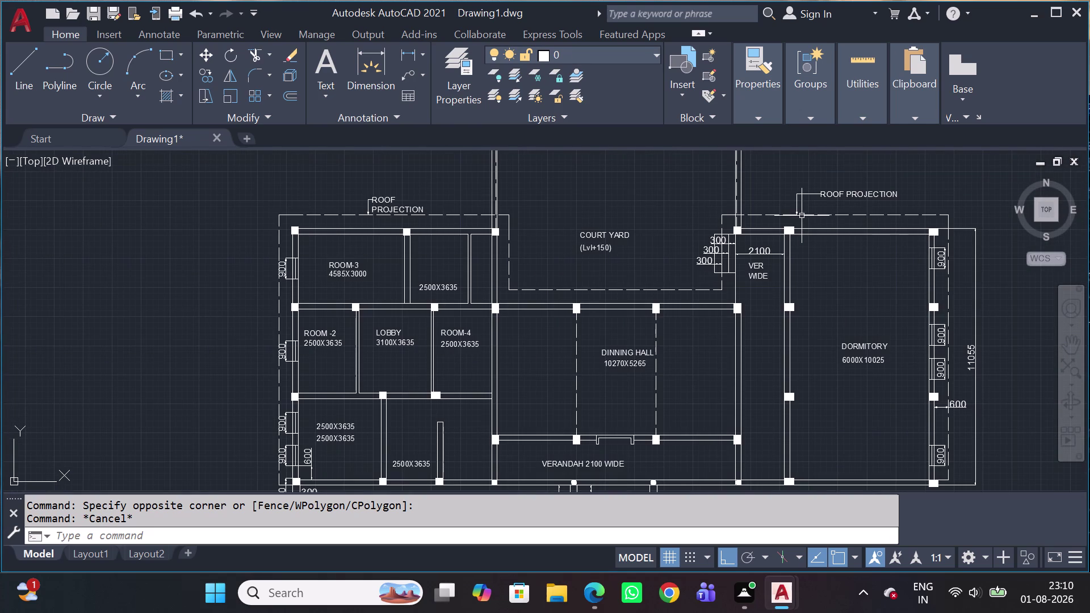
Add a 600 linear dimension from the roof projection line to the column corner above the dormitory.
key(d)
key(l)
key(i)
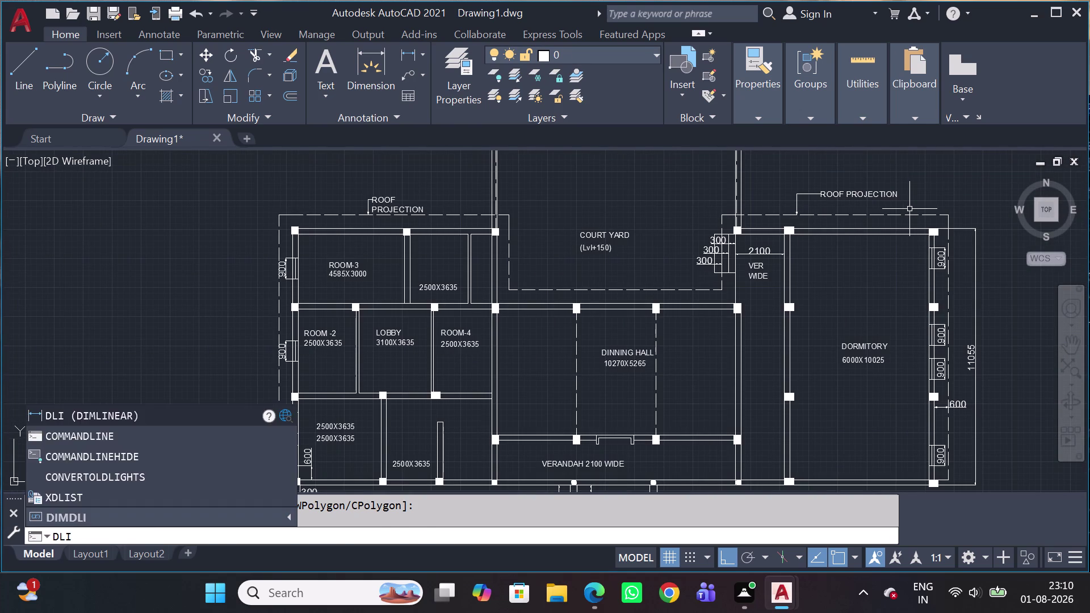
key(space)
scroll(up, 3)
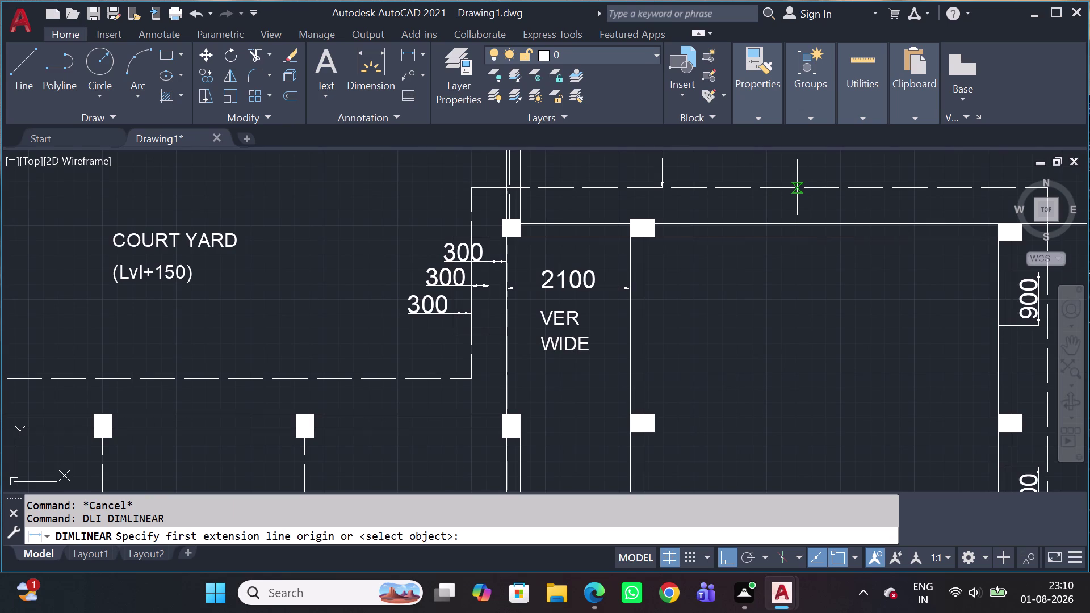
click(797, 187)
click(794, 226)
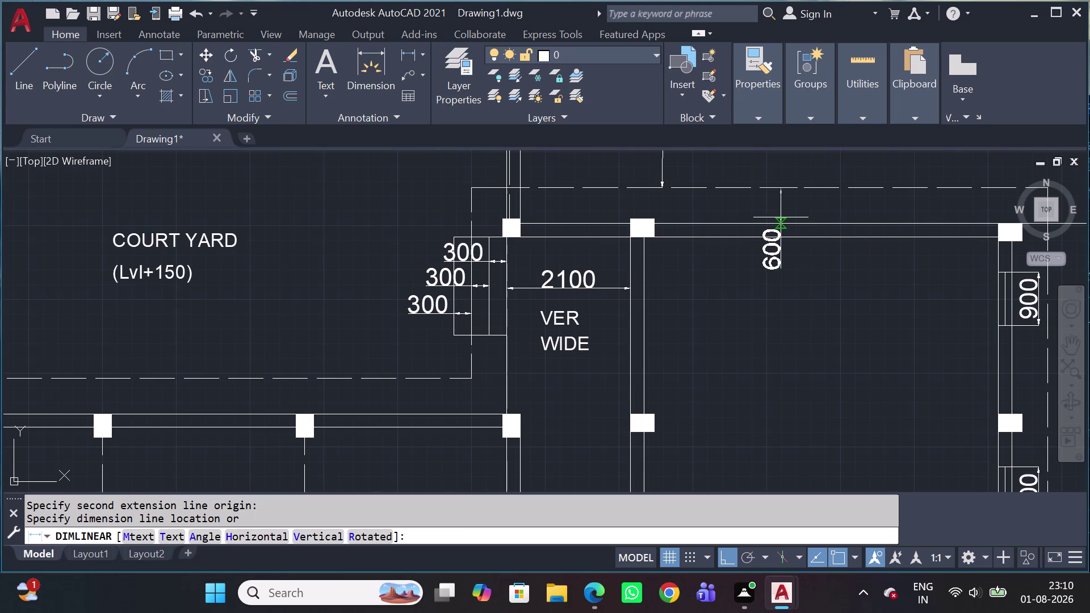
click(776, 217)
scroll(down, 3)
middle_drag(797, 371, 799, 371)
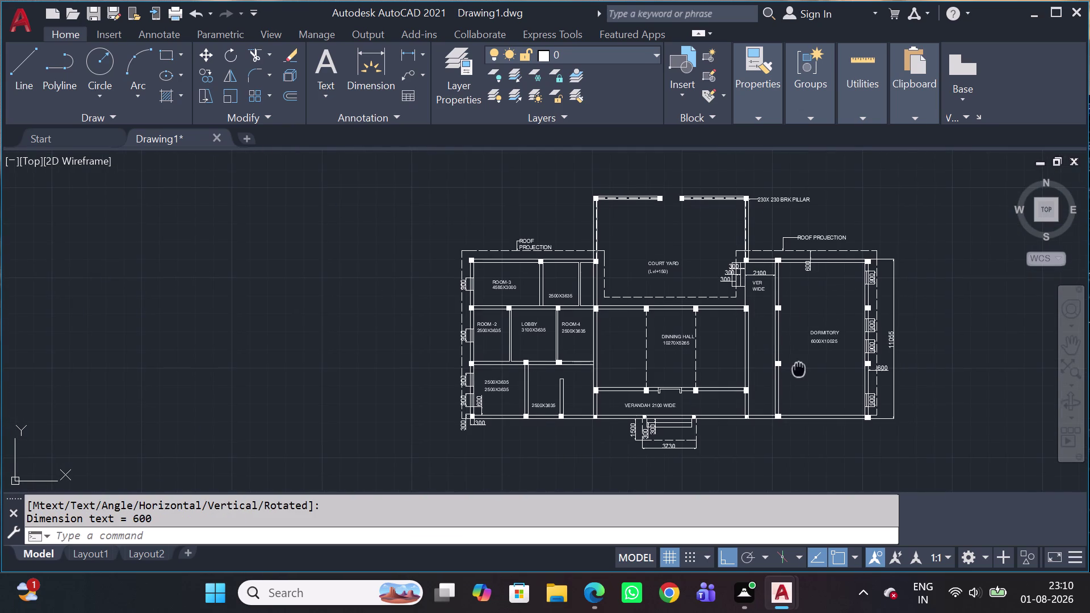
middle_drag(798, 370, 694, 212)
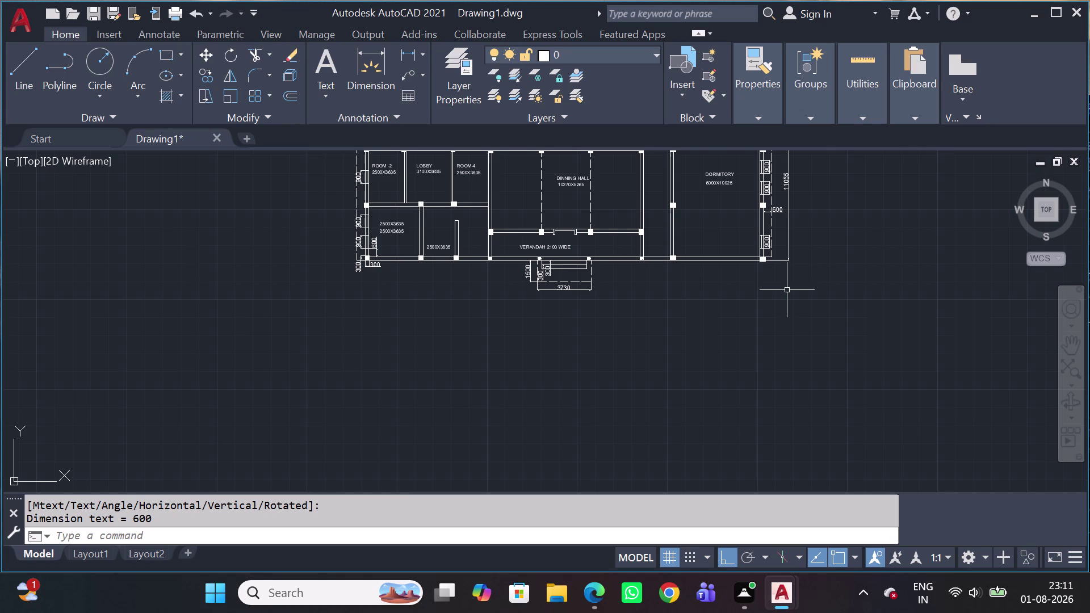
middle_drag(779, 251, 833, 333)
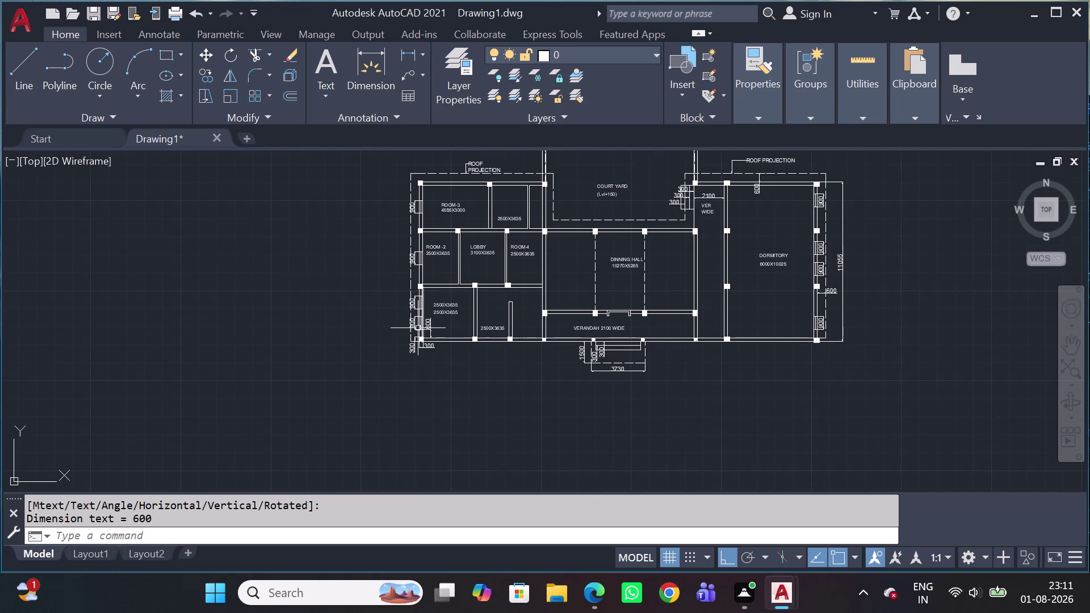
middle_drag(499, 255, 571, 285)
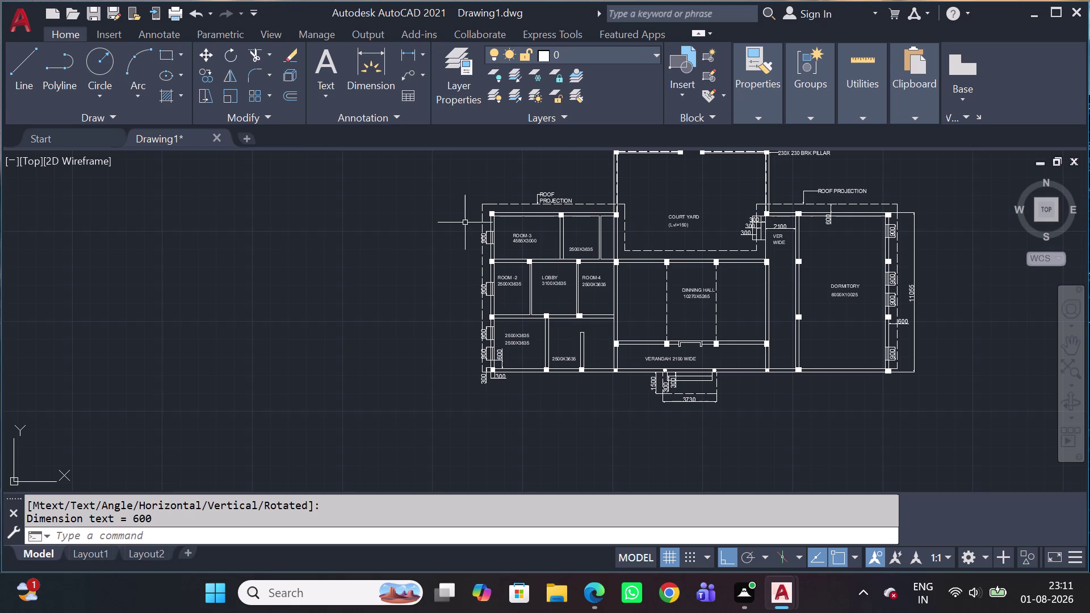
Start another linear dimension from the top-left column corner to the bottom-left column corner.
key(space)
scroll(up, 3)
scroll(up, 3)
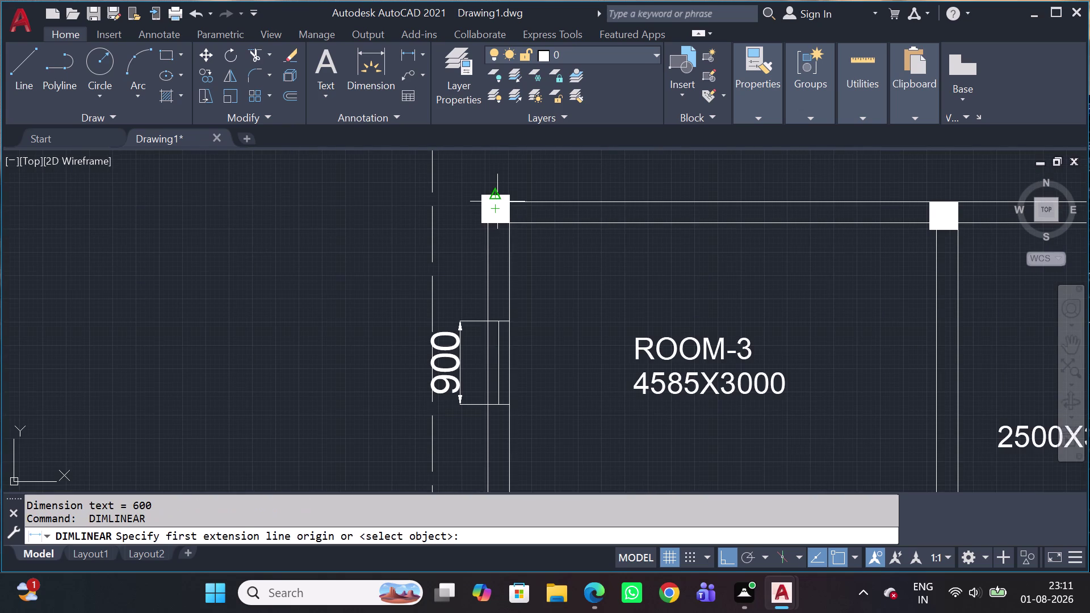
click(485, 201)
scroll(down, 3)
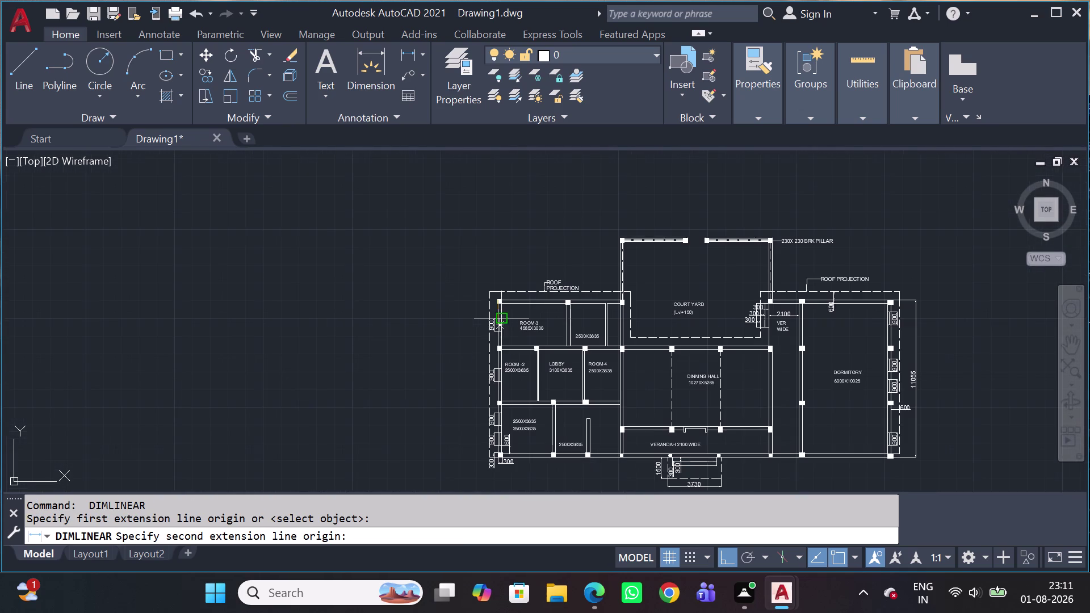
scroll(up, 3)
scroll(up, 3)
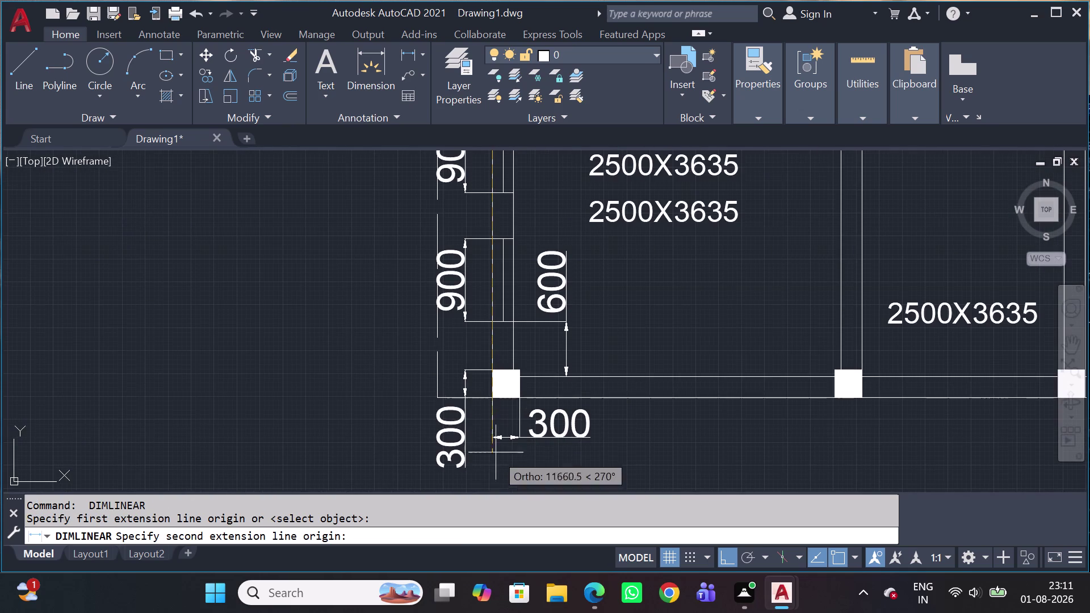
scroll(up, 3)
click(498, 395)
Place the 11055 dimension line to the left of the plan.
scroll(down, 3)
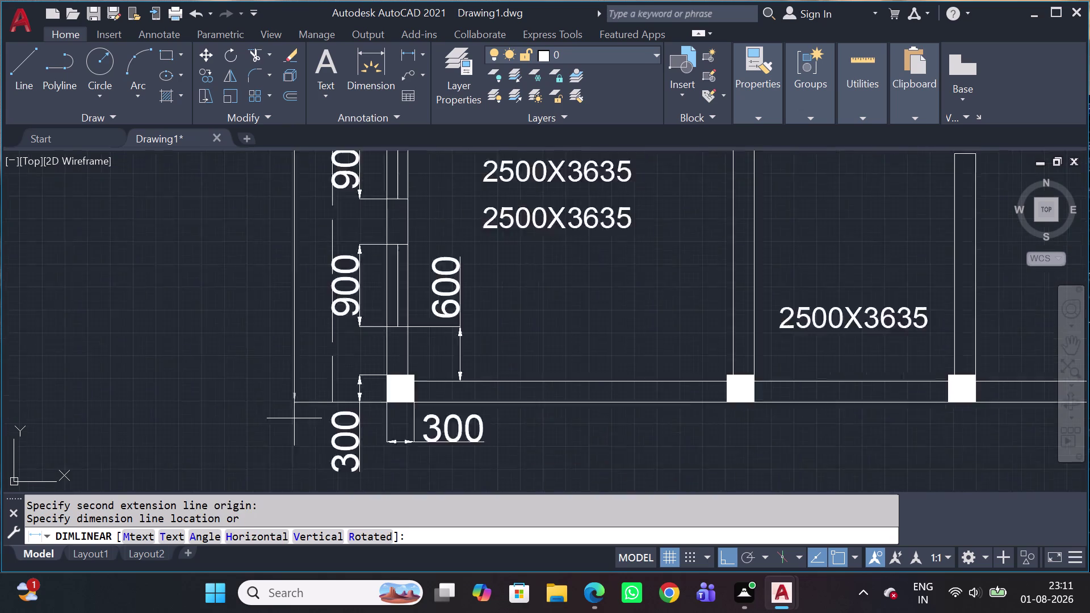
scroll(down, 3)
middle_drag(254, 428, 487, 468)
scroll(down, 3)
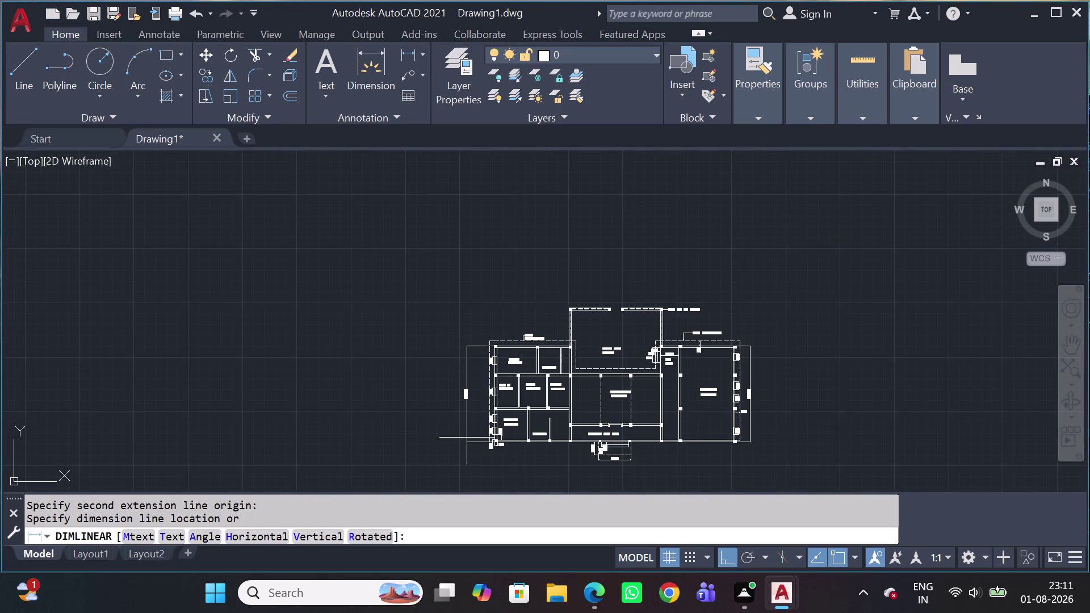
scroll(up, 3)
scroll(up, 3)
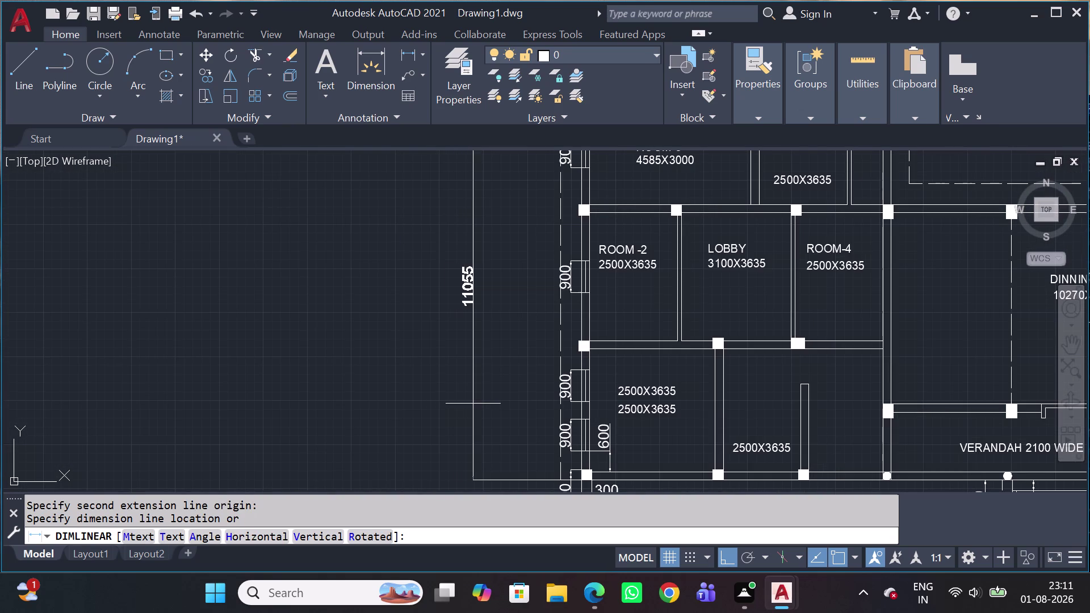
click(507, 420)
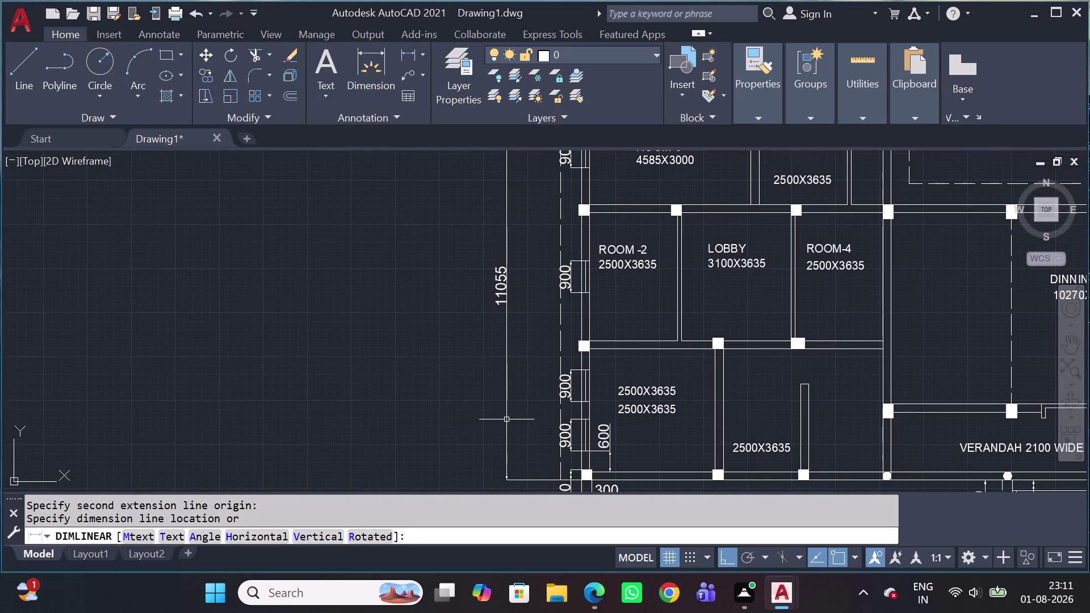
scroll(down, 3)
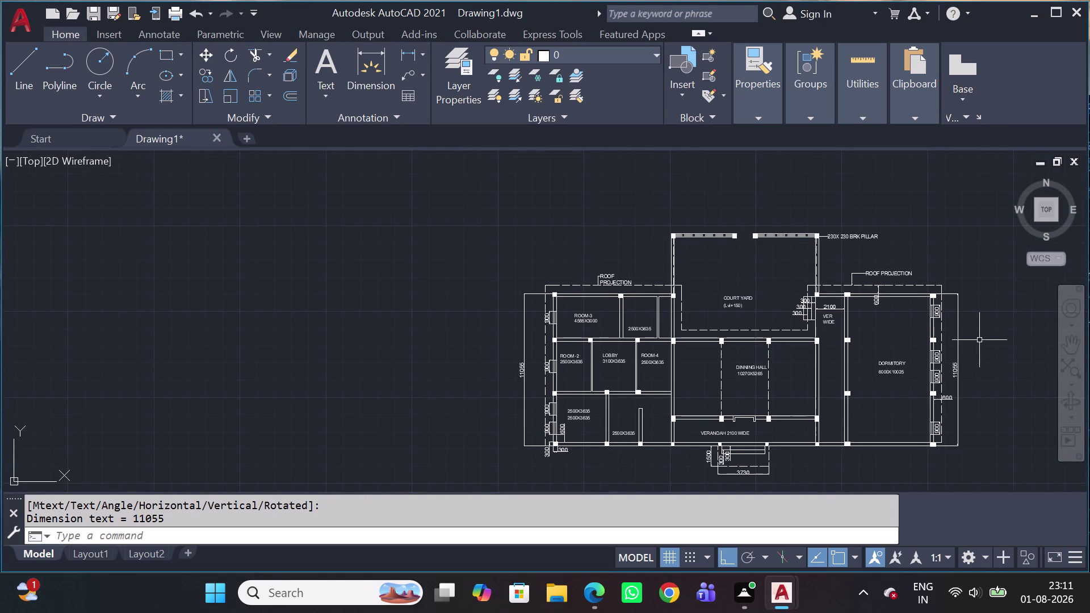
middle_drag(980, 343, 885, 361)
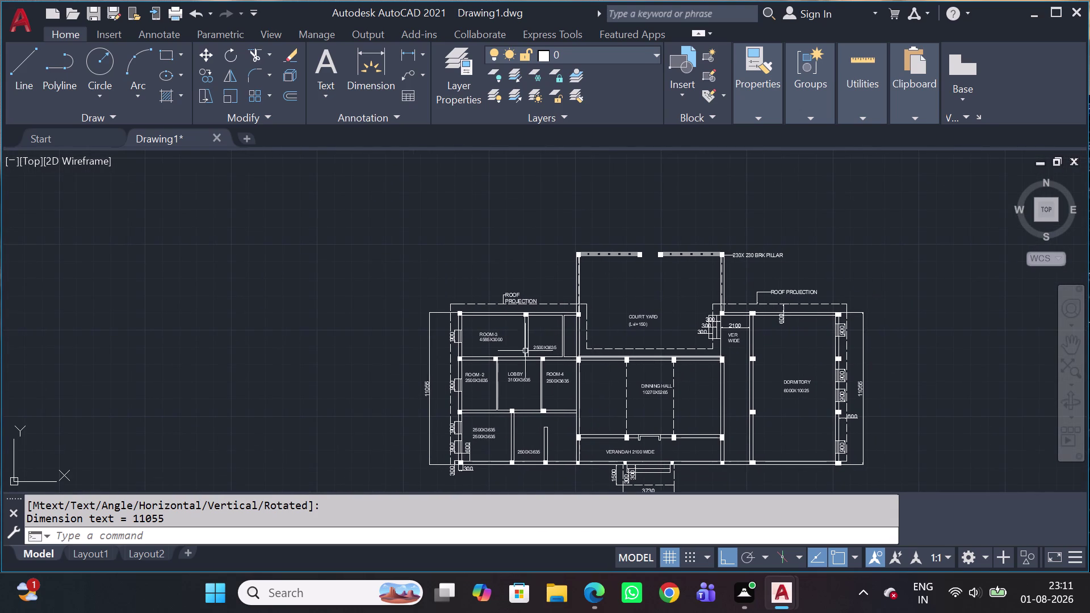
scroll(up, 3)
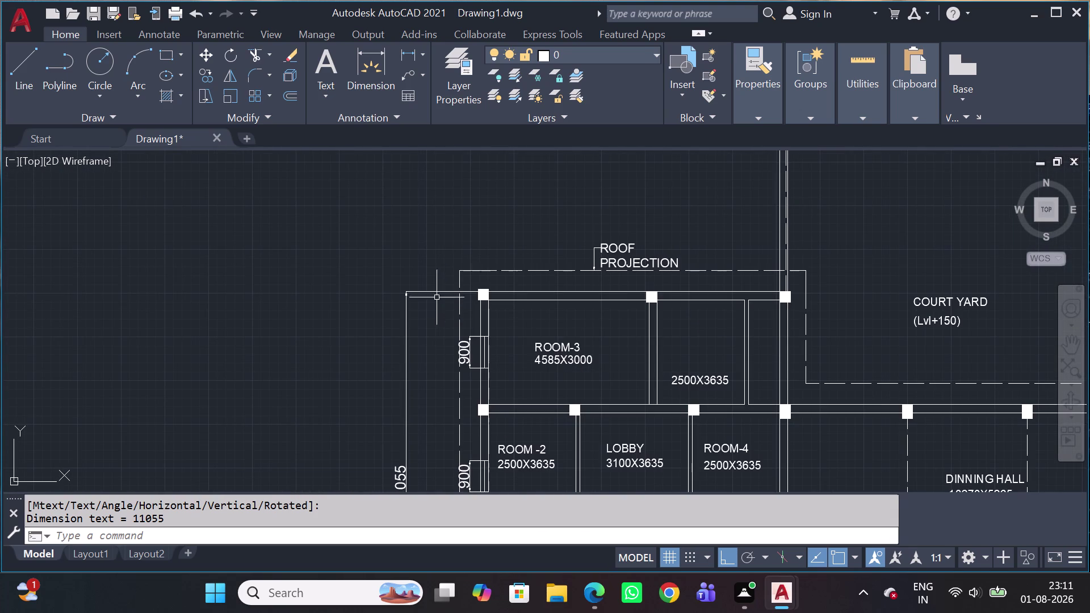
Stretch the 11055 dimension's top end up to the top brick pillar.
click(440, 284)
click(425, 304)
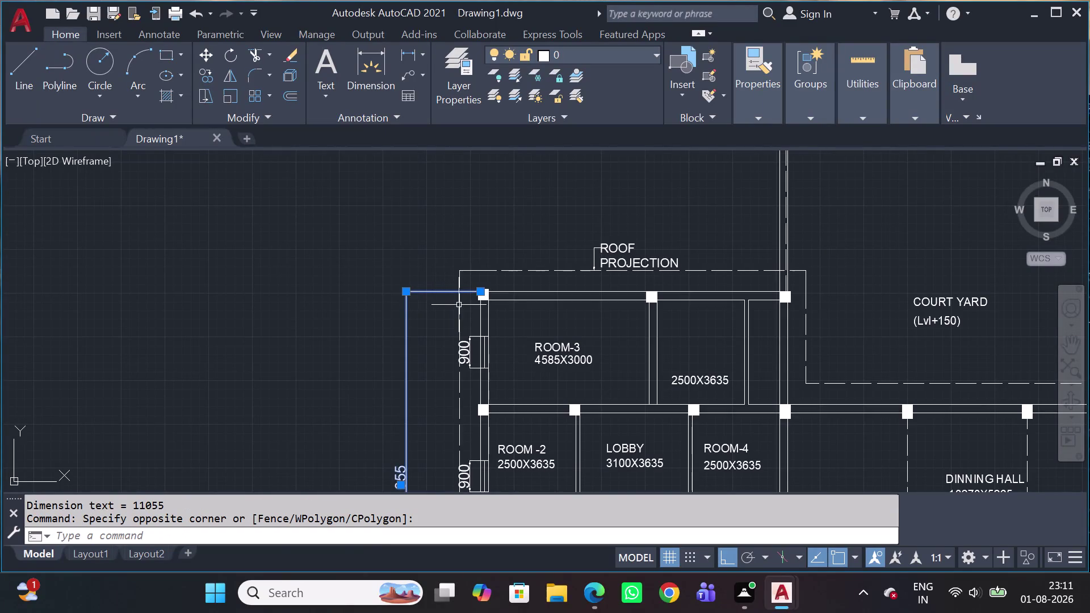
click(480, 291)
scroll(down, 3)
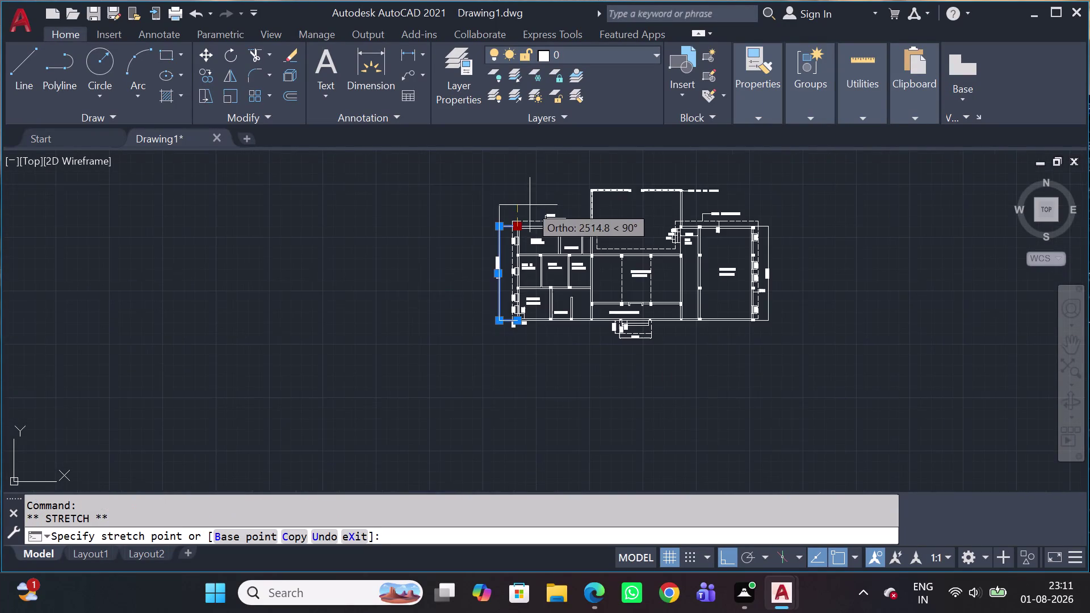
scroll(up, 3)
scroll(up, 3)
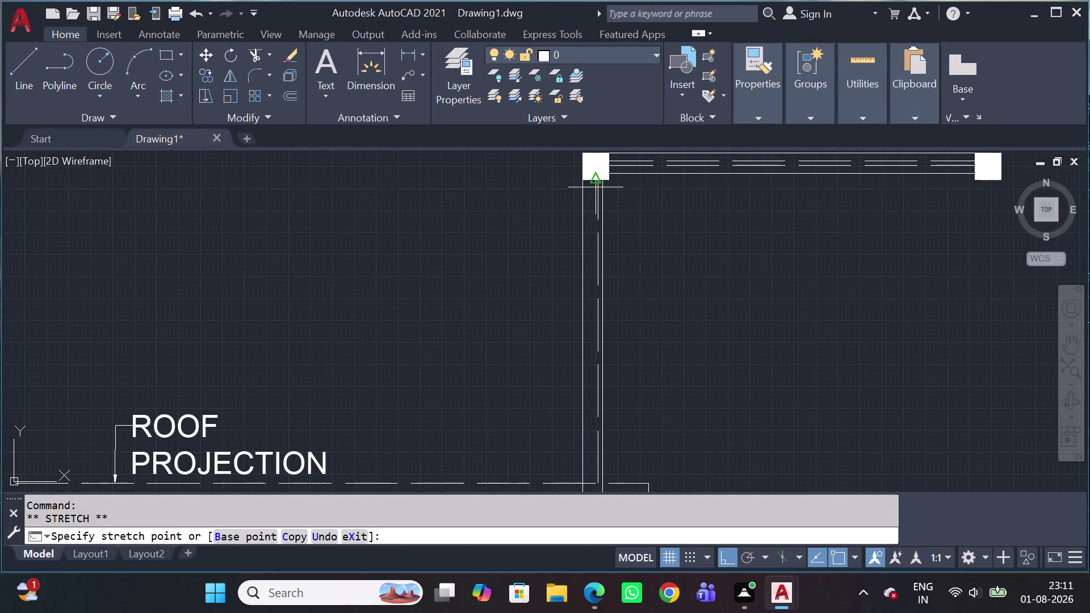
middle_drag(599, 190, 624, 241)
scroll(up, 3)
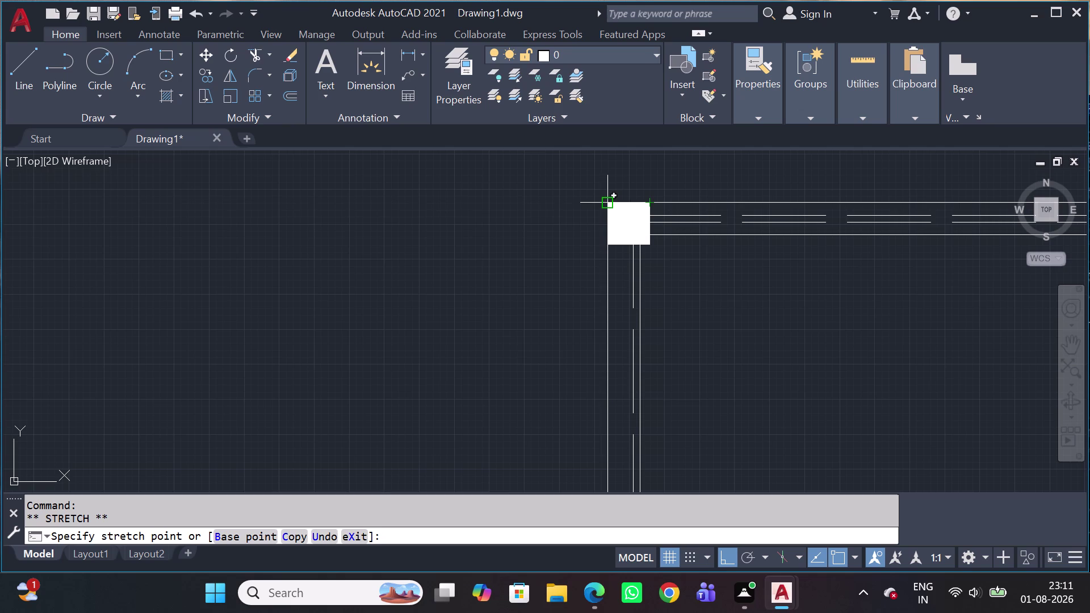
click(608, 205)
scroll(down, 3)
middle_drag(493, 319, 863, 188)
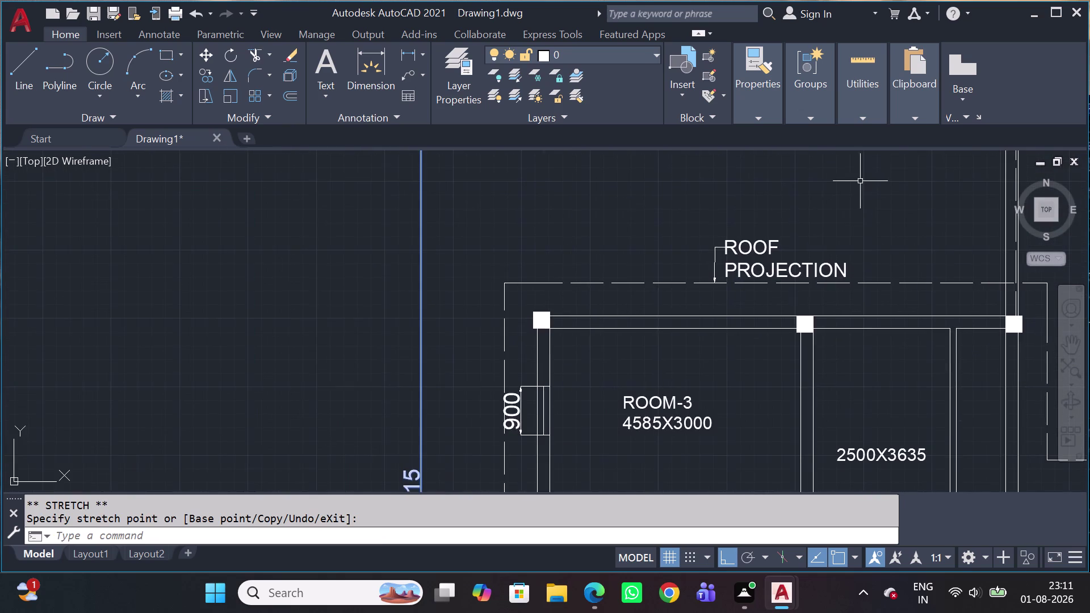
scroll(down, 3)
scroll(up, 3)
scroll(up, 3)
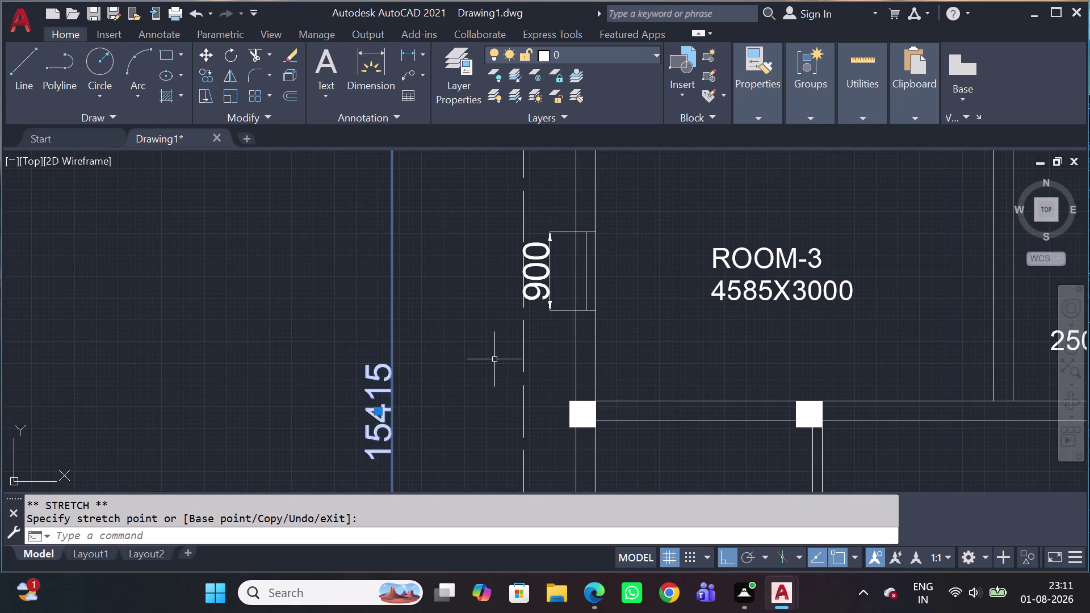
key(Escape)
Shorten the extended dimension's top extension line.
middle_drag(543, 328, 556, 372)
scroll(down, 3)
middle_drag(717, 191, 731, 307)
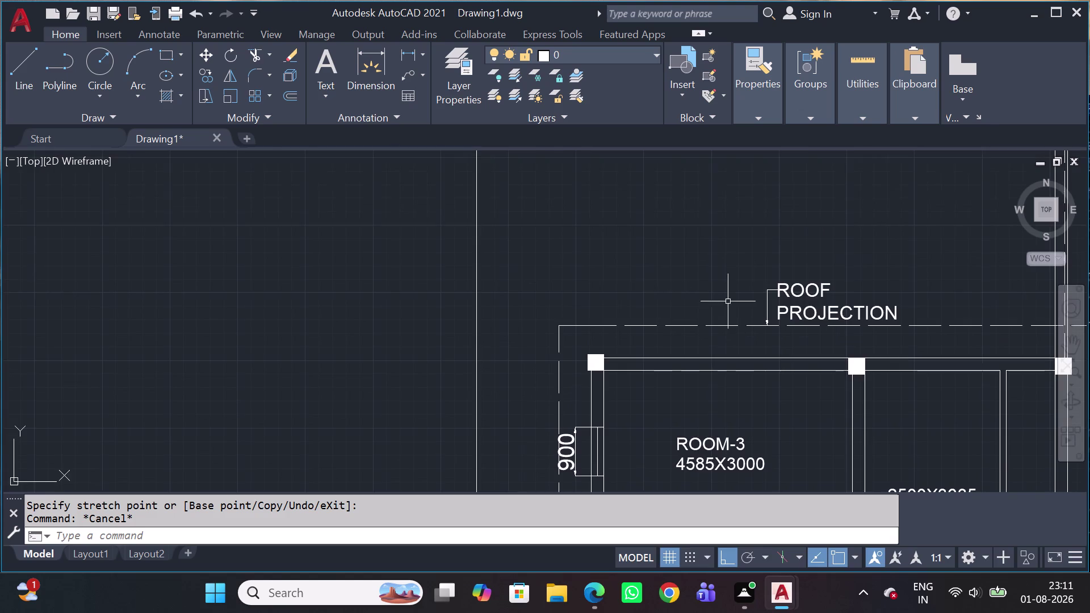
scroll(down, 3)
drag(781, 245, 758, 268)
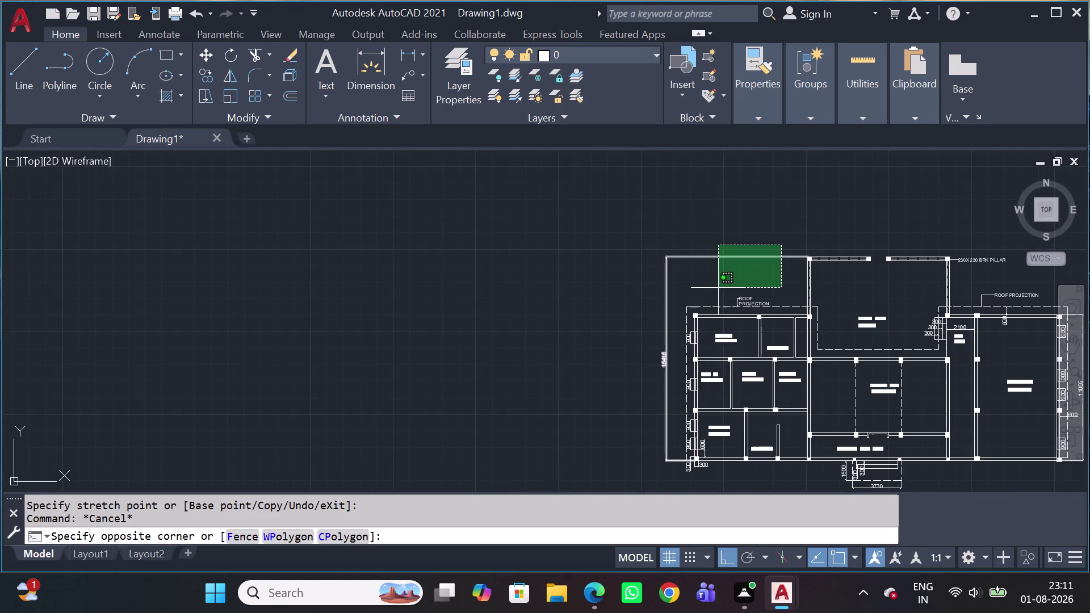
click(718, 288)
scroll(up, 3)
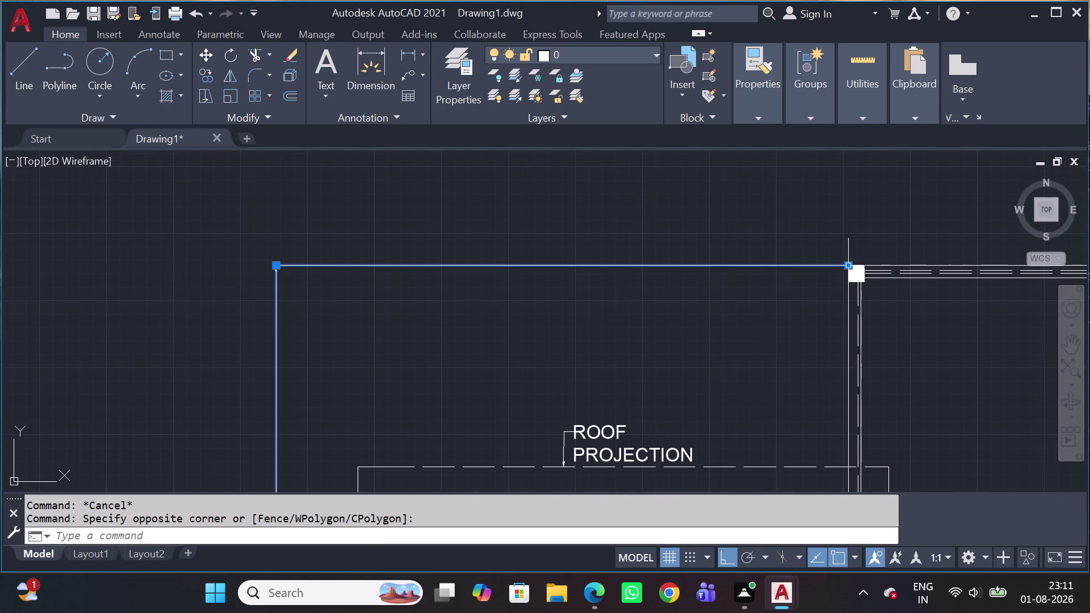
click(851, 265)
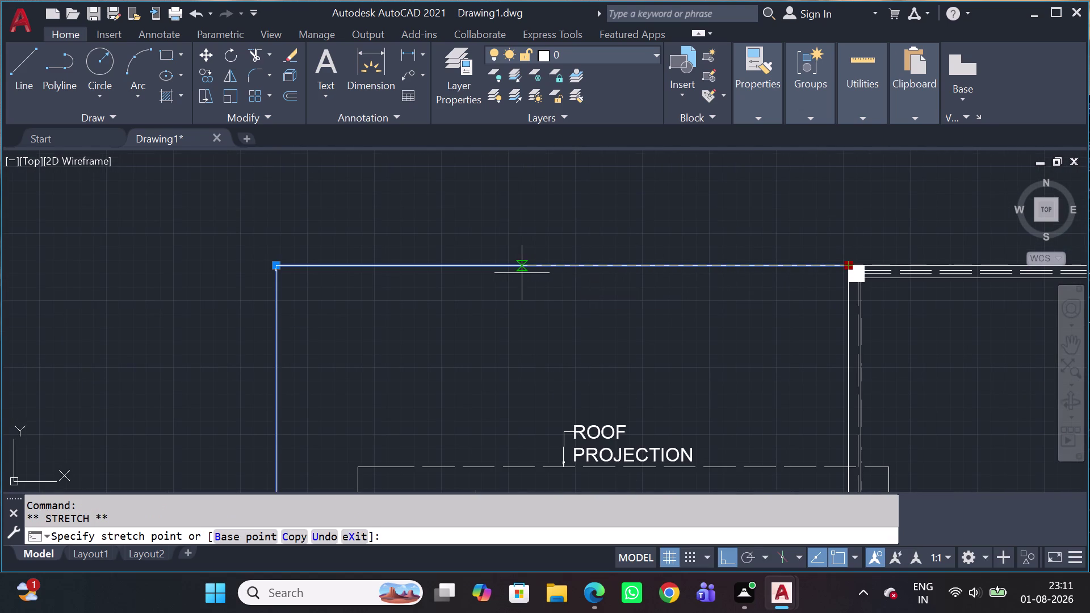
click(499, 268)
scroll(down, 3)
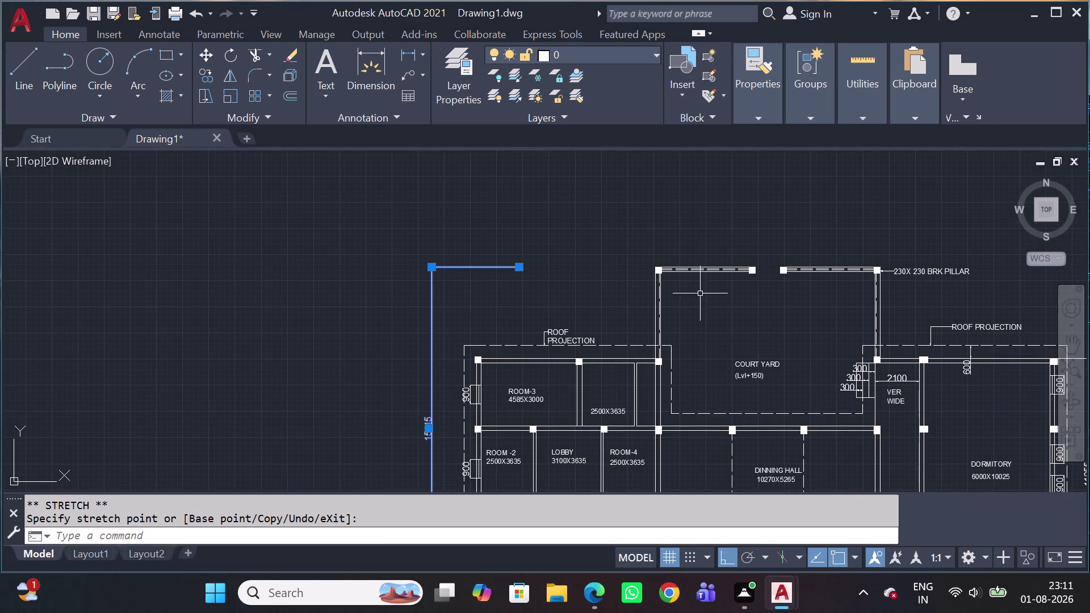
key(Escape)
Try stretching a line endpoint at the plan's top-left, then cancel and view the whole plan.
scroll(down, 3)
middle_drag(731, 351, 722, 337)
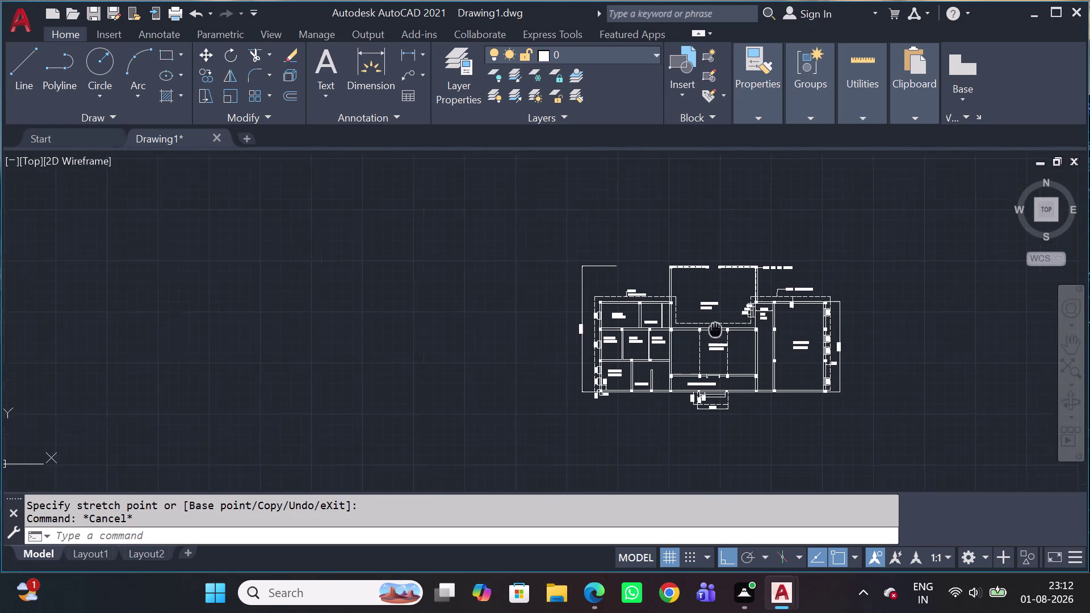
middle_drag(722, 337, 684, 300)
scroll(up, 3)
middle_drag(649, 244, 742, 304)
scroll(up, 3)
click(602, 253)
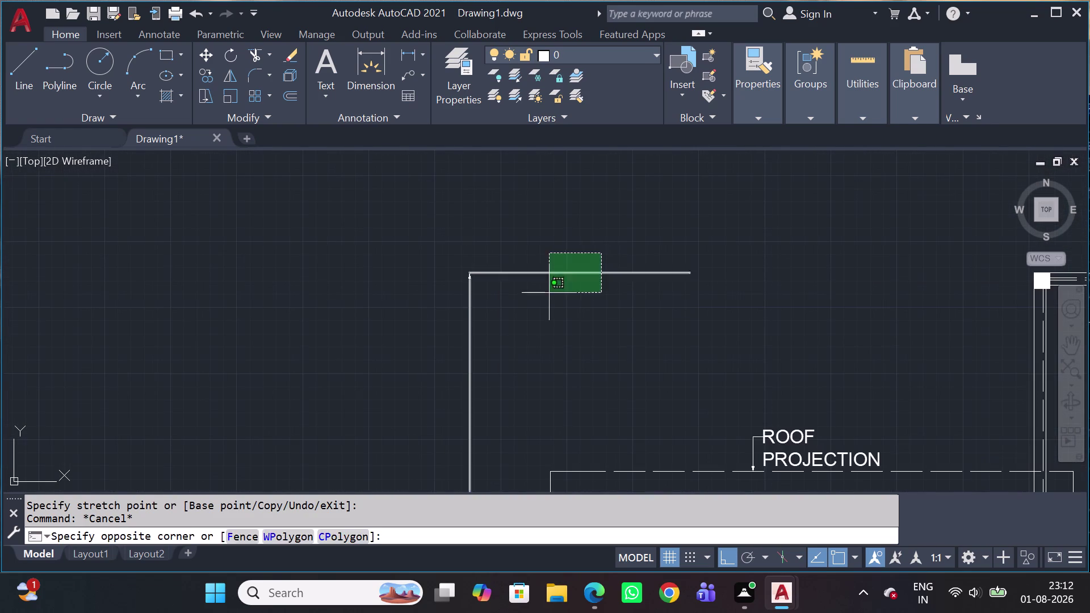
click(549, 293)
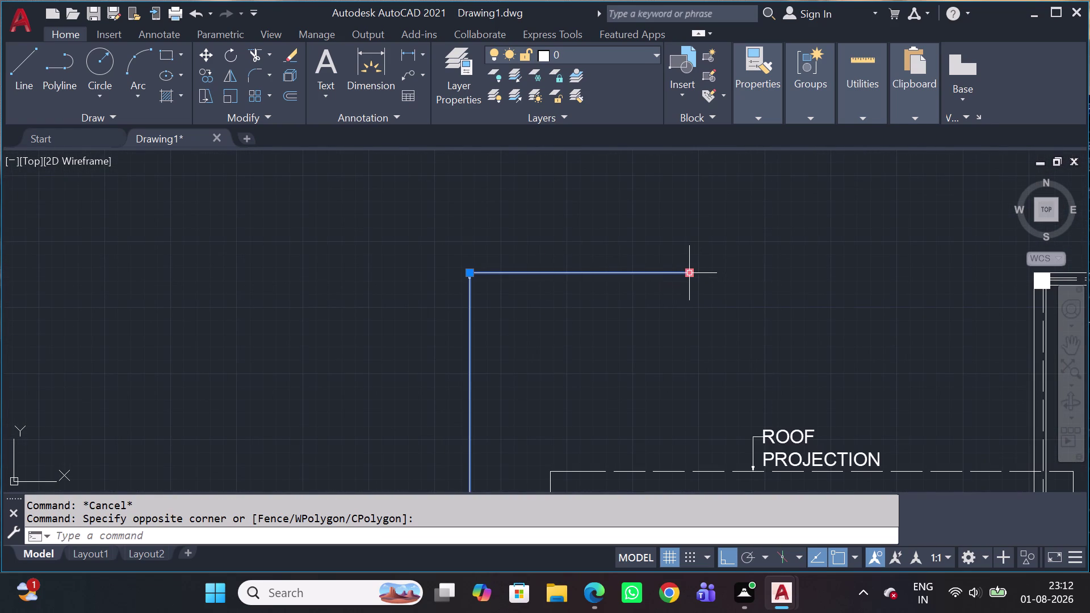
click(692, 274)
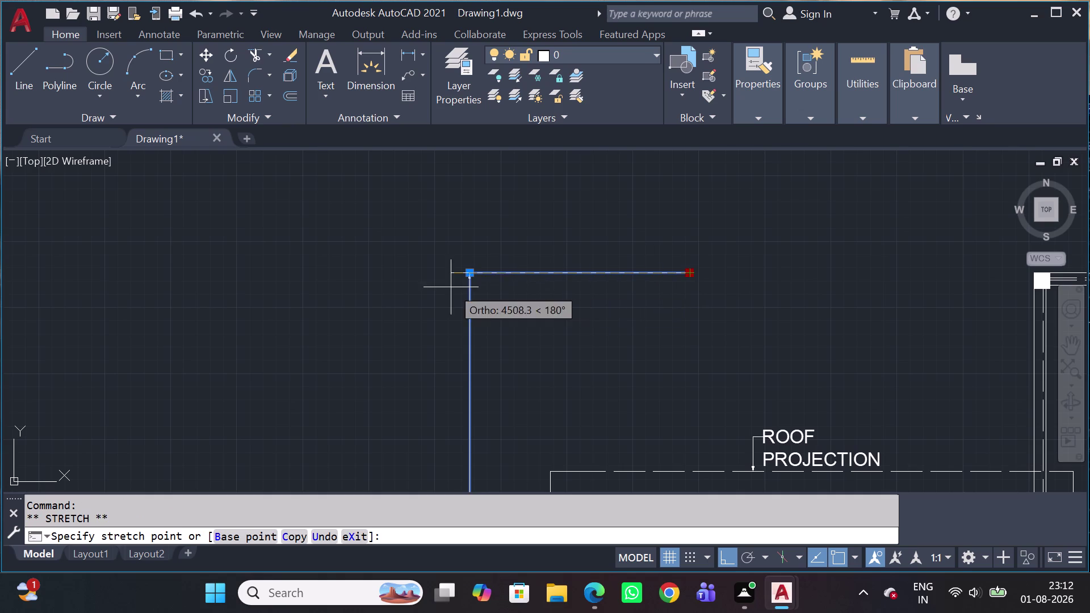
click(466, 275)
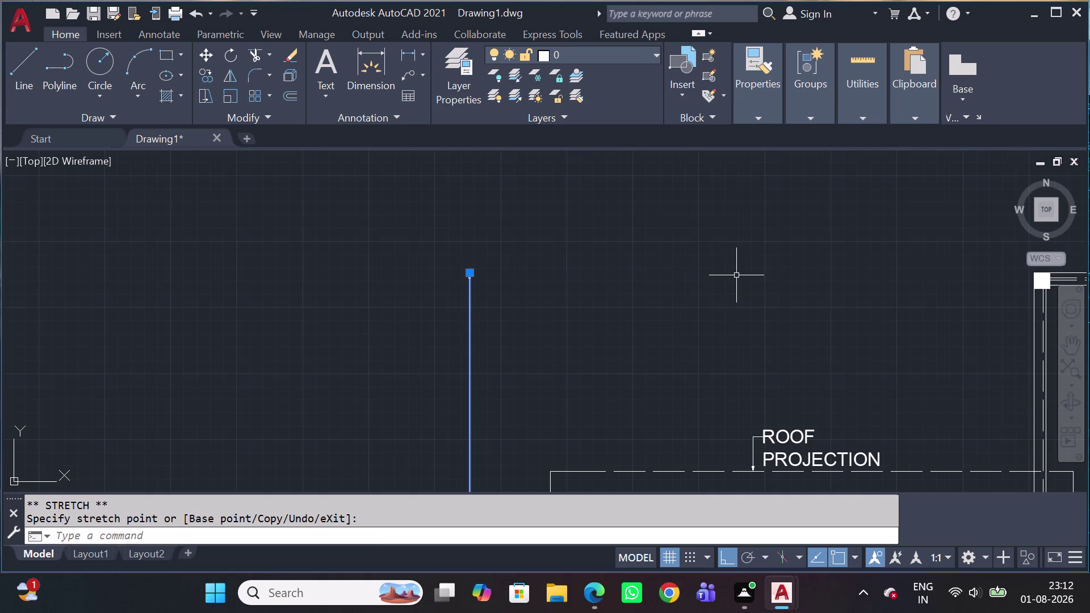
key(Escape)
scroll(down, 3)
middle_drag(645, 355, 642, 250)
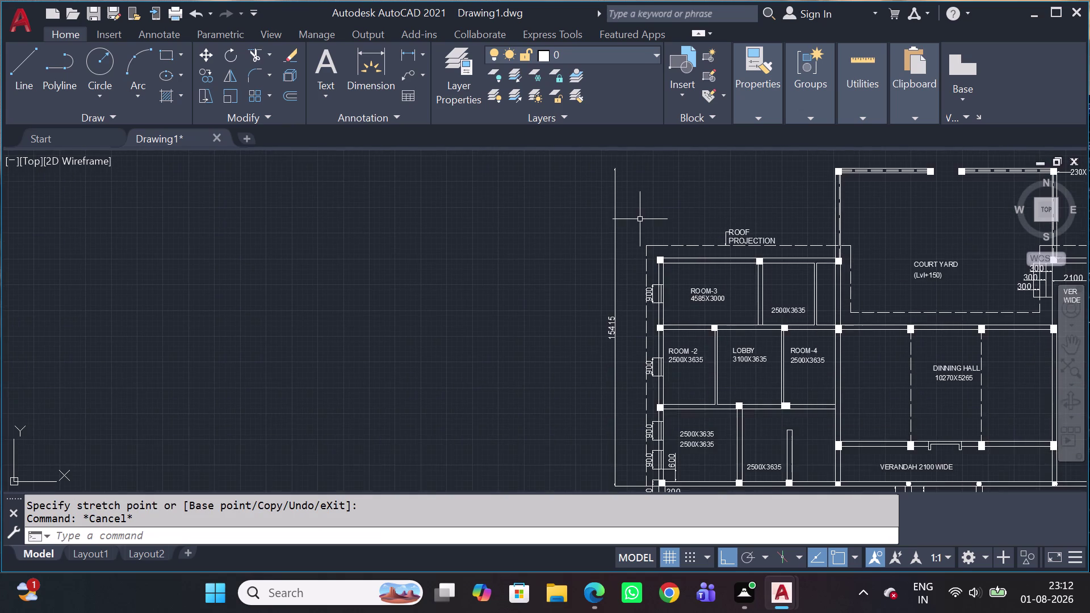
scroll(down, 3)
middle_drag(745, 289, 631, 286)
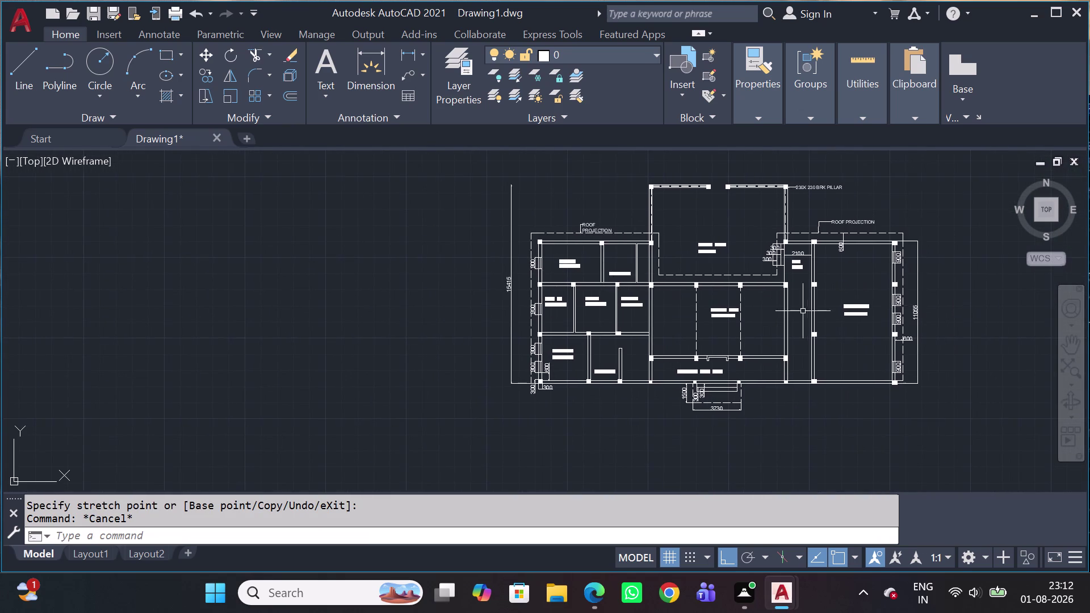
scroll(up, 3)
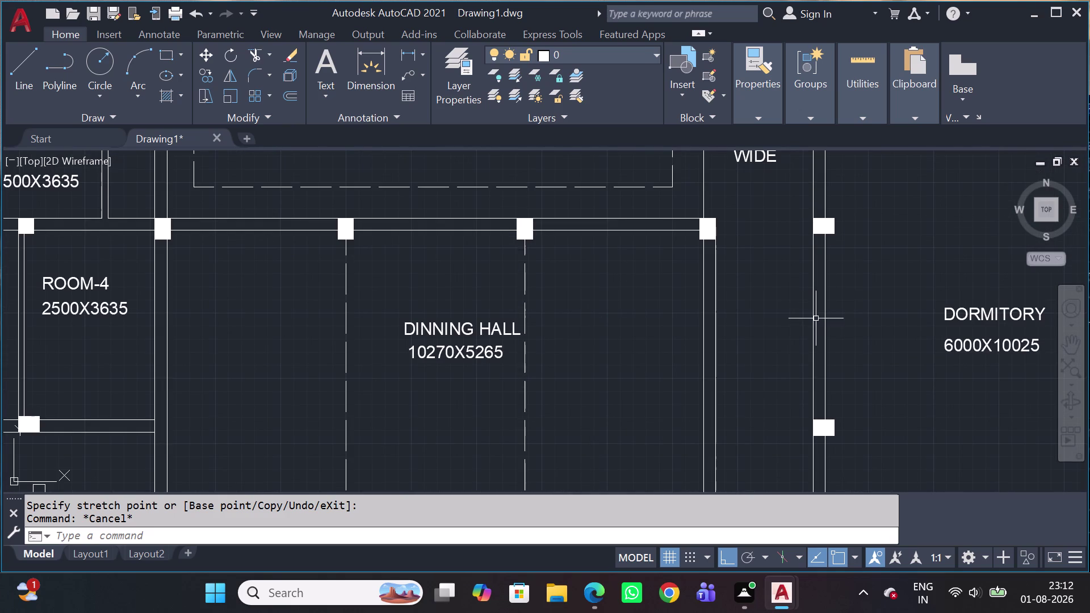
Add the 1870 dimension between the dining hall wall and the dormitory wall.
key(d)
key(l)
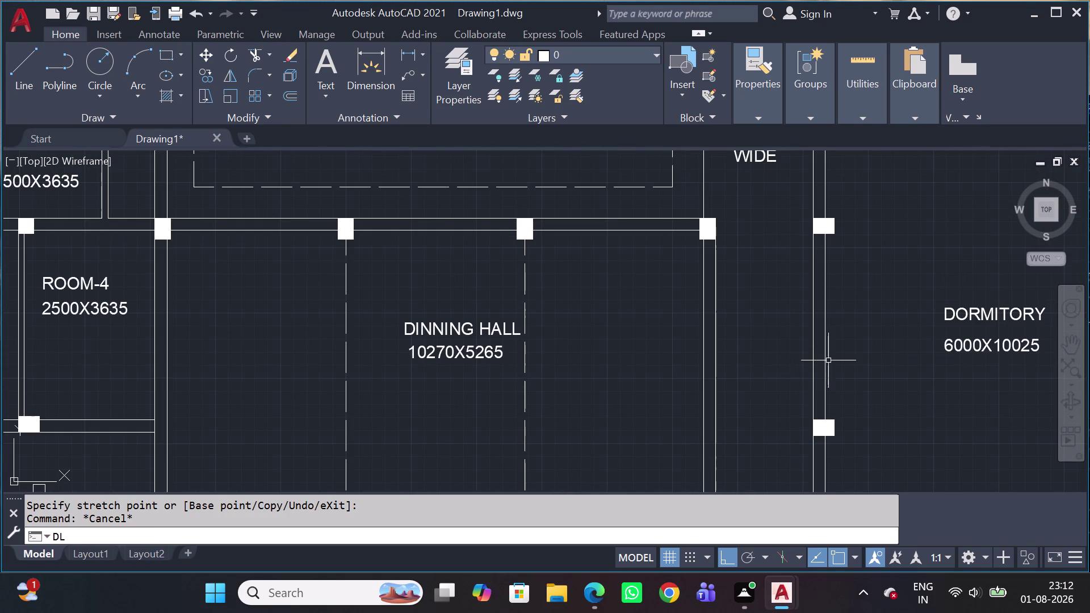
key(i)
key(space)
click(716, 346)
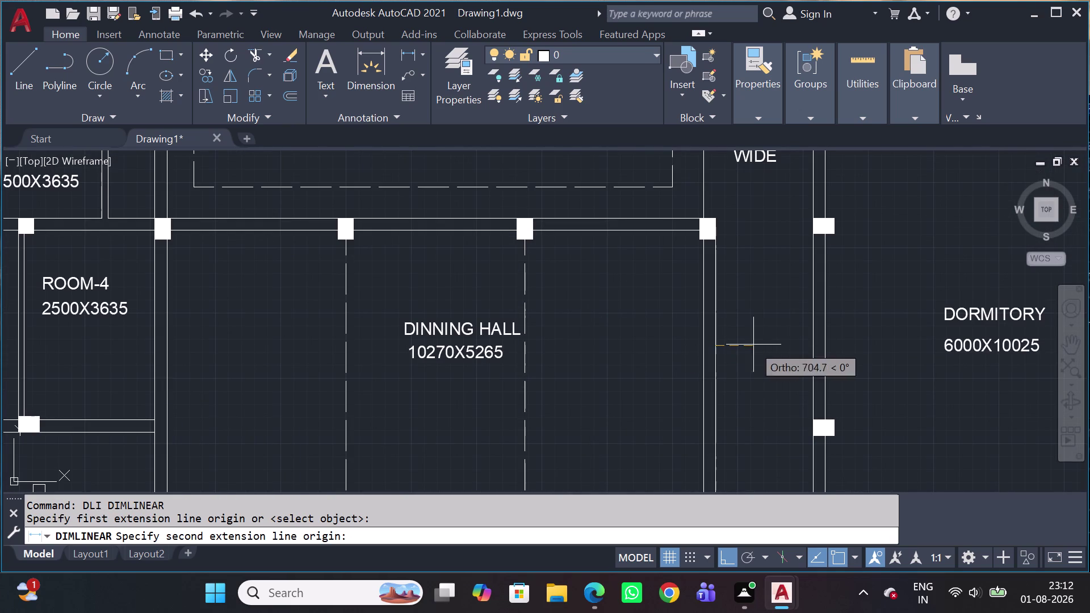
click(818, 339)
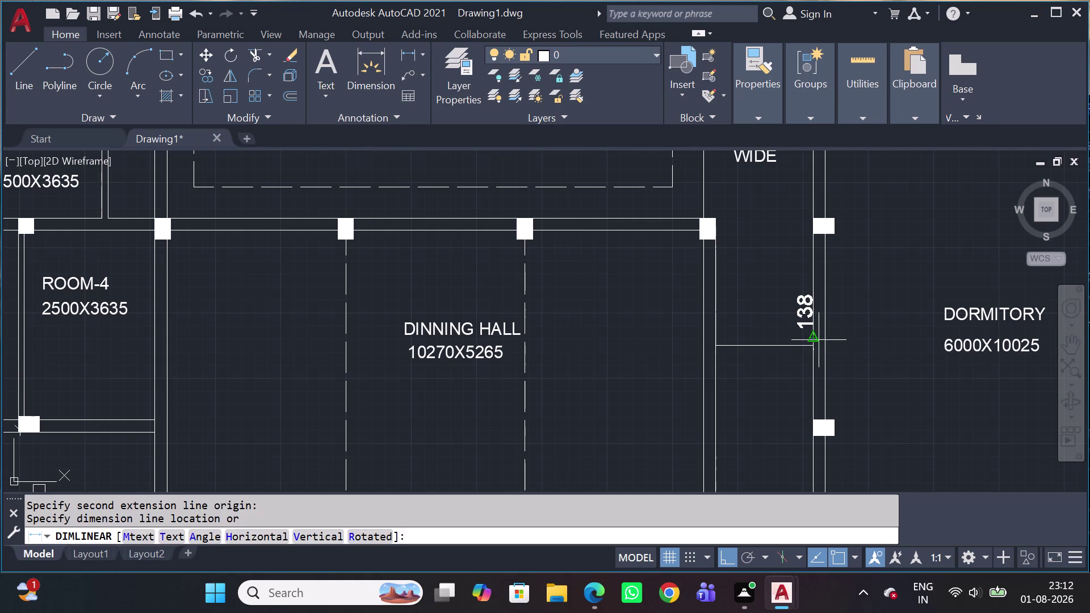
click(790, 345)
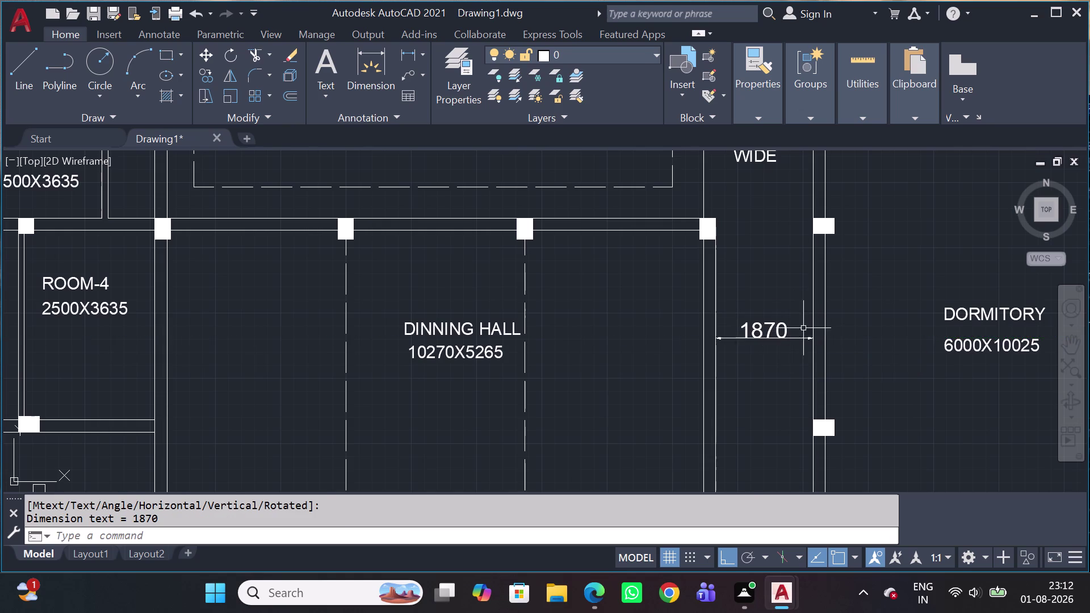
Bring the verandah into view and select the VERANDAH 2100 WIDE label.
scroll(down, 3)
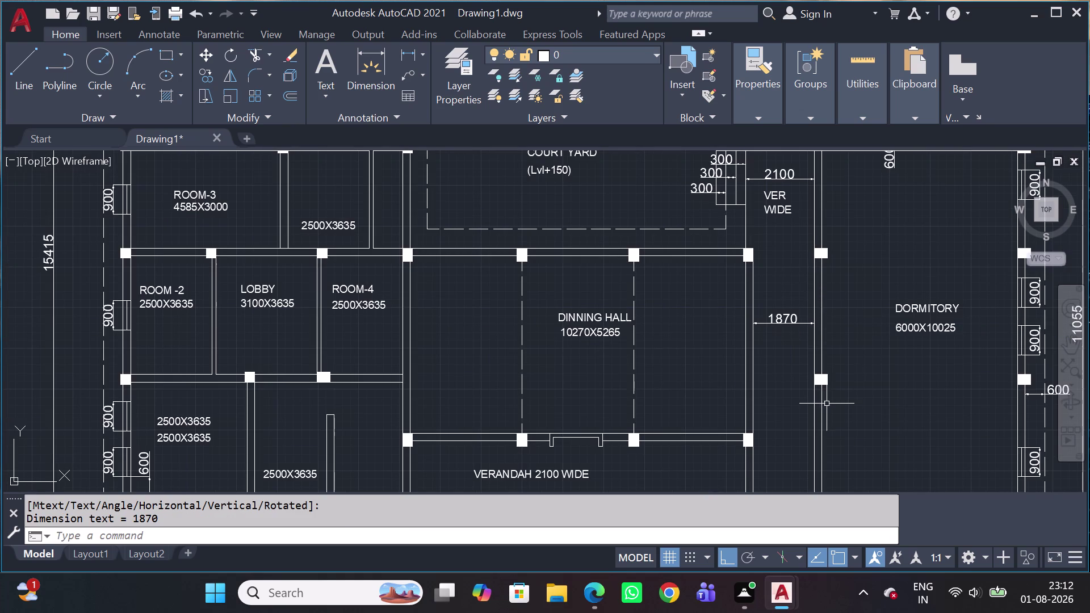
middle_drag(864, 380, 794, 266)
scroll(down, 3)
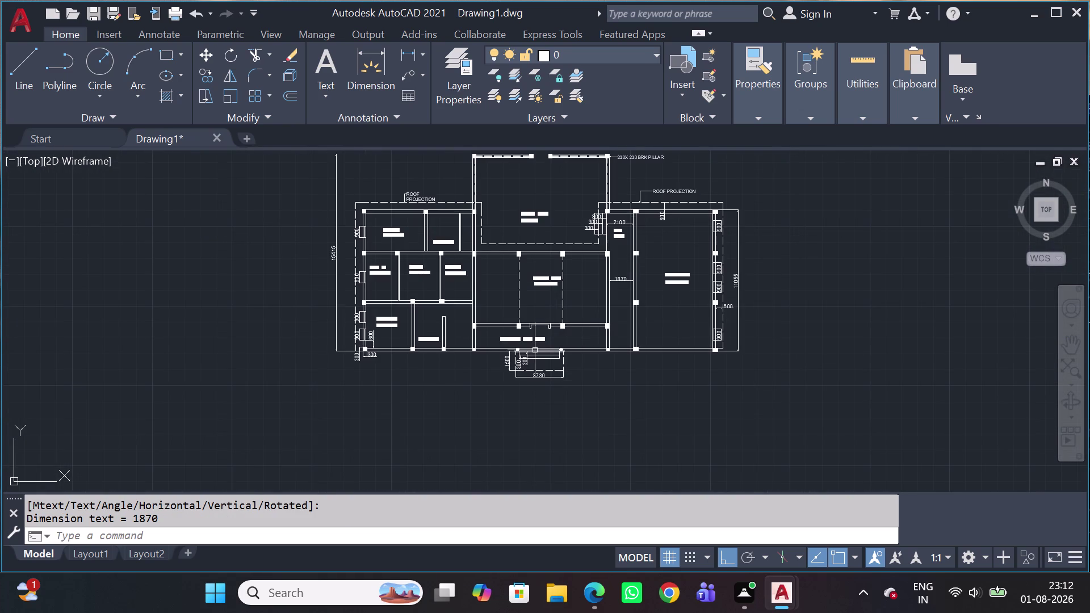
scroll(up, 3)
scroll(up, 3)
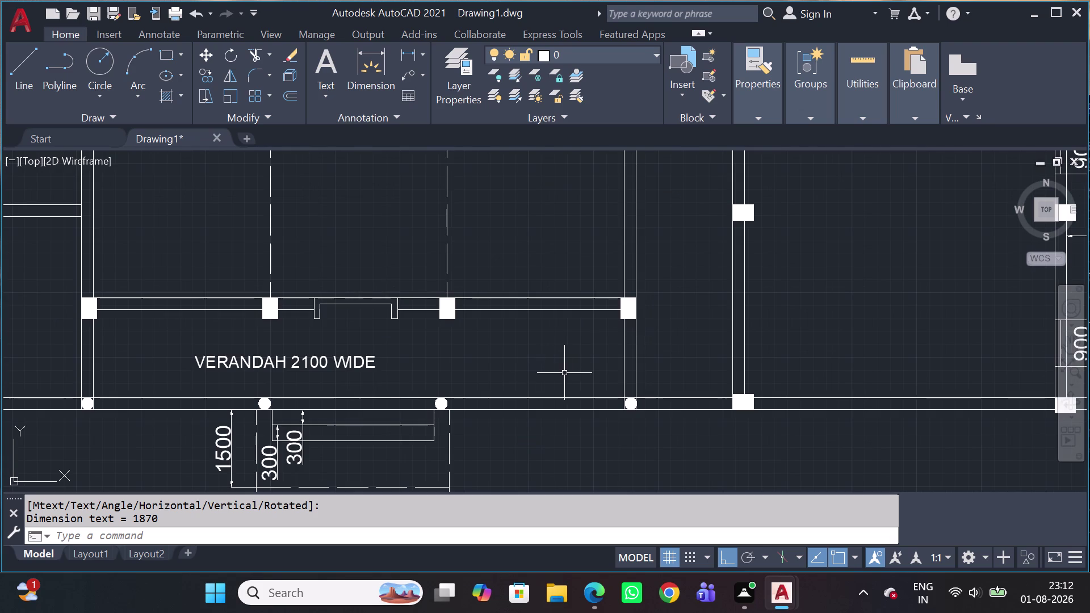
scroll(down, 3)
middle_drag(493, 370, 583, 341)
click(528, 332)
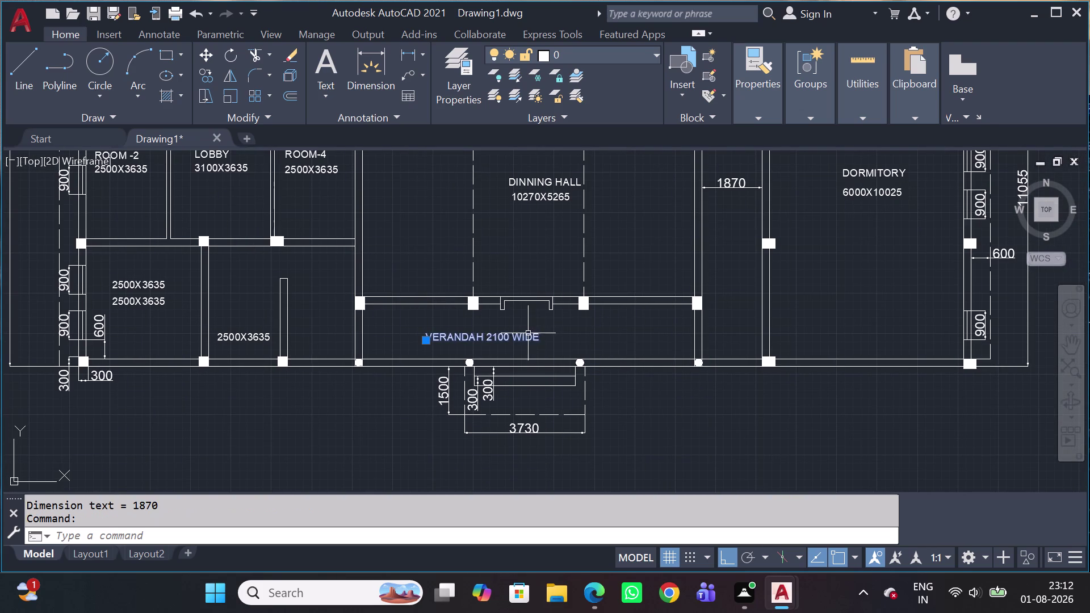
Move the VERANDAH 2100 WIDE label rightward to the centre of the verandah.
key(m)
key(space)
click(568, 343)
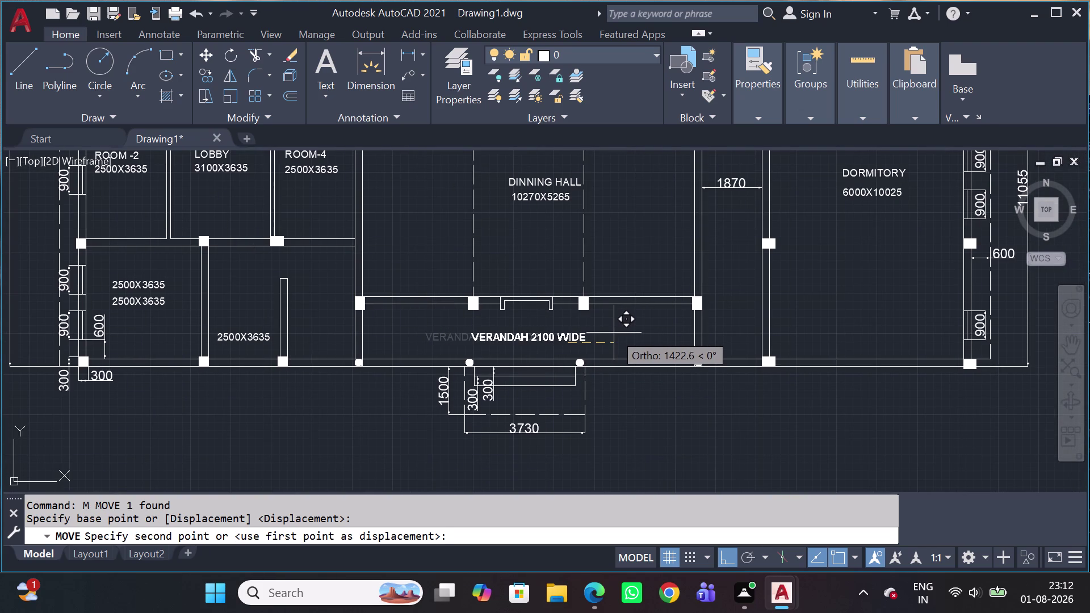
click(614, 333)
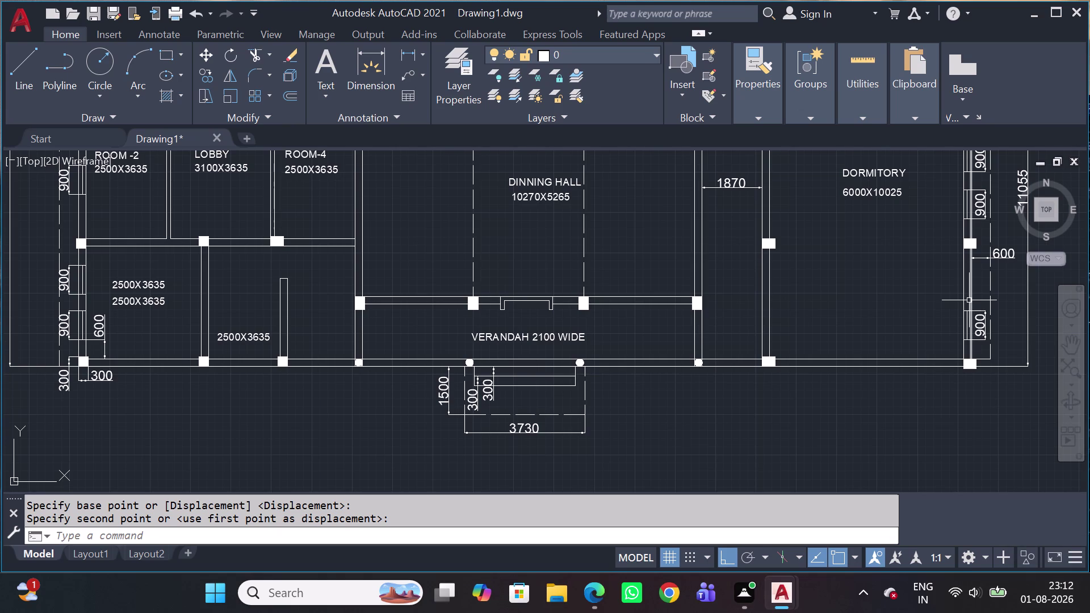
scroll(up, 3)
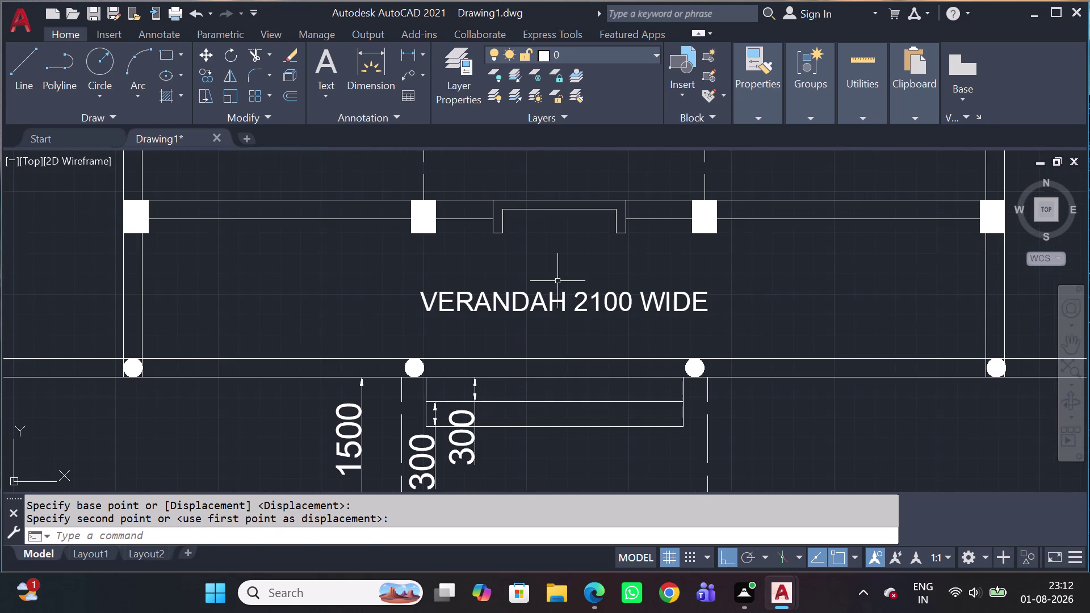
click(558, 284)
click(355, 329)
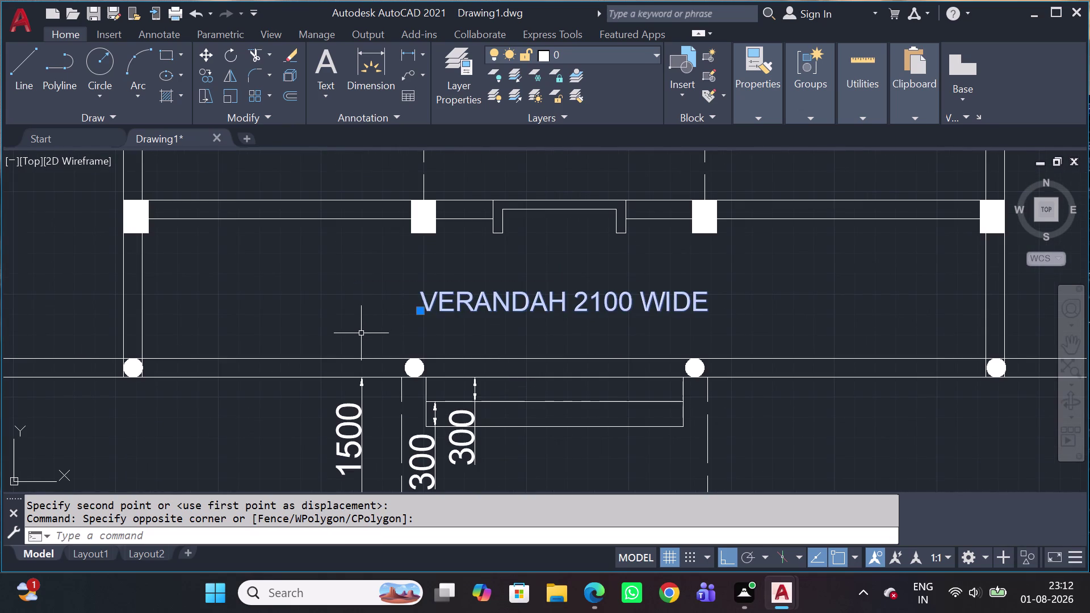
key(Escape)
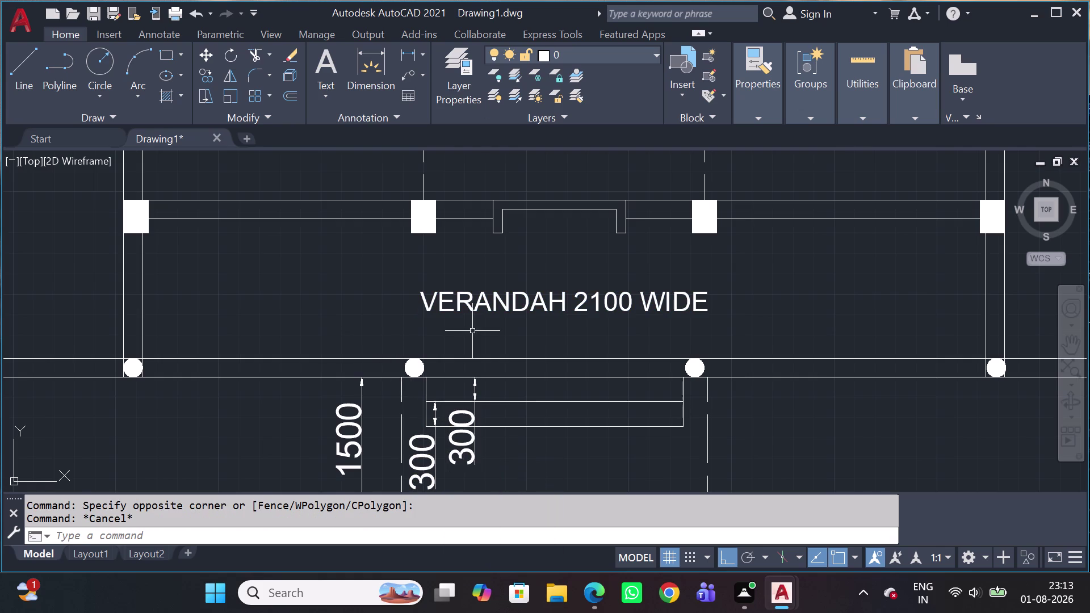
Add 115 wall-thickness dimensions on the recess's left and right sides.
key(d)
key(l)
key(i)
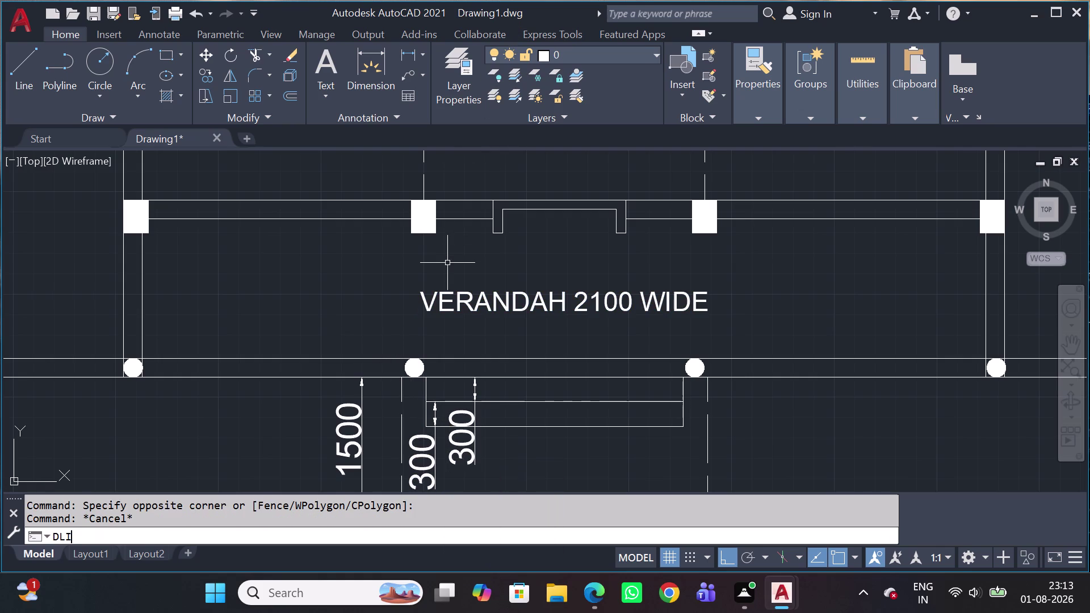
key(space)
scroll(up, 3)
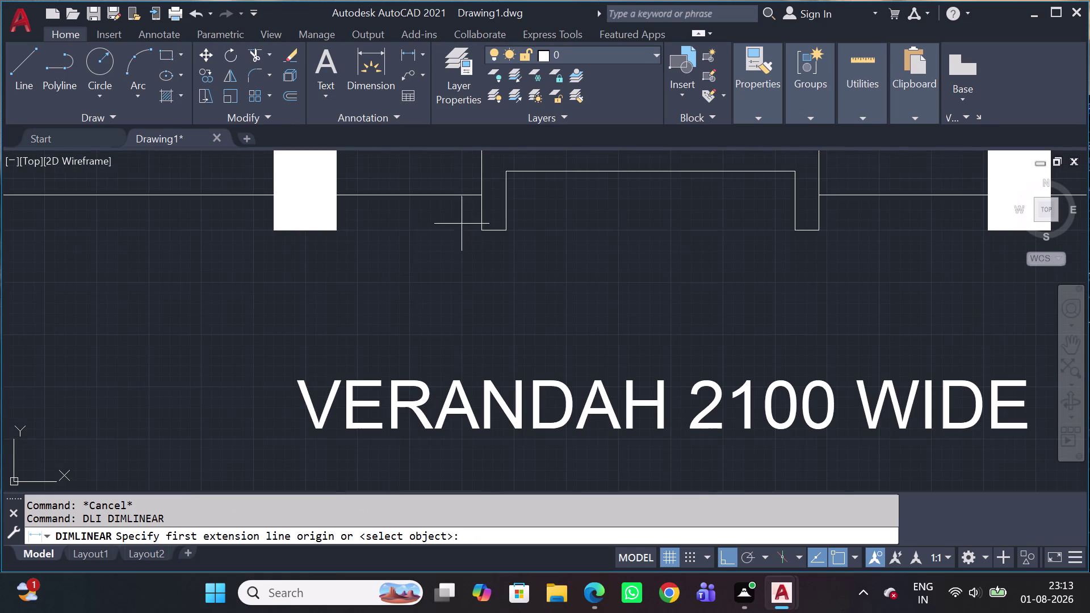
scroll(up, 3)
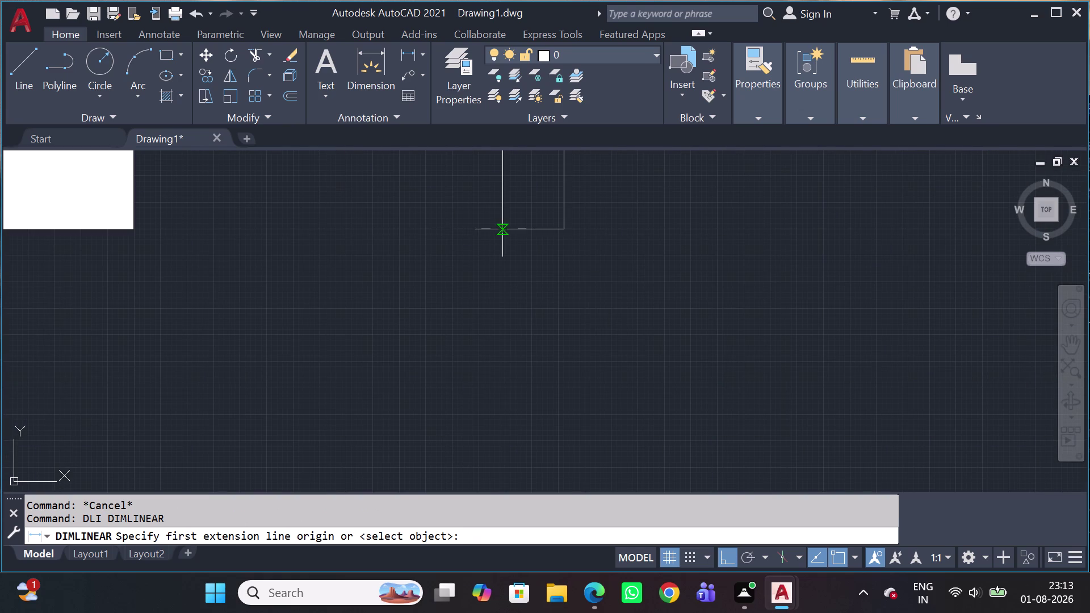
click(499, 231)
click(566, 228)
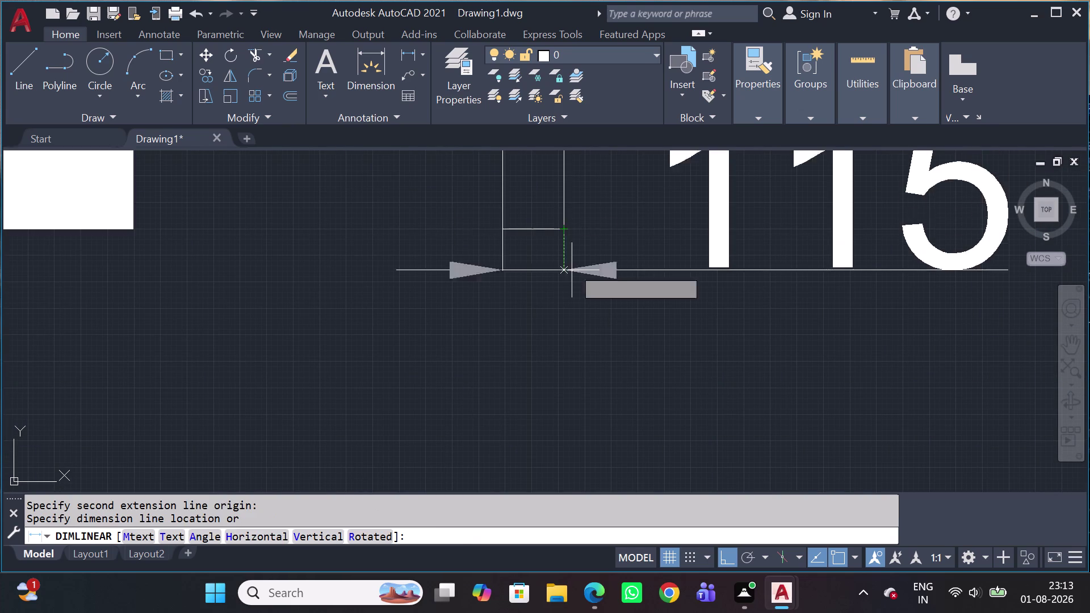
scroll(down, 3)
click(566, 313)
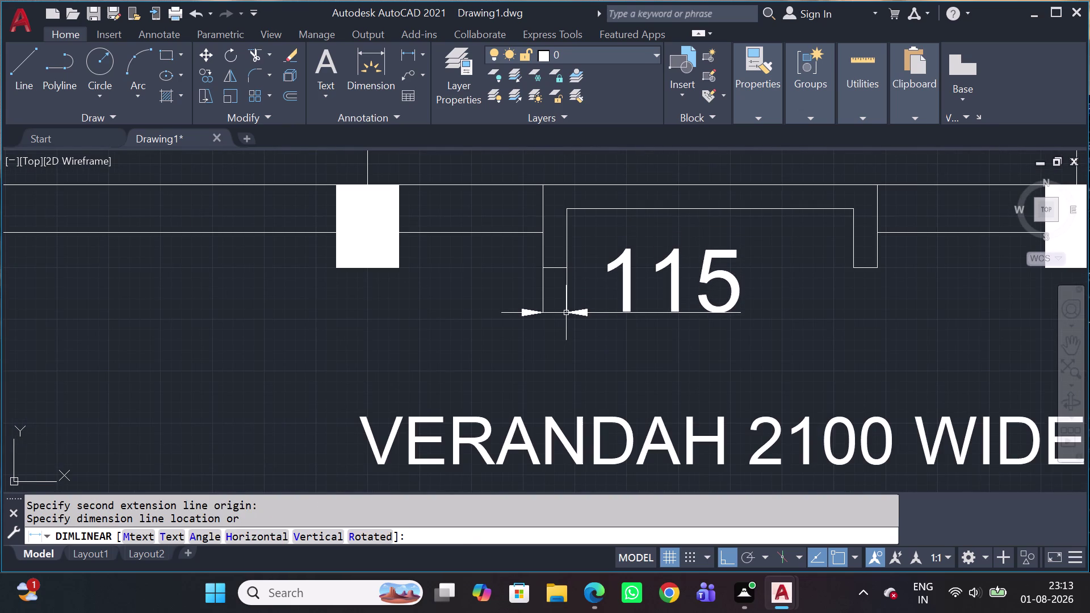
key(space)
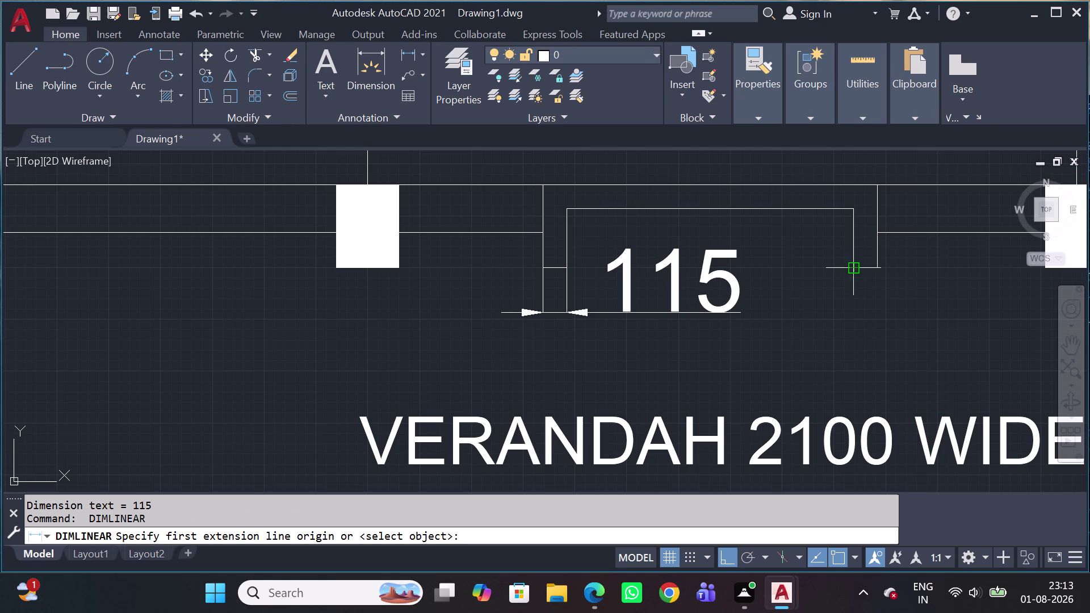
click(853, 269)
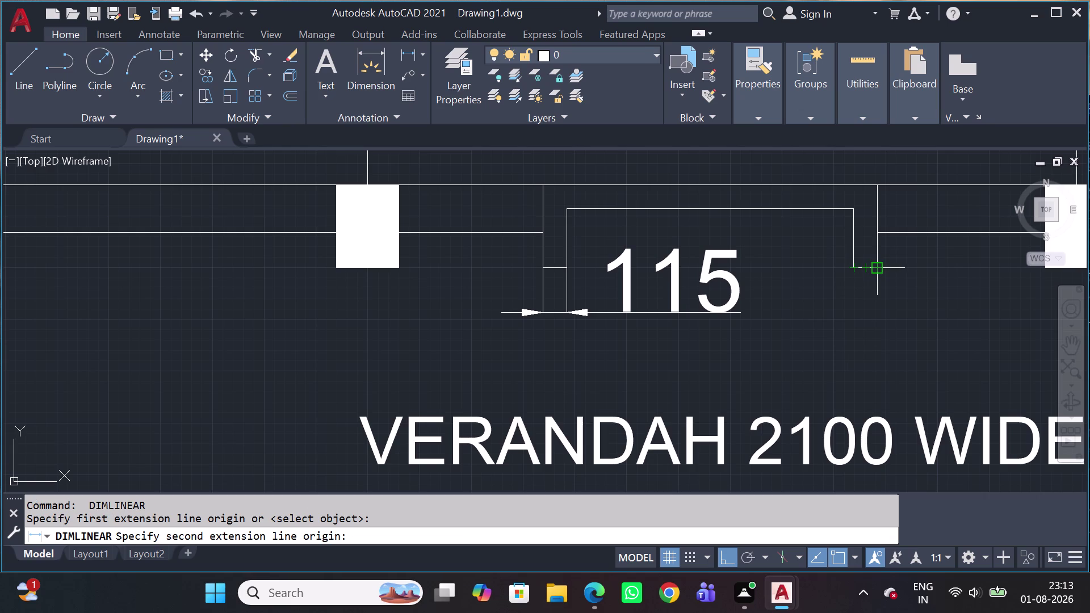
click(875, 271)
click(879, 307)
Start a 1385 dimension between the recess's inner corners, then abandon it.
key(space)
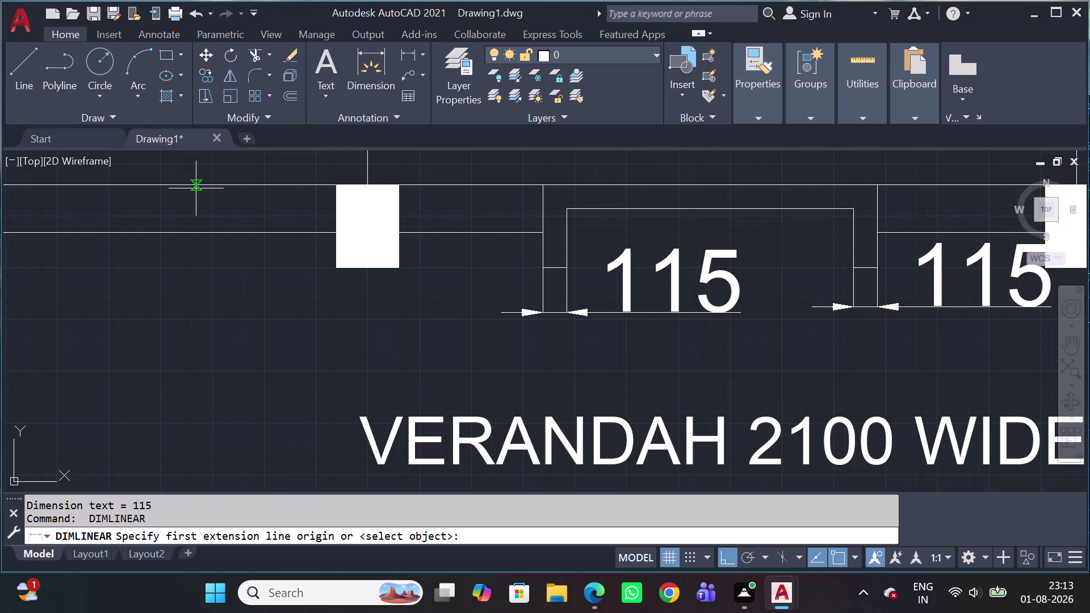
click(569, 211)
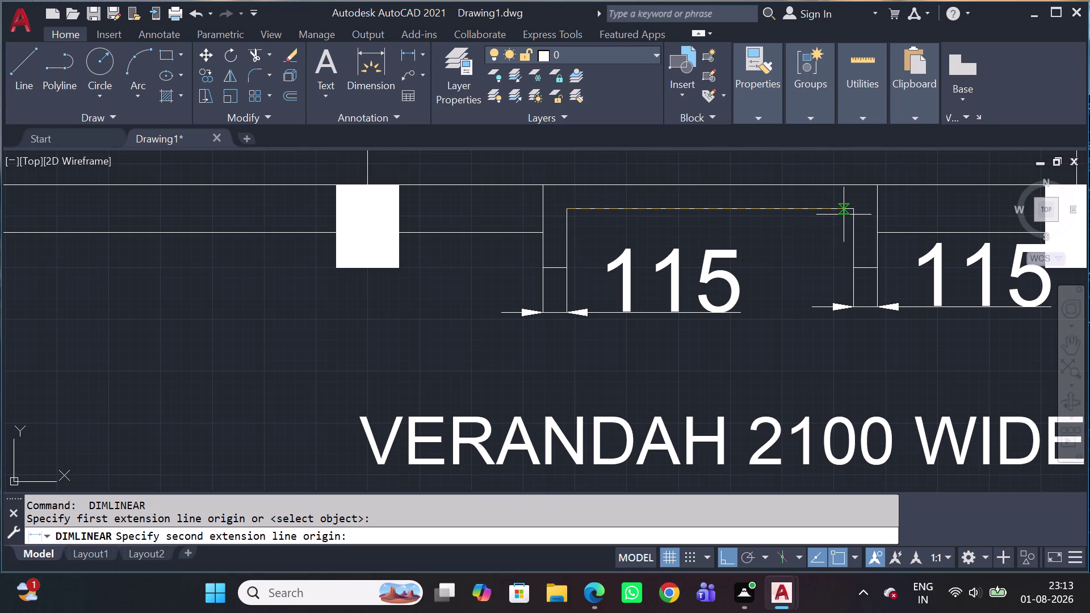
click(853, 210)
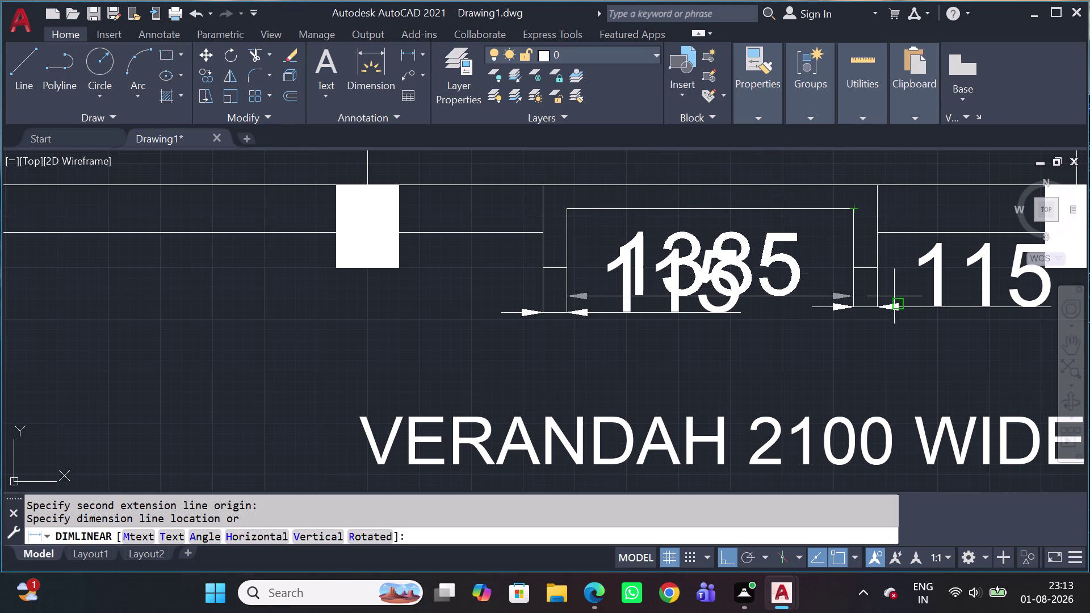
scroll(down, 3)
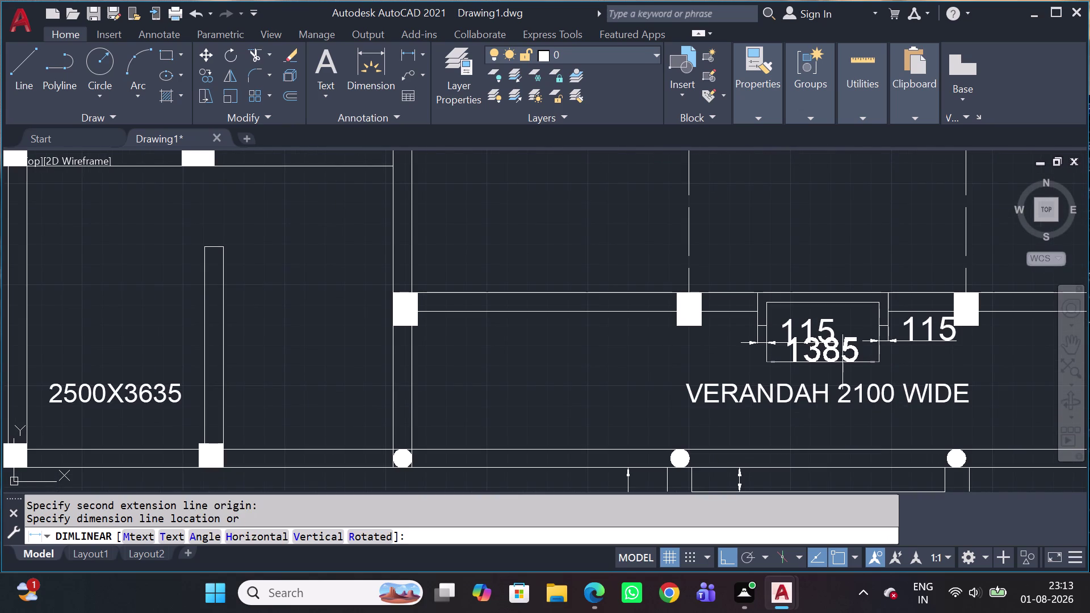
scroll(up, 3)
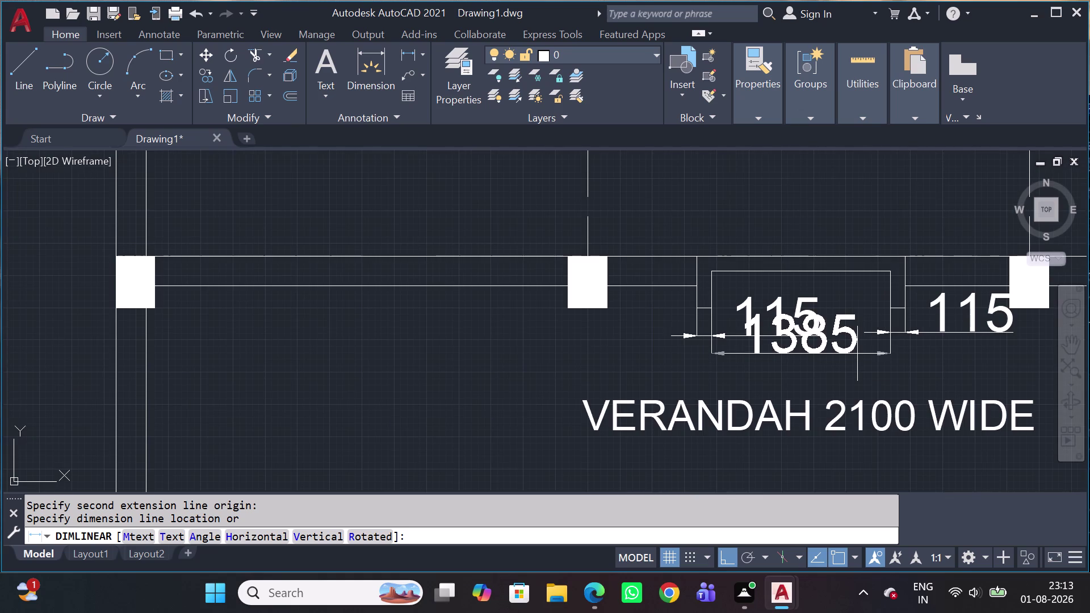
key(Escape)
scroll(up, 3)
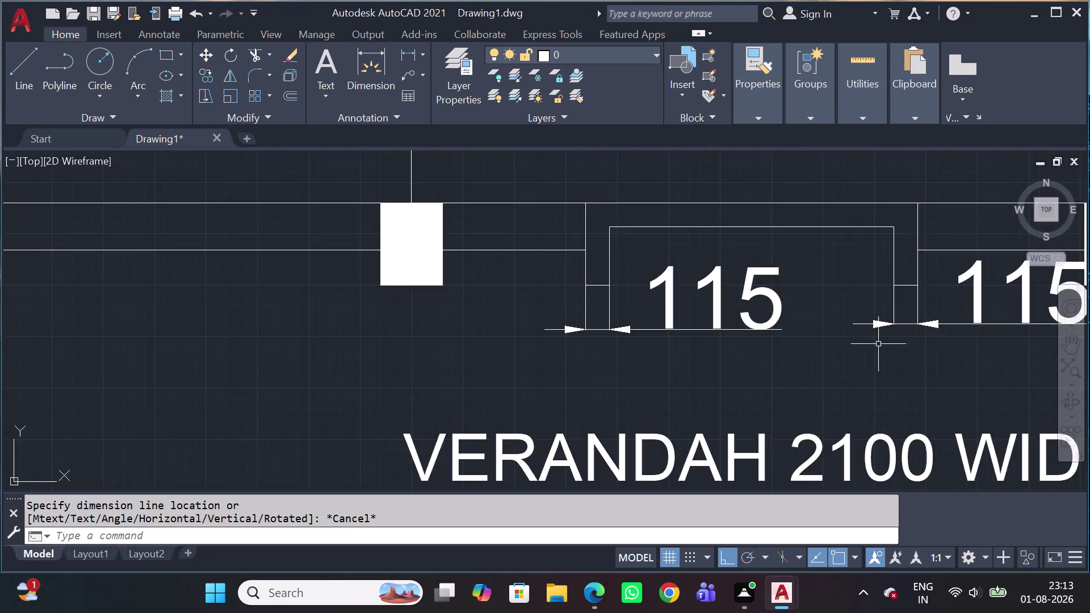
Stretch the left 115 dimension by its grip to sit beside its column.
scroll(up, 3)
middle_drag(876, 344, 750, 351)
scroll(down, 3)
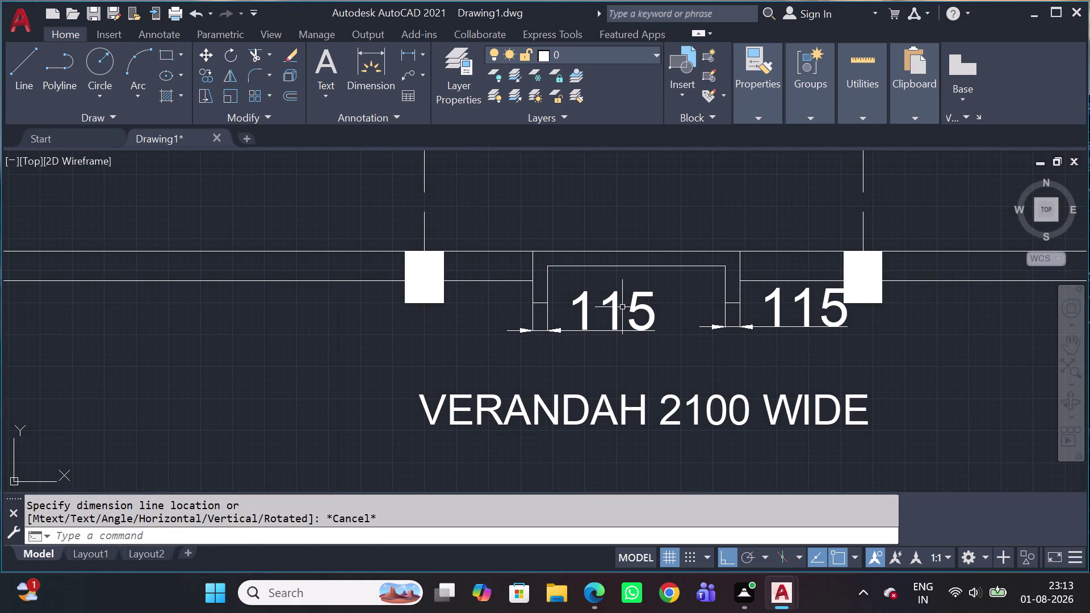
click(622, 308)
click(585, 325)
click(616, 310)
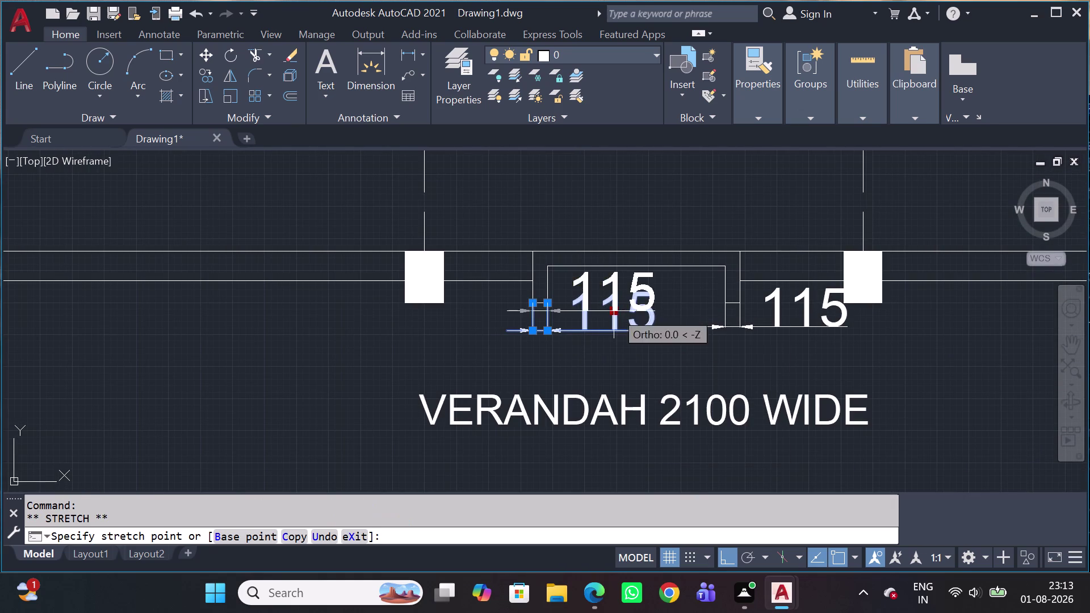
click(507, 335)
key(Escape)
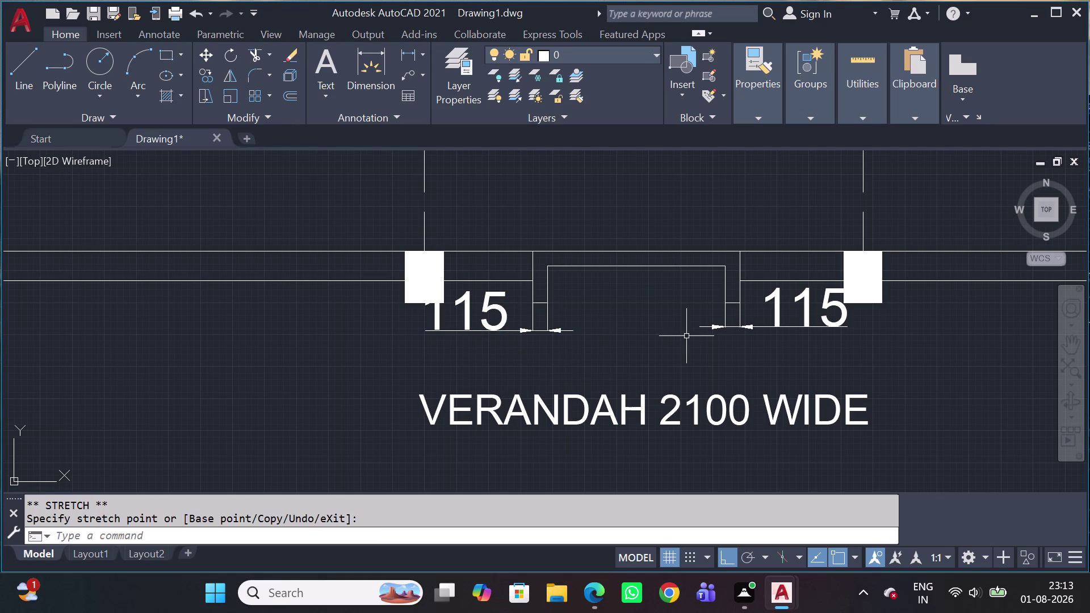
Add a 1615 dimension across the verandah opening.
key(d)
key(l)
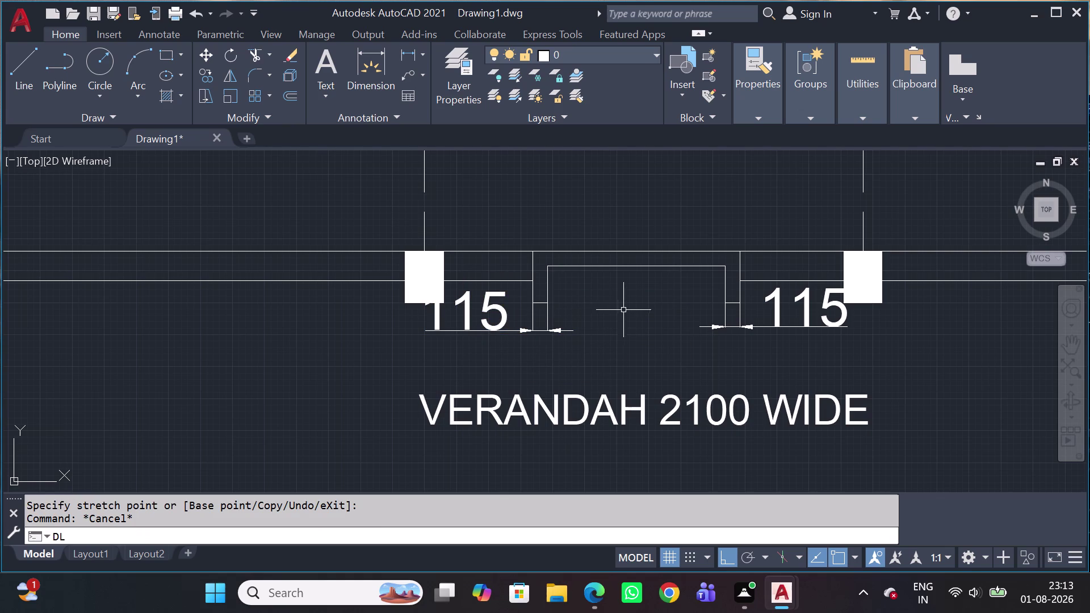
key(i)
key(space)
scroll(up, 3)
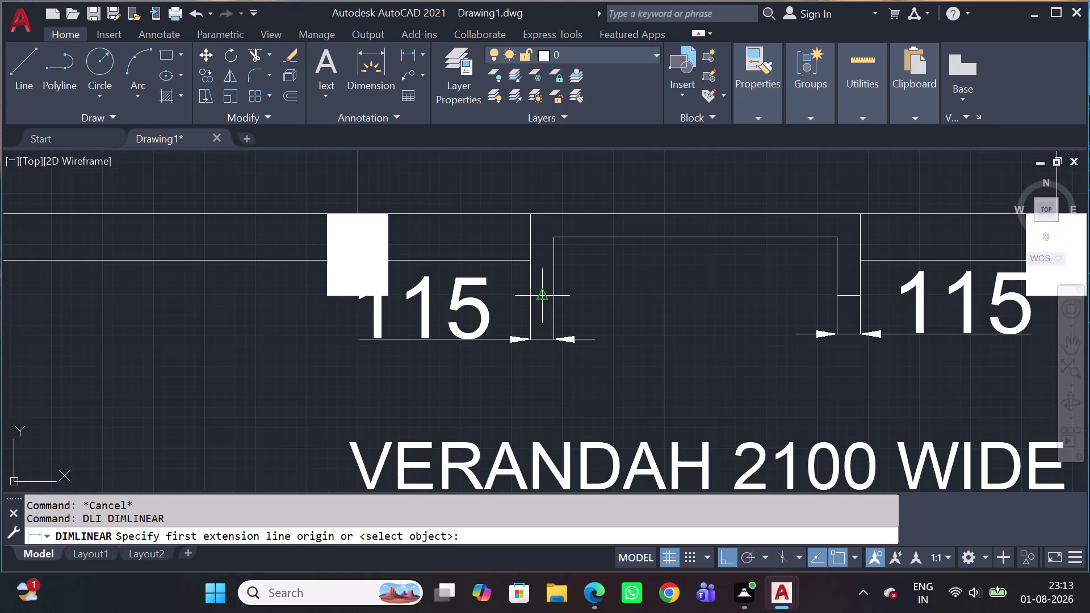
click(529, 297)
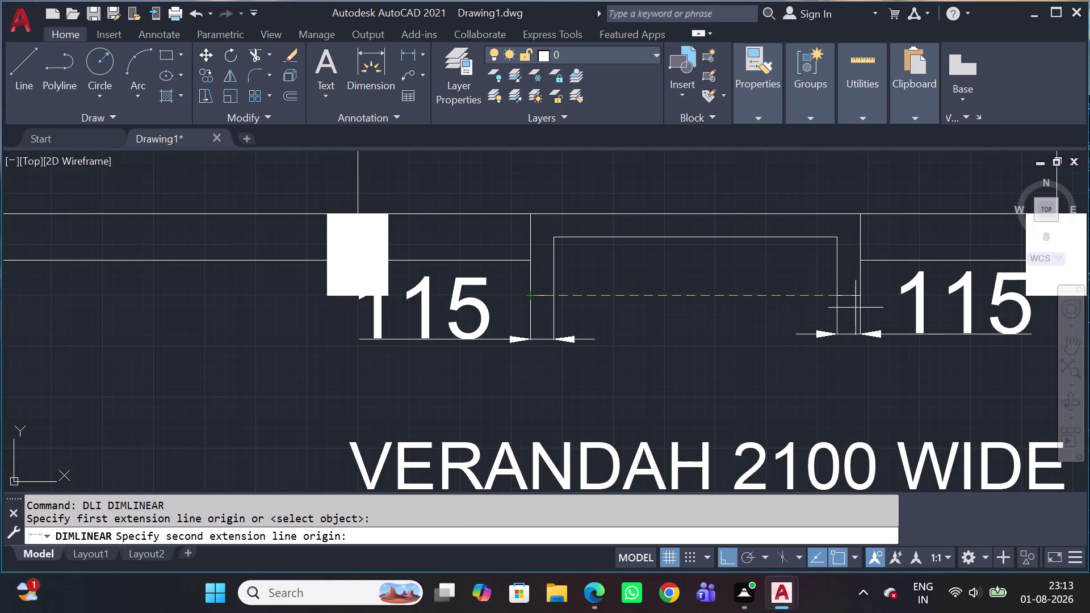
click(859, 300)
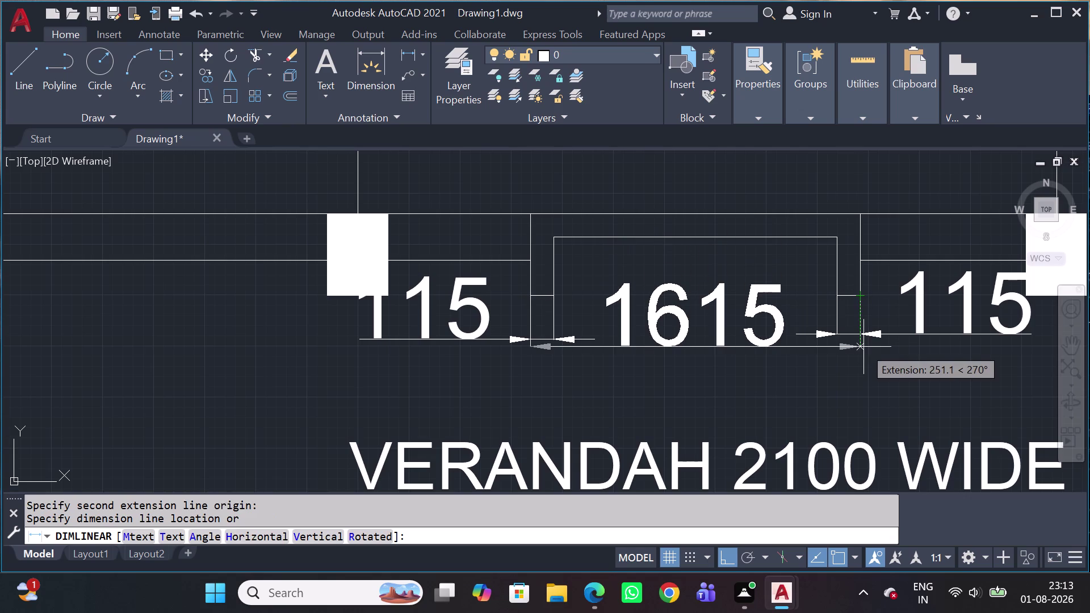
click(863, 339)
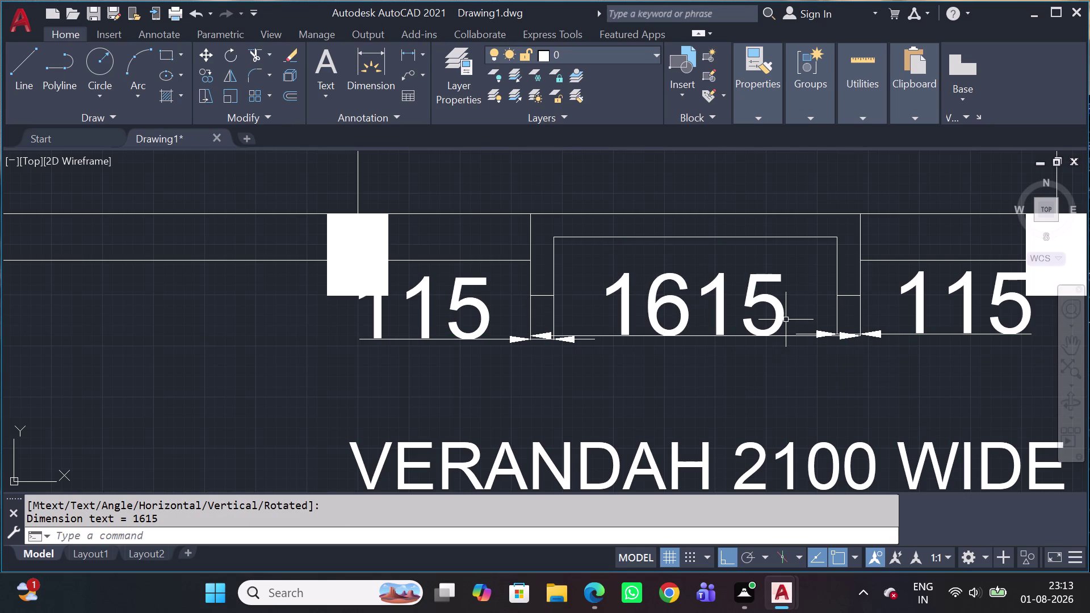
Delete the mistaken 1615 dimension and begin a new DLI dimension.
click(786, 270)
click(689, 308)
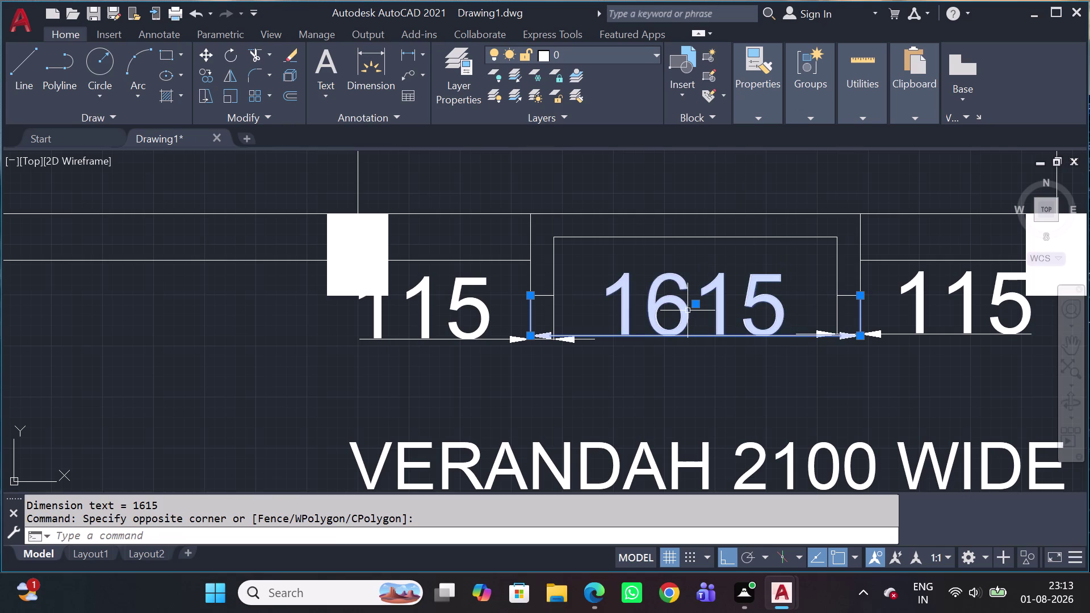
key(Delete)
text(D)
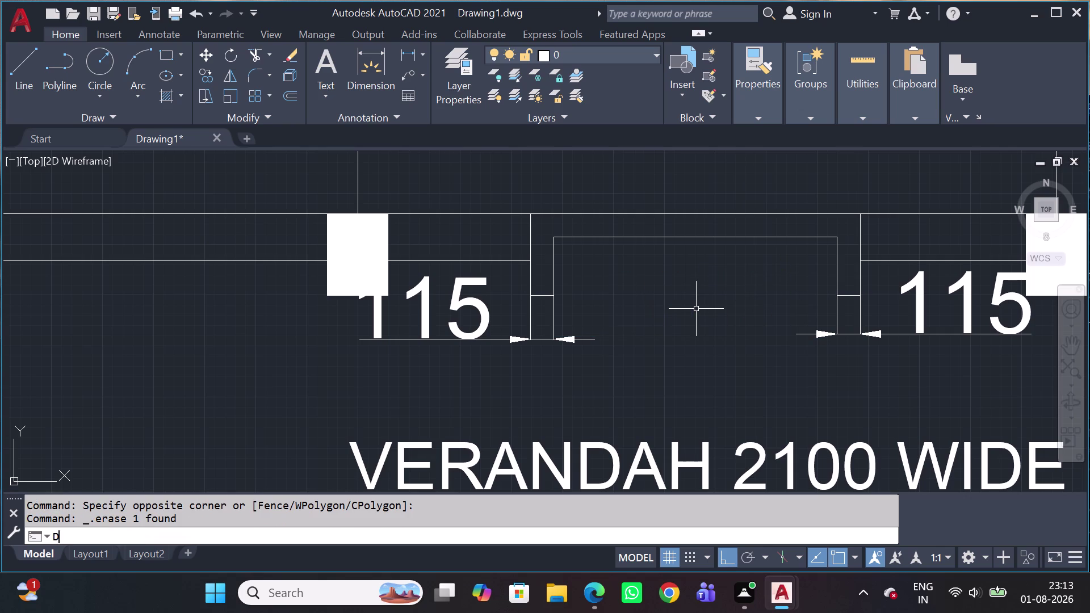
text(LI)
key(space)
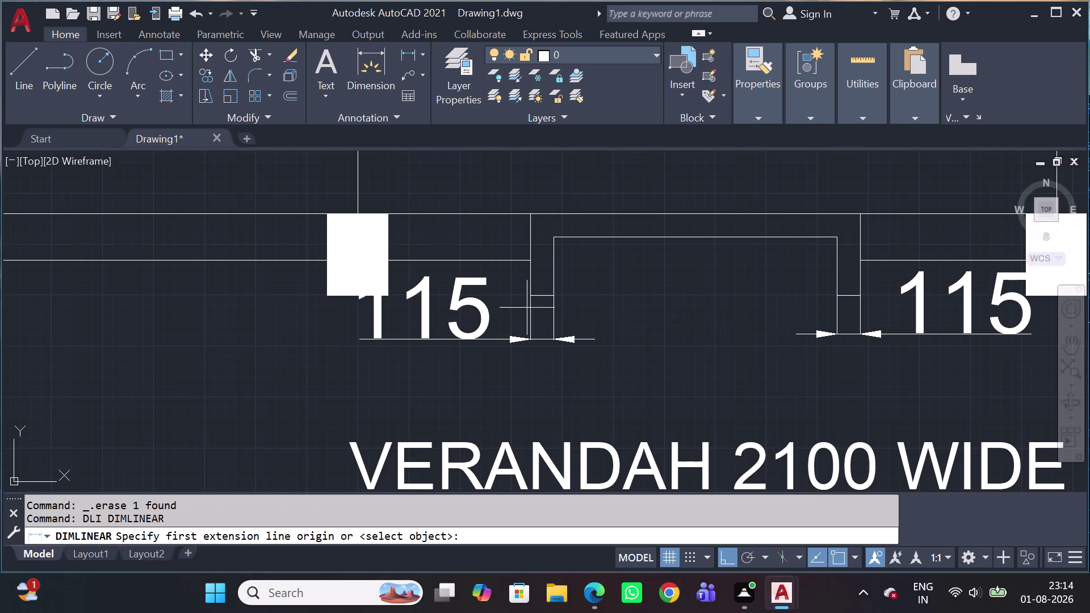
Place a 1500 linear dimension between the recess's inner edges, discarding a mistaken 1385 attempt.
scroll(up, 3)
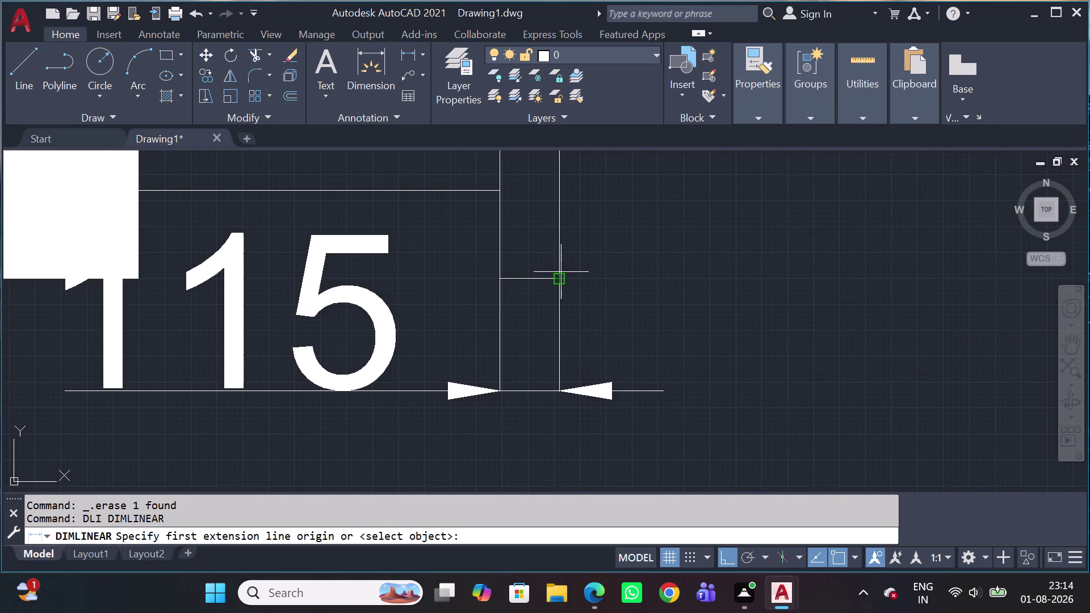
click(559, 275)
scroll(down, 3)
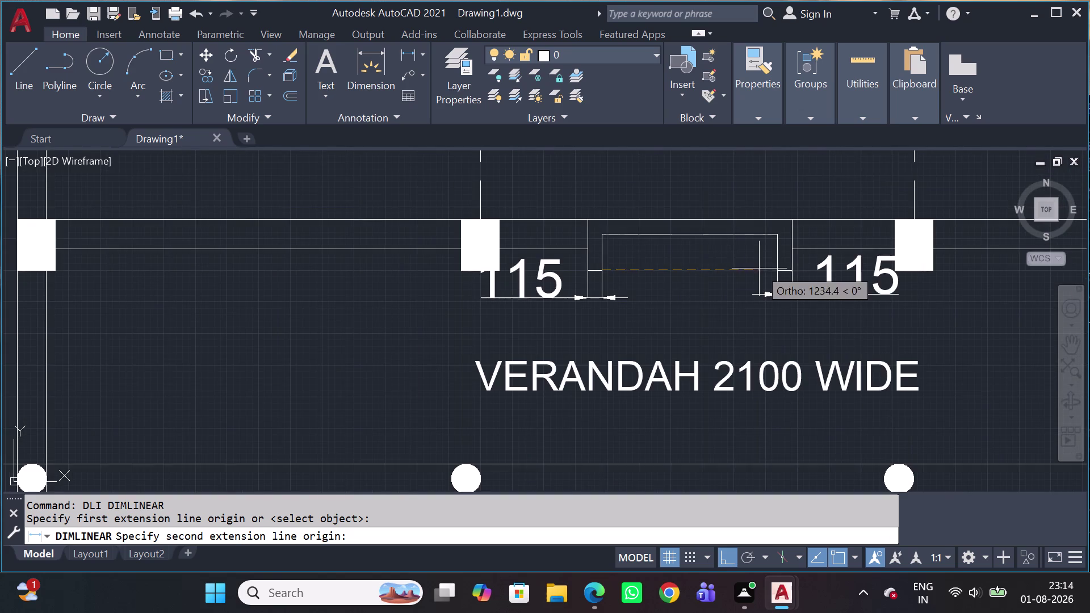
scroll(up, 3)
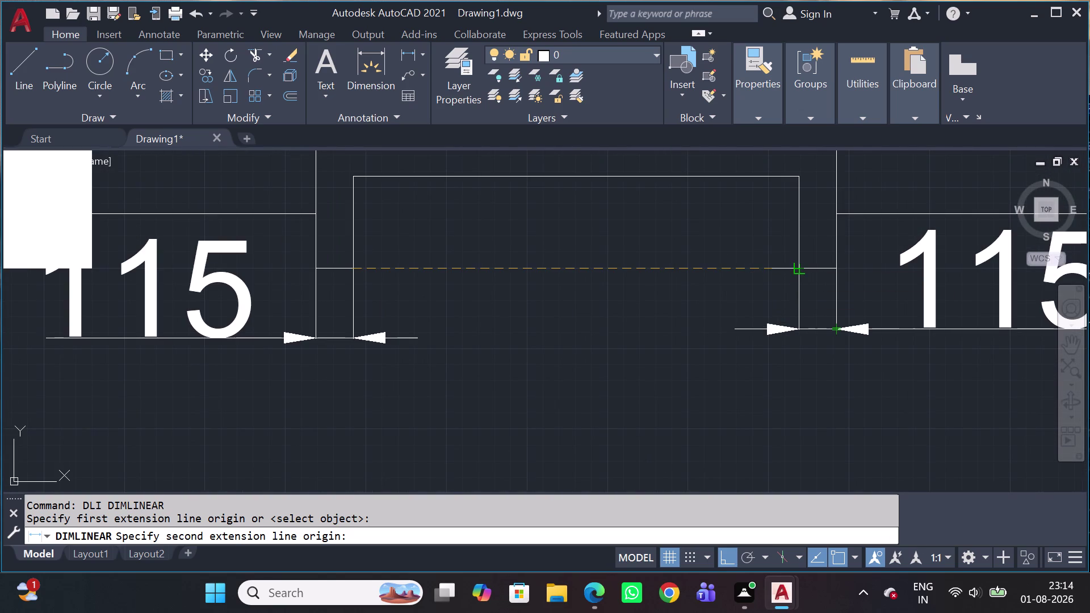
click(802, 268)
scroll(down, 3)
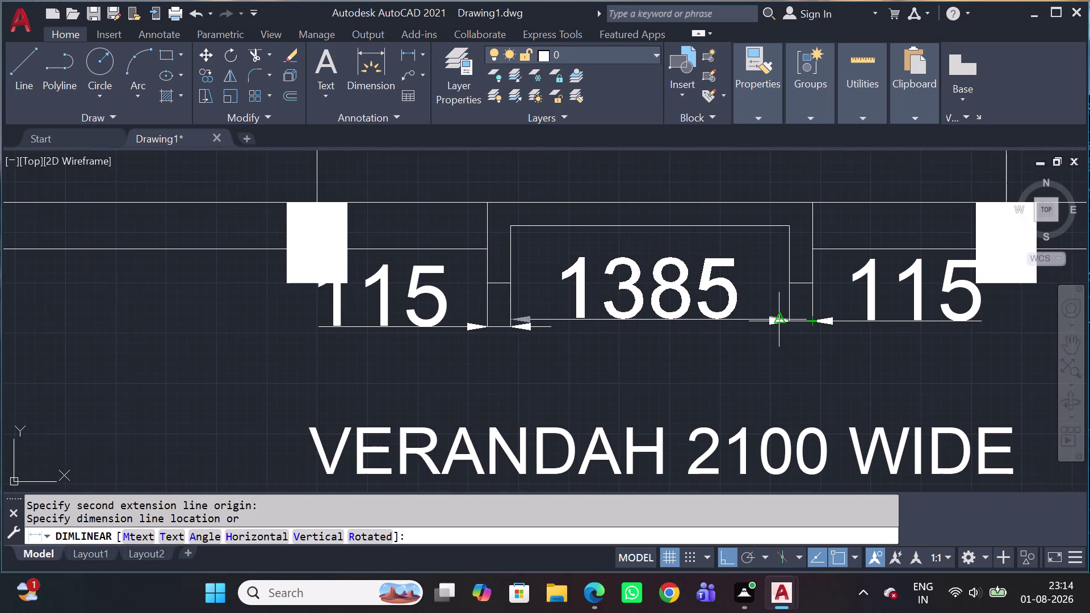
key(Escape)
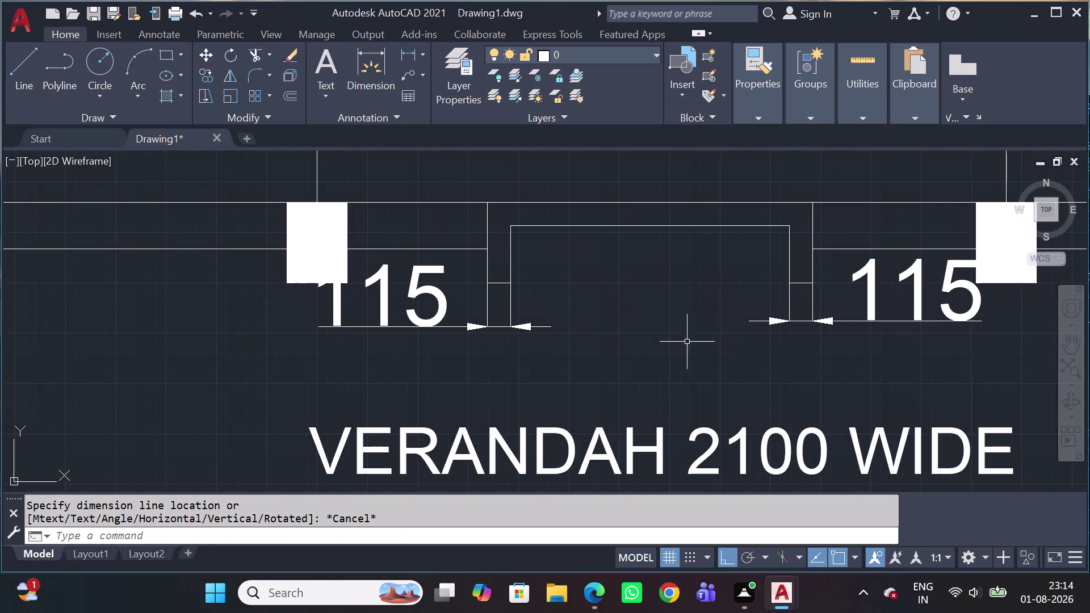
key(space)
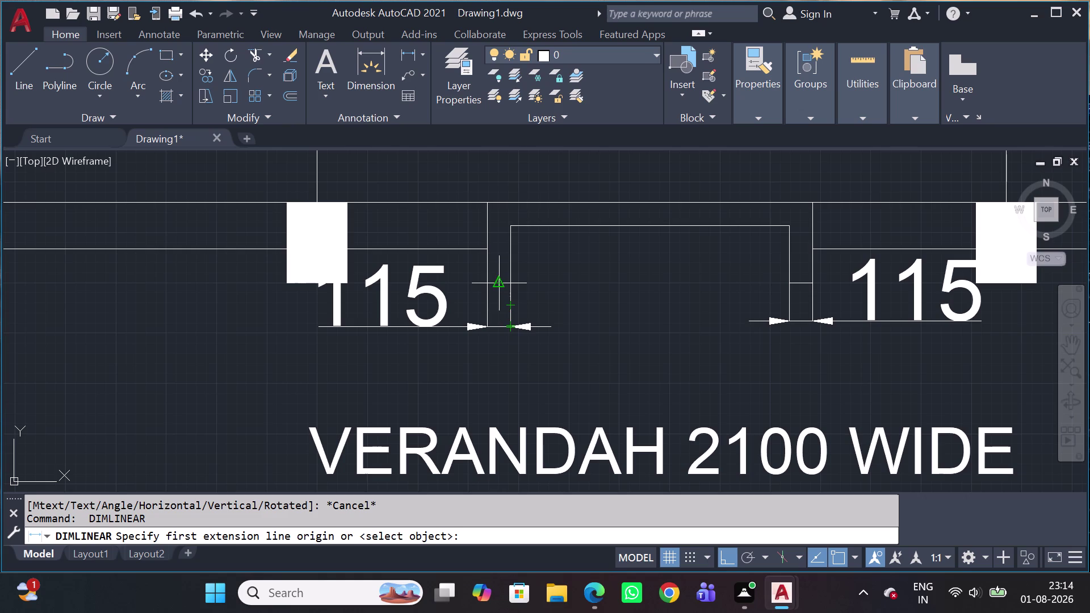
click(497, 283)
click(797, 287)
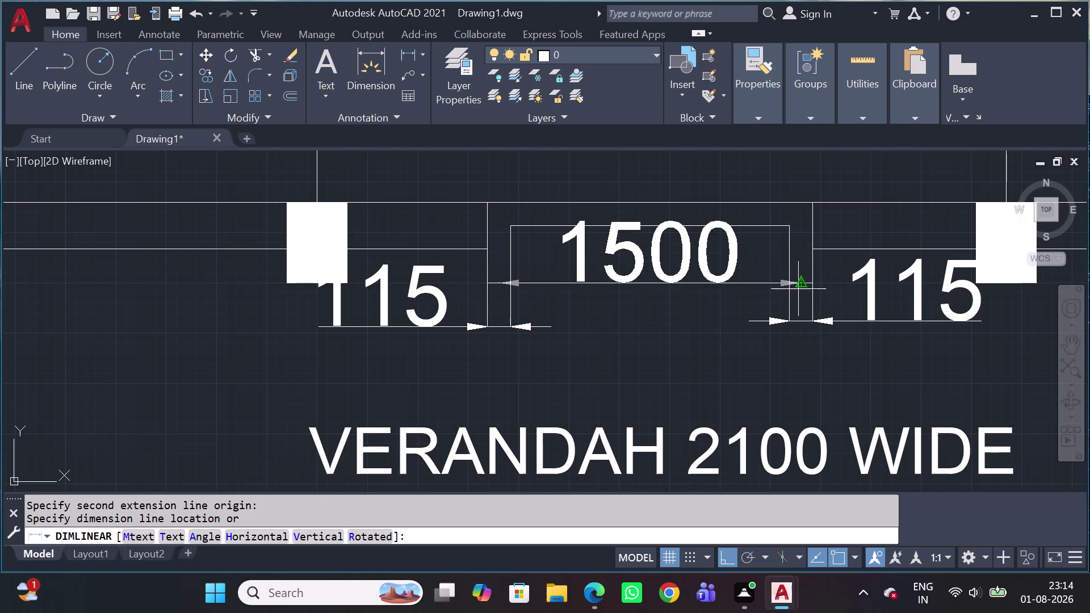
click(801, 325)
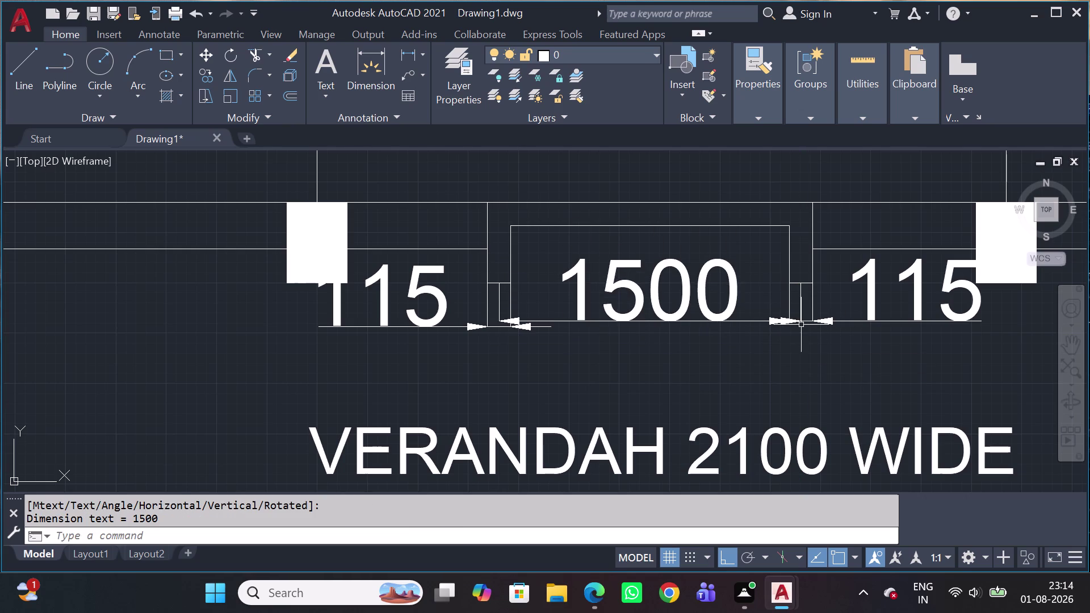
scroll(down, 3)
middle_drag(805, 302, 766, 323)
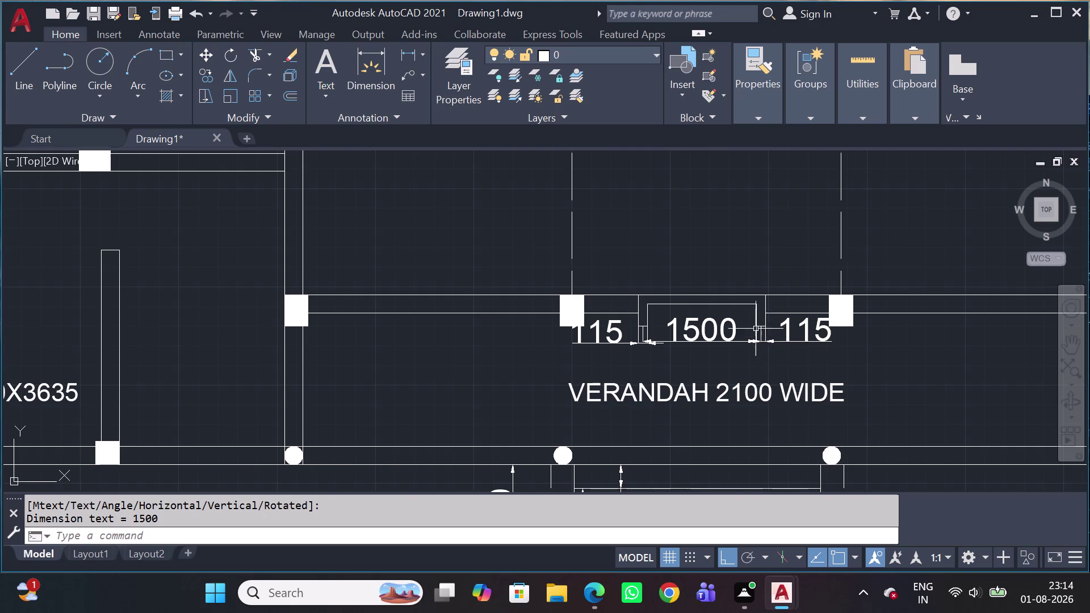
scroll(up, 3)
scroll(down, 3)
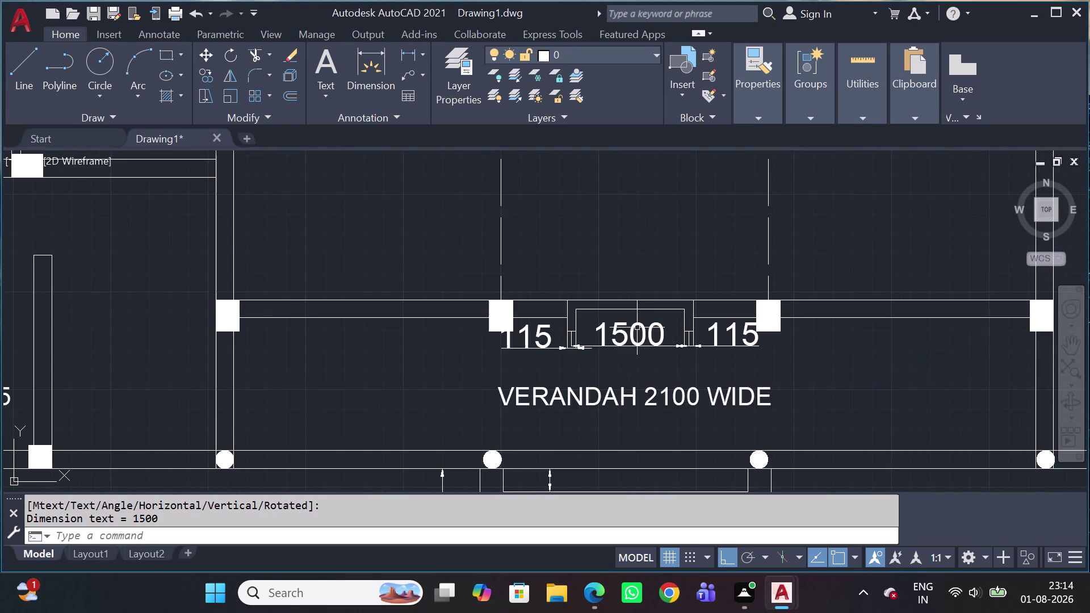
scroll(down, 3)
scroll(down, 3)
scroll(up, 3)
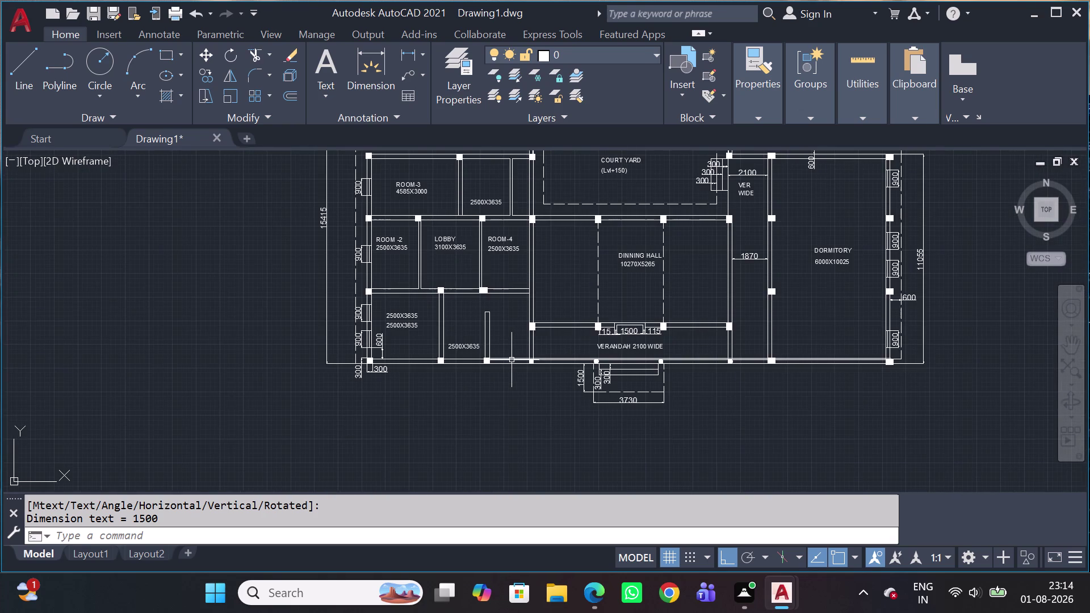
scroll(up, 3)
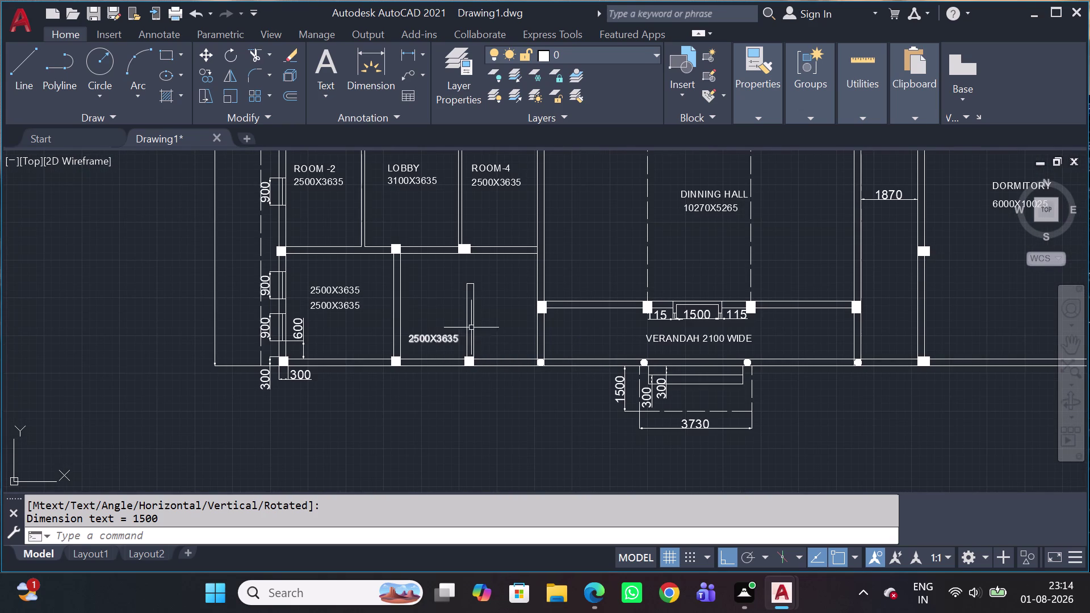
scroll(up, 3)
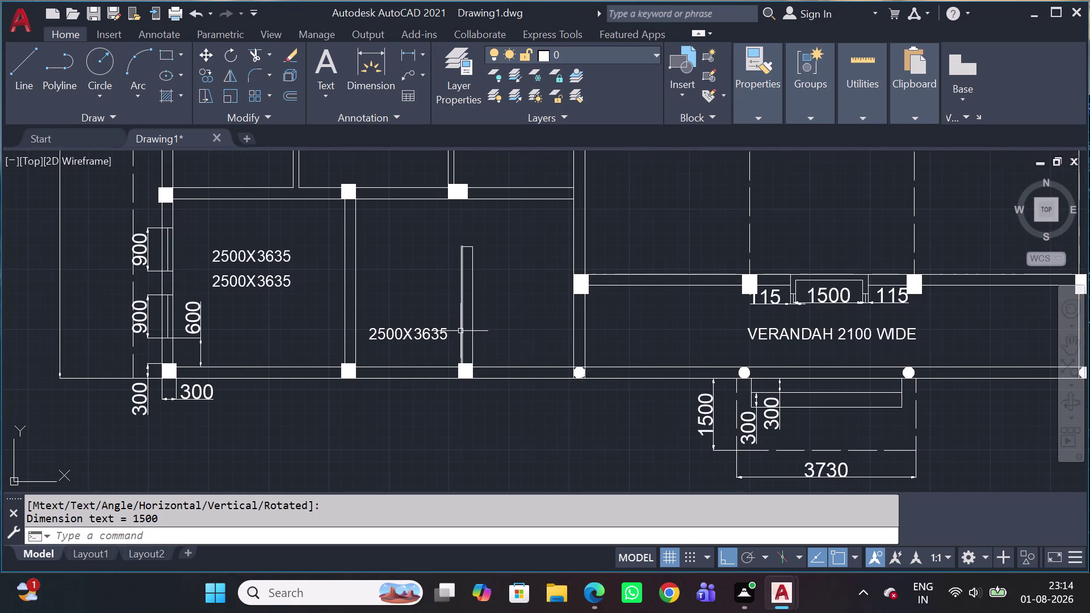
middle_drag(424, 341, 483, 329)
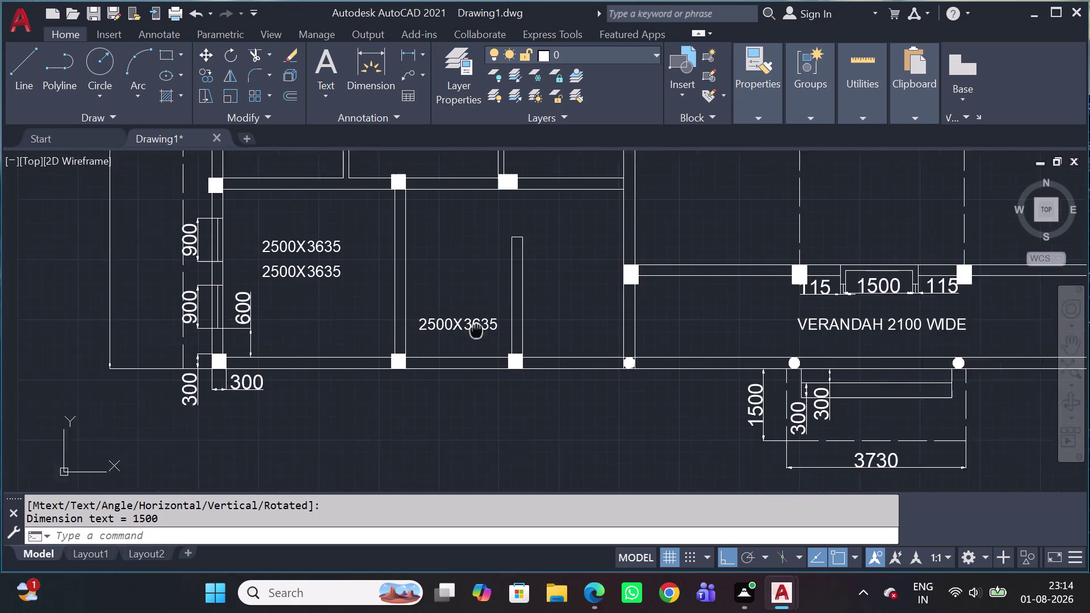
middle_drag(483, 328, 496, 319)
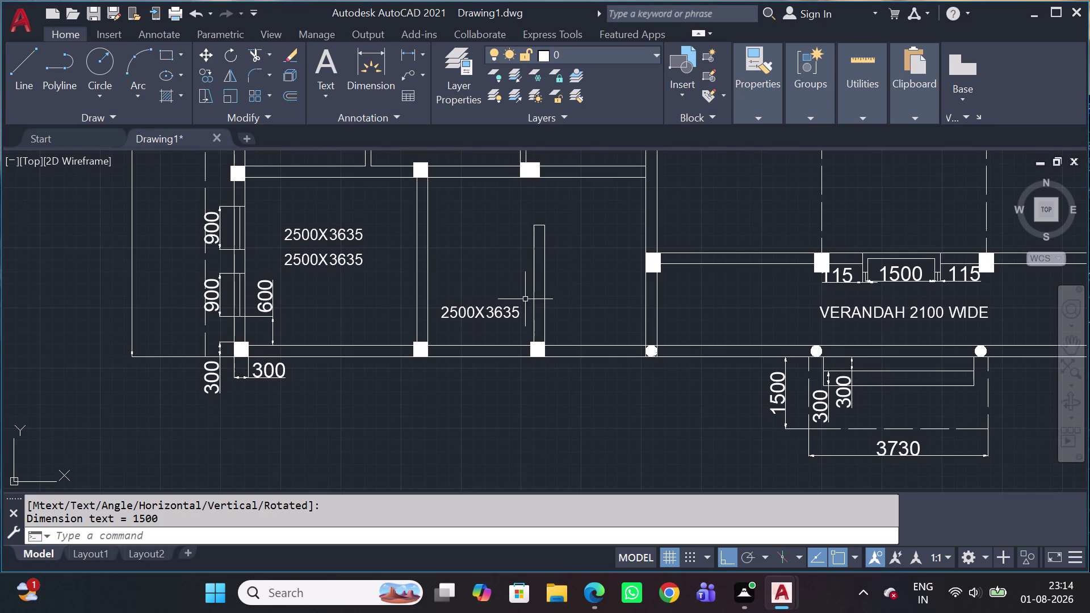
scroll(down, 3)
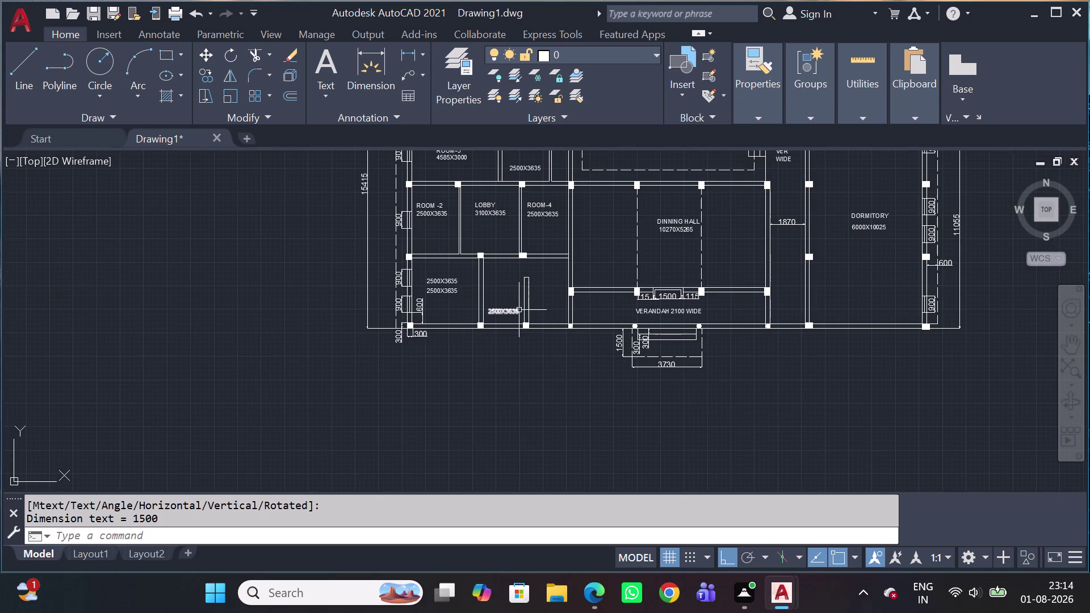
middle_drag(516, 292, 540, 295)
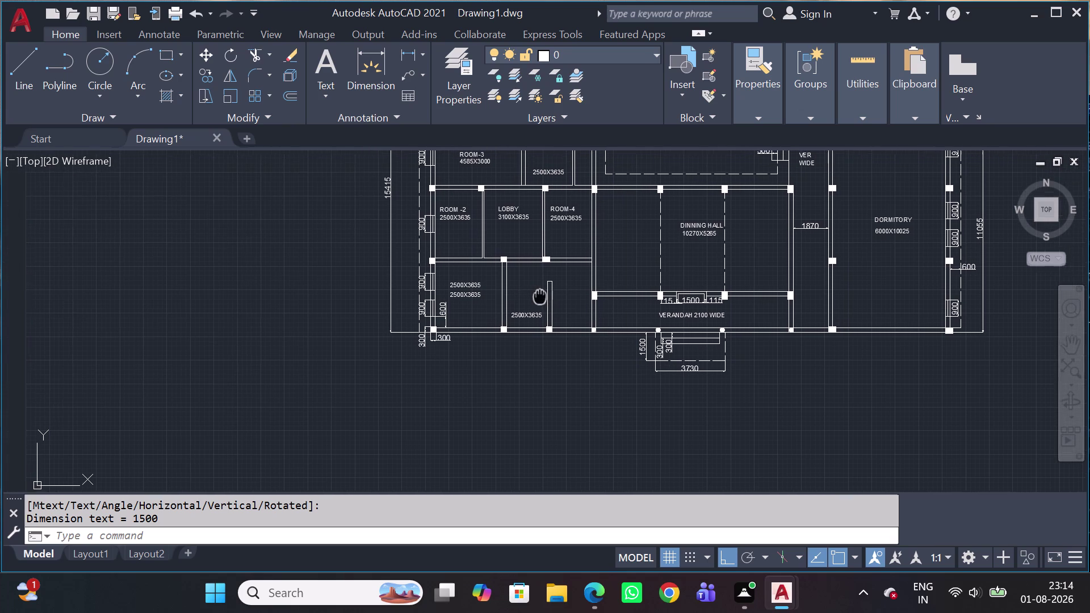
middle_drag(540, 295, 552, 295)
scroll(up, 3)
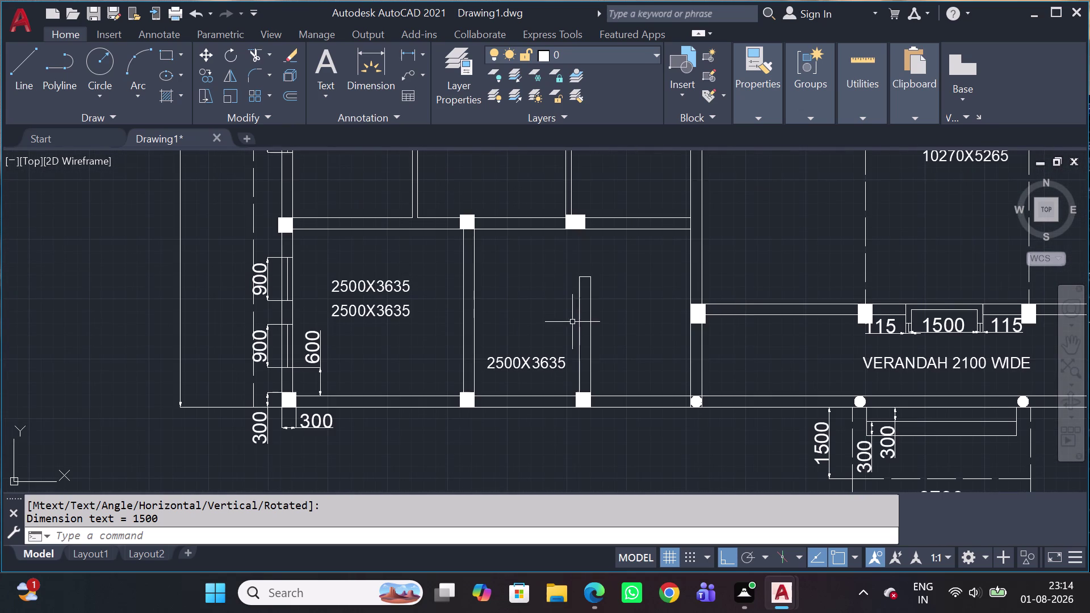
scroll(up, 3)
scroll(down, 3)
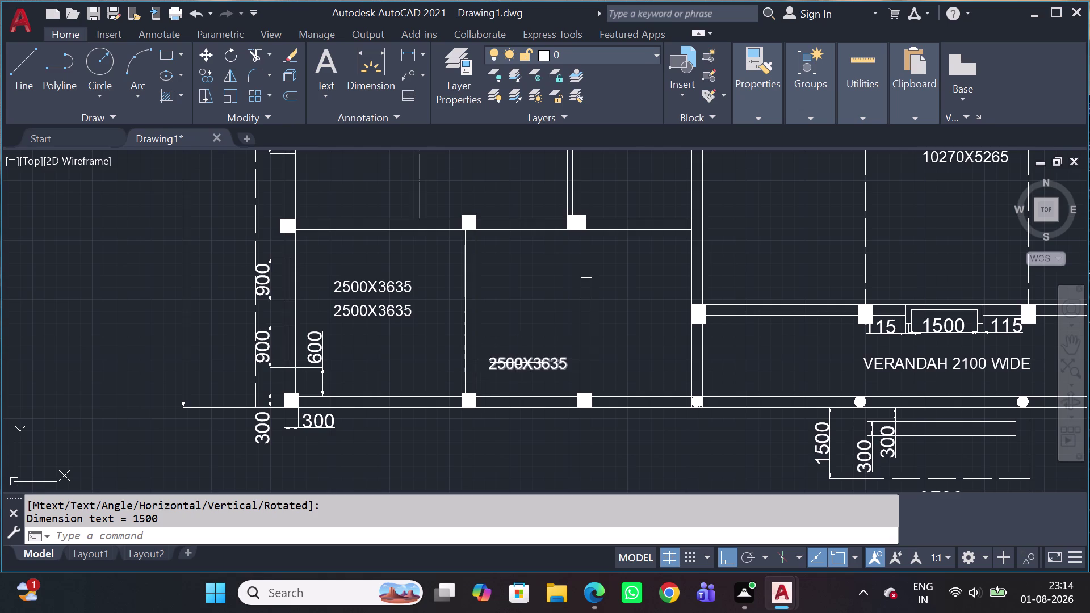
double_click(518, 363)
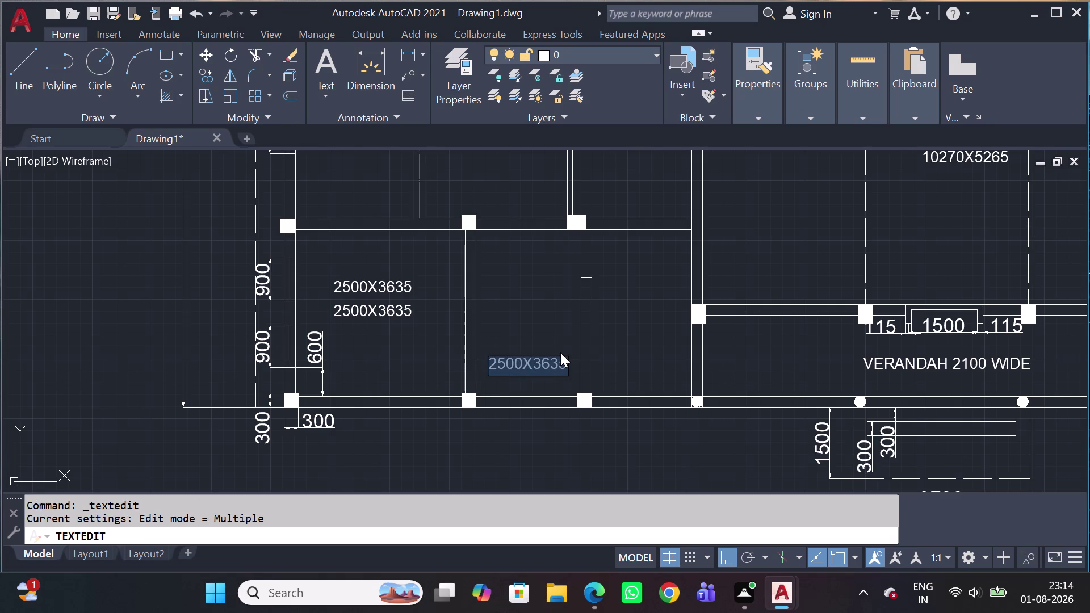
text(22)
text(00)
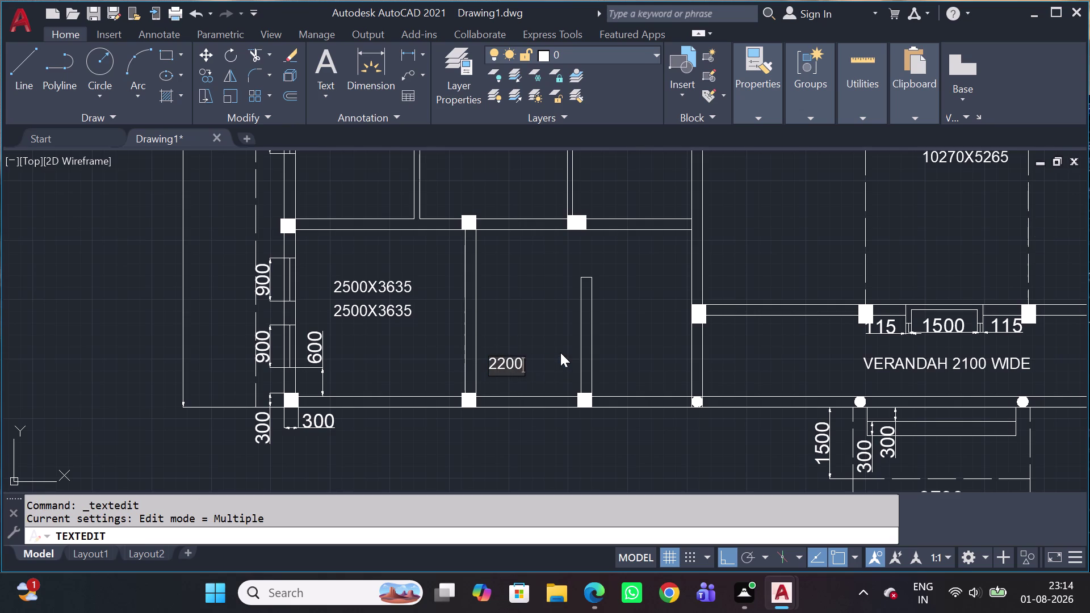
key(x)
key(1)
key(8)
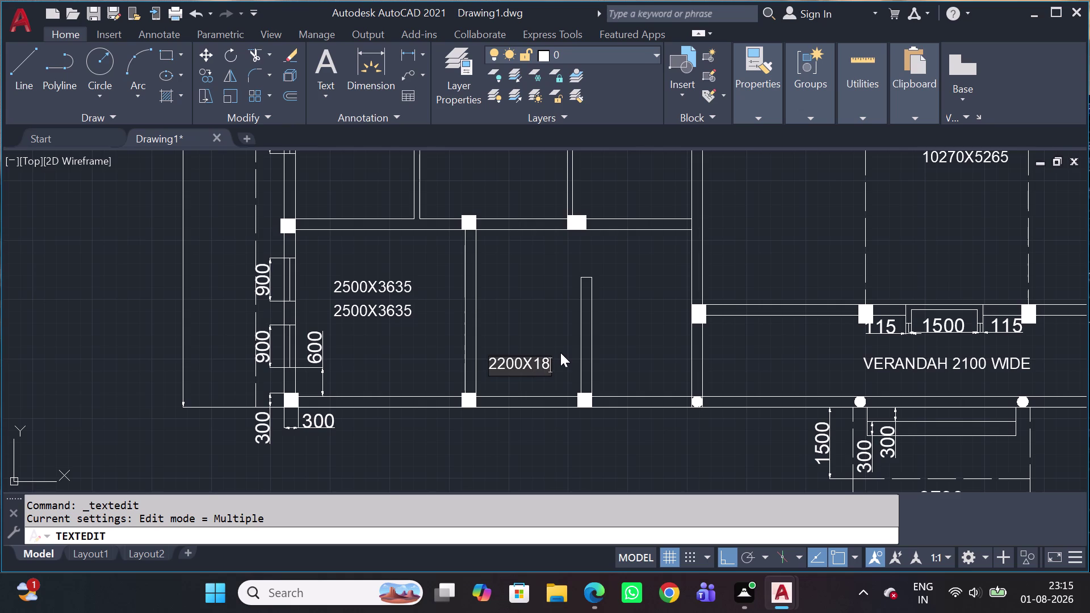
text(70)
click(527, 283)
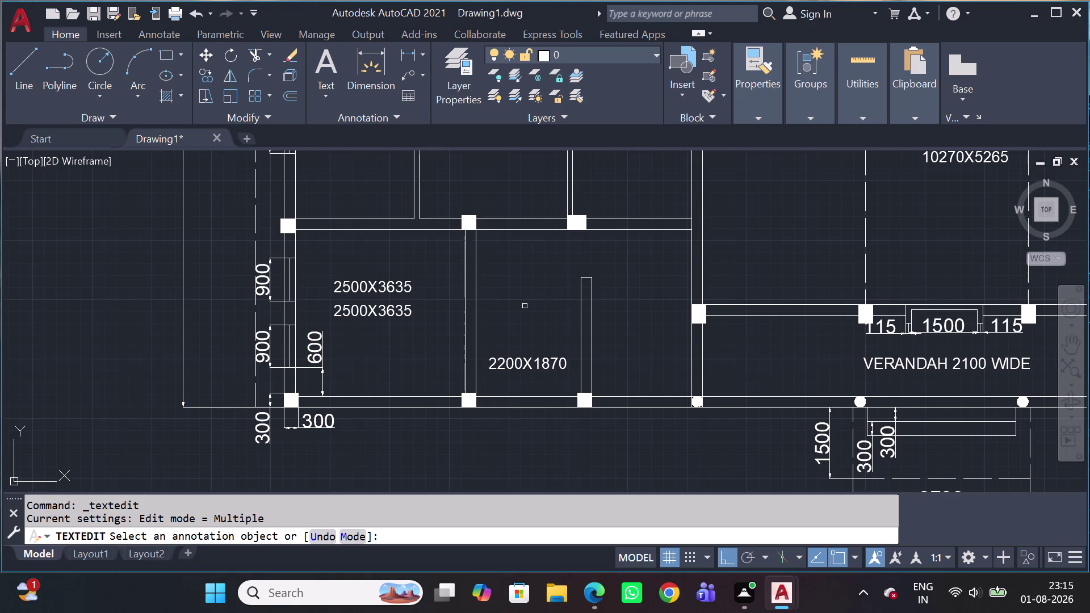
key(Escape)
click(520, 367)
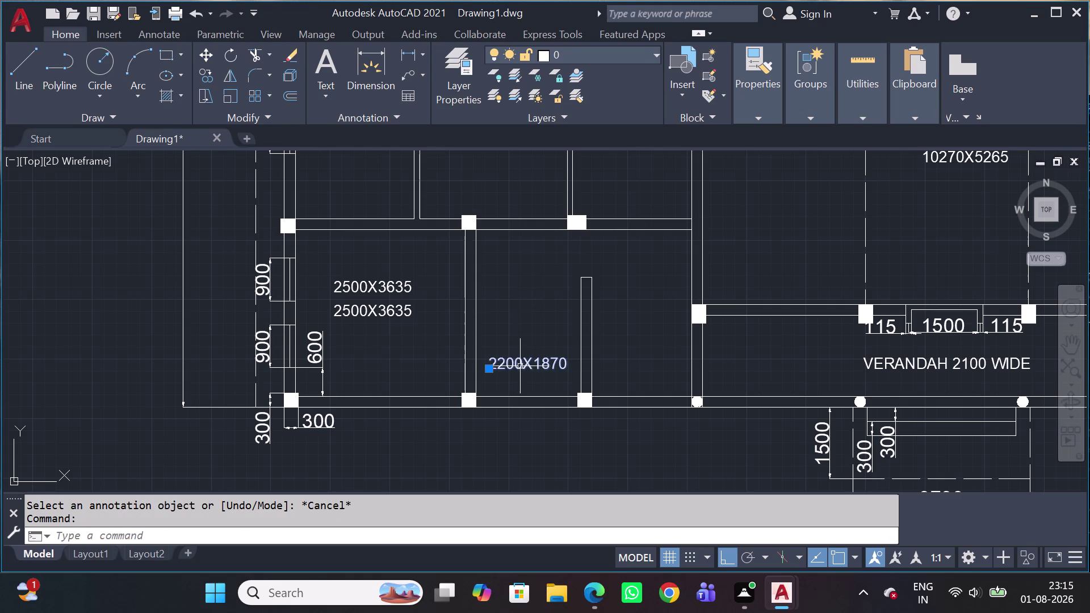
Copy the 2200X1870 label upward with CO, then undo the misplaced copy.
key(c)
key(o)
key(space)
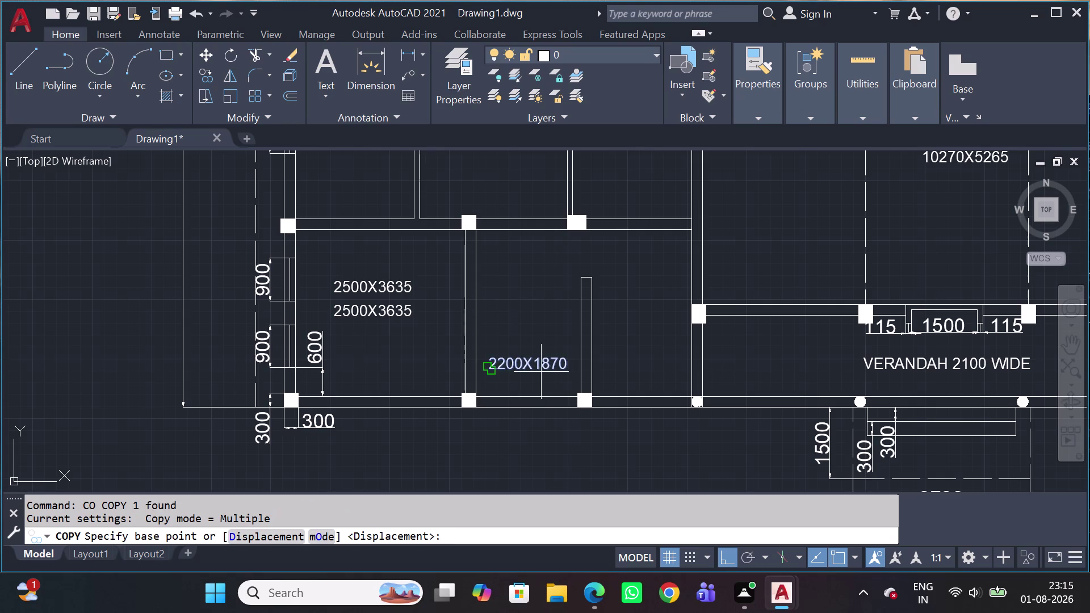
click(523, 376)
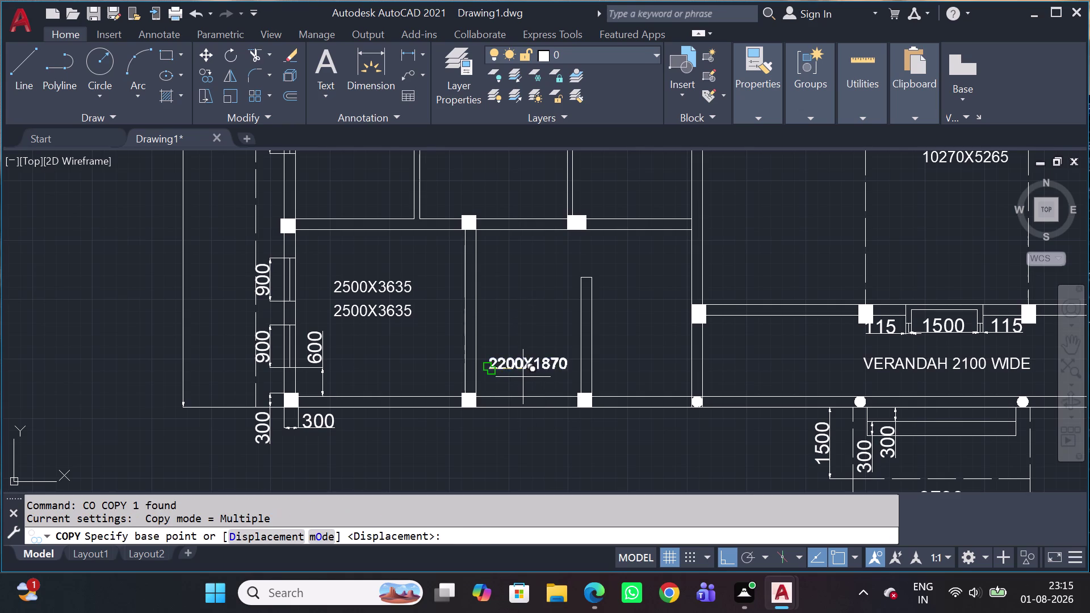
click(513, 345)
key(Escape)
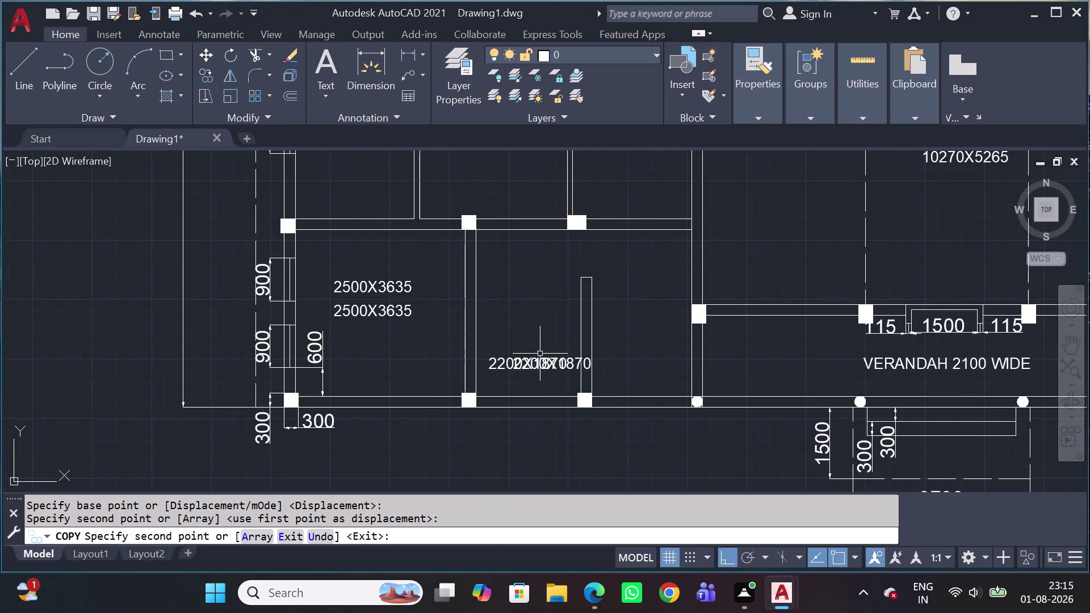
key(ctrl+z)
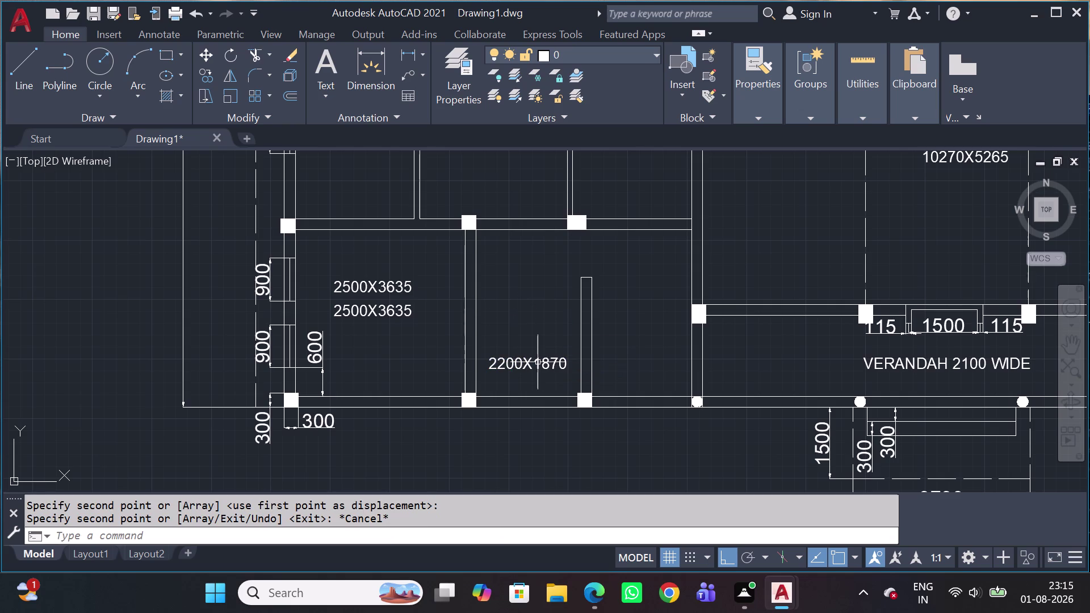
Copy the 2200X1870 label directly above the original.
click(538, 363)
click(520, 364)
key(c)
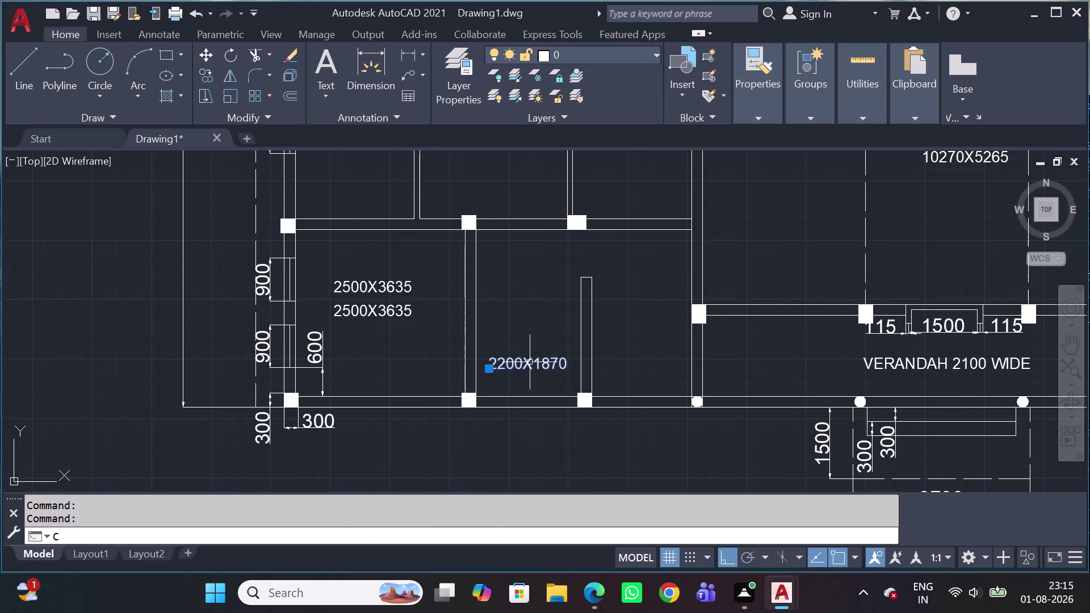
key(o)
key(space)
click(534, 371)
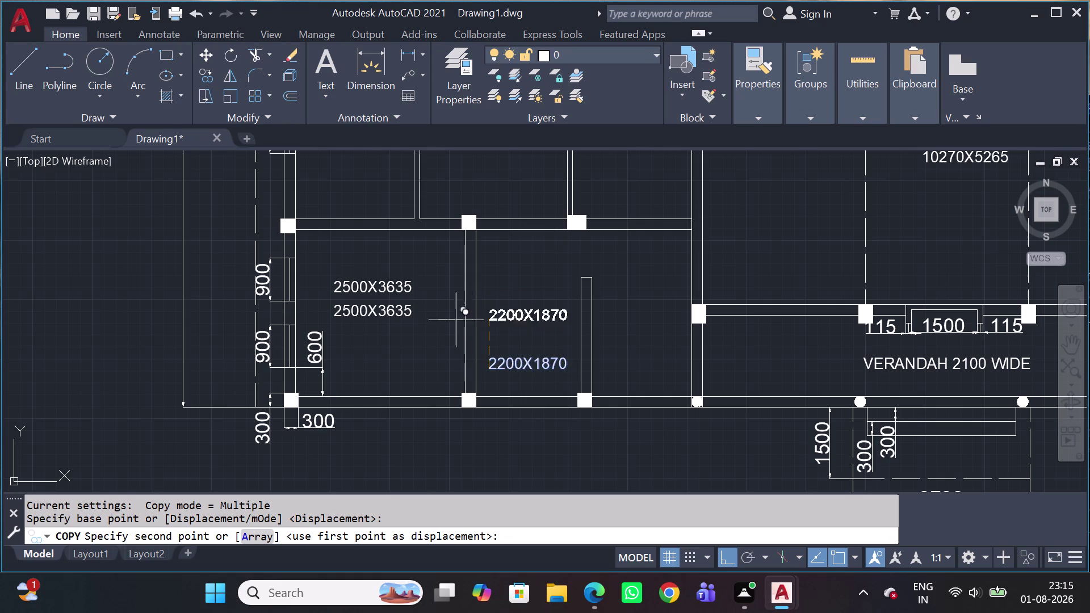
scroll(up, 3)
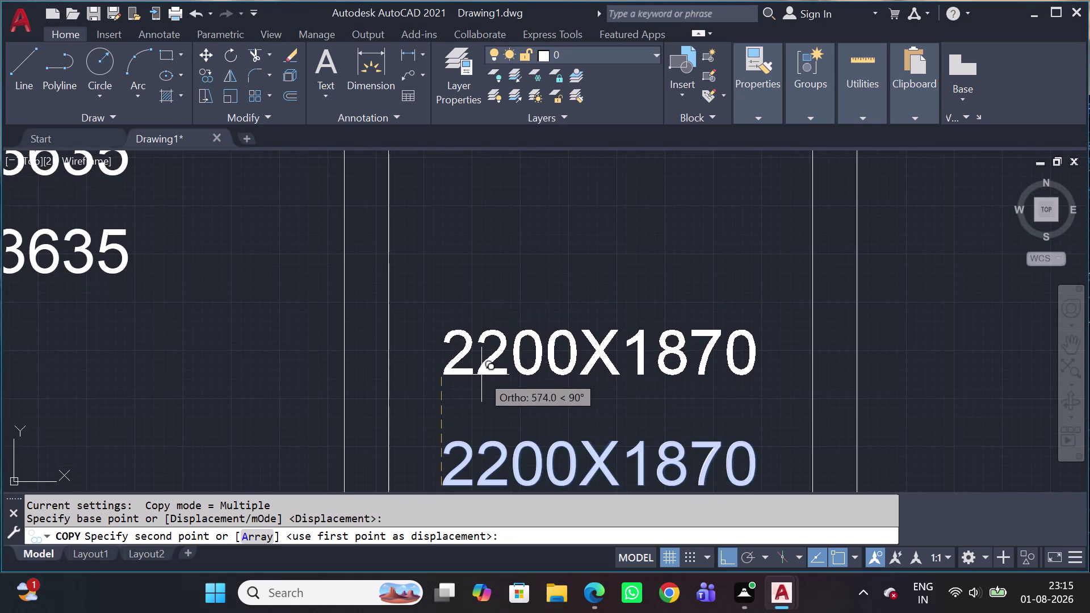
click(482, 378)
key(Escape)
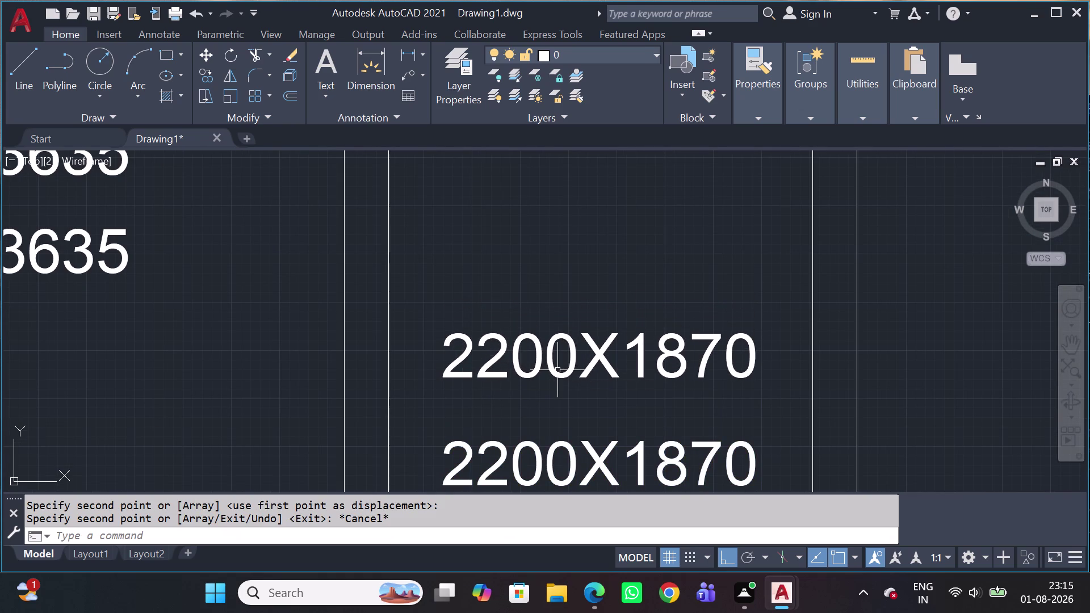
Change the copied label's text to TOILET.
double_click(557, 370)
text(T)
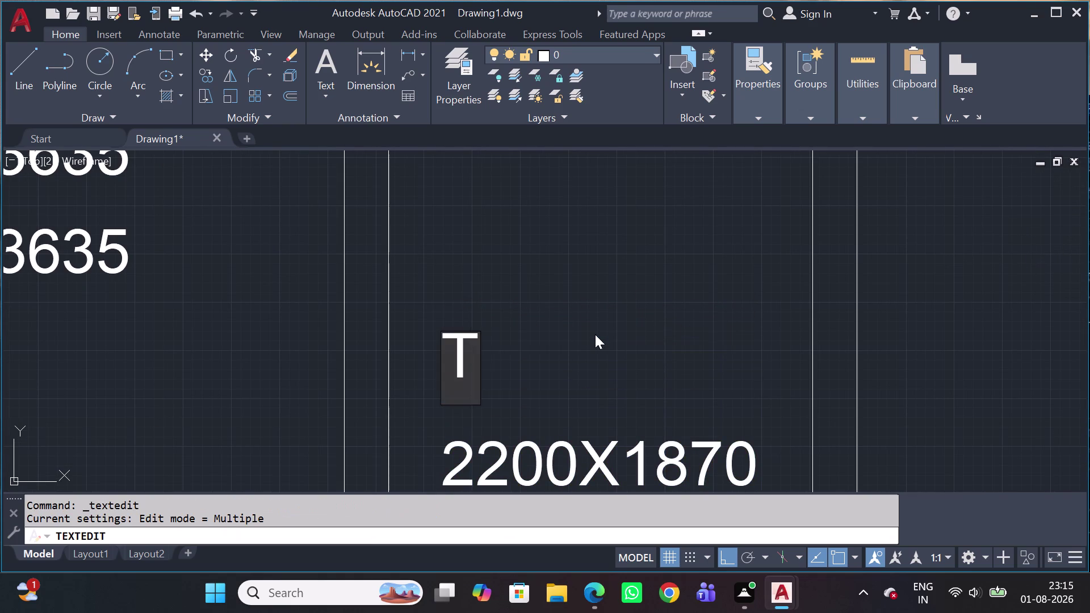
text(OILET)
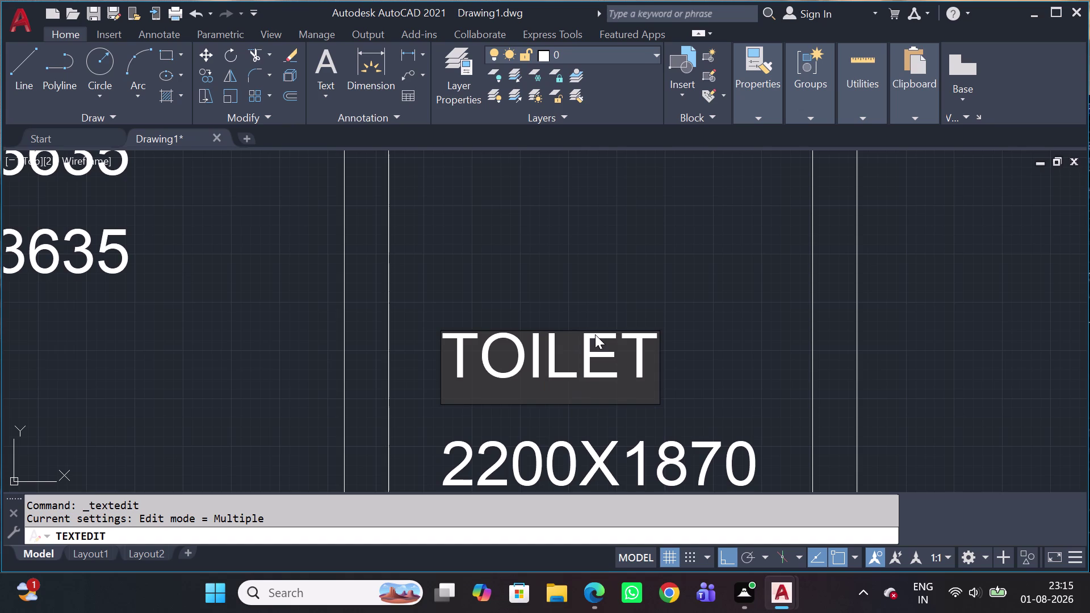
click(748, 274)
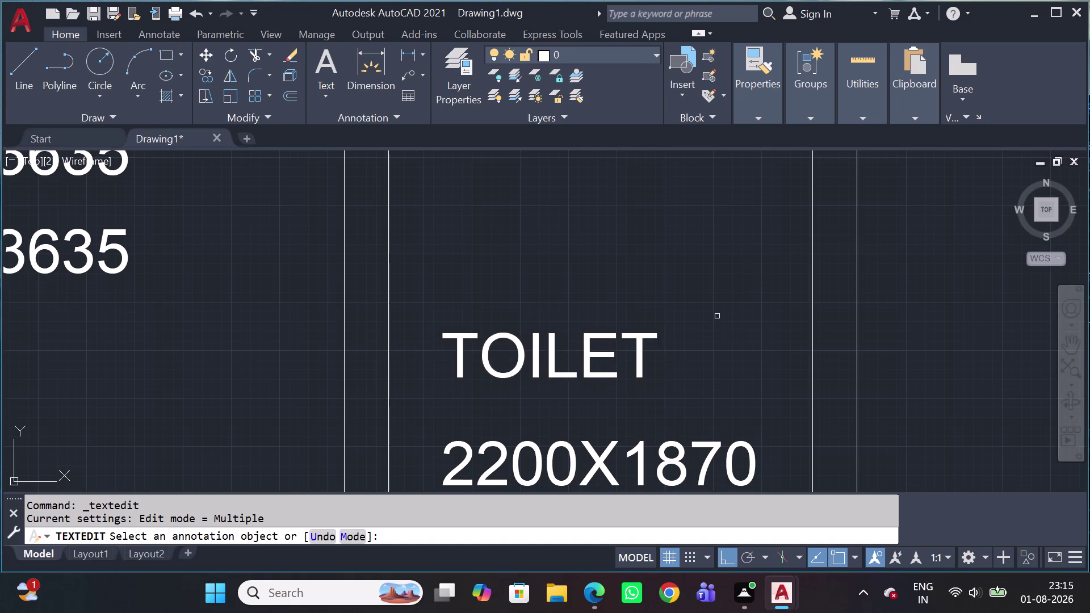
scroll(down, 3)
key(grave)
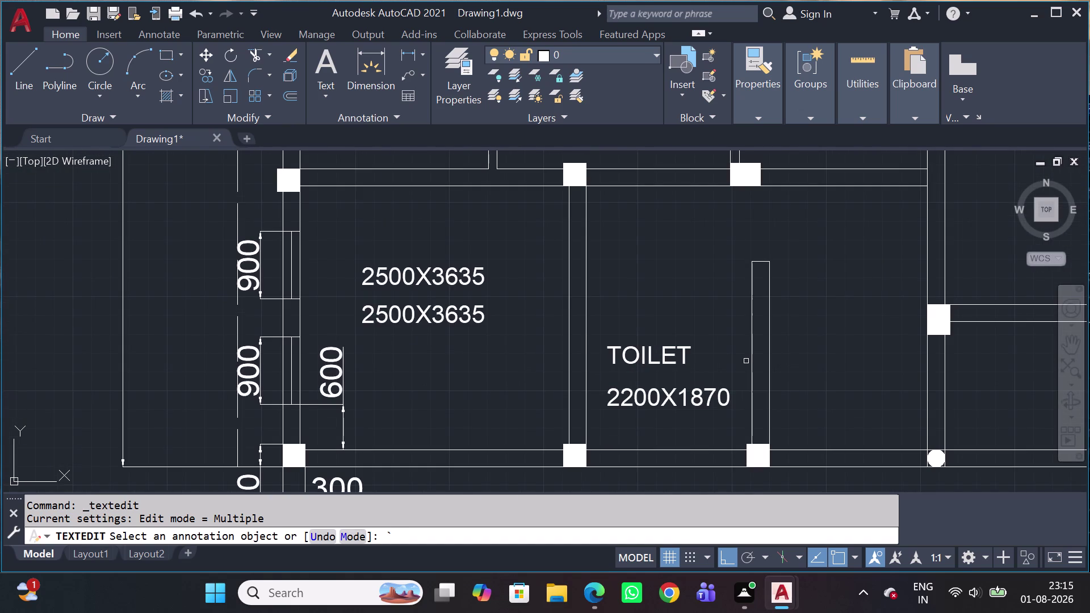
Draw an 1870 line up from the toilet's right column, ending in a short cap across the wall.
key(Escape)
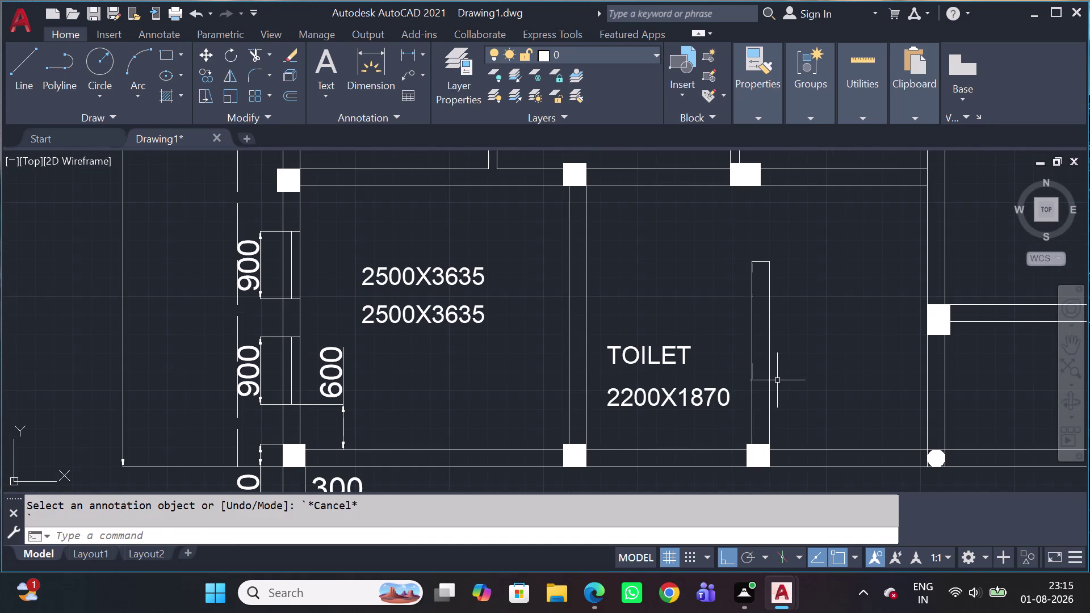
key(l)
key(space)
scroll(up, 3)
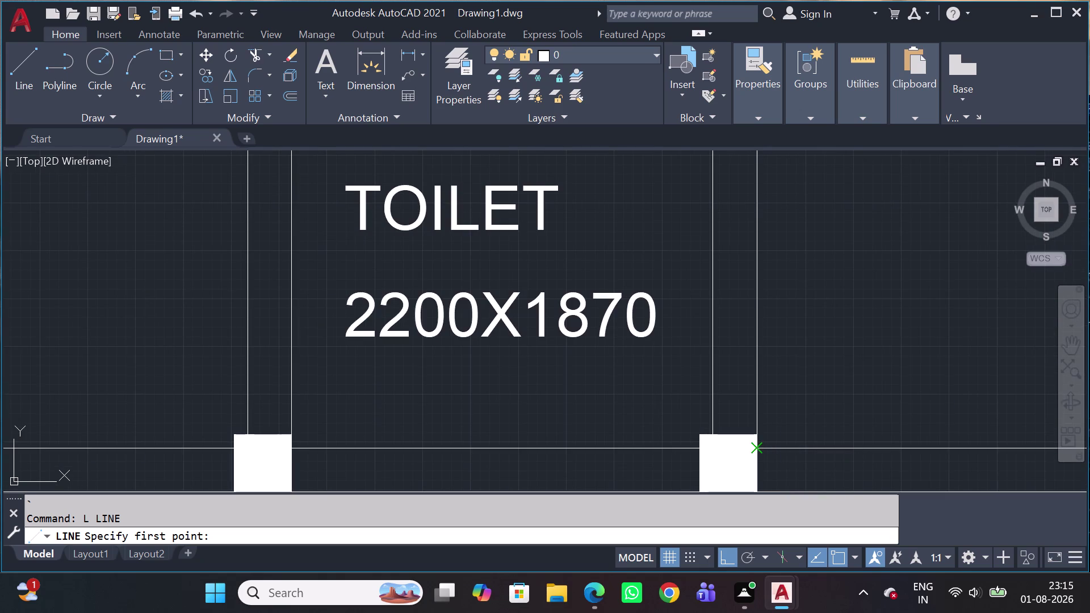
click(760, 453)
middle_drag(753, 232, 821, 357)
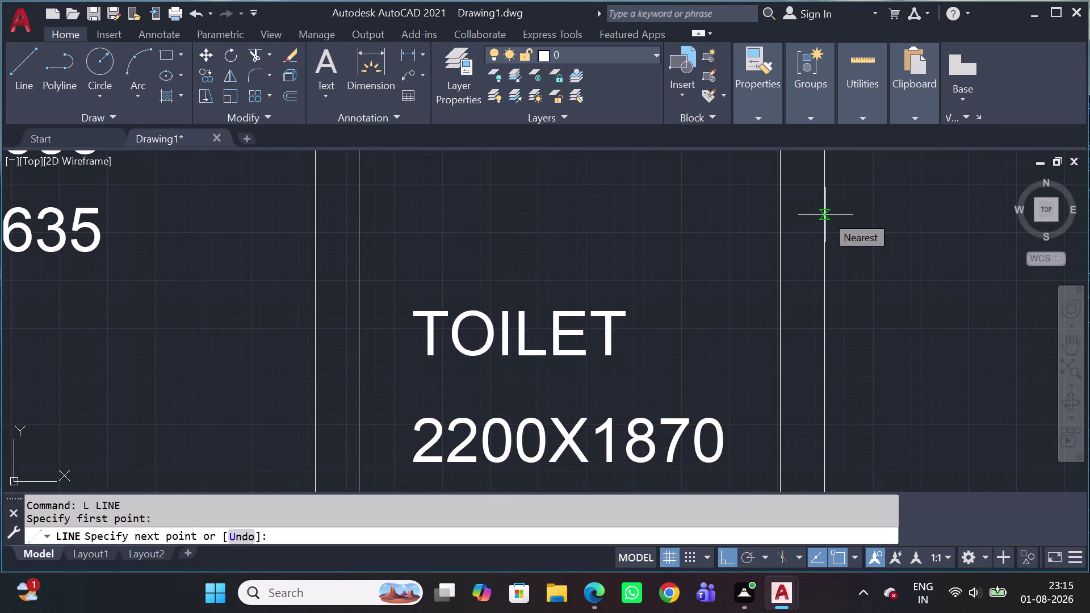
text(18)
text(70)
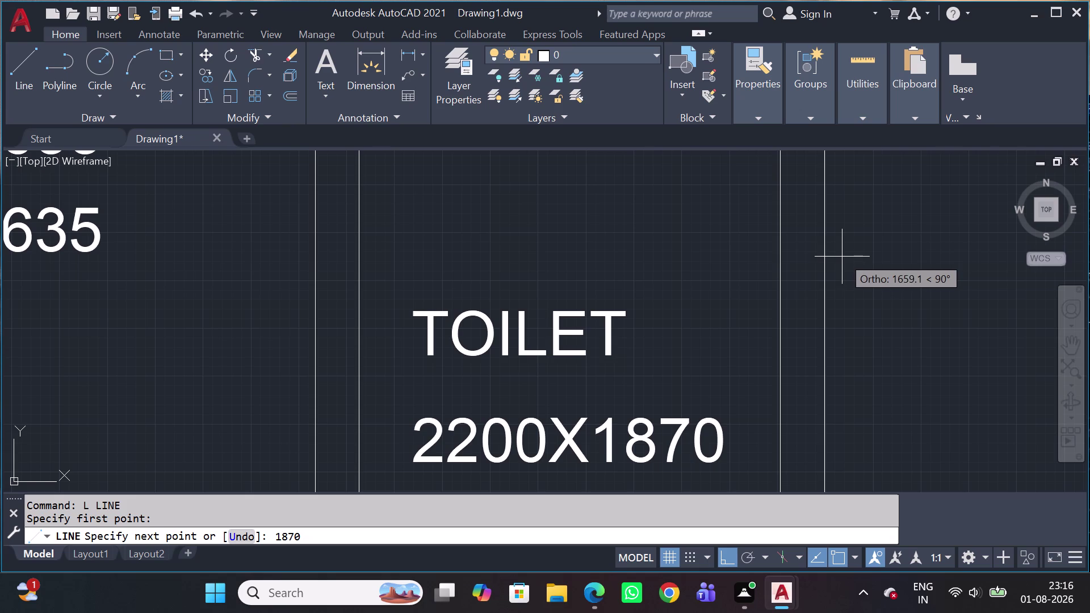
key(Return)
scroll(down, 3)
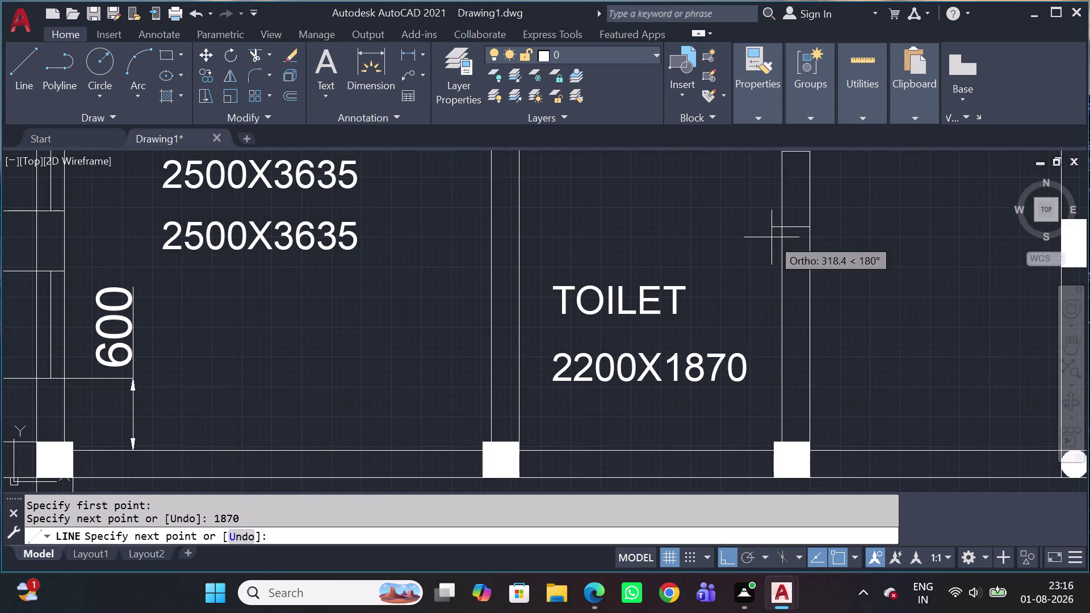
click(783, 226)
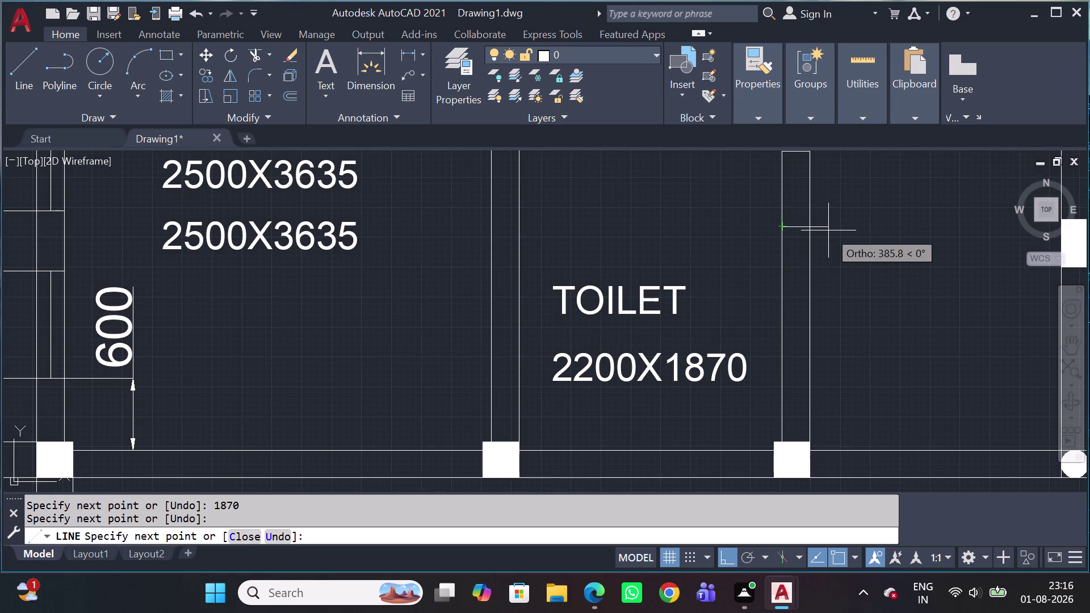
key(Escape)
Trim the wall lines above the cap with a fence.
key(t)
key(r)
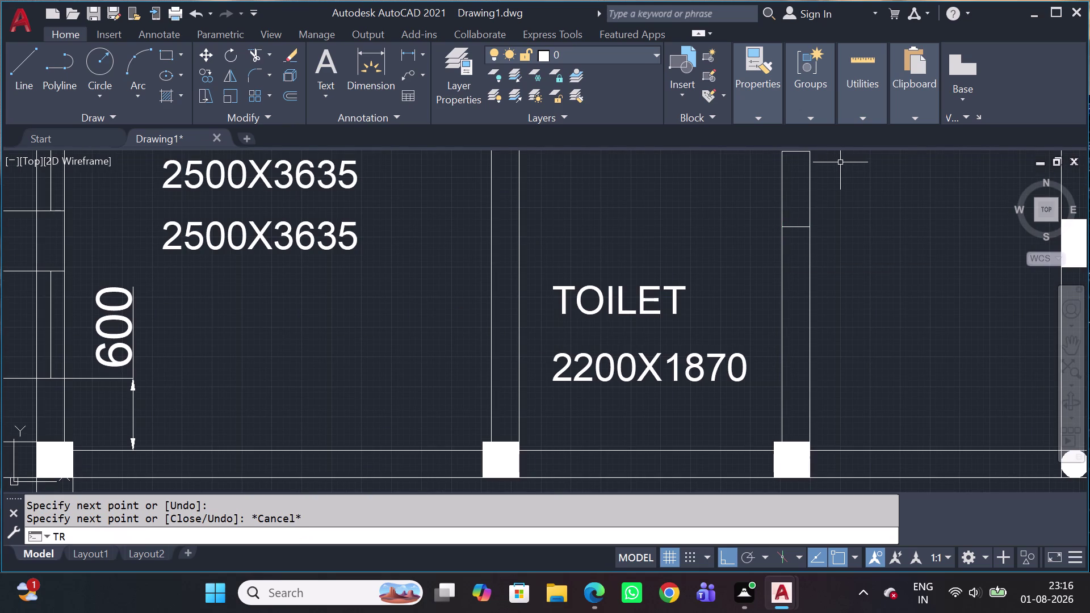
key(space)
click(843, 164)
click(746, 194)
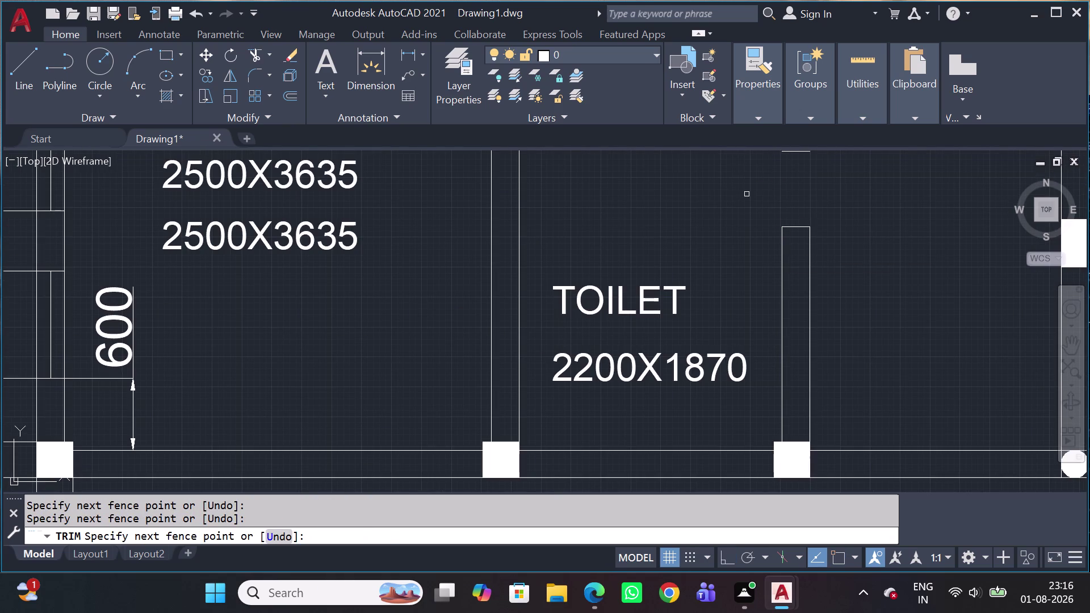
middle_drag(787, 193, 787, 280)
click(791, 236)
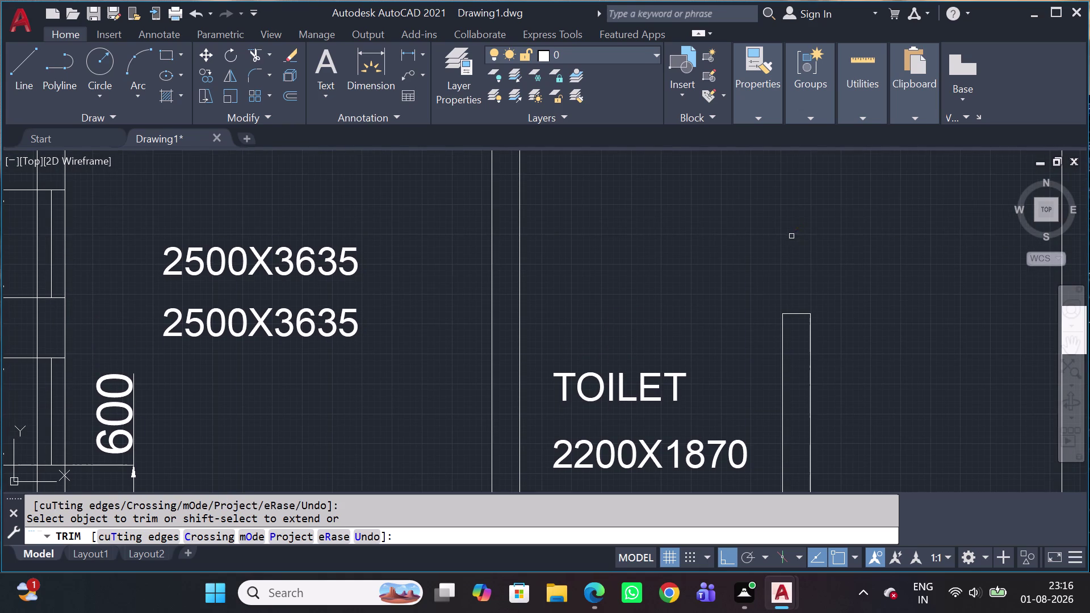
scroll(down, 3)
key(Escape)
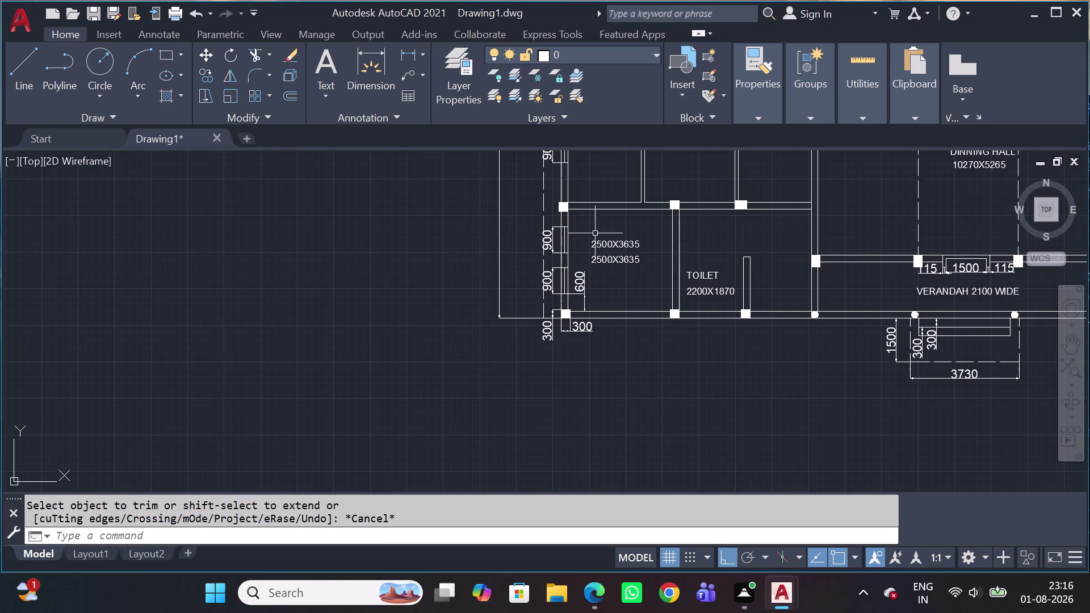
Draw a 1000 line down from the column corner with a cap across the left wall.
key(l)
key(space)
scroll(up, 3)
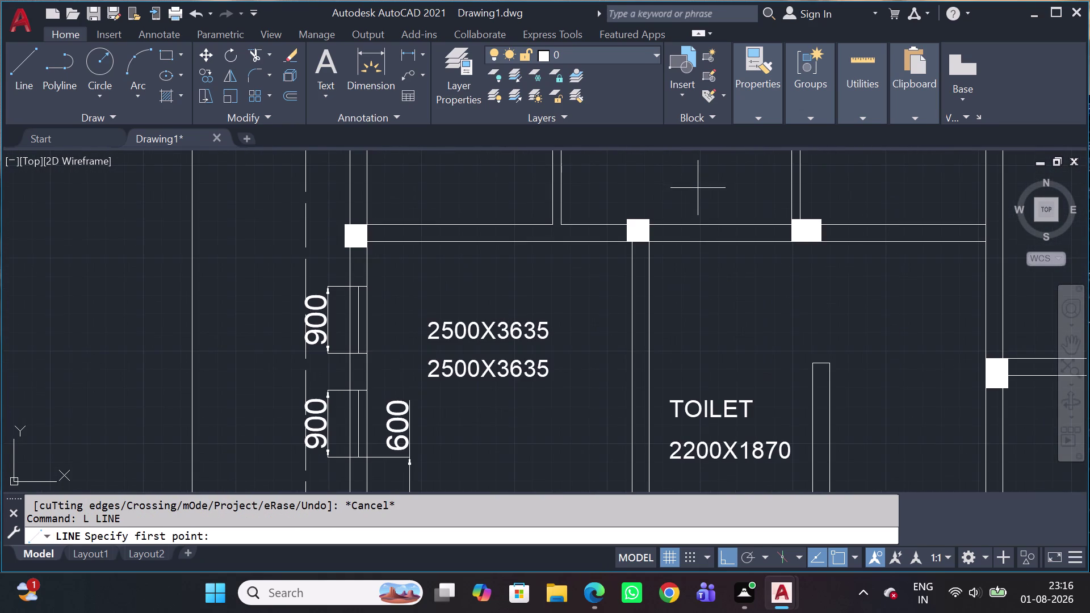
scroll(up, 3)
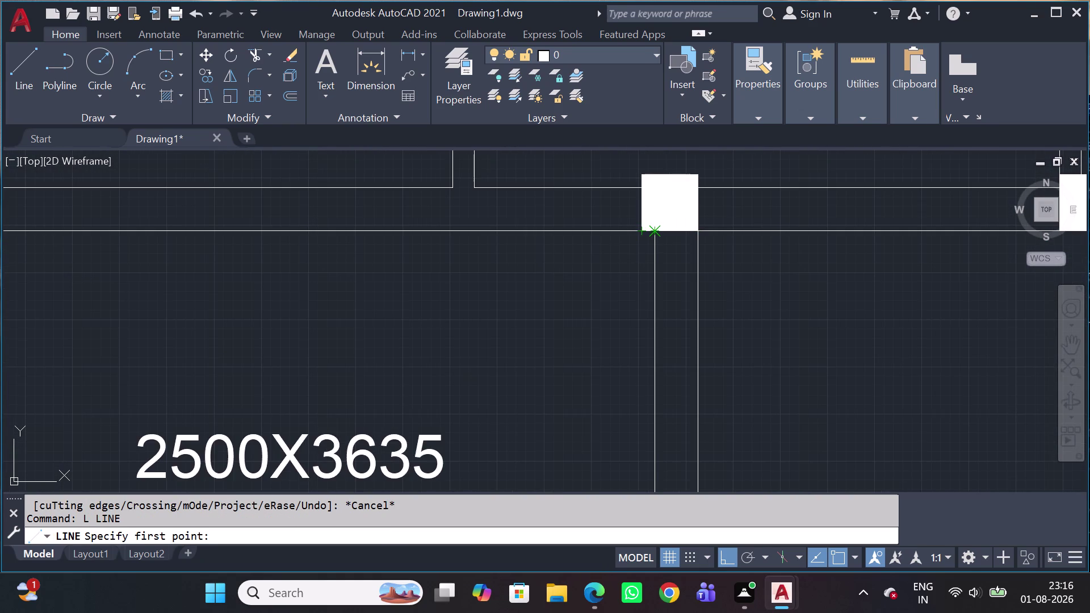
click(652, 235)
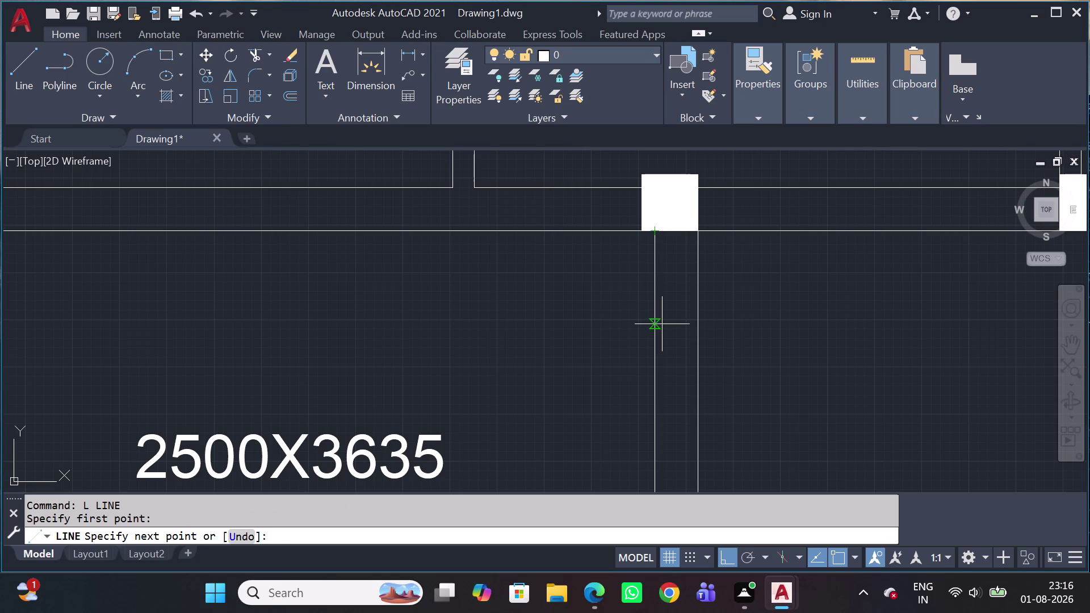
text(1000)
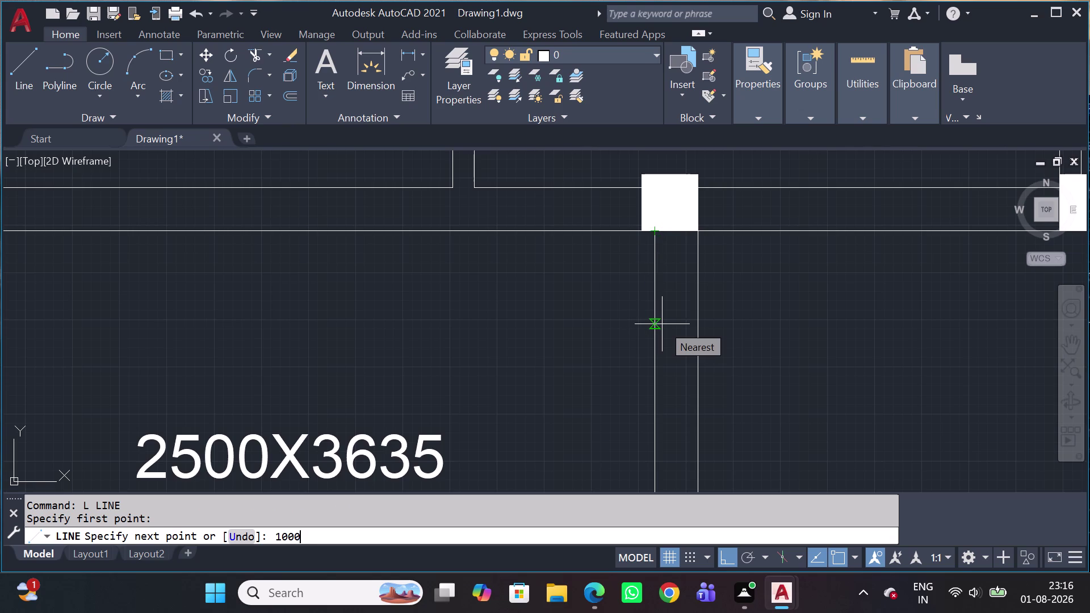
key(space)
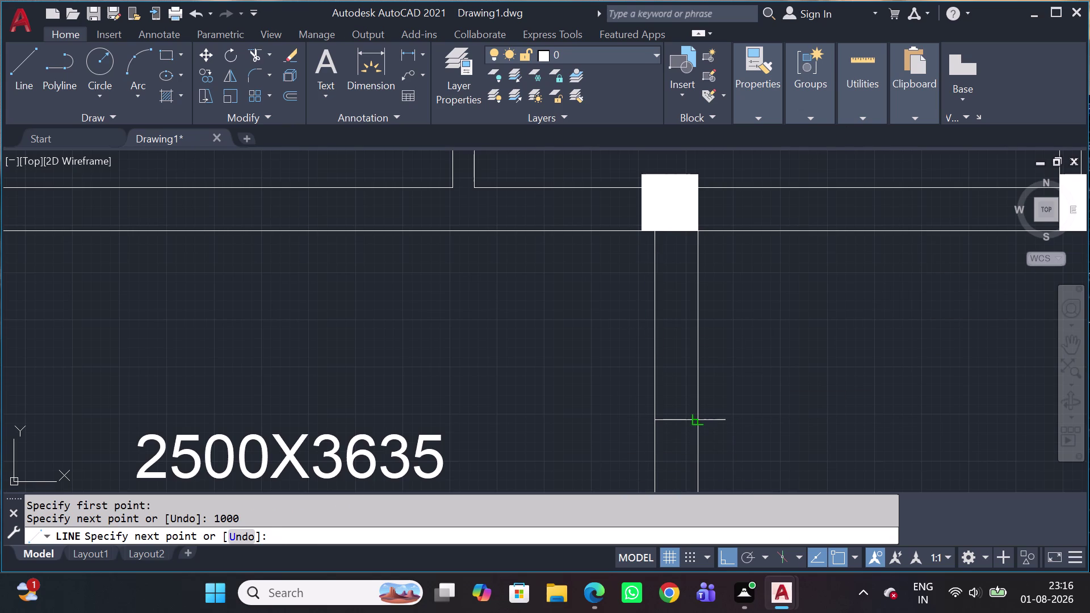
click(698, 419)
key(Escape)
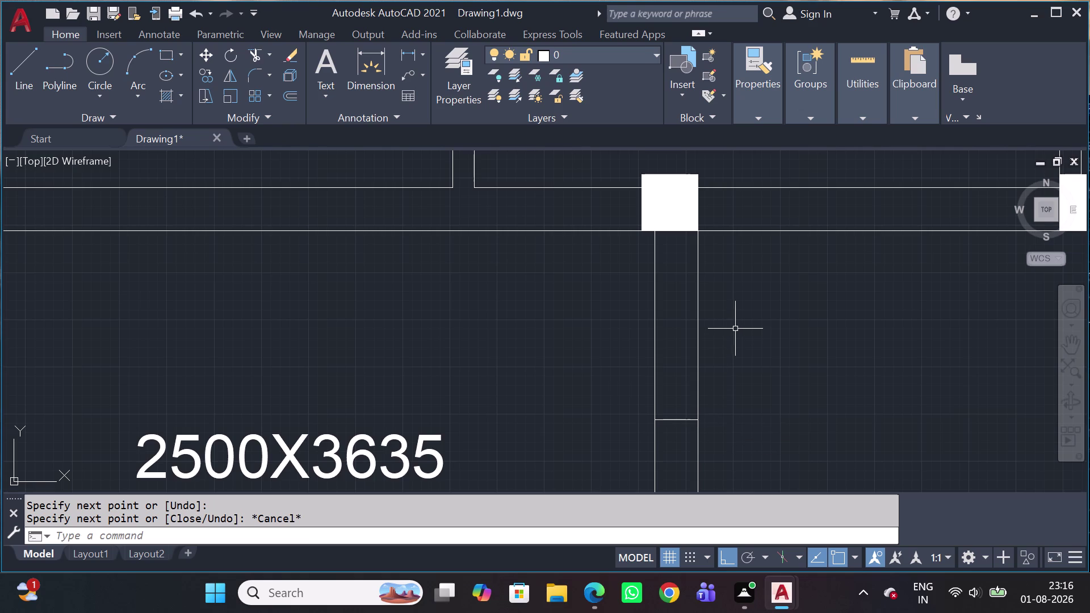
Trim the wall lines above the cap, including three leftover segments.
key(t)
text(R)
key(space)
drag(756, 294, 724, 298)
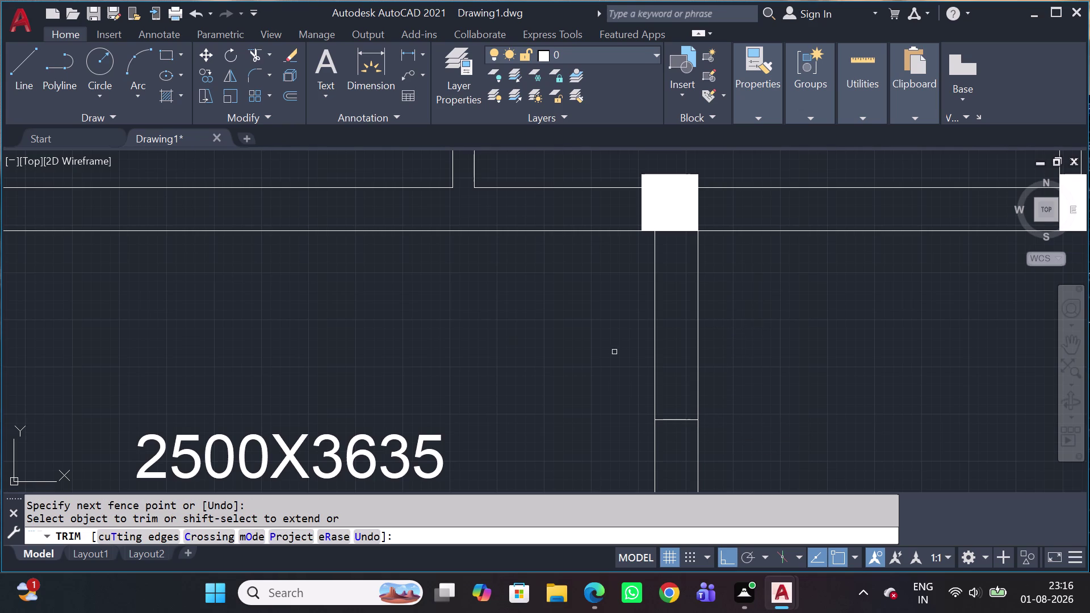
drag(661, 341, 668, 340)
click(780, 293)
click(712, 296)
click(578, 318)
key(Escape)
scroll(down, 3)
middle_drag(713, 331, 711, 331)
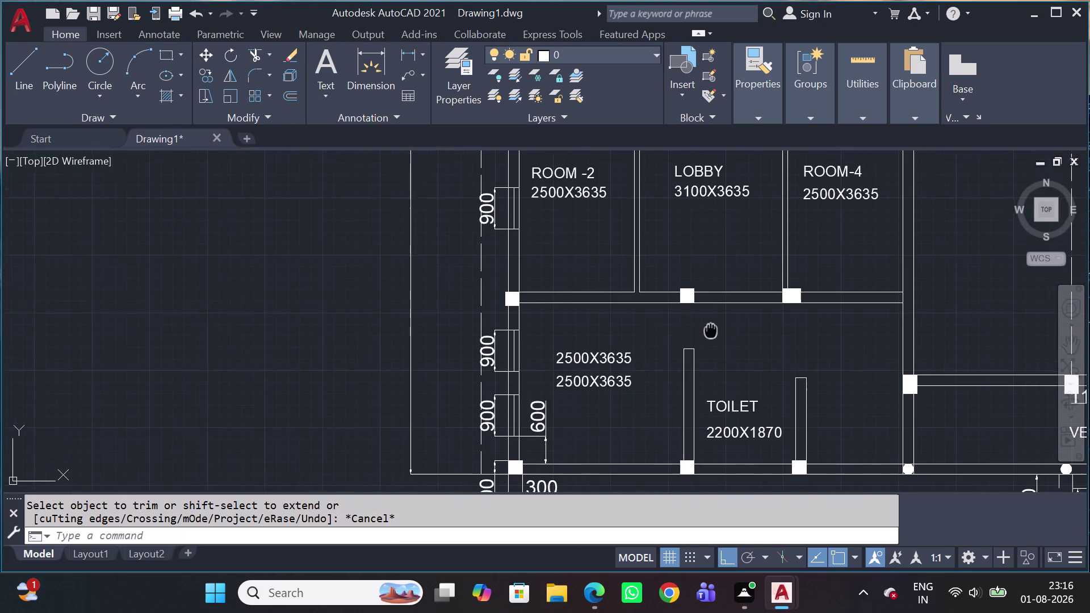
Zoom in on the wall column below the LOBBY and ROOM-4, then start a line with L.
middle_drag(710, 331, 666, 315)
middle_drag(884, 457, 753, 470)
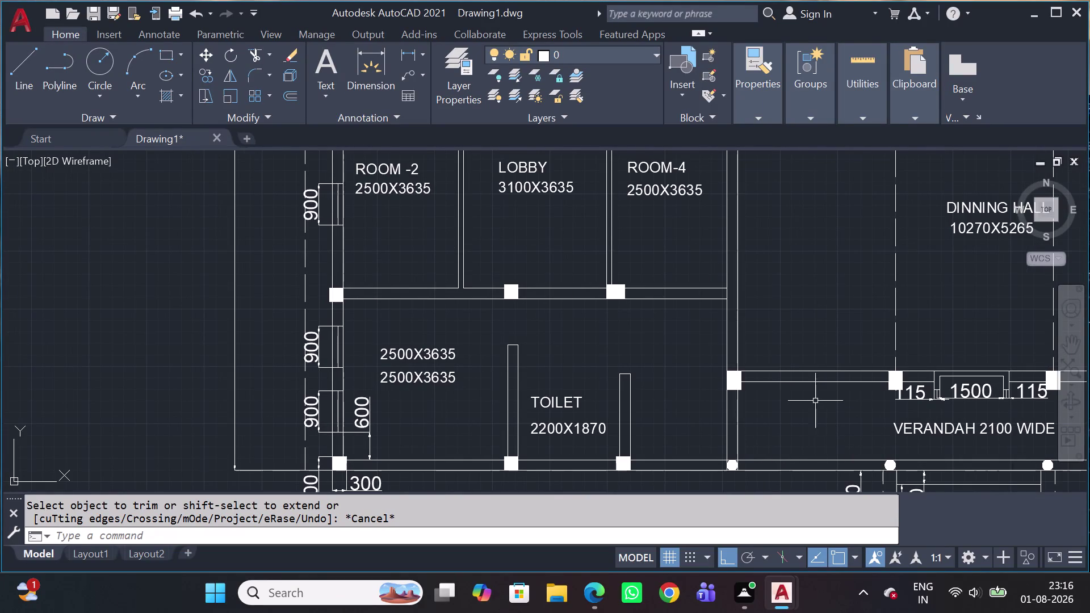
scroll(down, 3)
middle_drag(762, 318, 775, 334)
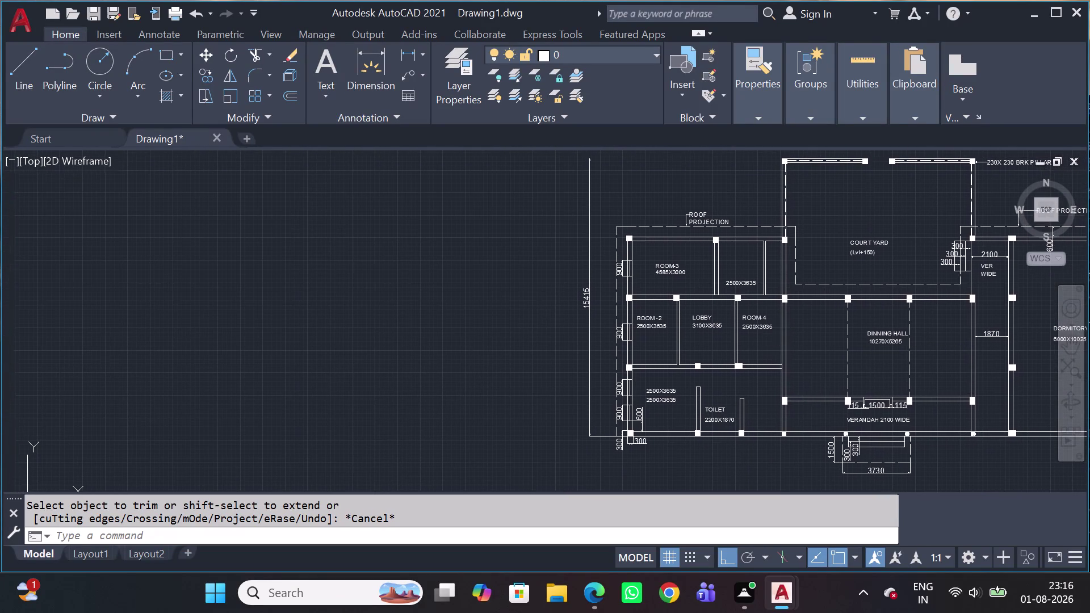
scroll(up, 3)
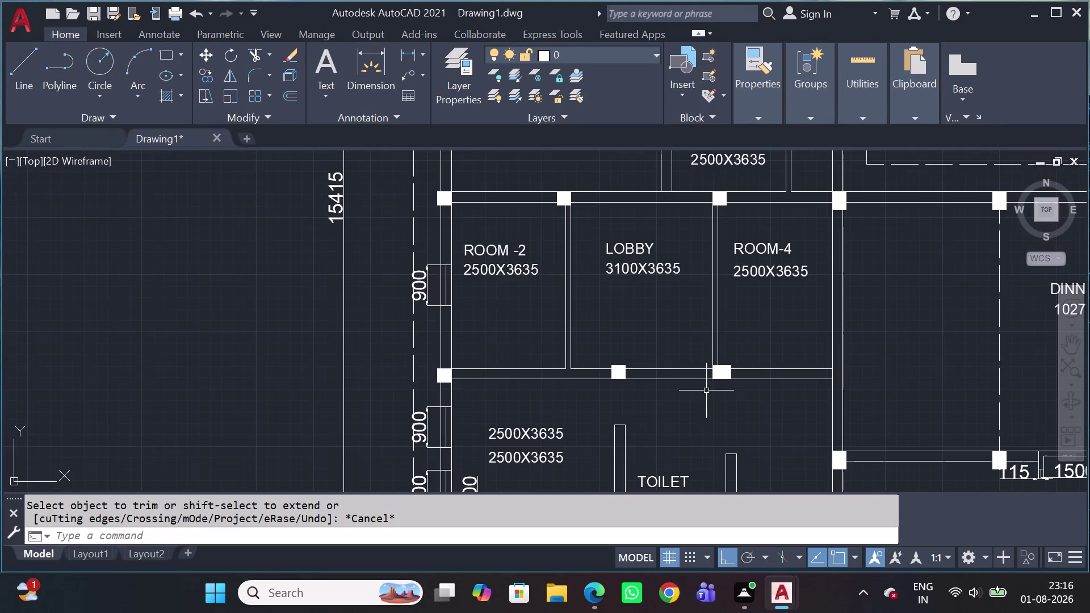
scroll(up, 3)
key(l)
key(space)
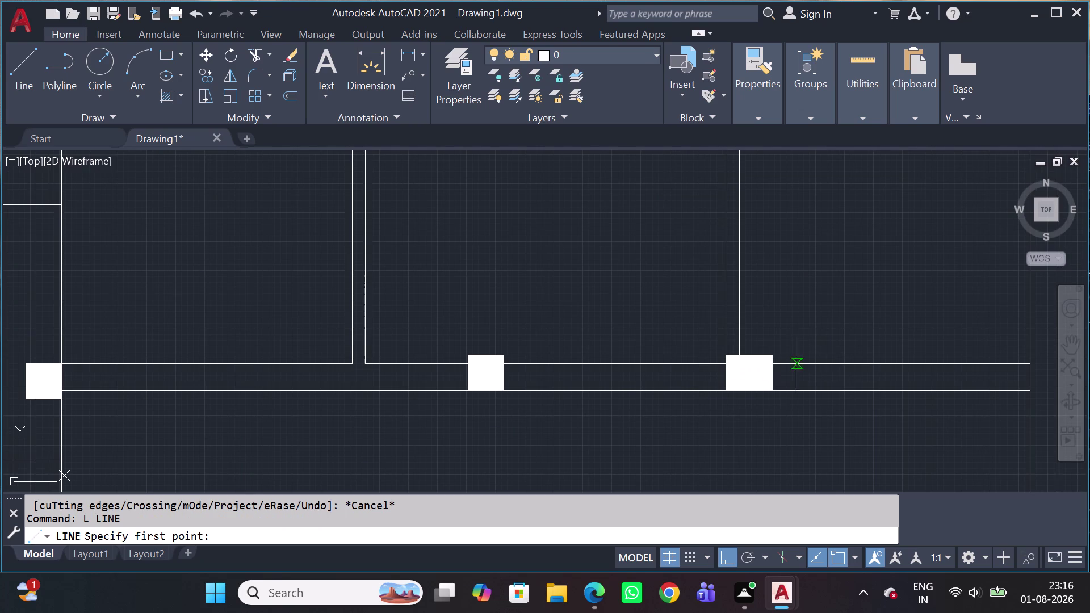
Draw a 1000 guide line up from the wall edge.
scroll(up, 3)
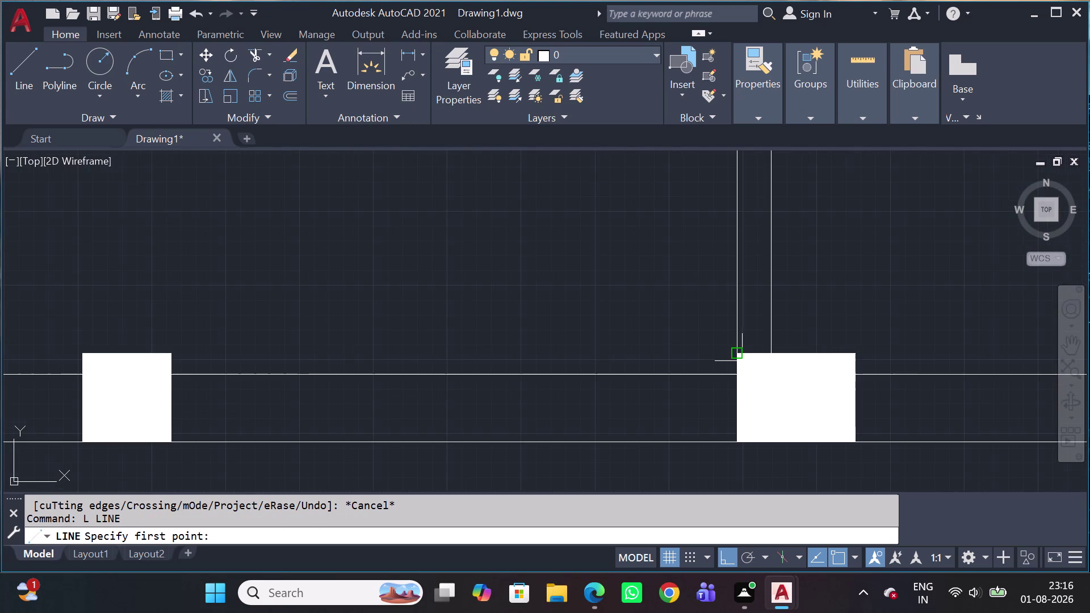
scroll(down, 3)
scroll(up, 3)
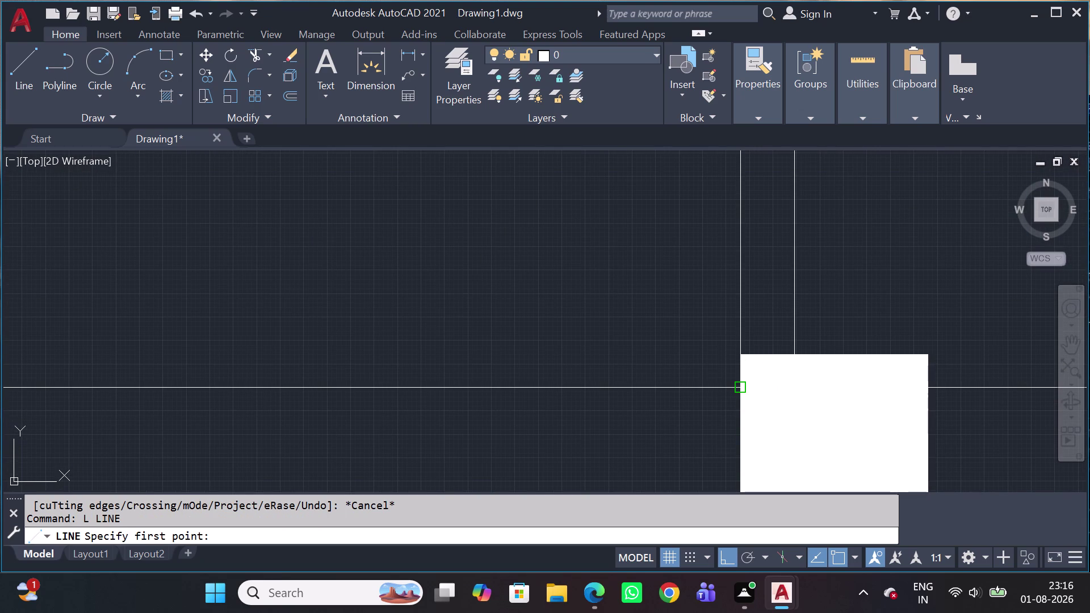
click(740, 389)
middle_drag(735, 250, 777, 412)
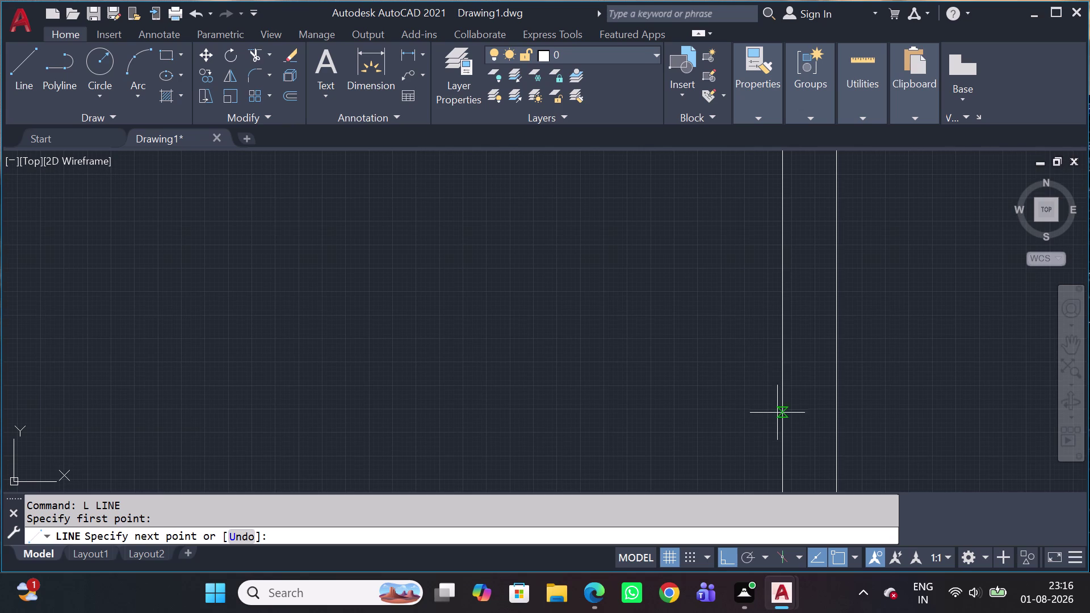
key(1)
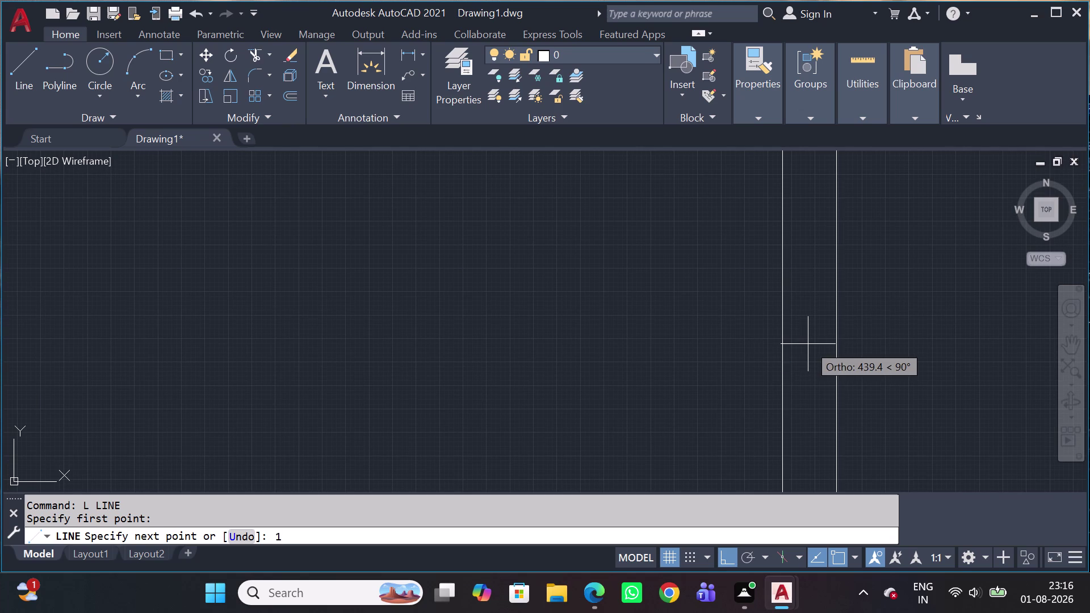
text(00)
text(0)
key(space)
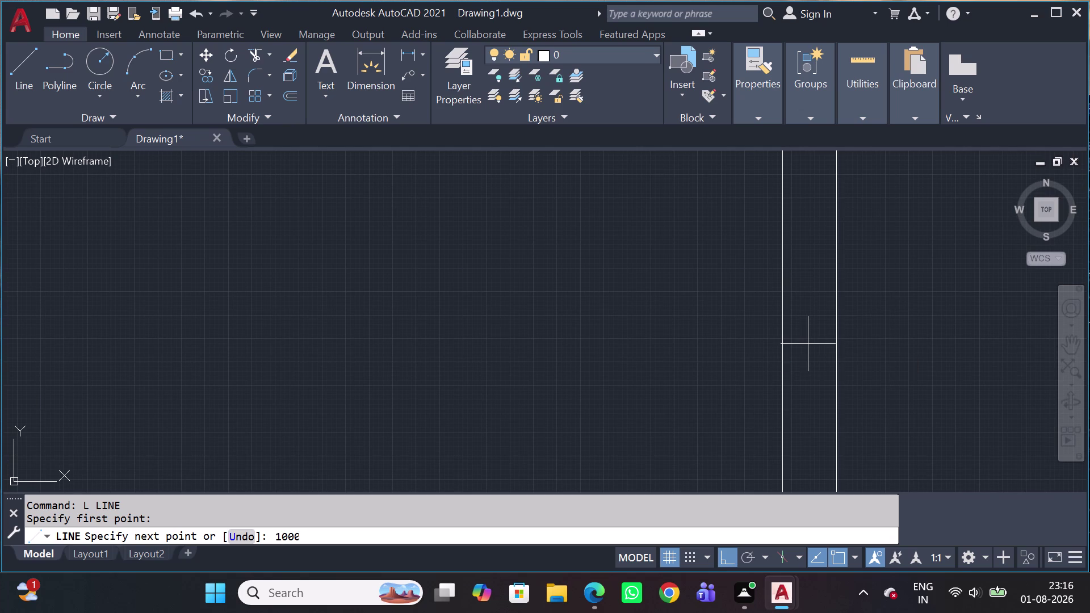
Add a second line segment, undoing and redrawing it to a new point.
scroll(down, 3)
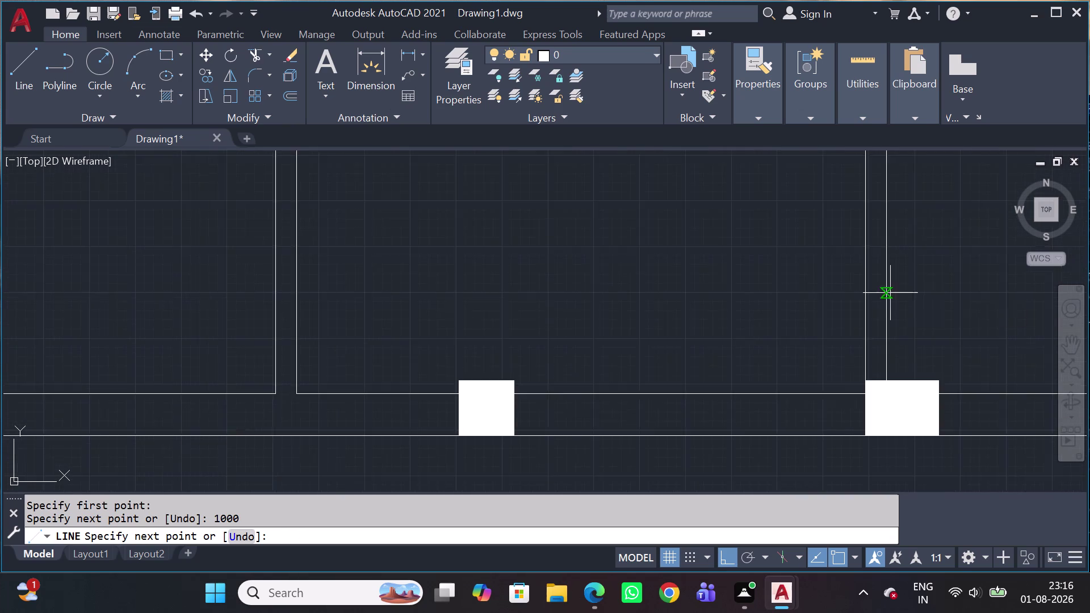
scroll(down, 3)
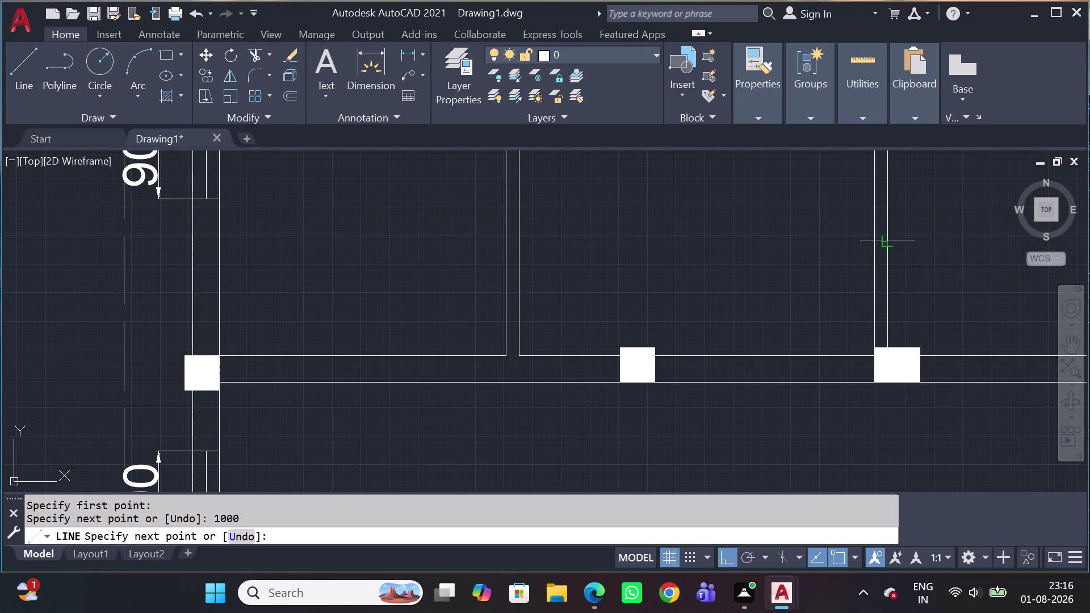
click(889, 251)
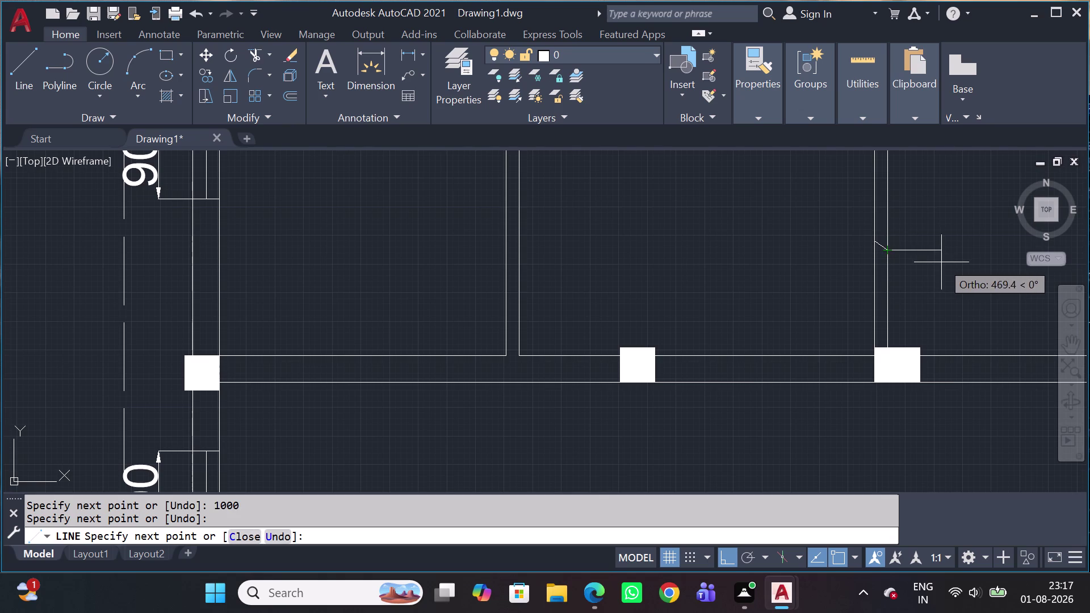
key(ctrl+z)
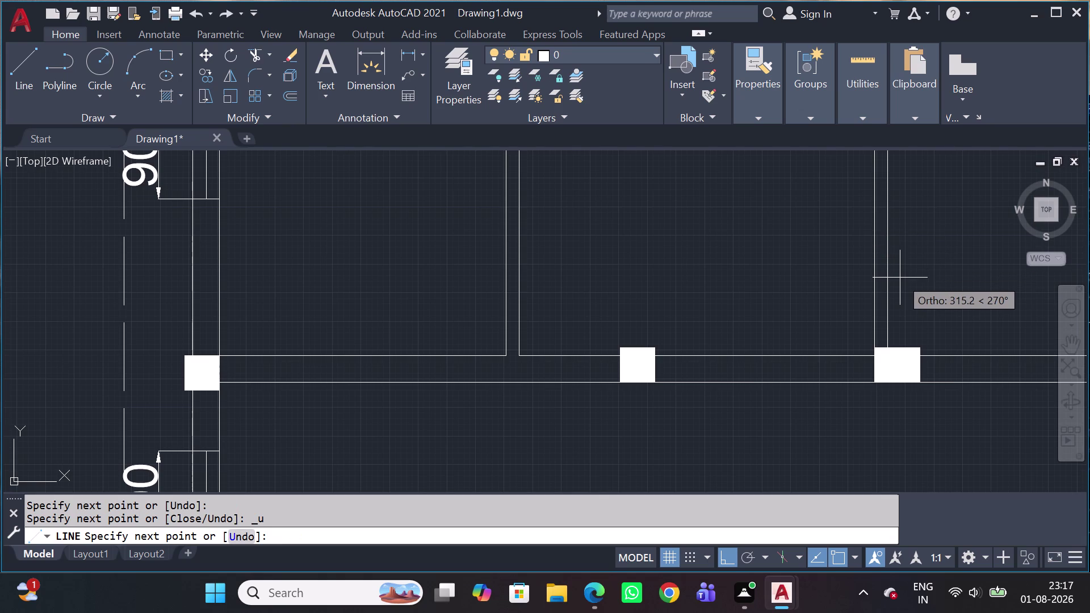
scroll(up, 3)
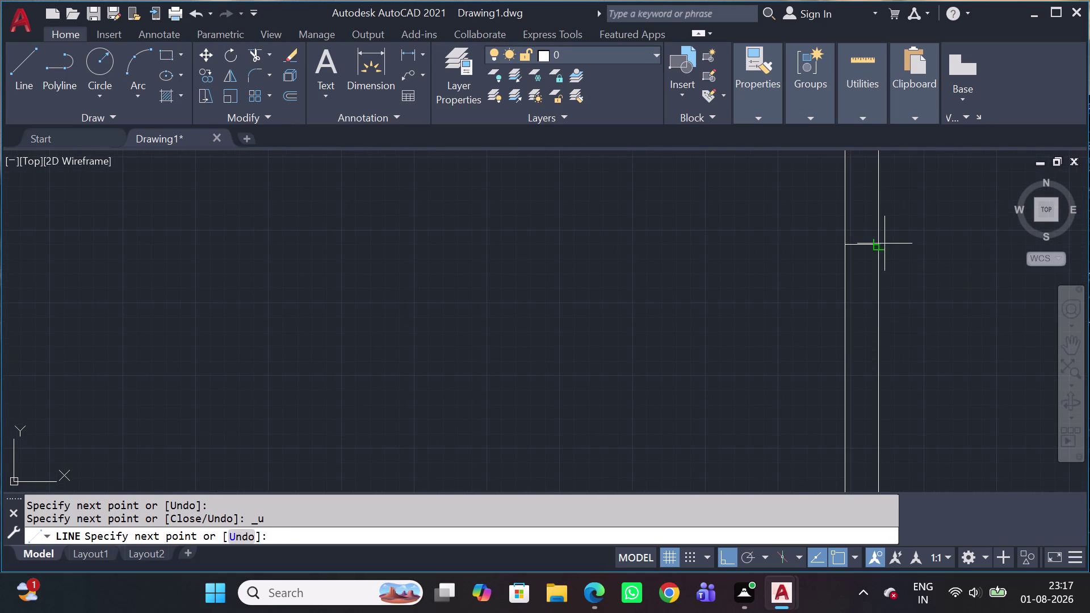
click(881, 245)
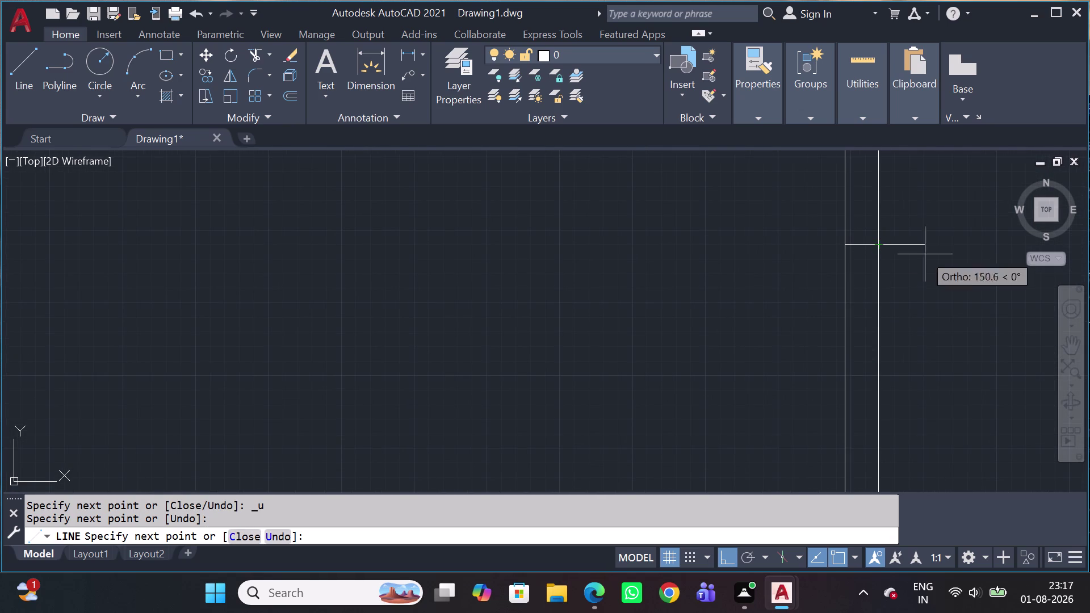
key(Escape)
Fence-trim the wall piece to remove that segment of wall.
scroll(down, 3)
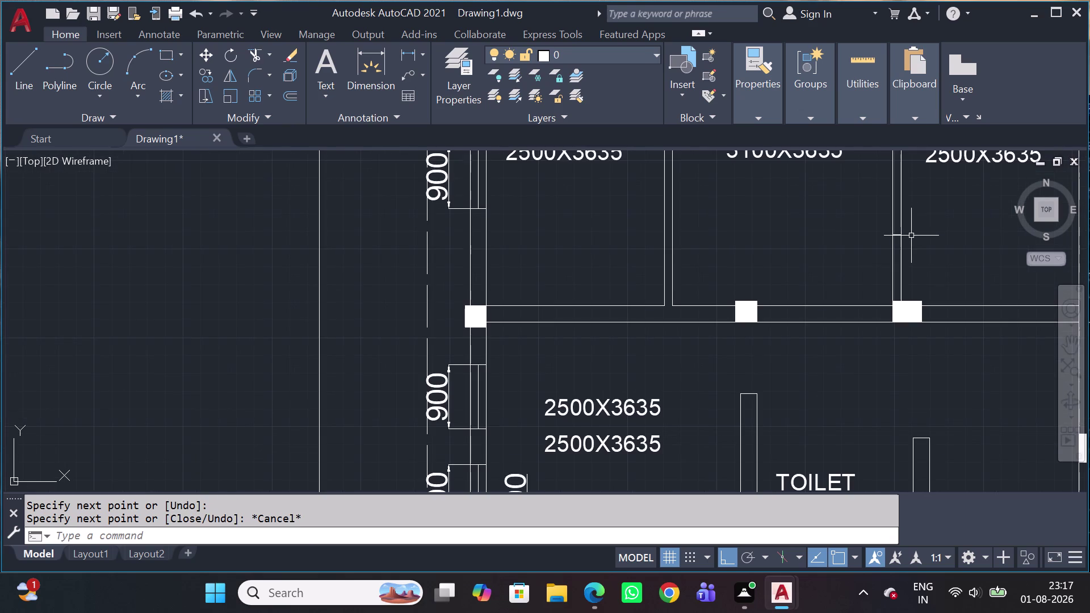
middle_click(912, 237)
text(TR)
key(space)
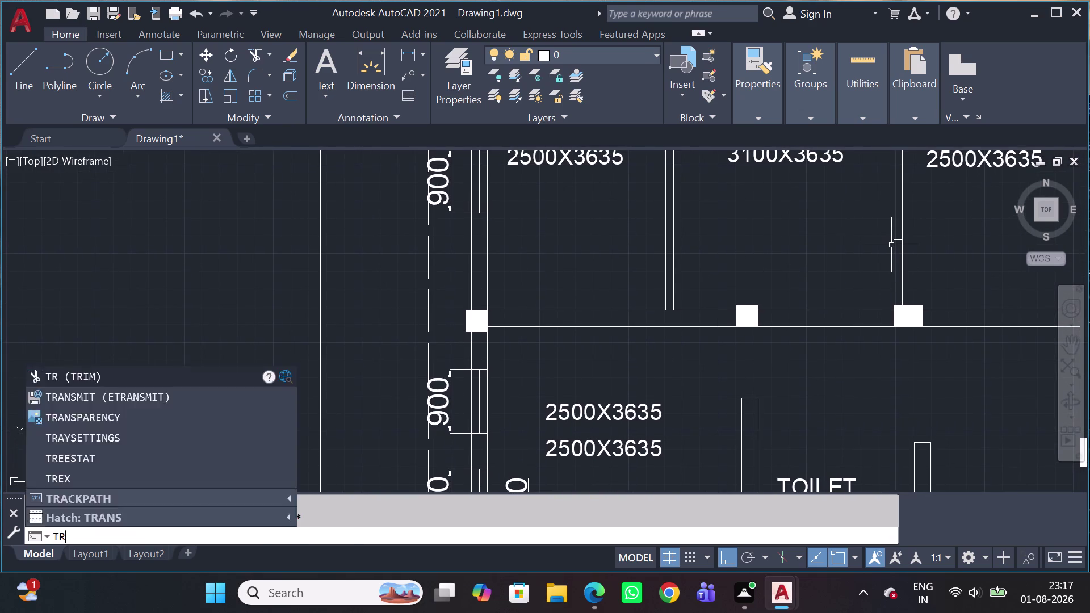
click(909, 271)
click(880, 272)
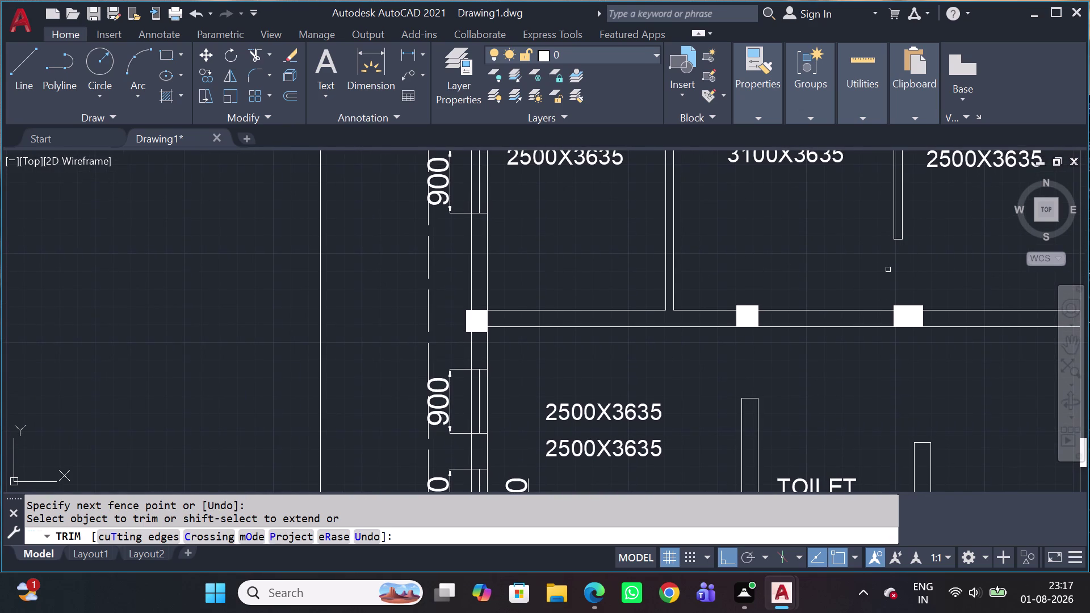
key(Escape)
key(Escape)
scroll(down, 3)
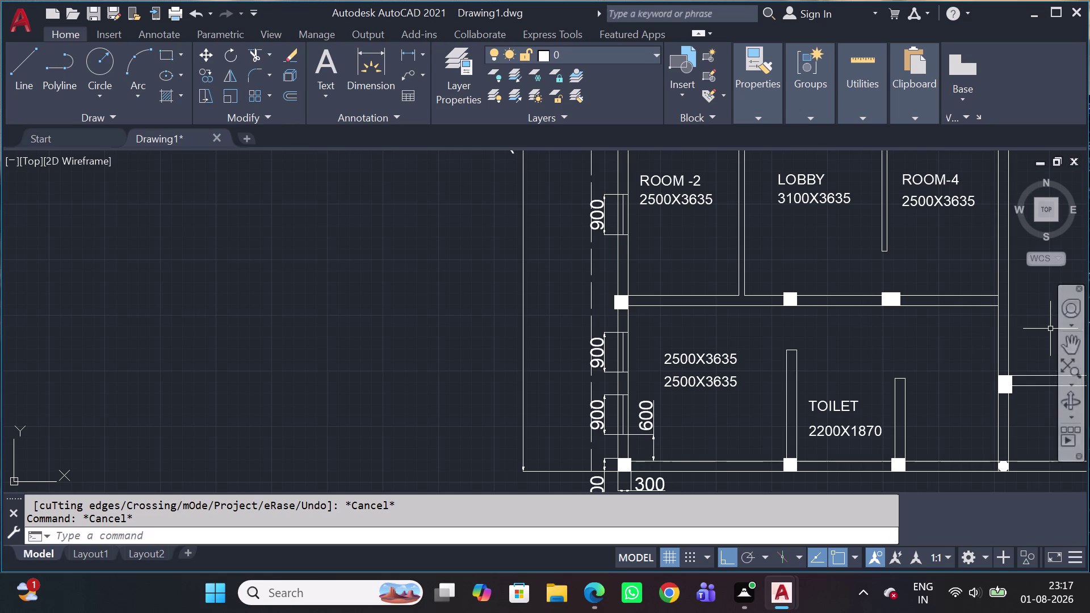
scroll(down, 3)
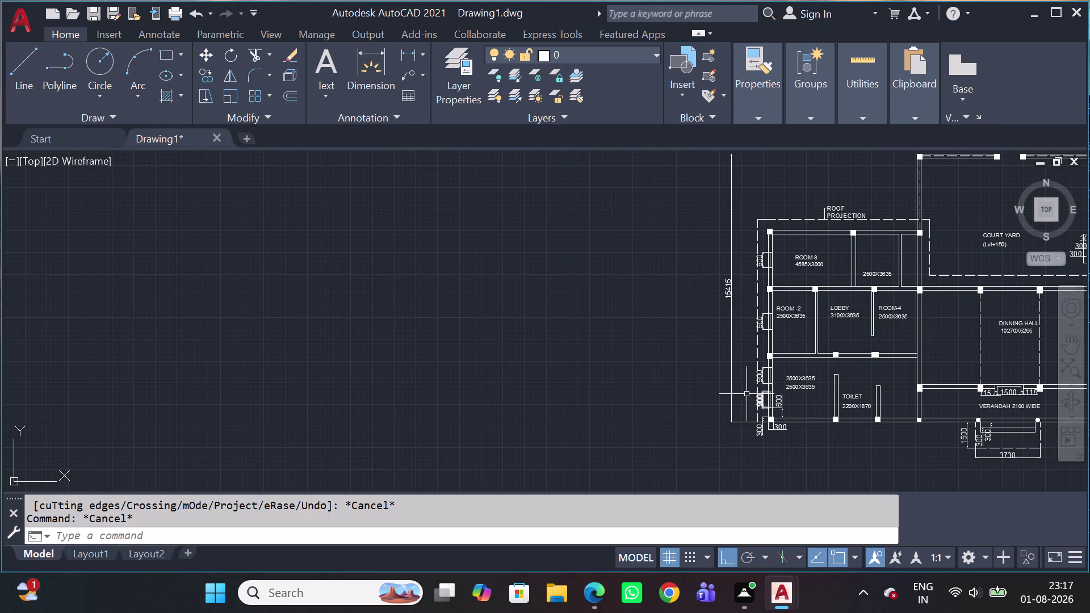
scroll(down, 3)
middle_drag(845, 368, 844, 368)
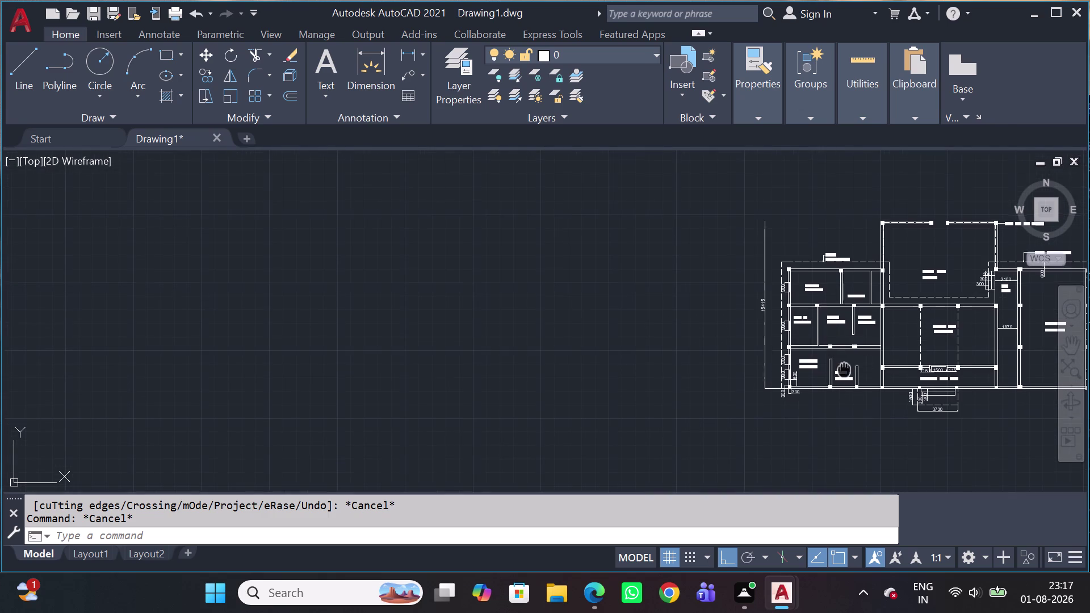
middle_drag(844, 368, 560, 344)
scroll(up, 3)
scroll(up, 3)
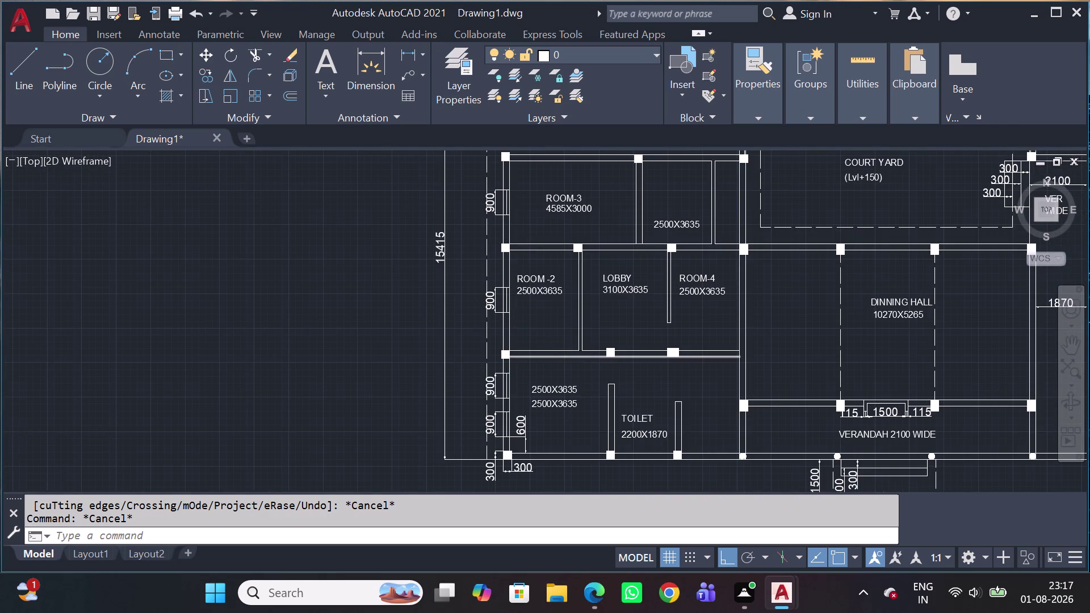
middle_drag(563, 368, 486, 302)
scroll(down, 3)
scroll(up, 3)
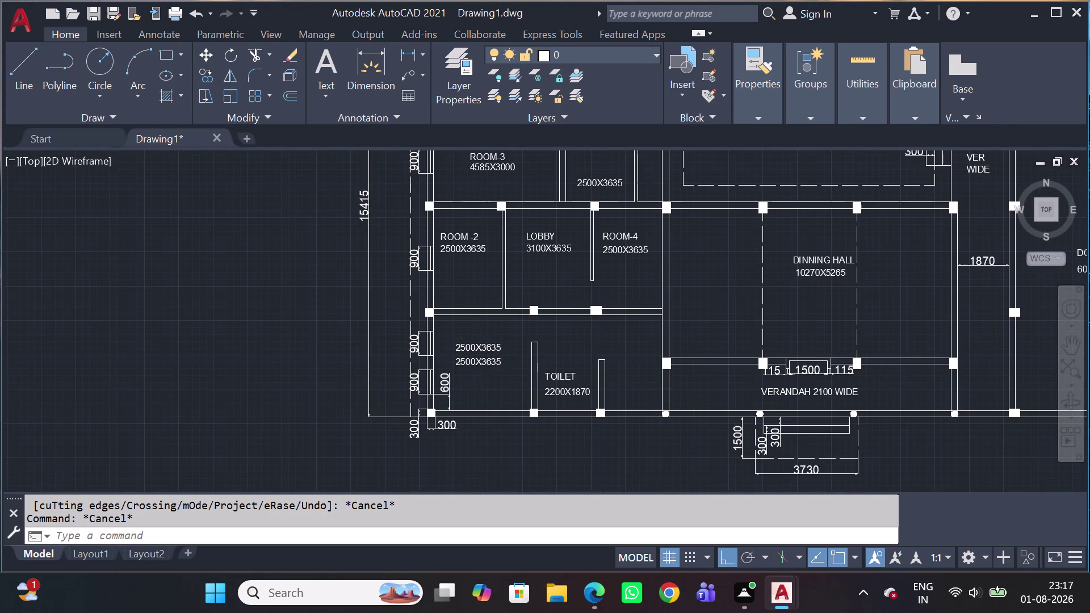
scroll(up, 3)
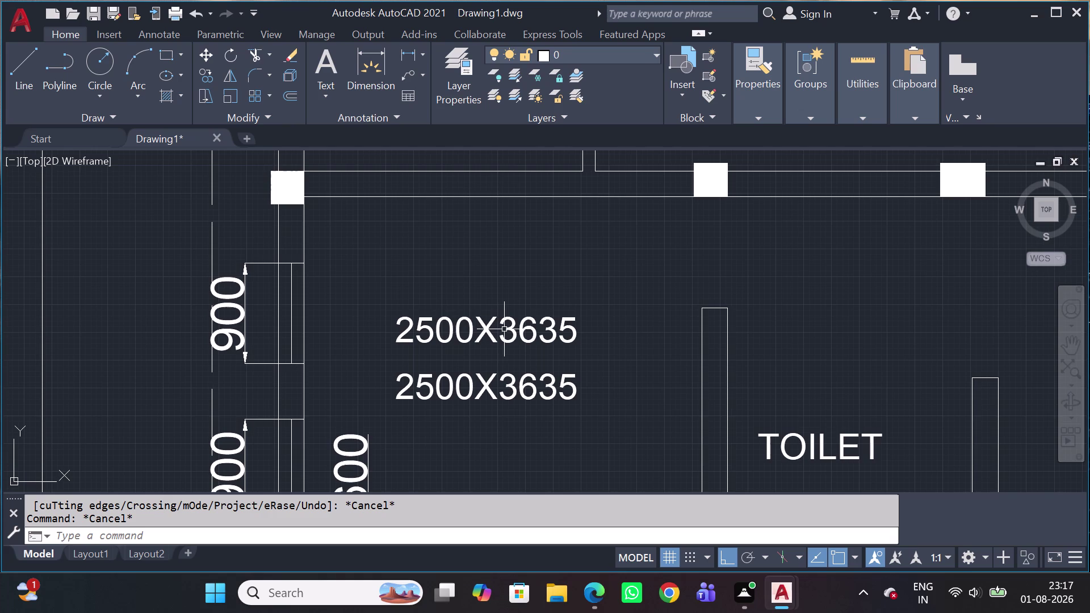
double_click(504, 329)
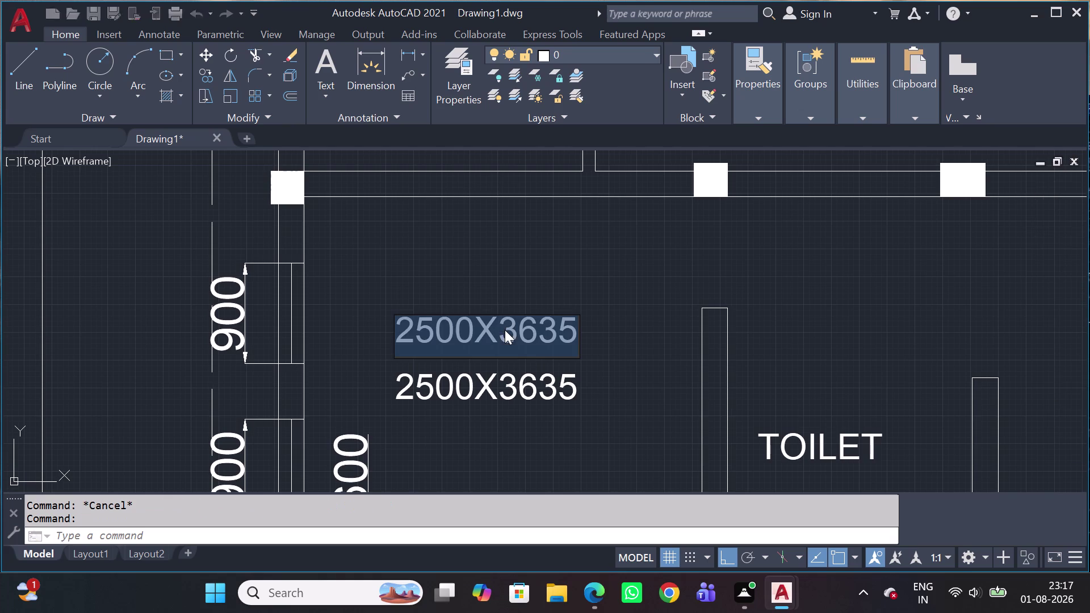
text(ROO)
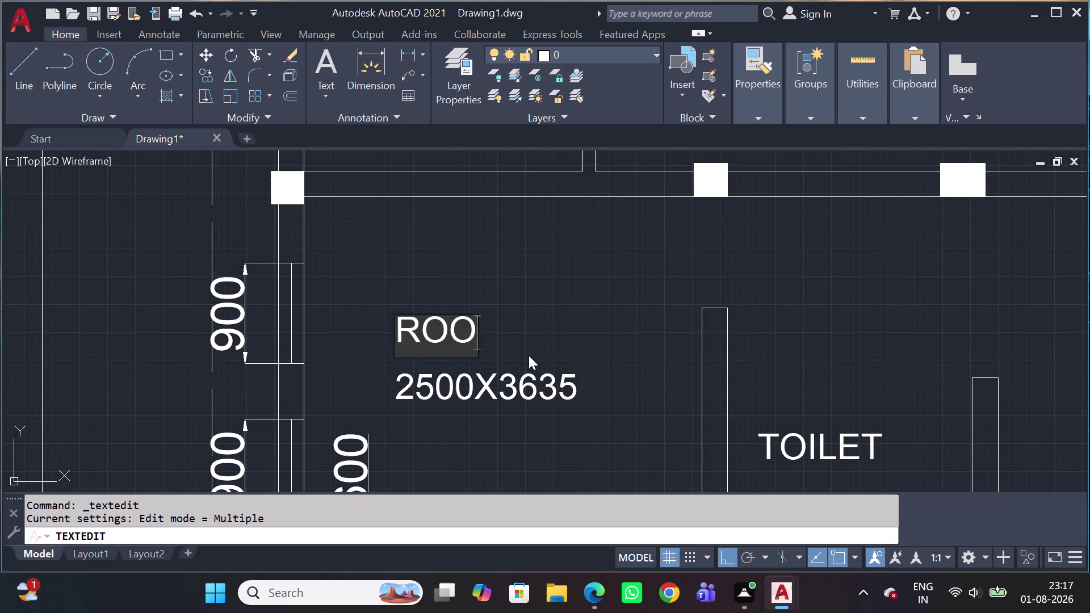
text(M)
key(minus)
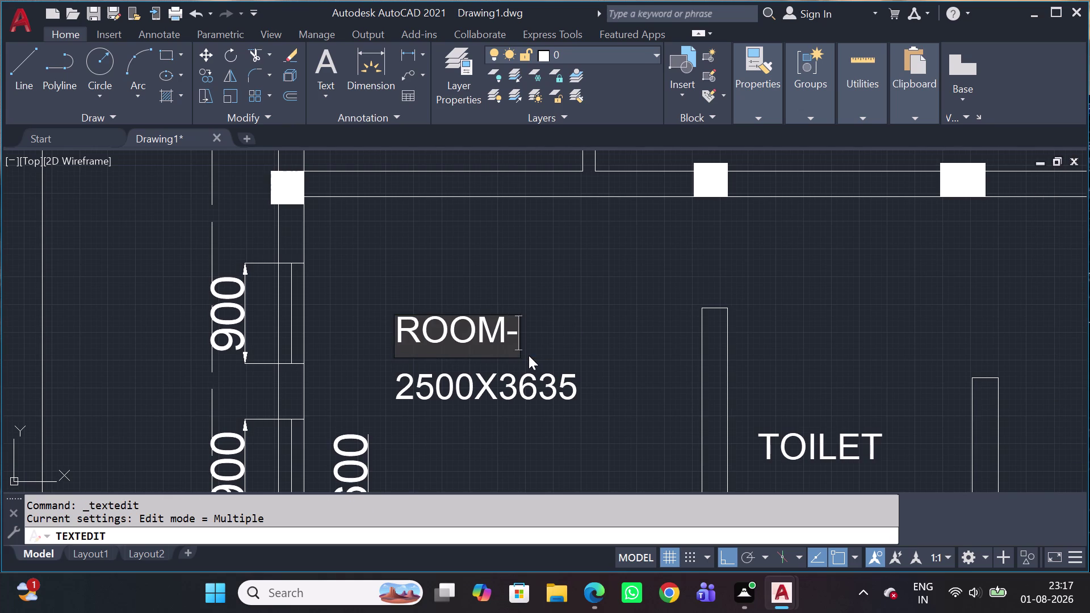
key(1)
key(Return)
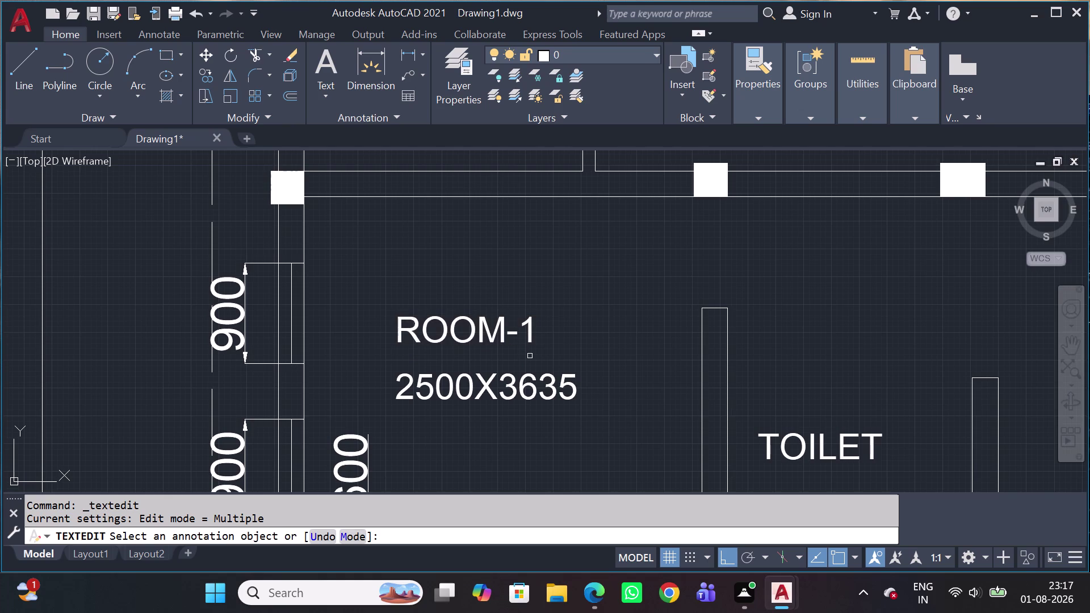
scroll(down, 3)
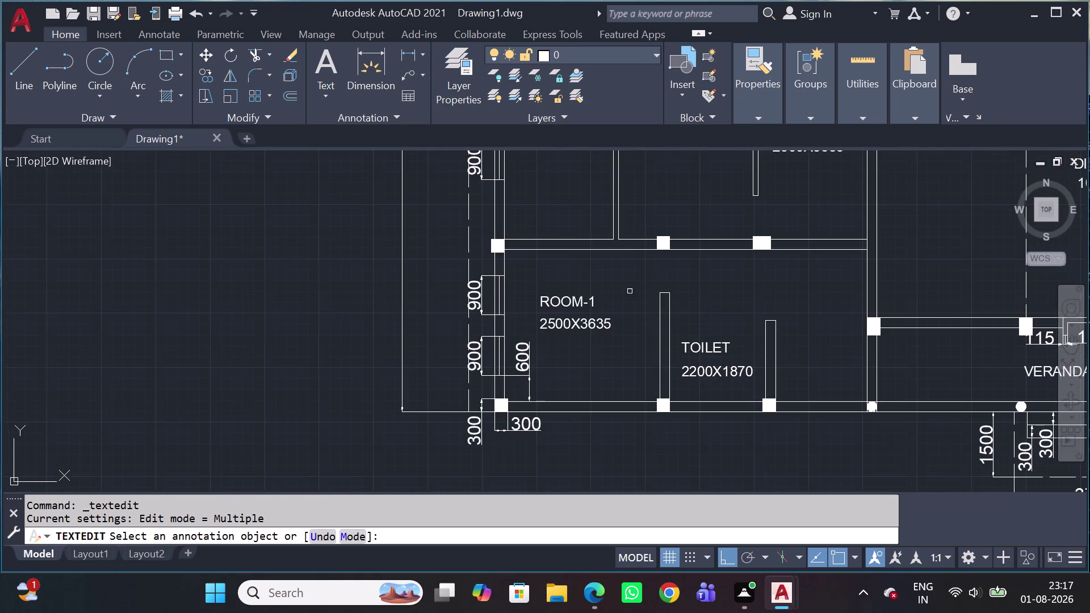
scroll(down, 3)
middle_drag(606, 244, 587, 295)
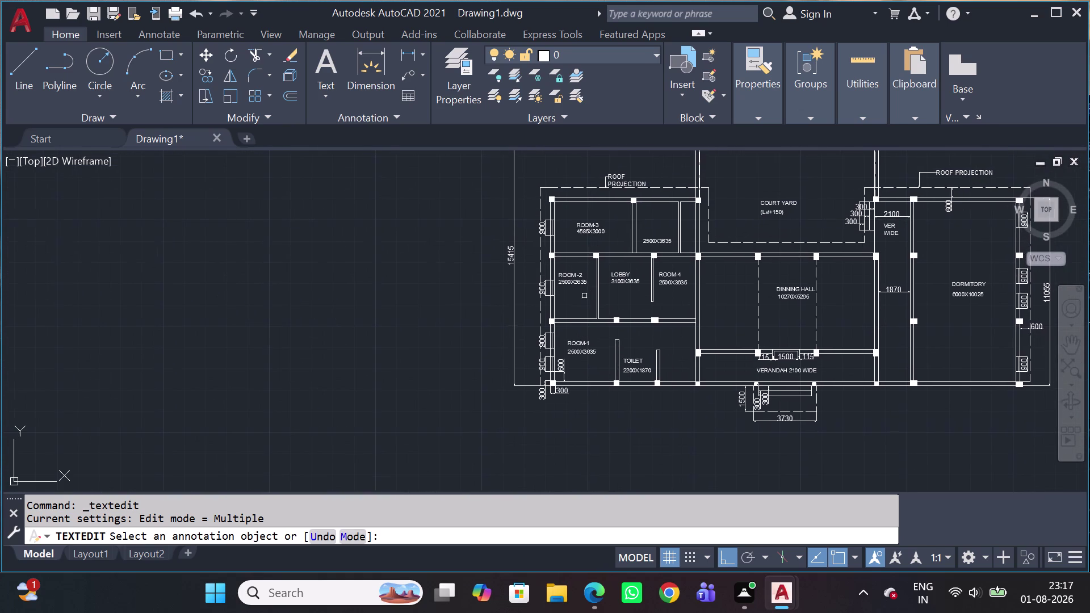
key(Escape)
scroll(up, 3)
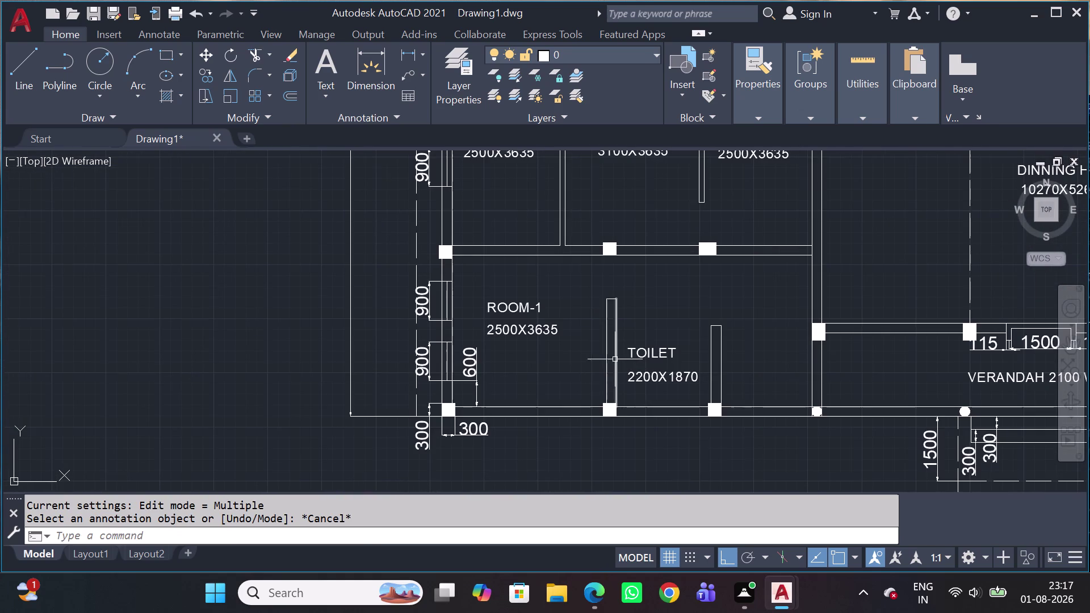
middle_drag(633, 337, 553, 445)
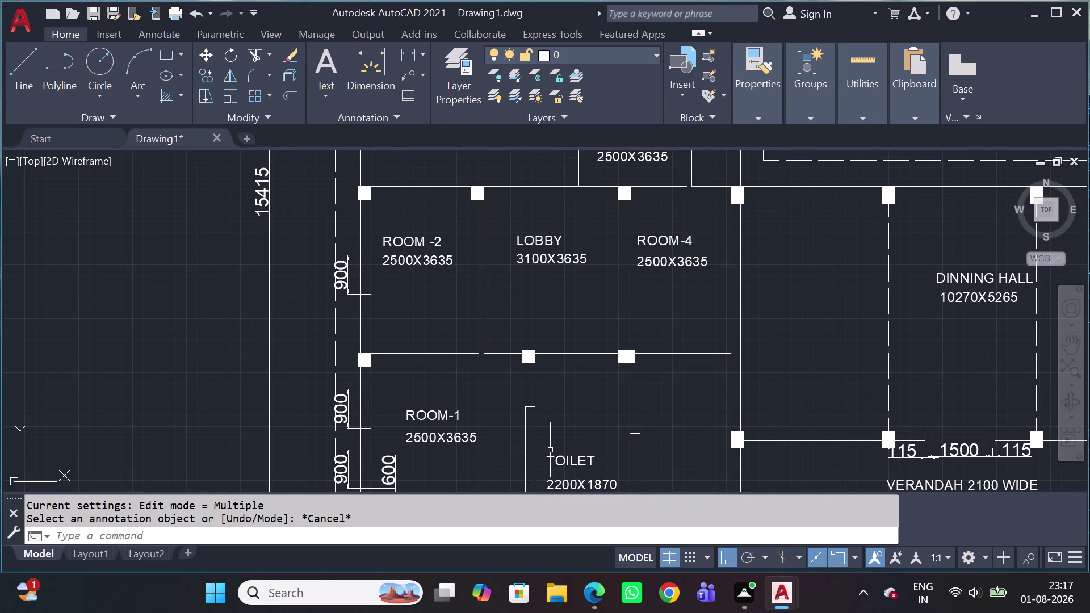
middle_drag(548, 360, 544, 354)
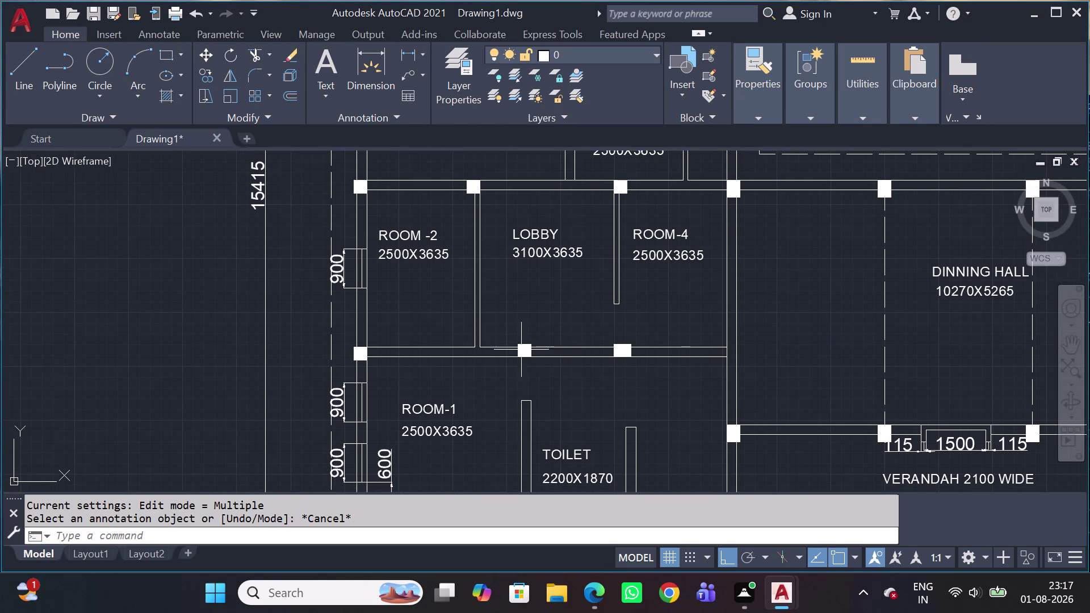
scroll(up, 3)
key(l)
key(space)
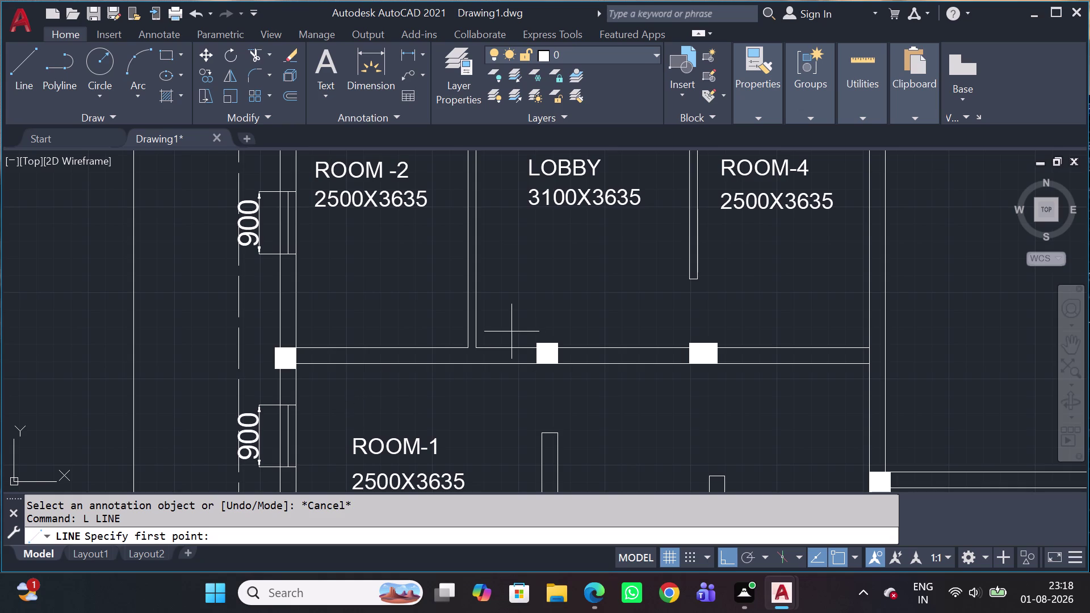
Draw a 1000 line up from the partition's base corner, restarting after a first pick.
scroll(up, 3)
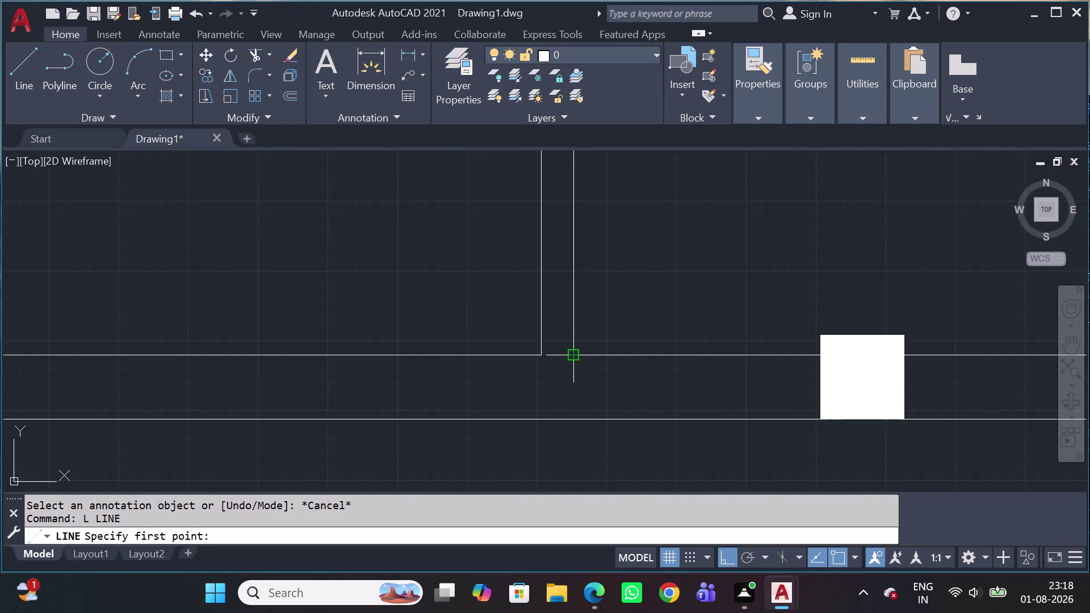
click(585, 360)
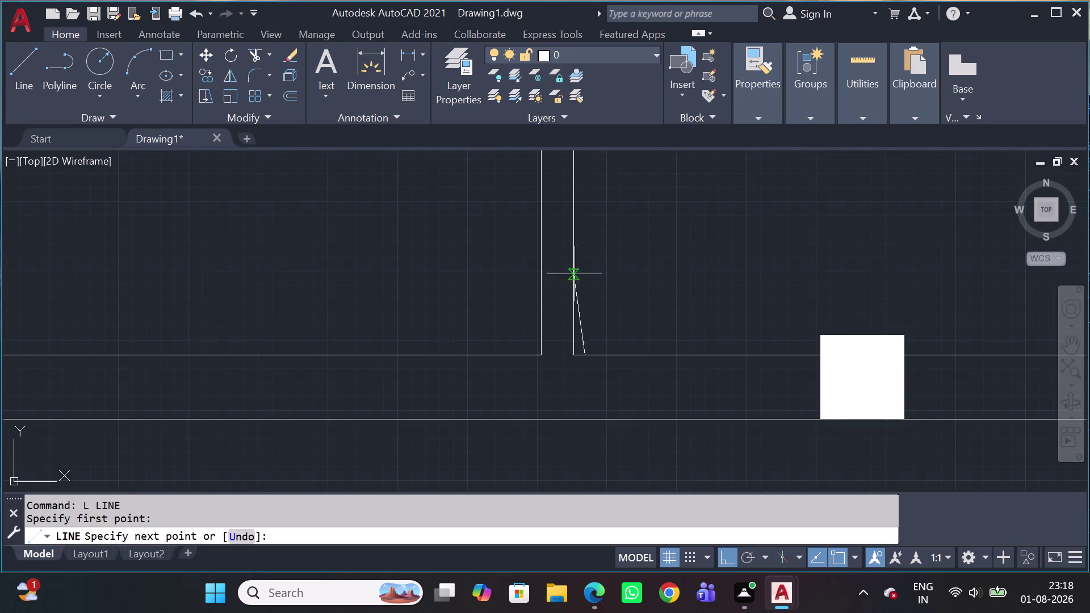
key(Escape)
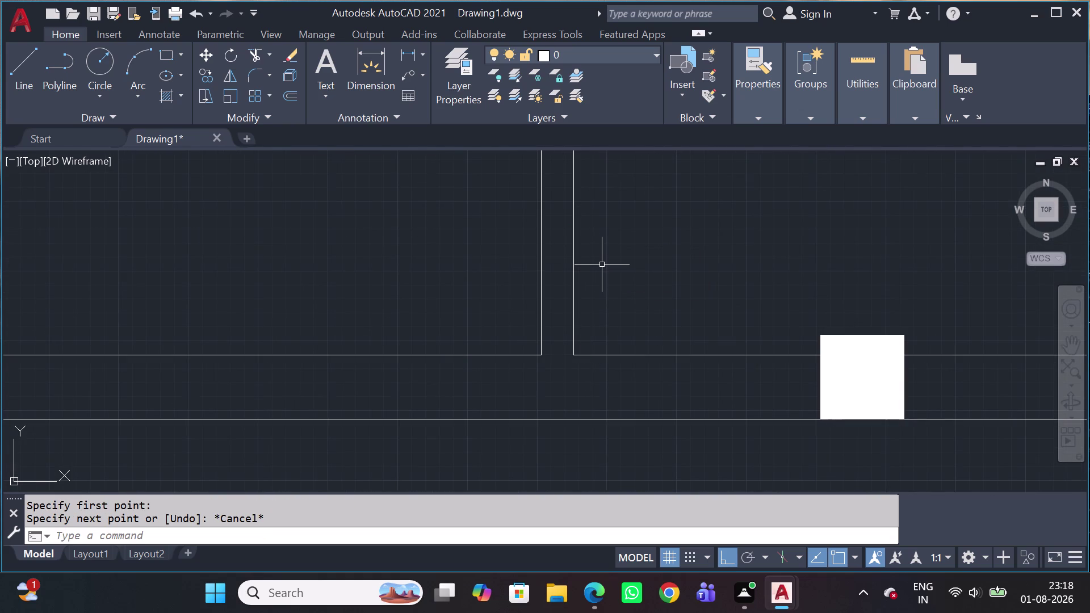
key(space)
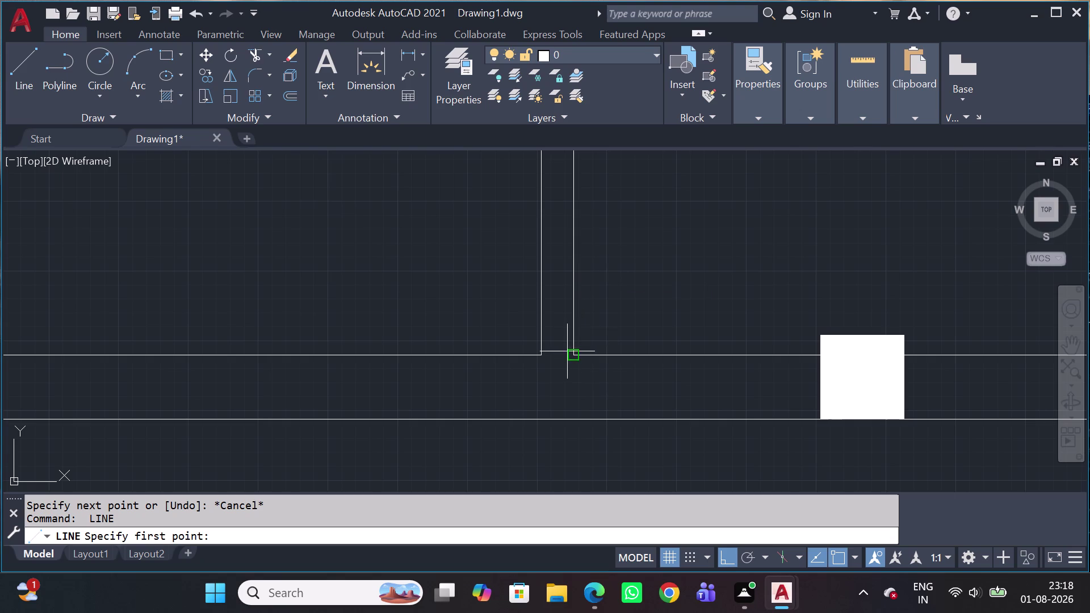
click(574, 352)
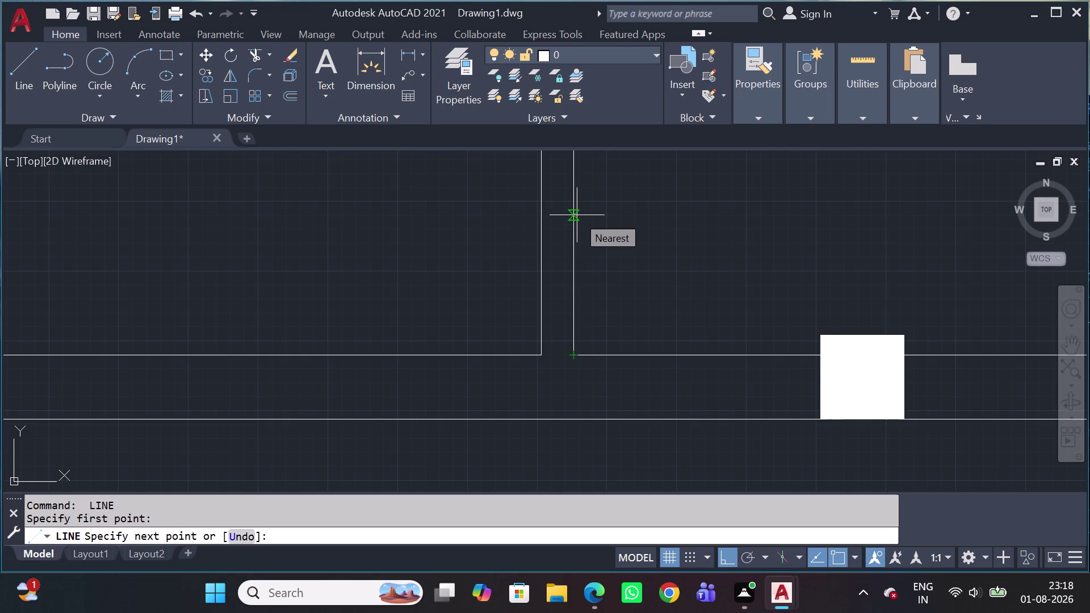
text(100)
key(0)
key(space)
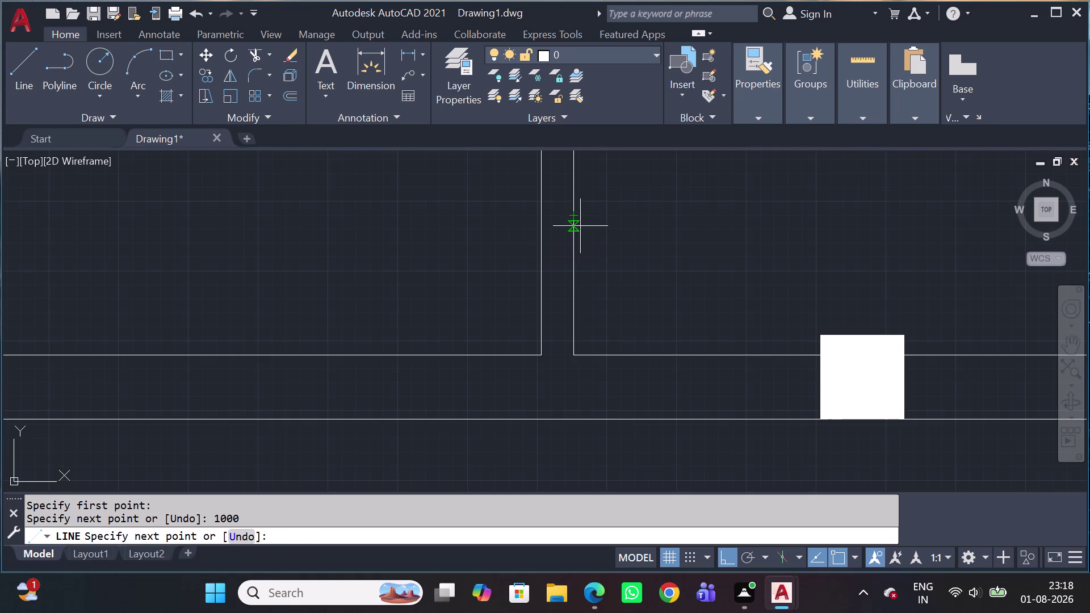
Draw a short cap line across the partition at the line's top.
scroll(down, 3)
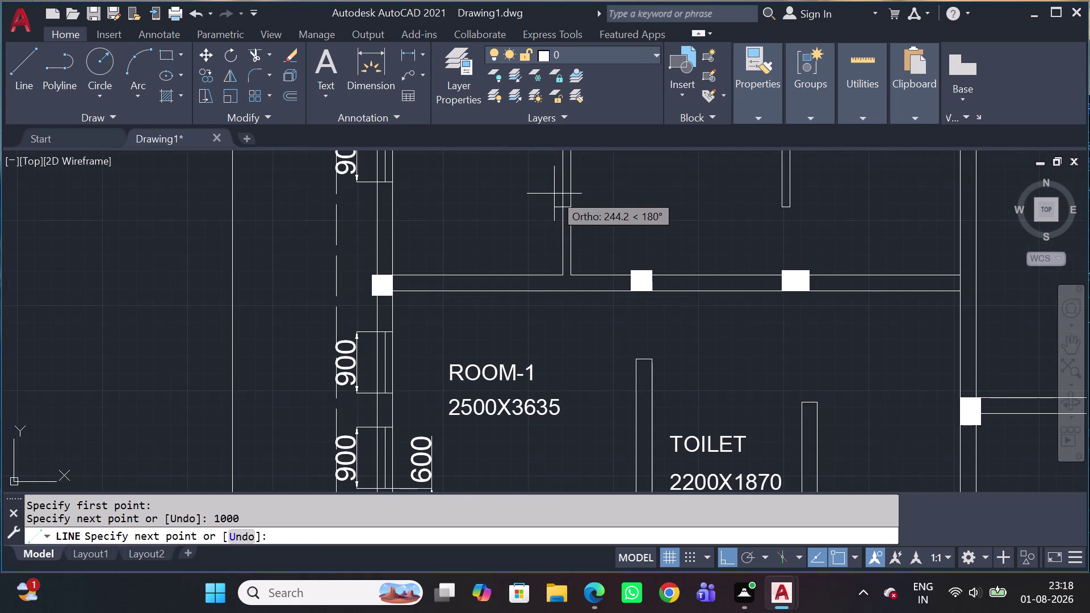
middle_drag(560, 201, 592, 348)
scroll(up, 3)
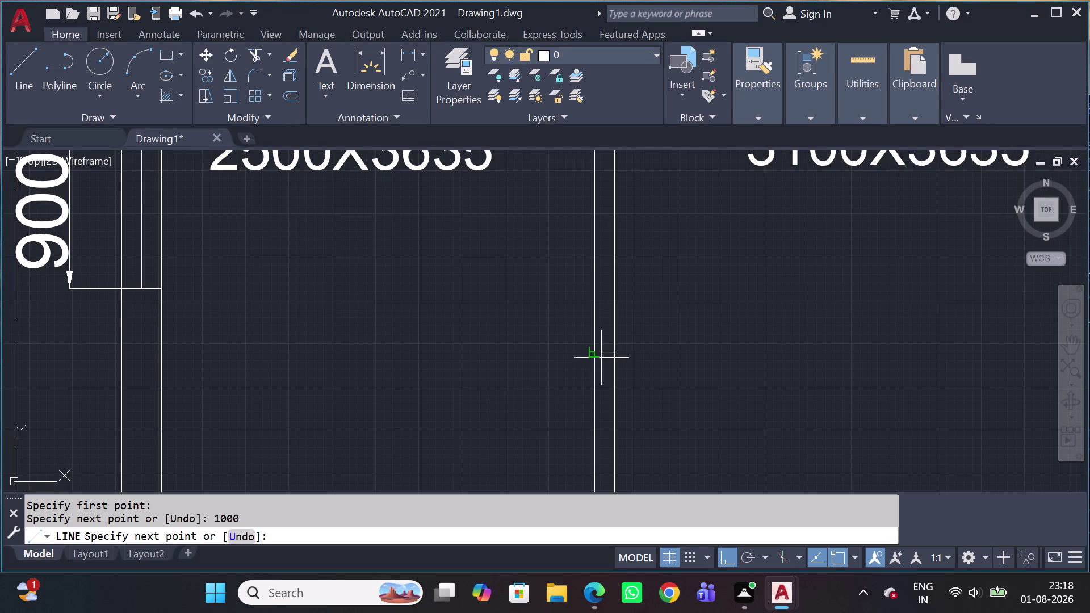
click(594, 352)
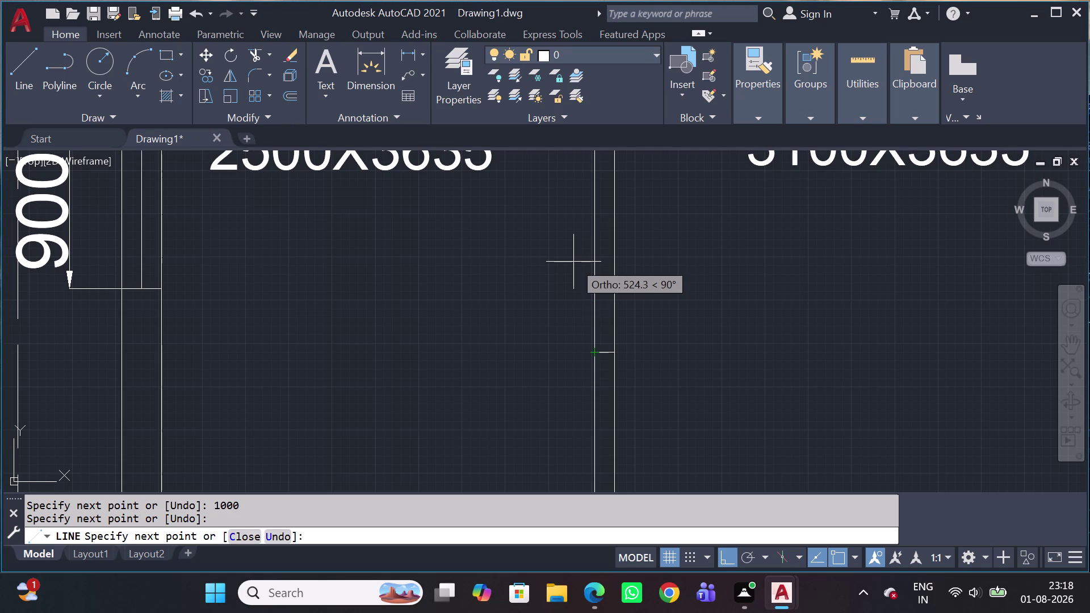
key(Escape)
Trim the partition lines with a fence to open a doorway at the ROOM -2/LOBBY wall base.
text(TR)
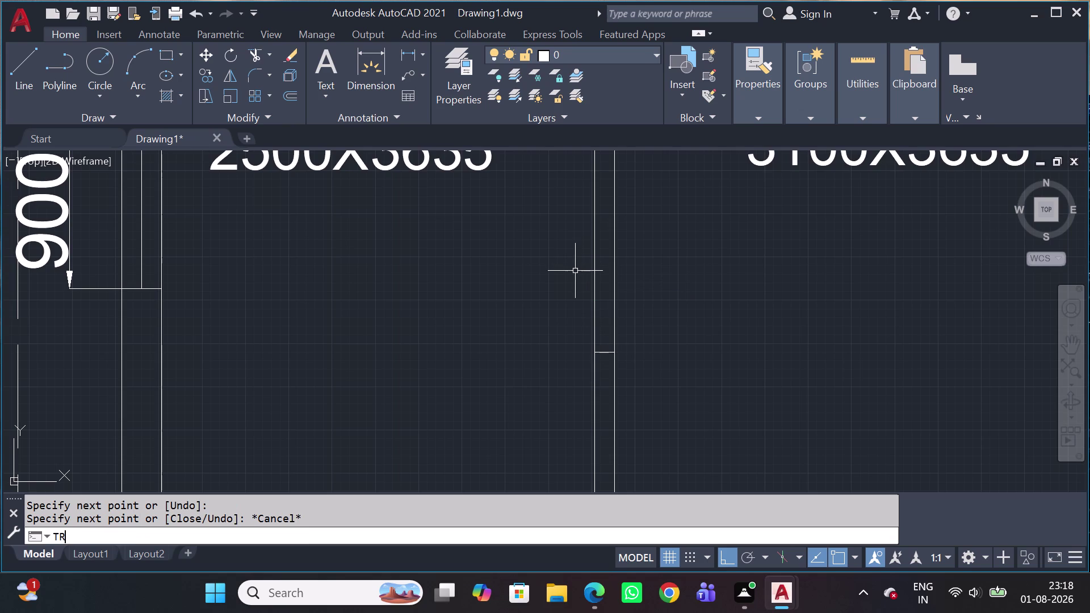
key(space)
scroll(down, 3)
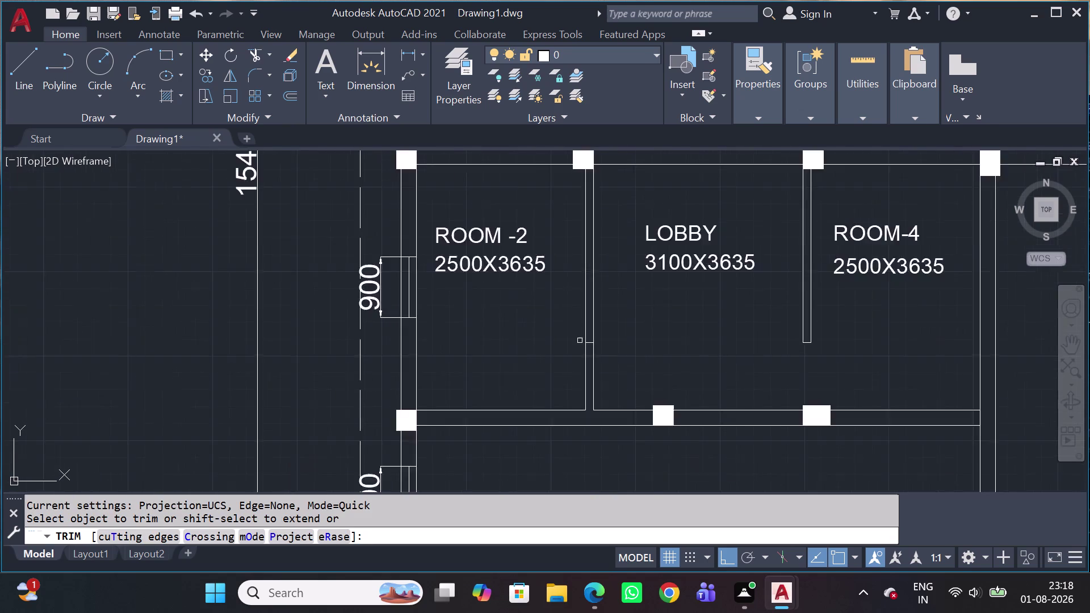
scroll(down, 3)
scroll(up, 3)
click(631, 346)
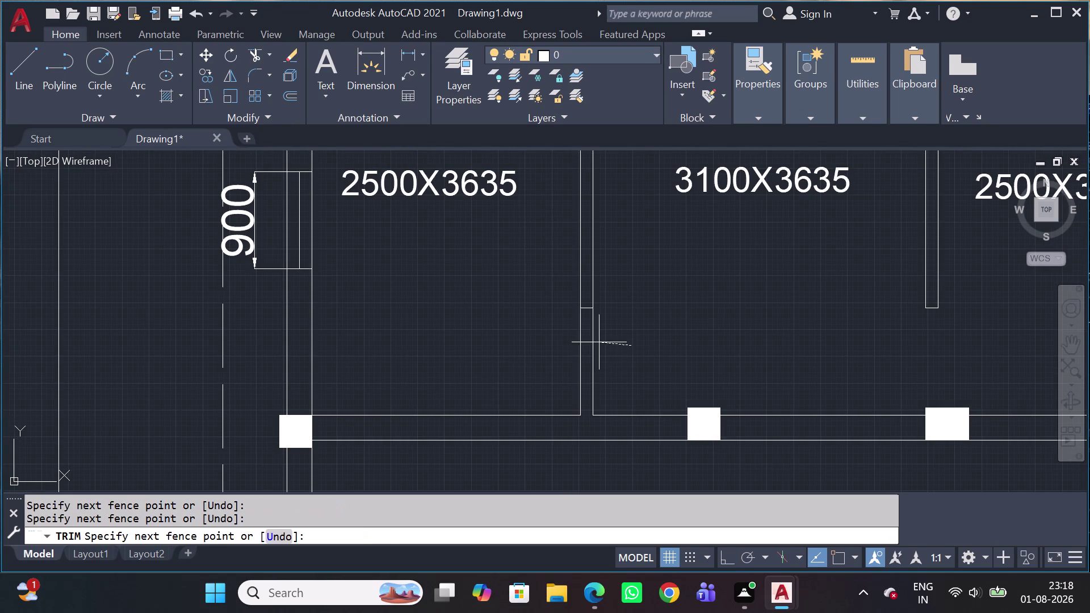
click(575, 340)
key(grave)
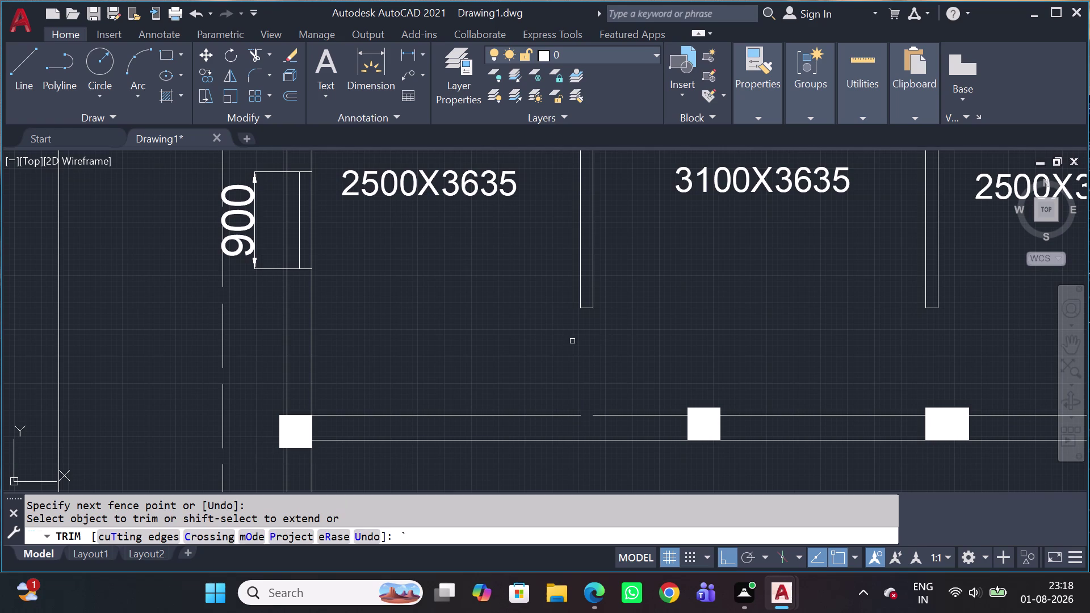
key(Escape)
key(Escape)
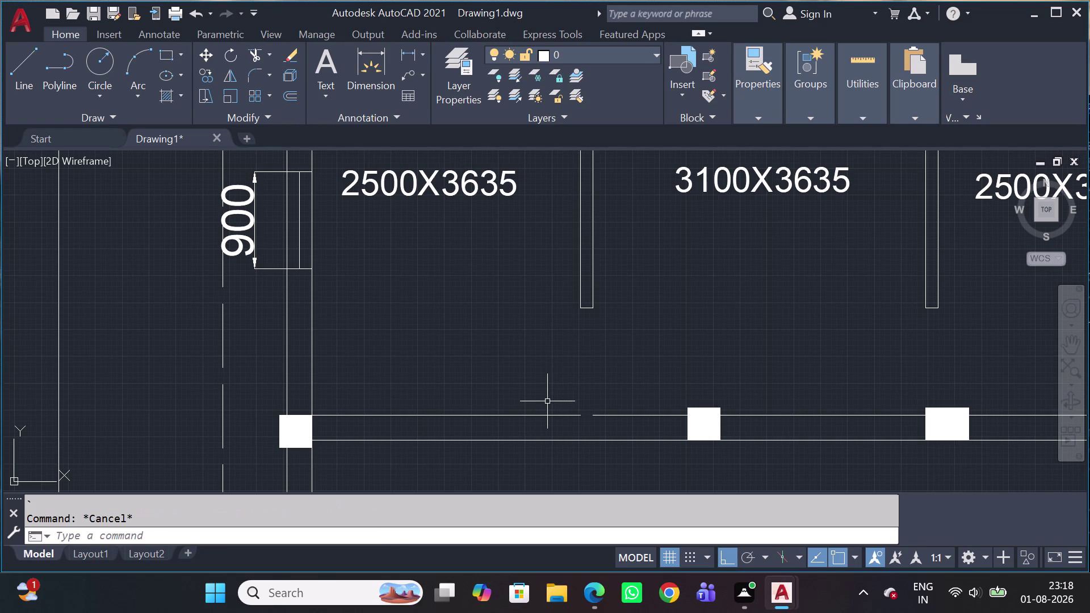
Stretch the broken bottom wall line's grips to close the gap beneath the doorway.
text(EX)
key(space)
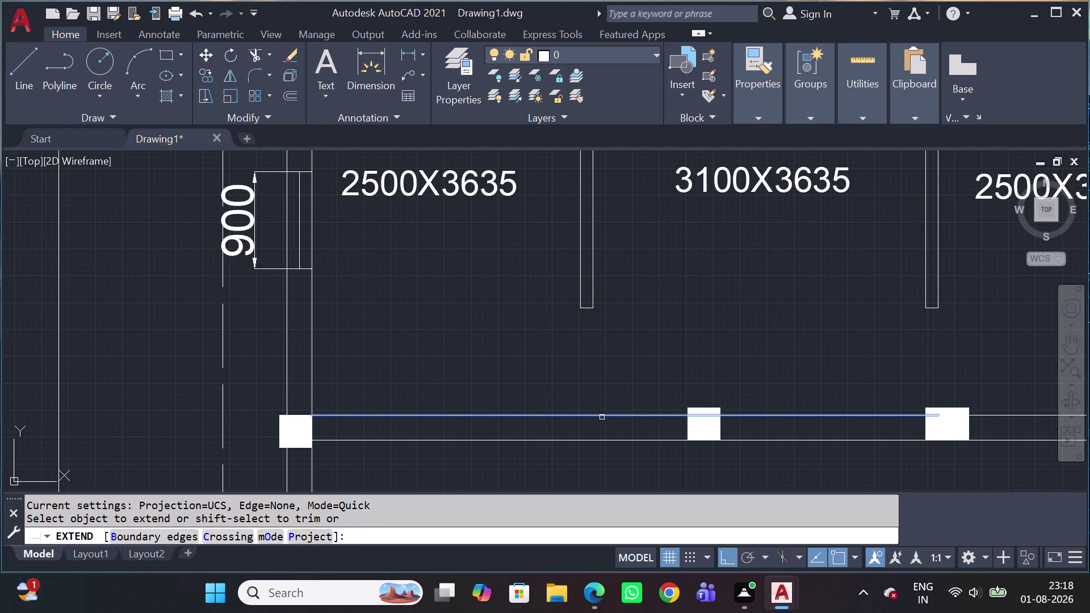
key(Escape)
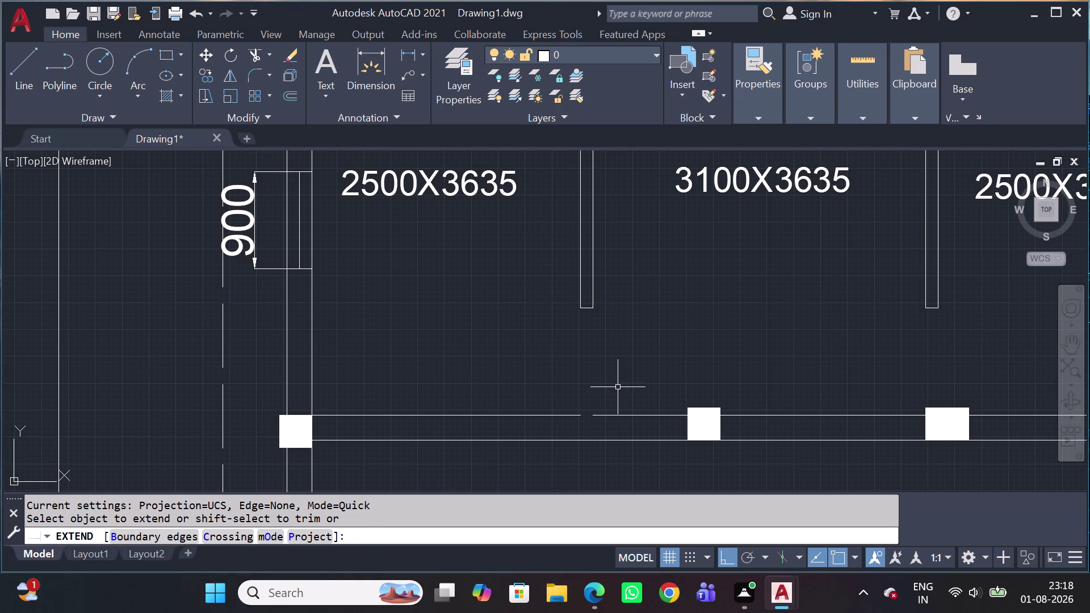
click(624, 411)
click(608, 414)
click(599, 415)
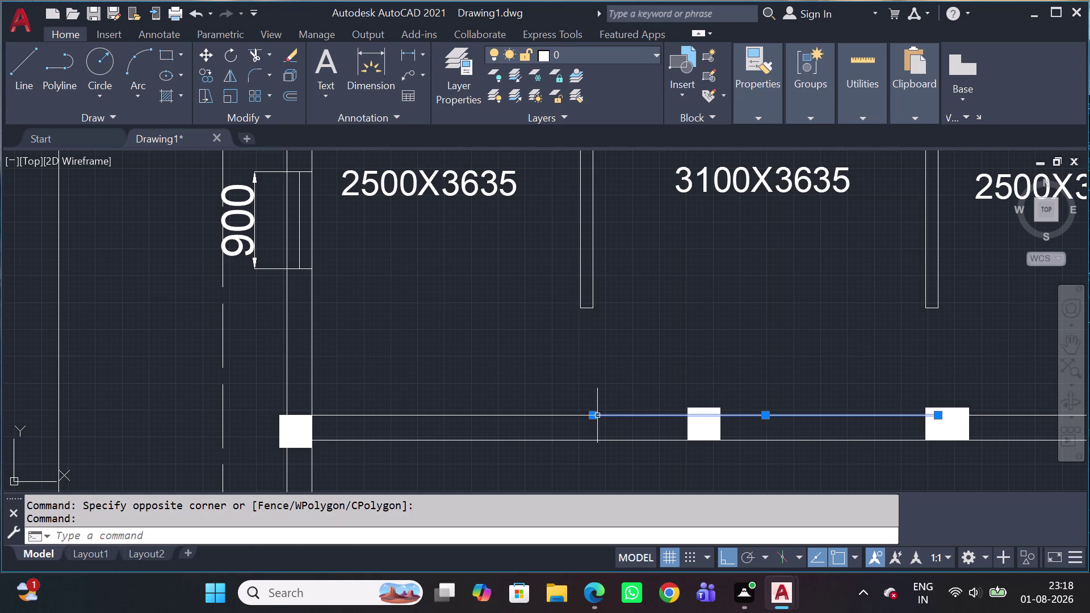
scroll(up, 3)
click(601, 425)
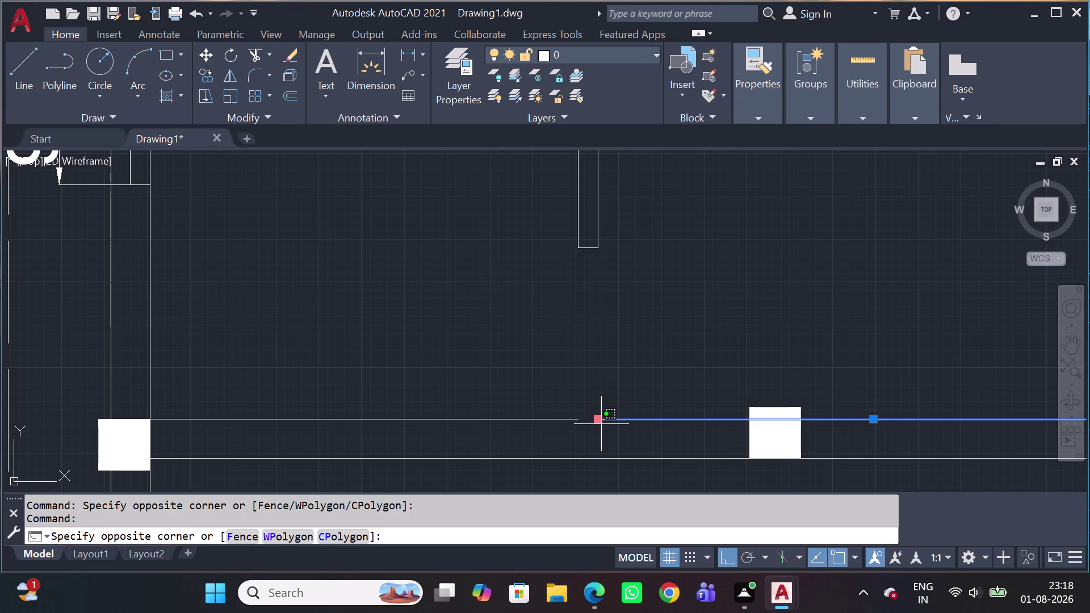
click(573, 417)
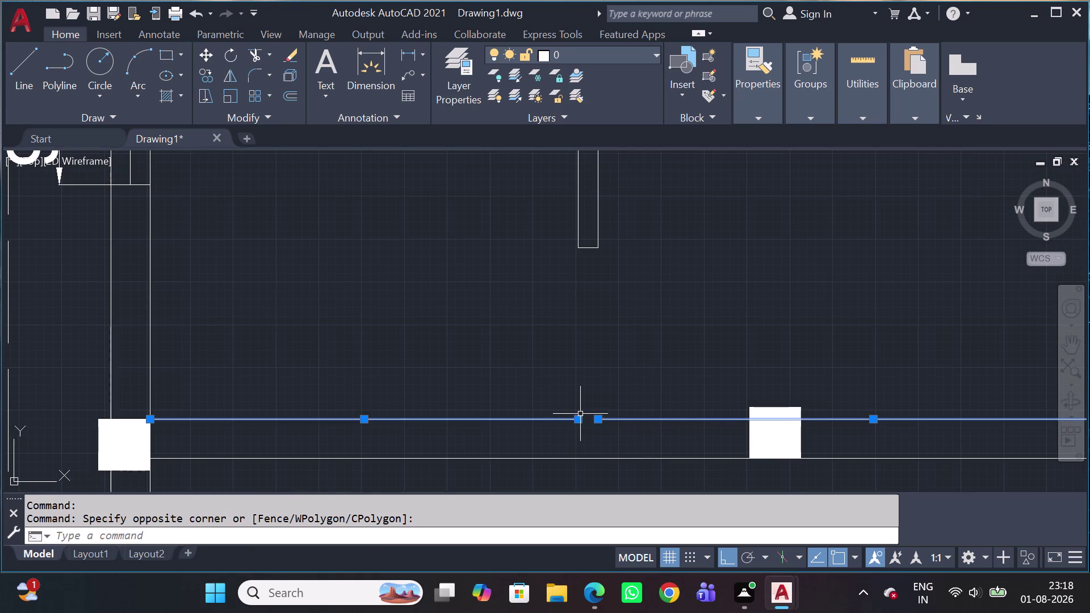
click(577, 418)
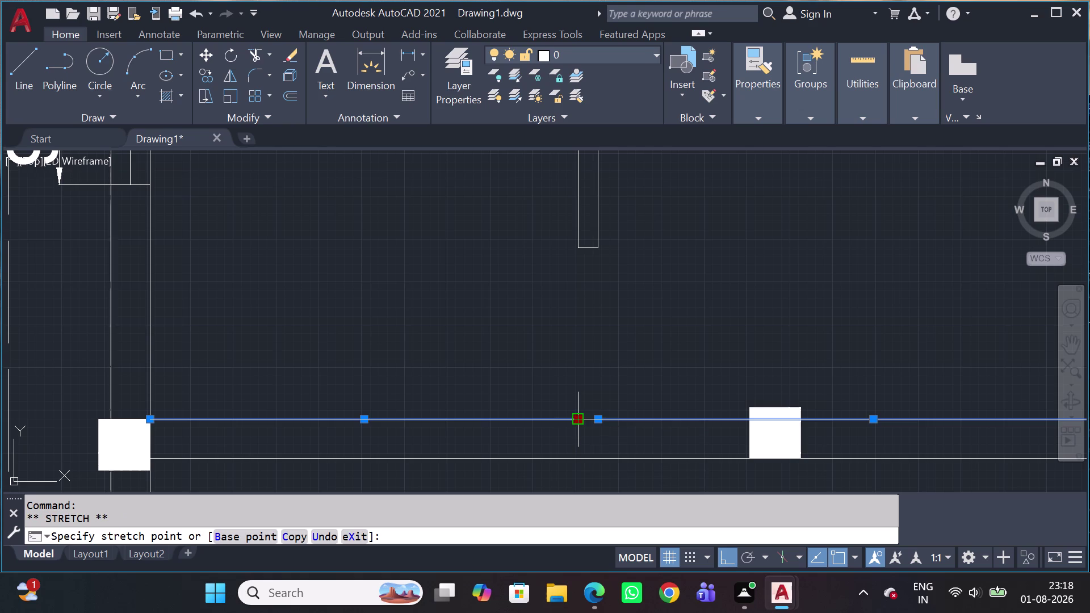
click(601, 424)
scroll(down, 3)
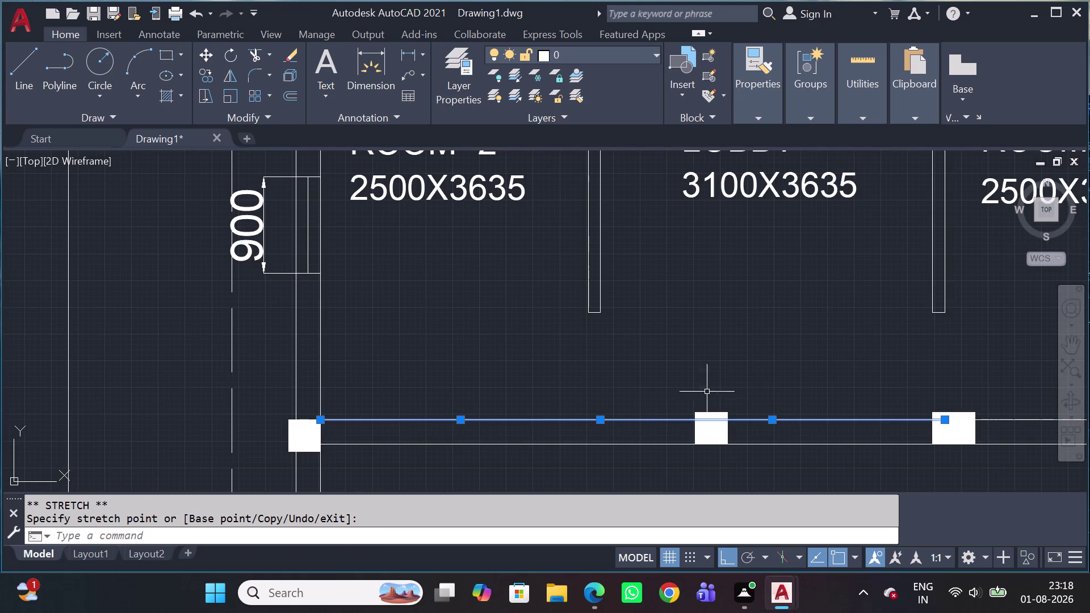
middle_drag(742, 389, 442, 378)
Pan over to ROOM-3 and the roof projection and start a new line there.
key(Escape)
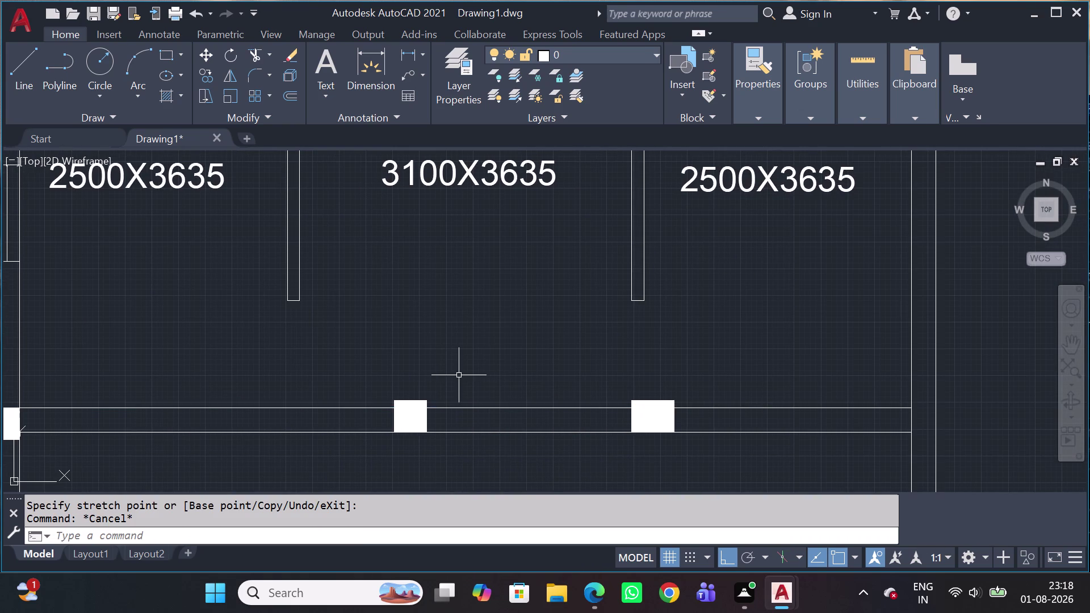
click(434, 402)
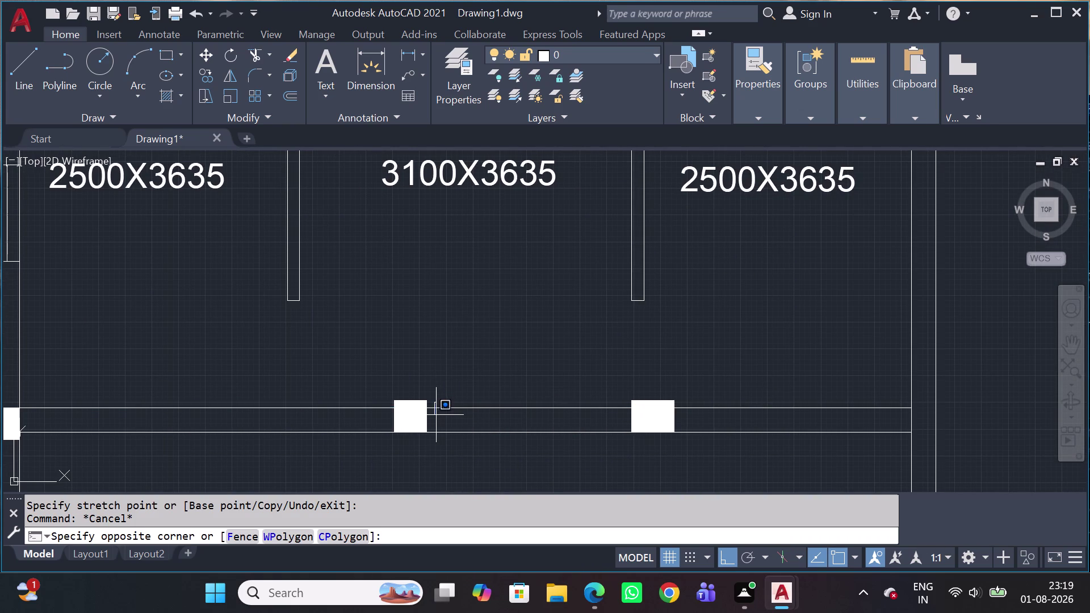
click(436, 415)
key(Escape)
scroll(down, 3)
middle_drag(483, 408, 488, 410)
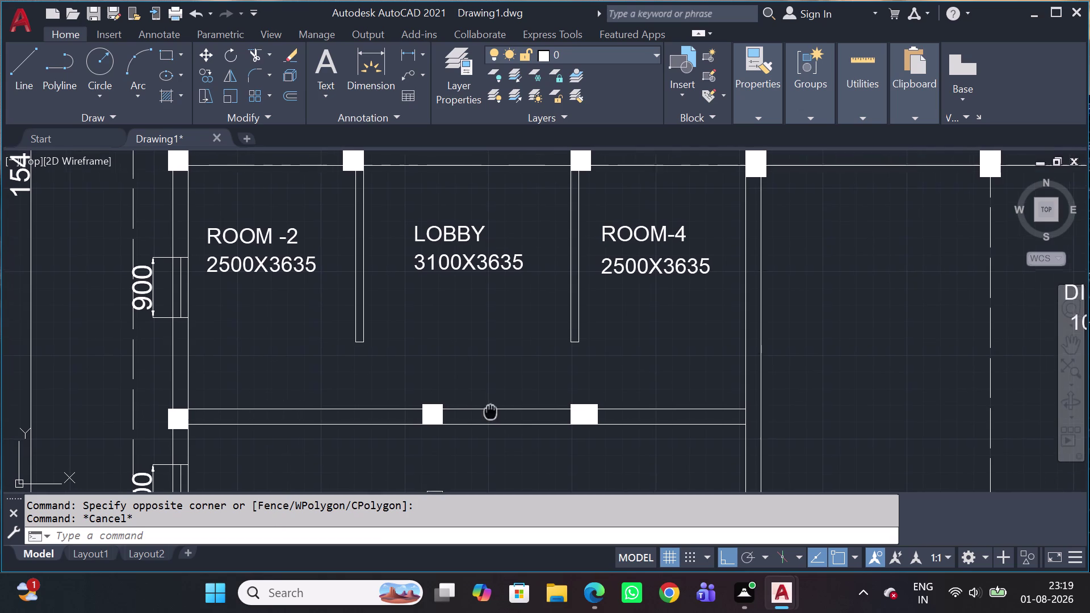
middle_drag(488, 410, 520, 431)
scroll(down, 3)
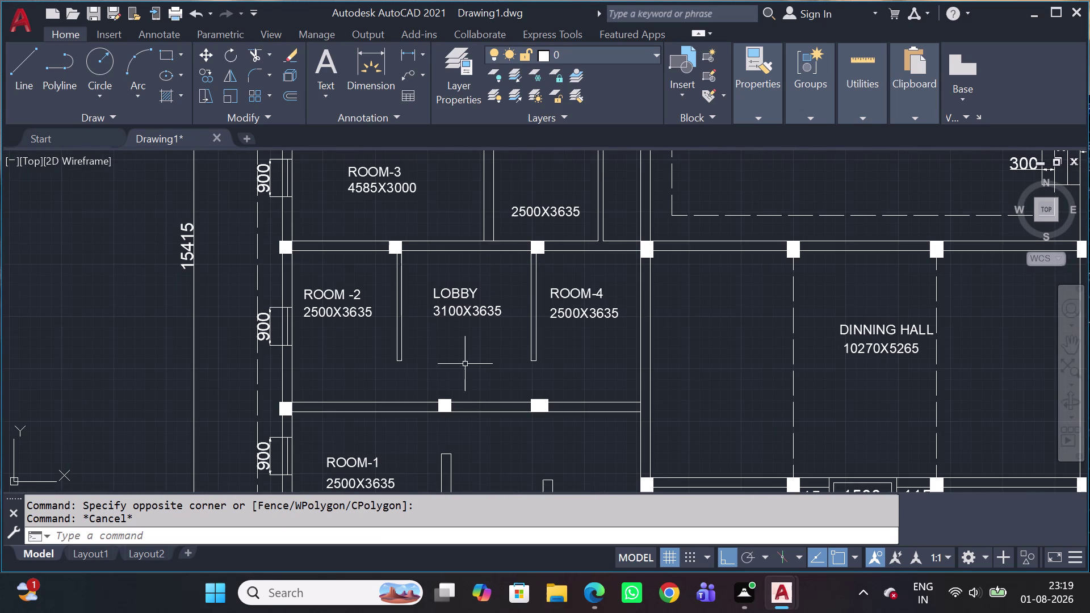
middle_drag(436, 241, 434, 359)
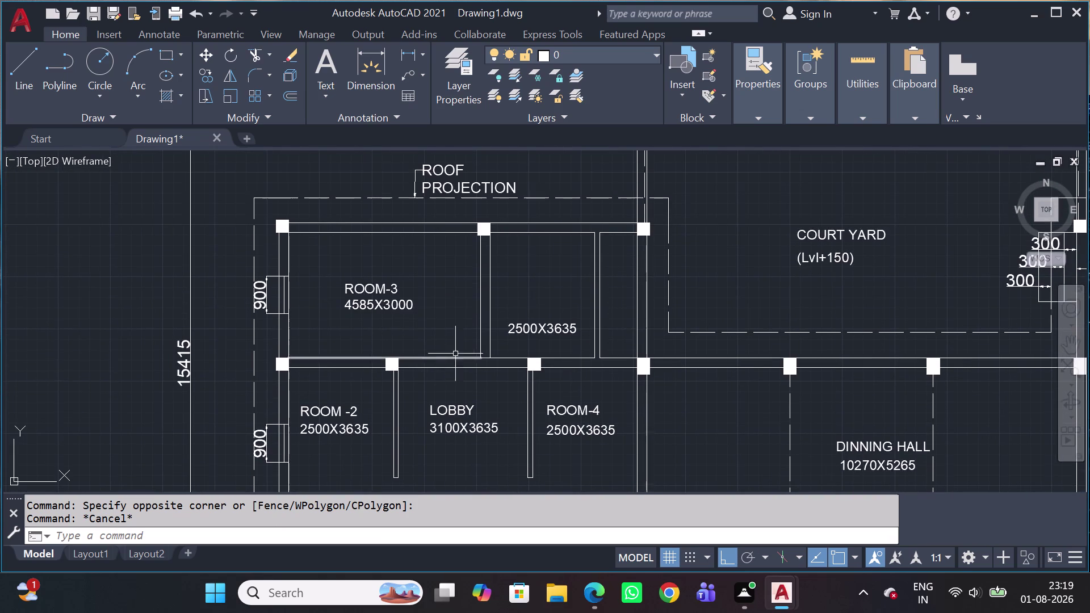
scroll(up, 3)
key(l)
key(space)
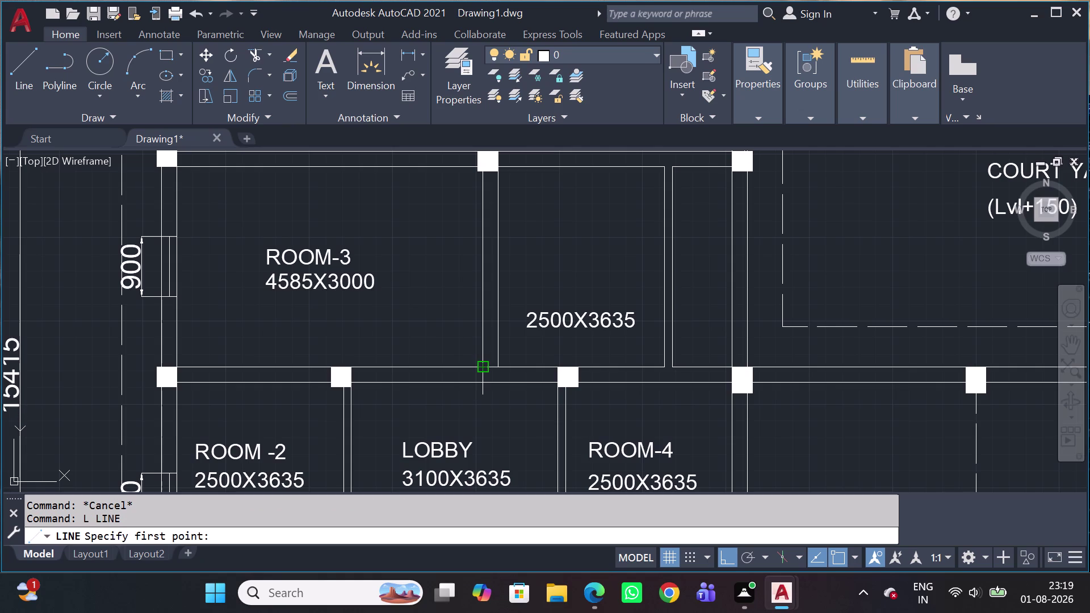
Draw 1000 mm marker lines along the ROOM-3 partition base for the doorway.
click(484, 370)
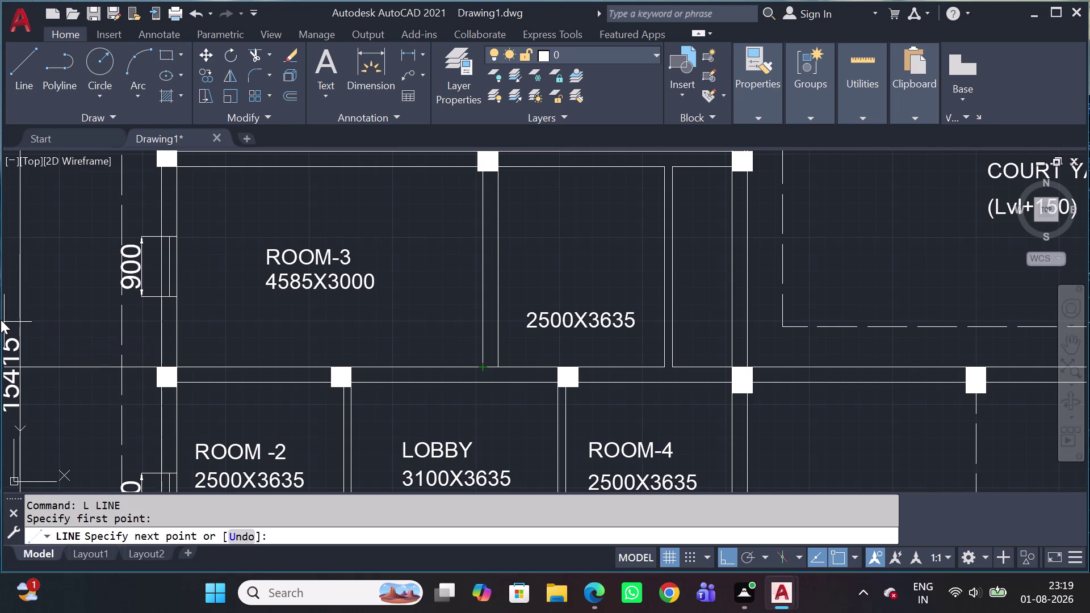
text(1000)
key(space)
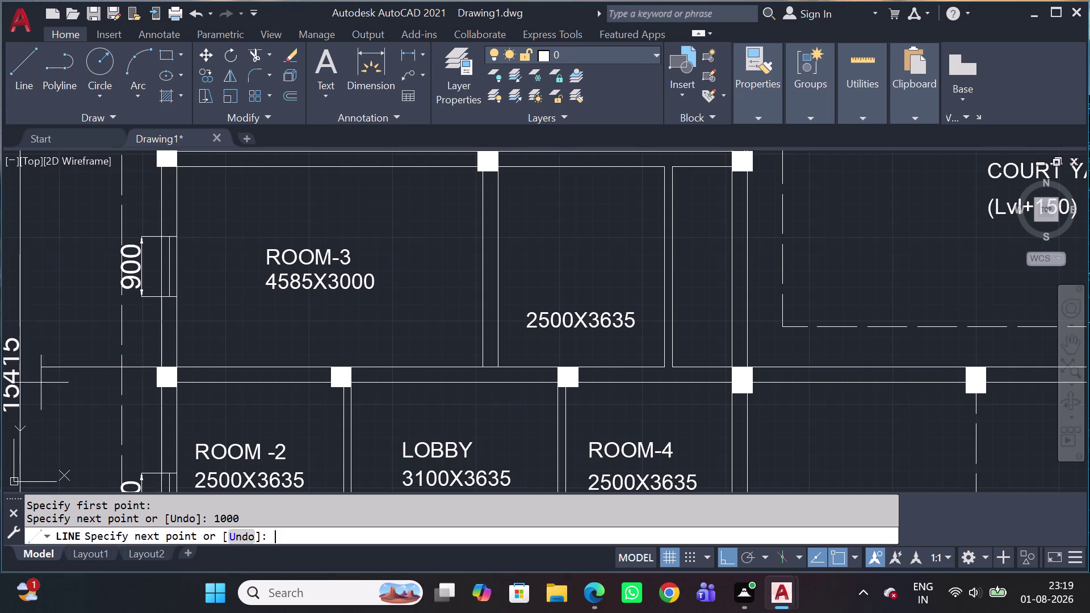
click(418, 380)
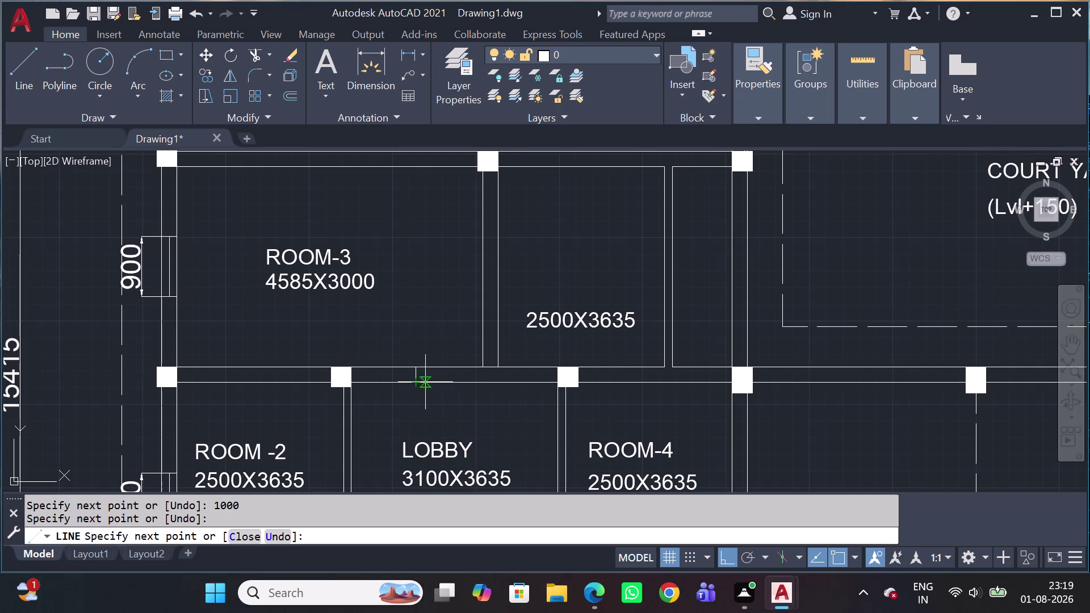
text(1)
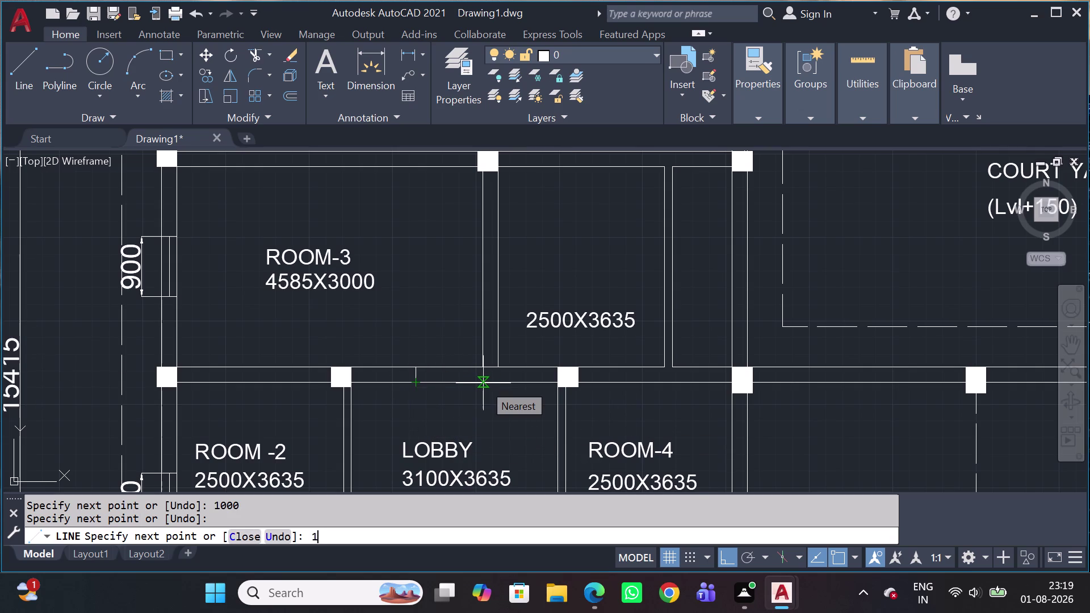
text(000)
key(space)
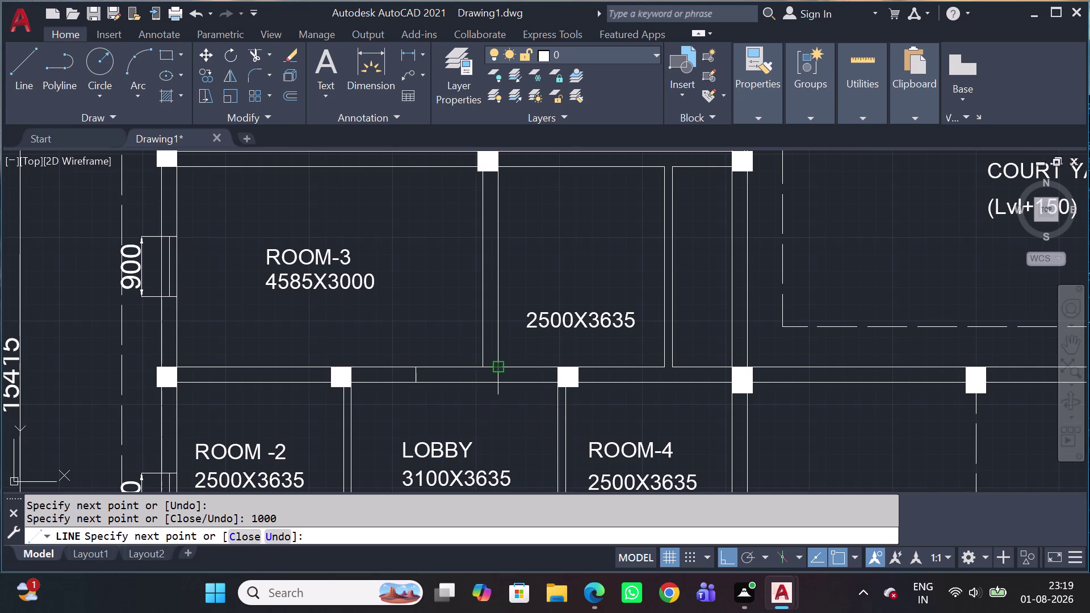
click(477, 367)
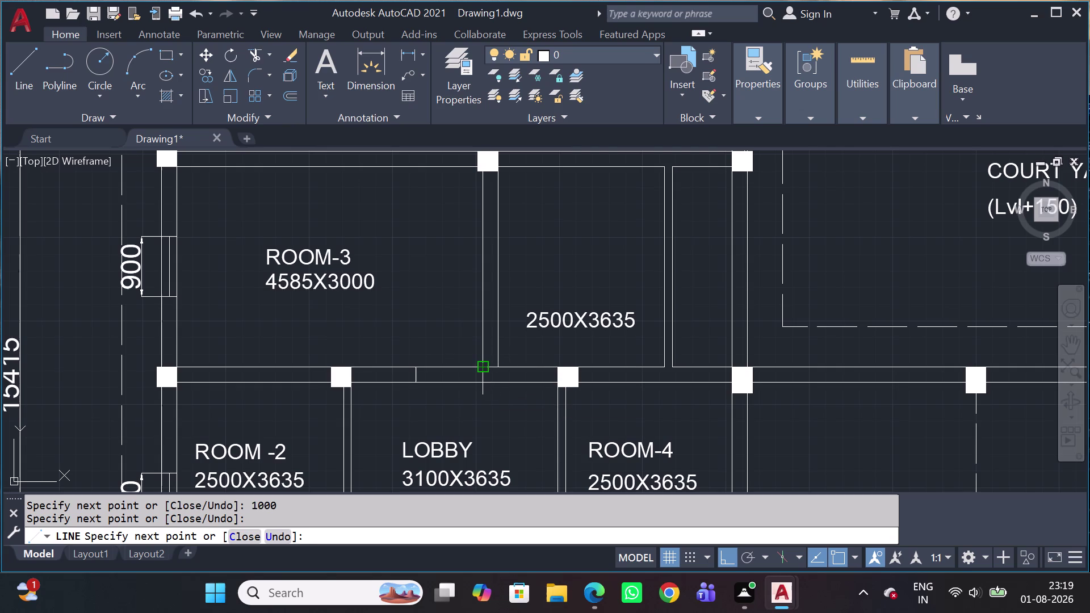
key(Escape)
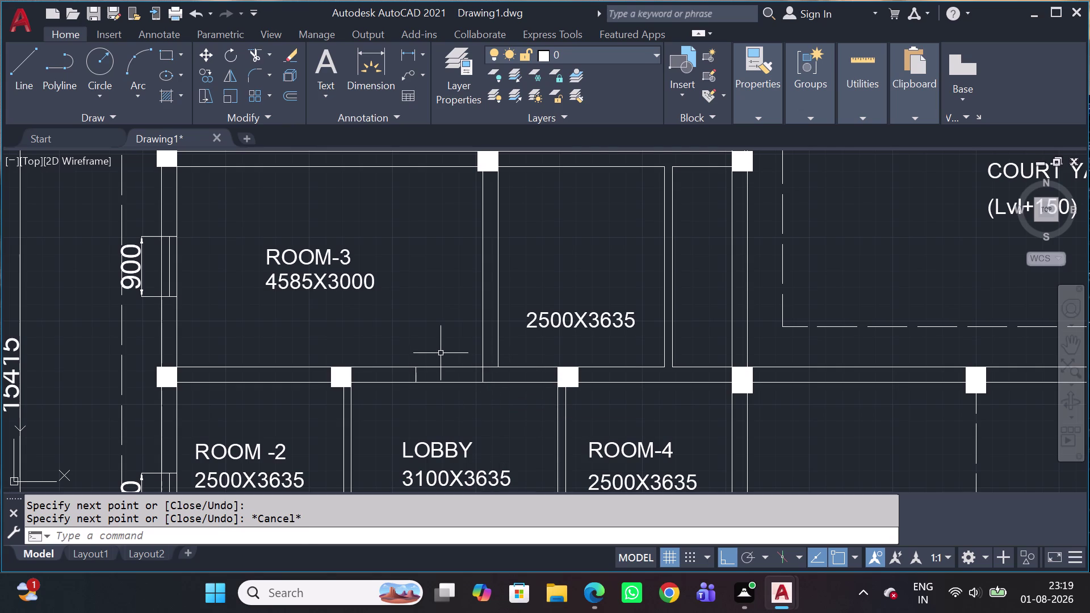
Trim the wall lines between the markers with a fence to cut the doorway.
key(t)
key(r)
key(space)
click(447, 358)
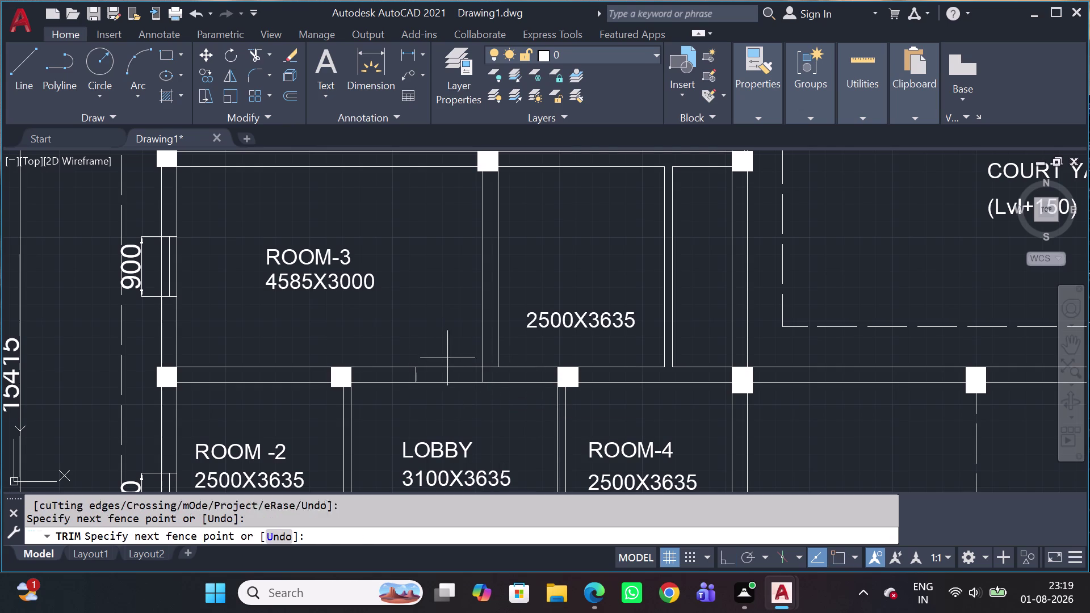
click(447, 412)
key(Escape)
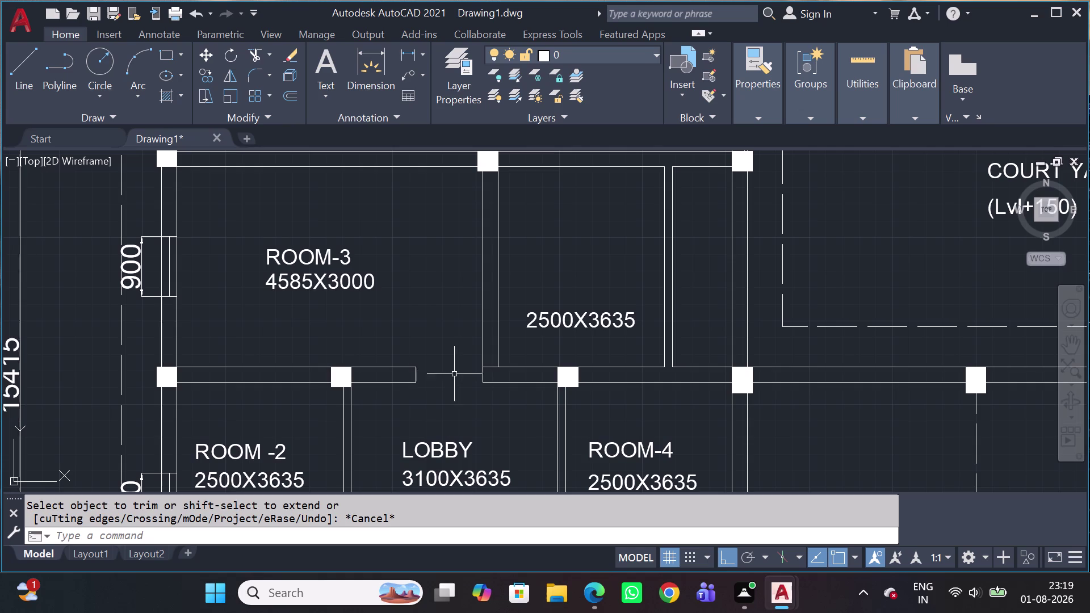
scroll(up, 3)
scroll(up, 3)
scroll(down, 3)
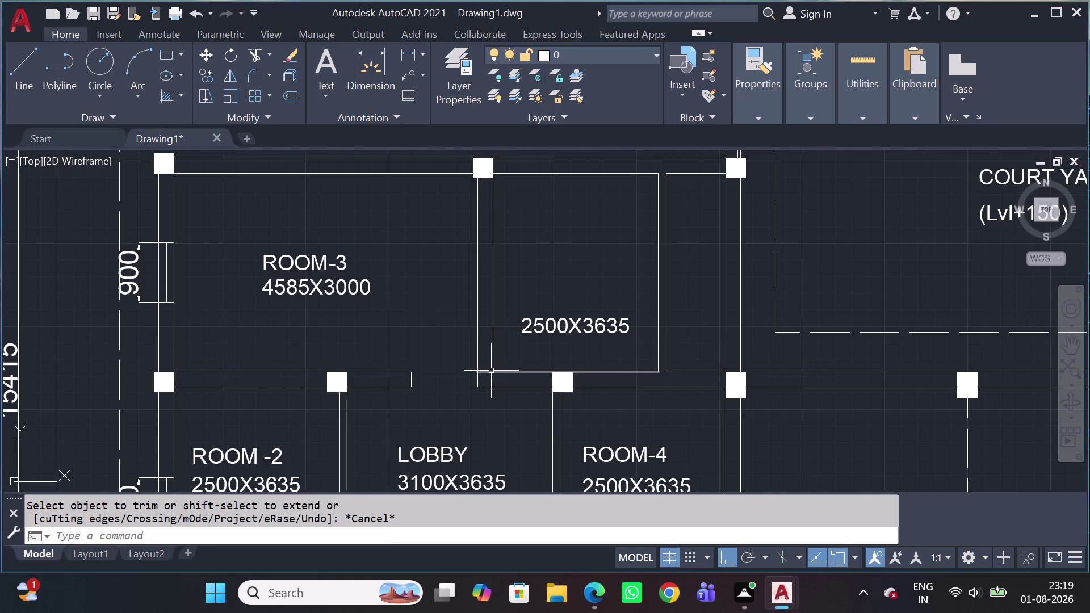
text(L)
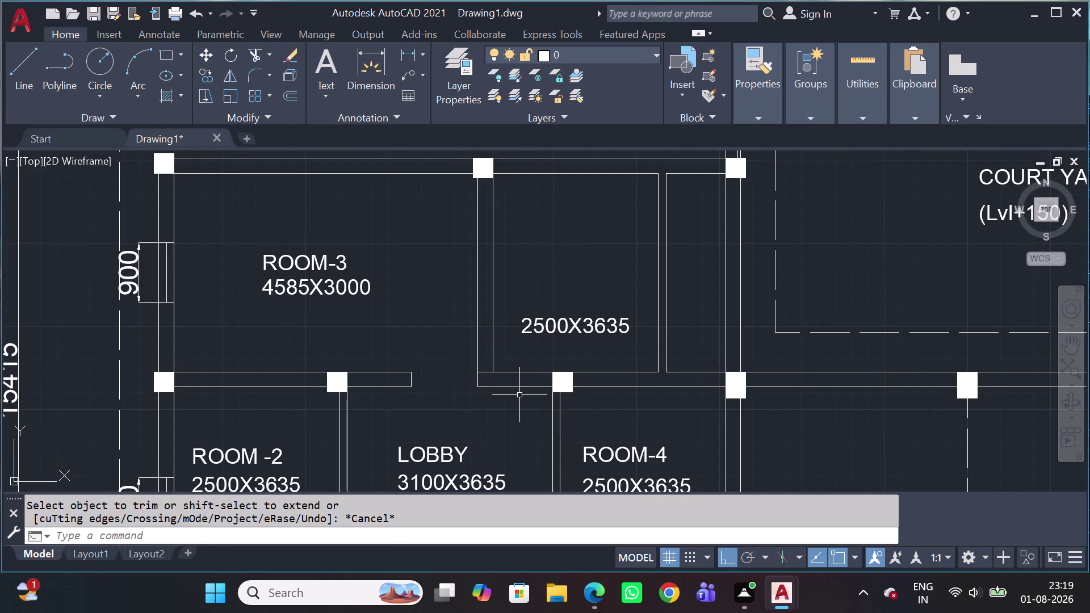
key(space)
scroll(up, 3)
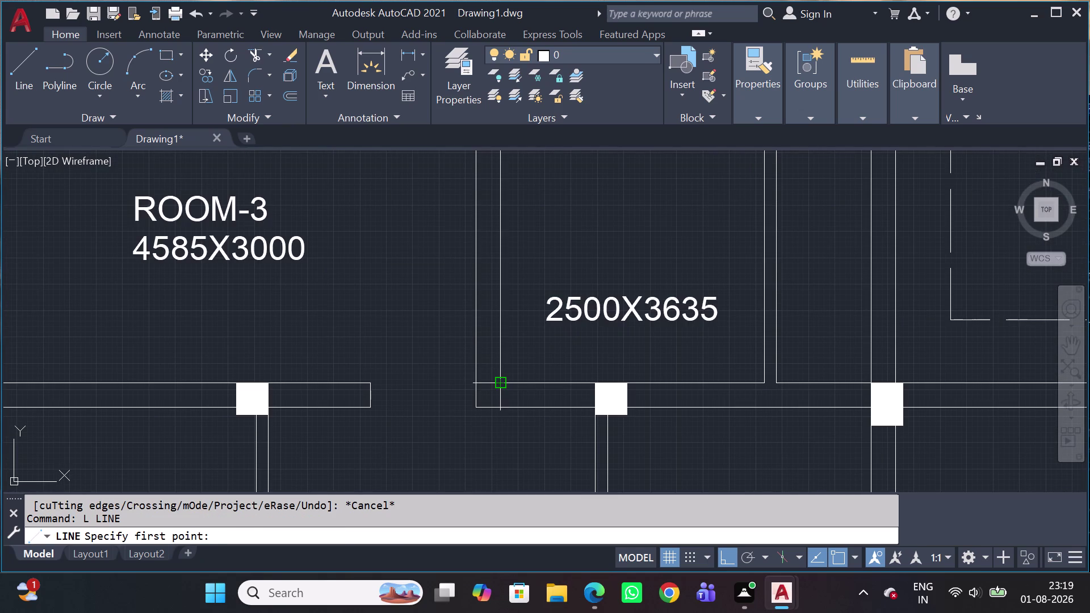
Draw two 1000 mm wall edge lines at the new opening beside the column.
click(500, 382)
key(1)
key(0)
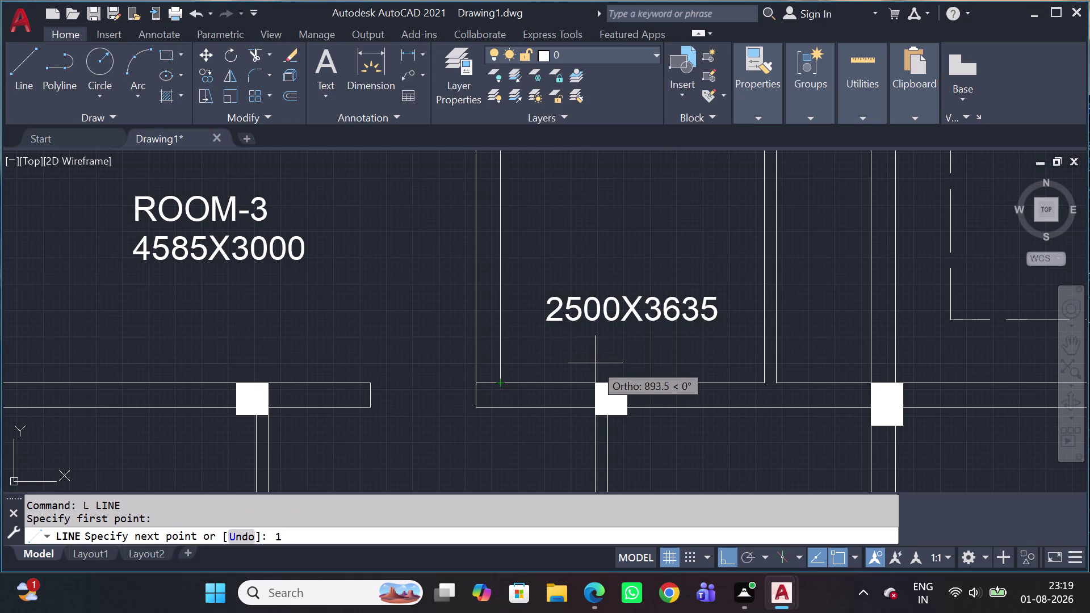
key(0)
key(0)
key(space)
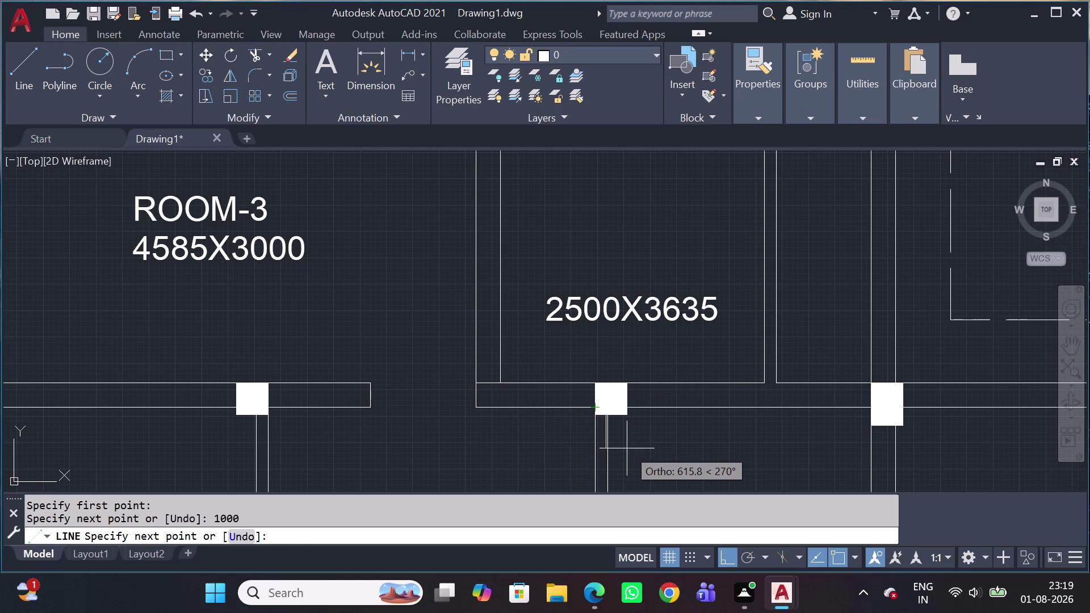
scroll(up, 3)
scroll(up, 3)
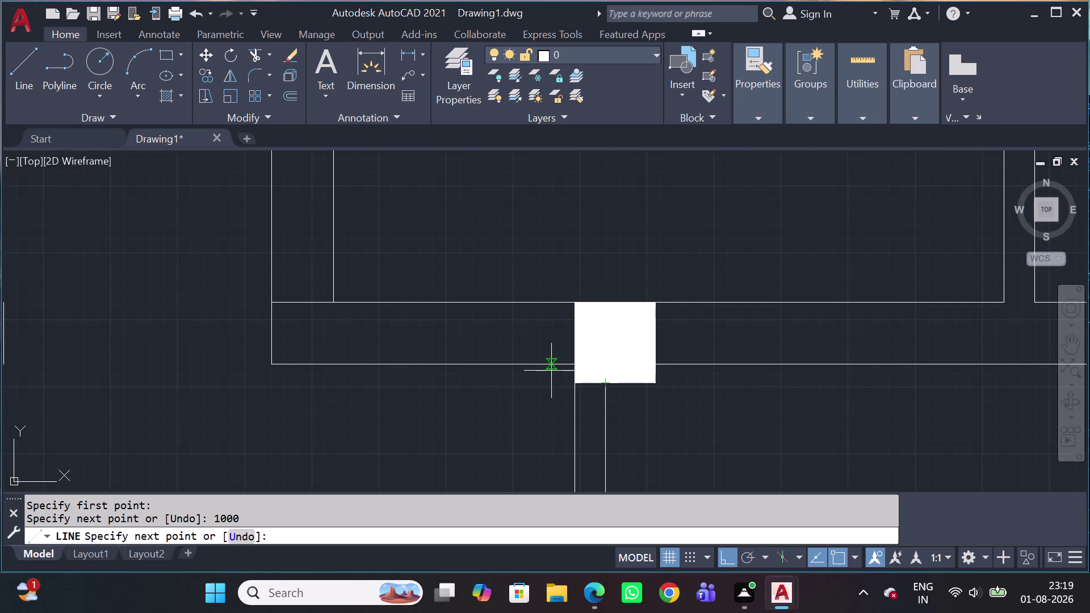
click(607, 370)
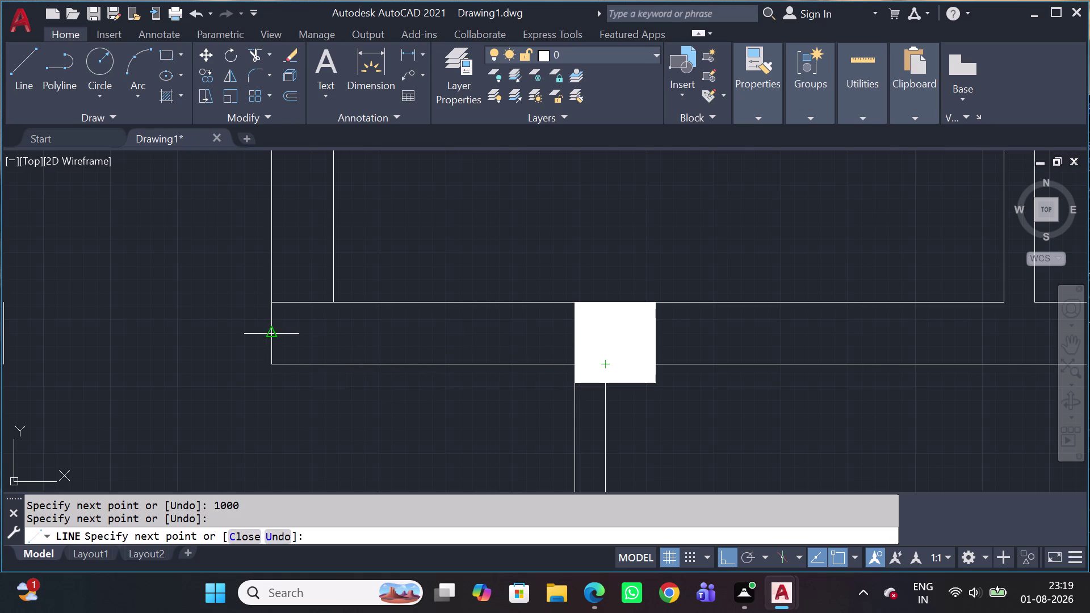
key(1)
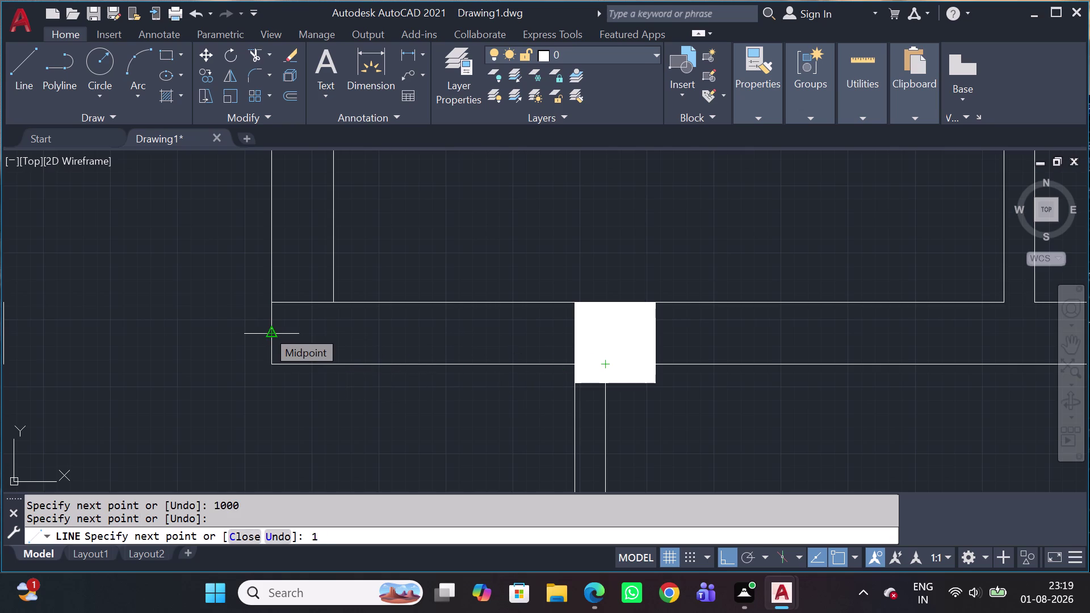
text(000)
key(space)
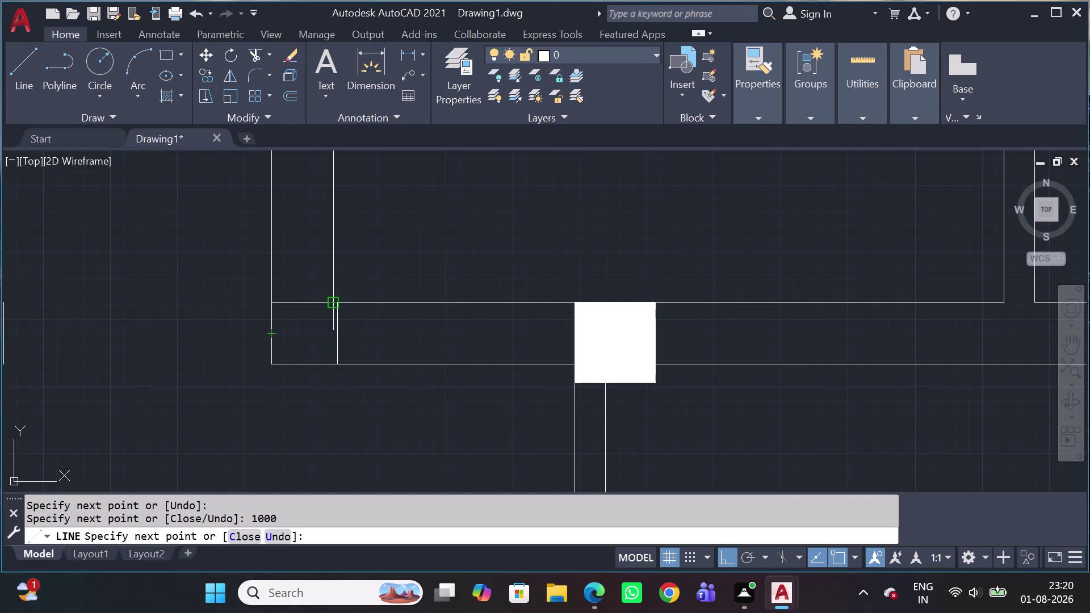
drag(334, 303, 340, 303)
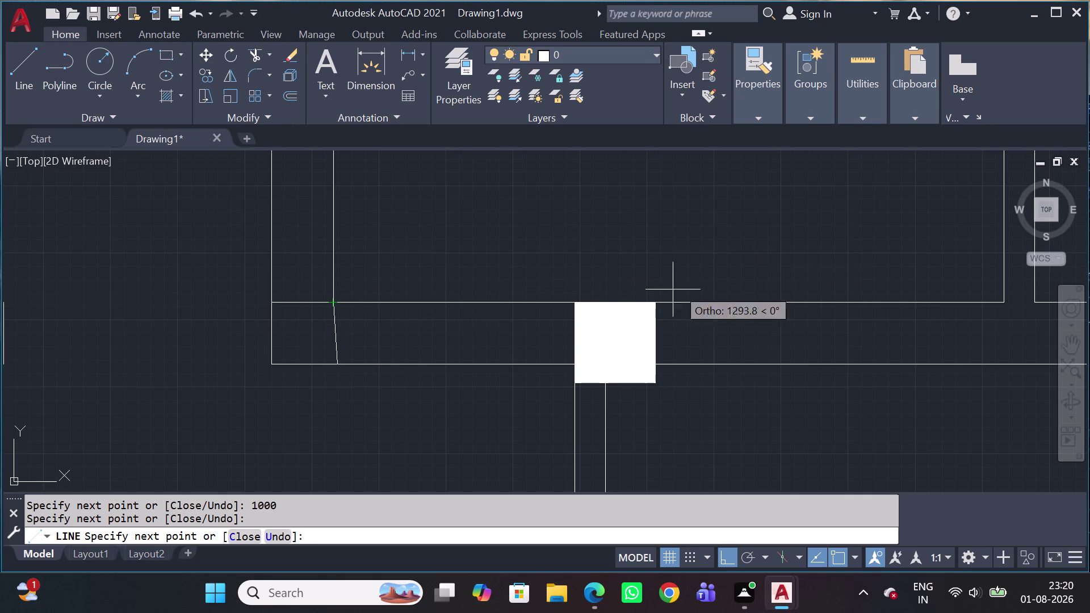
key(Escape)
Erase the stray slanted line near the column using a window selection.
click(348, 325)
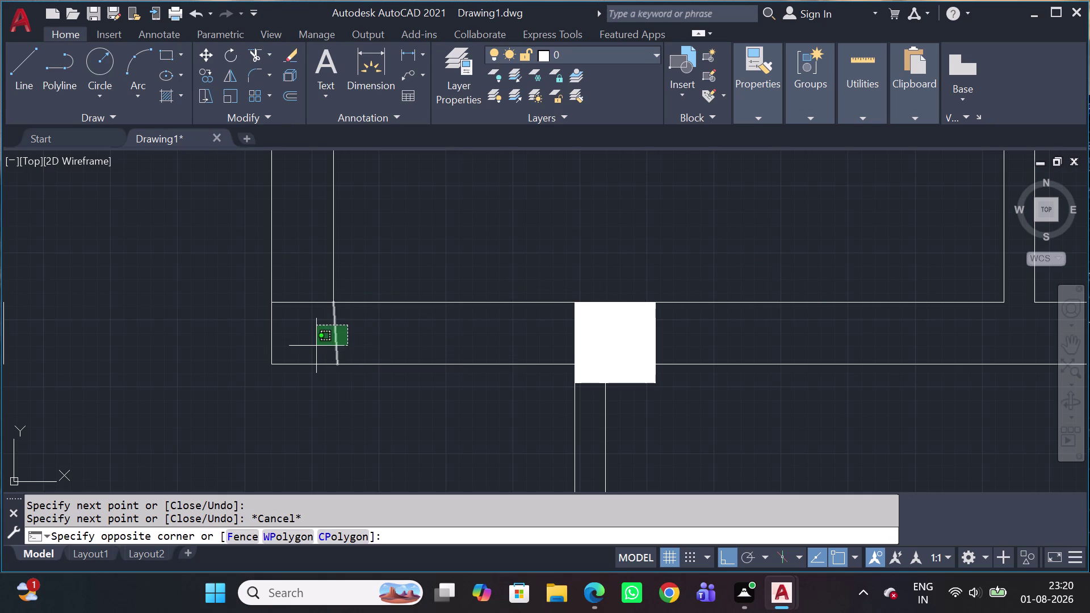
click(316, 348)
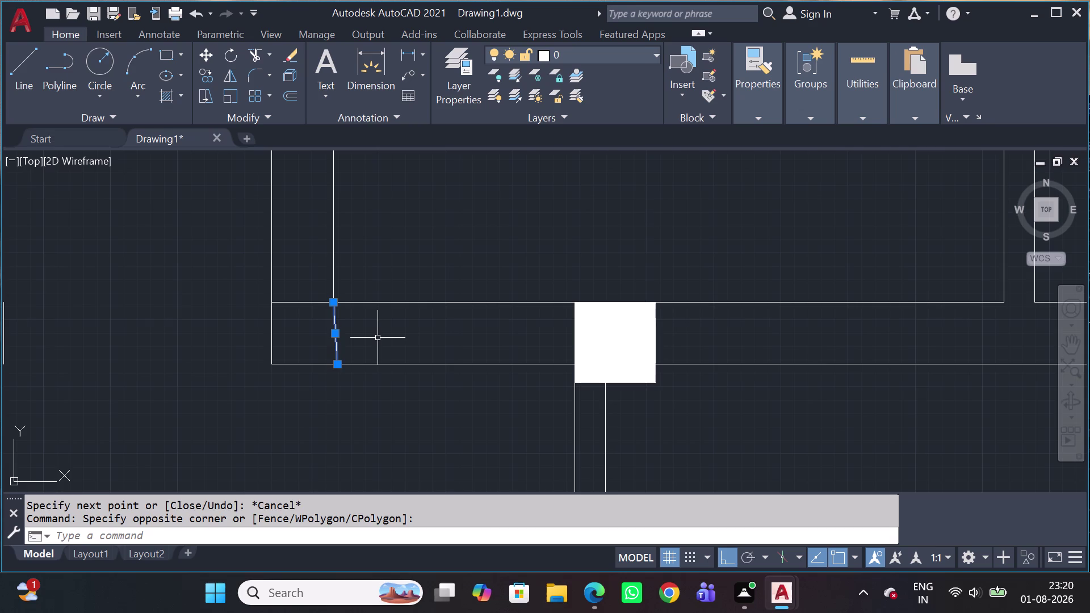
key(Delete)
scroll(down, 3)
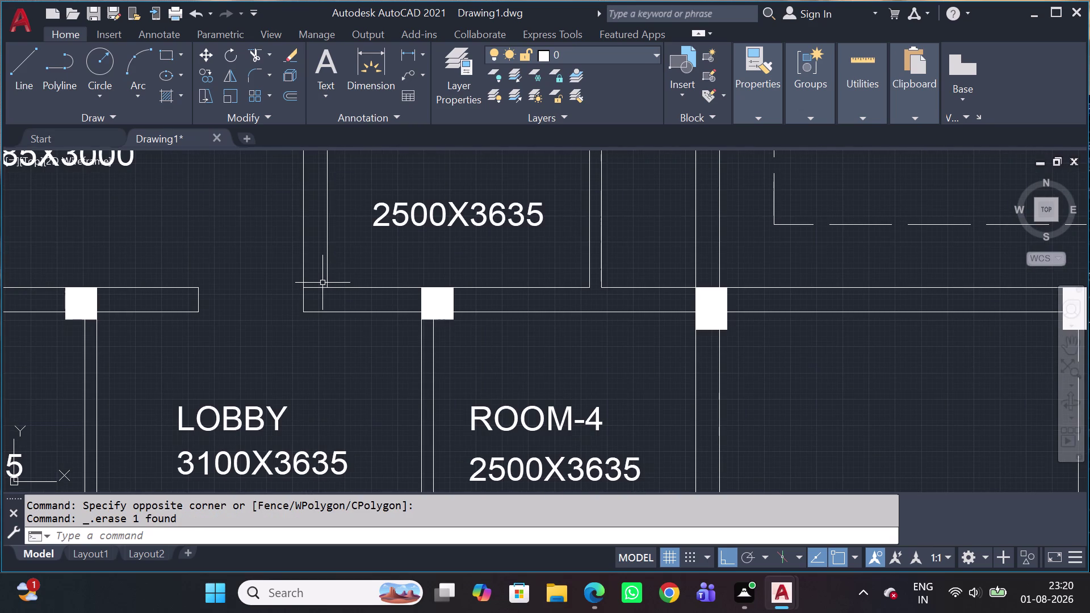
scroll(up, 3)
key(t)
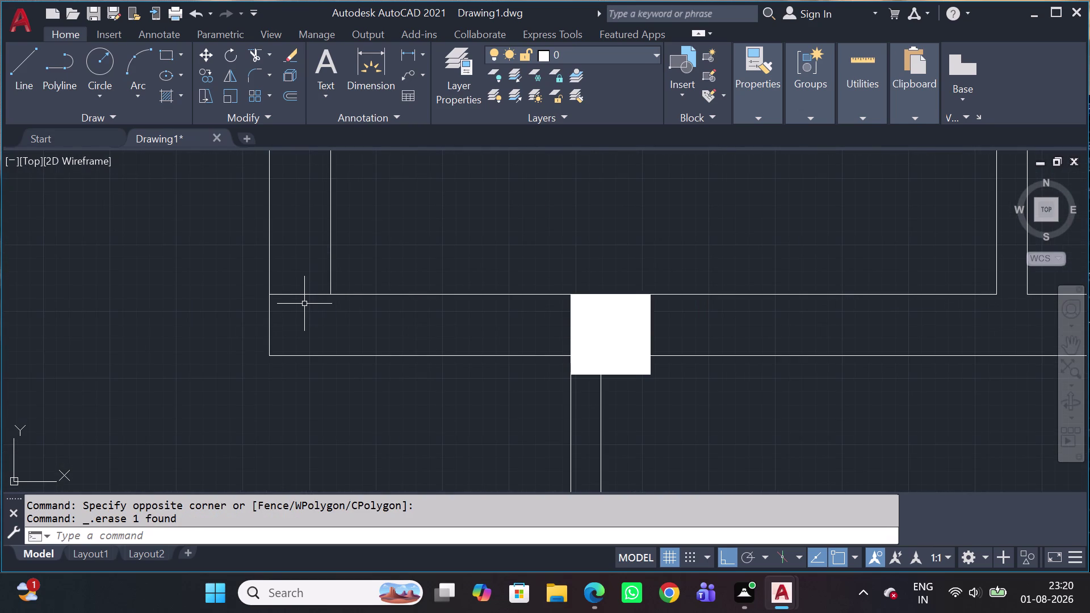
key(r)
key(space)
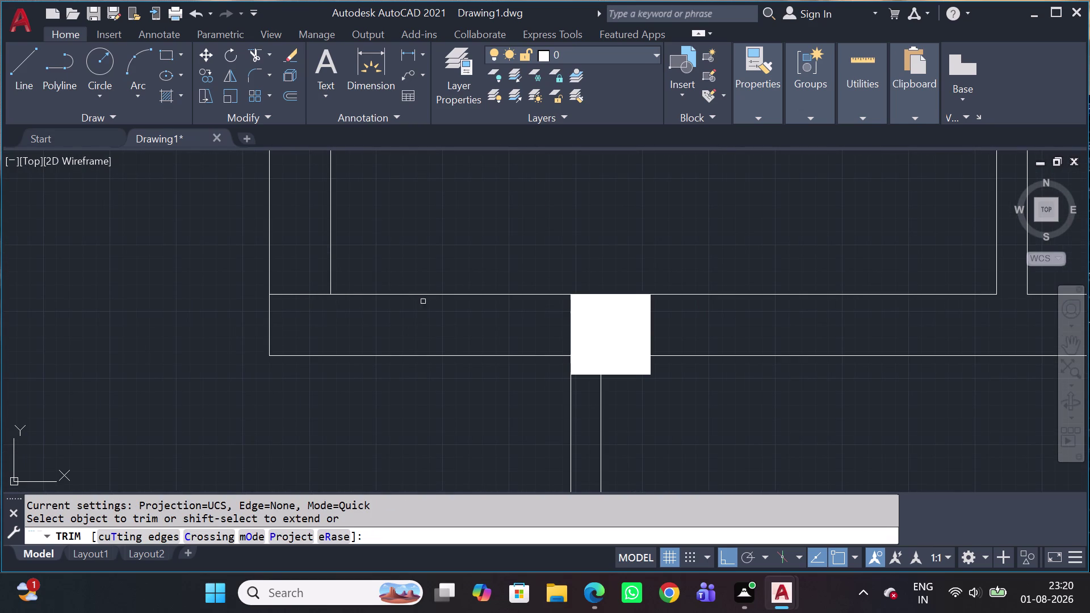
Fence-trim the wall line below the 2500X3635 room to open the doorway.
click(459, 273)
click(419, 375)
scroll(down, 3)
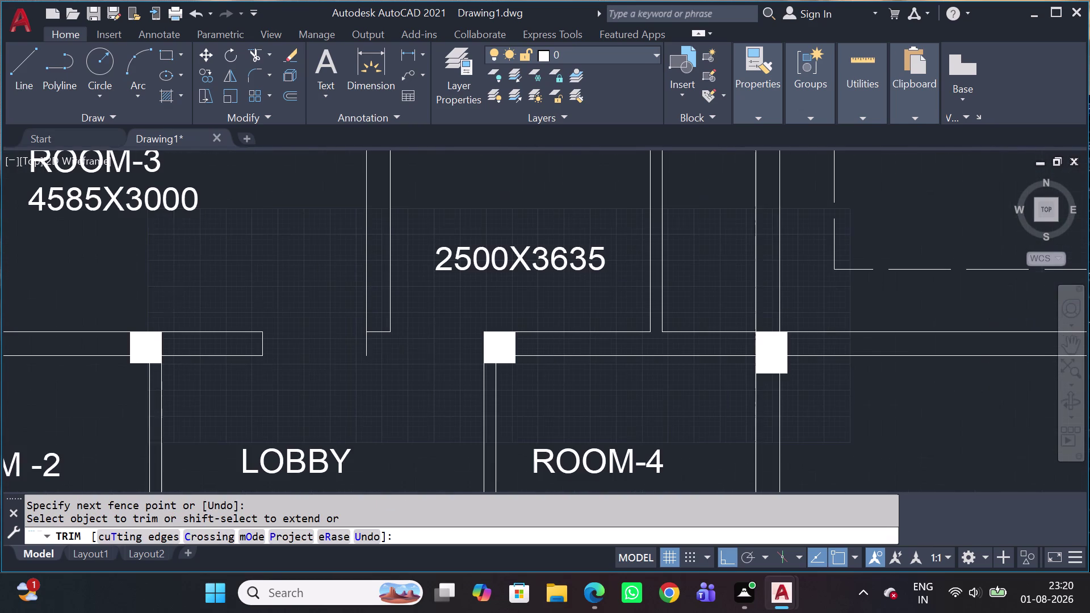
click(382, 332)
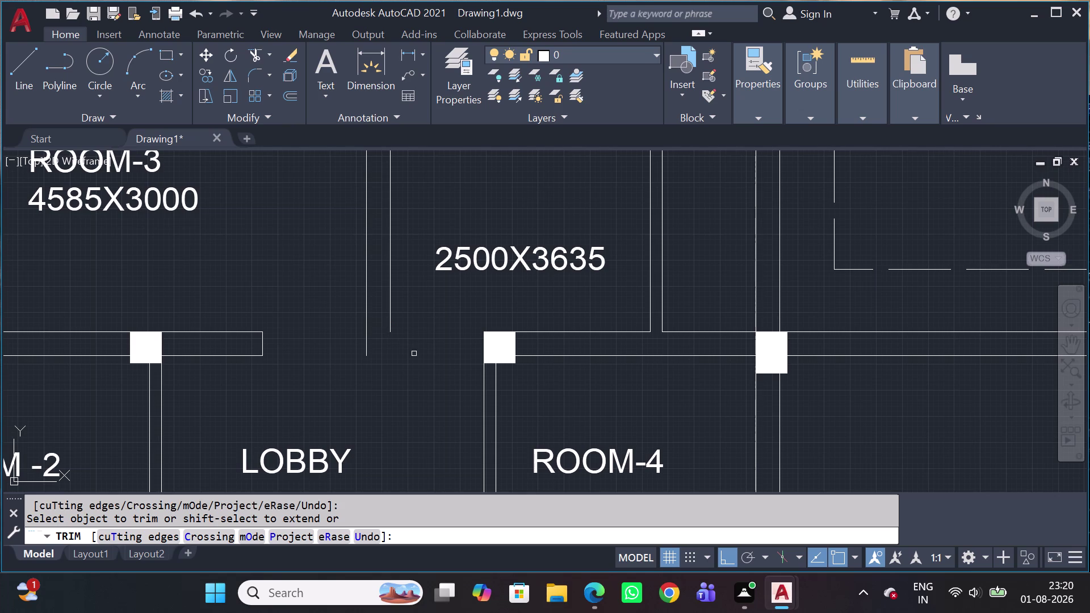
key(Escape)
Cap the cut wall end with a short line beside the ROOM-3 doorway.
text(L)
key(space)
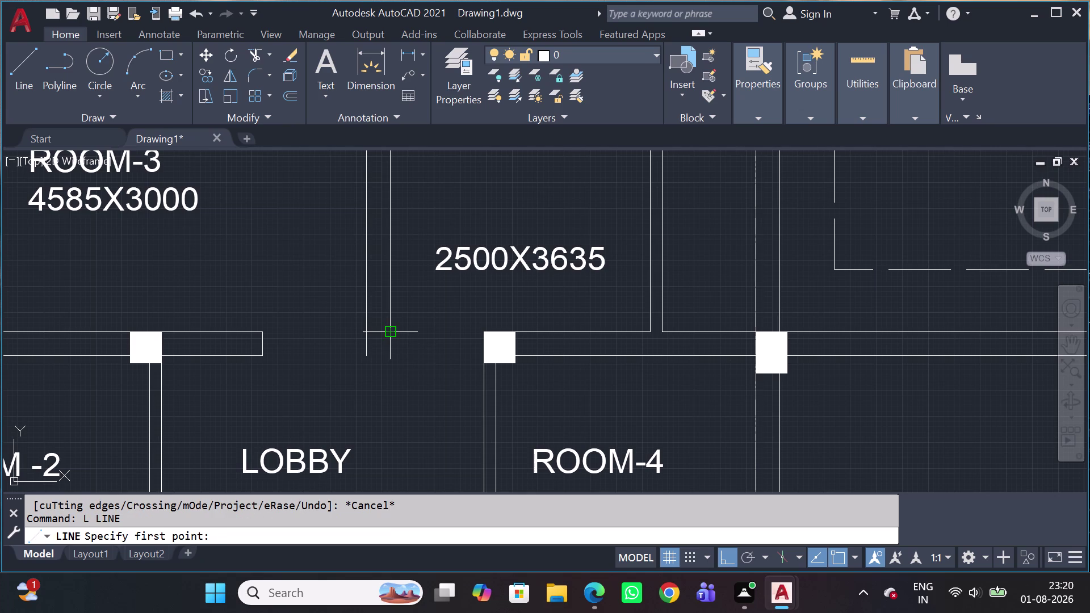
key(Escape)
key(f)
key(space)
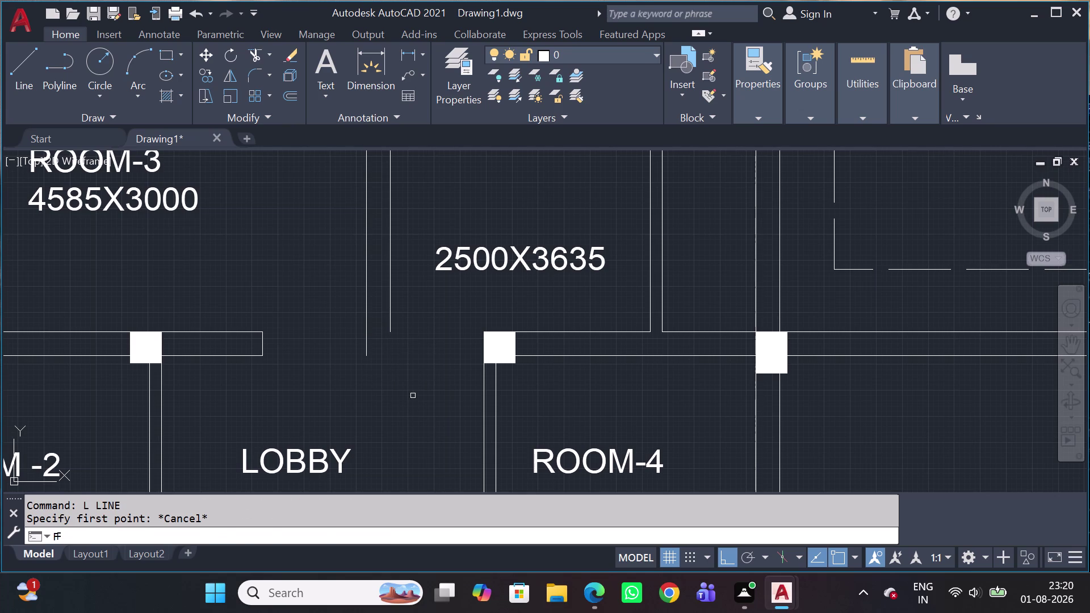
click(390, 327)
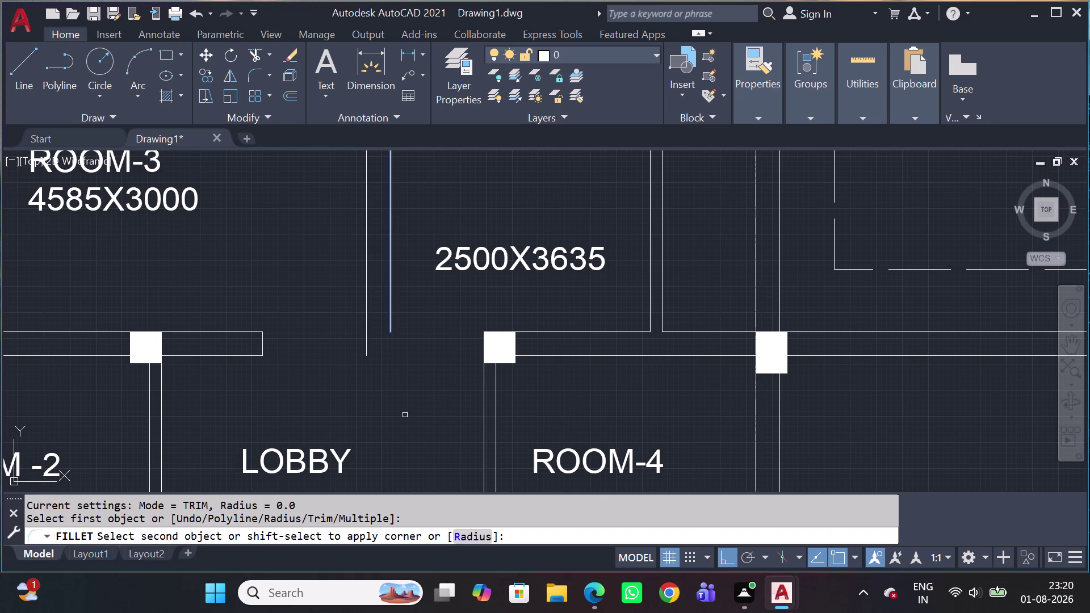
key(Escape)
key(l)
key(space)
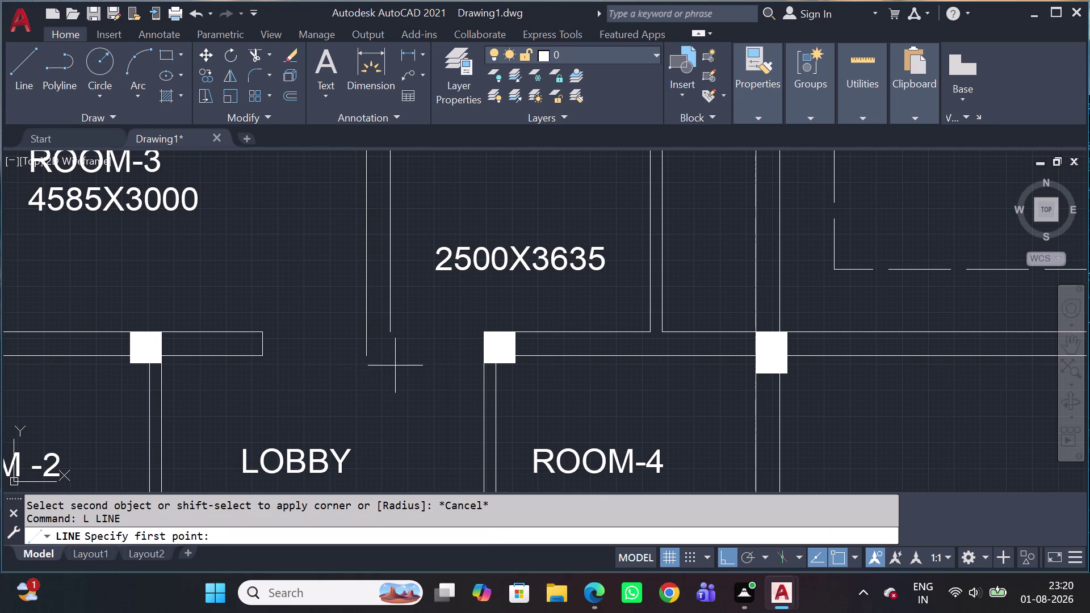
click(366, 355)
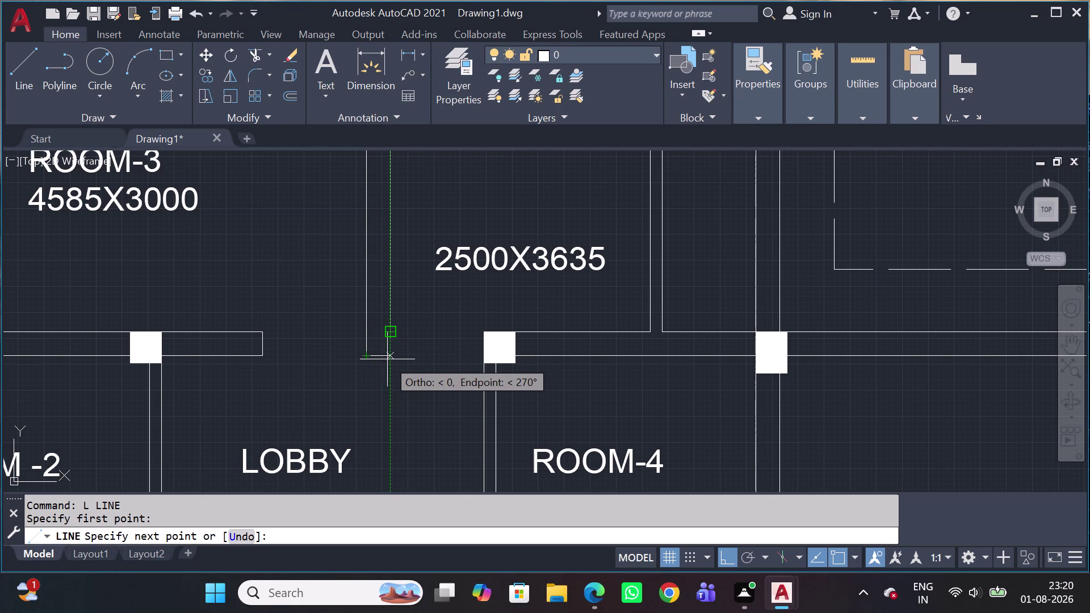
click(390, 357)
click(383, 331)
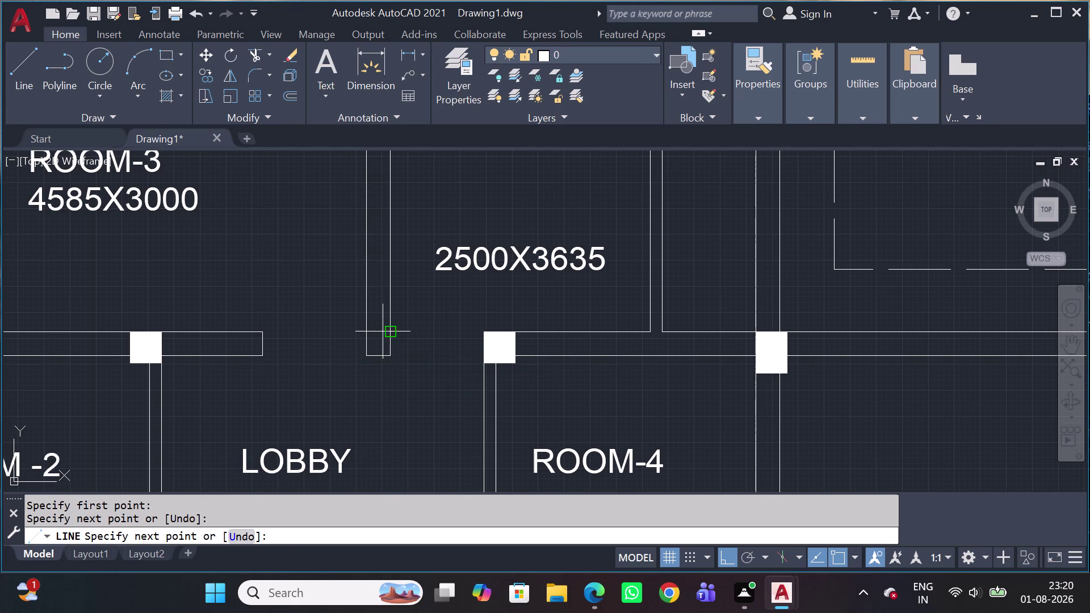
key(Escape)
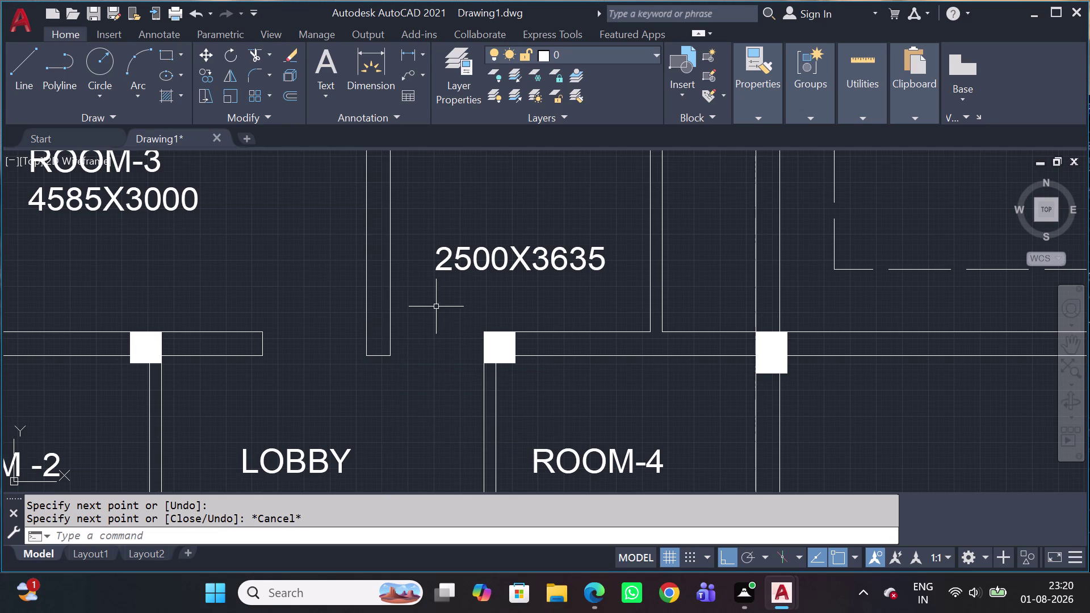
scroll(down, 3)
middle_drag(573, 342, 497, 335)
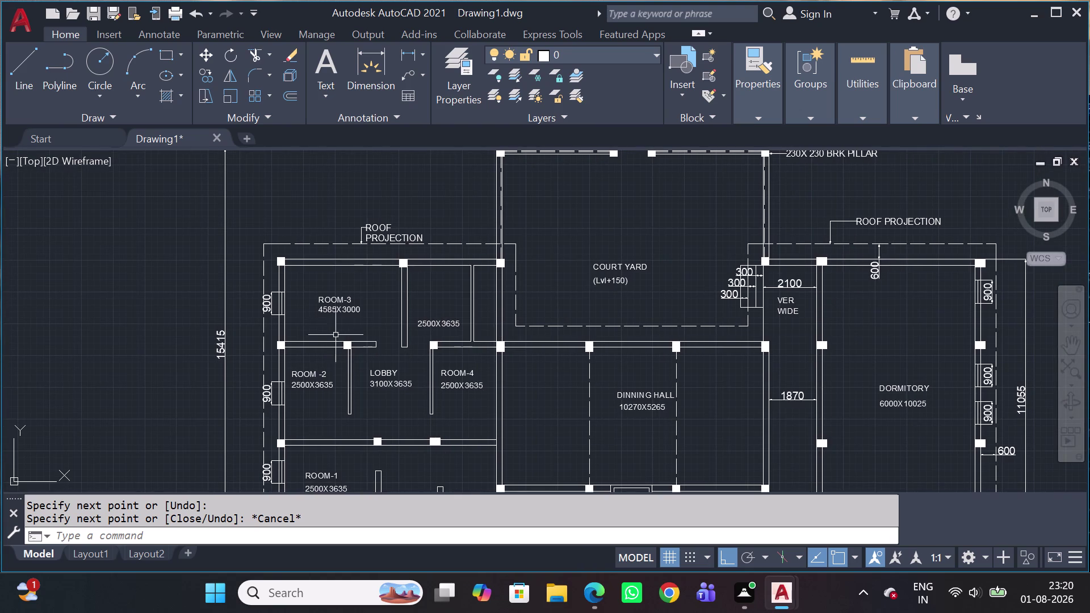
scroll(up, 3)
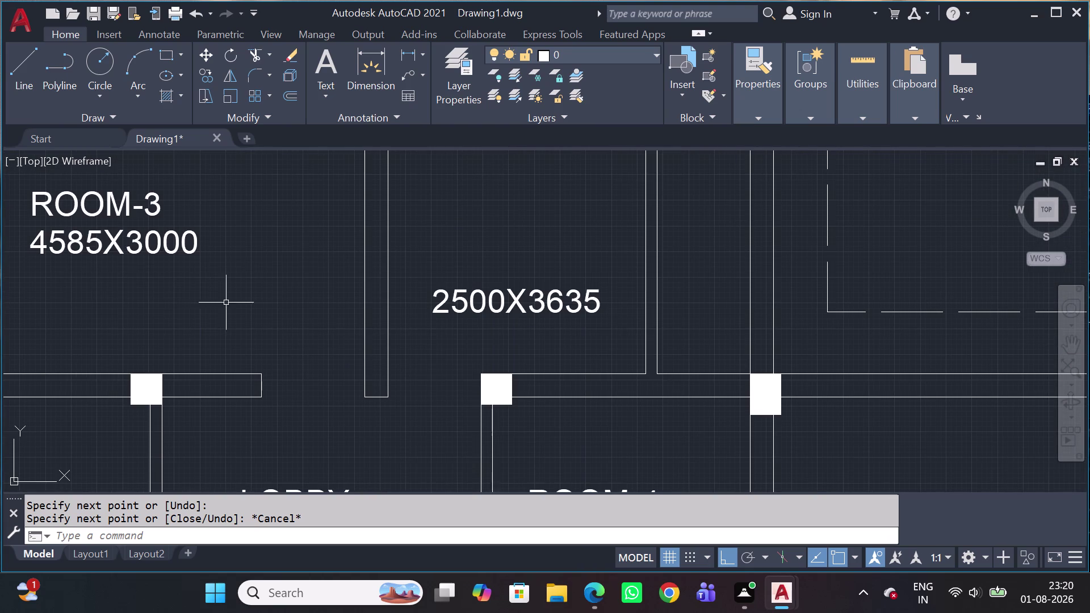
scroll(down, 3)
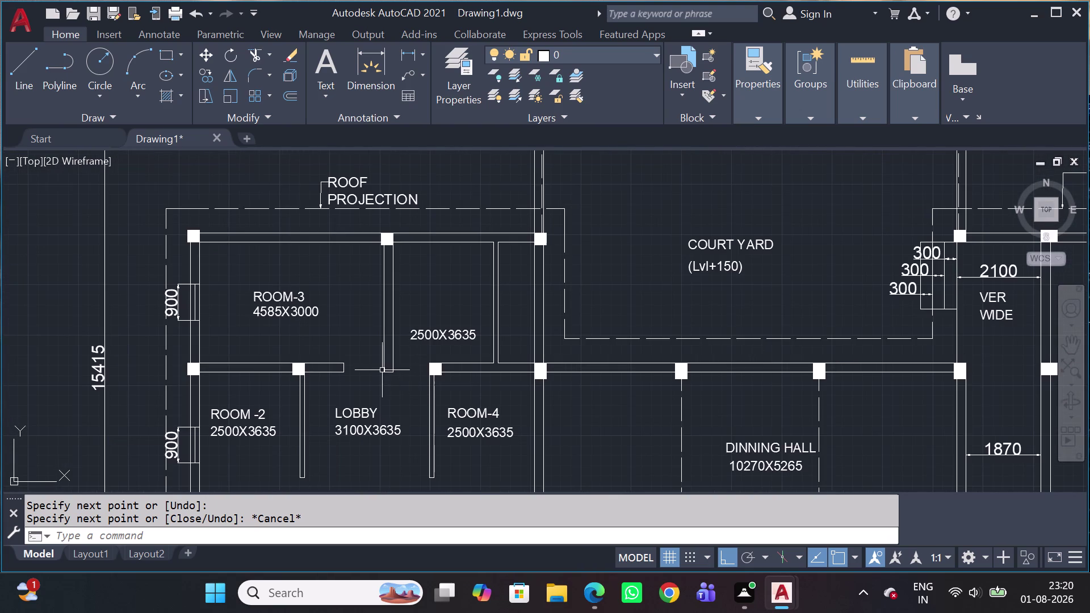
scroll(up, 3)
scroll(down, 3)
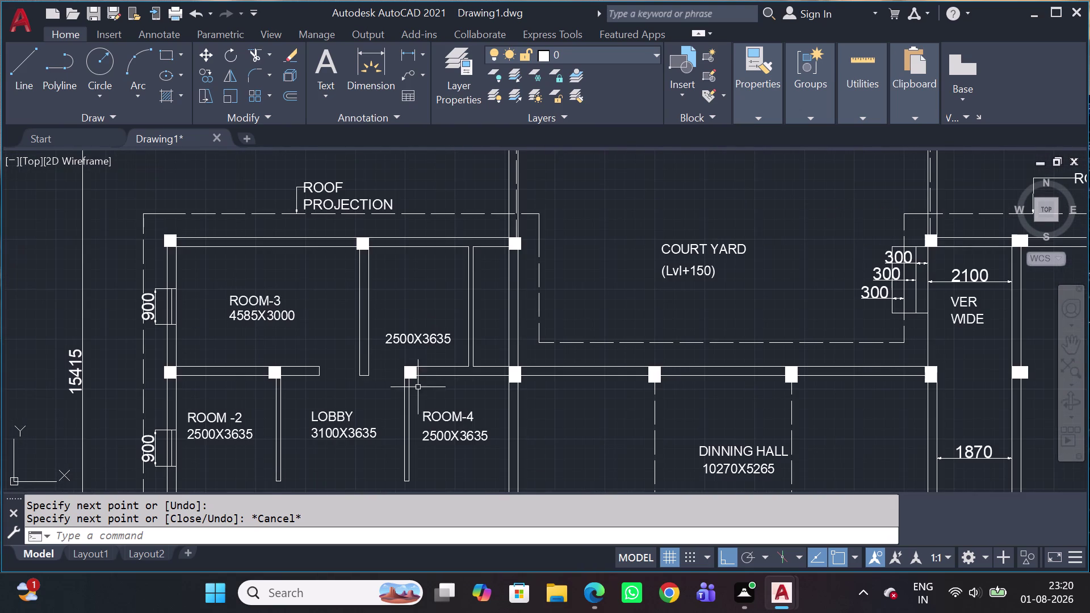
scroll(up, 3)
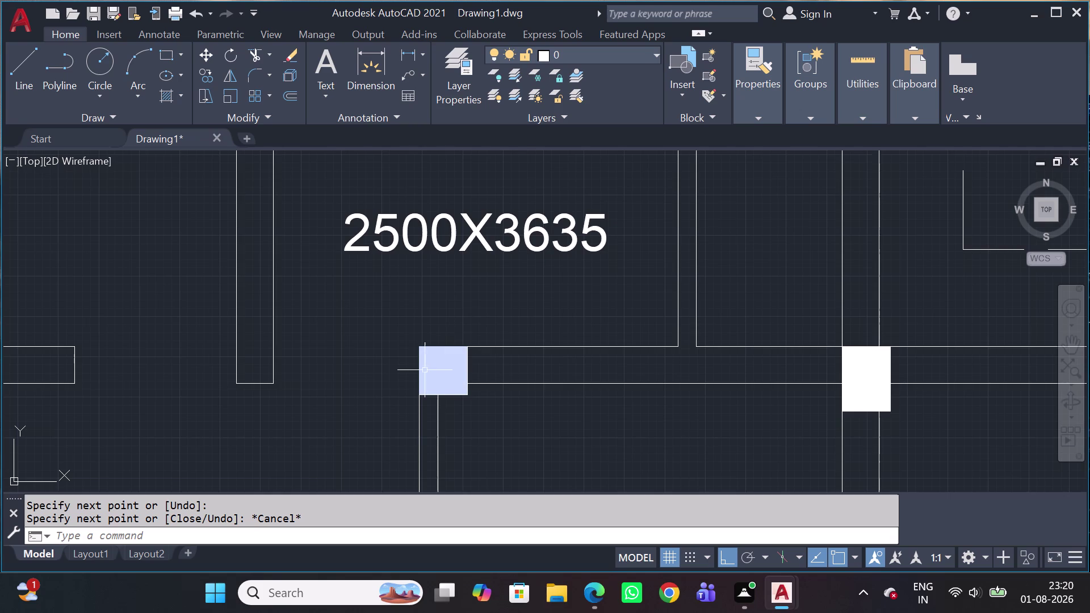
scroll(down, 3)
scroll(down, 3)
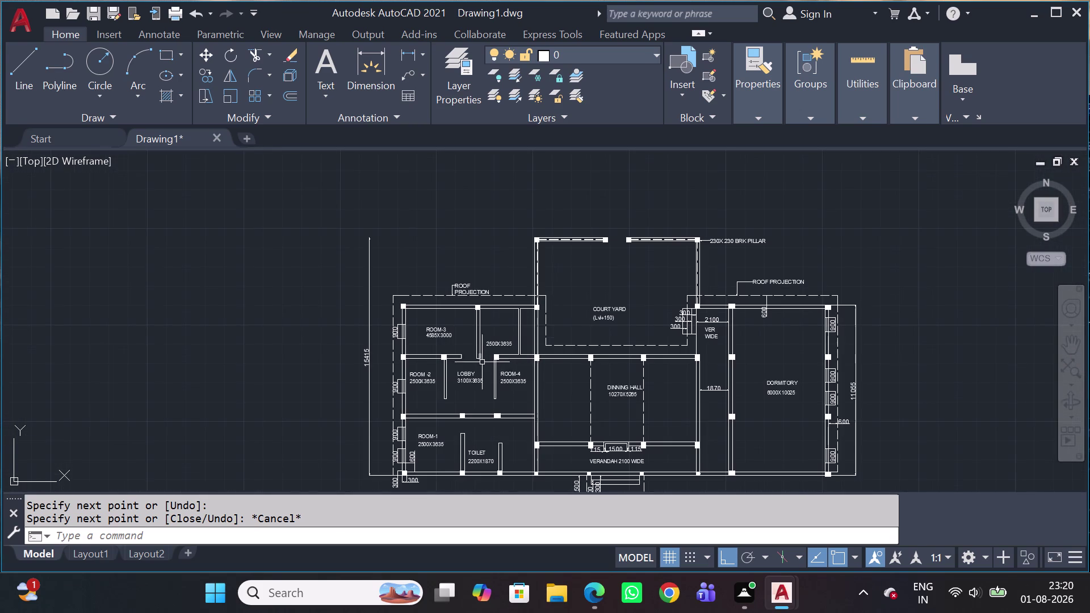
middle_drag(525, 408, 481, 295)
scroll(up, 3)
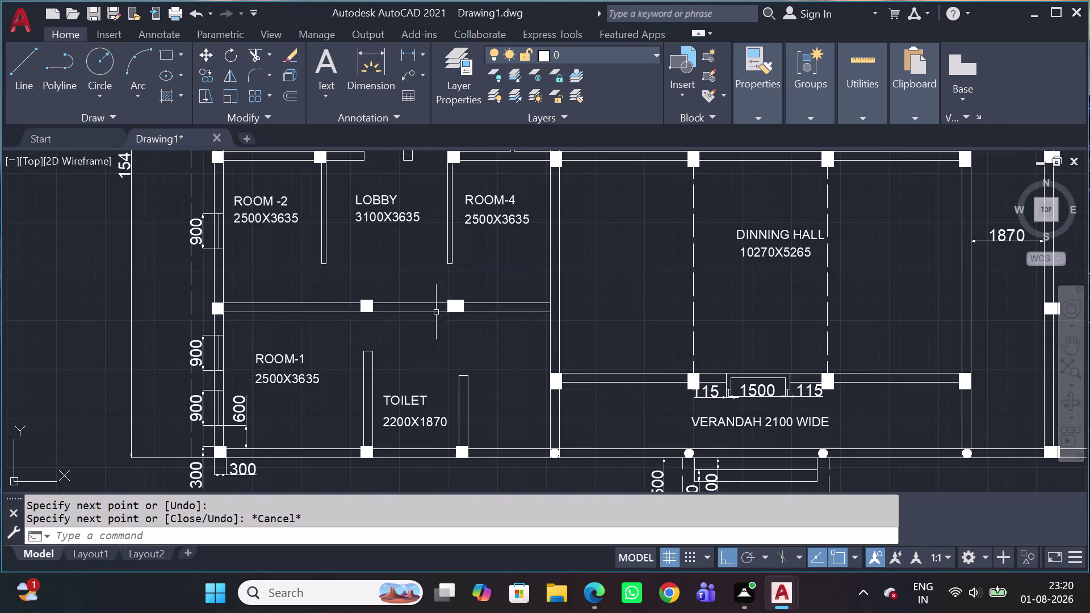
scroll(down, 3)
middle_drag(436, 293, 485, 346)
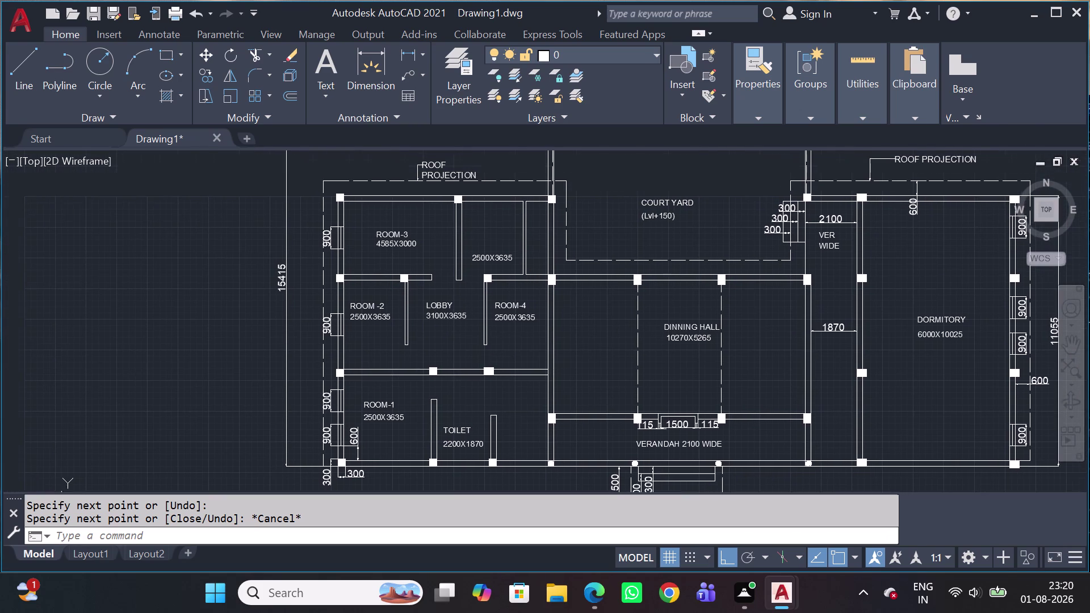
middle_drag(598, 343, 506, 325)
scroll(down, 3)
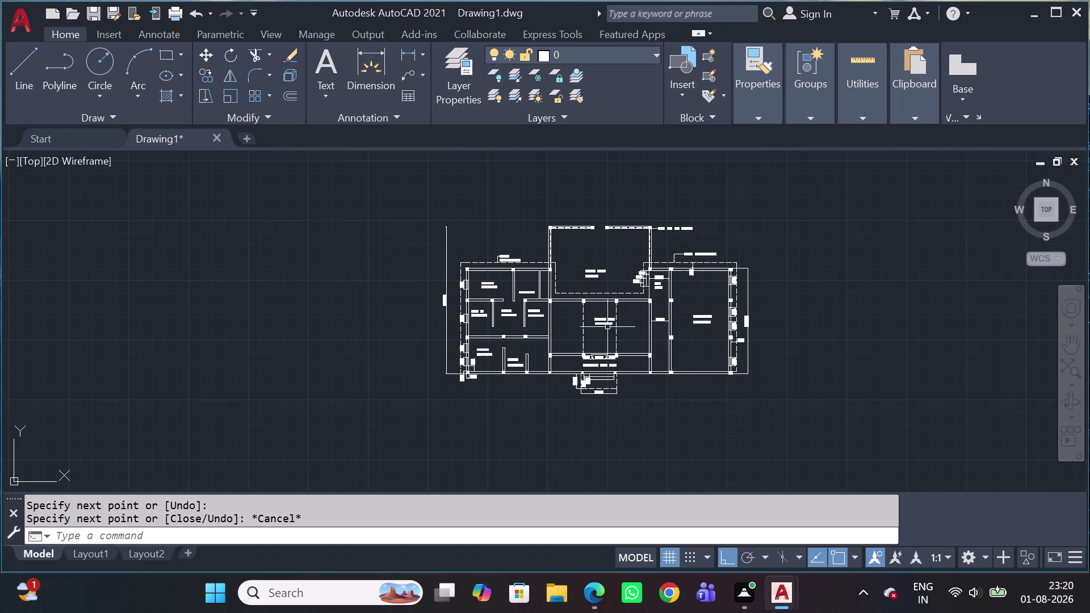
scroll(up, 3)
scroll(up, 3)
scroll(down, 3)
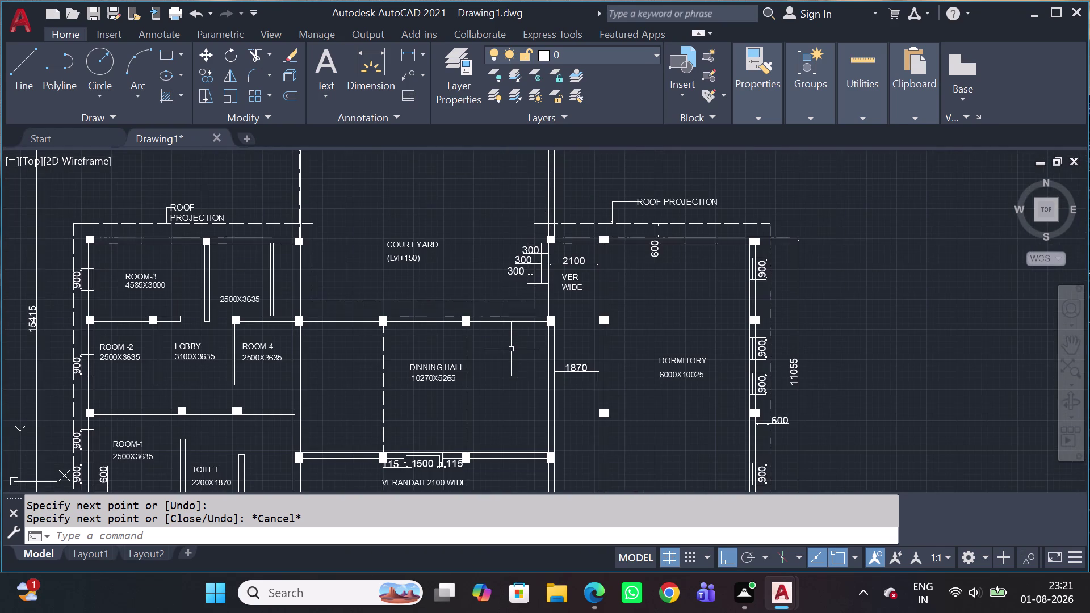
middle_drag(528, 371, 542, 355)
scroll(down, 3)
scroll(up, 3)
scroll(up, 3)
middle_drag(347, 339, 341, 338)
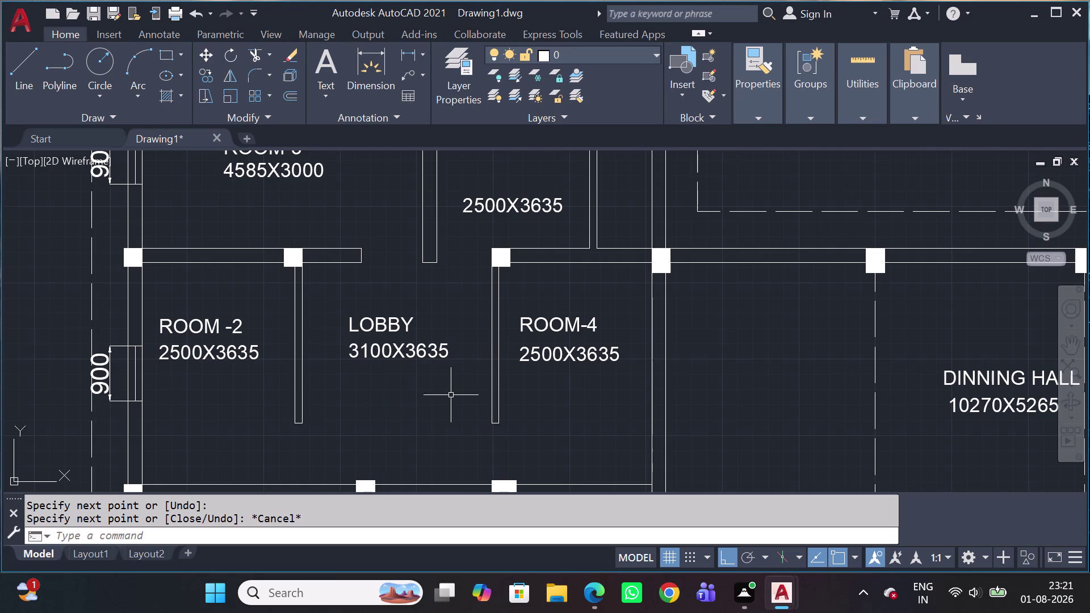
scroll(down, 3)
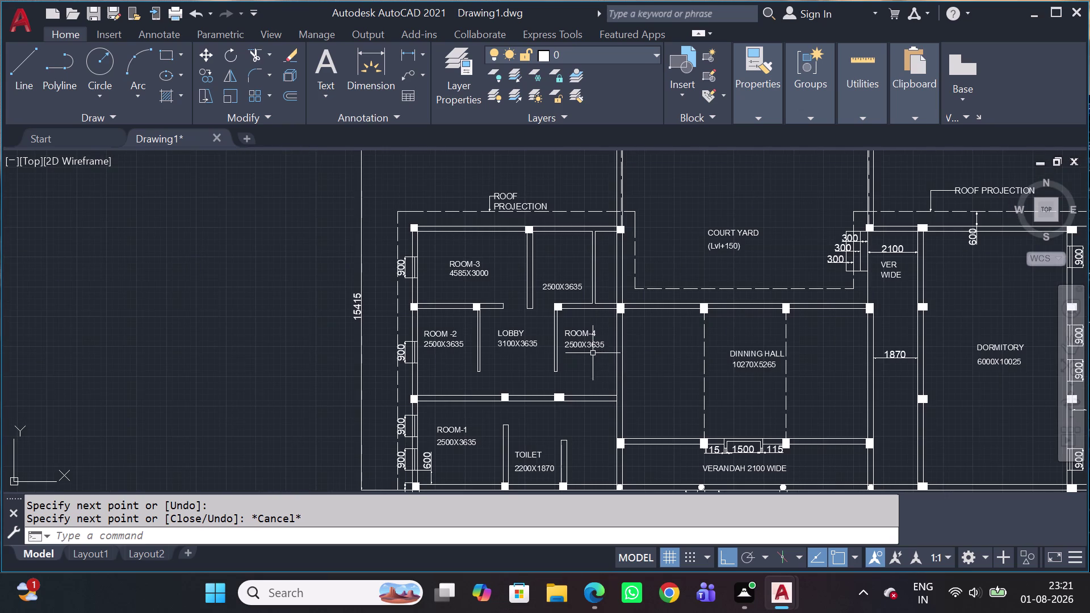
middle_drag(466, 243, 428, 228)
scroll(down, 3)
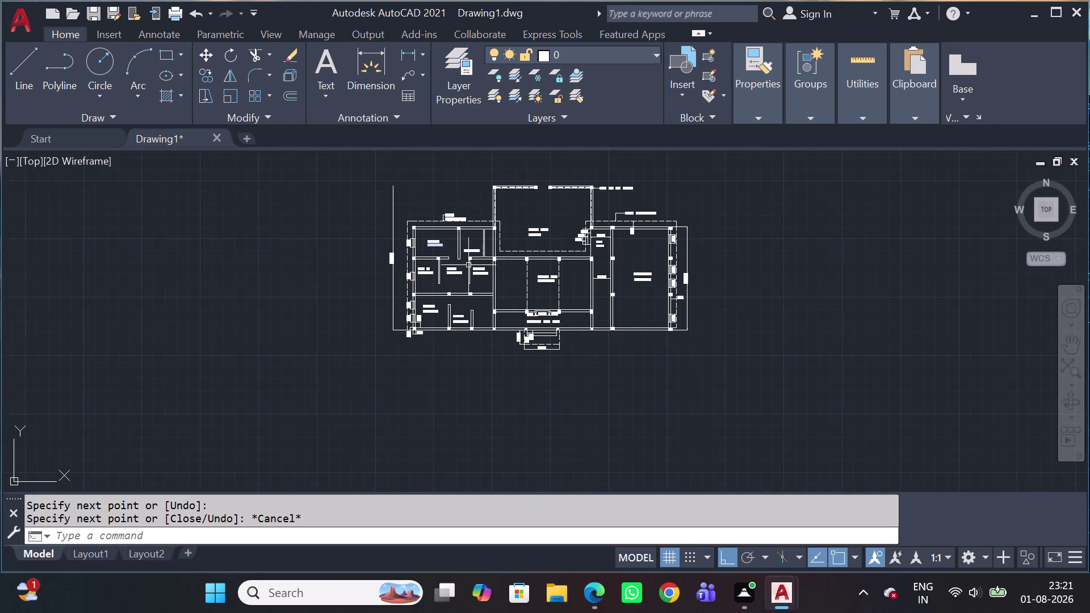
scroll(up, 3)
scroll(up, 3)
Draw a 1200 mm line from the left verandah column's corner, then a cap across the wall.
middle_drag(543, 352, 507, 373)
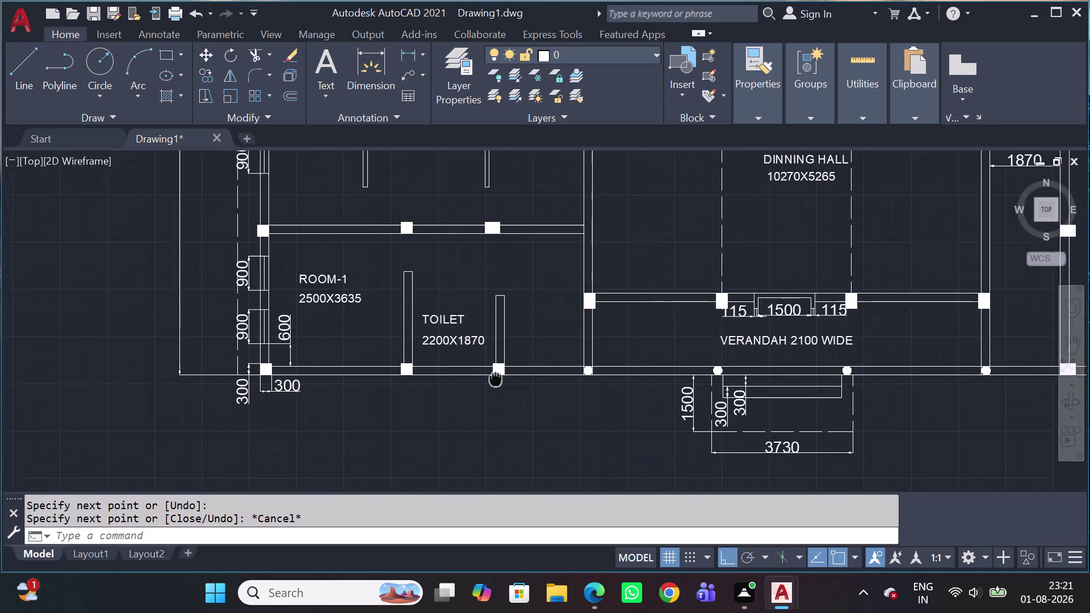
middle_drag(508, 372, 352, 402)
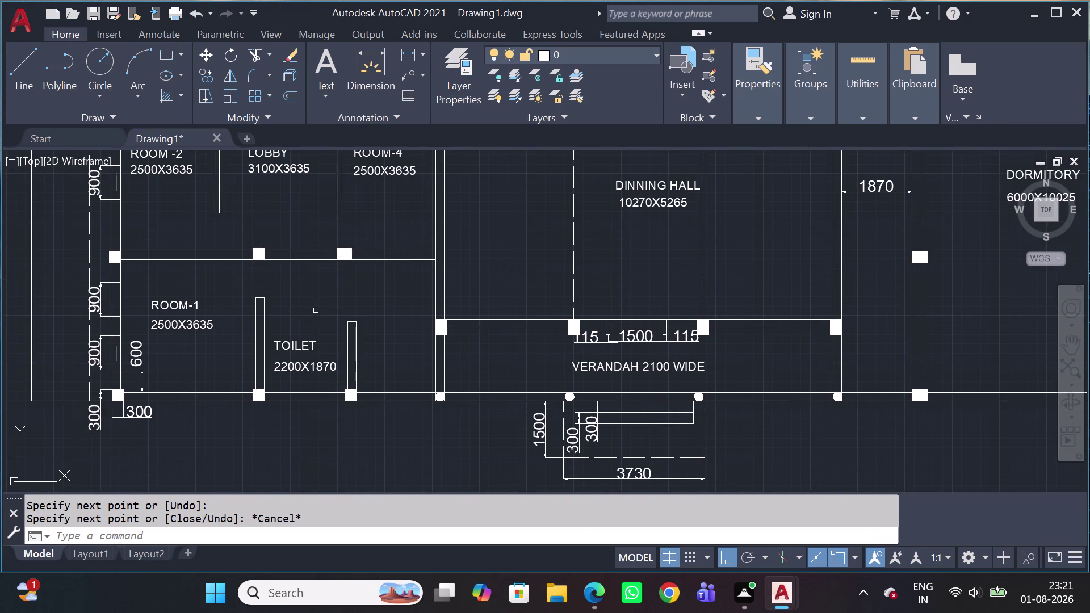
key(l)
key(space)
scroll(up, 3)
scroll(up, 3)
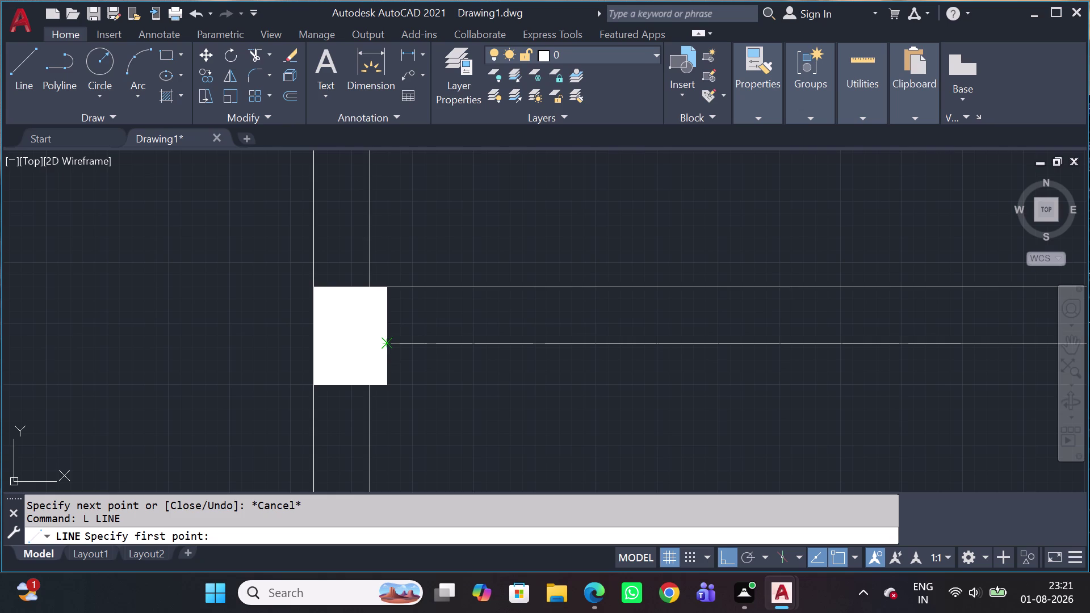
drag(367, 289, 395, 287)
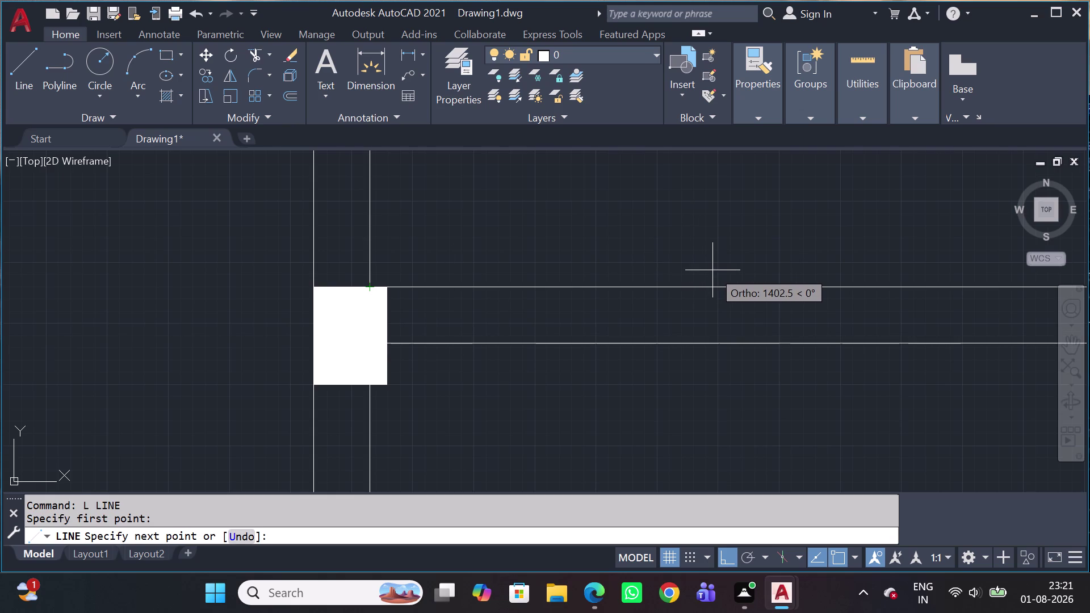
text(122)
key(Delete)
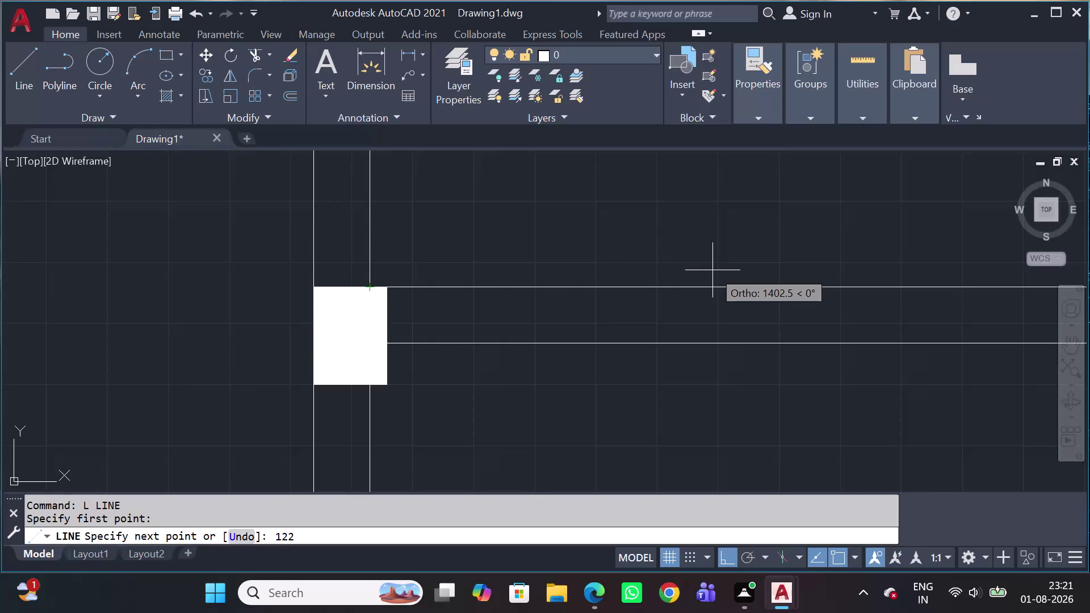
key(BackSpace)
text(00)
key(space)
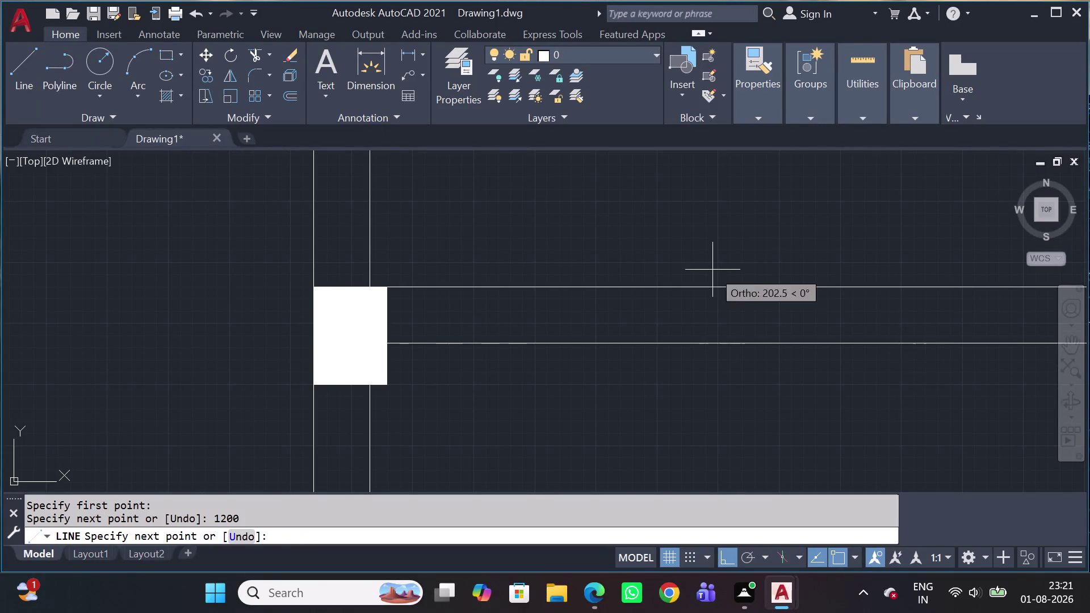
click(663, 341)
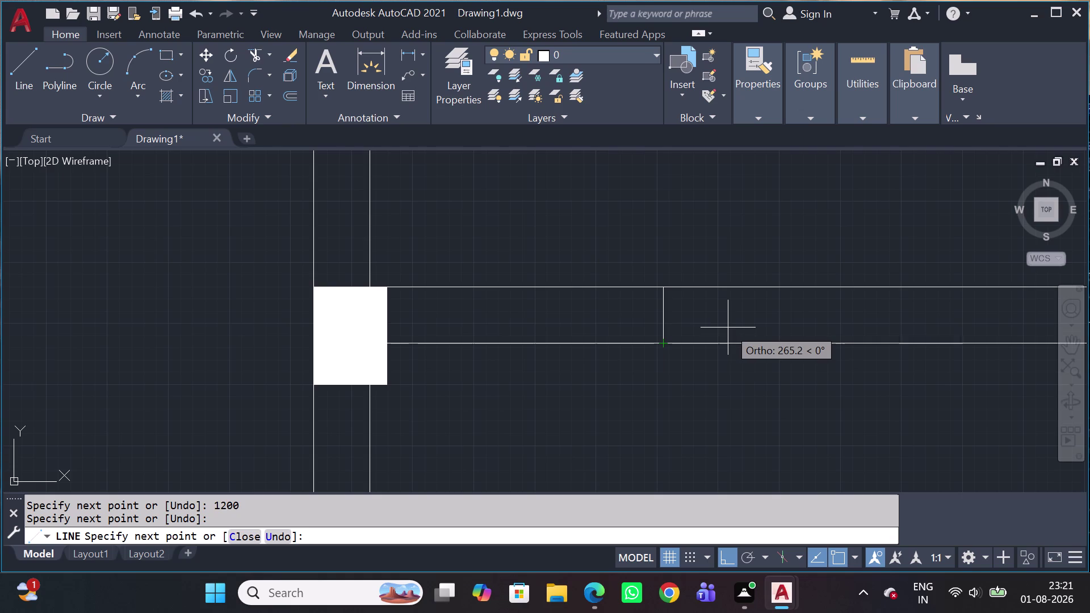
key(Escape)
Fence-trim the wall piece beside the column to open the 1200 mm gap.
key(t)
key(r)
key(space)
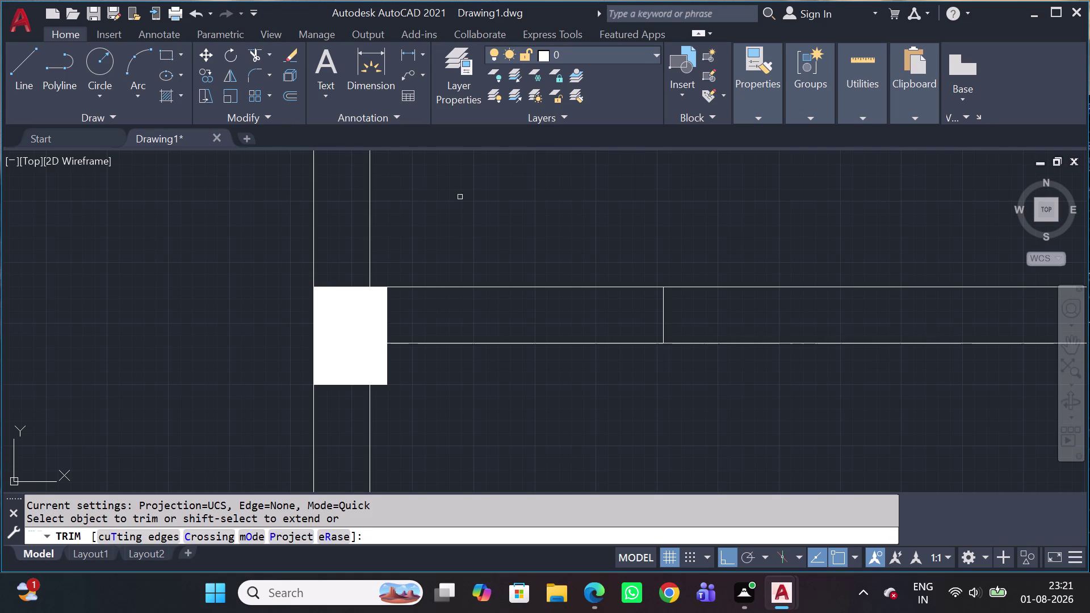
click(510, 221)
click(484, 367)
scroll(down, 3)
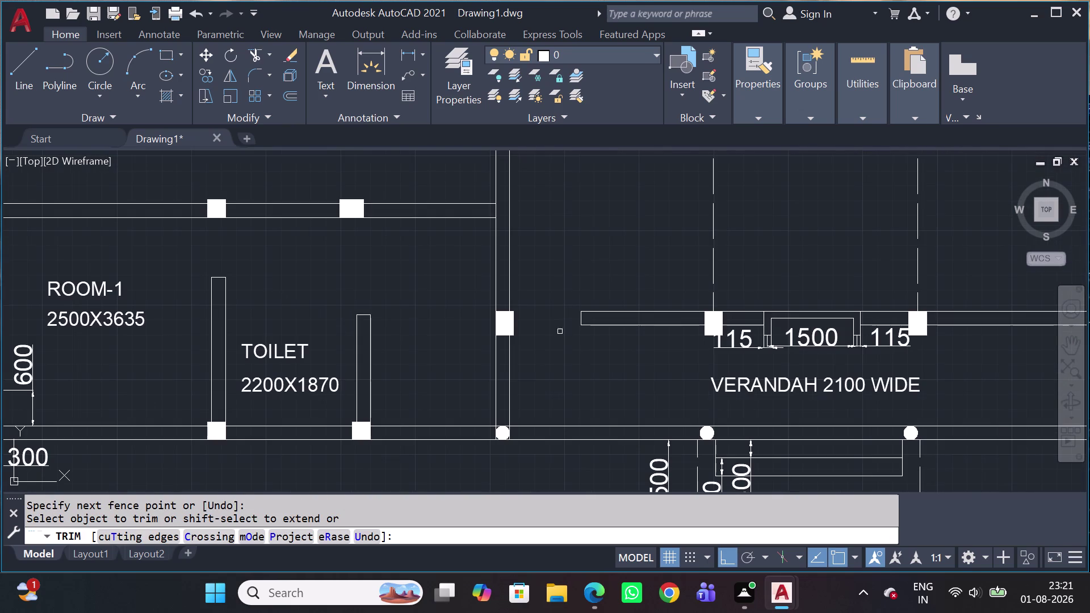
key(Escape)
scroll(down, 3)
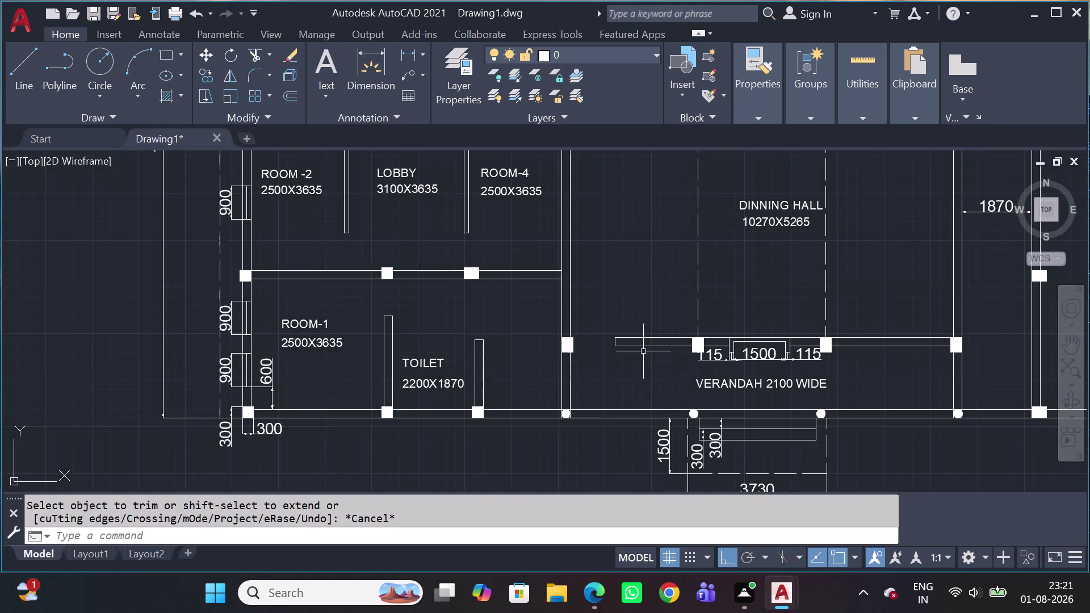
Draw a 1200 mm guide line up the wall from the column's top corner and across it.
middle_drag(643, 352, 362, 481)
scroll(down, 3)
middle_drag(678, 411, 555, 458)
scroll(up, 3)
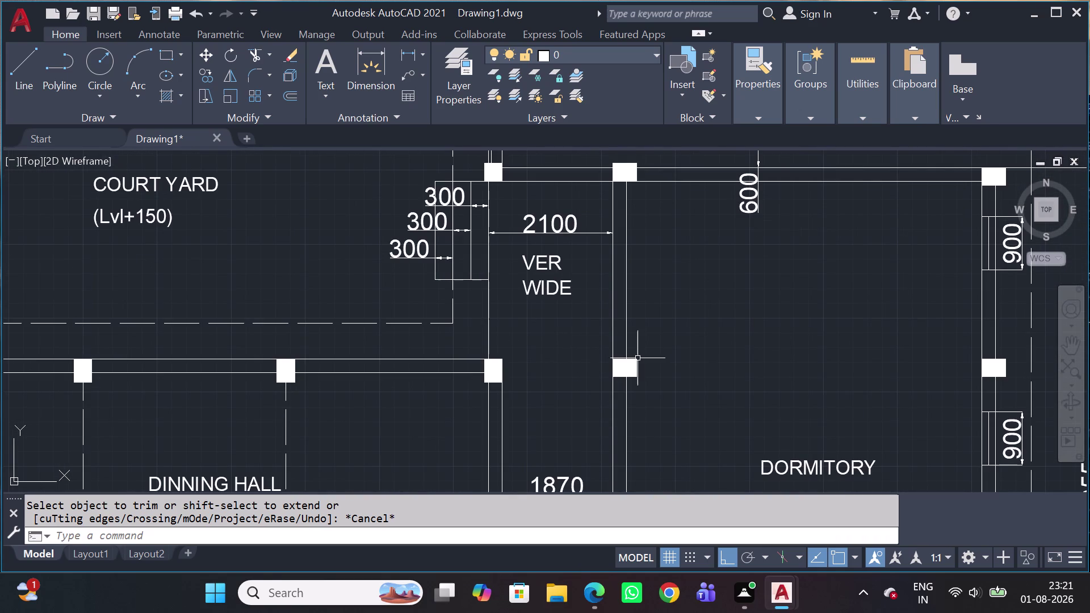
key(l)
key(space)
scroll(up, 3)
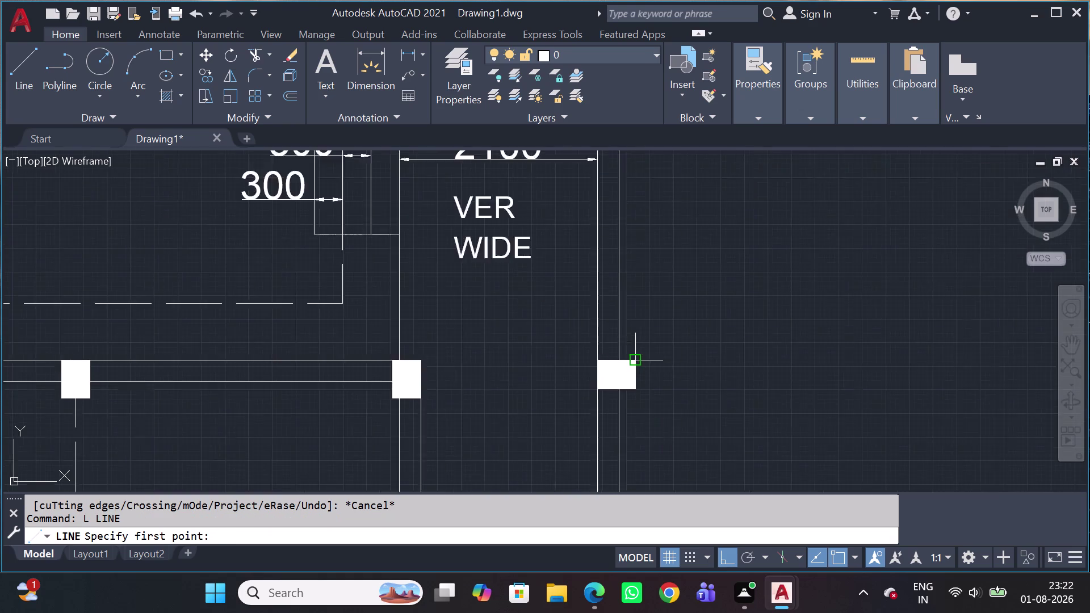
click(612, 365)
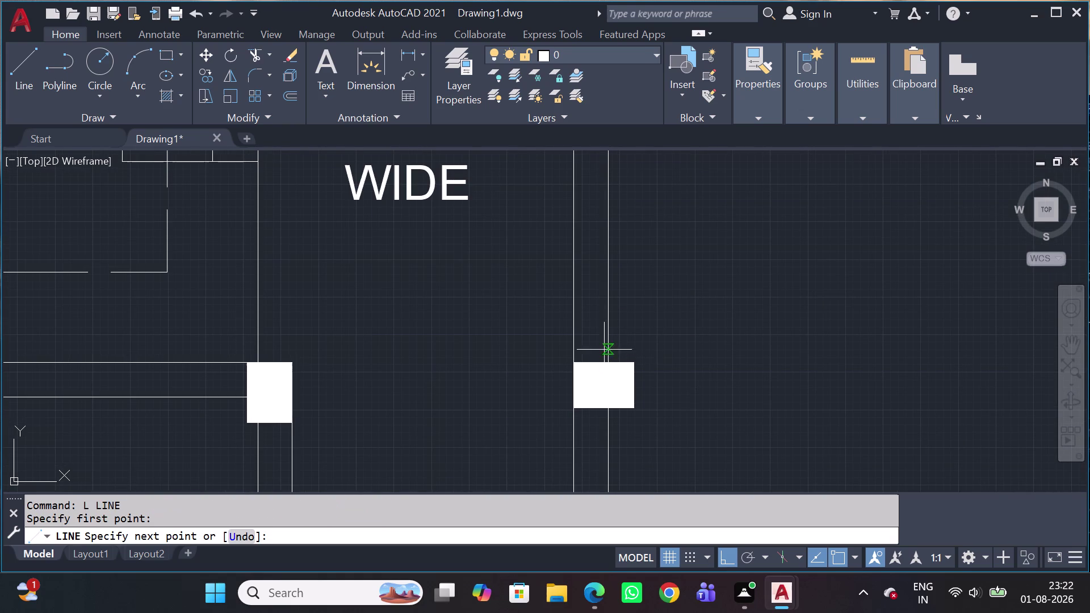
text(12)
text(00)
key(space)
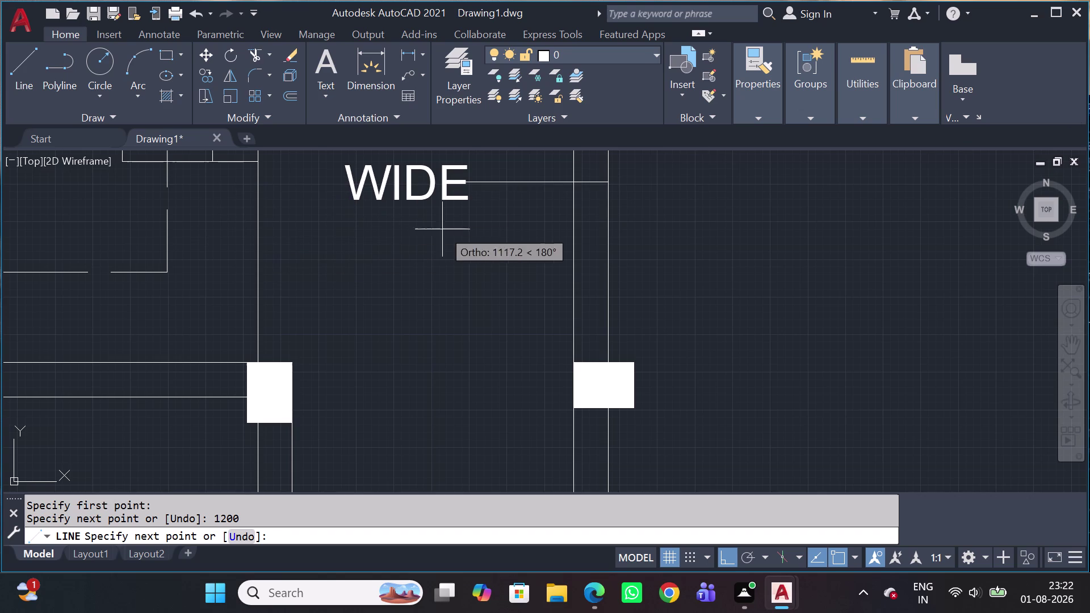
click(575, 185)
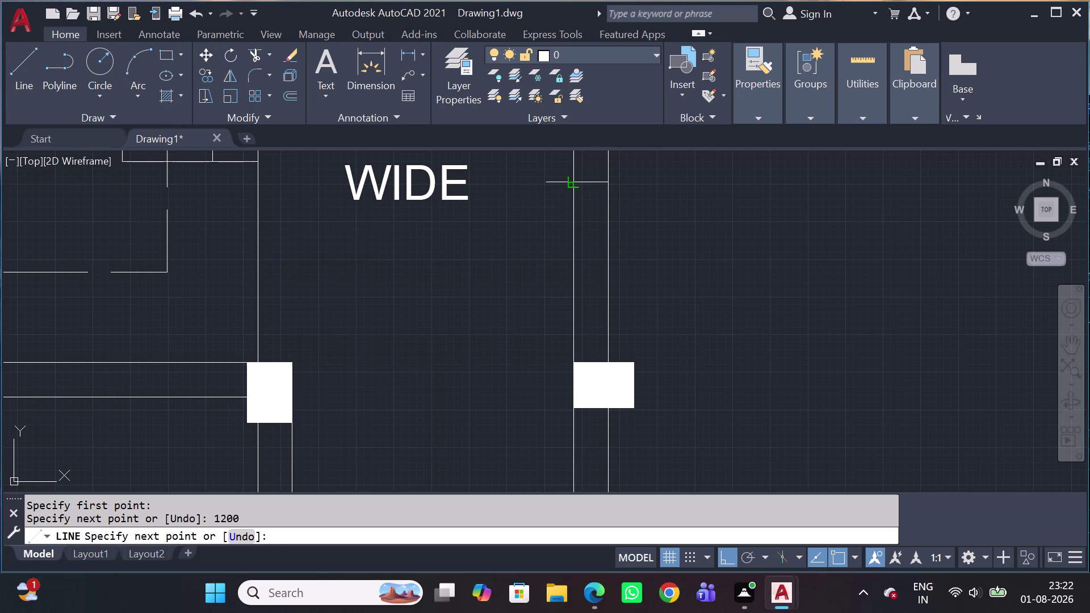
key(Escape)
Trim away the wall piece above the column to form the 1200 opening.
key(t)
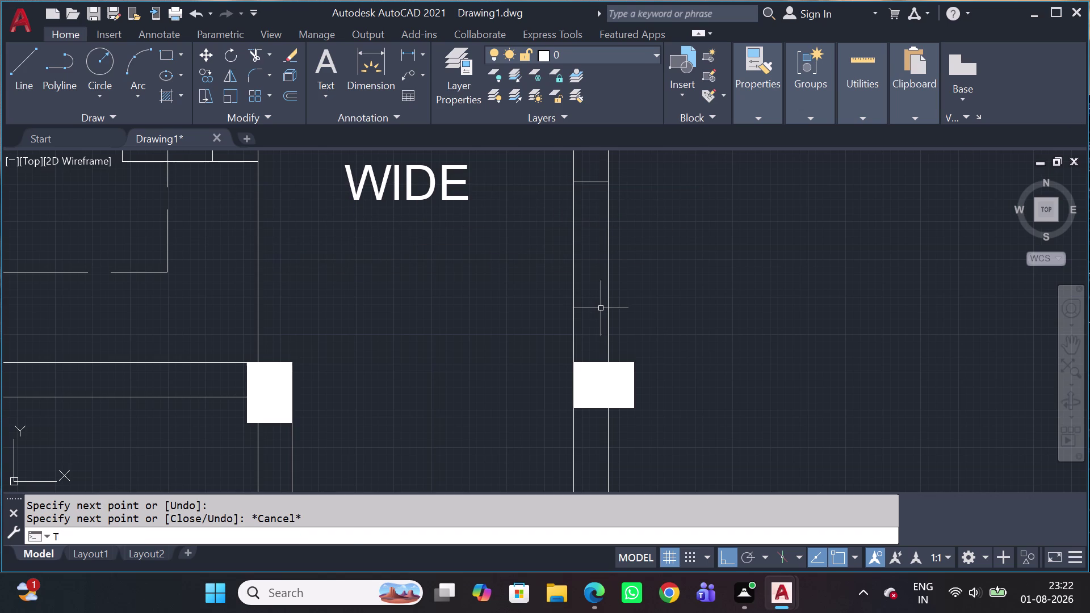
text(R)
key(space)
drag(643, 261, 637, 262)
click(499, 276)
scroll(down, 3)
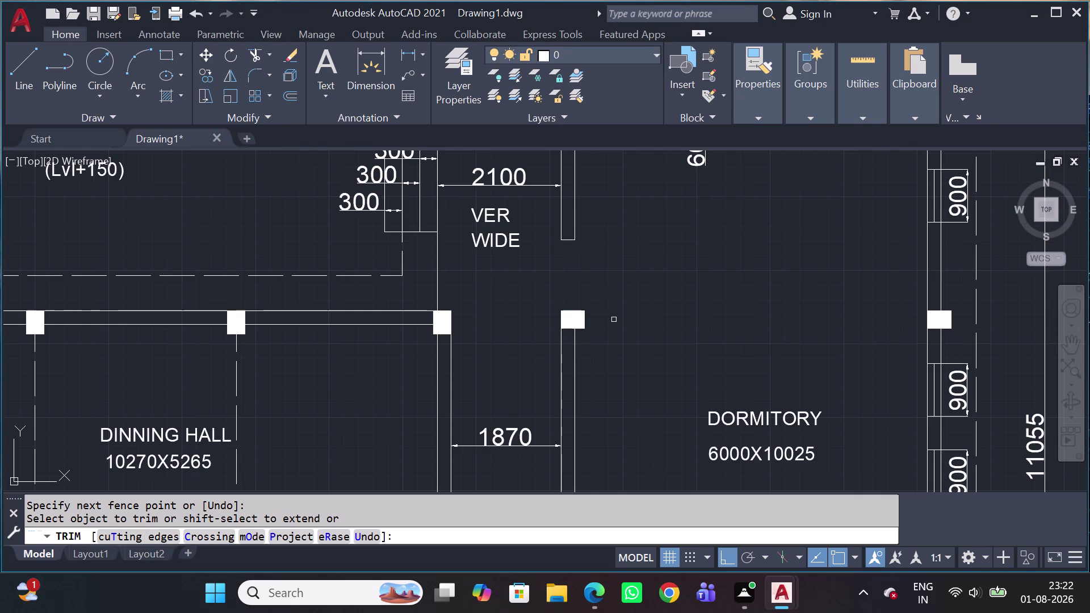
key(Escape)
scroll(down, 3)
scroll(up, 3)
middle_drag(578, 399, 579, 397)
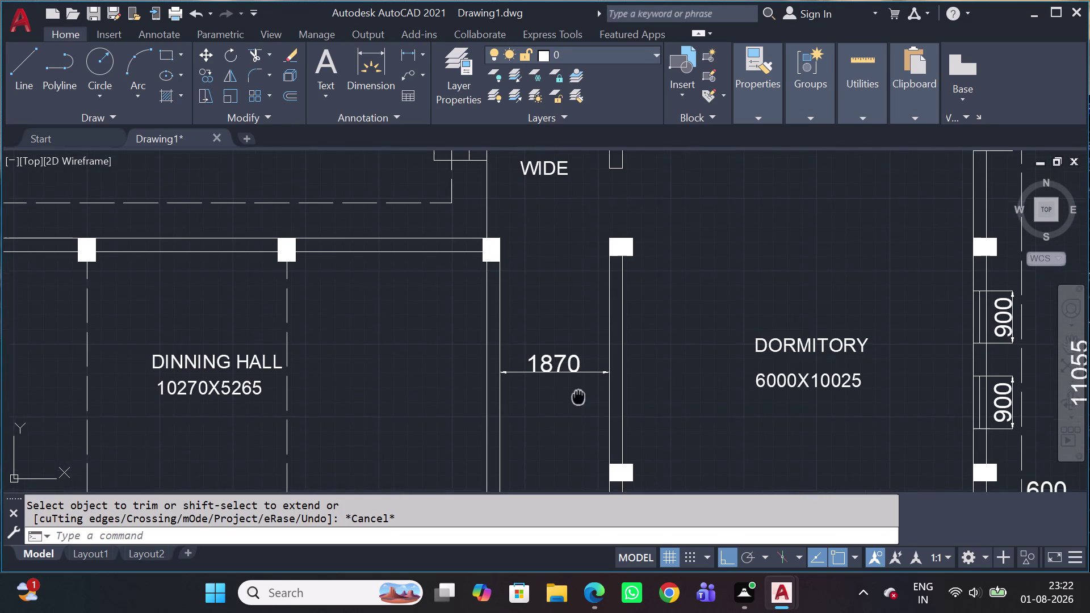
middle_drag(578, 397, 569, 320)
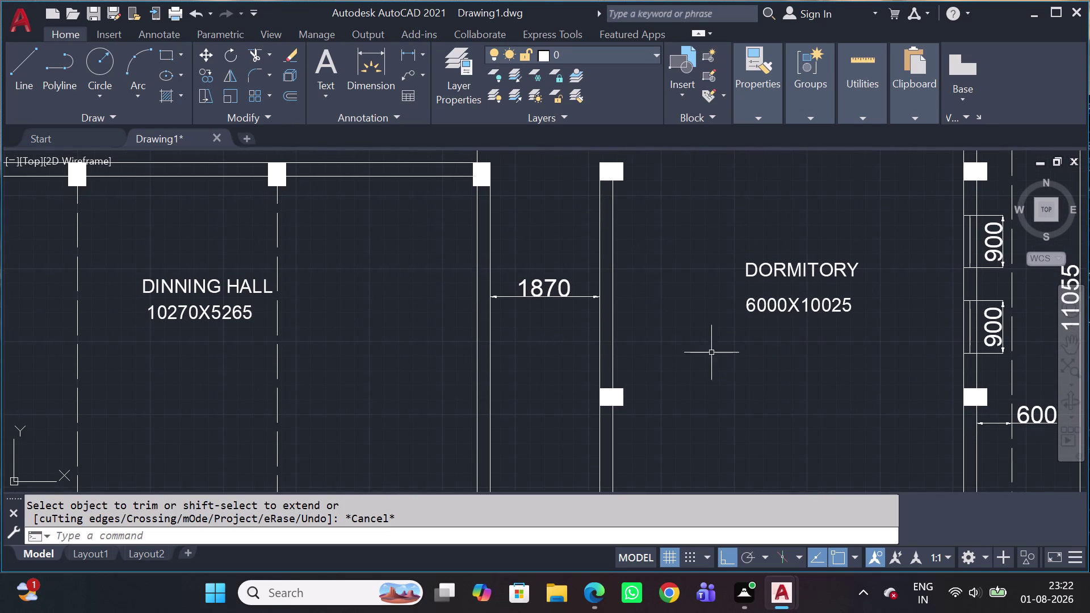
Draw a 1200 reference line from the dormitory column's edge, ending in a cross line.
key(l)
key(space)
scroll(up, 3)
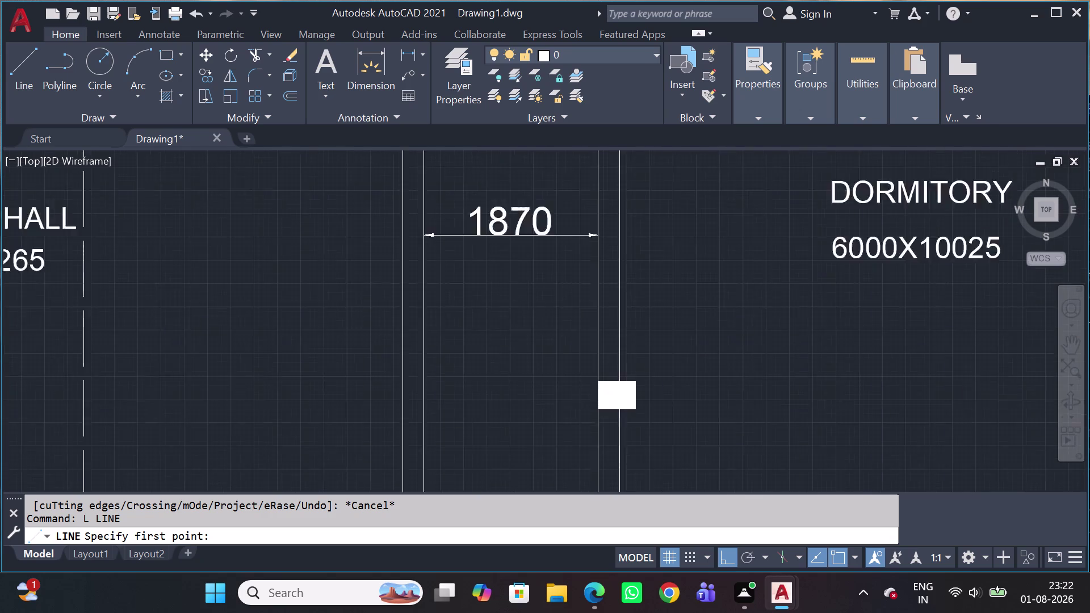
scroll(up, 3)
scroll(up, 3)
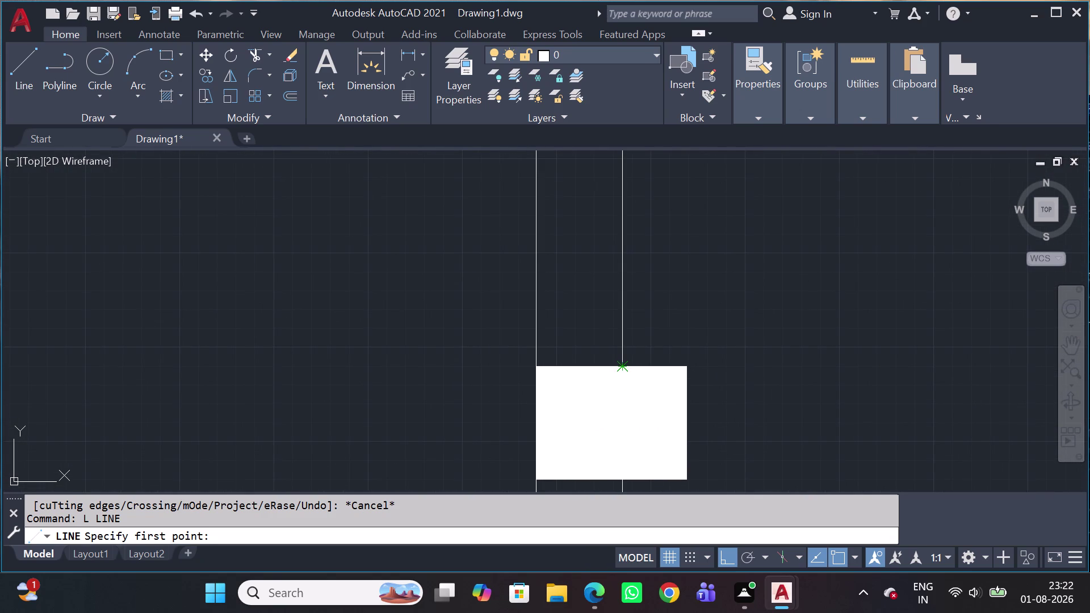
click(625, 364)
key(1)
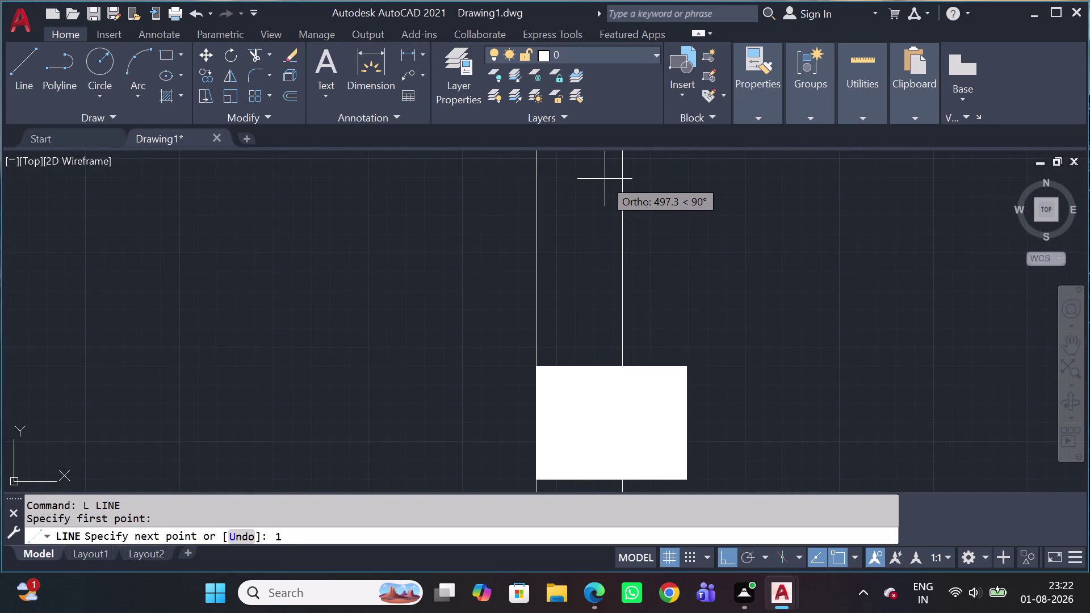
key(2)
text(00)
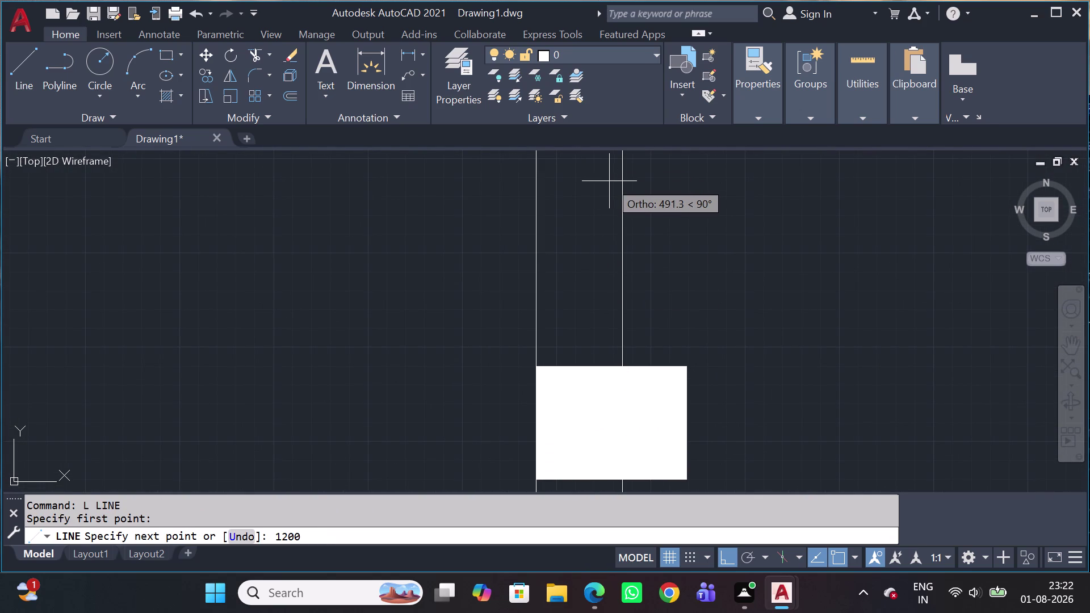
key(space)
scroll(down, 3)
middle_drag(587, 197, 608, 288)
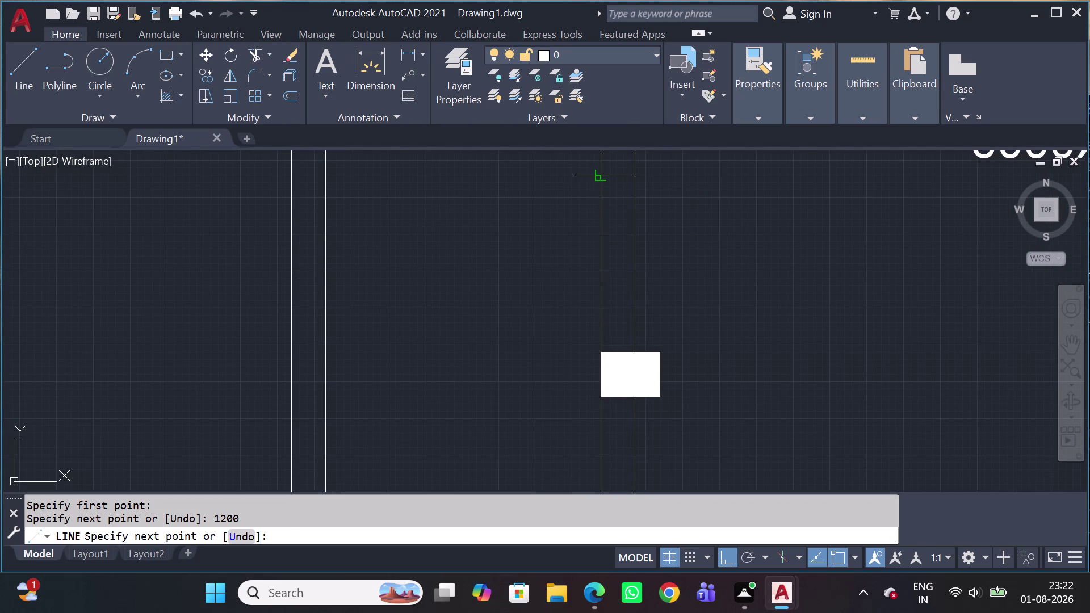
click(596, 176)
key(Escape)
Fence-trim the wall lines above the column to open the 1200 gap.
scroll(down, 3)
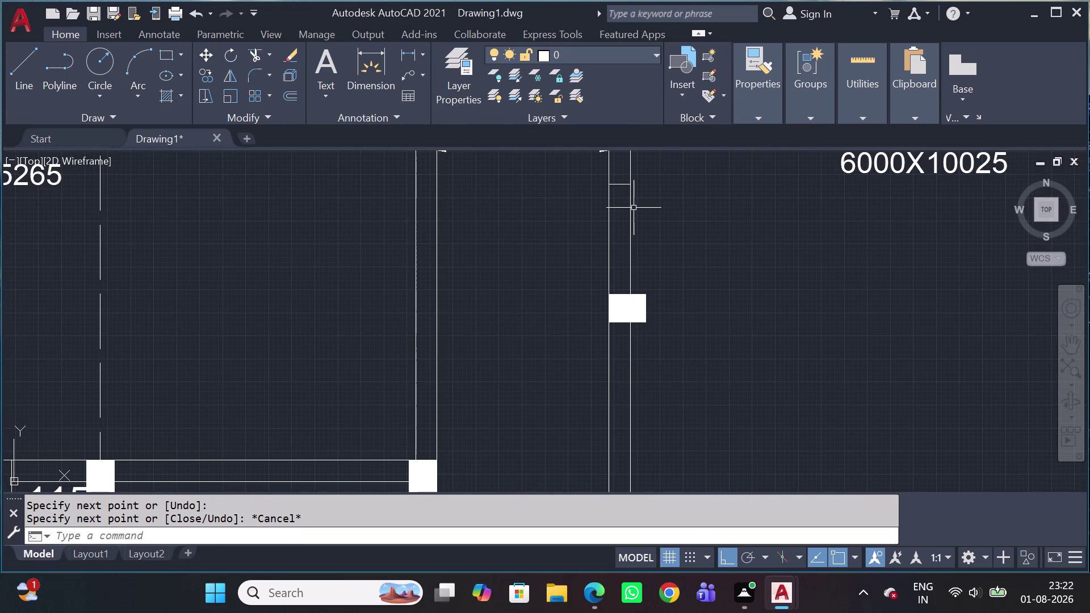
key(t)
text(R)
key(space)
click(655, 220)
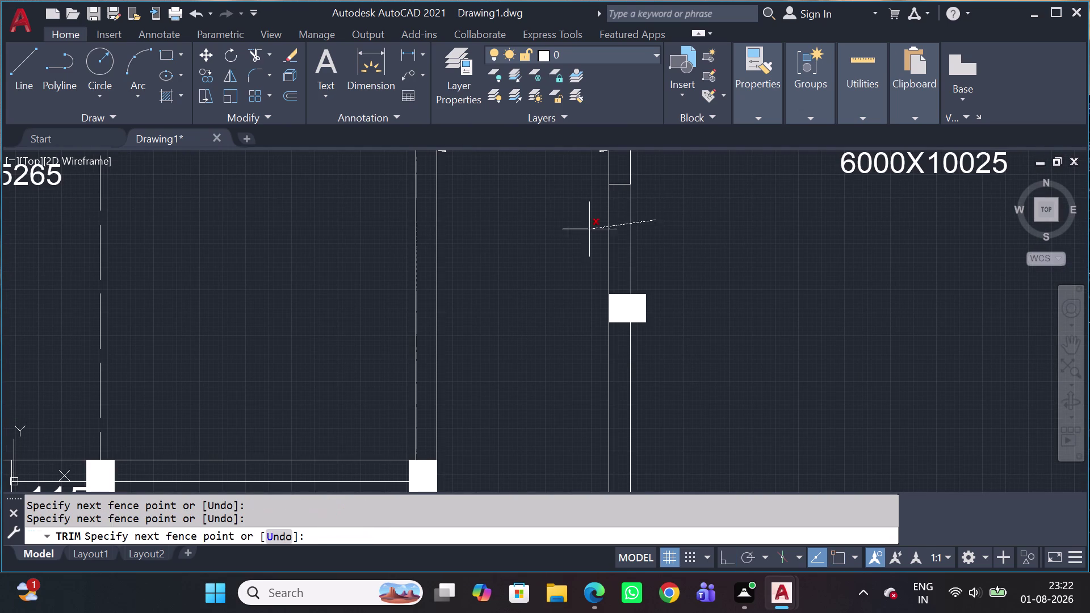
click(578, 235)
key(Escape)
scroll(down, 3)
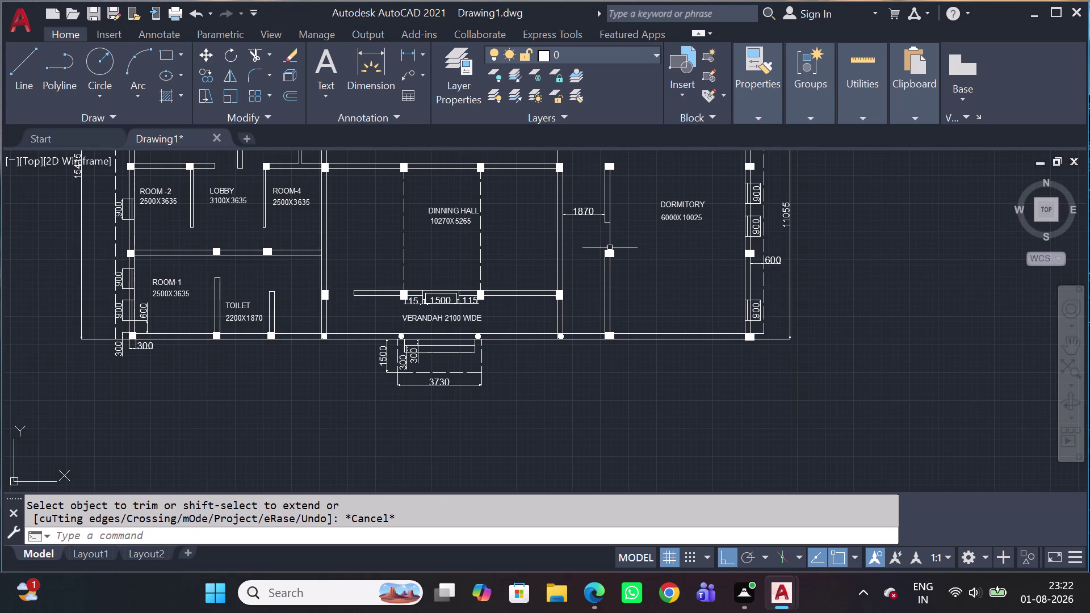
scroll(up, 3)
scroll(up, 3)
key(i)
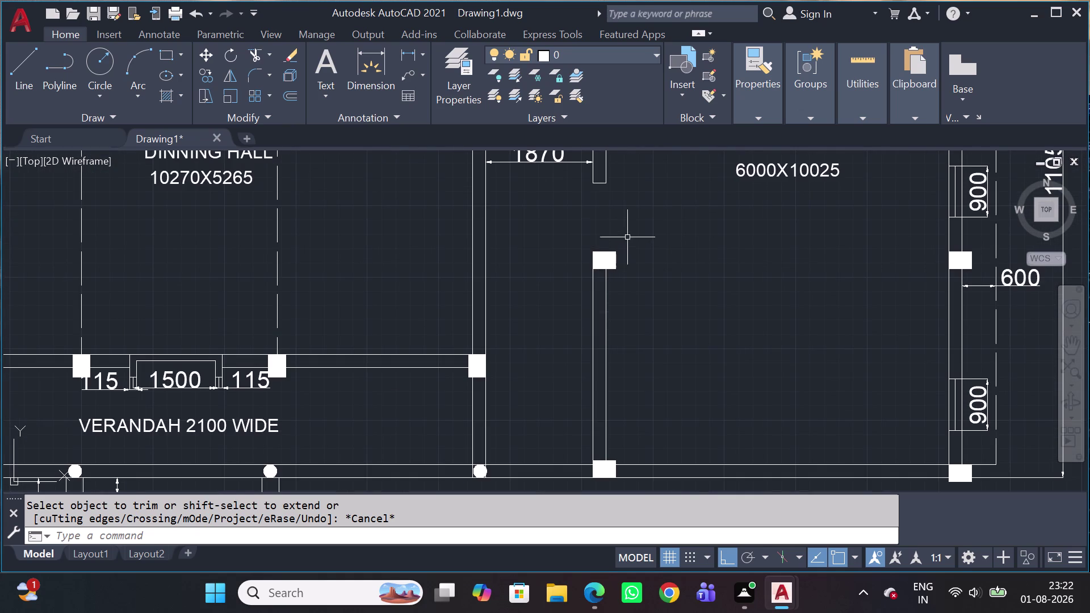
key(Escape)
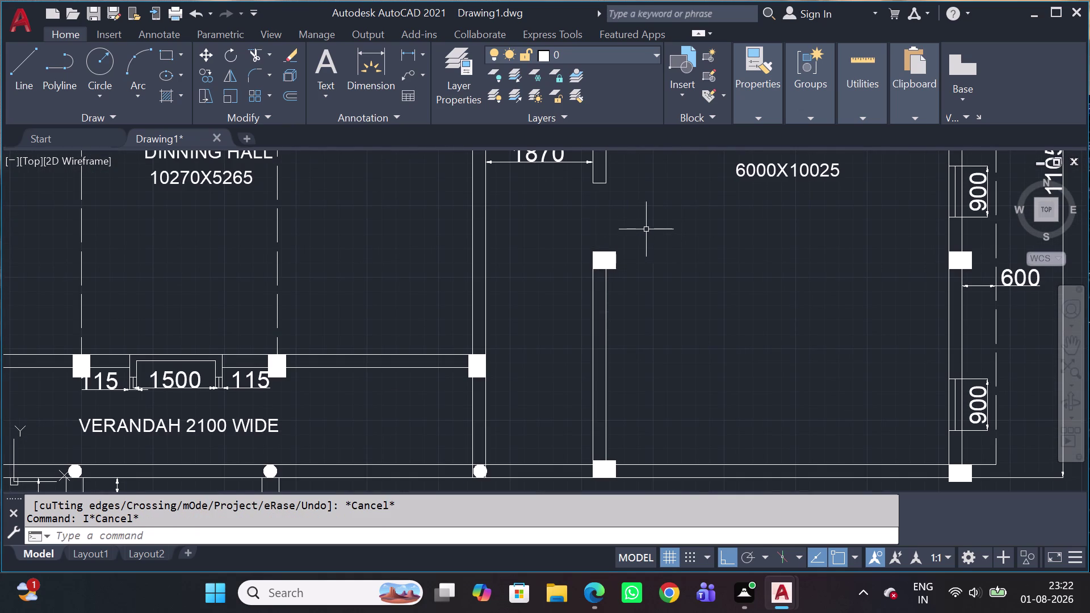
key(l)
key(space)
scroll(up, 3)
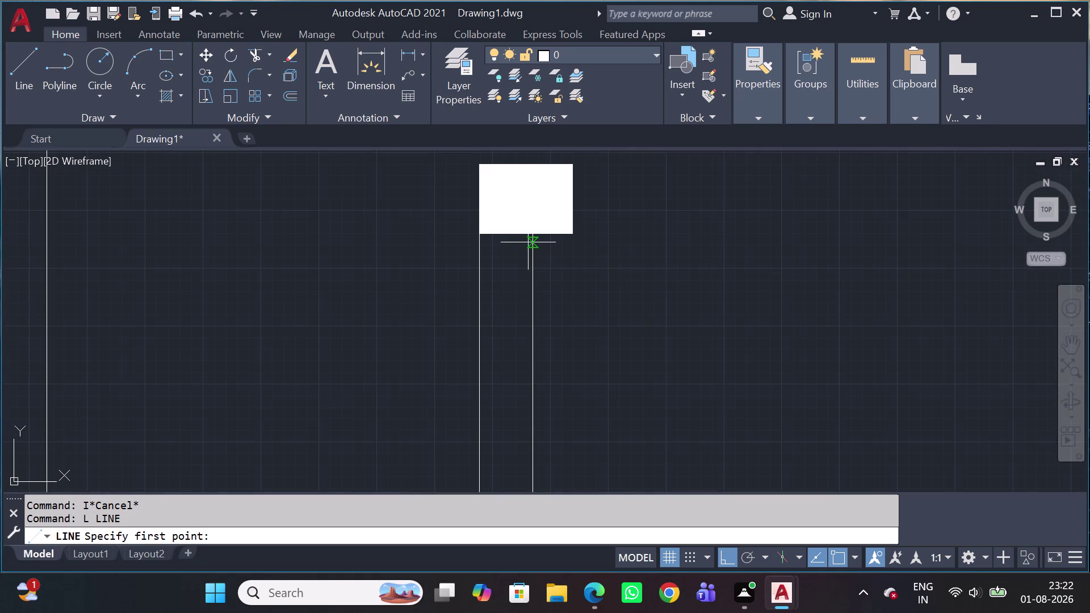
Draw a 1200 line from the column's lower edge and a cross line marking the gap end.
click(533, 238)
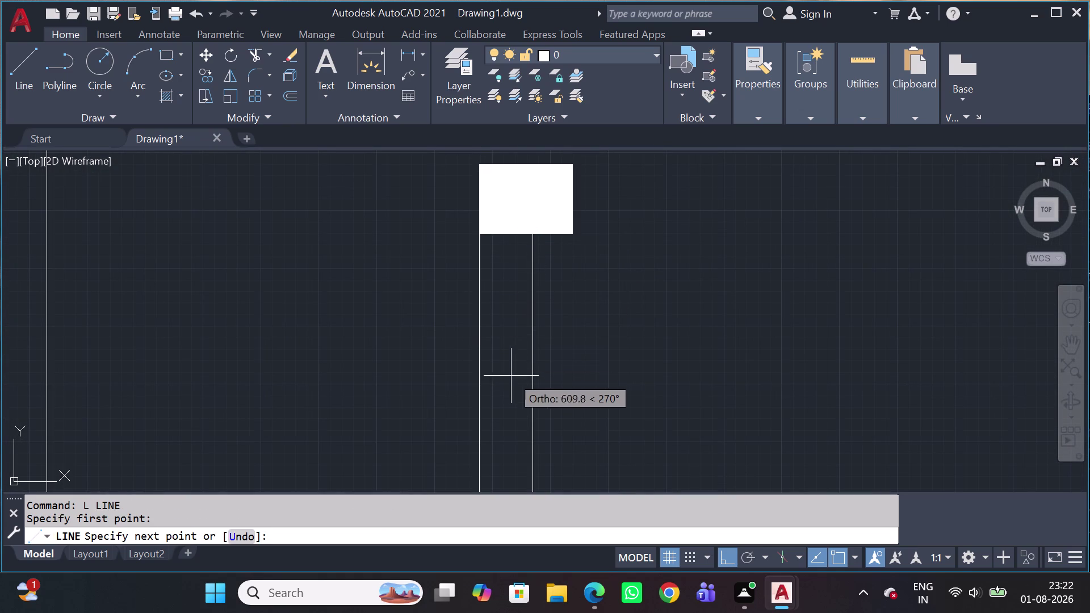
text(12)
text(00)
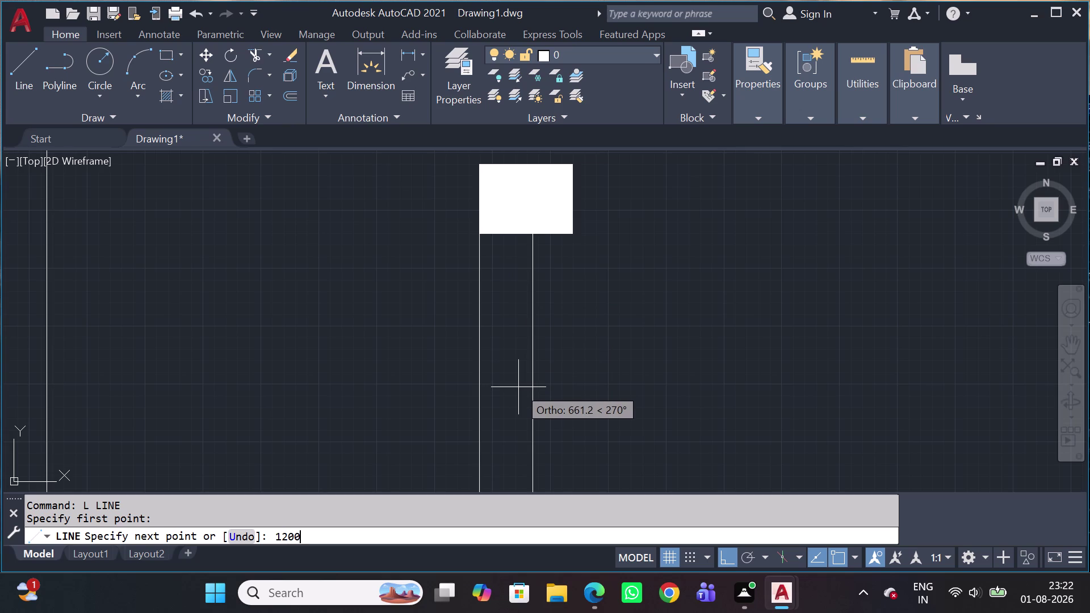
key(space)
scroll(down, 3)
middle_drag(549, 455, 554, 453)
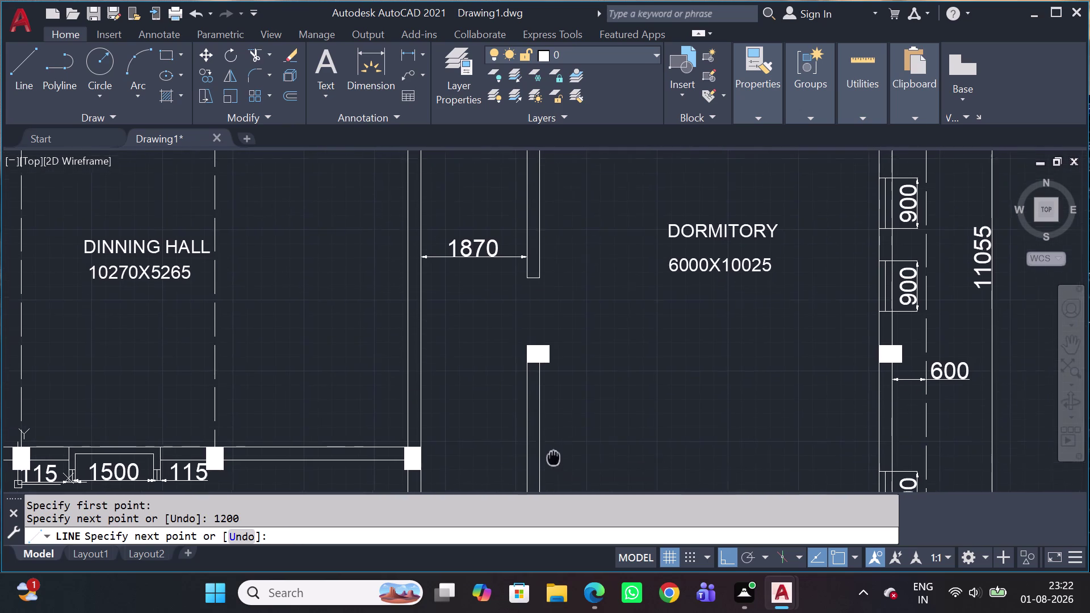
middle_drag(554, 453, 537, 222)
scroll(down, 3)
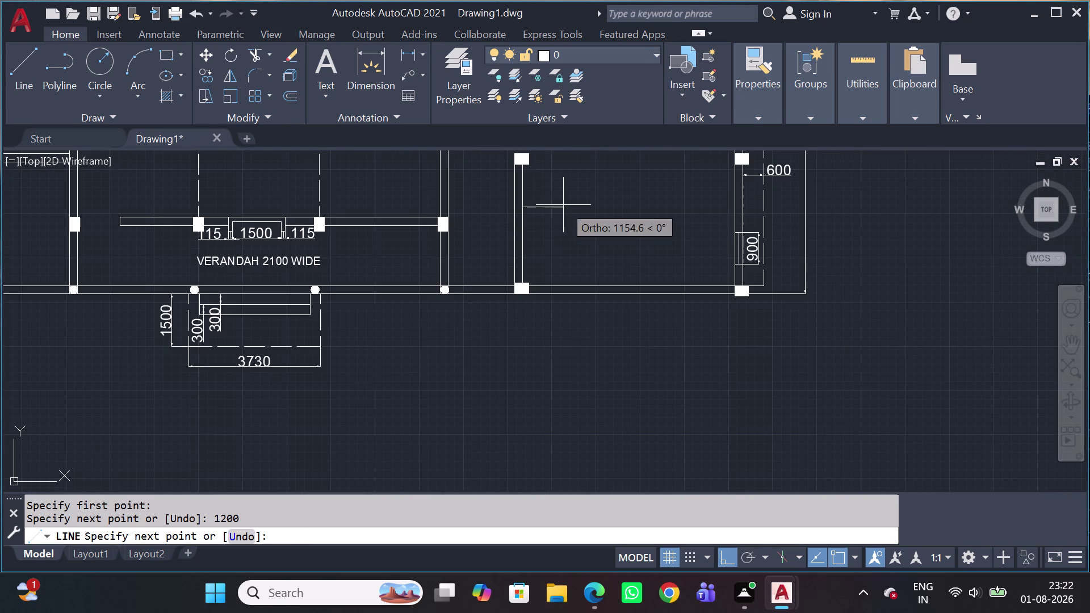
scroll(up, 3)
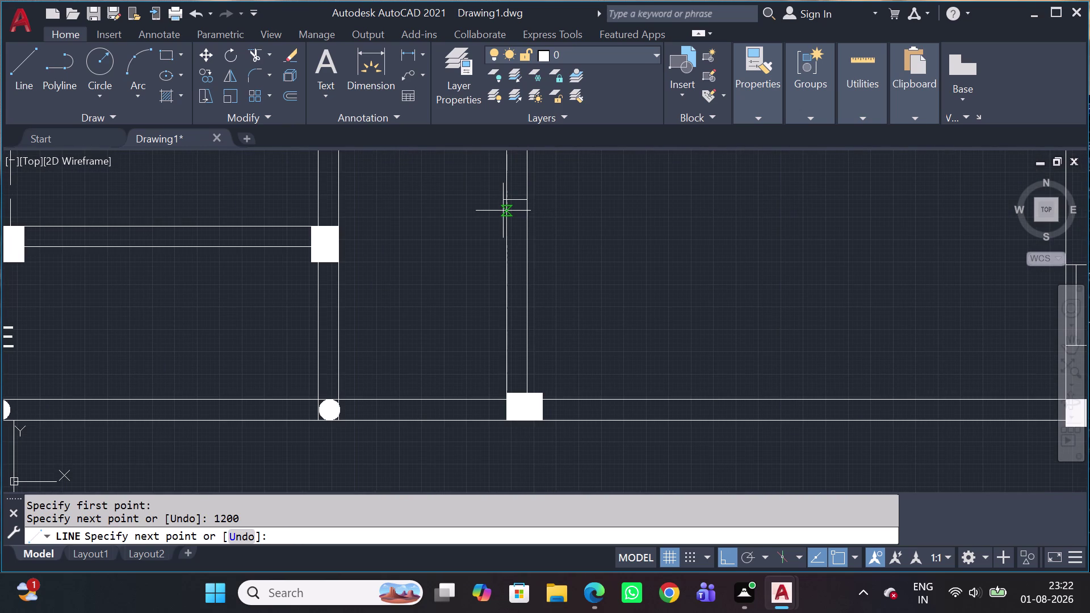
click(503, 201)
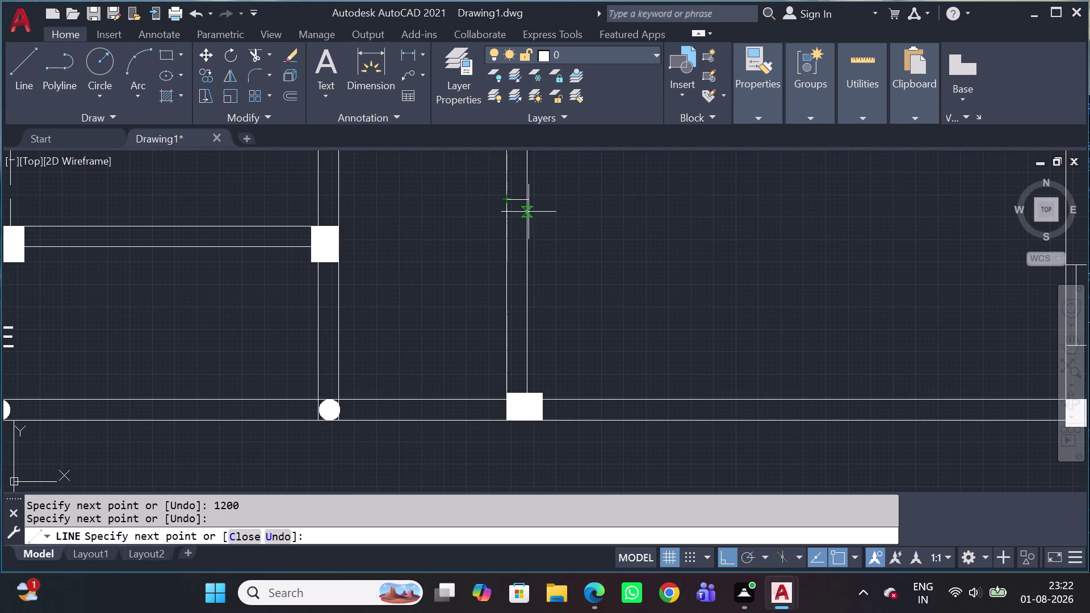
key(Escape)
scroll(down, 3)
middle_drag(538, 208, 544, 232)
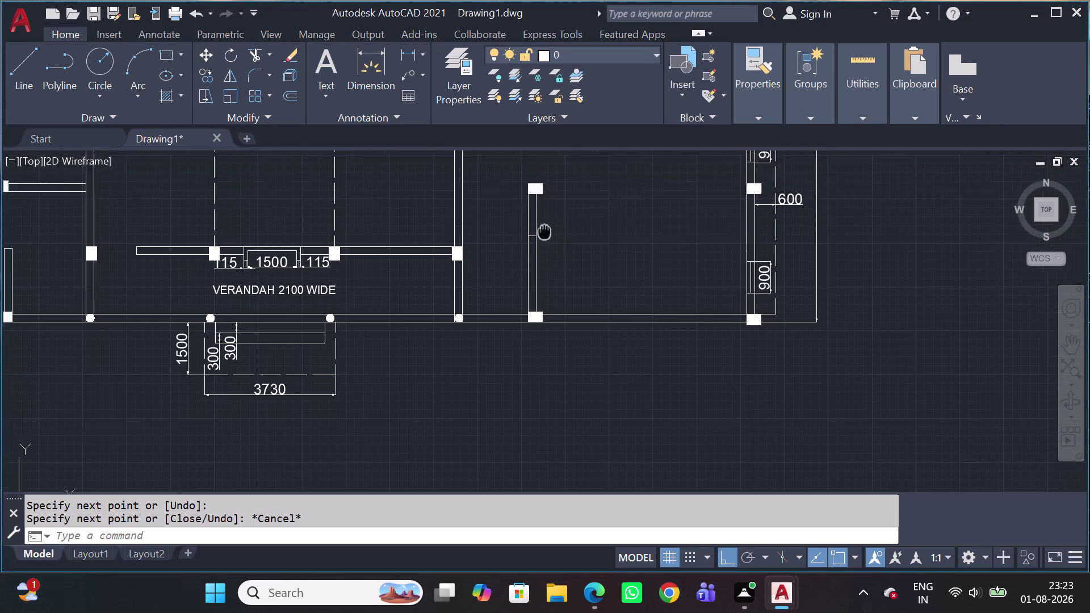
middle_drag(544, 232, 551, 290)
scroll(up, 3)
Fence-trim the wall segment between the marks, leaving the 1200 opening.
key(t)
key(r)
key(space)
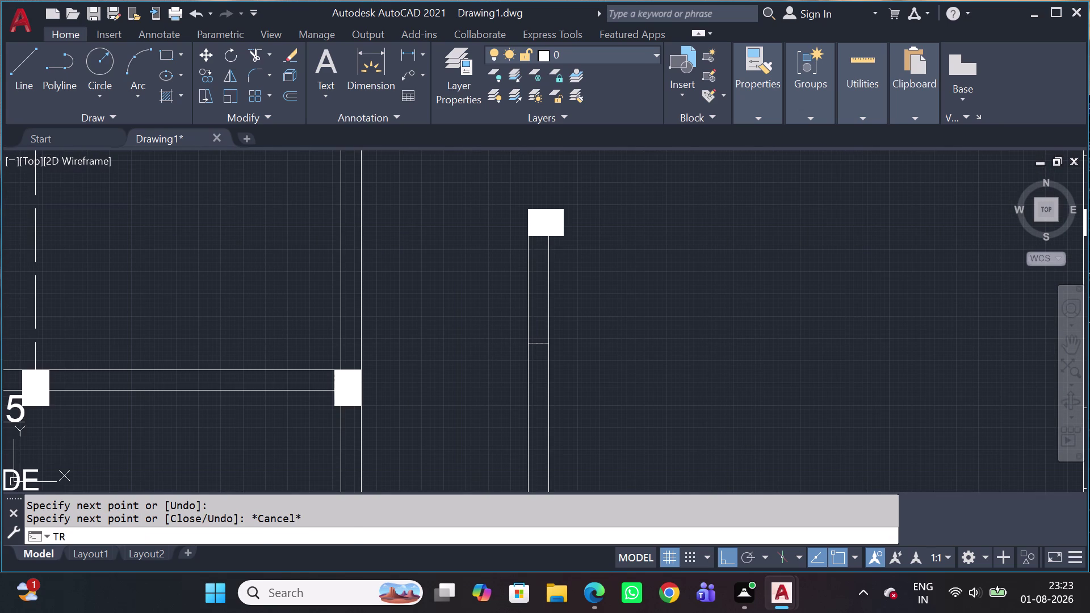
click(568, 274)
click(459, 279)
scroll(down, 3)
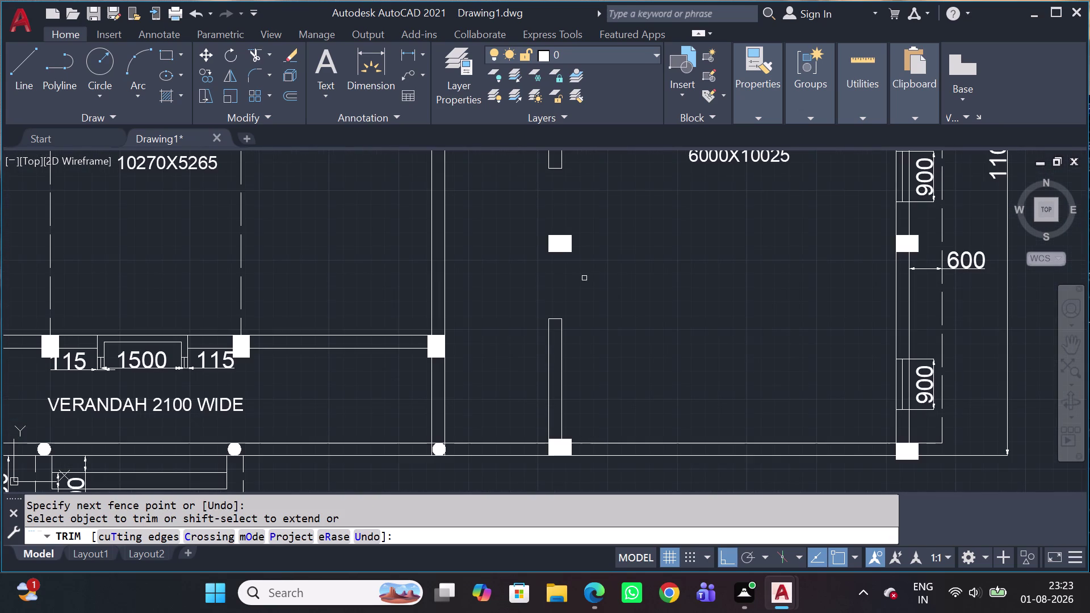
key(Escape)
middle_drag(612, 259, 641, 342)
scroll(down, 3)
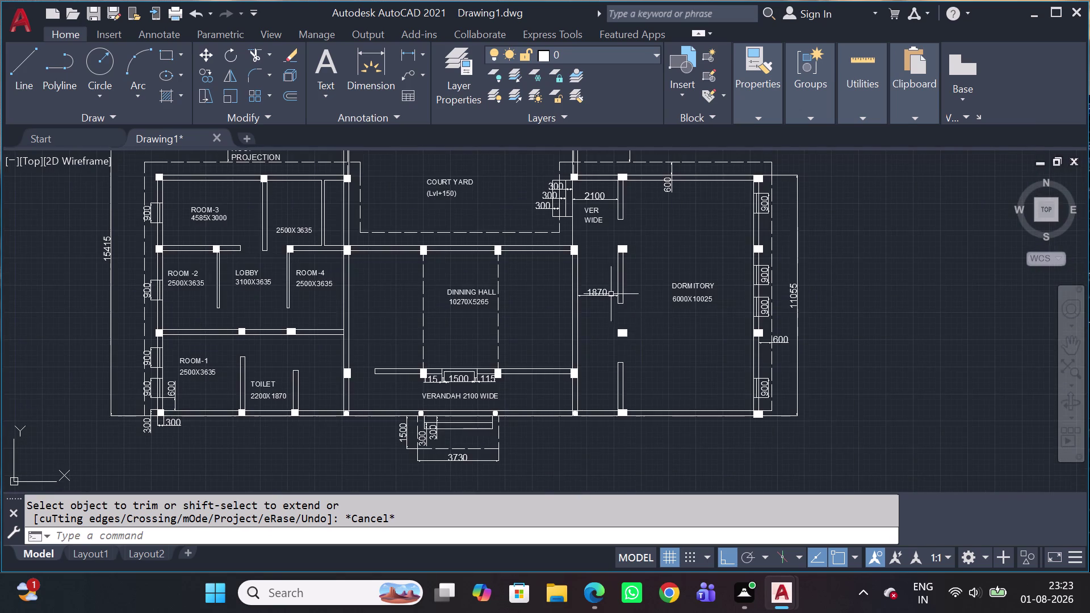
Draw a 1200 line from the right-end column edge with a tick line closing the opening.
scroll(up, 3)
scroll(down, 3)
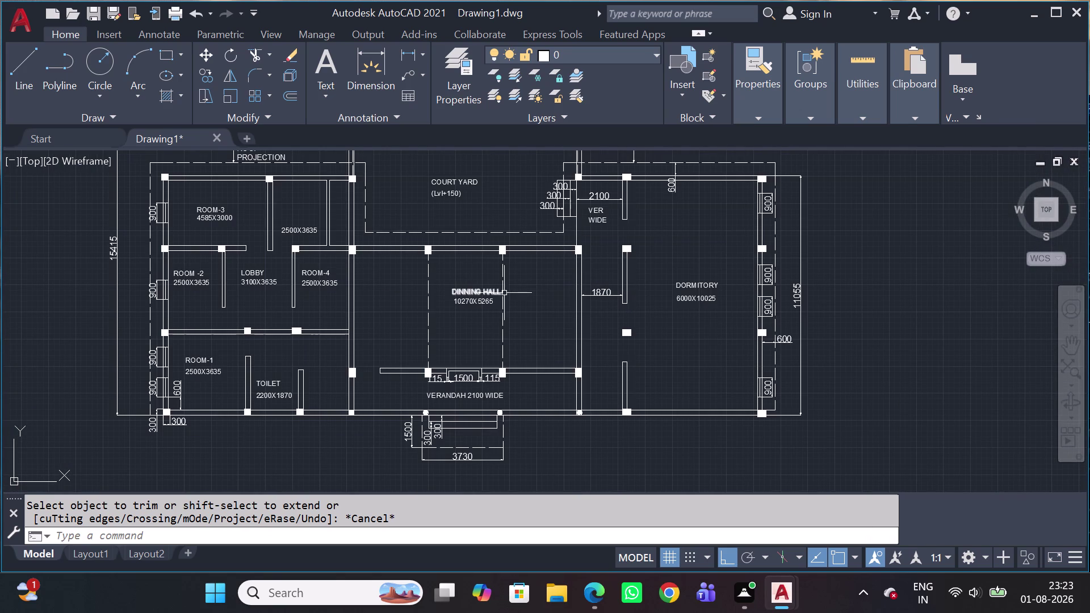
scroll(up, 3)
scroll(up, 3)
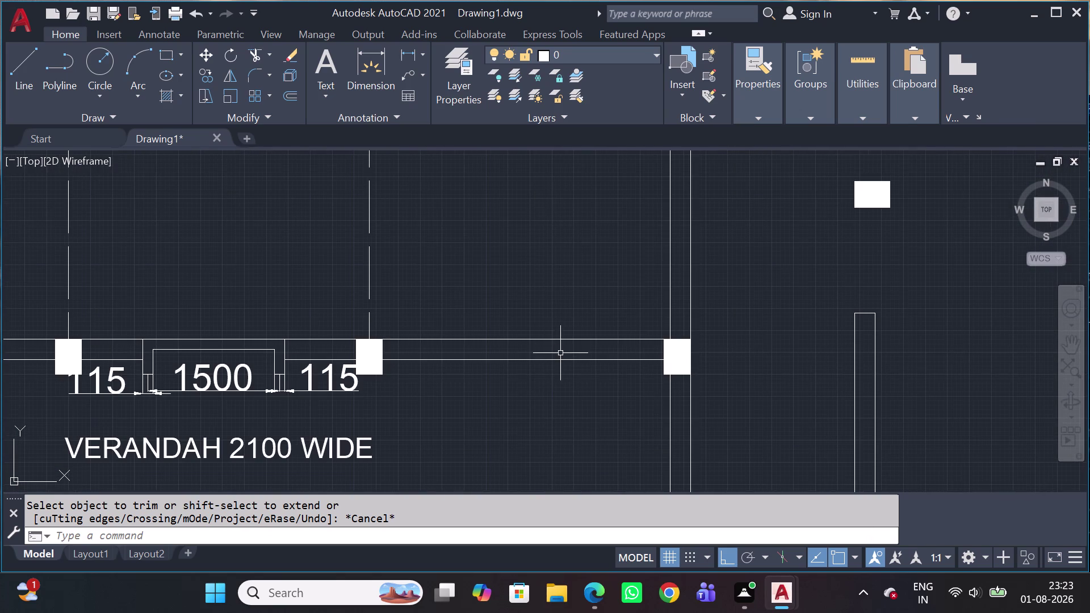
key(l)
key(space)
scroll(up, 3)
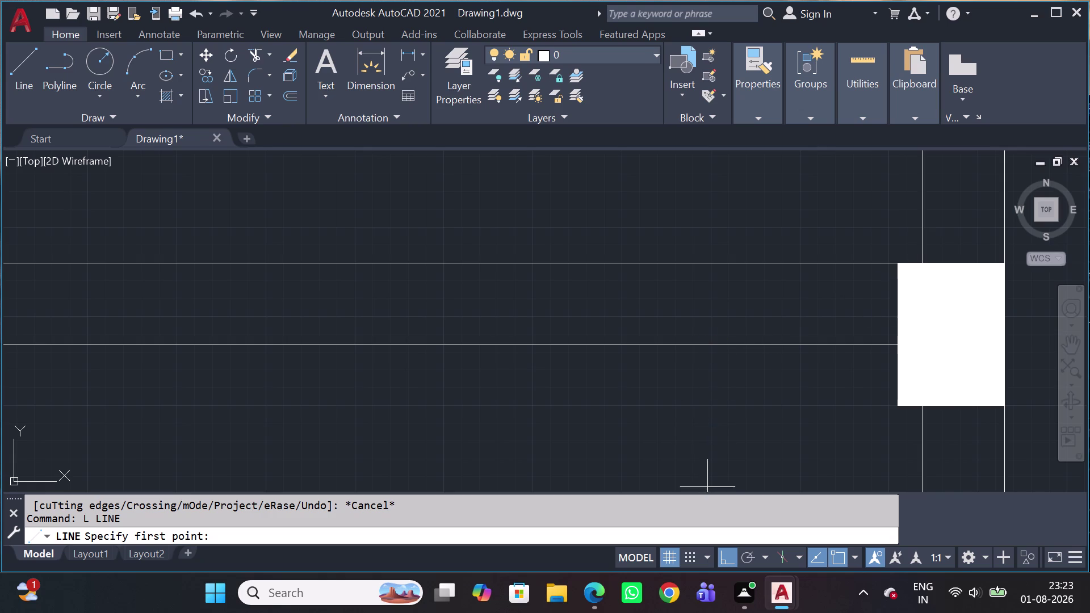
click(894, 345)
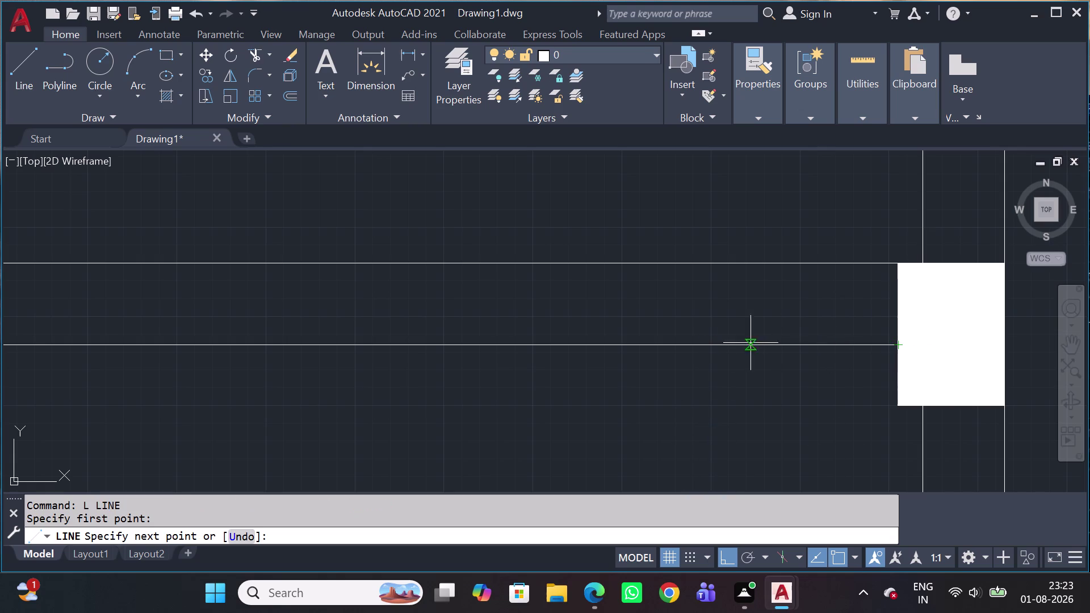
key(1)
key(2)
key(0)
key(0)
key(space)
scroll(down, 3)
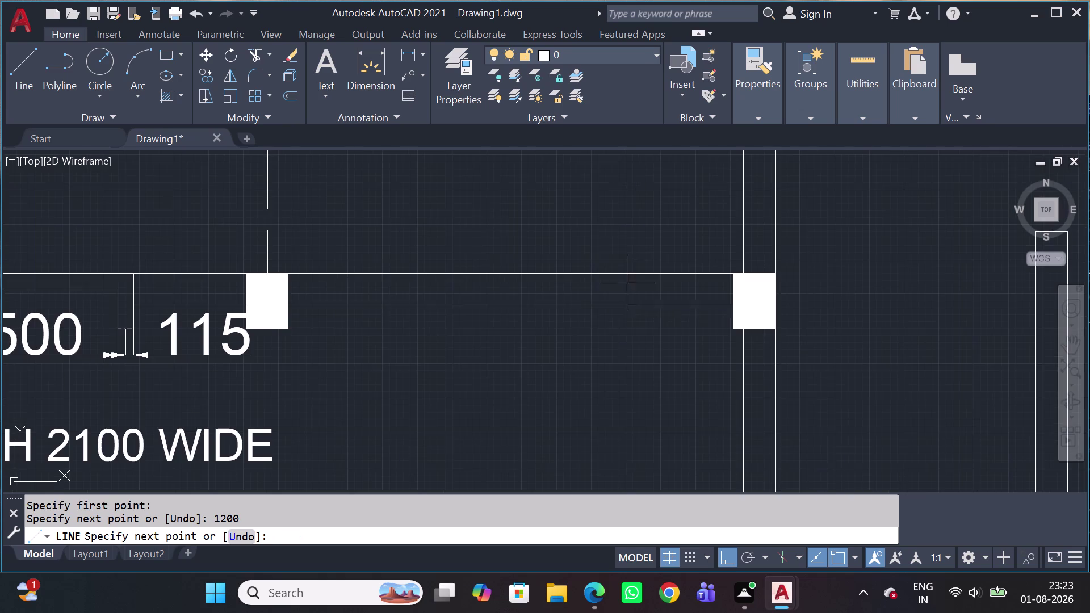
click(566, 273)
key(Escape)
Start a fence trim across the horizontal wall lines beside the column.
key(t)
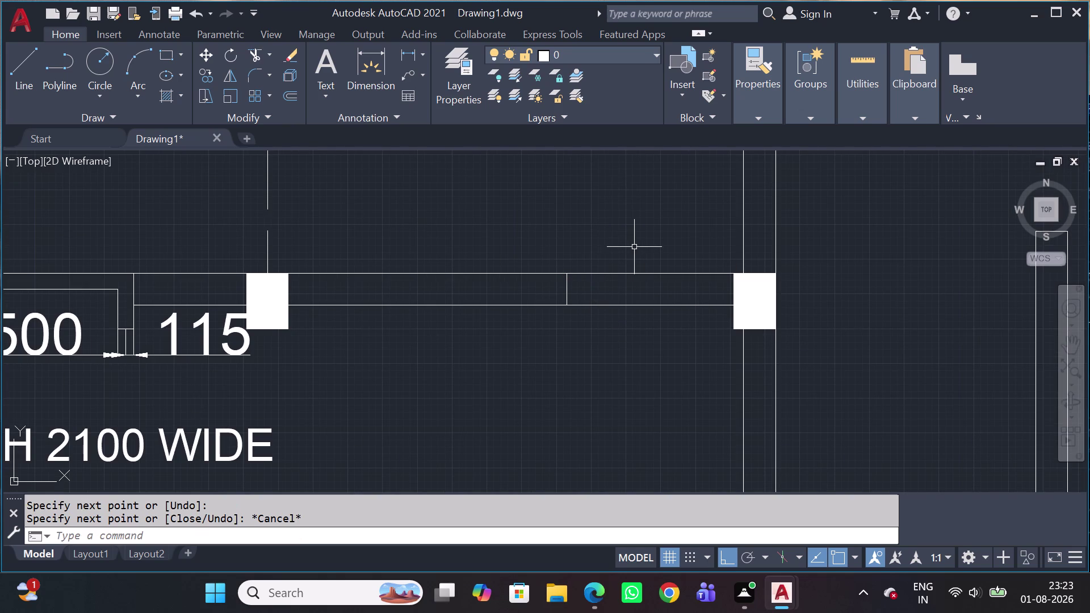
key(r)
key(space)
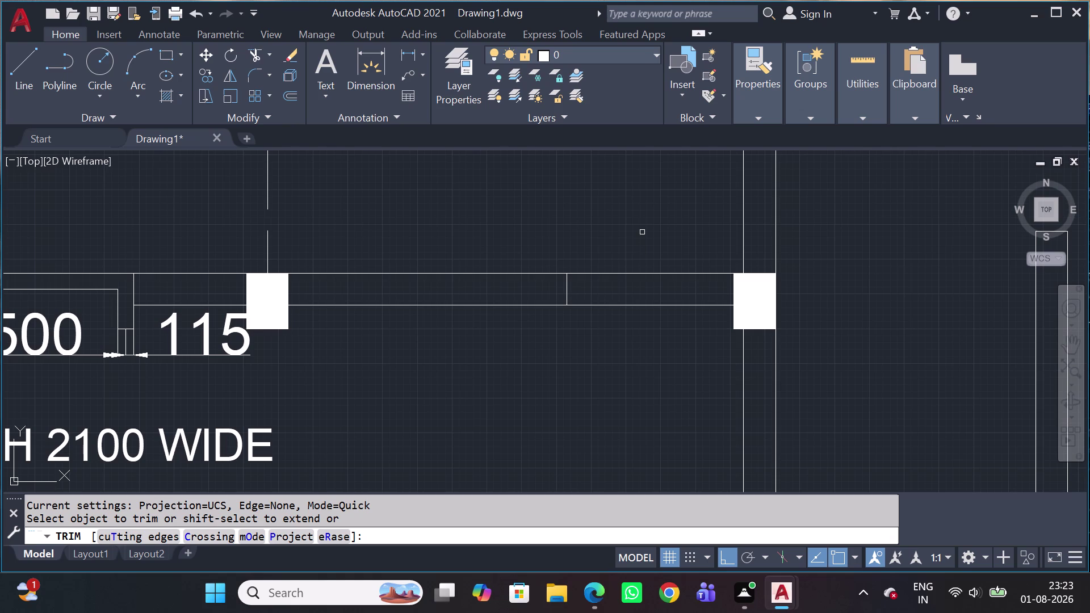
click(642, 232)
Complete the fence trim removing the wall segment, then view ROOM-3 and the 2500X3635 room.
click(642, 331)
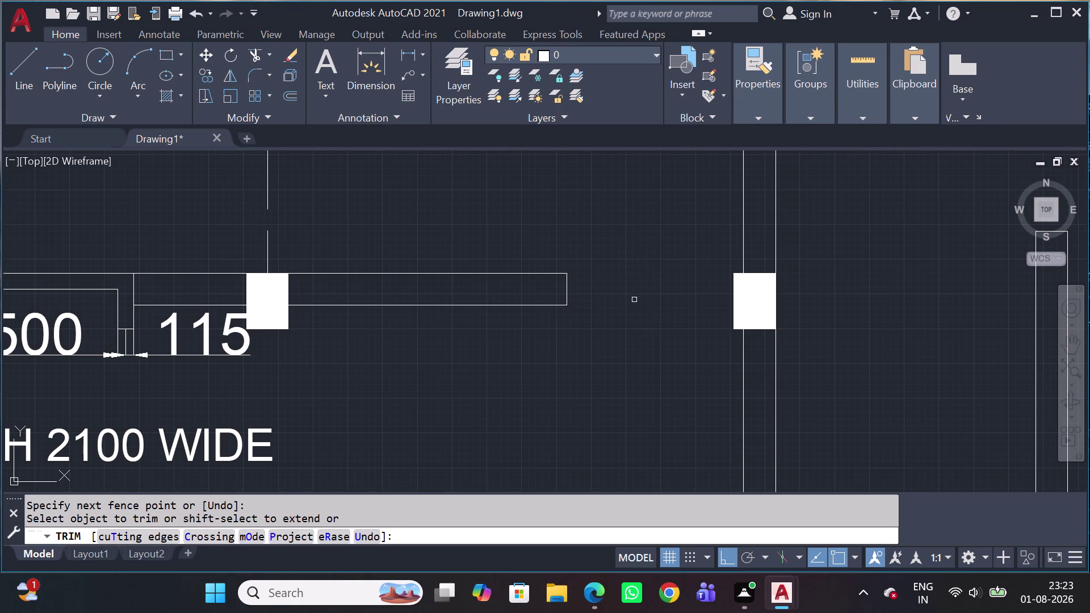
scroll(down, 3)
key(Escape)
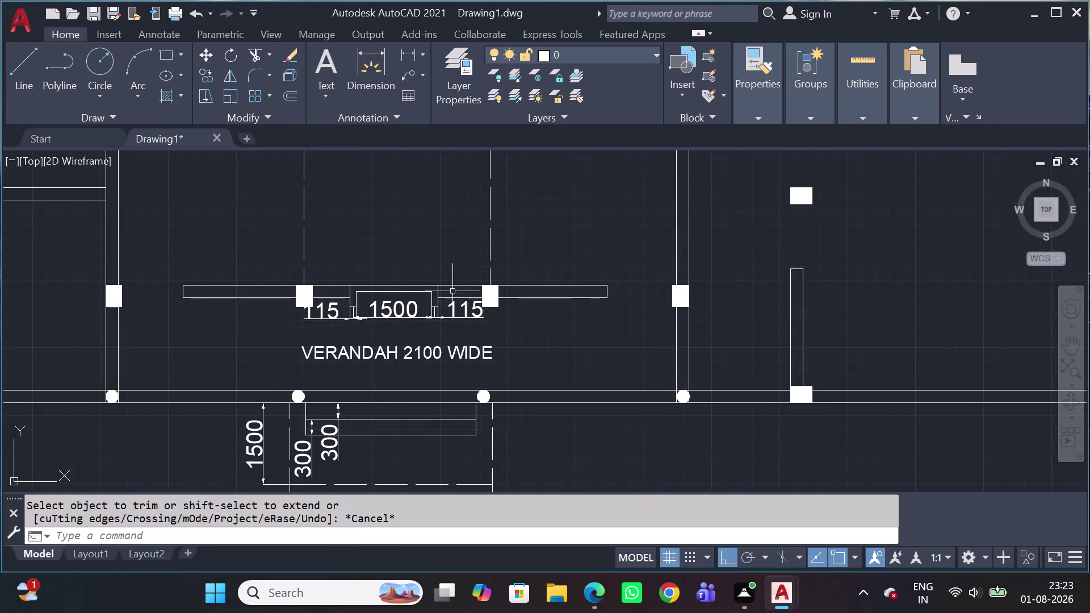
scroll(down, 3)
middle_drag(379, 281, 406, 317)
middle_drag(448, 197, 469, 311)
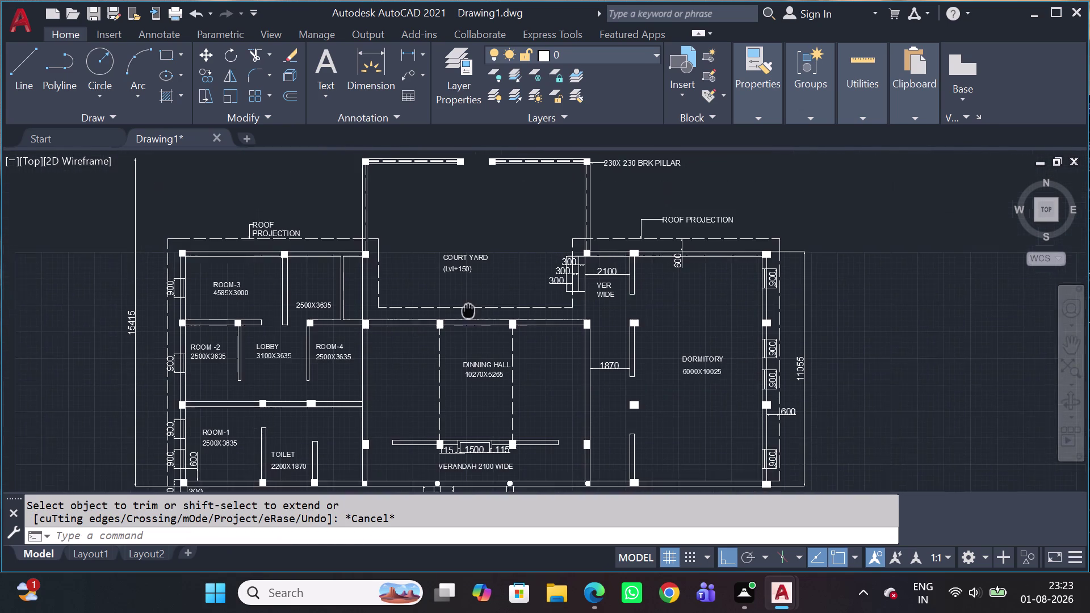
middle_drag(469, 311, 470, 326)
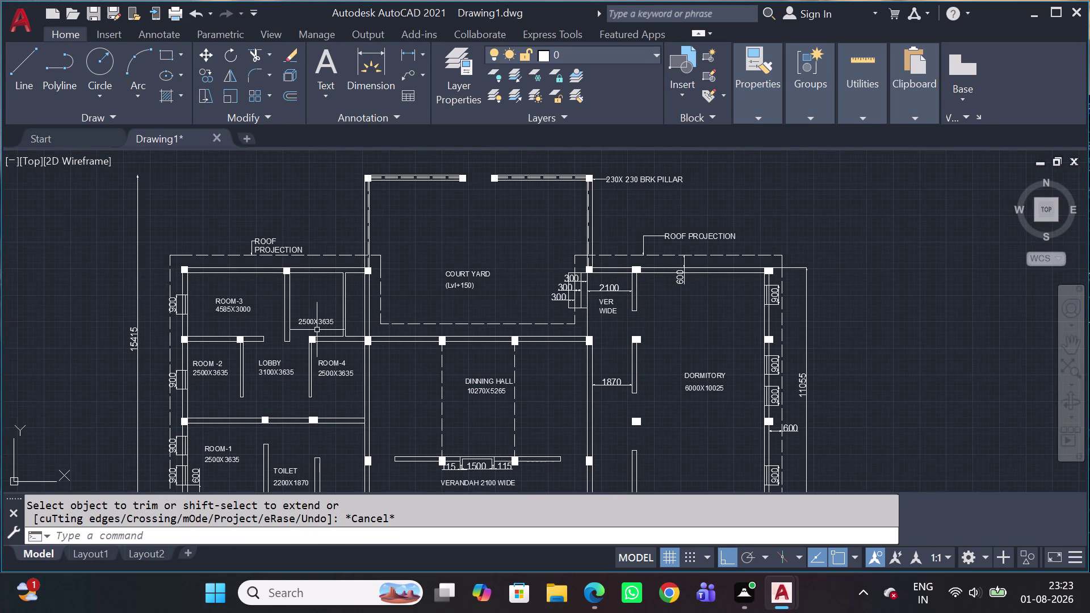
scroll(up, 3)
scroll(up, 3)
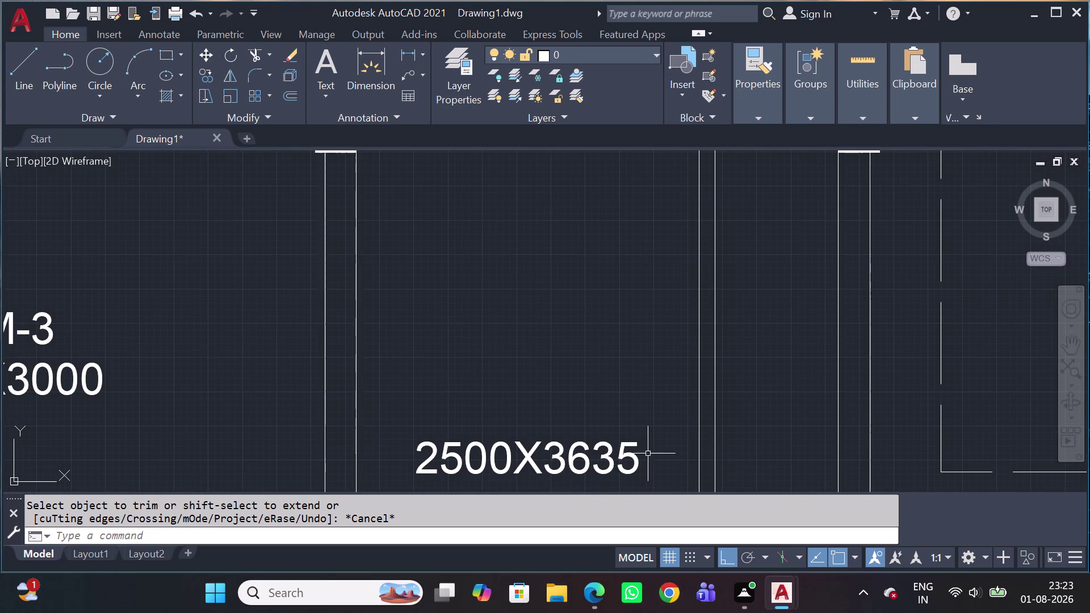
scroll(down, 3)
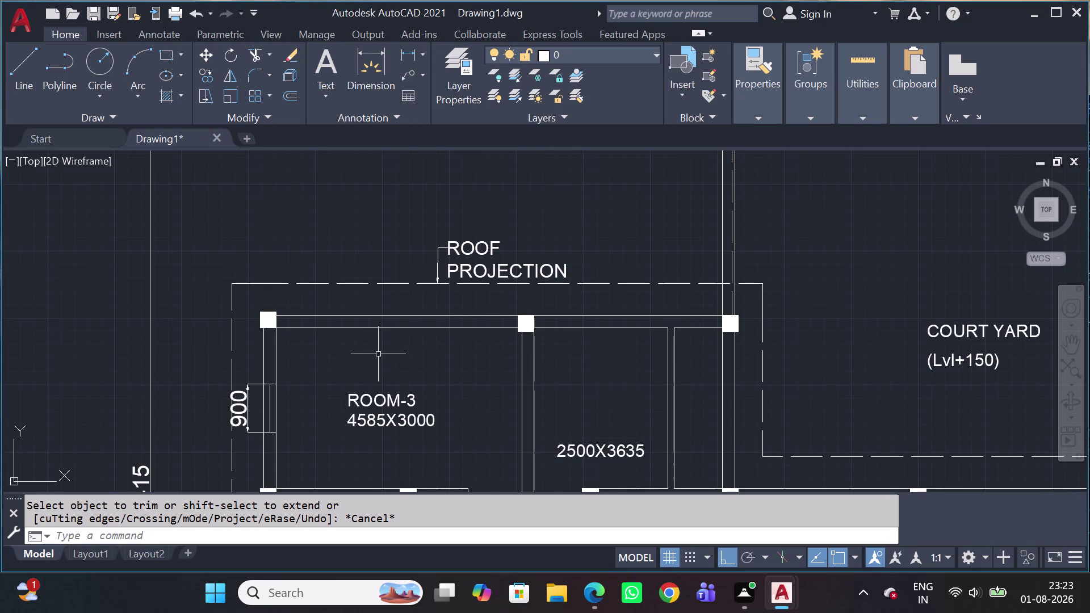
Draw a 1500 line along the top wall, starting at the column corner.
key(l)
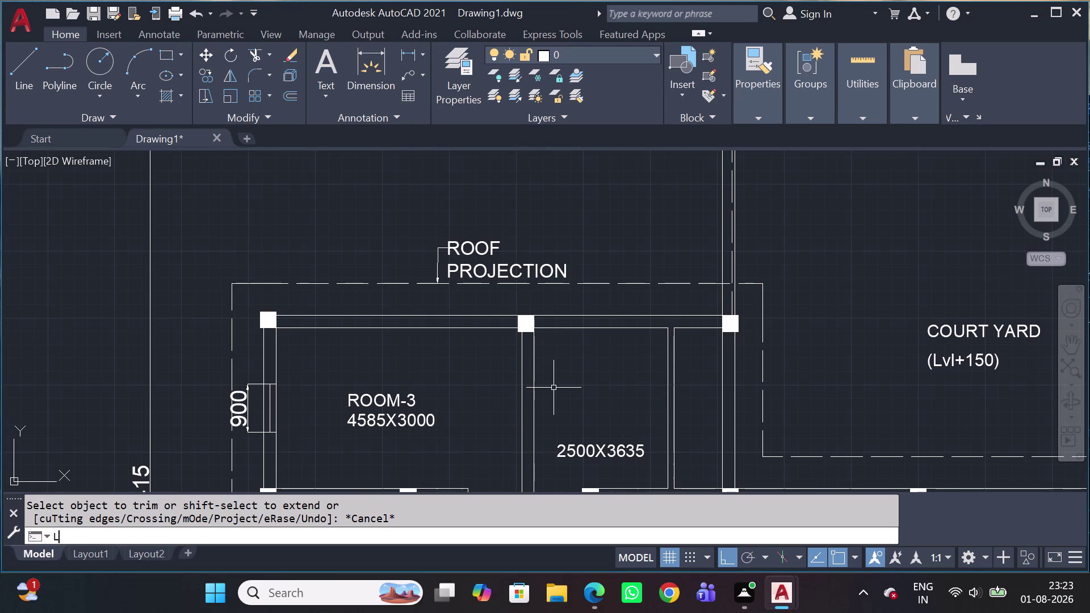
key(space)
scroll(up, 3)
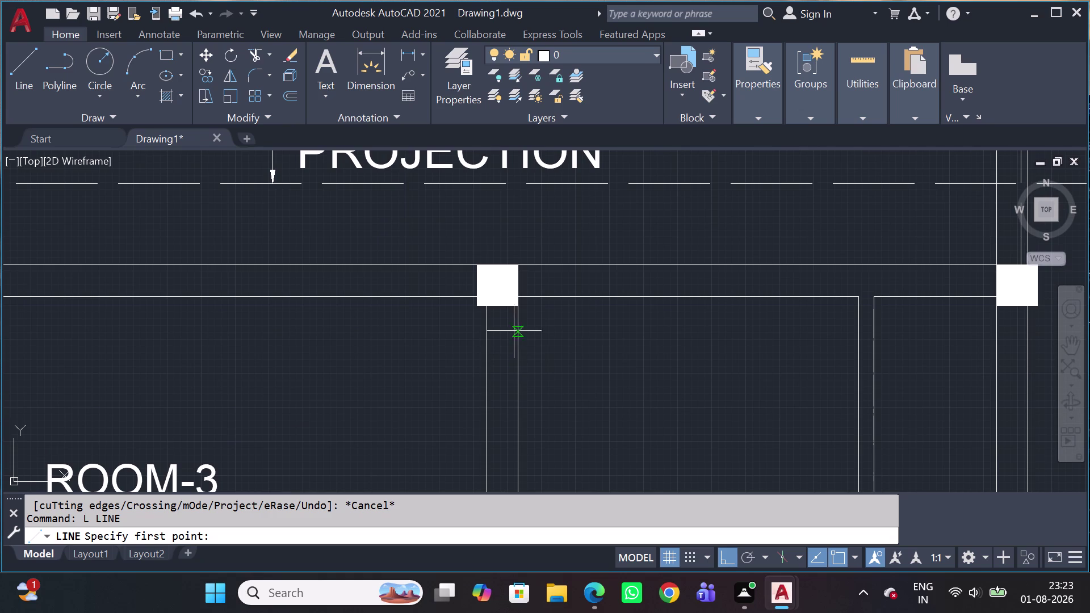
scroll(up, 3)
drag(508, 286, 514, 287)
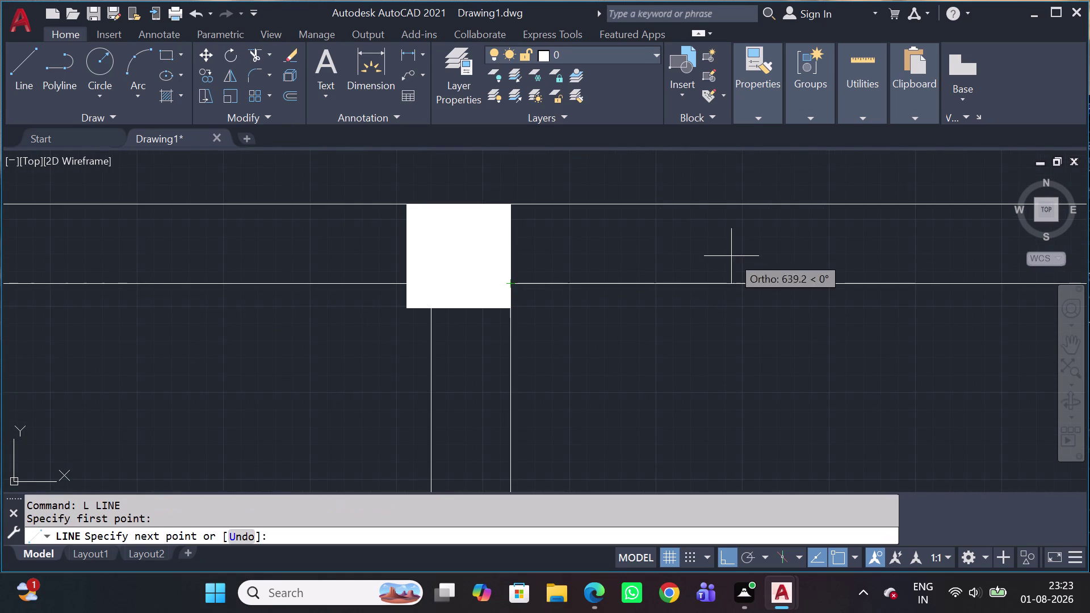
middle_drag(764, 289, 606, 373)
key(1)
text(5)
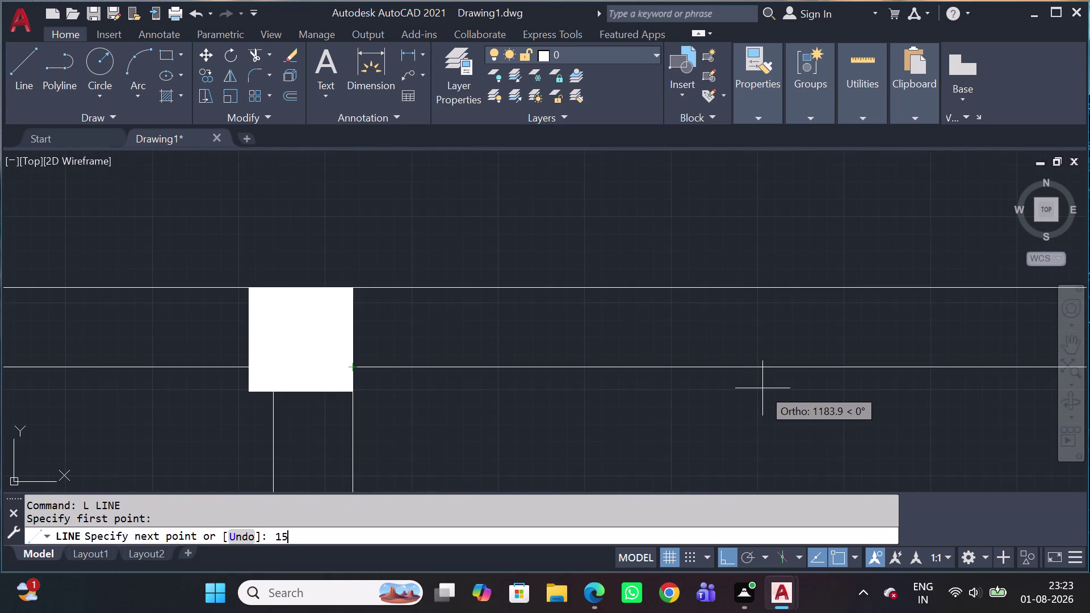
text(0)
key(0)
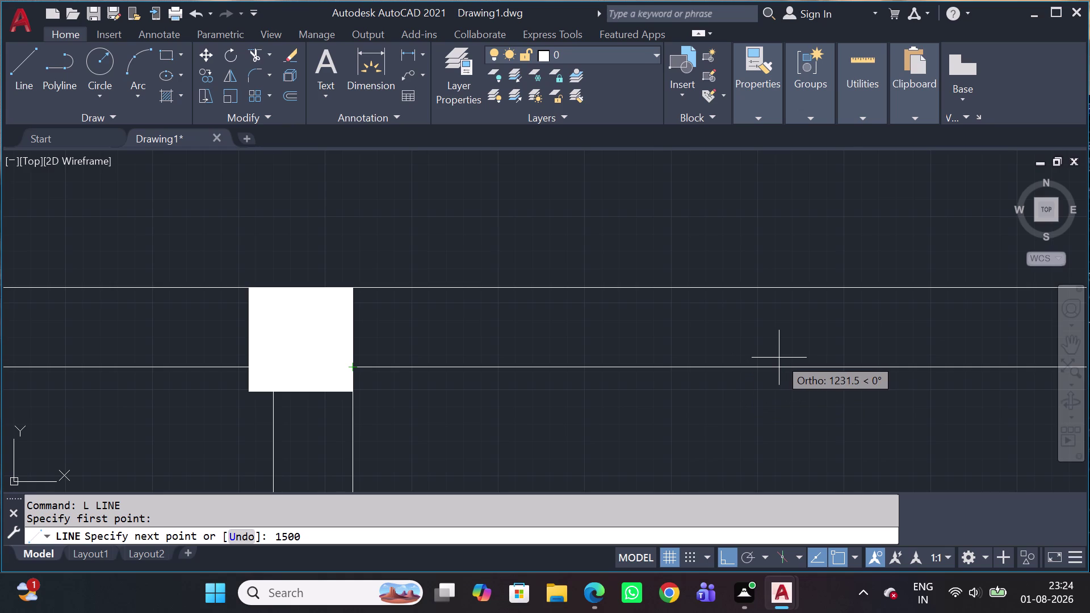
scroll(down, 3)
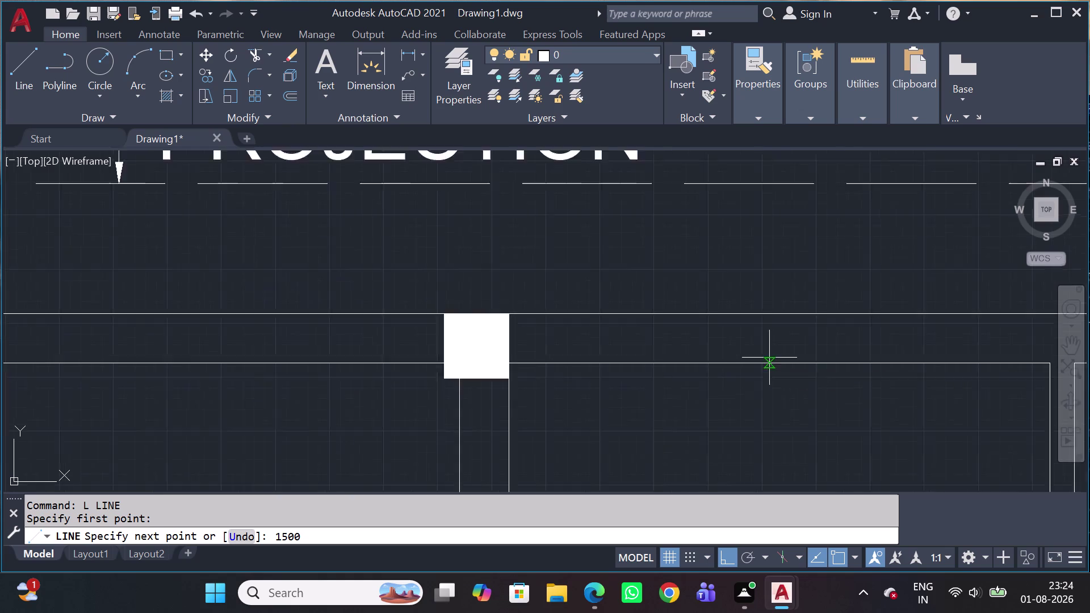
scroll(down, 3)
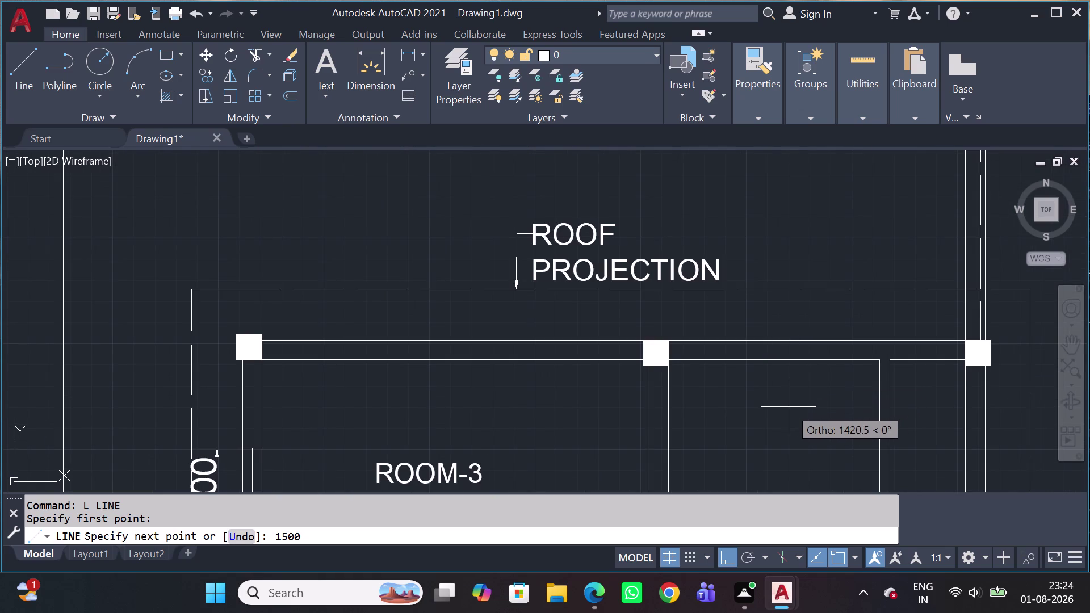
key(Return)
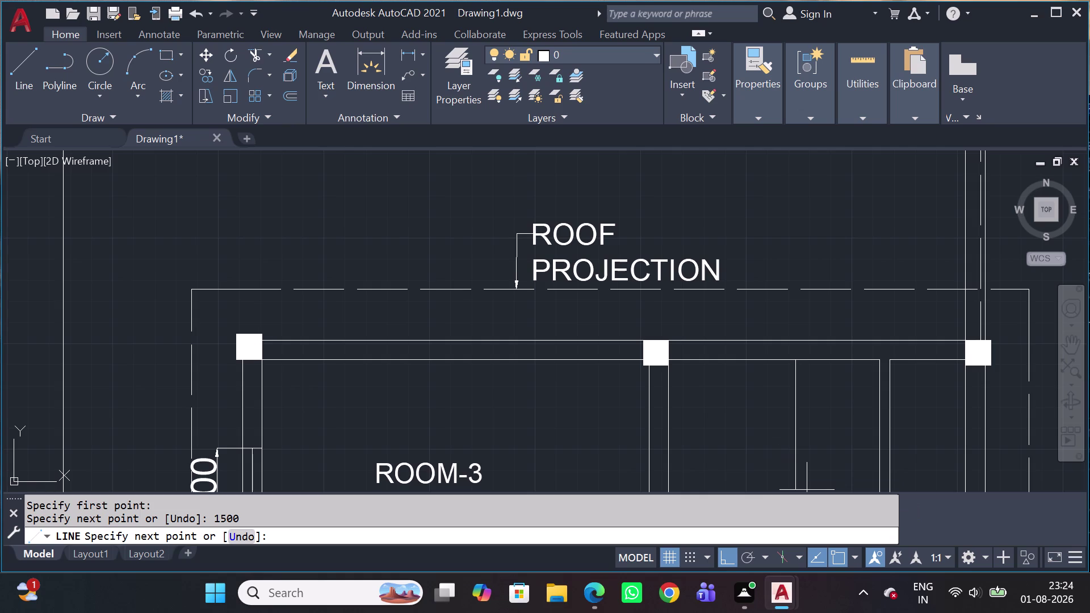
Continue 1200 down and 115 across, then close the stub back onto the top wall.
text(12)
text(00)
key(Return)
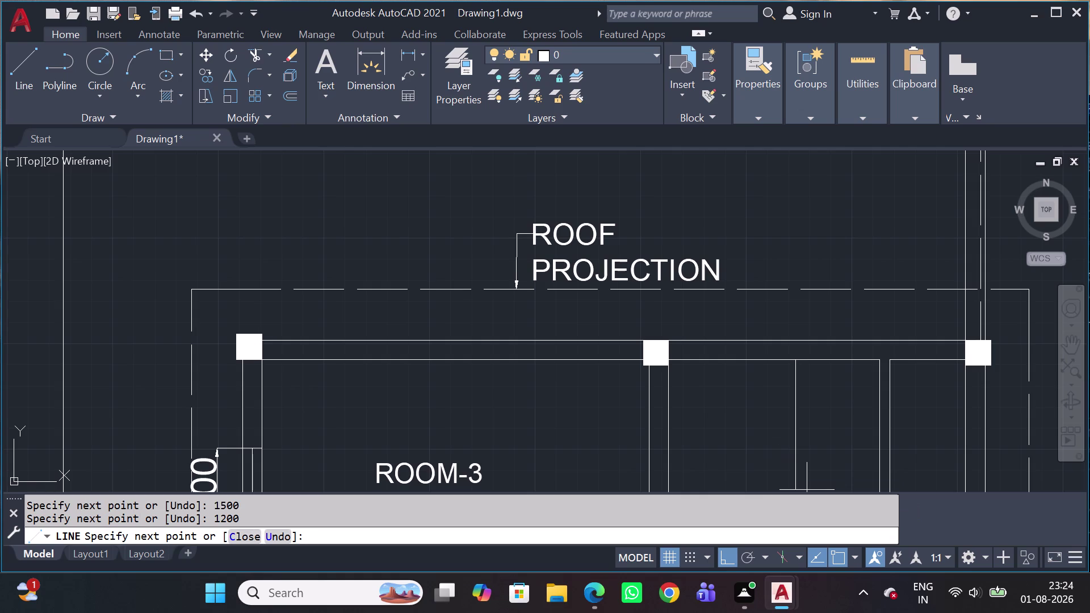
scroll(down, 3)
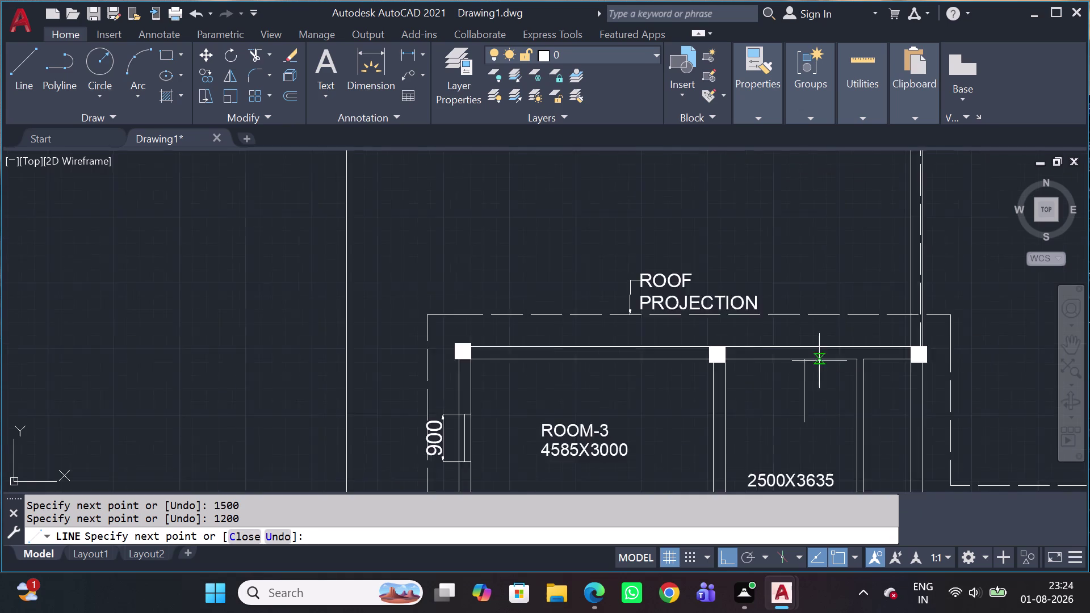
scroll(down, 3)
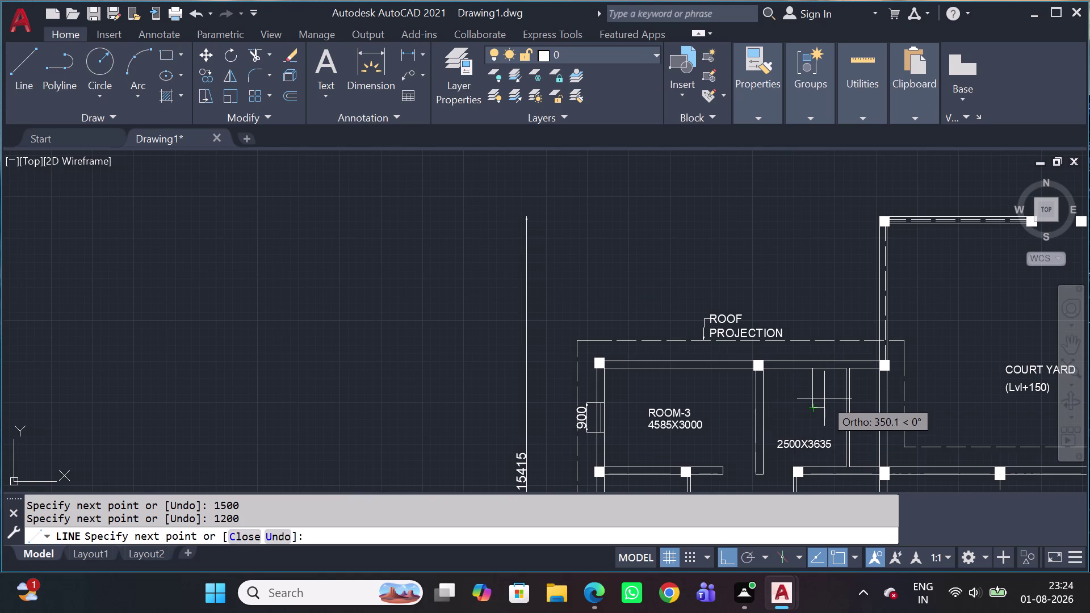
text(115)
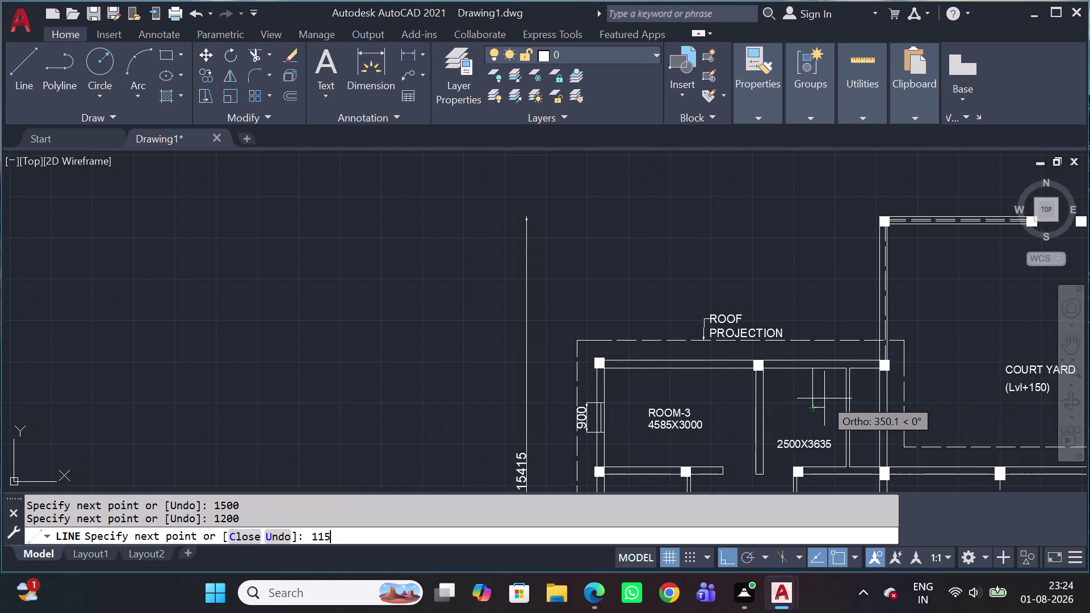
key(space)
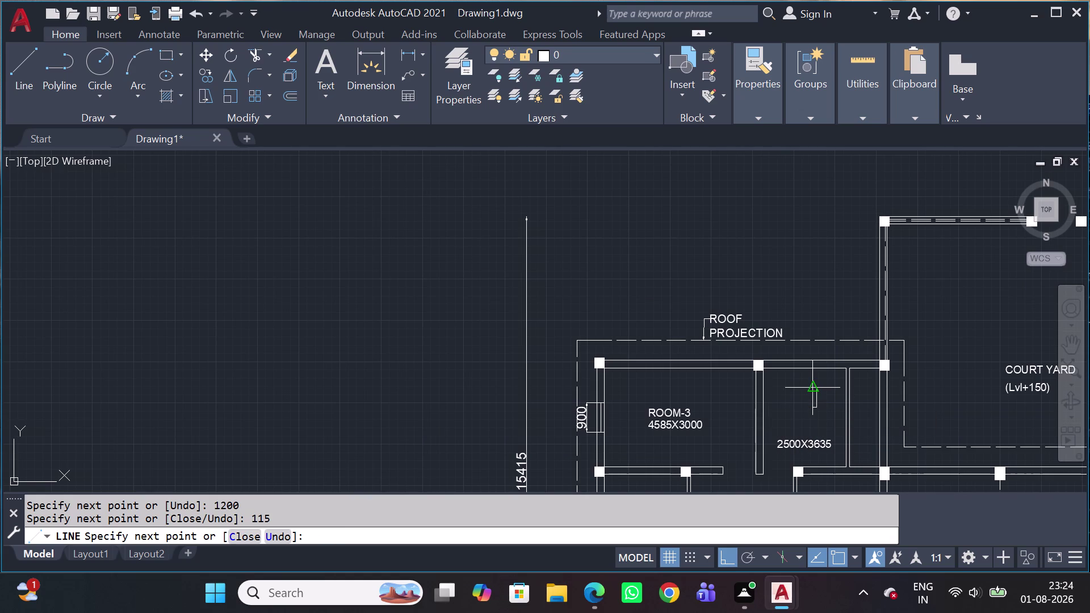
scroll(up, 3)
scroll(up, 3)
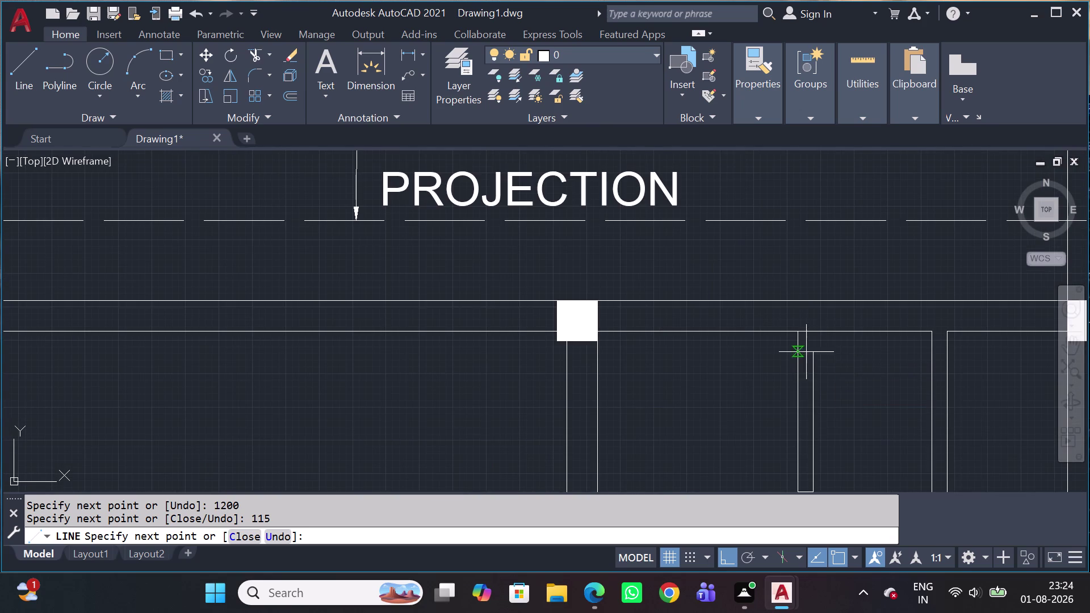
click(809, 337)
key(Escape)
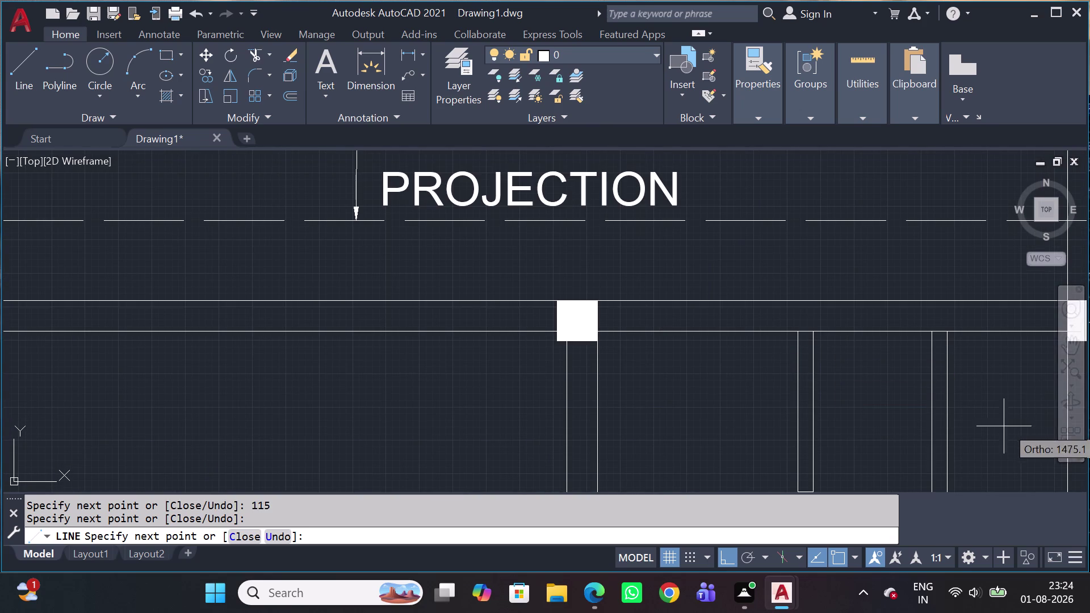
scroll(down, 3)
middle_drag(839, 465, 813, 383)
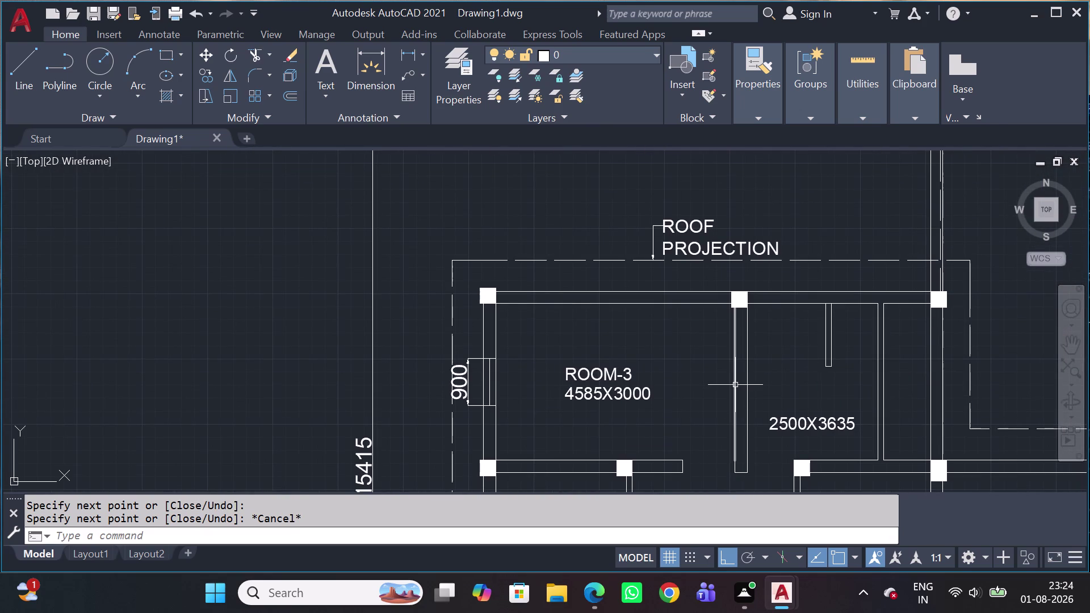
Draw a 750-long wall line from the stub's bottom corner after abandoning a misplaced start.
key(l)
key(space)
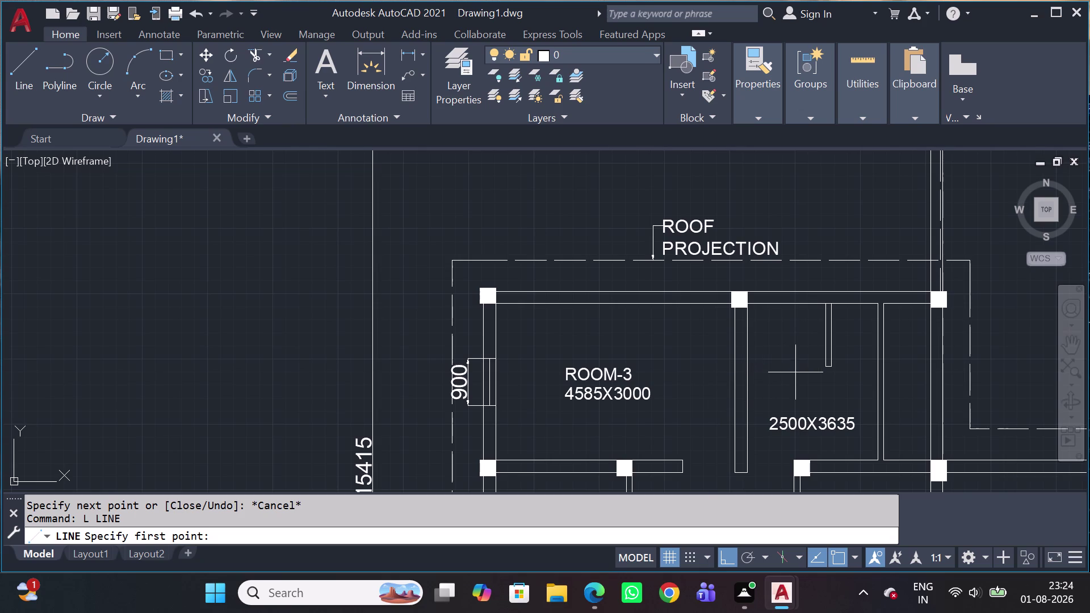
scroll(up, 3)
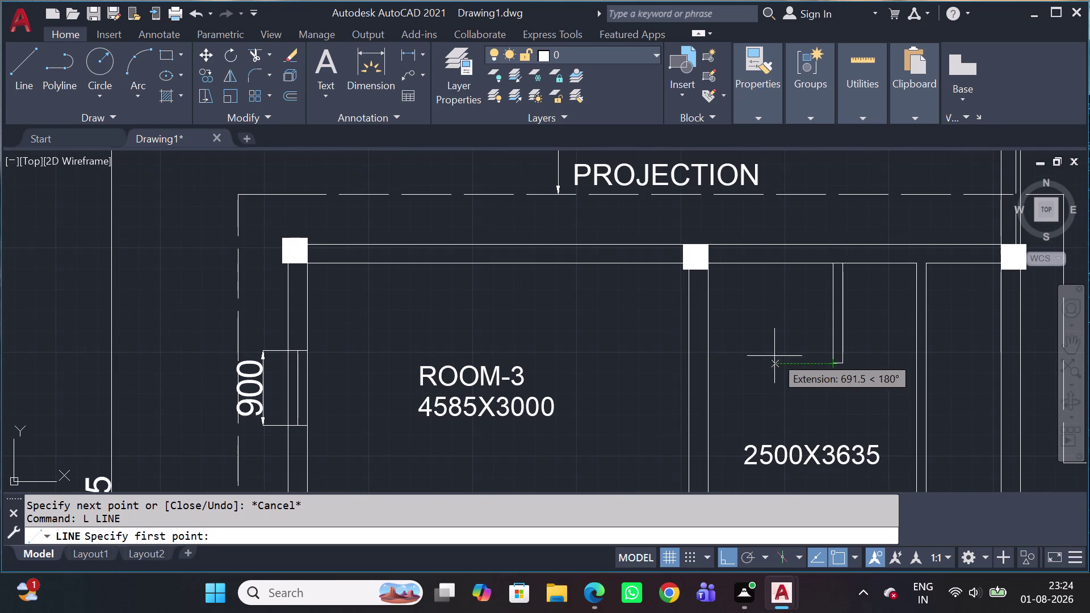
click(710, 367)
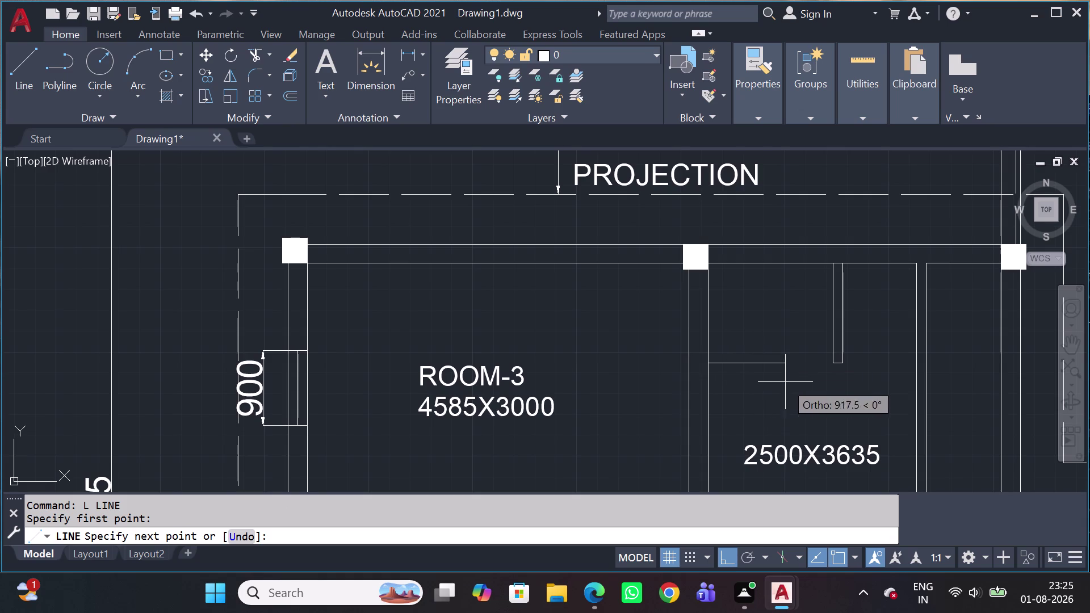
key(Escape)
key(space)
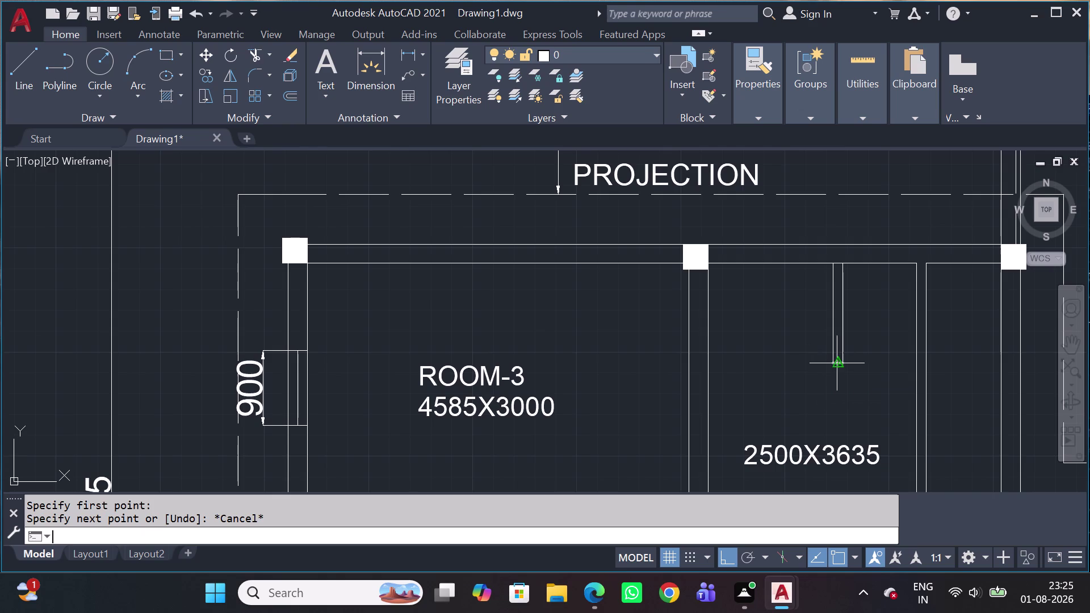
scroll(up, 3)
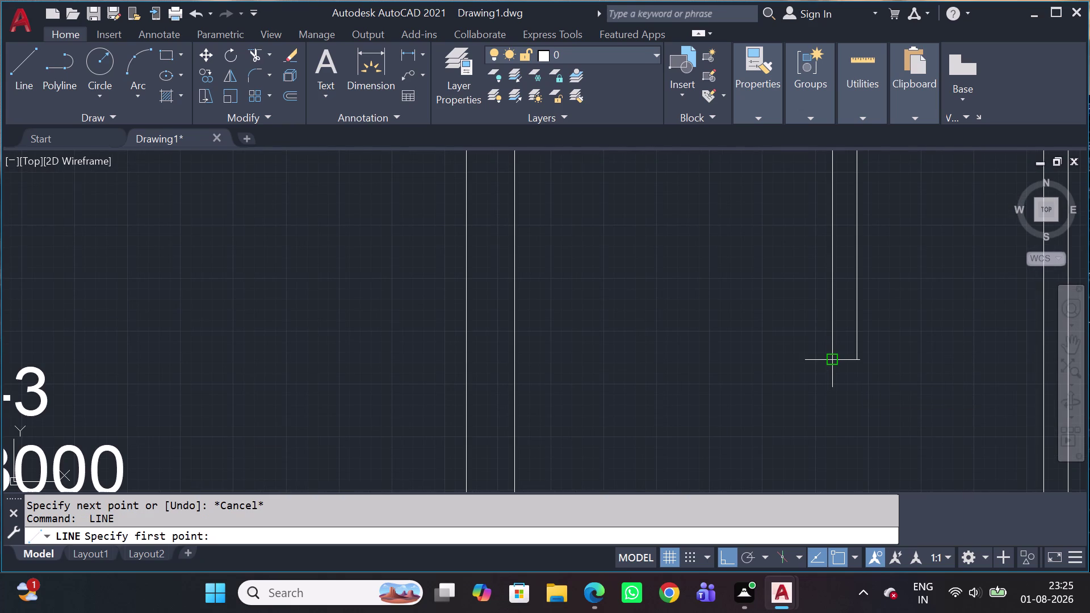
click(830, 361)
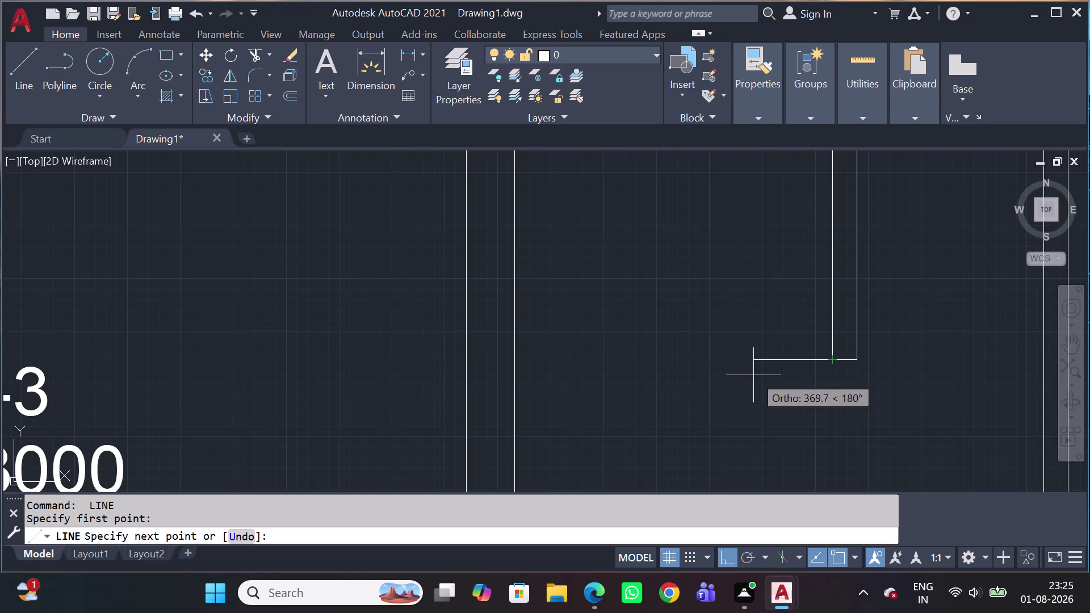
text(75)
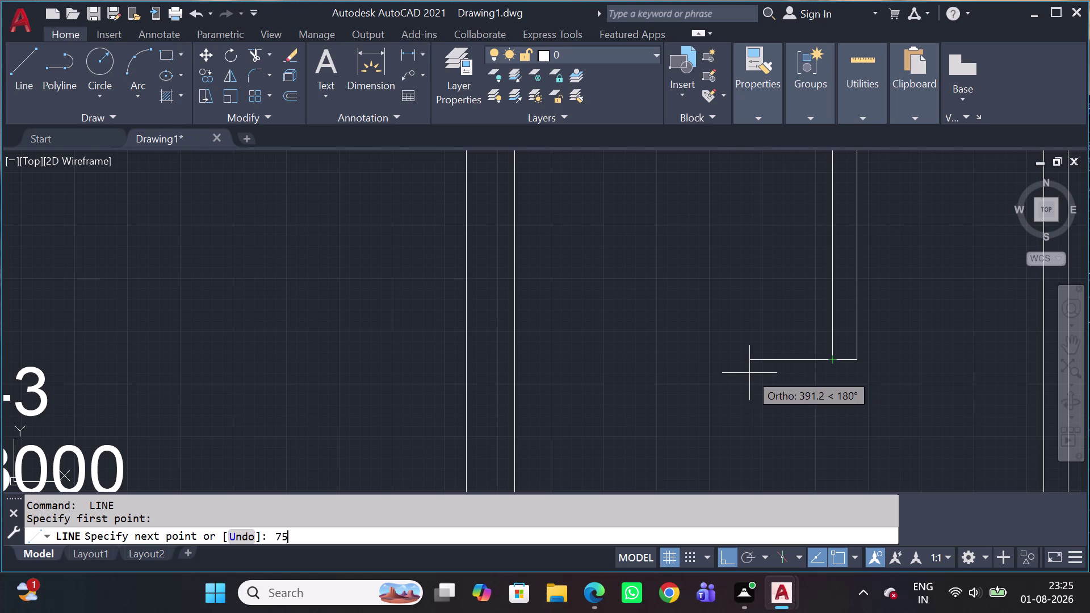
text(0)
key(space)
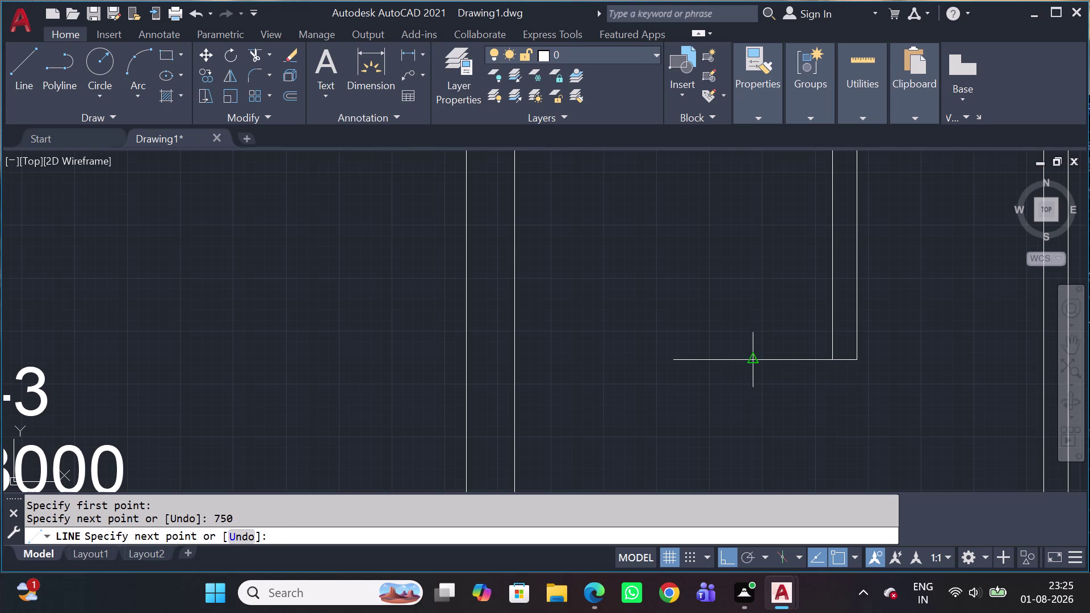
Add the 115 upward segment joined to the room wall, then select the new upper line.
scroll(down, 3)
scroll(down, 3)
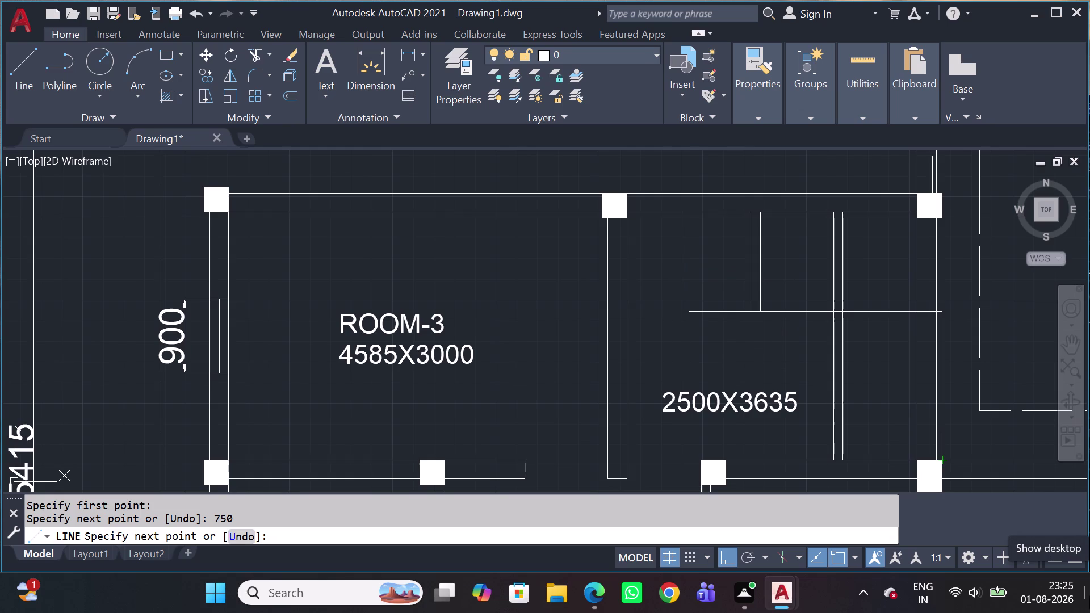
scroll(down, 3)
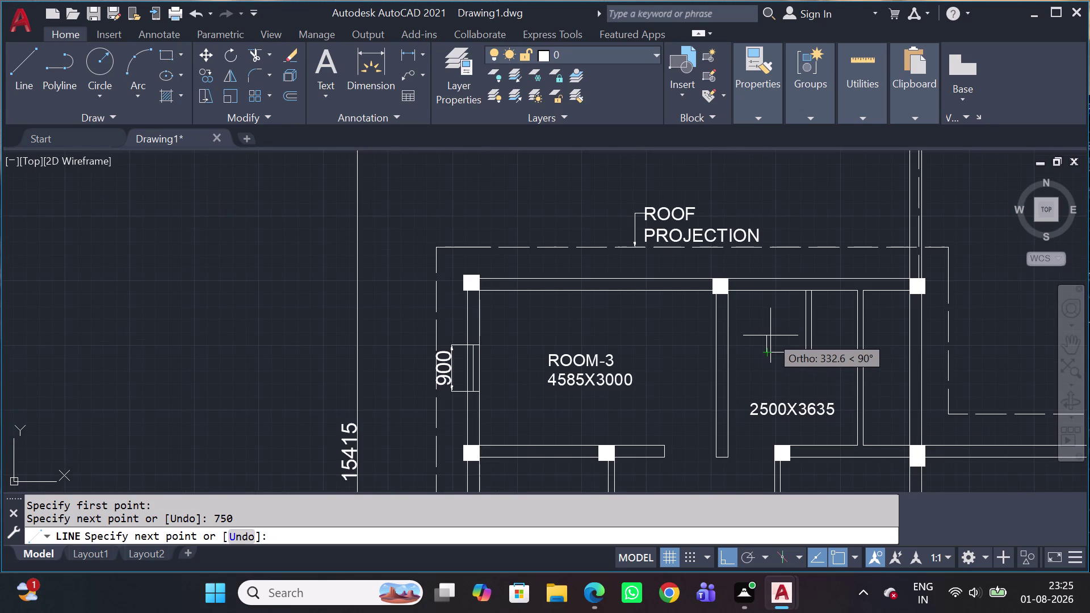
text(115)
key(space)
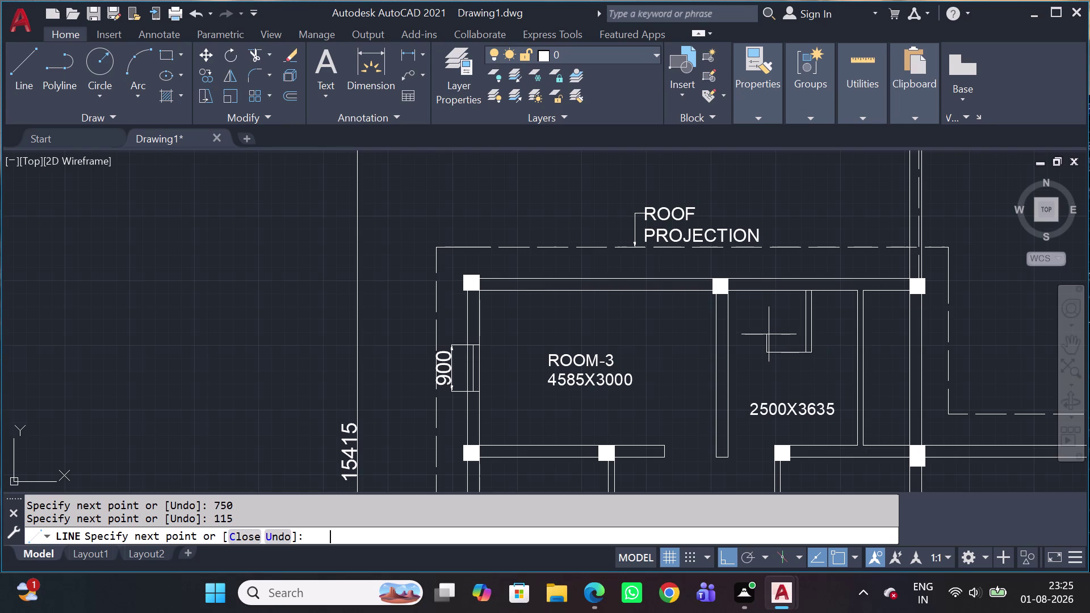
scroll(up, 3)
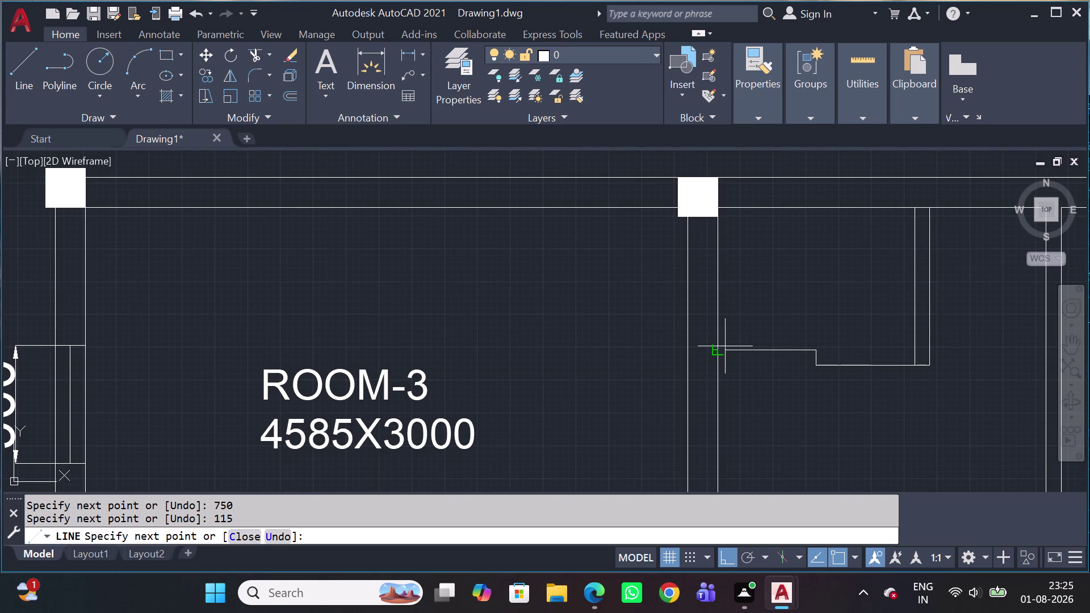
click(721, 353)
key(Escape)
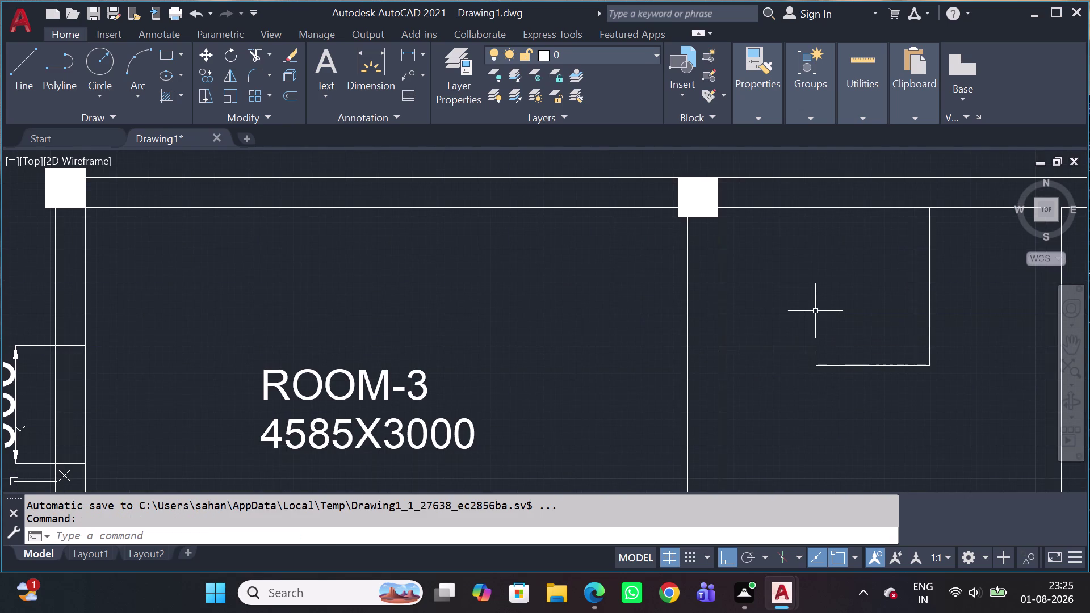
click(786, 352)
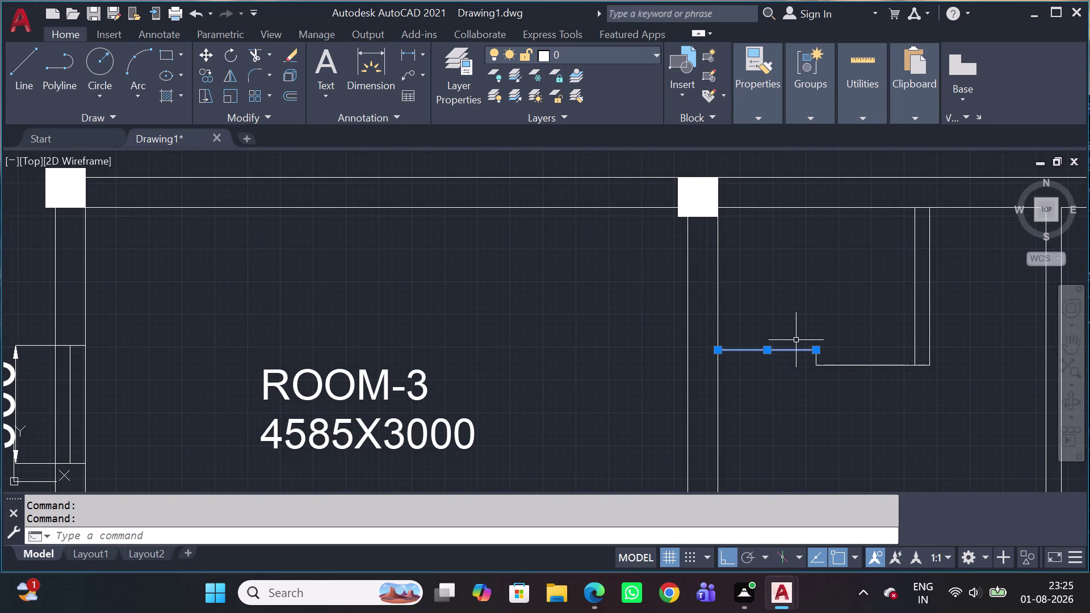
Attempt a 115 offset of the wall line, then cancel it.
key(o)
key(space)
text(11)
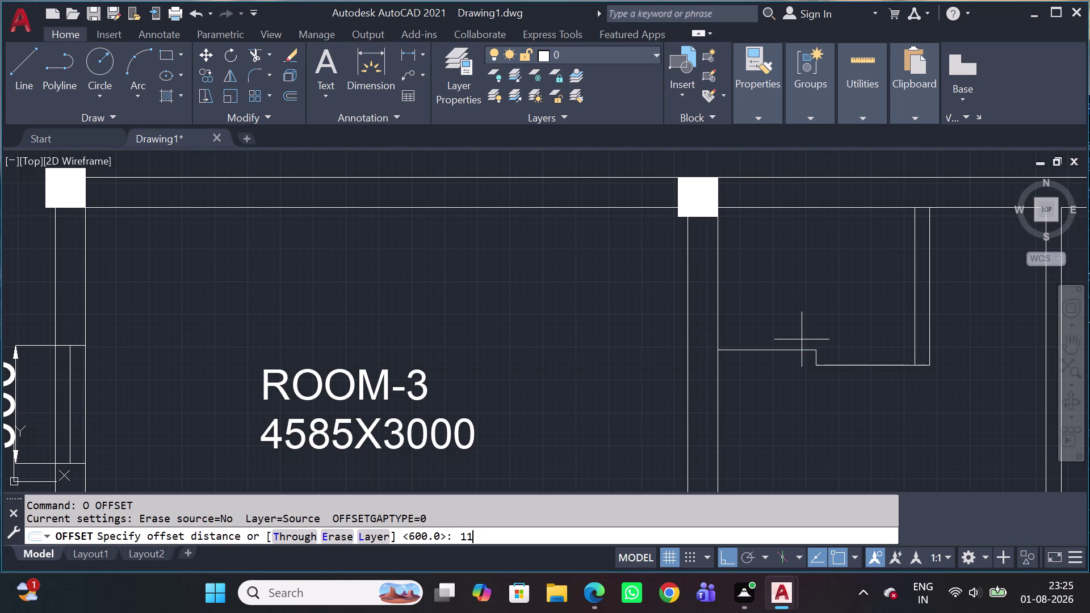
key(5)
key(space)
drag(808, 392, 810, 398)
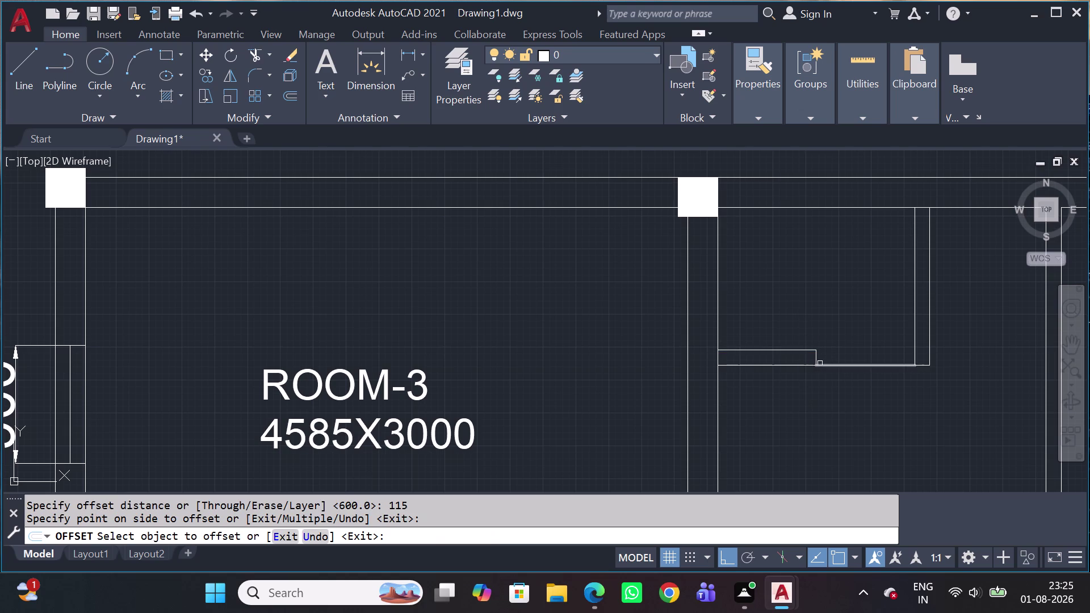
key(Escape)
key(r)
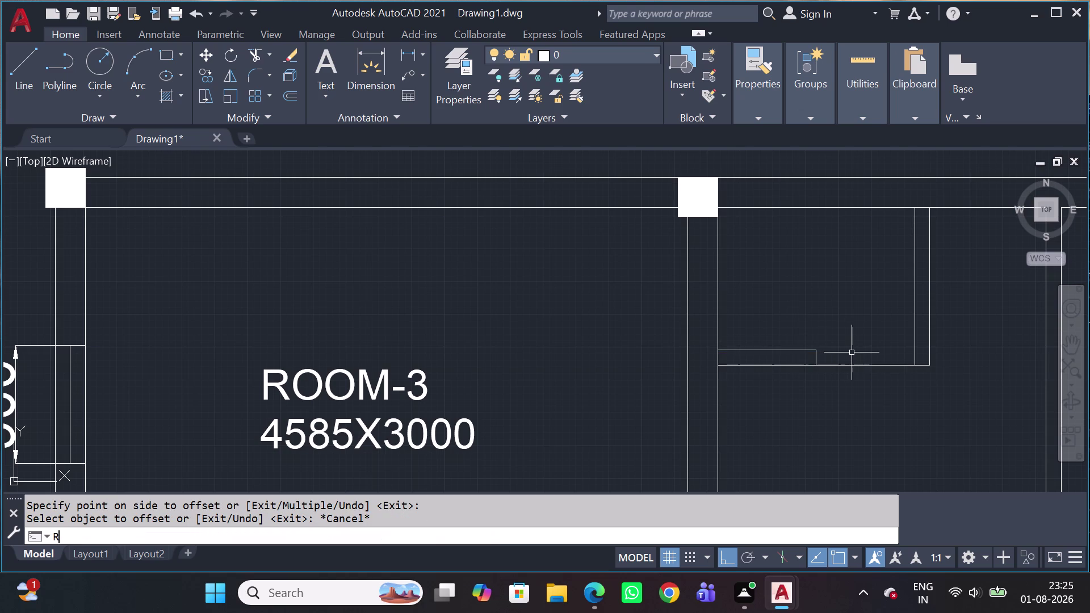
key(Escape)
Fence-trim the lines joining the wall corner beside ROOM-3.
text(TR)
key(space)
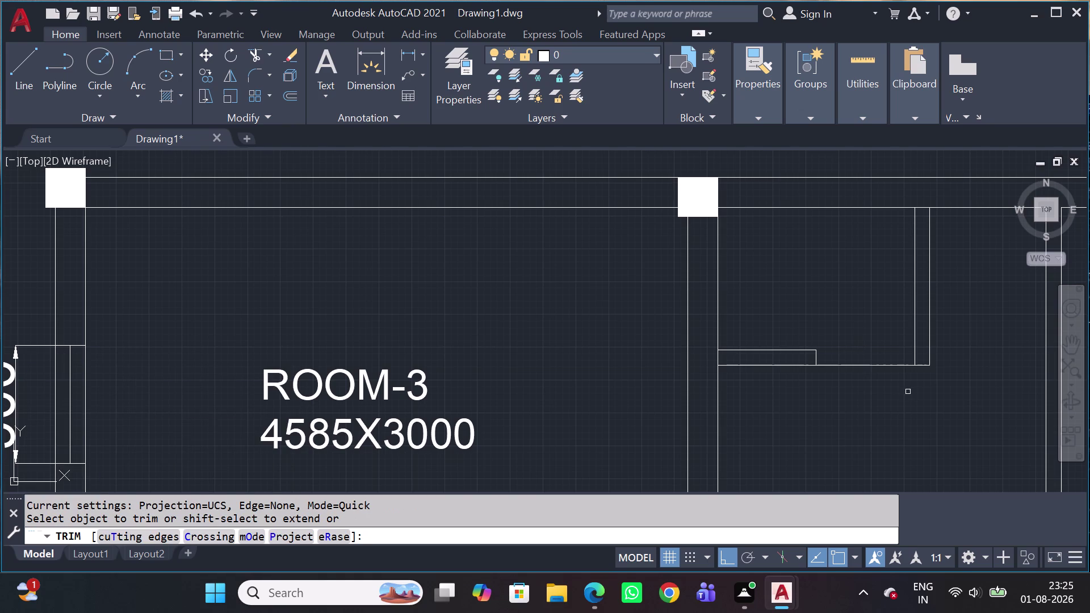
click(880, 353)
drag(863, 415, 864, 424)
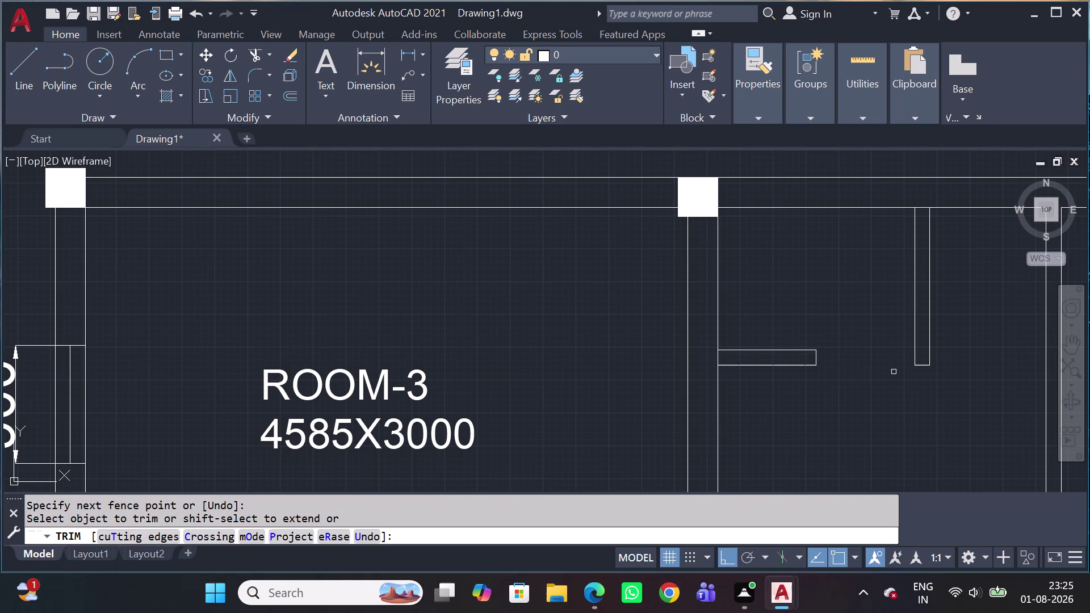
key(Escape)
Pan over to the right top-wall column and begin a new line there.
scroll(down, 3)
middle_drag(904, 345, 747, 323)
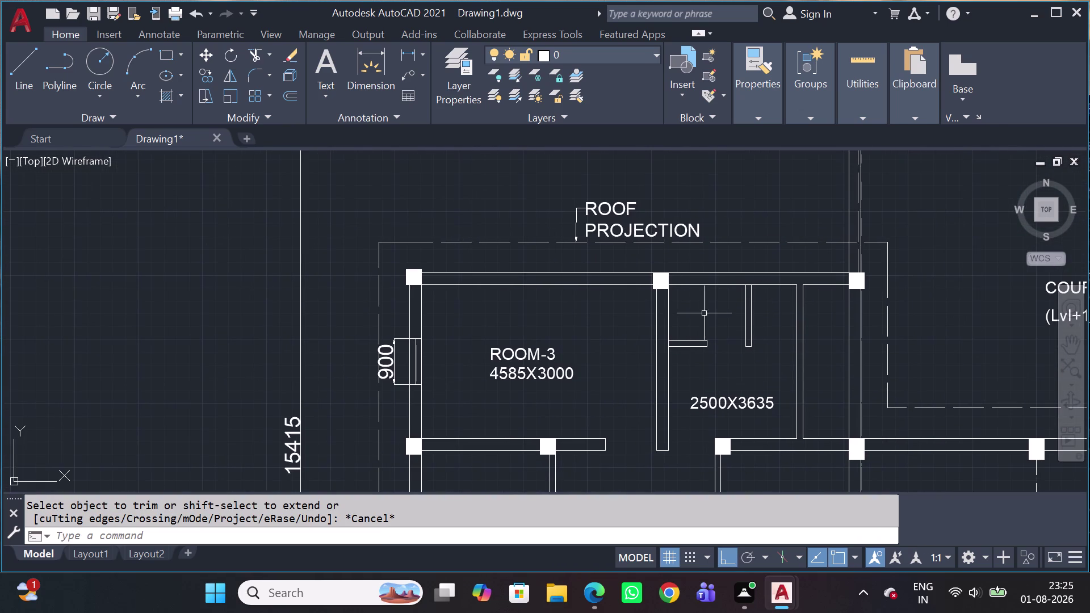
scroll(up, 3)
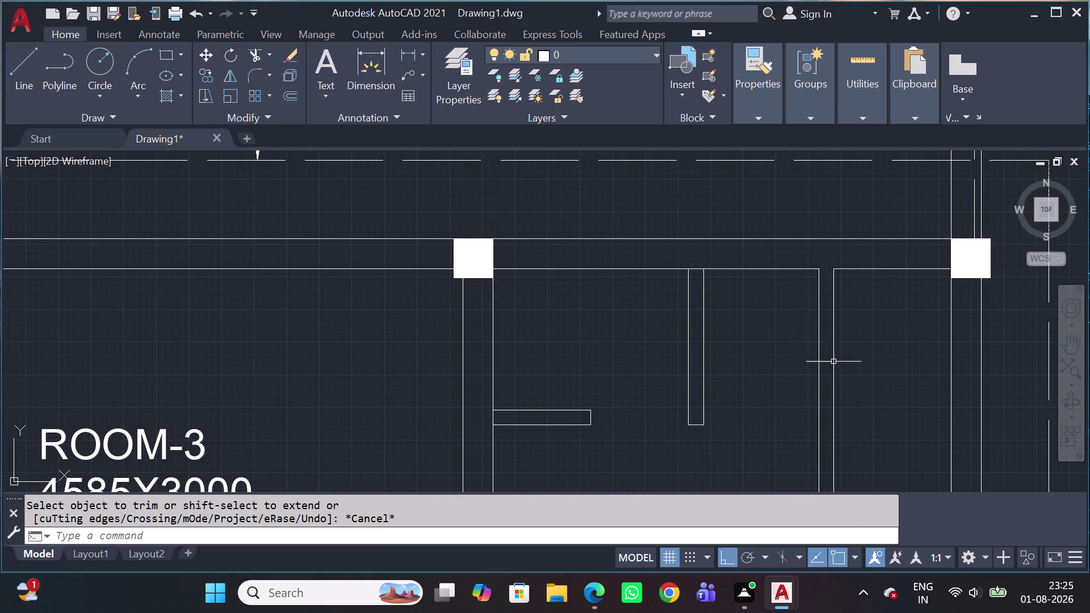
middle_drag(823, 391, 738, 380)
scroll(up, 3)
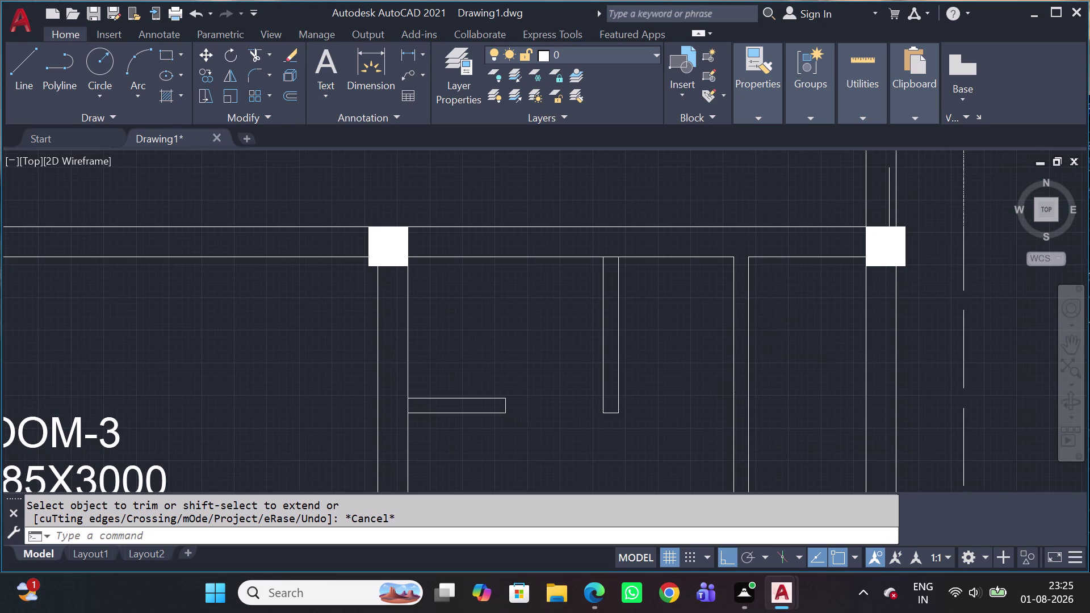
scroll(down, 3)
middle_drag(792, 341, 685, 368)
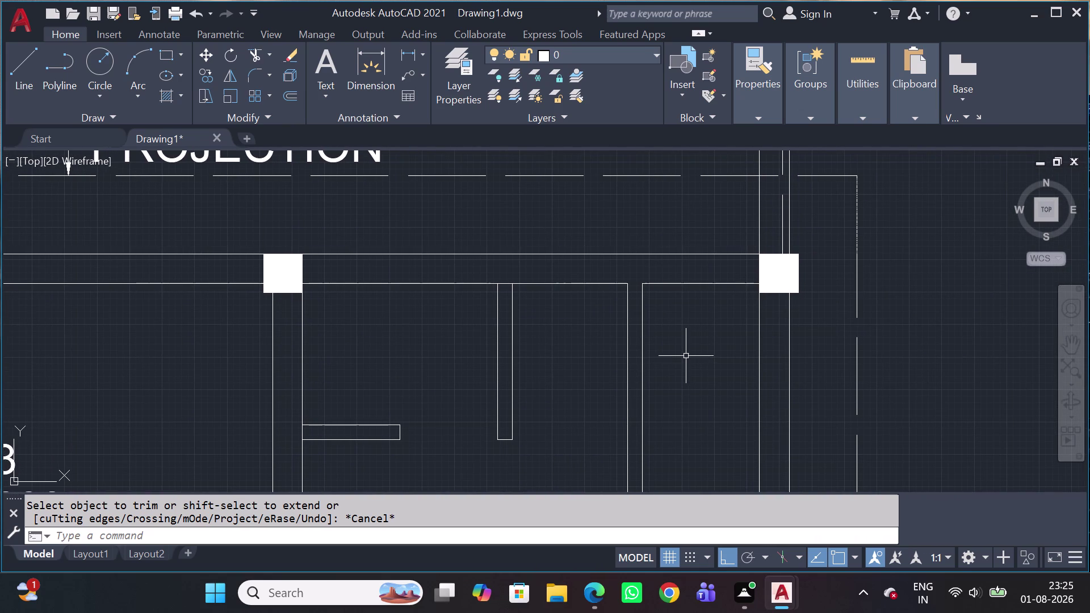
middle_drag(692, 356, 689, 413)
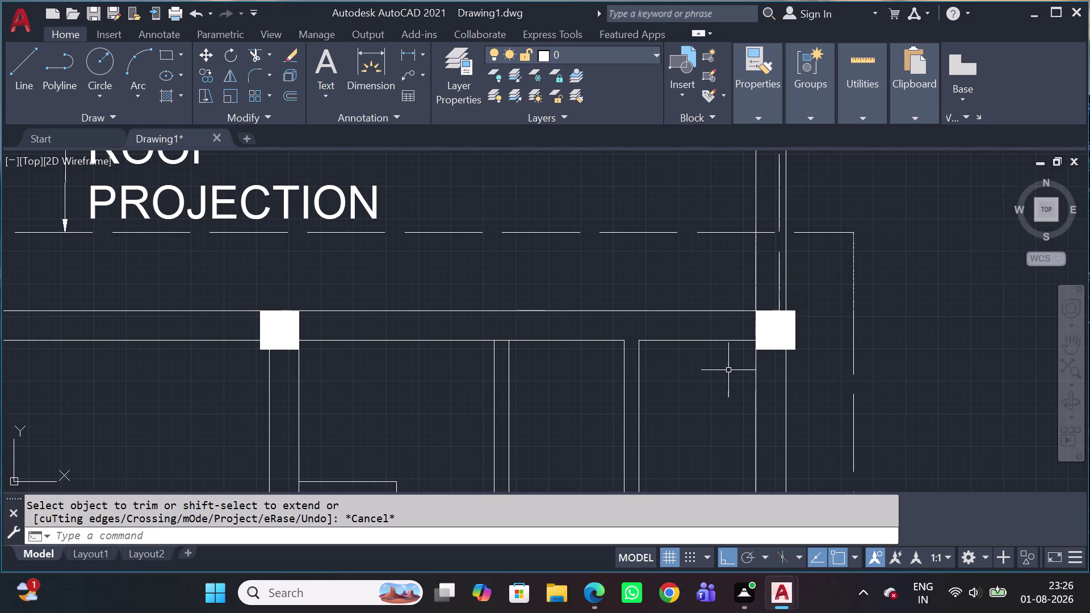
key(l)
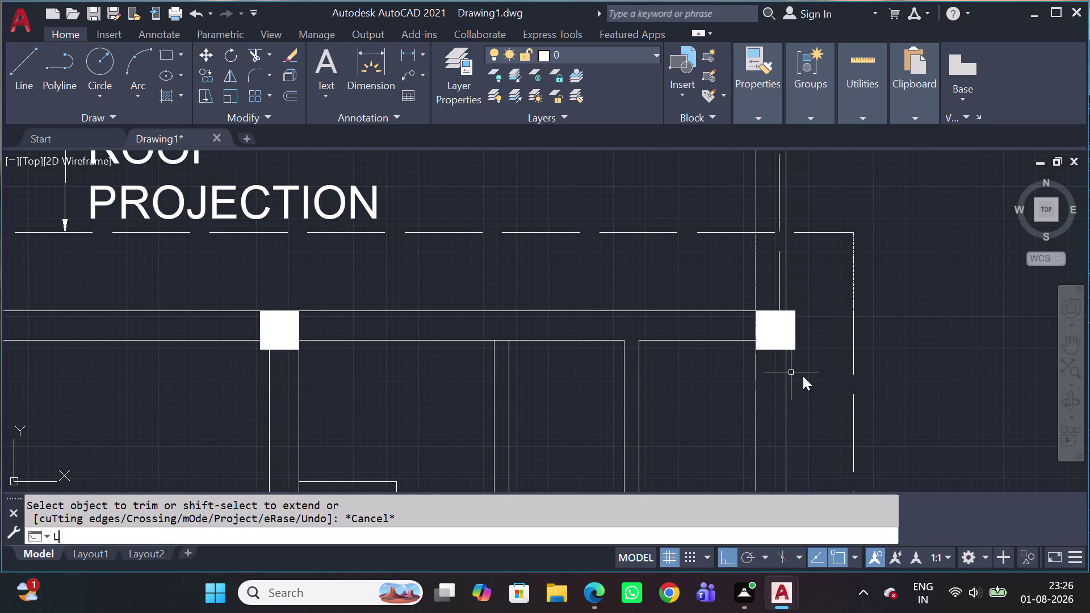
key(space)
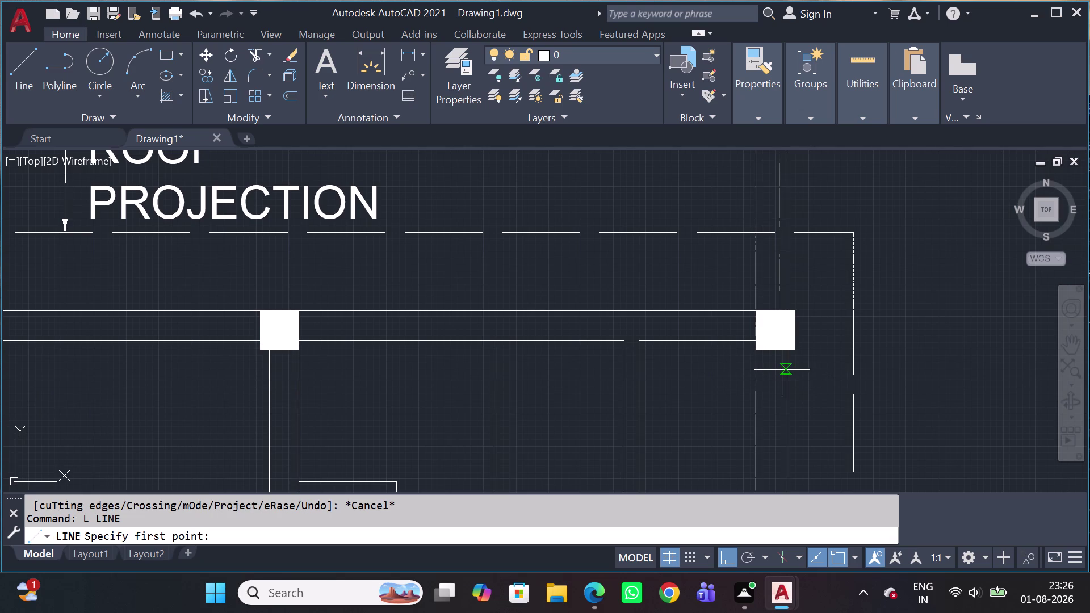
Draw a 1200-long wall line down from the corner under the right column.
scroll(up, 3)
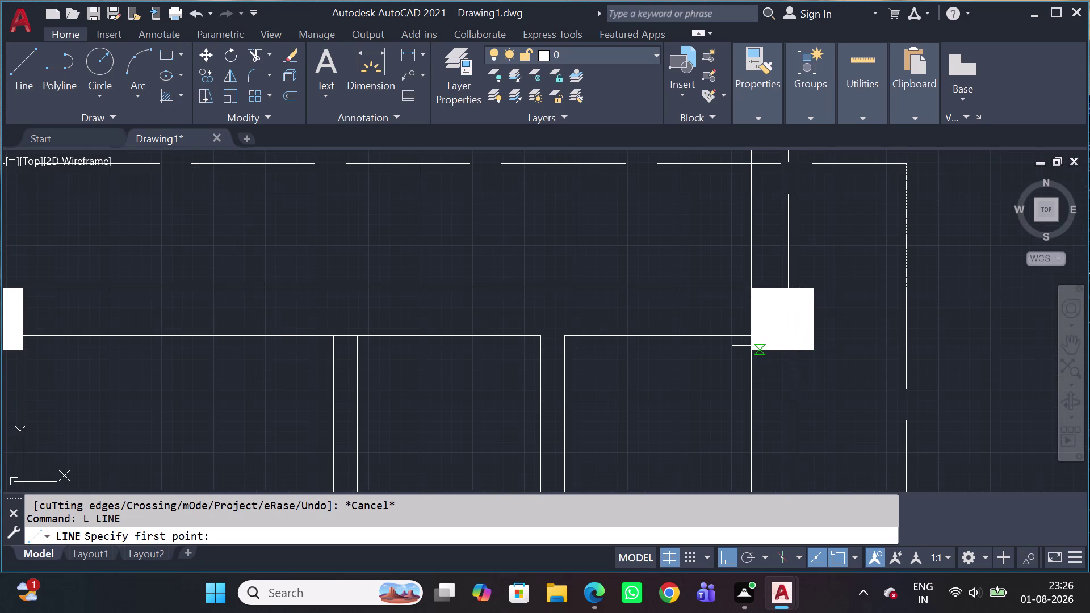
click(756, 340)
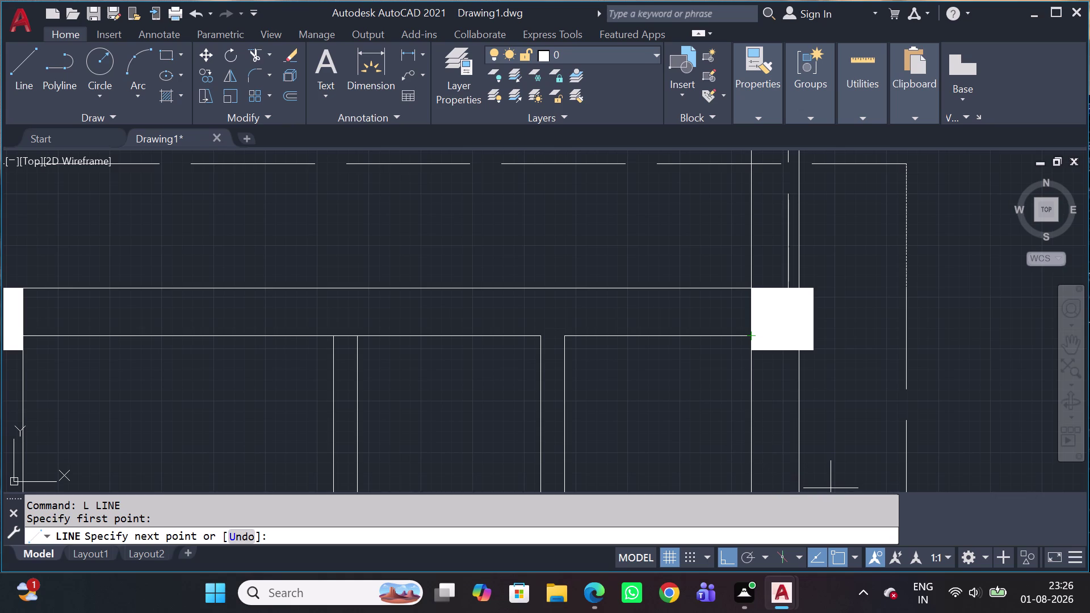
text(12)
text(0)
text(0)
key(space)
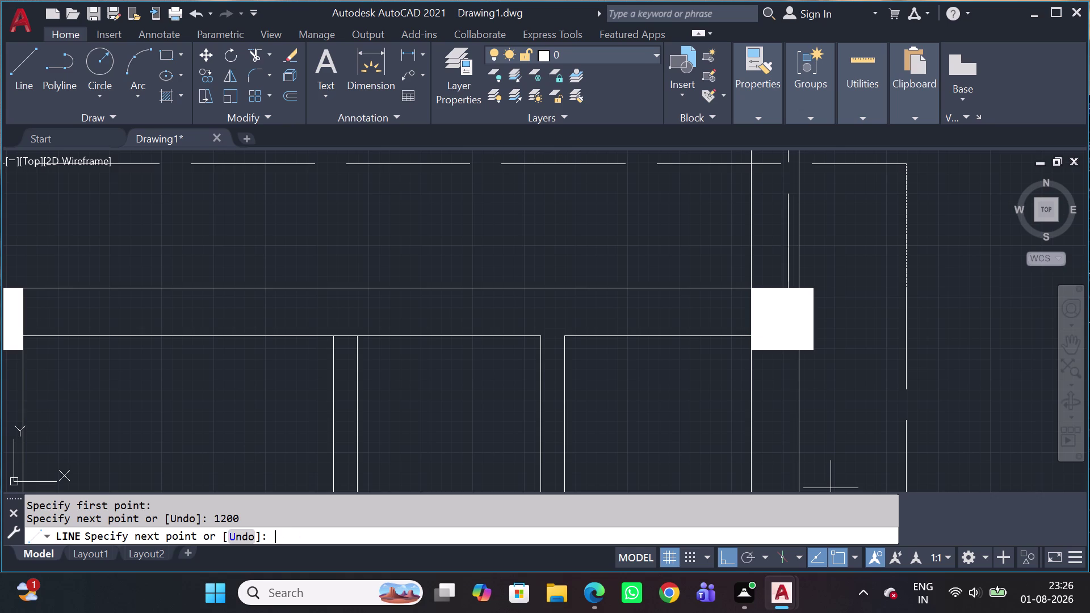
Add the 150 segment, close it back to the wall, and select the vertical line.
scroll(down, 3)
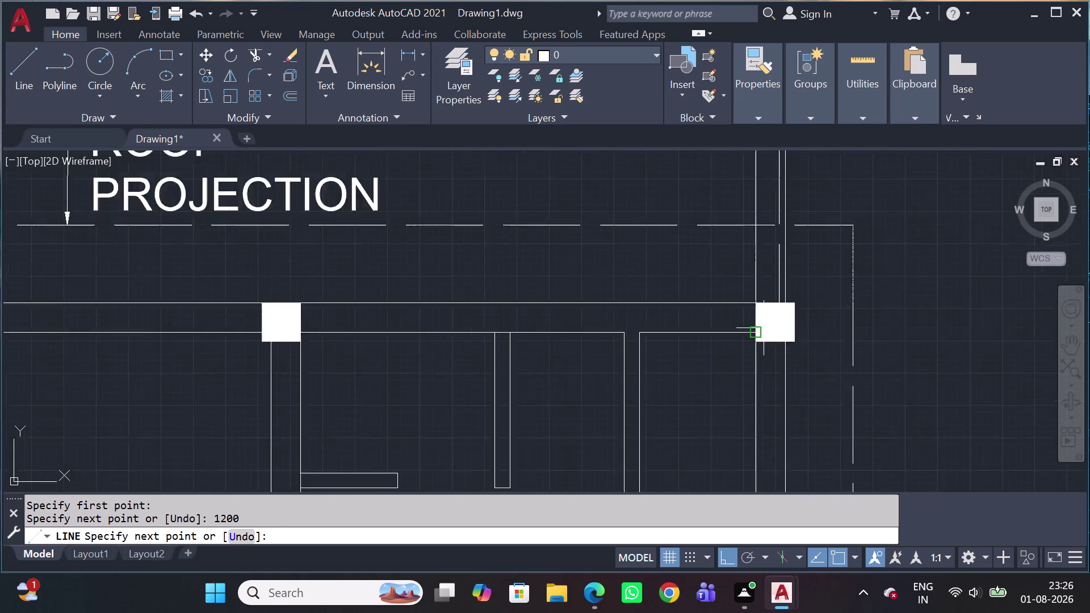
scroll(down, 3)
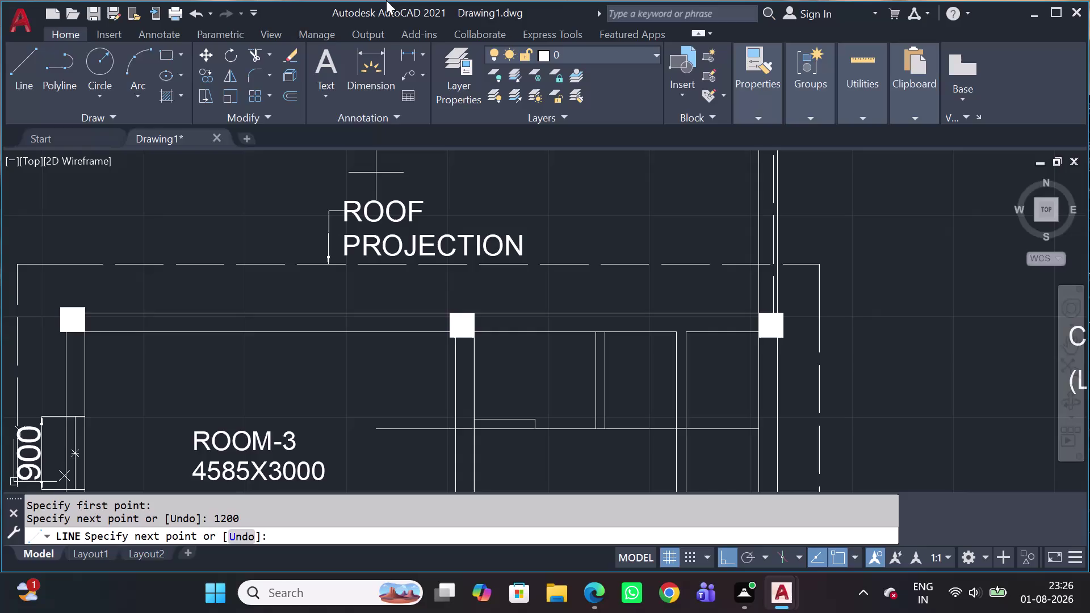
text(15)
key(0)
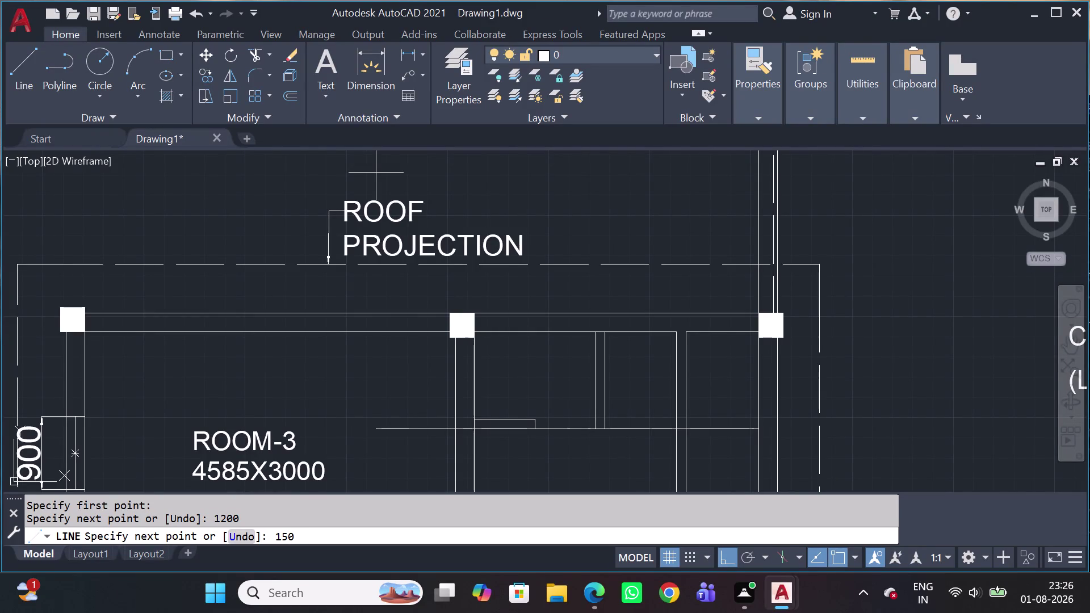
scroll(down, 3)
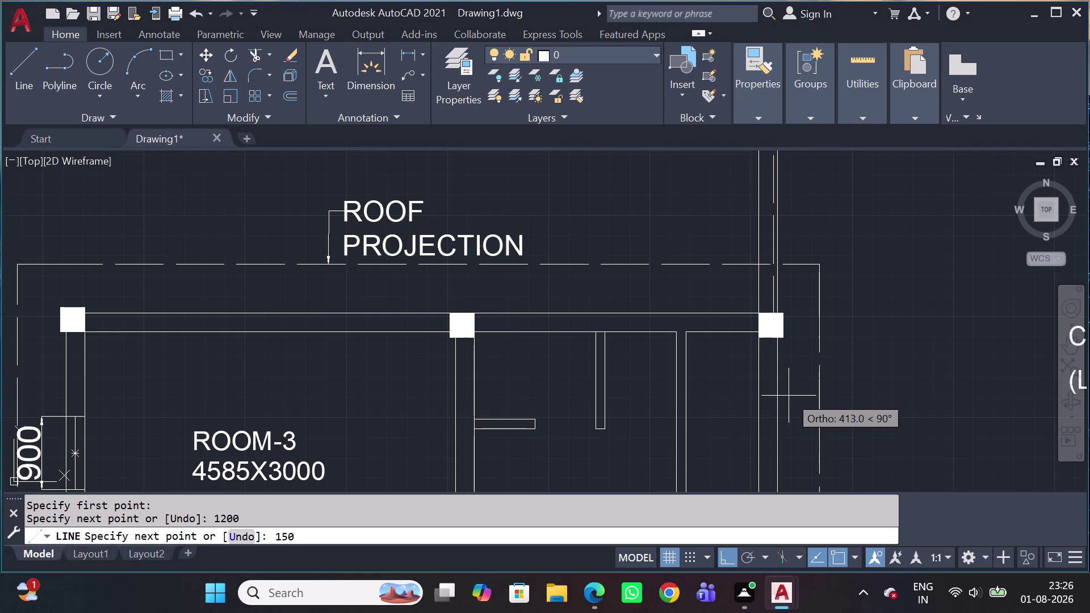
key(space)
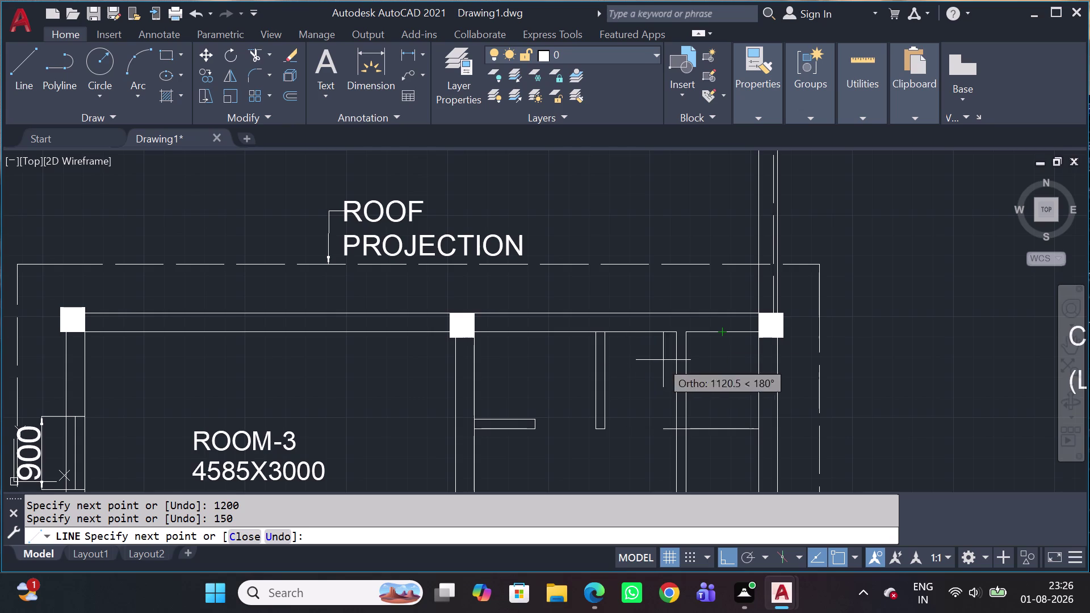
click(748, 338)
key(Escape)
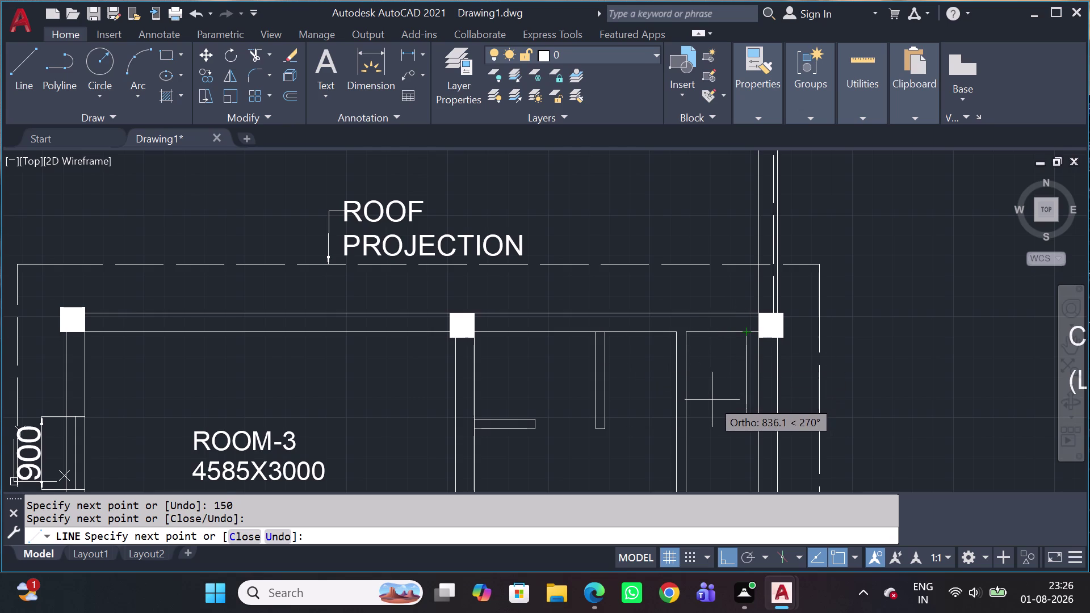
scroll(down, 3)
scroll(up, 3)
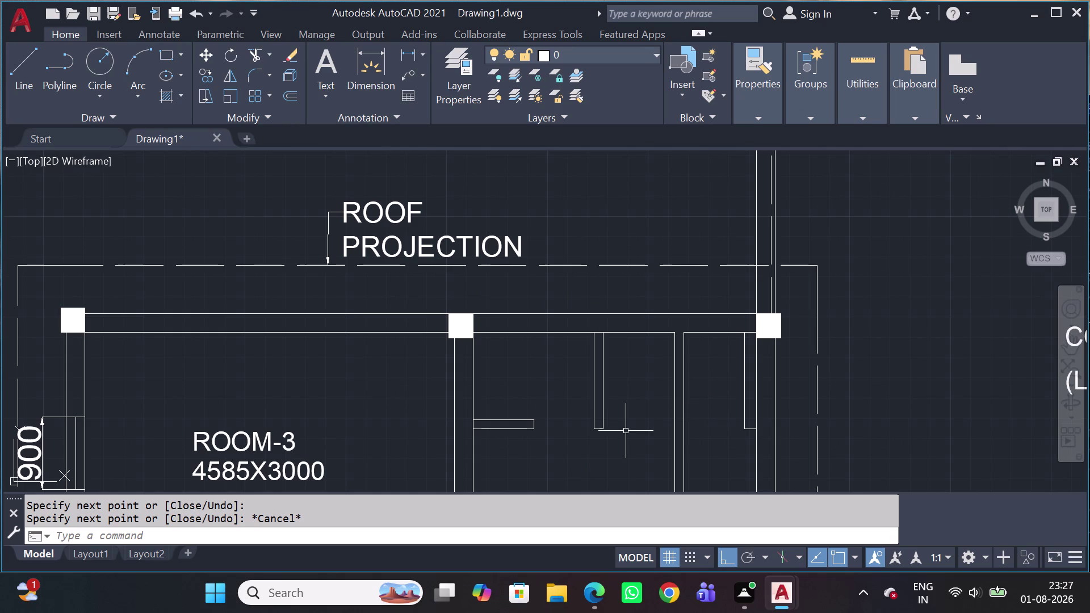
click(745, 384)
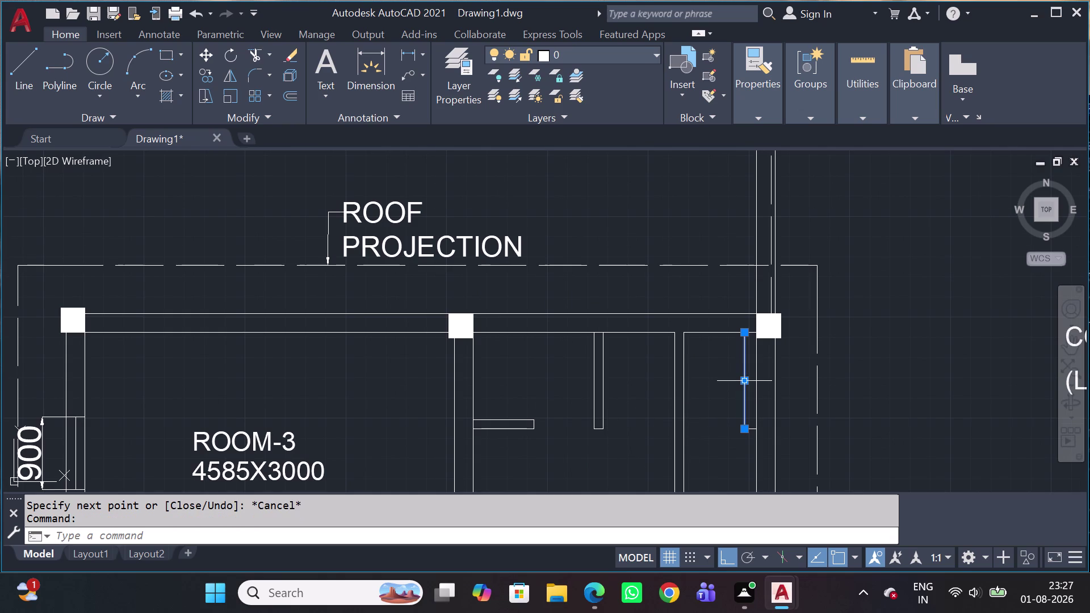
Cancel a mistyped command and select the short vertical wall lines.
key(0)
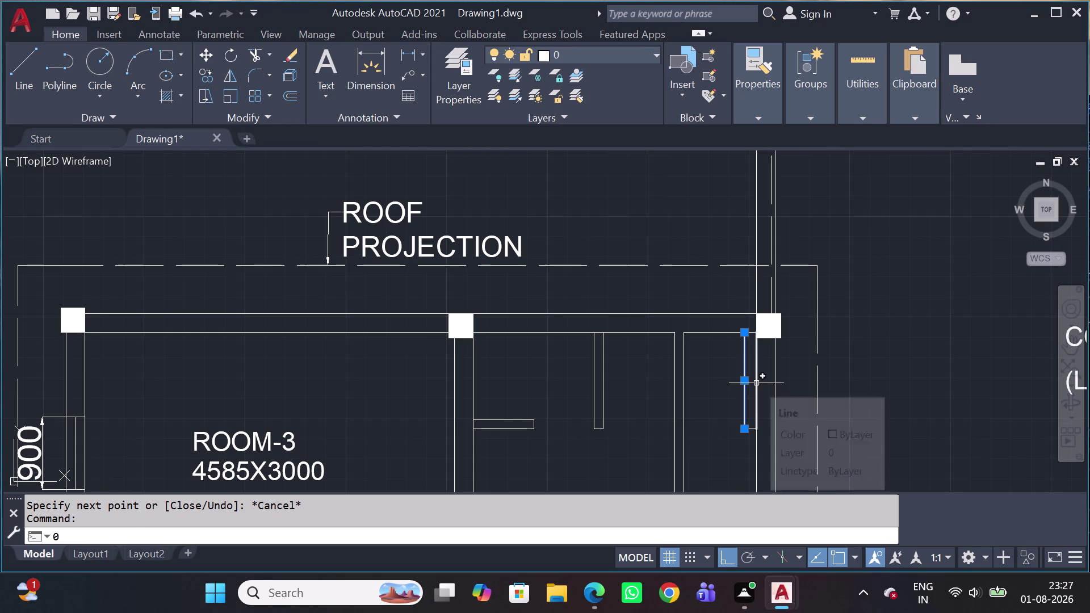
key(Escape)
key(o)
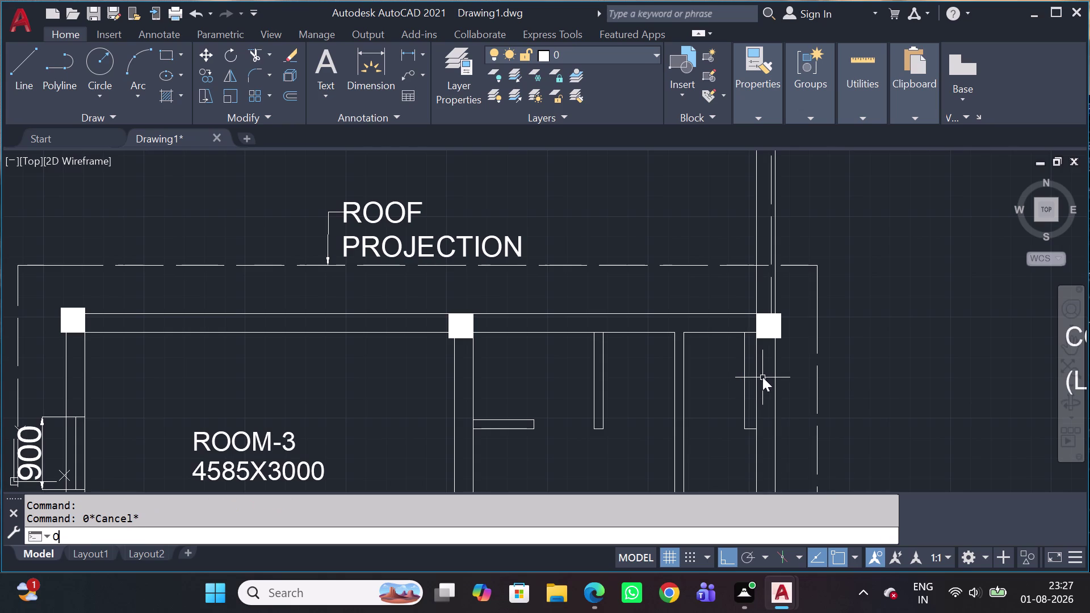
click(743, 389)
click(743, 390)
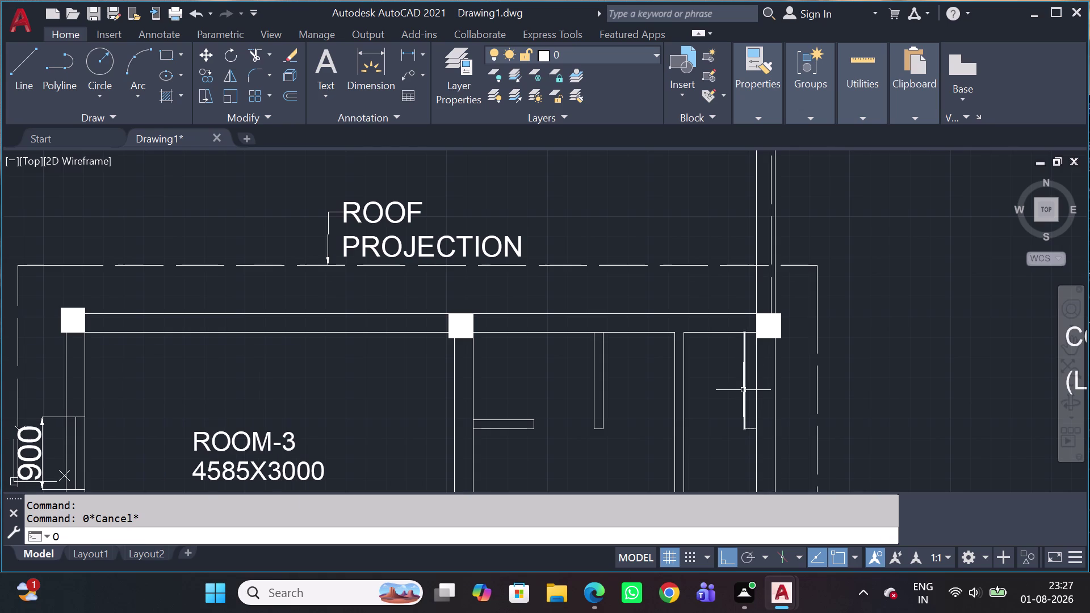
click(743, 385)
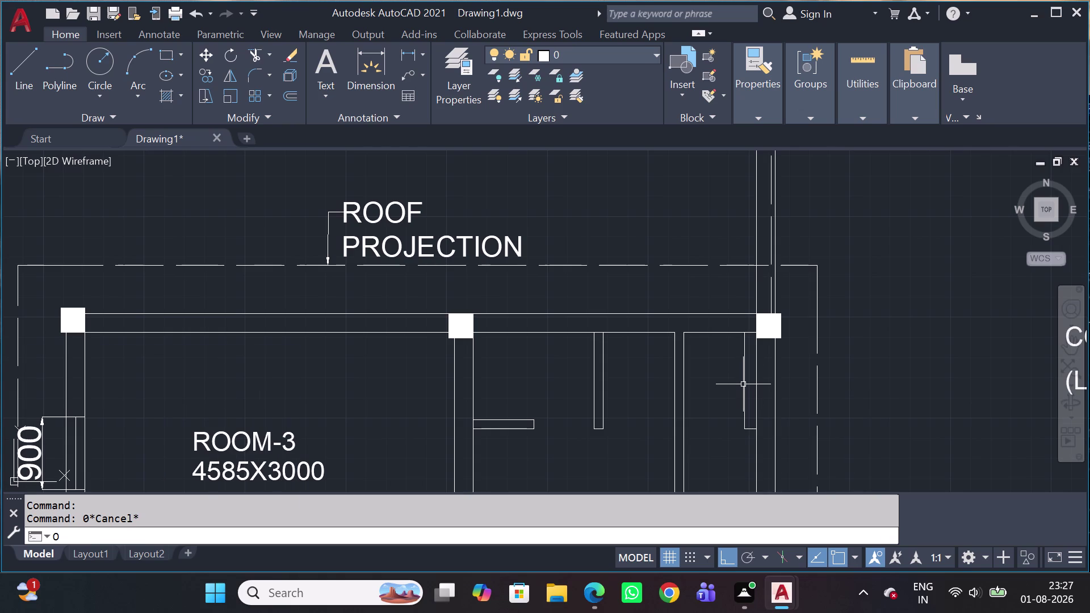
click(746, 376)
click(733, 379)
click(743, 375)
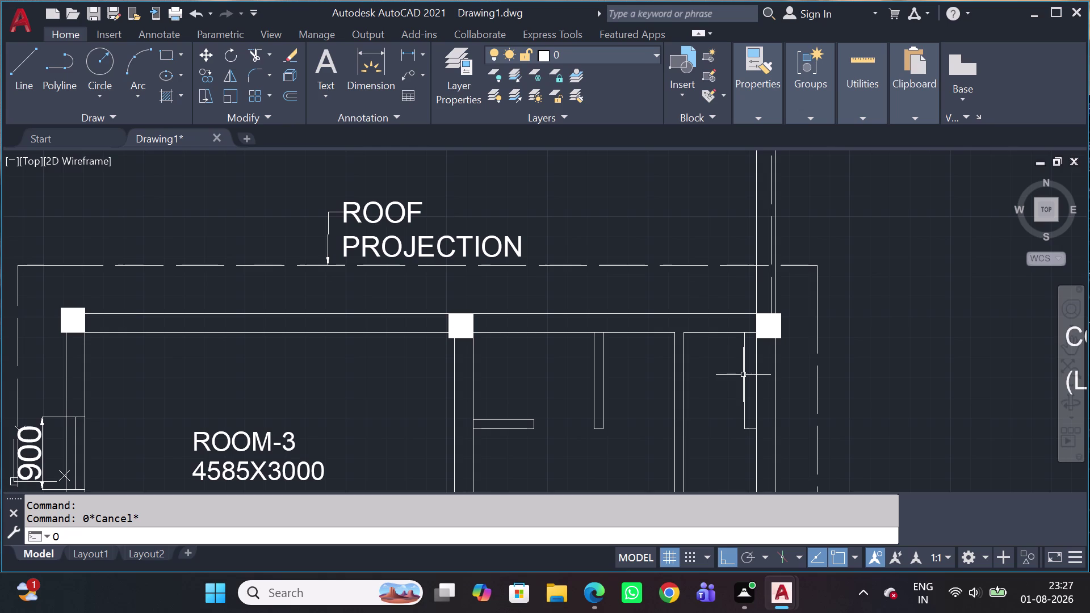
click(743, 372)
click(744, 352)
click(741, 360)
scroll(up, 3)
key(Escape)
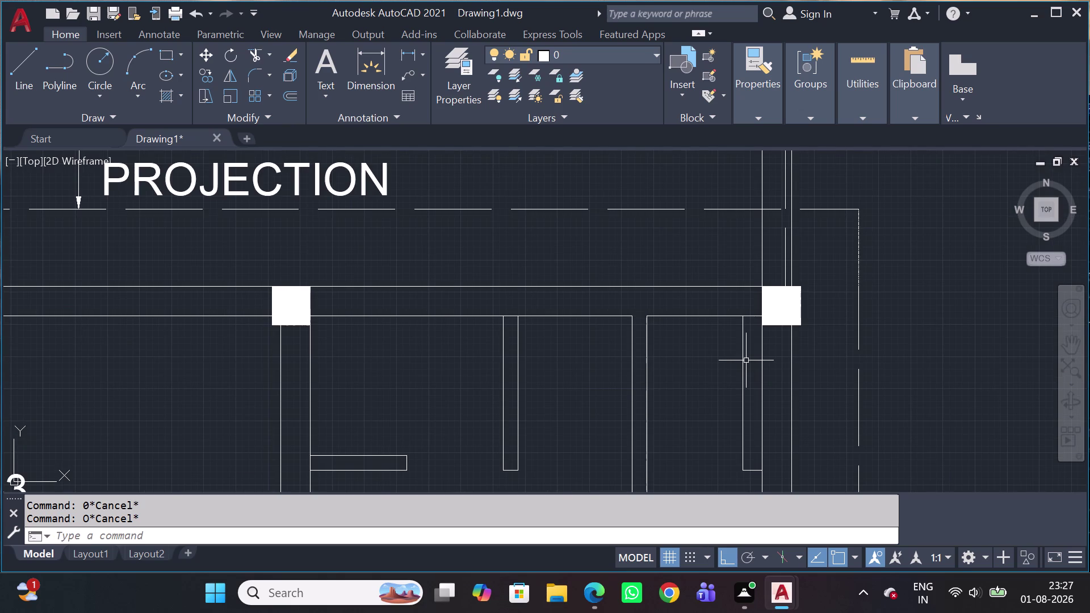
scroll(up, 3)
click(745, 366)
click(719, 388)
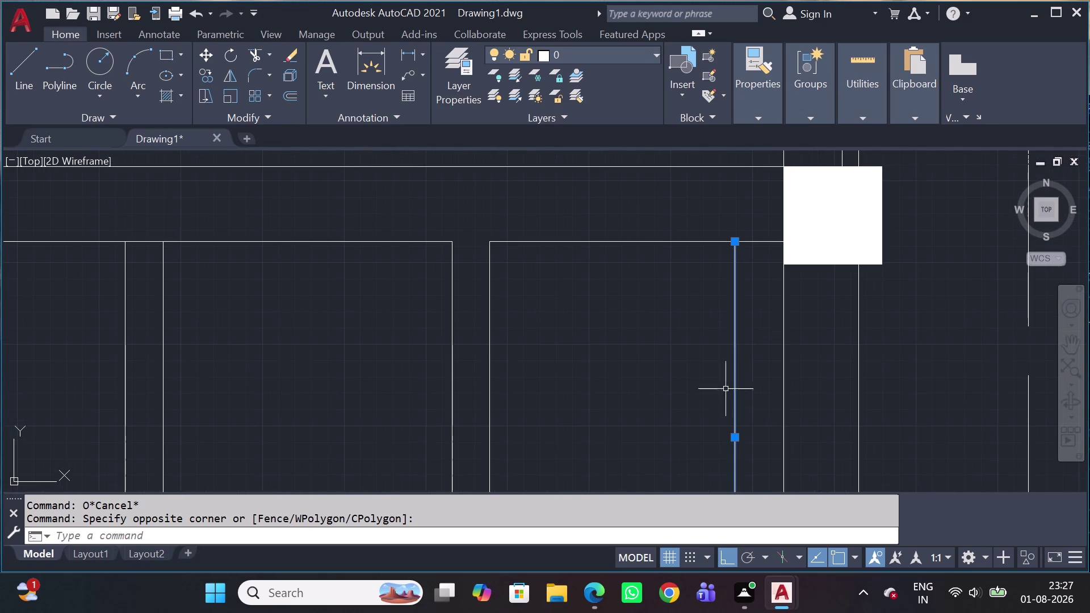
Retry the OFFSET distance entry and box-select lines in the plan.
key(o)
key(space)
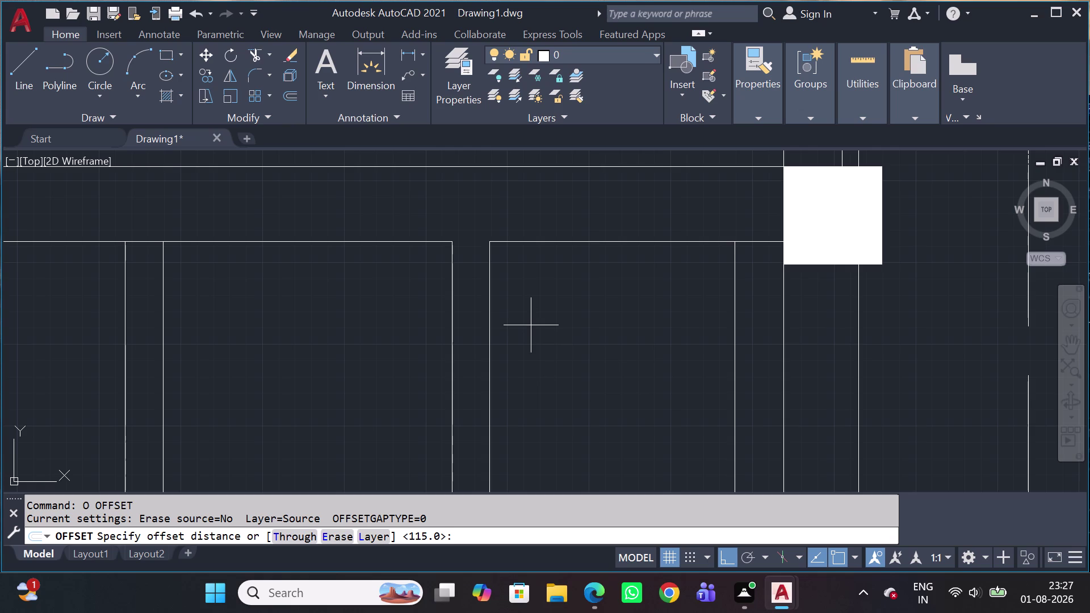
key(5)
key(Escape)
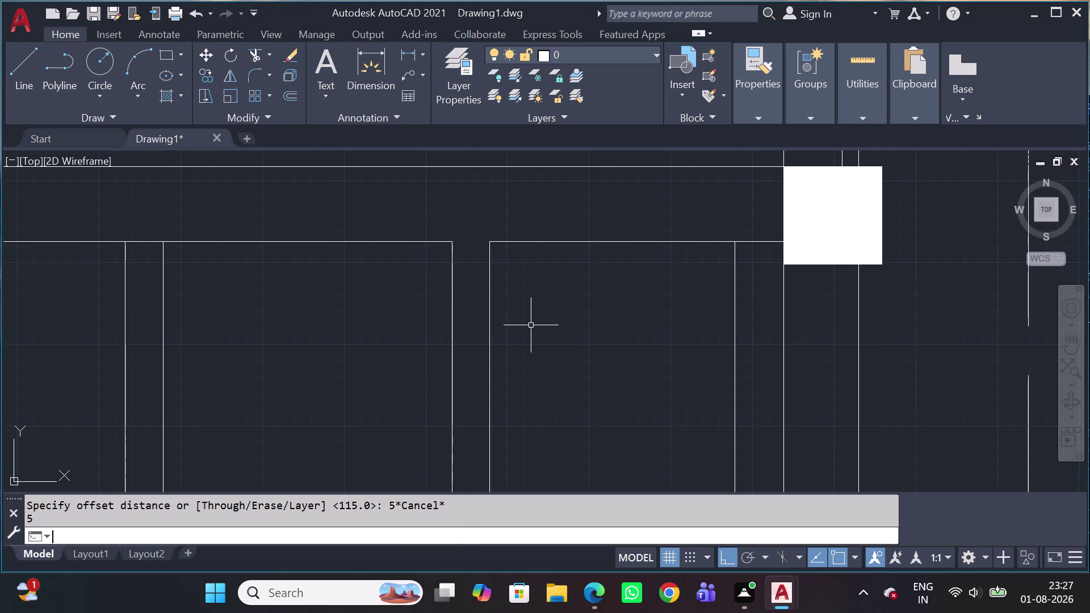
key(7)
text(50)
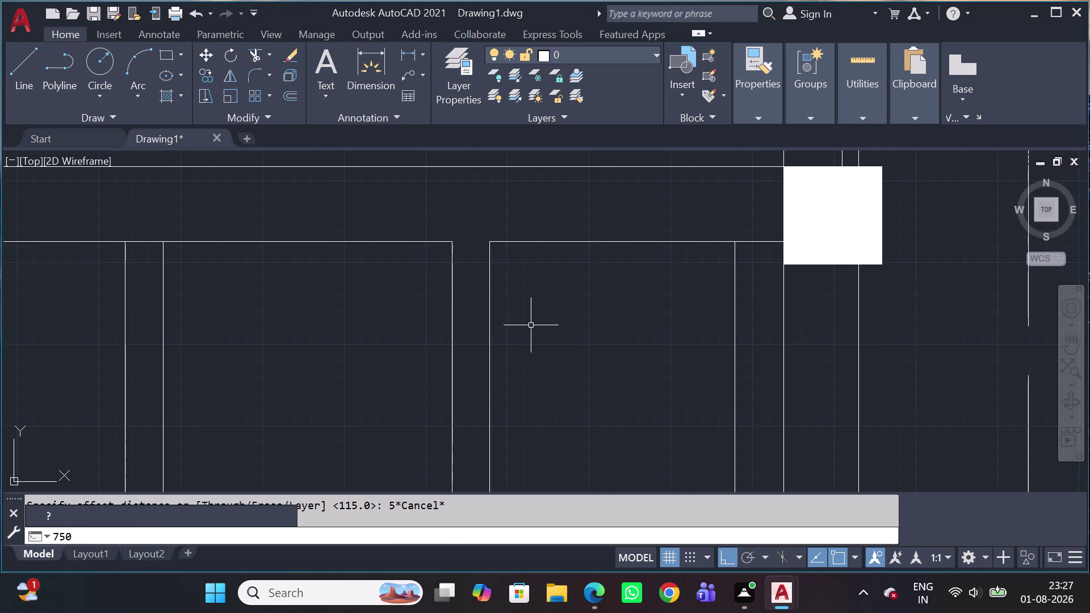
key(space)
scroll(down, 3)
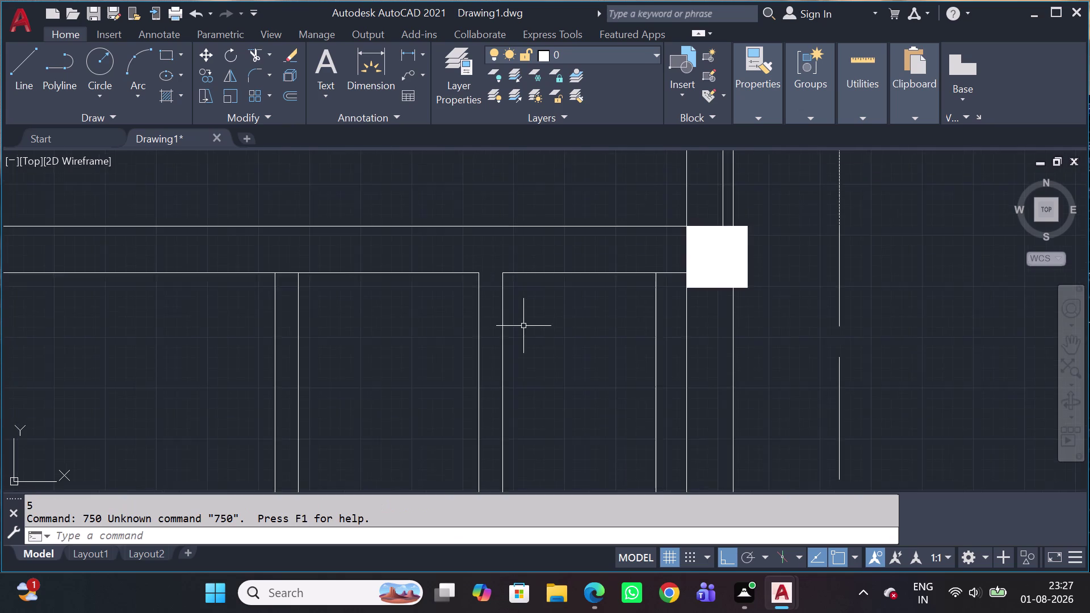
scroll(down, 3)
click(549, 363)
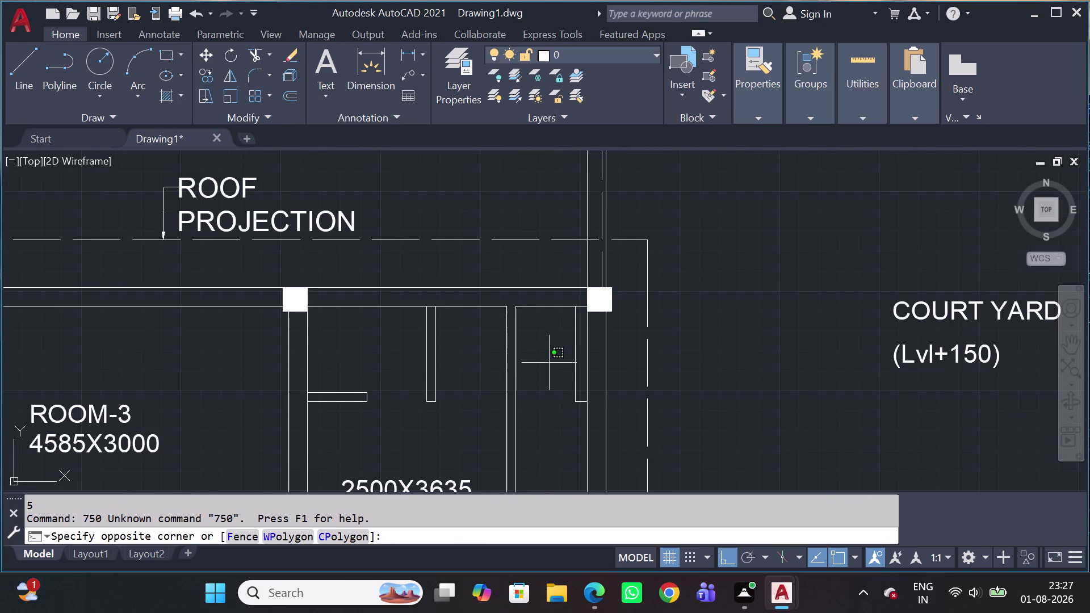
click(537, 380)
key(space)
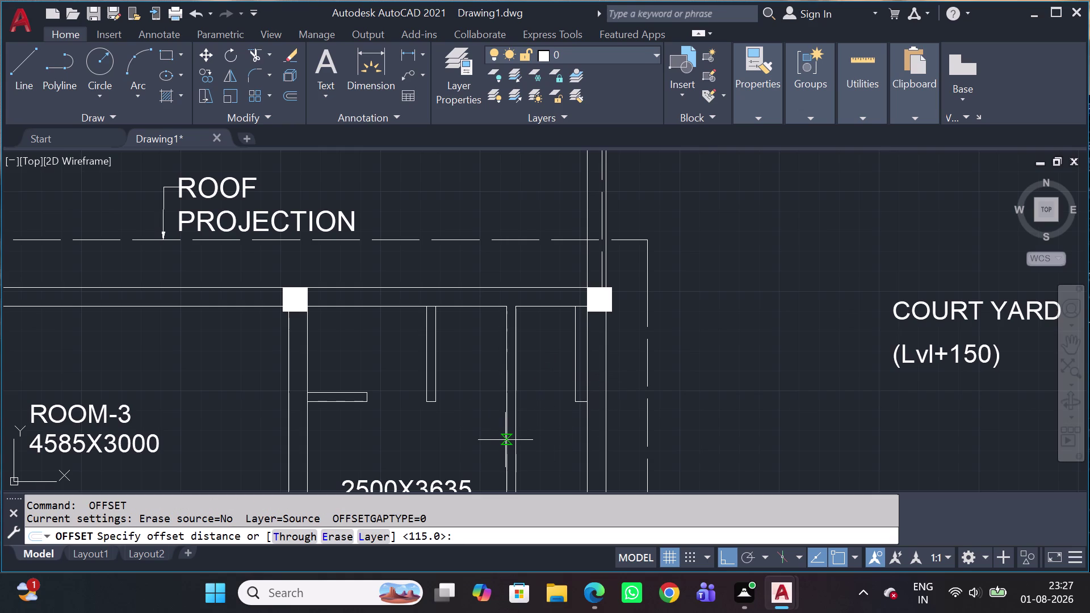
Offset the passage wall line 750 to the left.
key(7)
key(5)
key(0)
key(space)
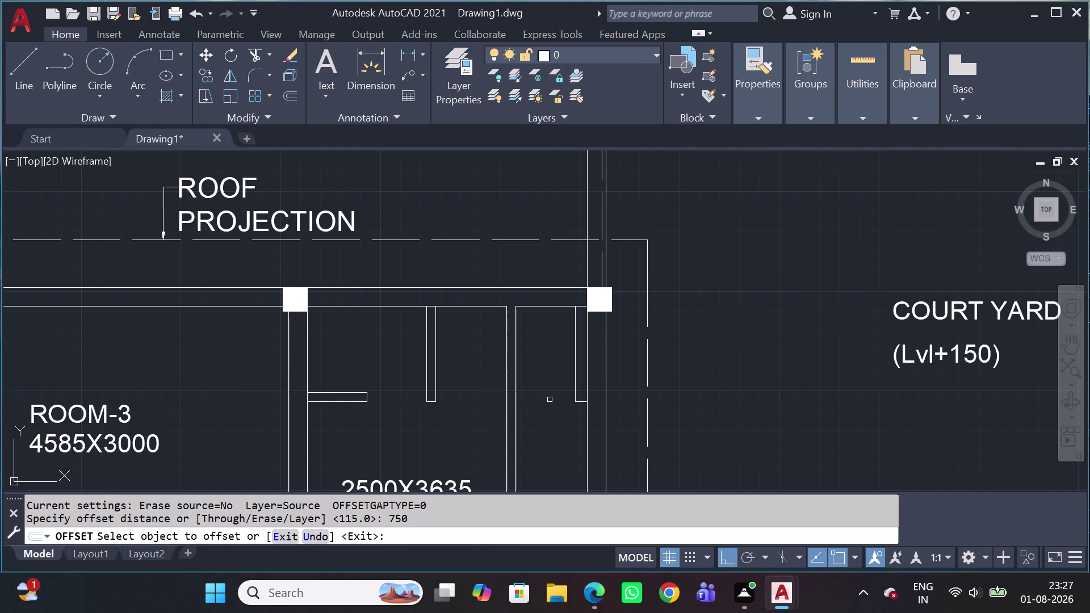
click(575, 386)
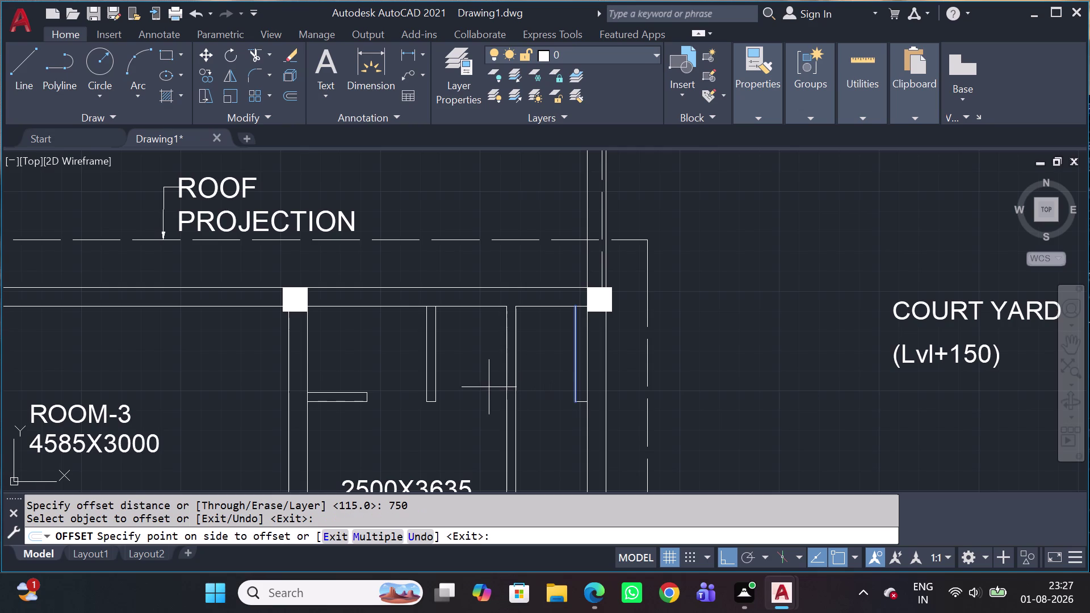
click(485, 388)
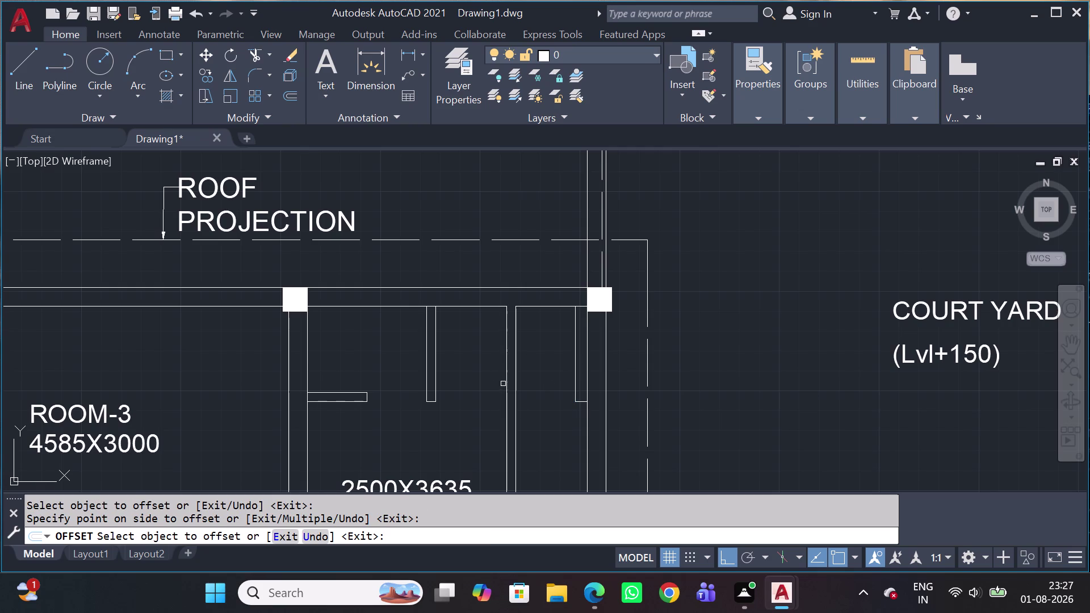
key(Escape)
Erase the two unwanted lines.
scroll(down, 3)
scroll(up, 3)
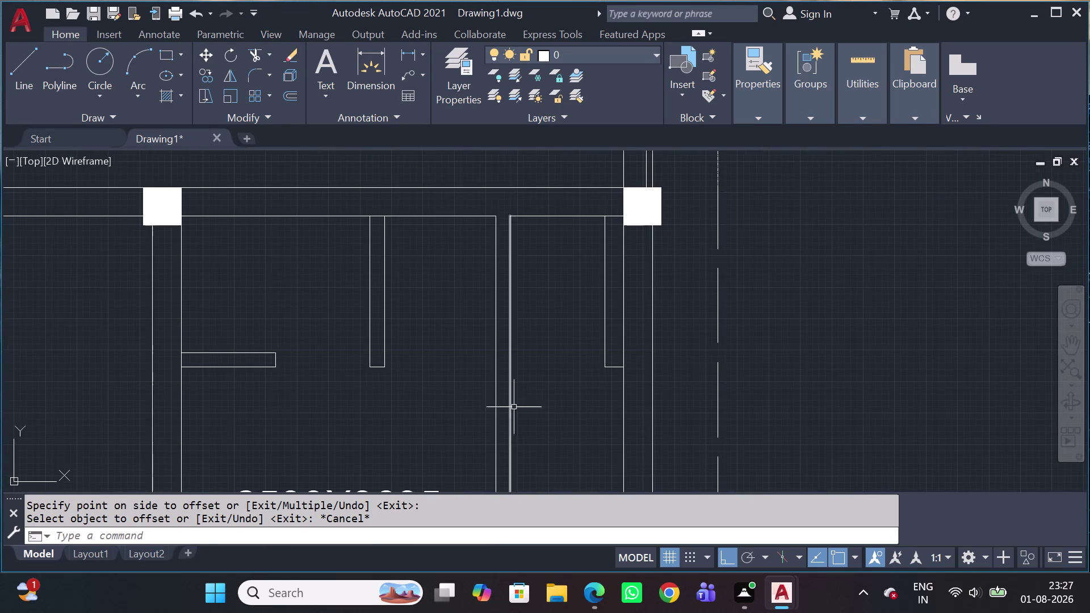
click(526, 417)
click(453, 429)
key(Delete)
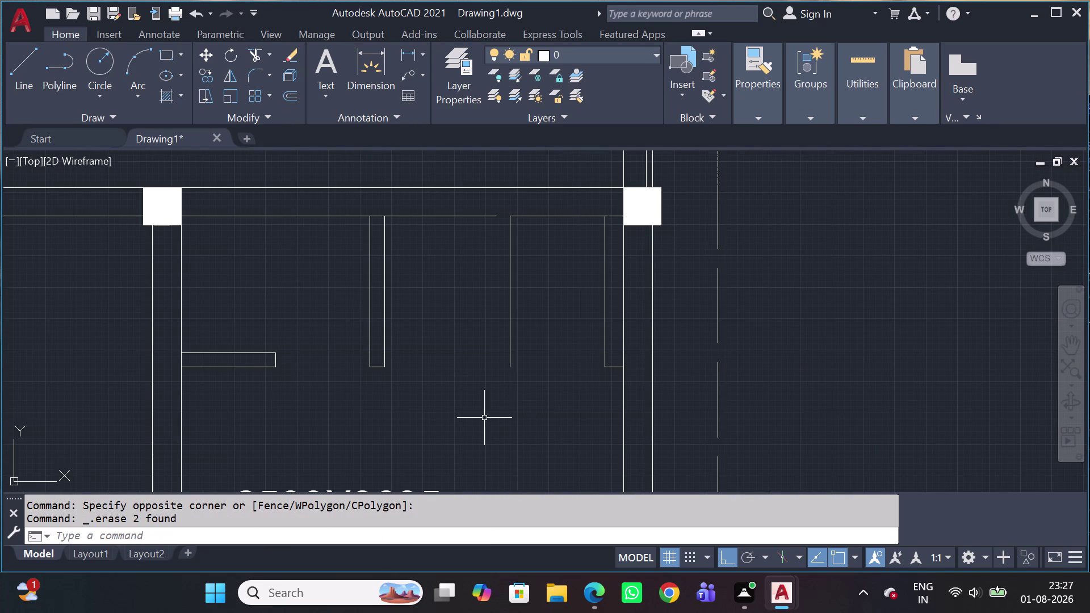
Offset the new wall line 150 to the left.
click(546, 307)
click(496, 318)
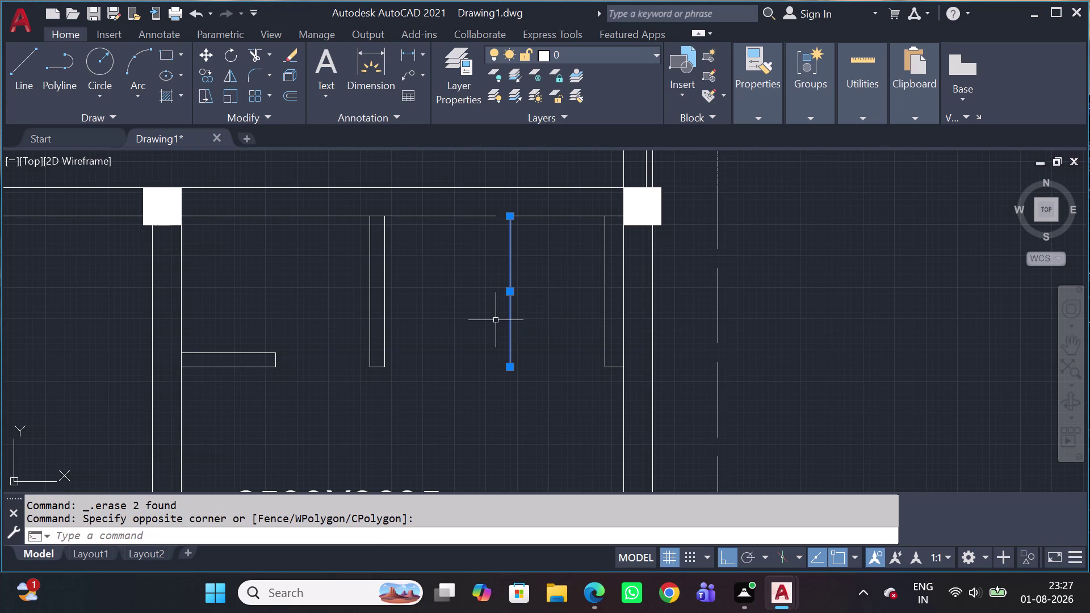
key(o)
key(space)
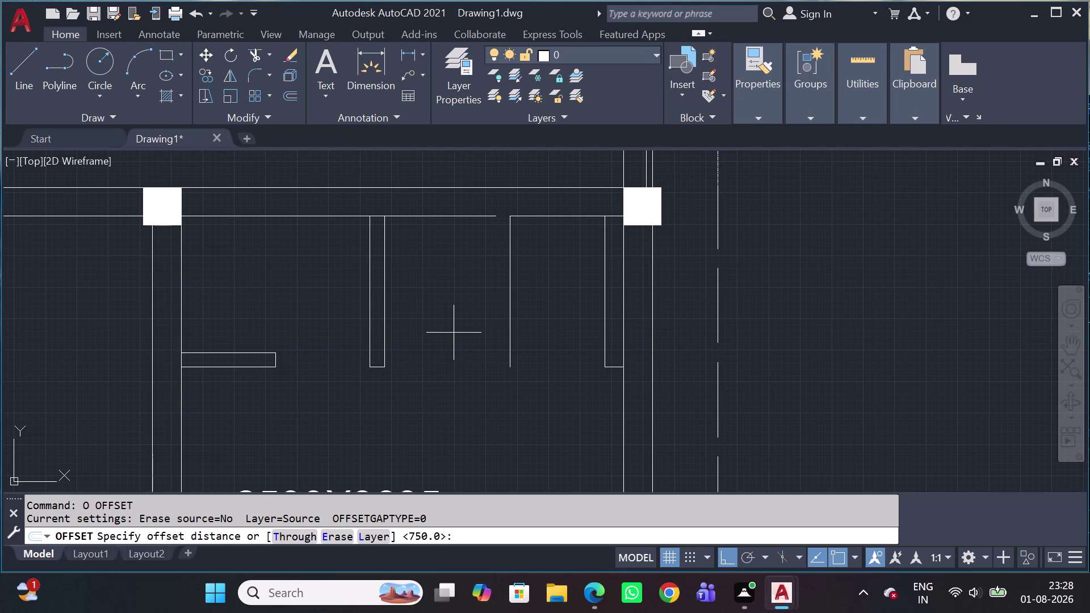
key(1)
key(5)
key(0)
key(space)
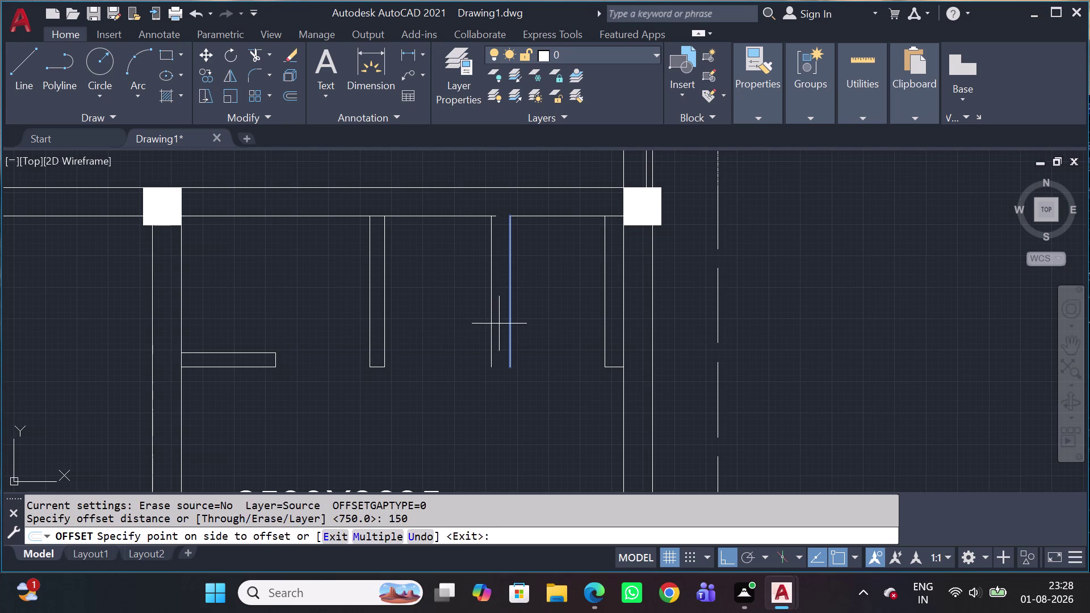
click(497, 323)
scroll(up, 3)
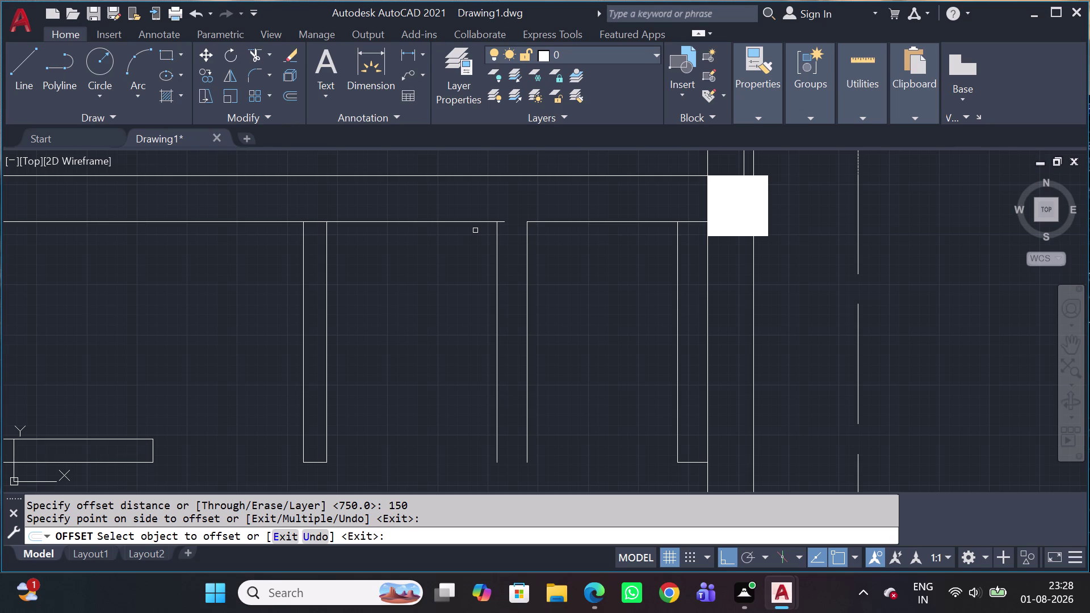
key(Escape)
text(T)
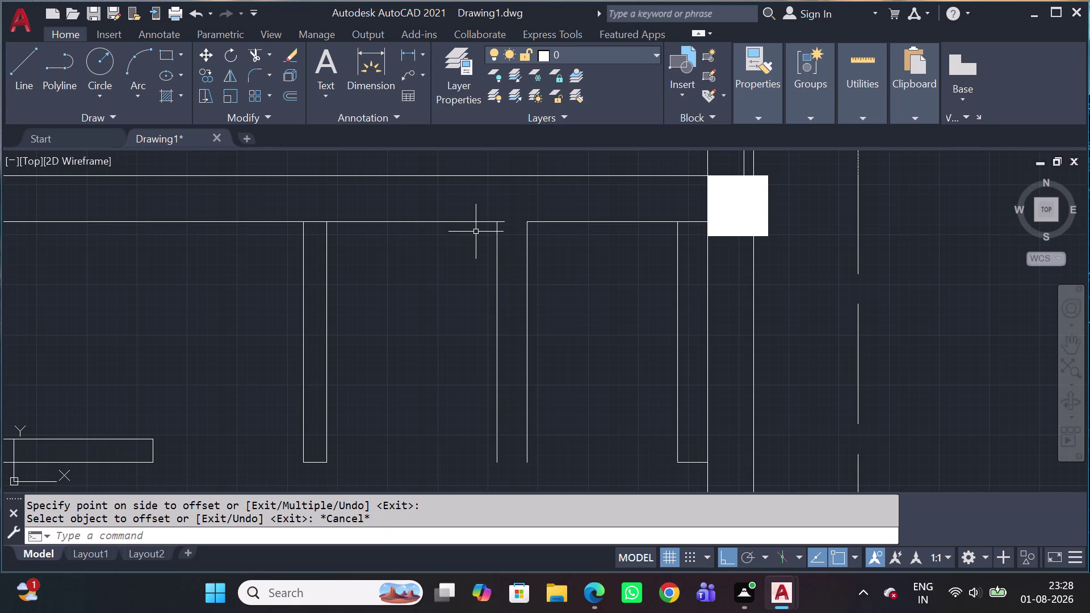
text(R)
key(space)
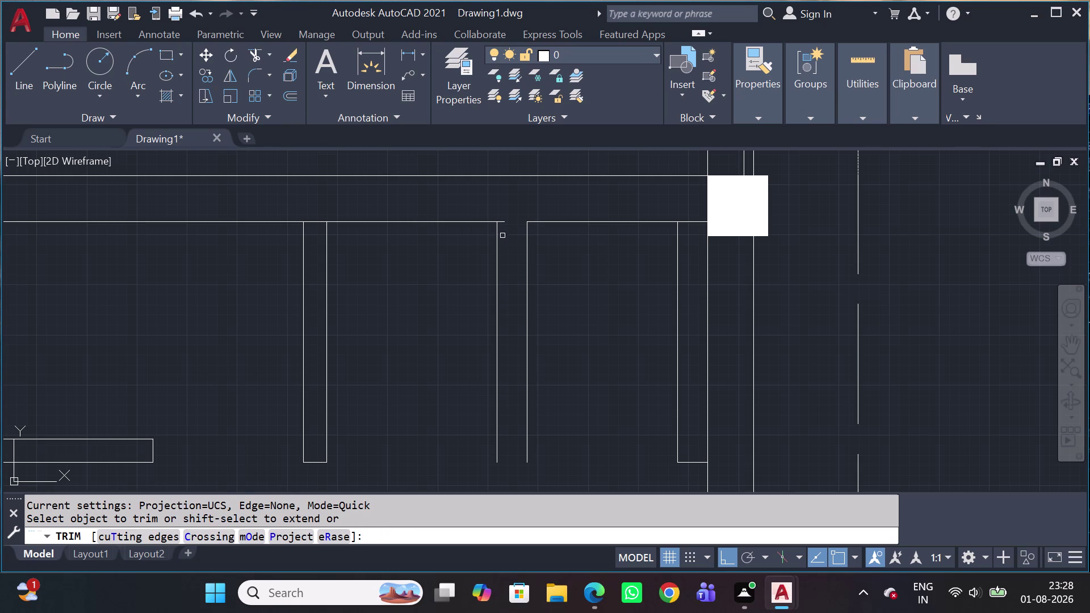
Trim the main wall line above the new stub.
scroll(up, 3)
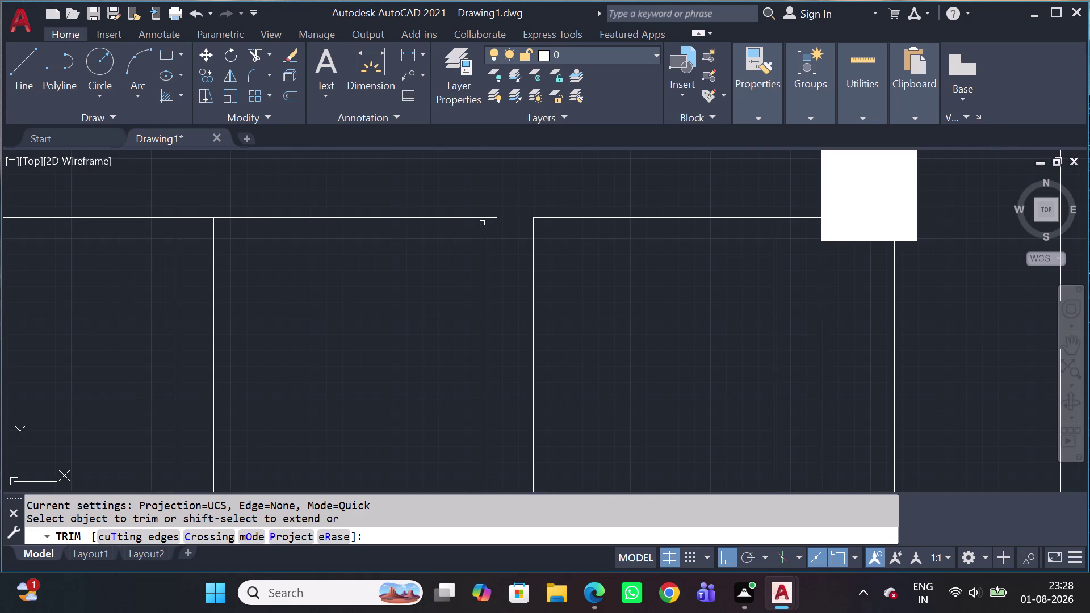
click(489, 220)
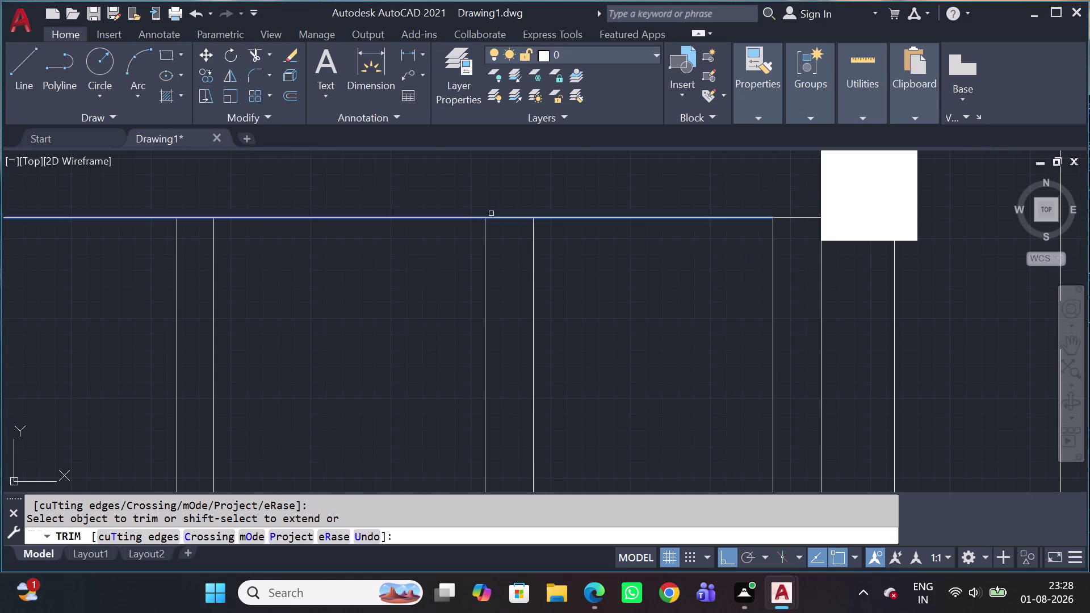
scroll(down, 3)
key(Escape)
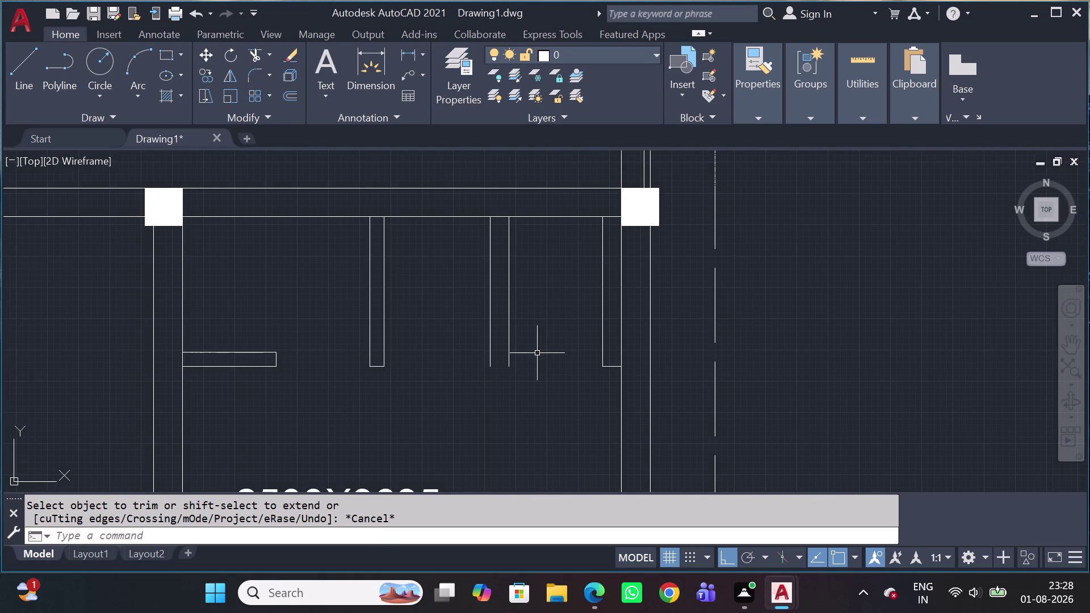
Cap the stub's lower end with a closing line, then select the 2500X3635 label.
key(l)
key(space)
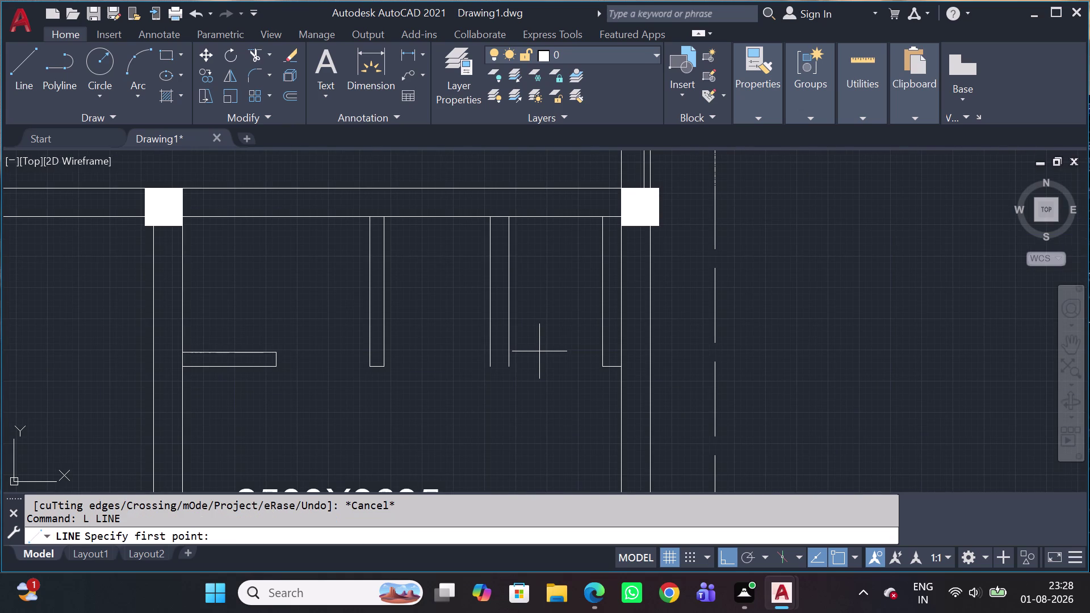
click(514, 364)
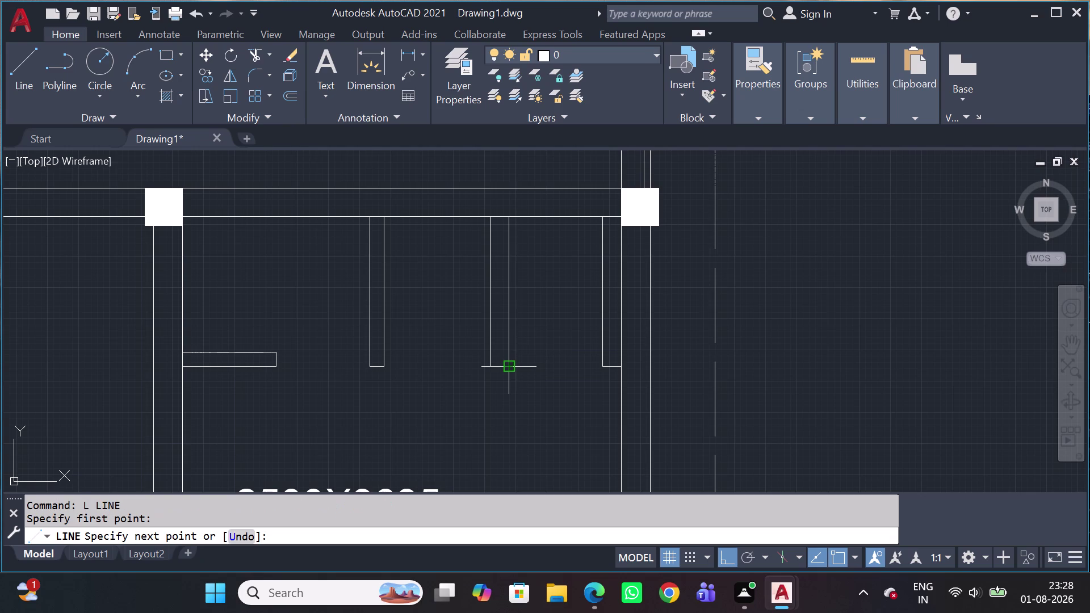
click(483, 362)
key(Escape)
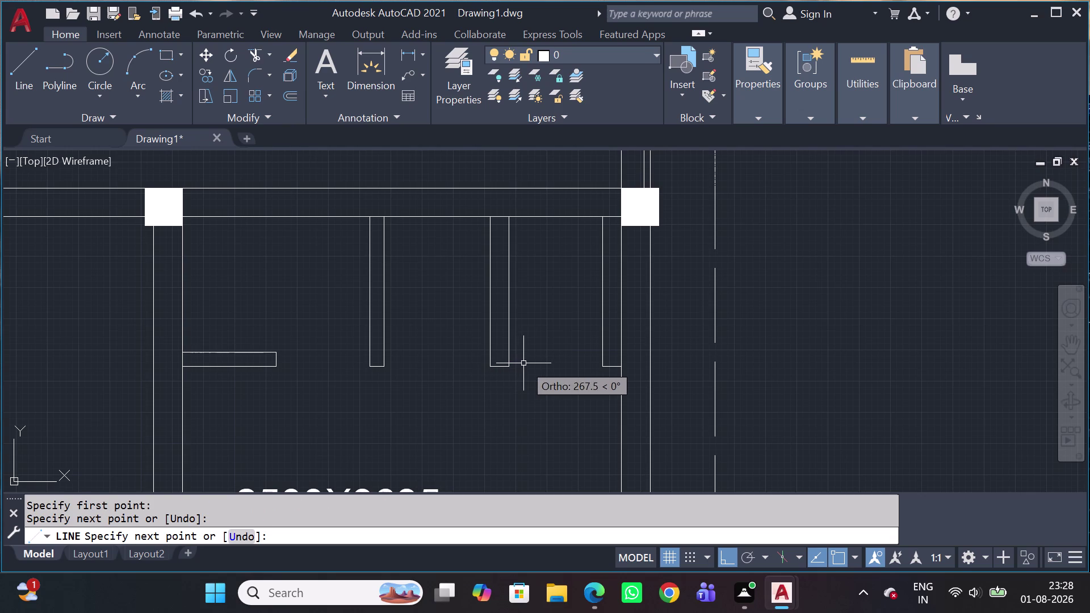
scroll(down, 3)
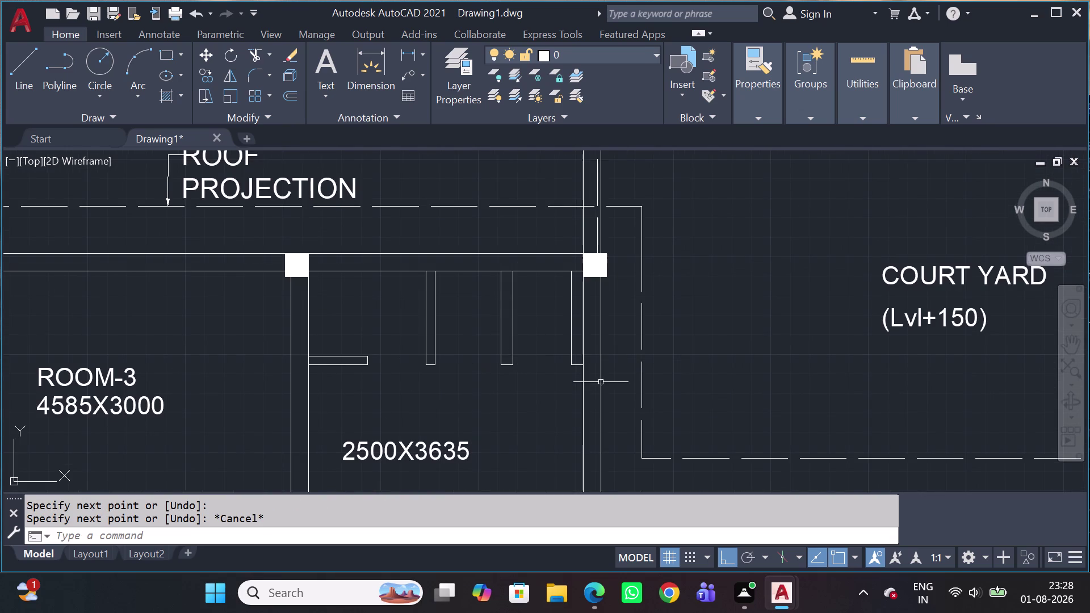
scroll(up, 3)
scroll(down, 3)
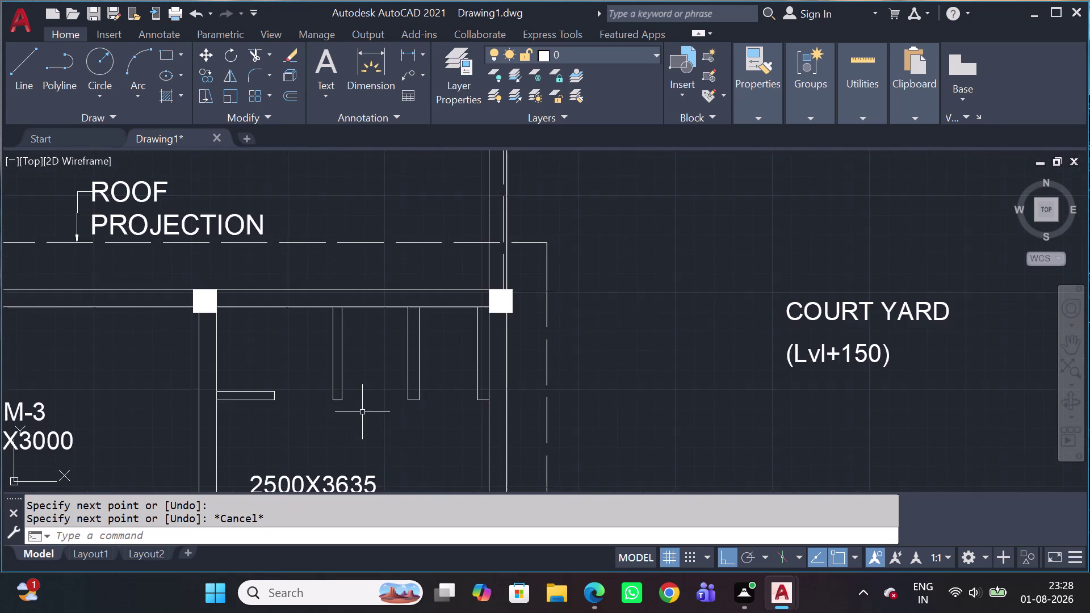
click(305, 461)
Copy the 2500X3635 size label into the bath area with ortho turned off.
key(c)
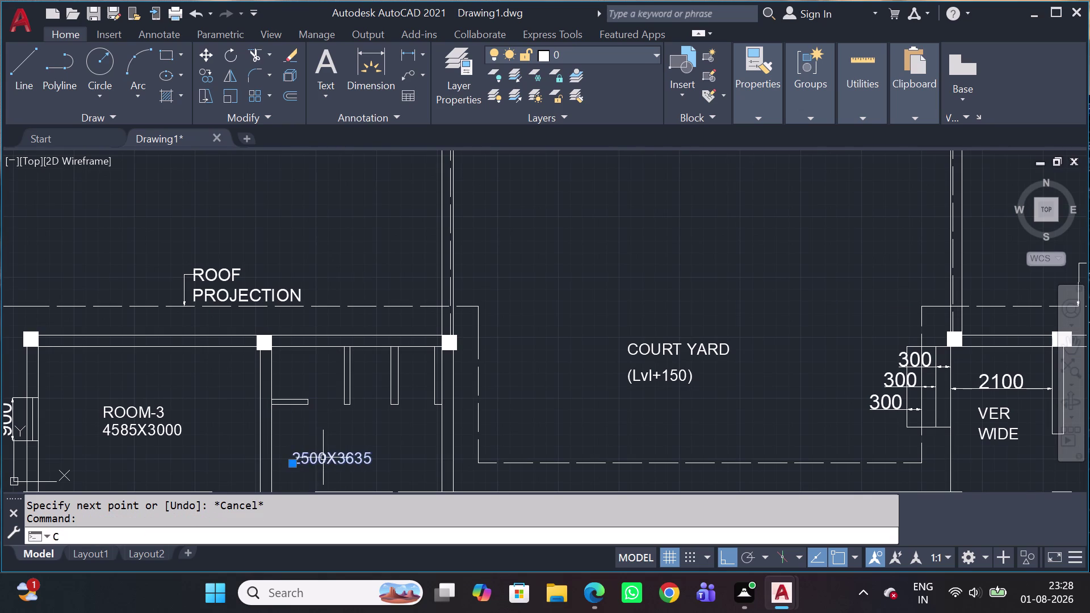
key(o)
key(space)
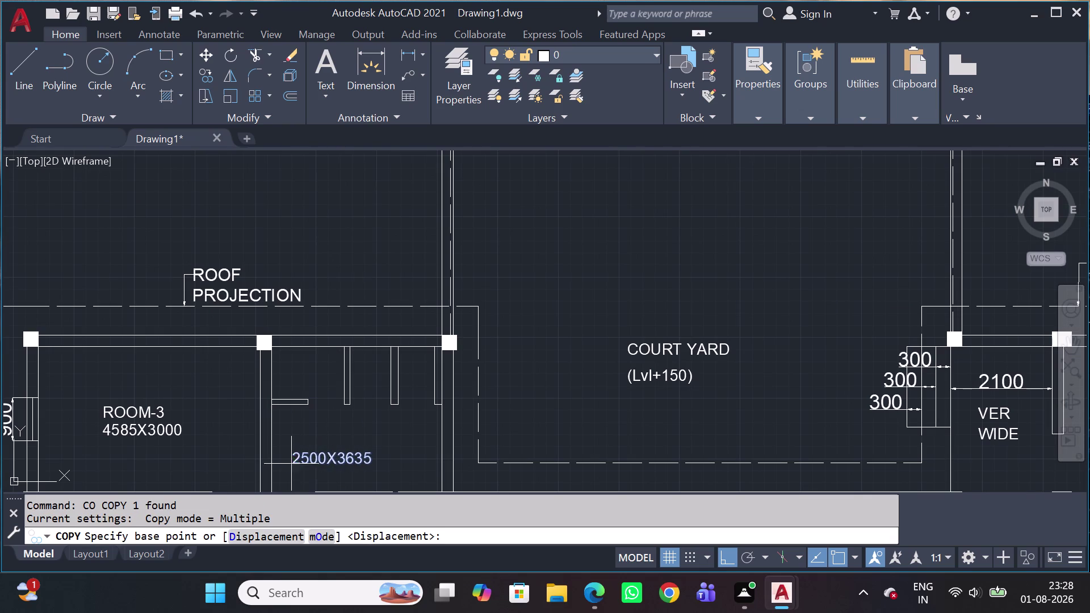
click(294, 467)
scroll(up, 3)
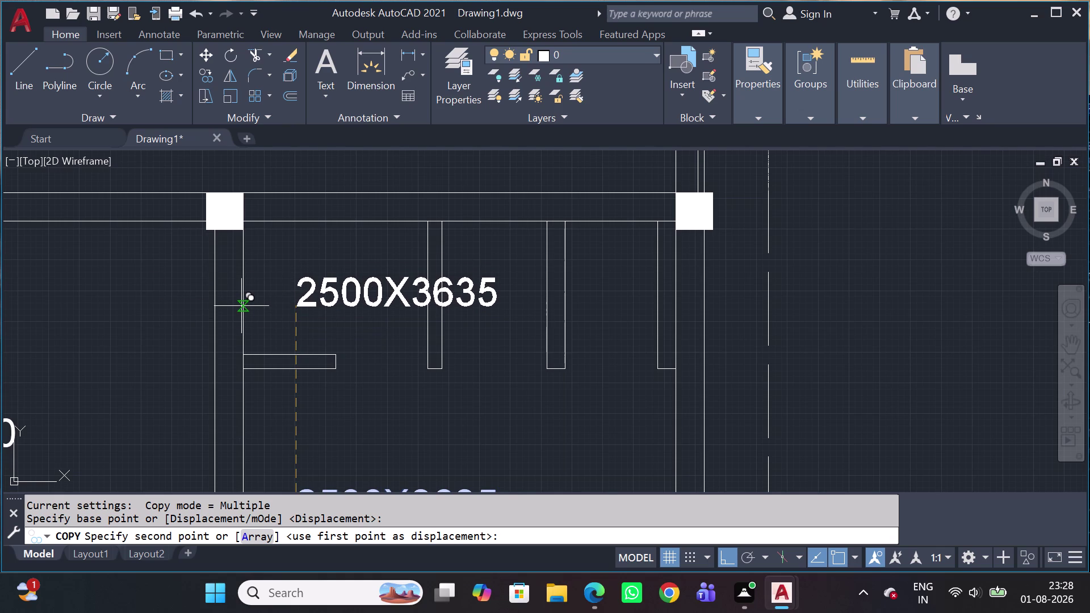
key(shift+F8)
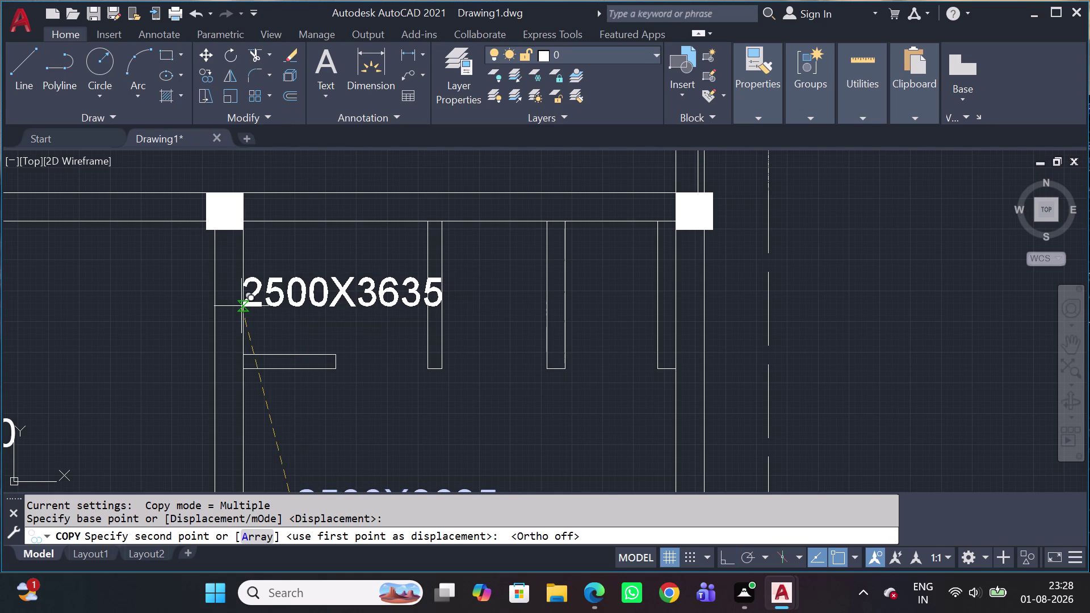
scroll(up, 3)
scroll(down, 3)
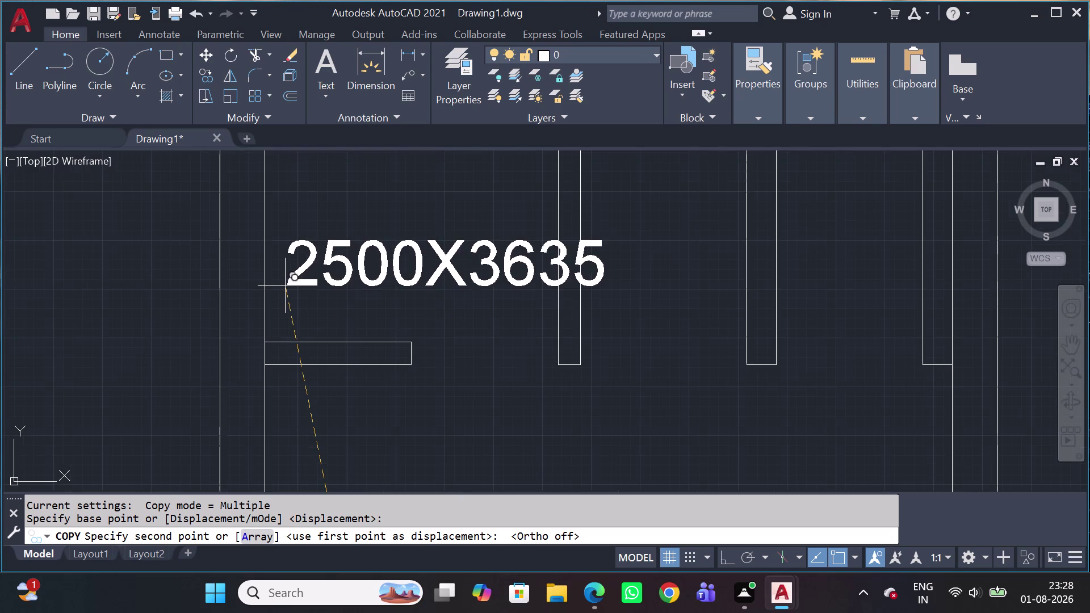
middle_drag(289, 286, 321, 360)
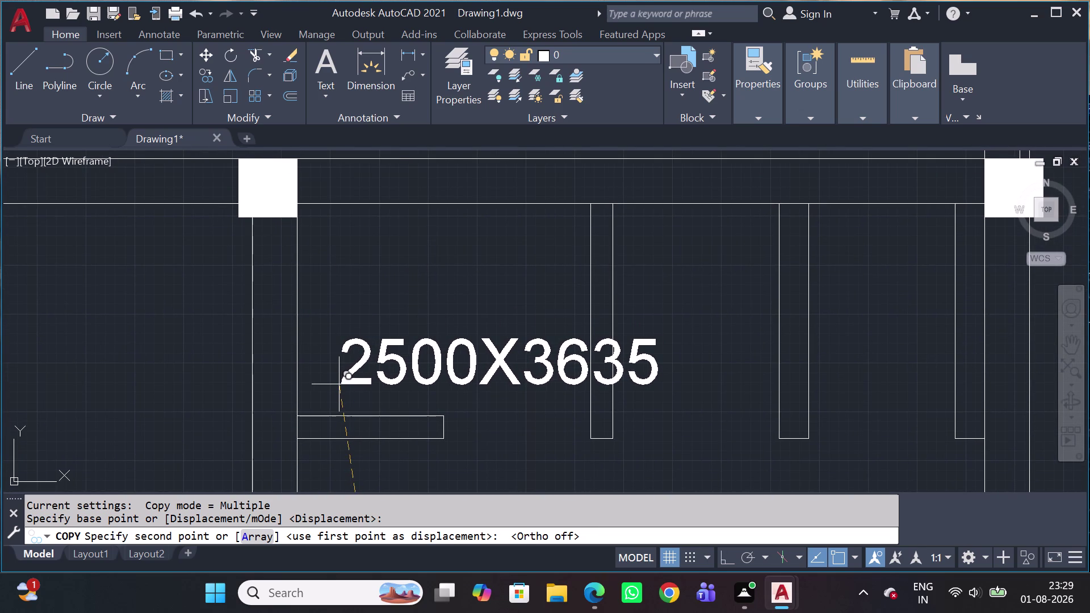
click(331, 347)
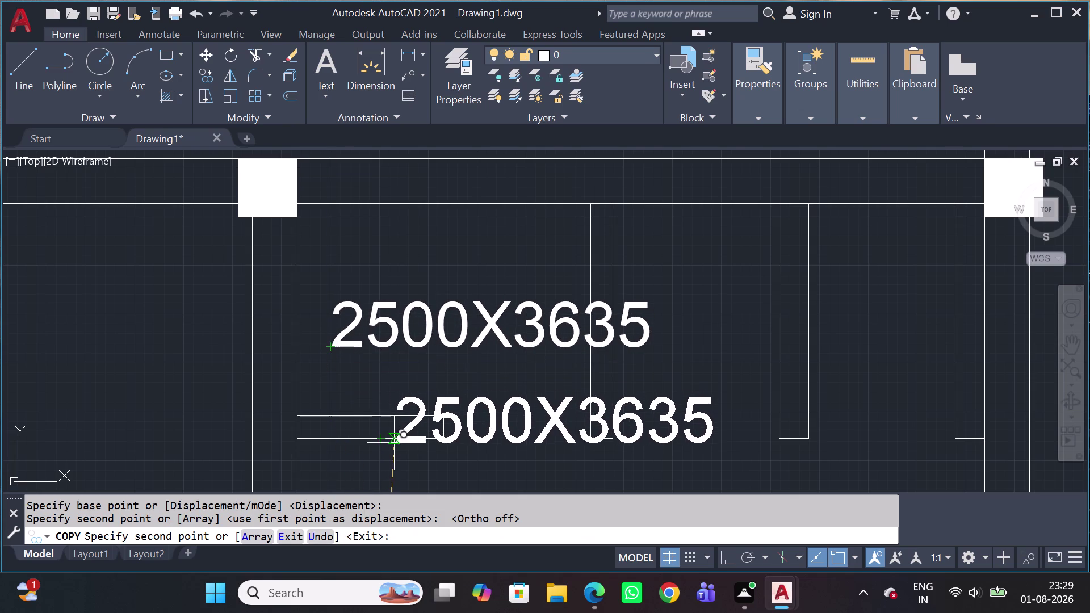
Place two more copies of the size label in the toilet and WC areas.
scroll(down, 3)
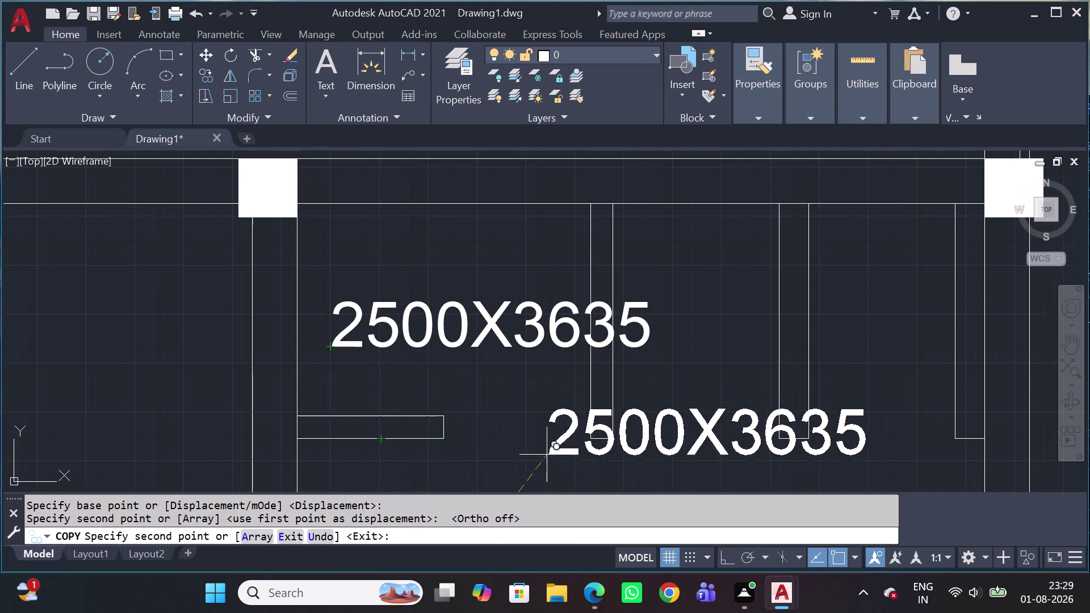
scroll(down, 3)
middle_drag(578, 459, 532, 388)
scroll(down, 3)
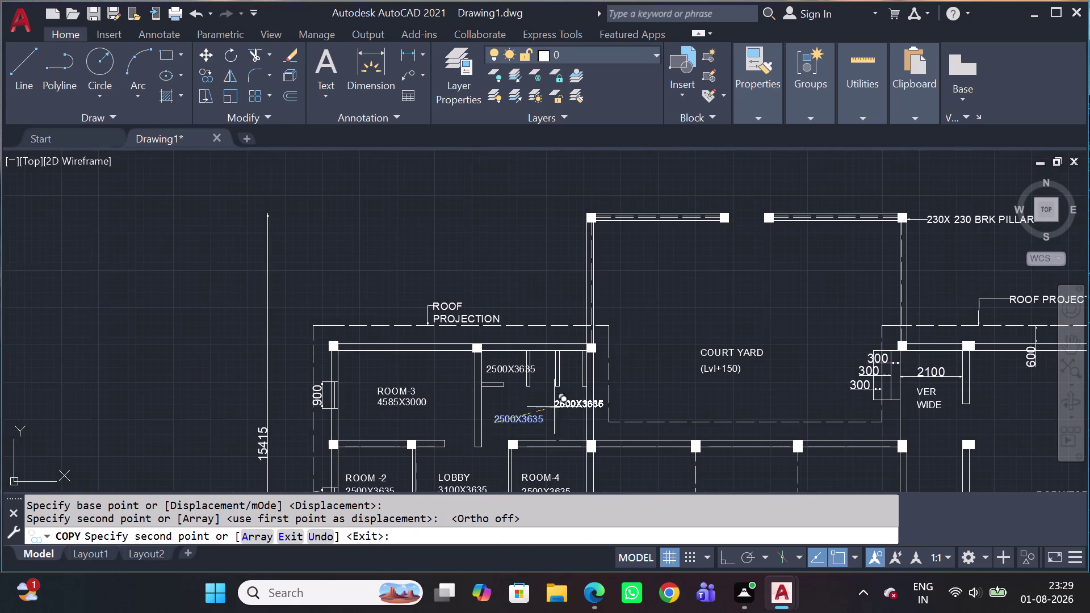
scroll(up, 3)
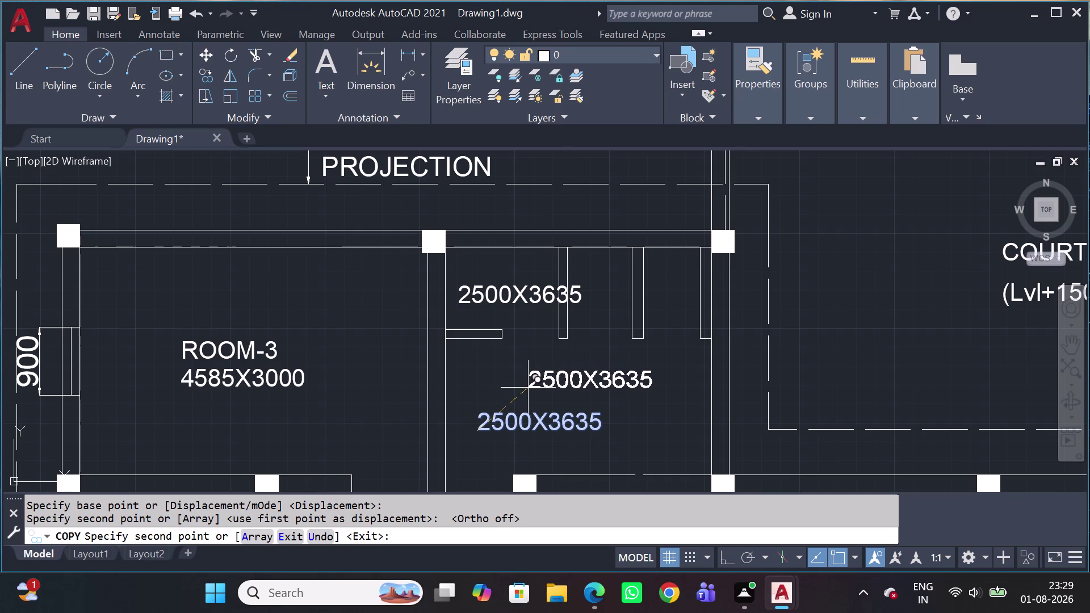
click(529, 389)
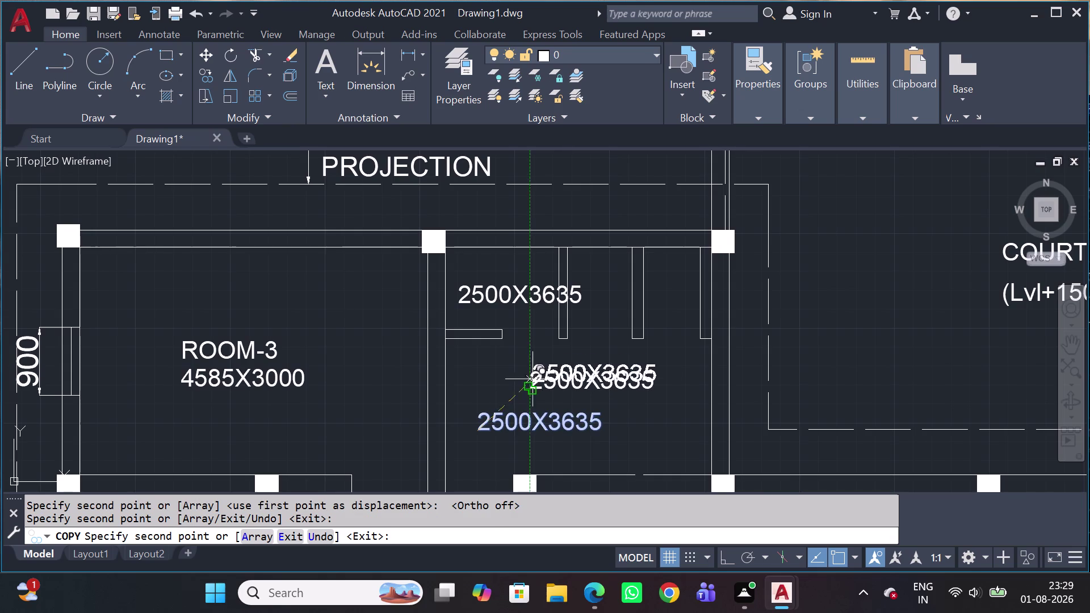
scroll(up, 3)
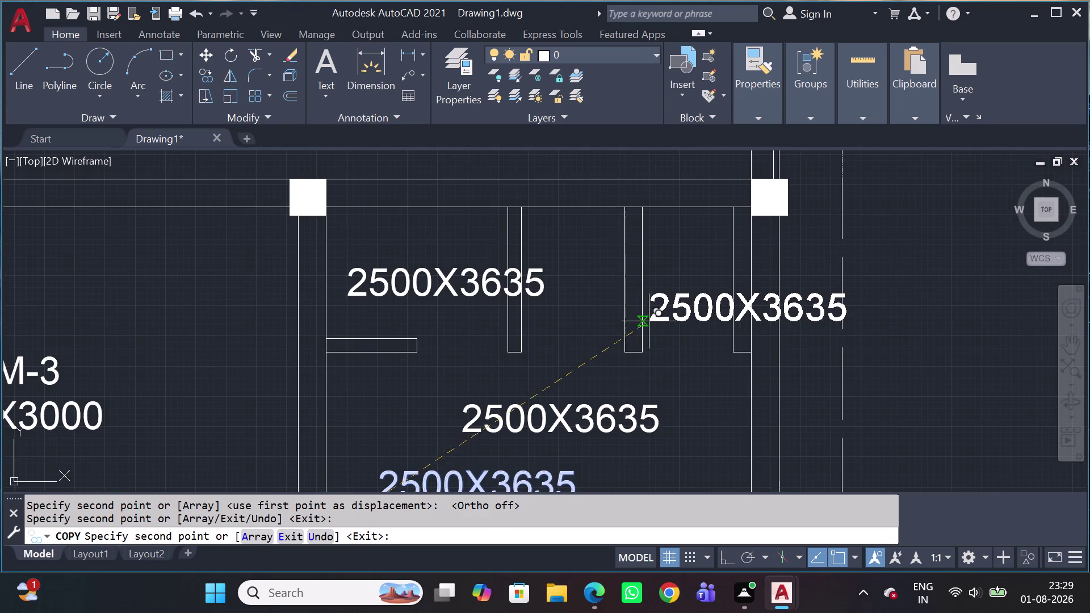
click(656, 340)
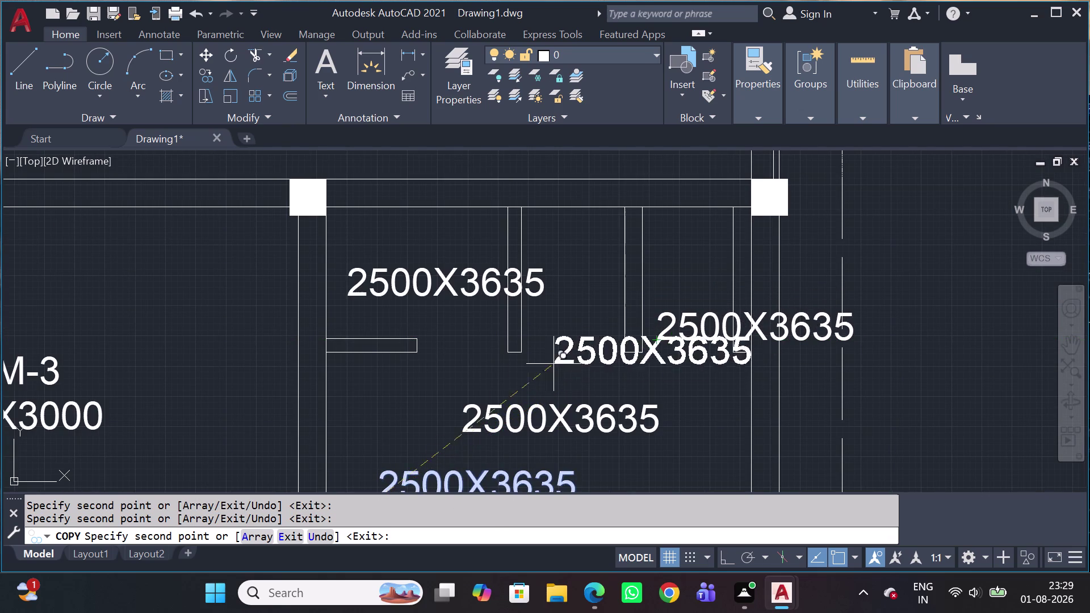
scroll(down, 3)
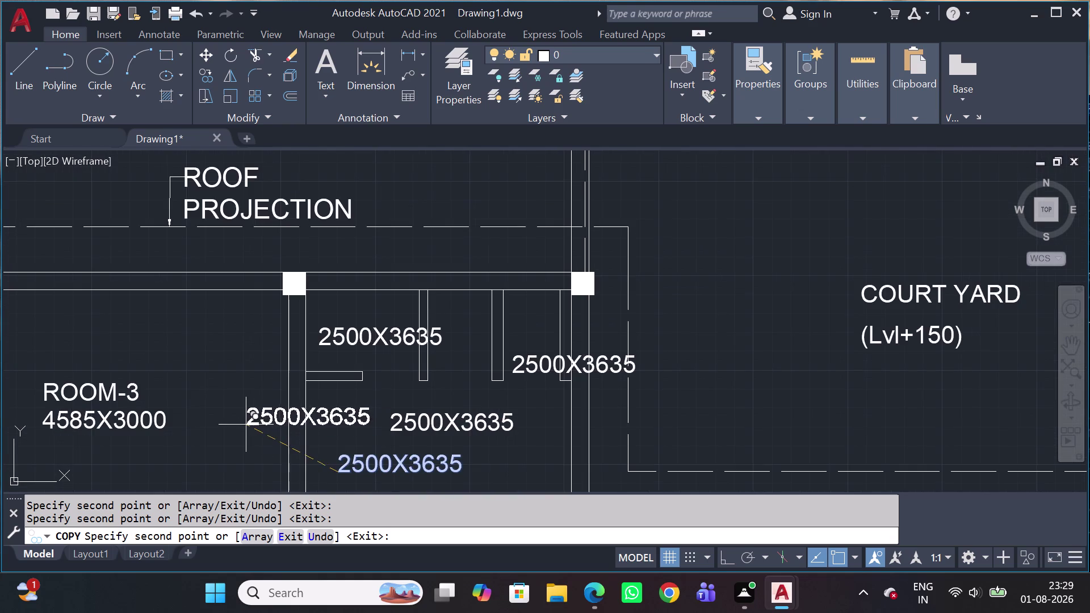
key(Escape)
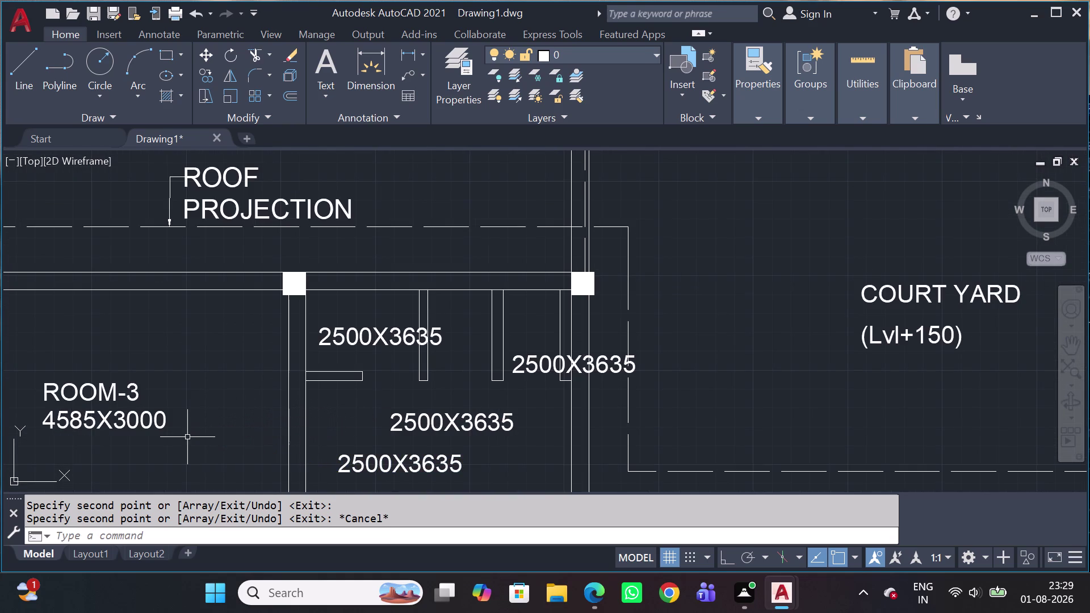
Rename the bath and middle copied labels to BATH and TOILET.
triple_click(368, 336)
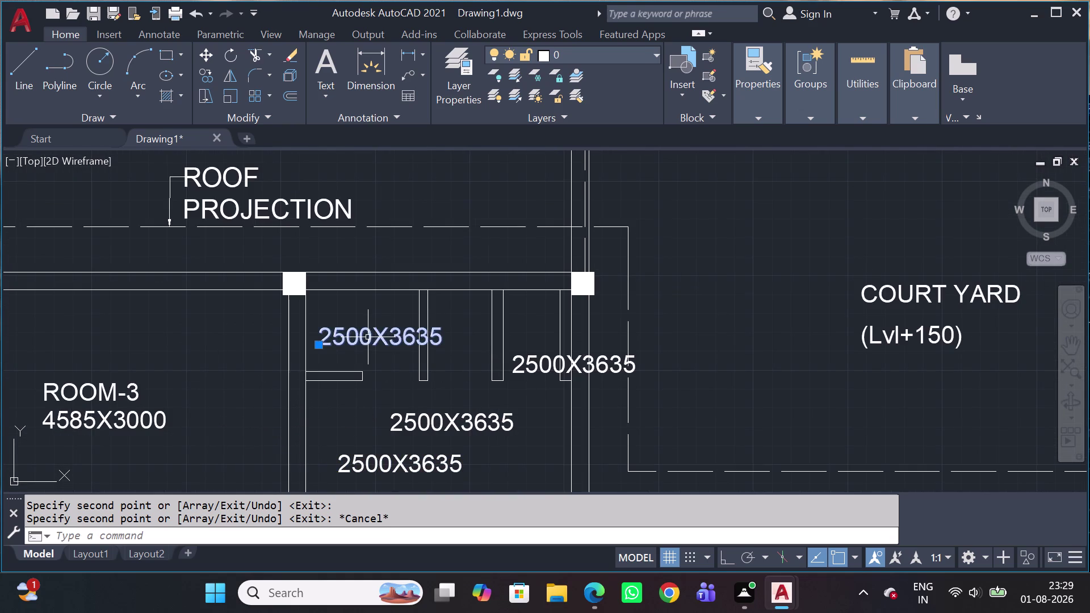
double_click(366, 337)
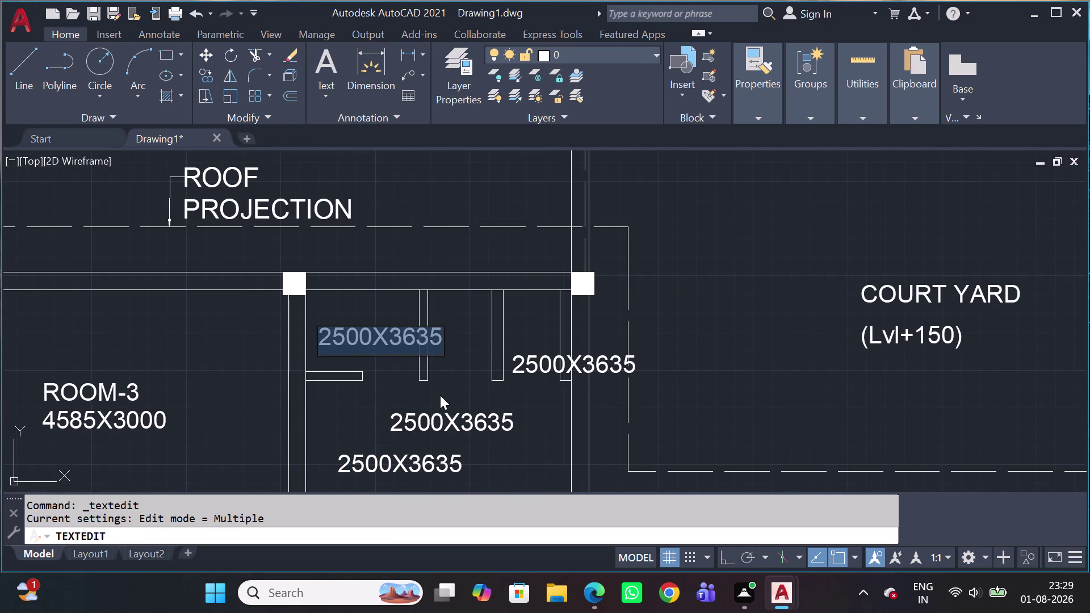
text(BATH)
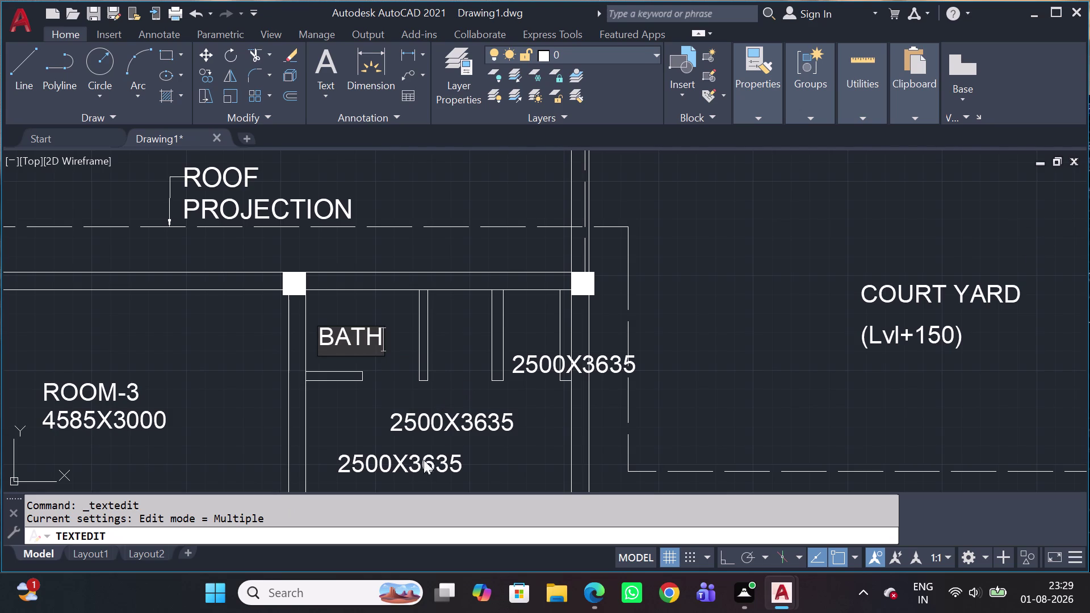
click(444, 421)
double_click(444, 419)
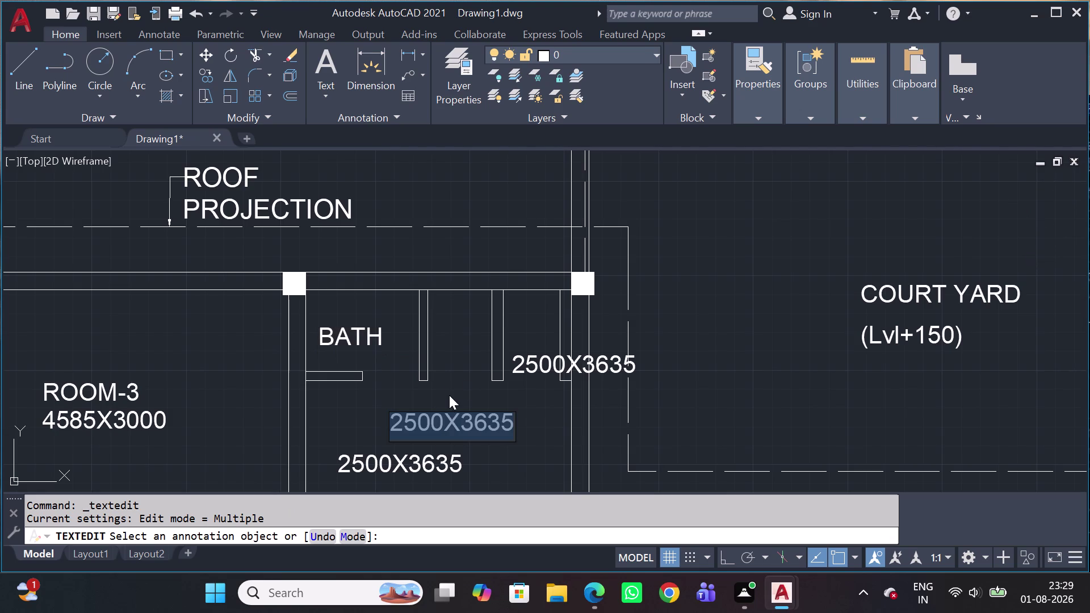
text(TOI)
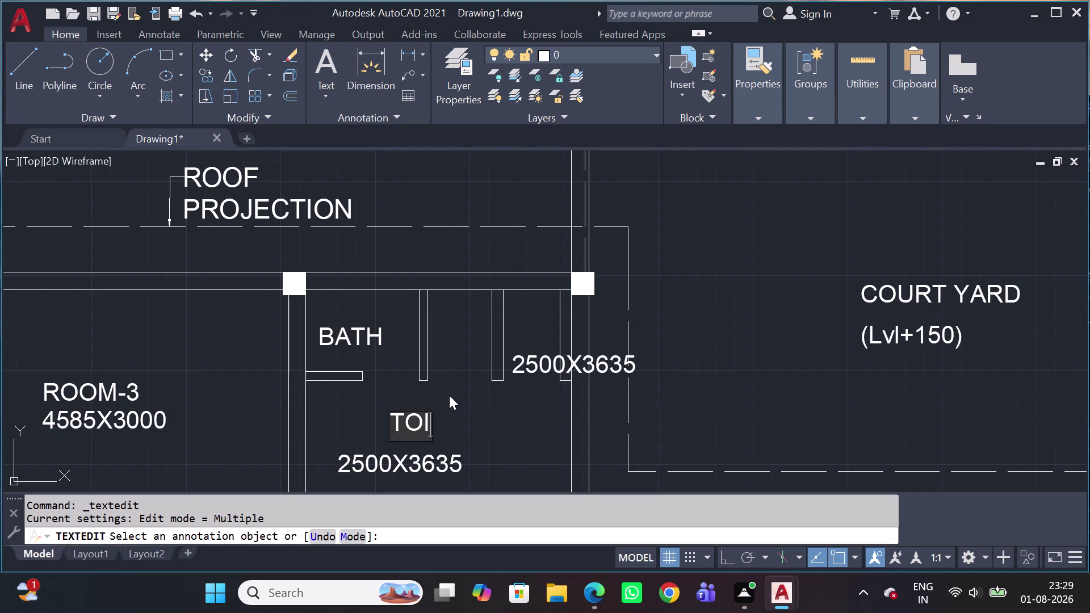
text(LET)
key(Return)
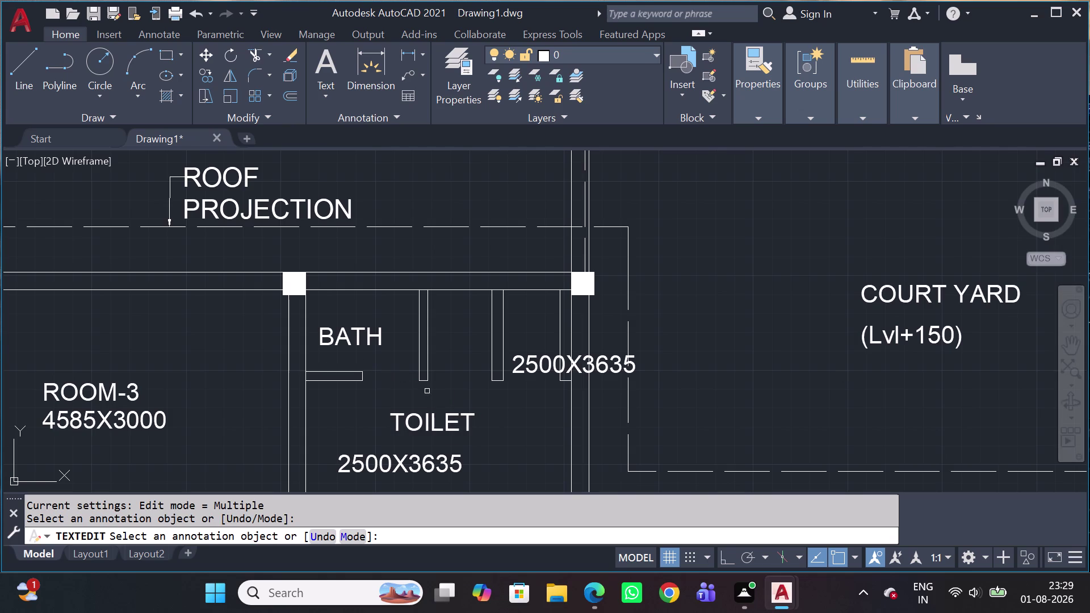
Rename the narrow room's copied label to WC.
click(530, 366)
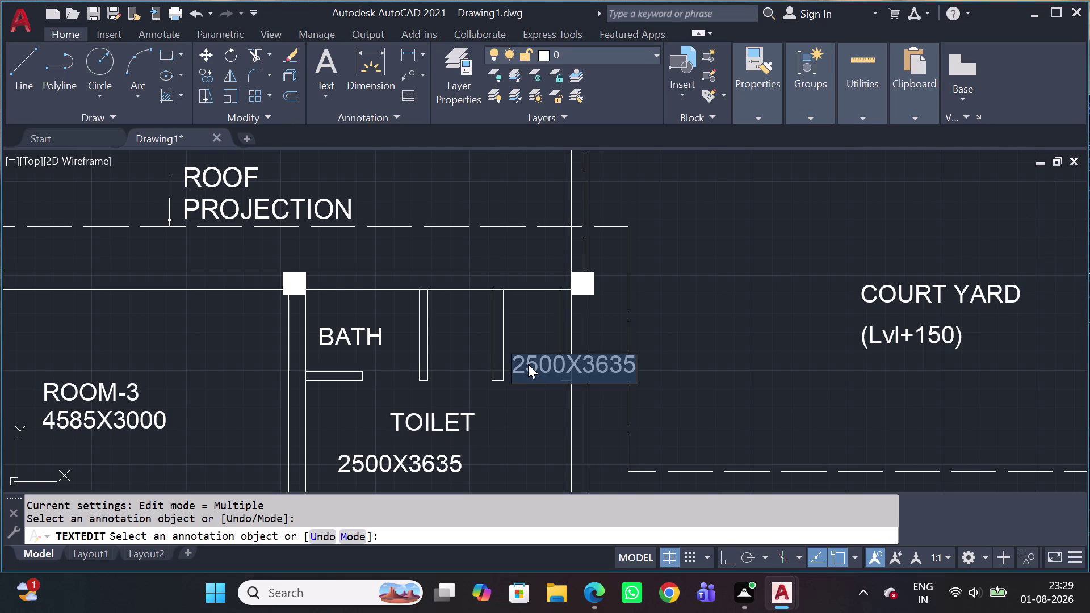
text(WC)
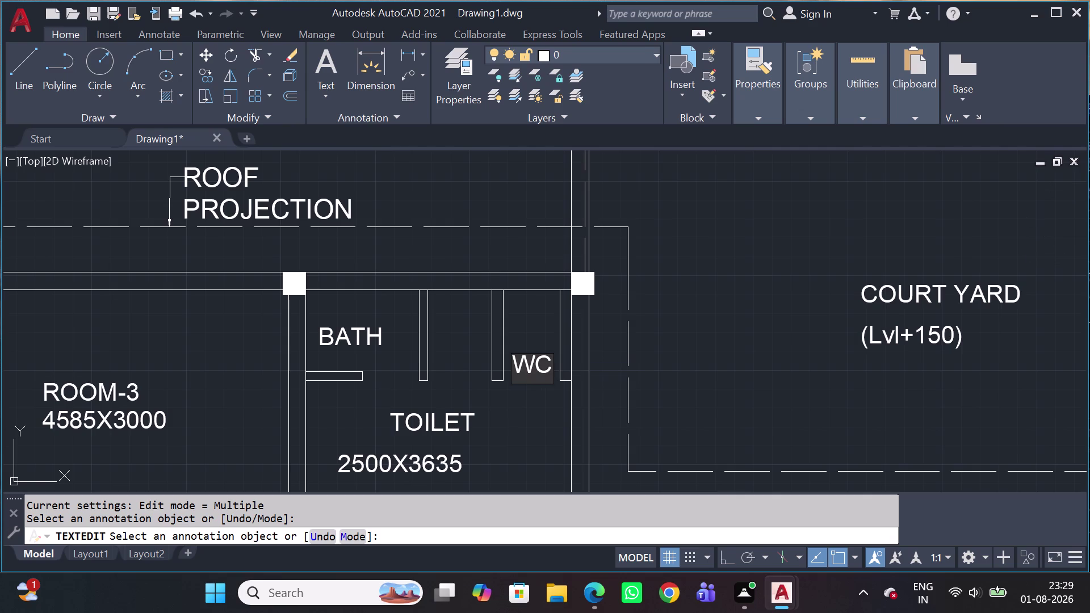
scroll(down, 3)
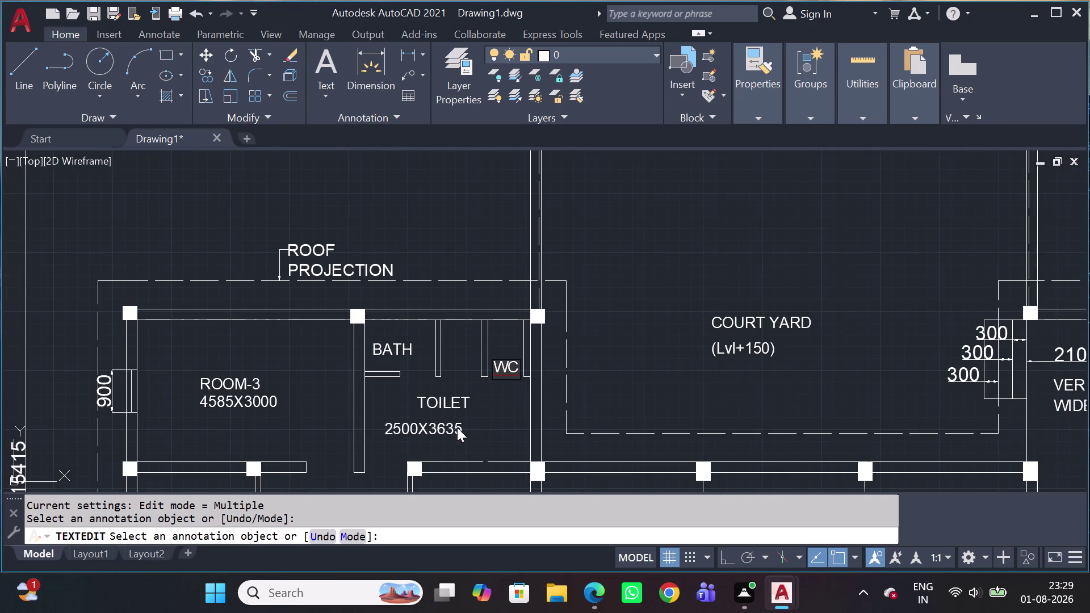
click(457, 429)
Change the toilet's size label to 3515X3000.
click(431, 432)
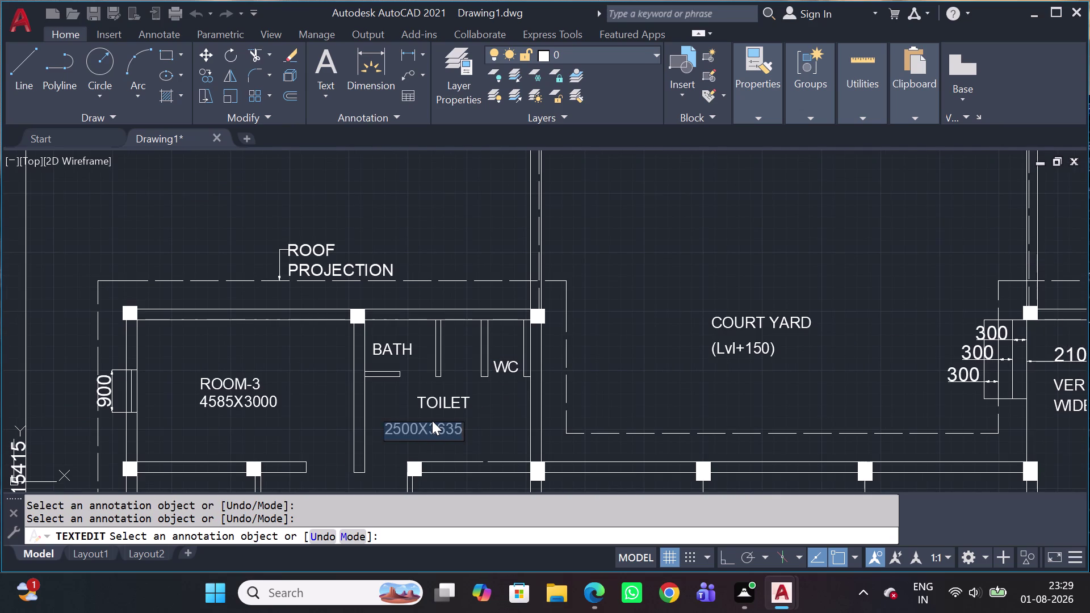
text(36)
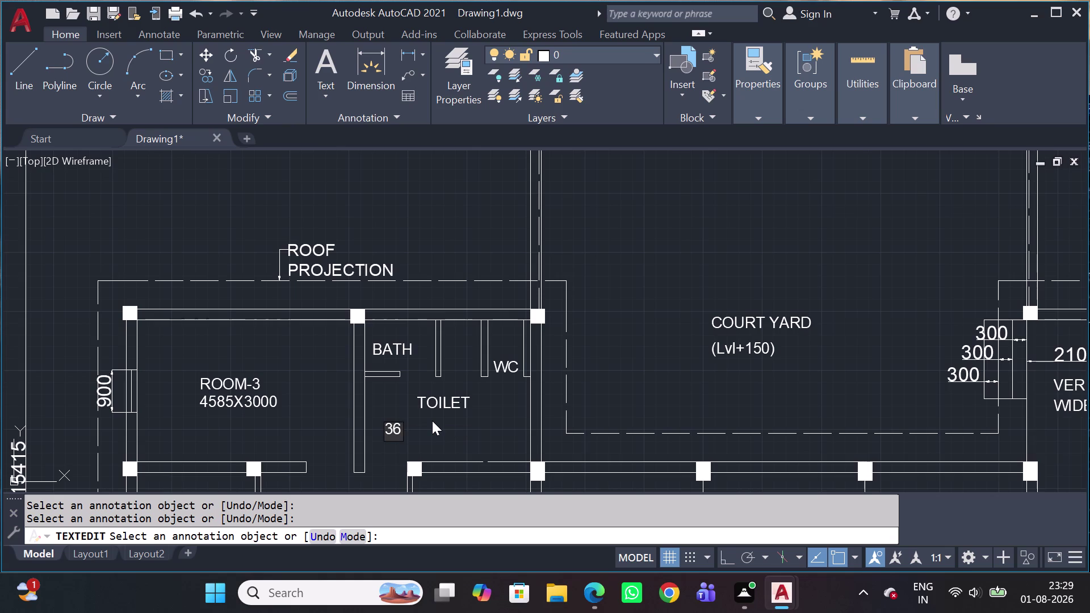
key(BackSpace)
text(515)
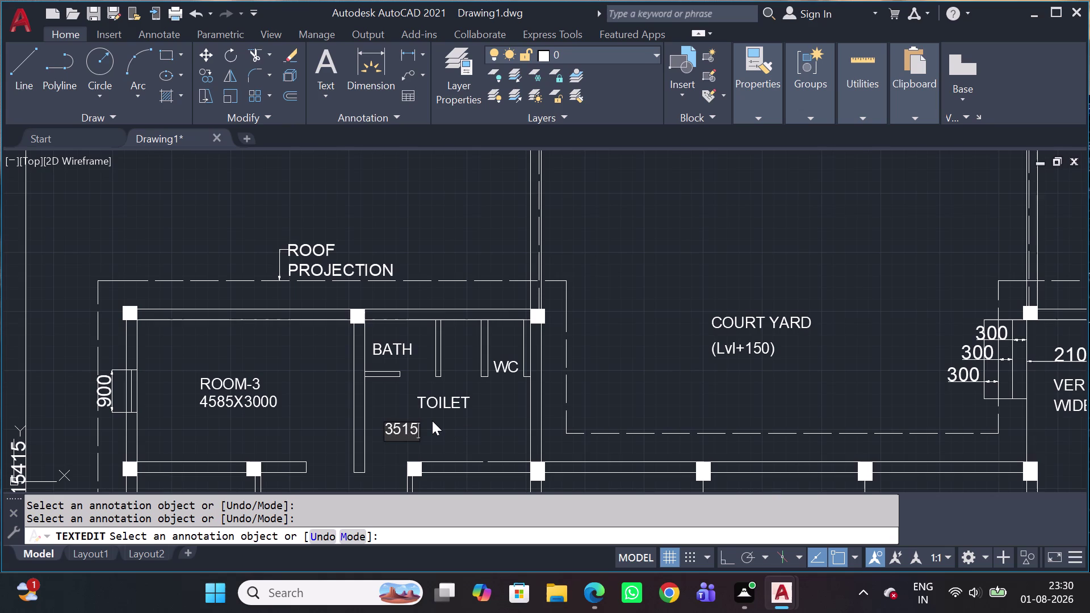
key(x)
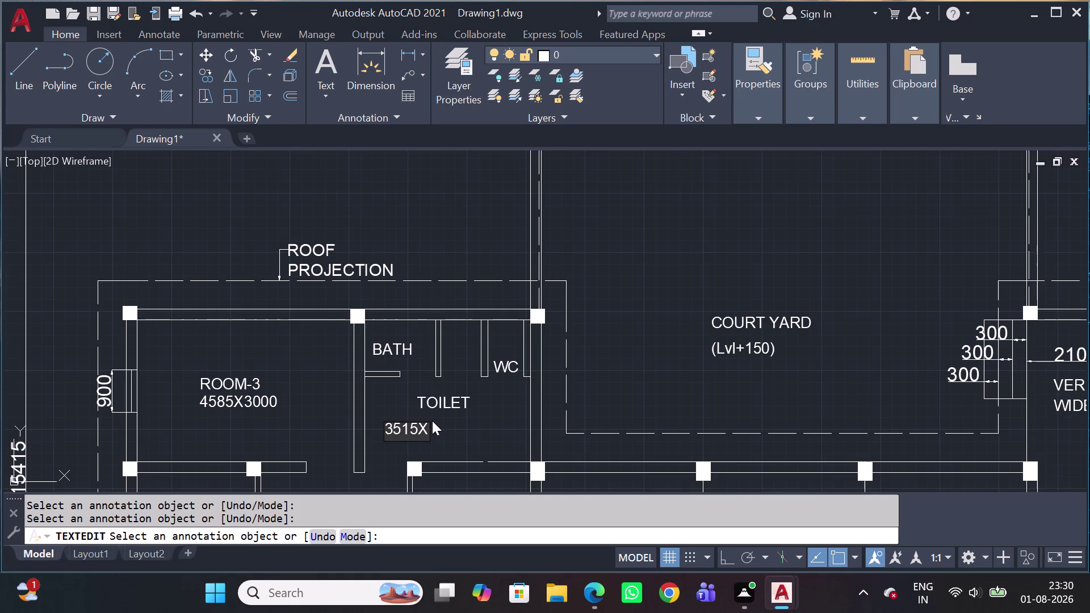
key(3)
text(0)
text(00)
click(683, 369)
key(Escape)
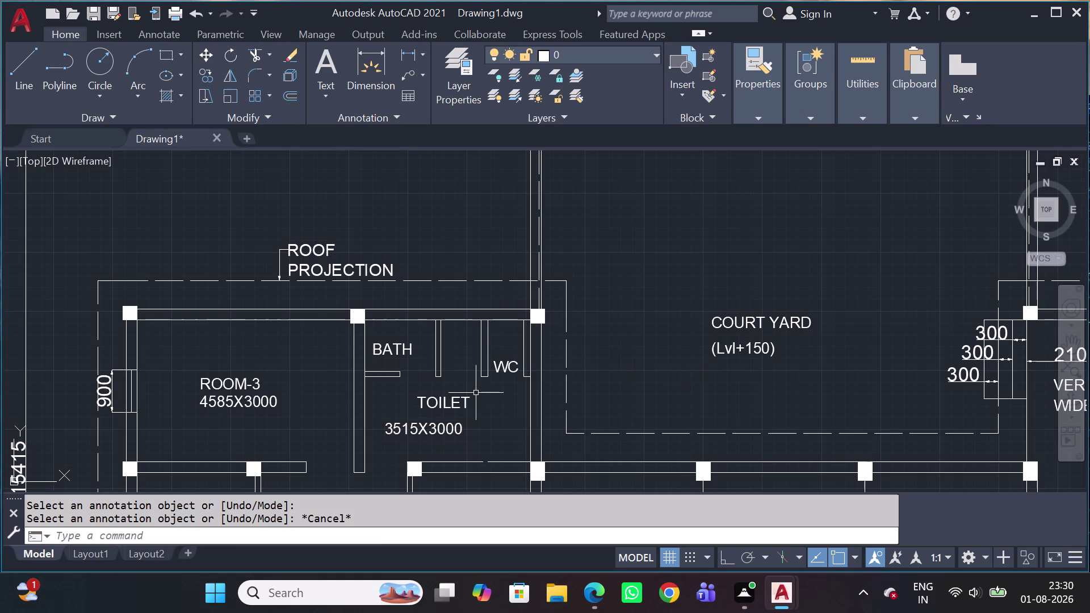
click(401, 433)
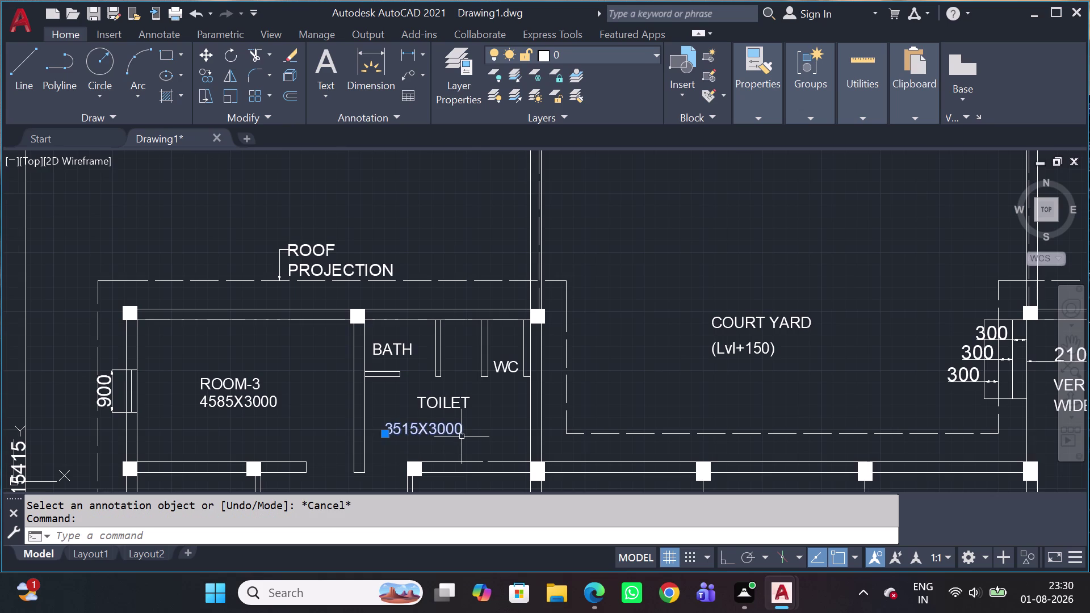
Move the 3515X3000 size label so it sits centred under TOILET.
key(m)
key(space)
click(470, 437)
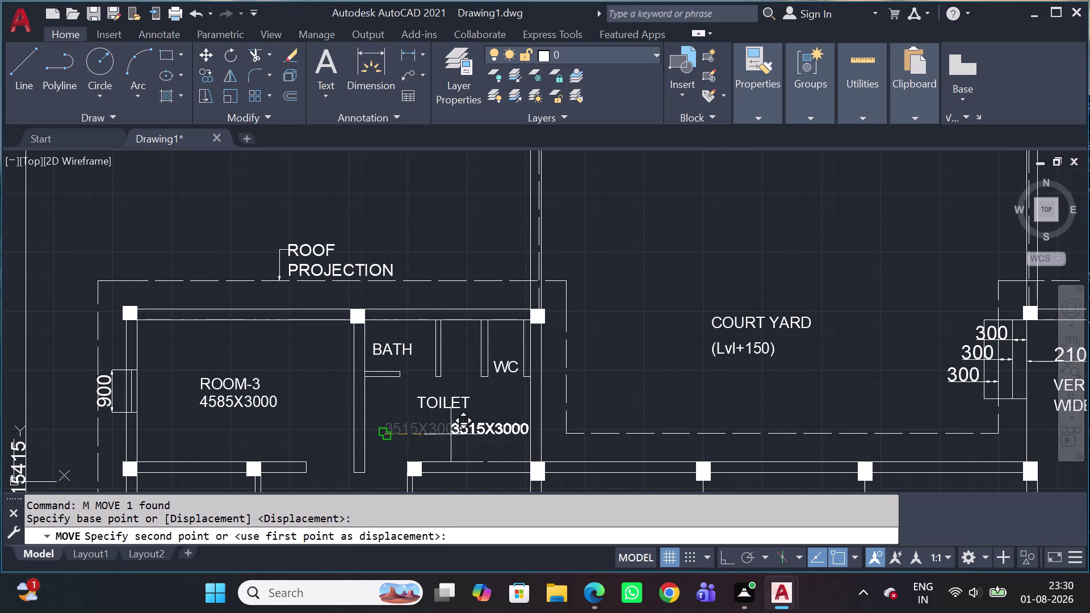
click(405, 430)
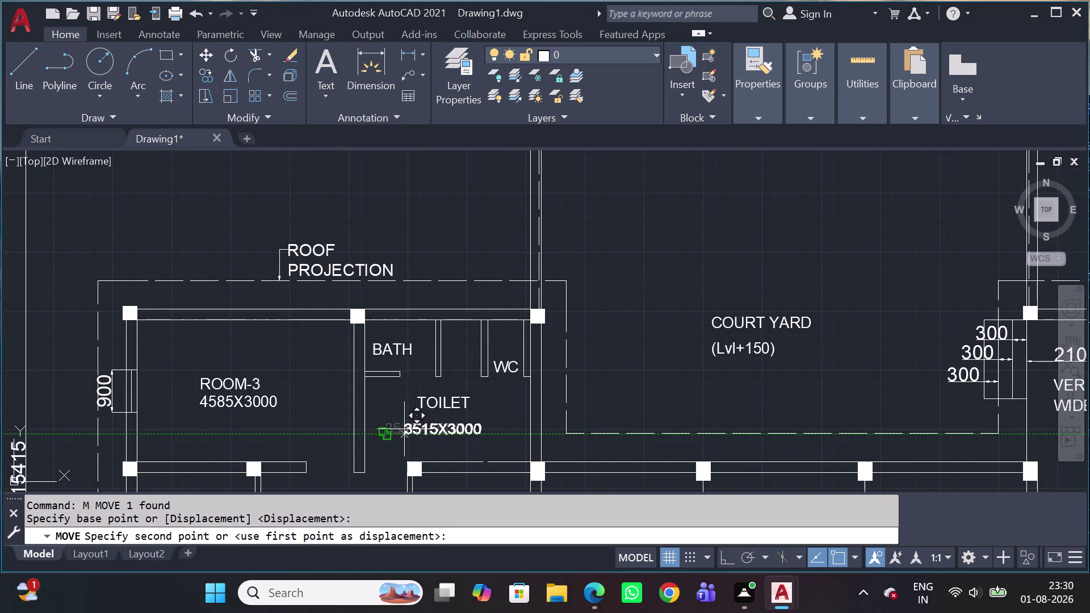
scroll(up, 3)
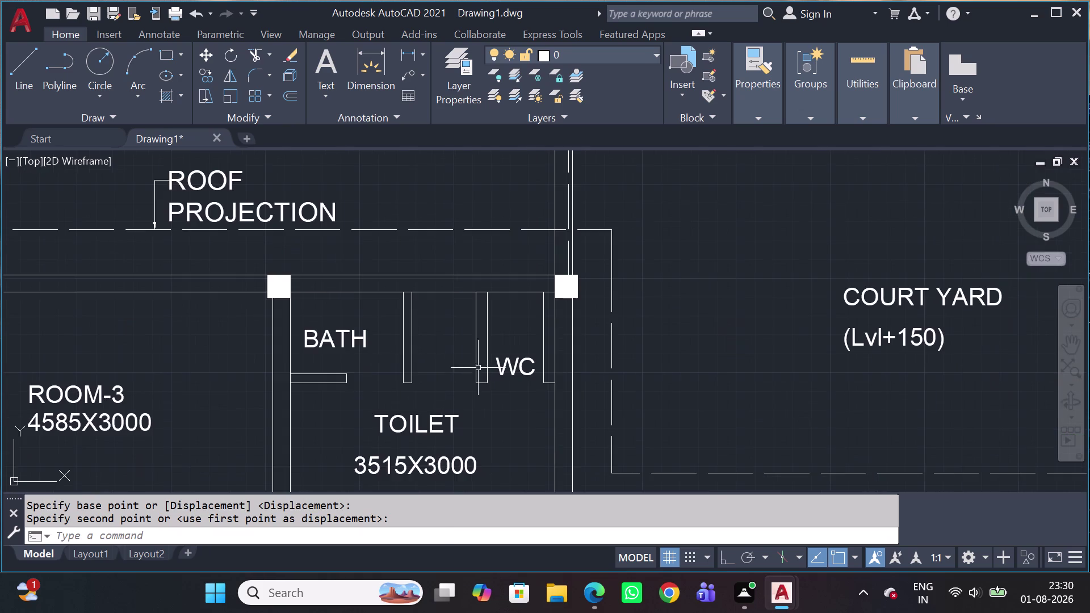
scroll(up, 3)
Move the BATH label to a new spot within the bath.
click(380, 326)
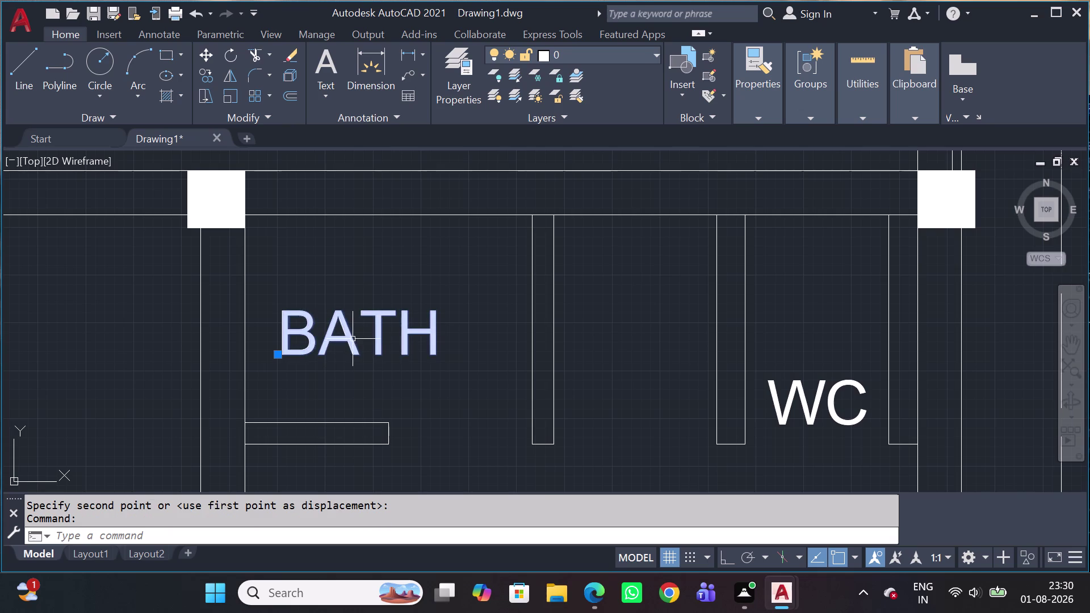
key(m)
key(space)
click(351, 347)
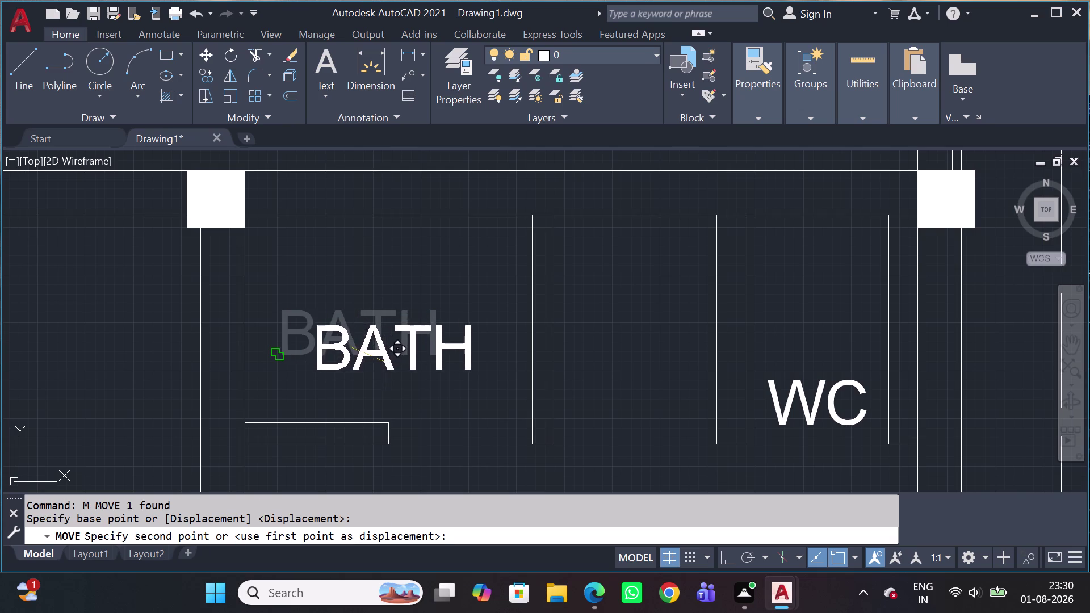
click(387, 363)
click(377, 359)
click(326, 321)
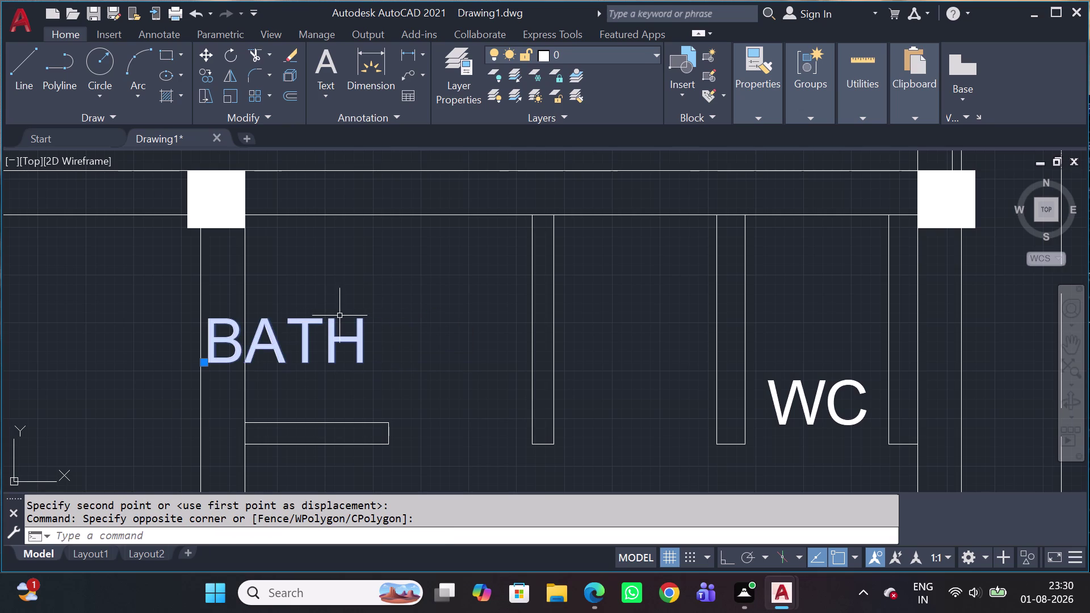
Shift the BATH label twice more until it is centred in the bath.
key(m)
key(space)
click(331, 305)
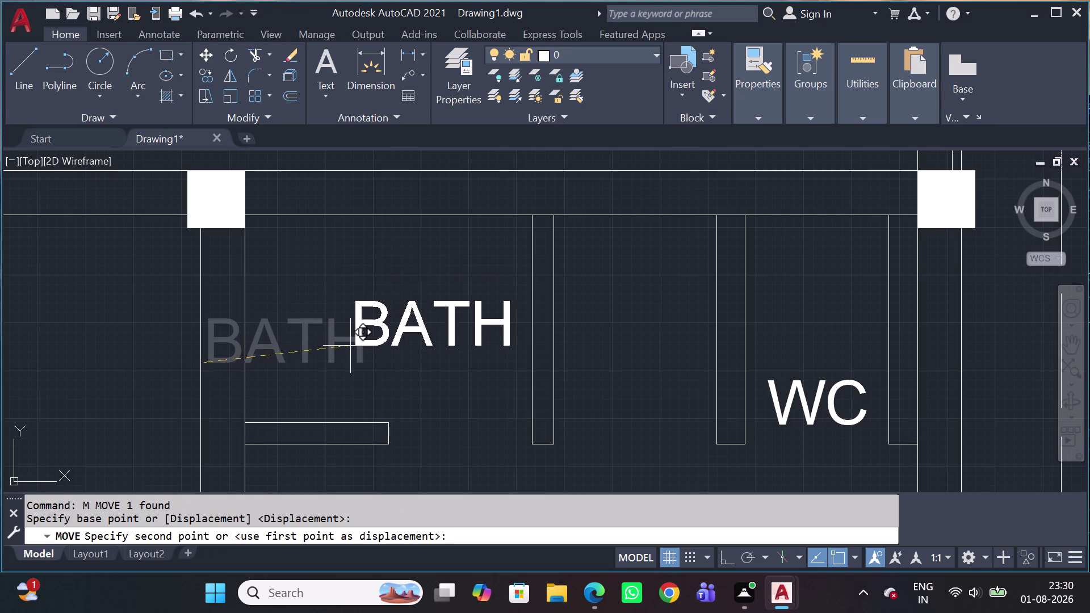
click(348, 349)
click(358, 341)
text(M)
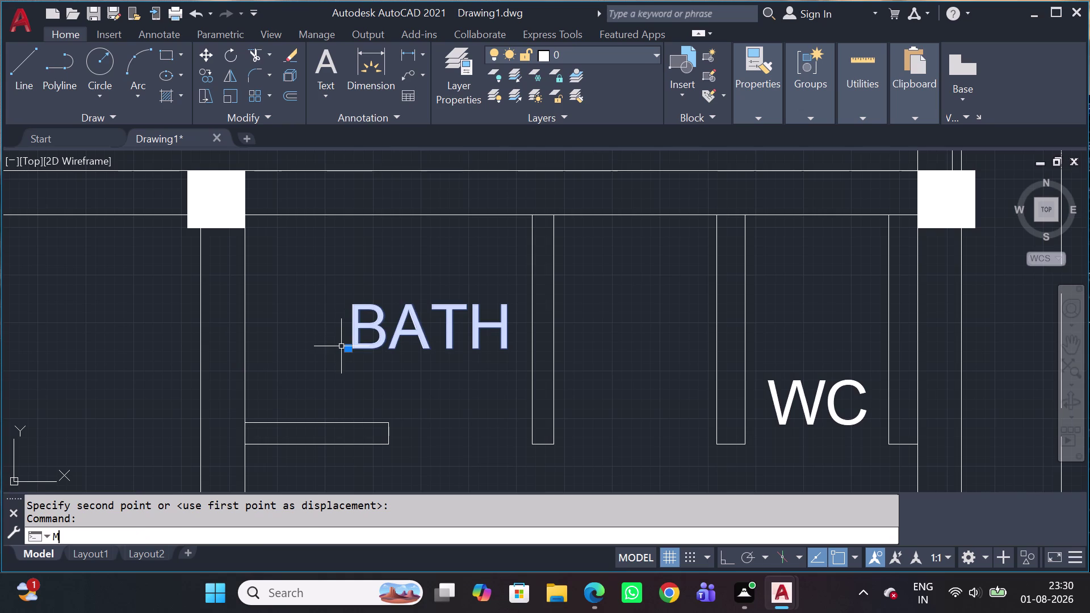
key(space)
click(341, 349)
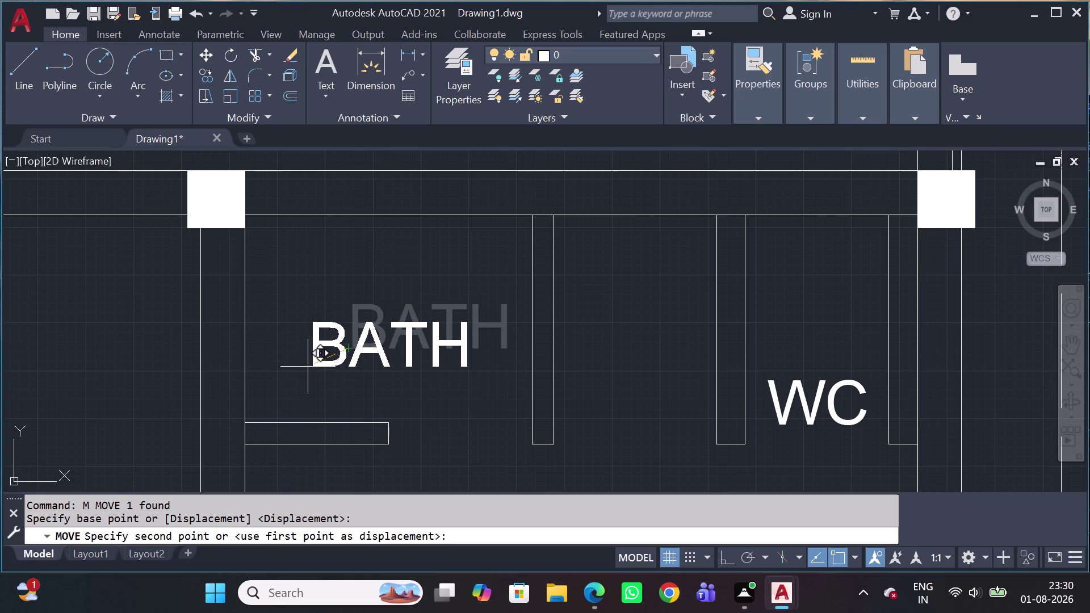
click(308, 366)
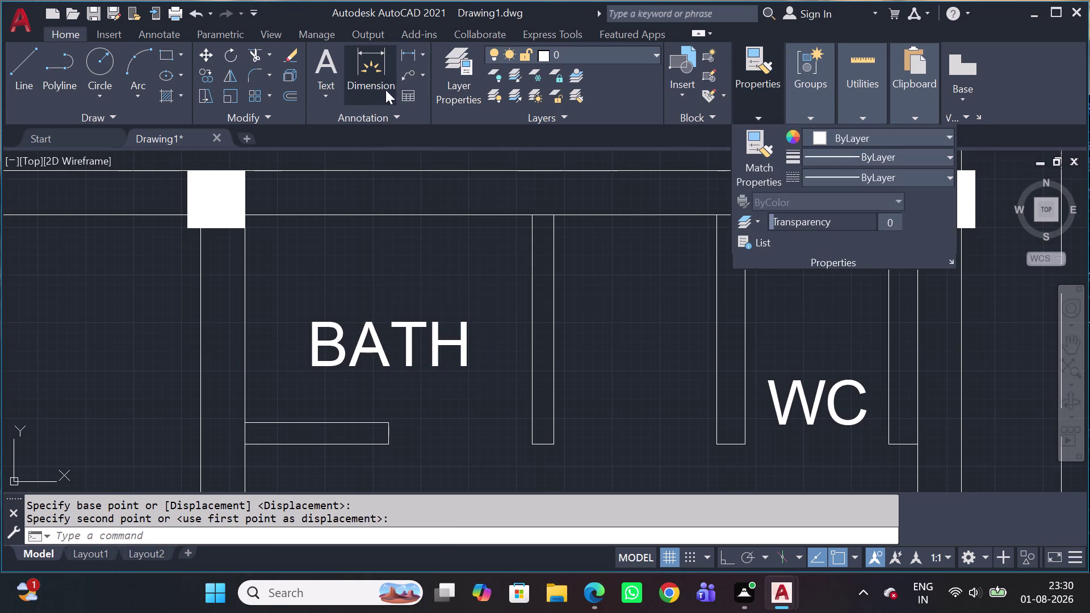
click(407, 54)
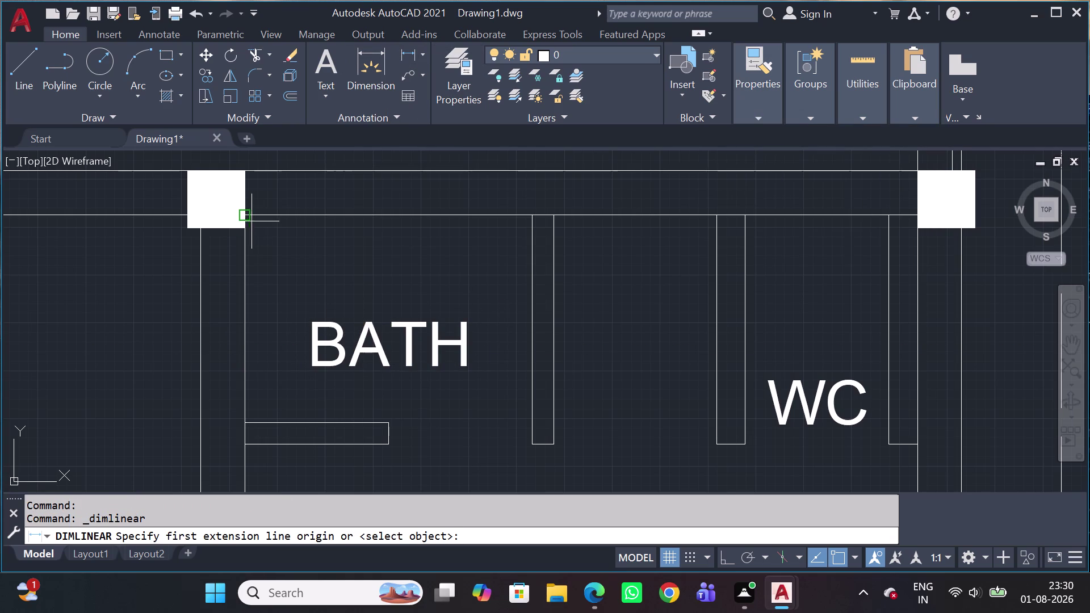
drag(244, 211, 250, 213)
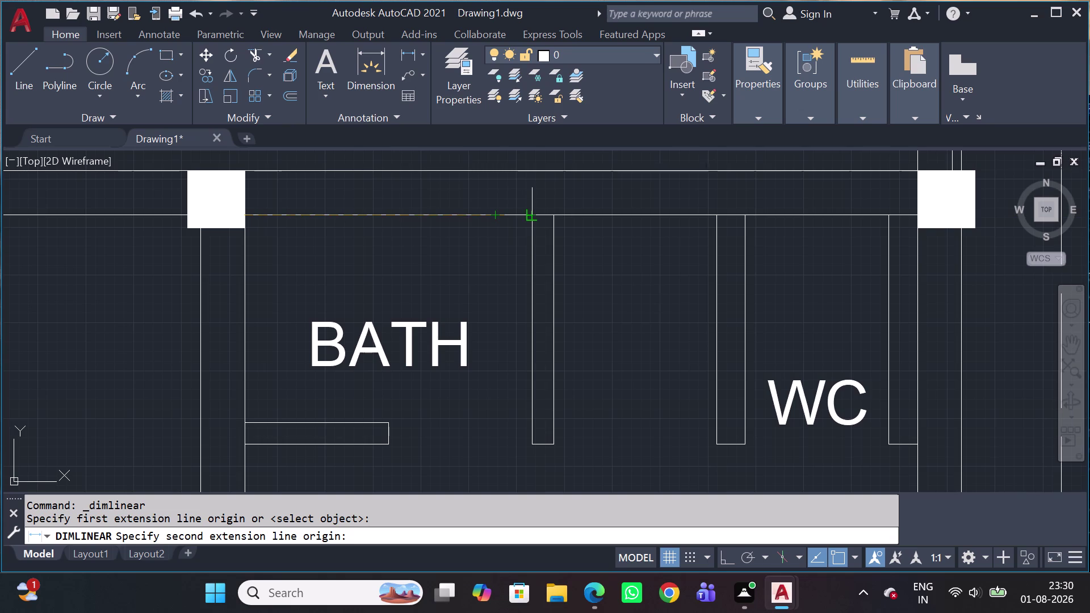
click(532, 217)
click(528, 283)
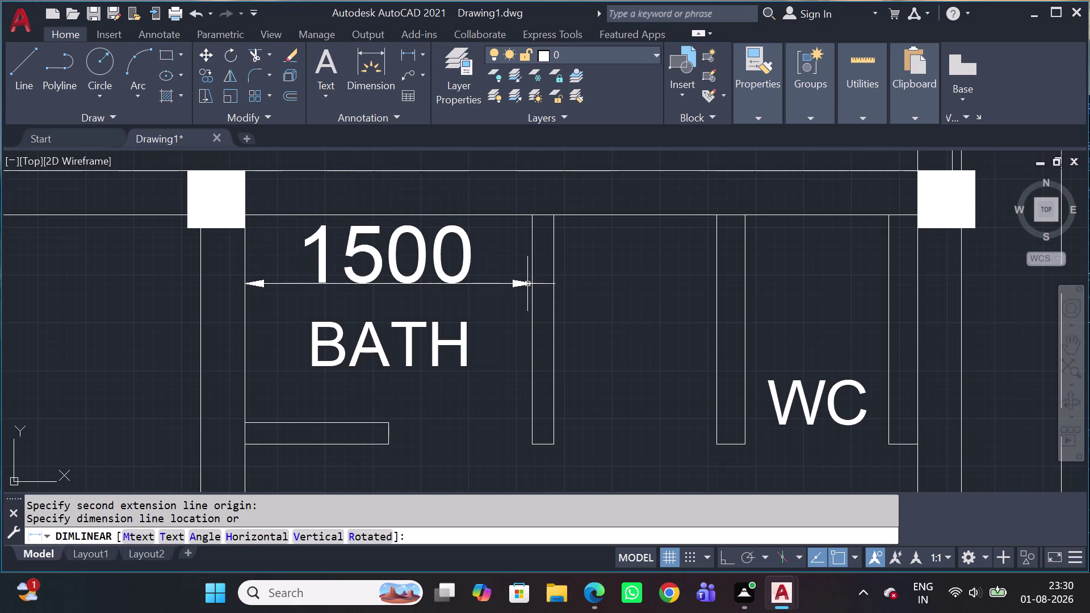
key(space)
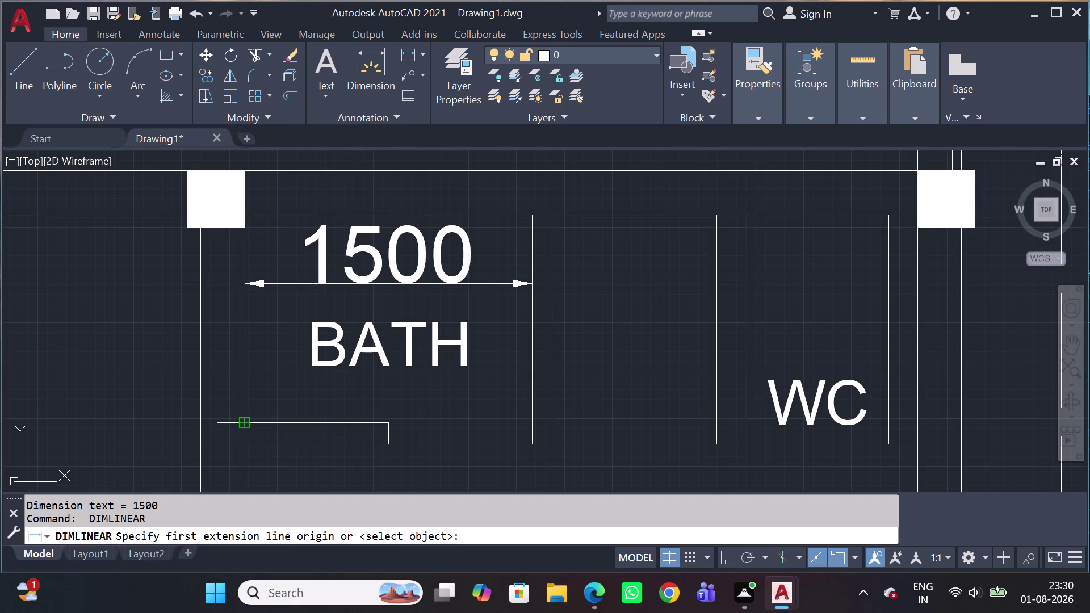
click(247, 425)
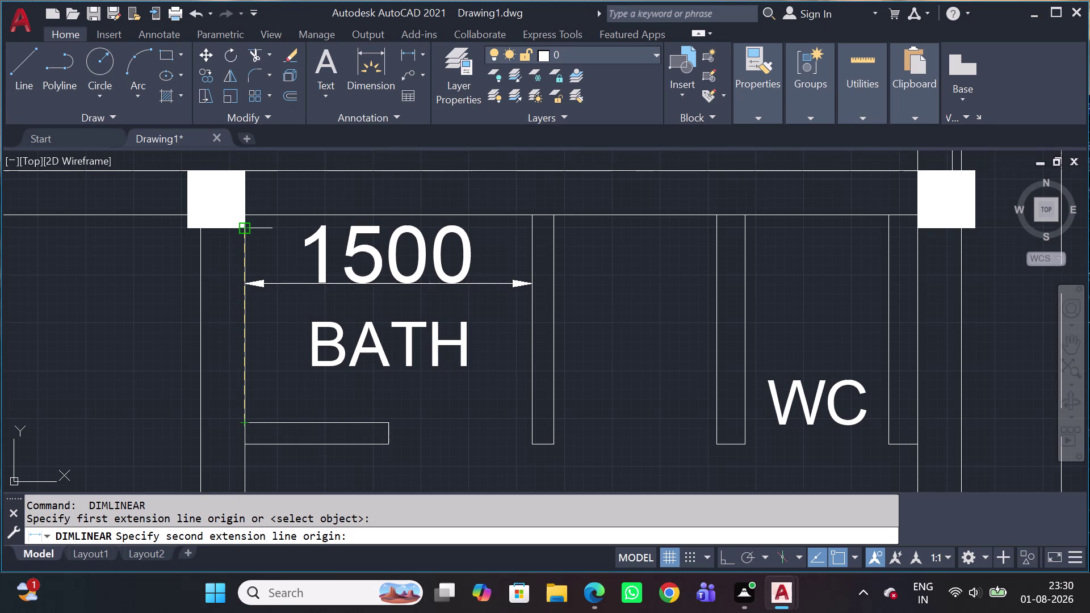
scroll(up, 3)
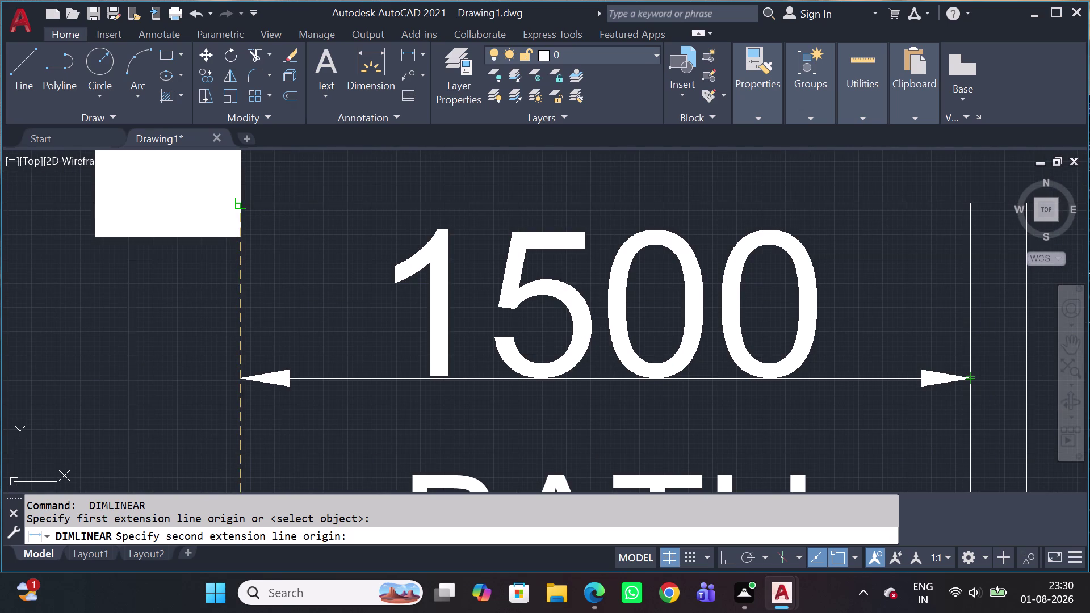
click(245, 203)
scroll(down, 3)
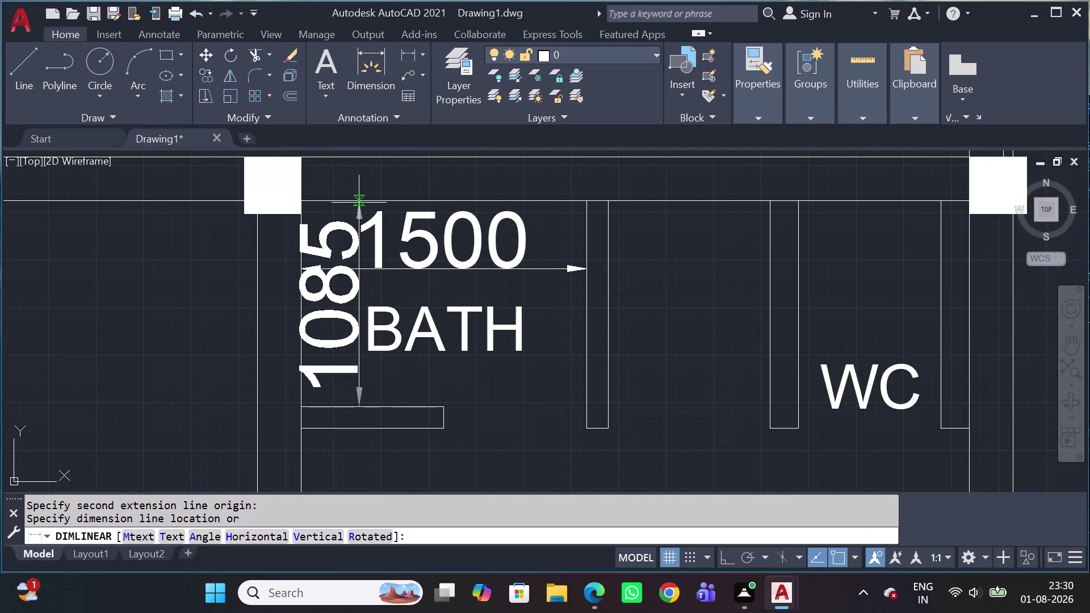
key(Escape)
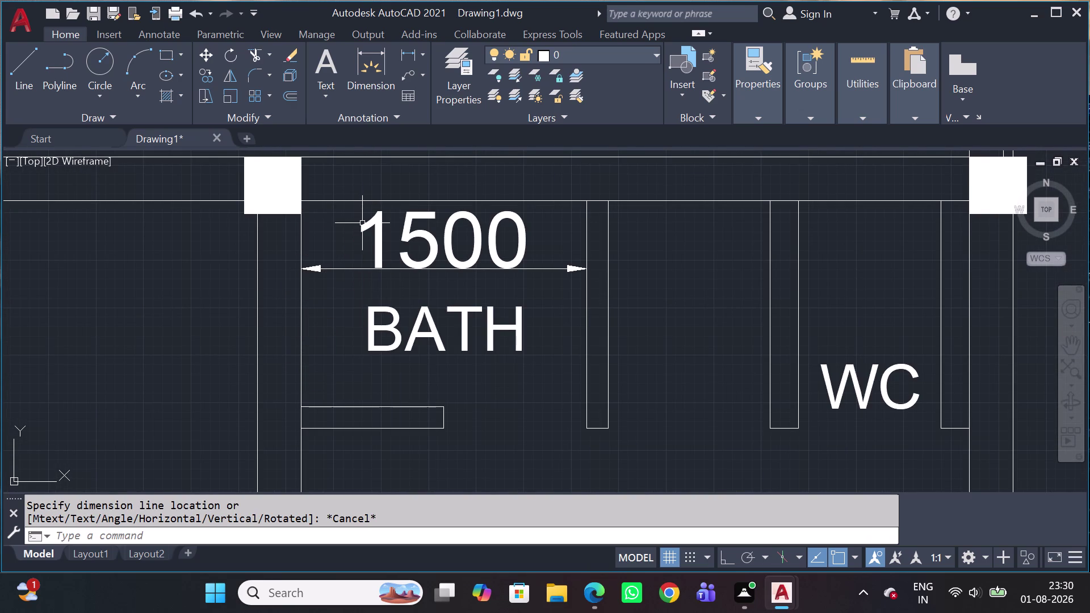
scroll(down, 3)
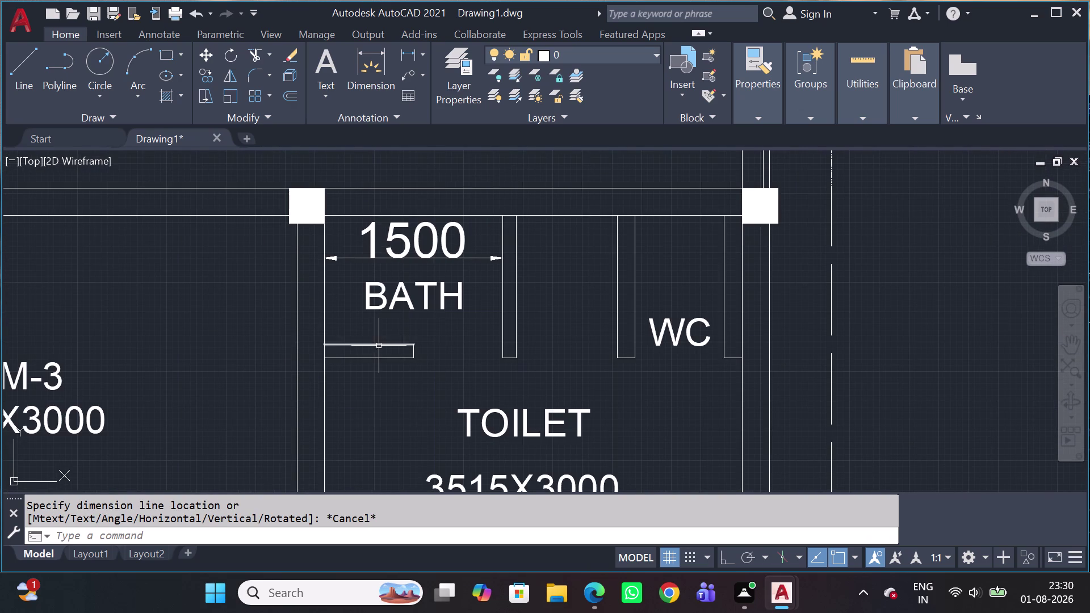
click(376, 354)
drag(376, 361, 375, 368)
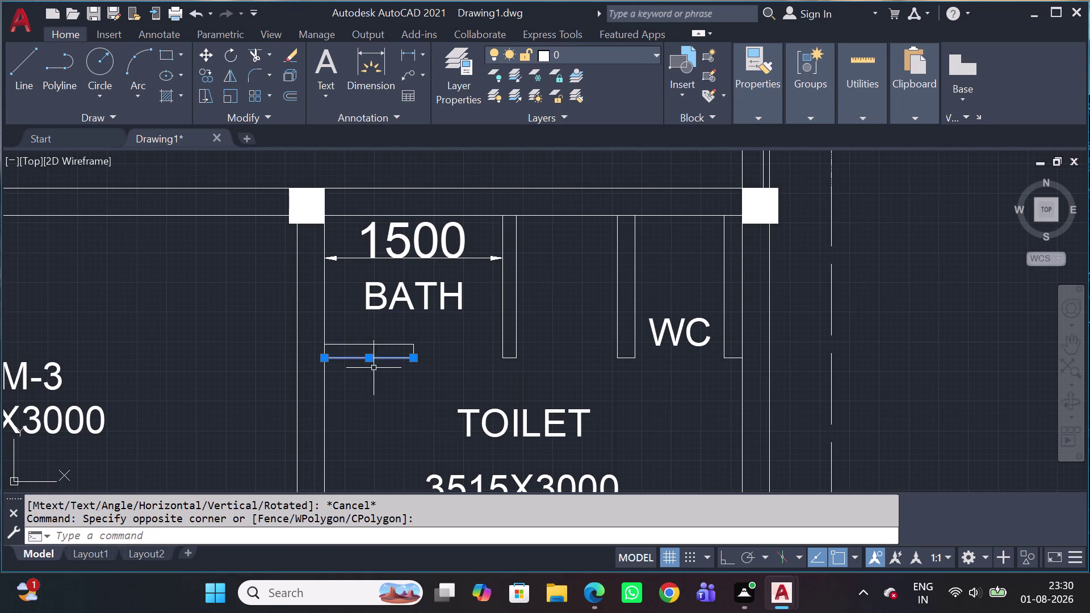
key(Escape)
Erase the bath ledge's top and end edges.
click(383, 342)
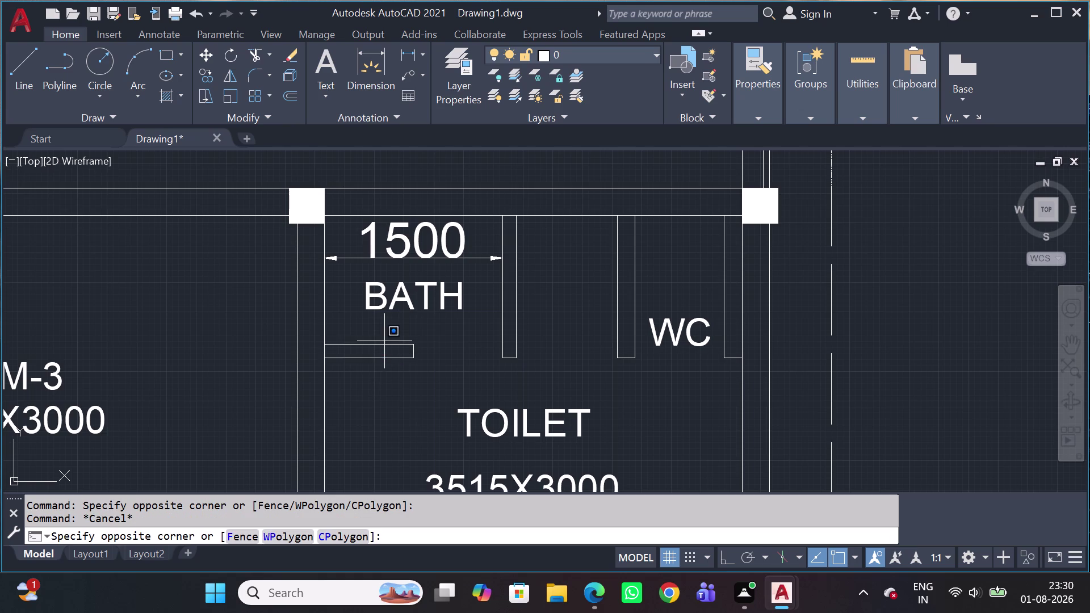
click(367, 351)
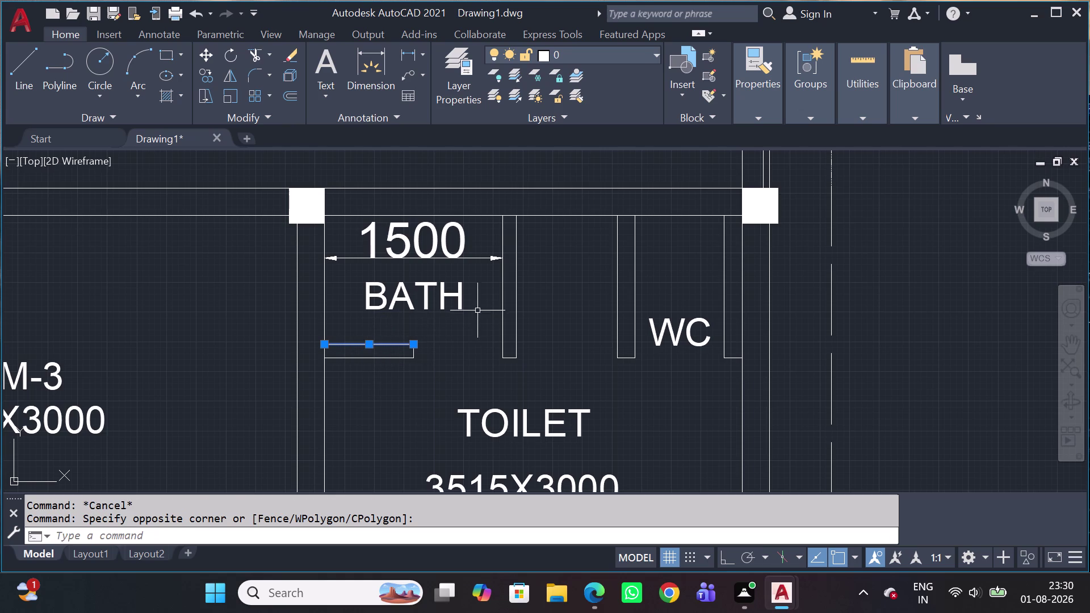
key(Delete)
scroll(up, 3)
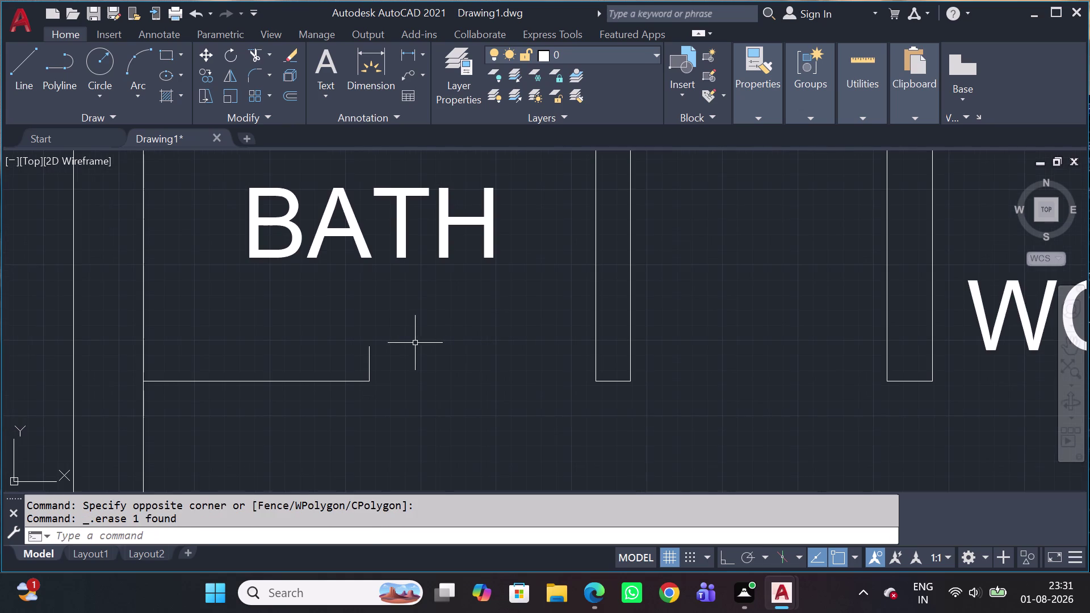
click(413, 345)
click(304, 363)
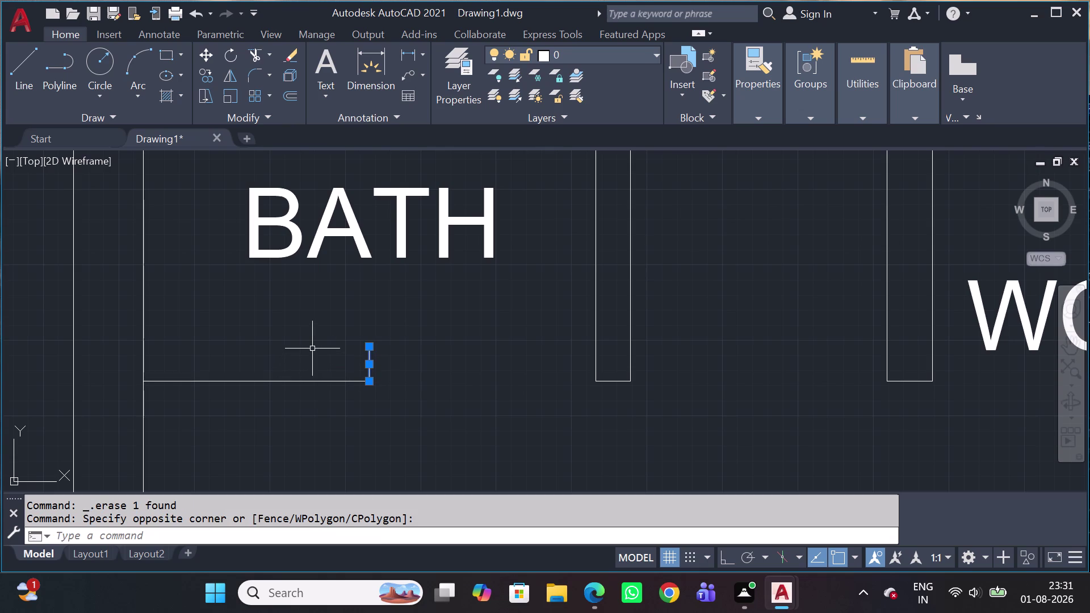
key(Delete)
Offset the remaining ledge line 115 downward.
click(304, 362)
click(251, 429)
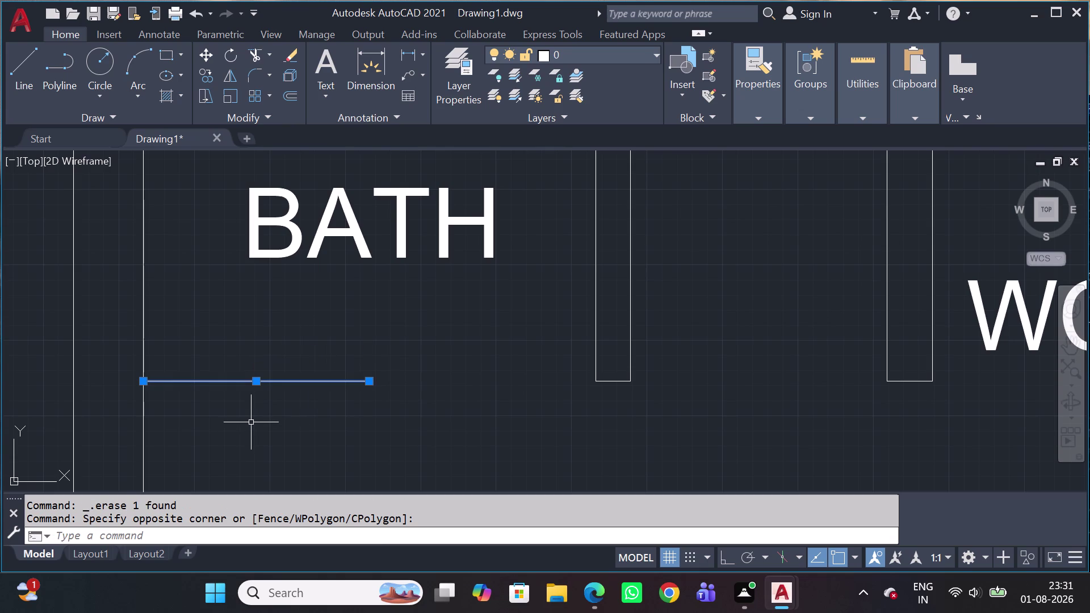
key(o)
key(space)
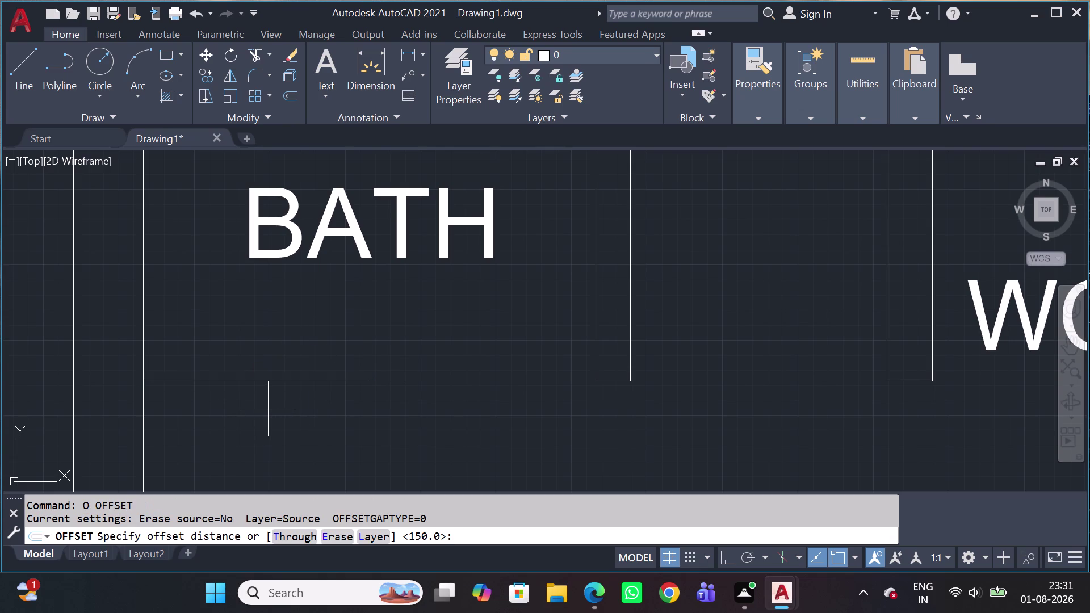
key(1)
text(15)
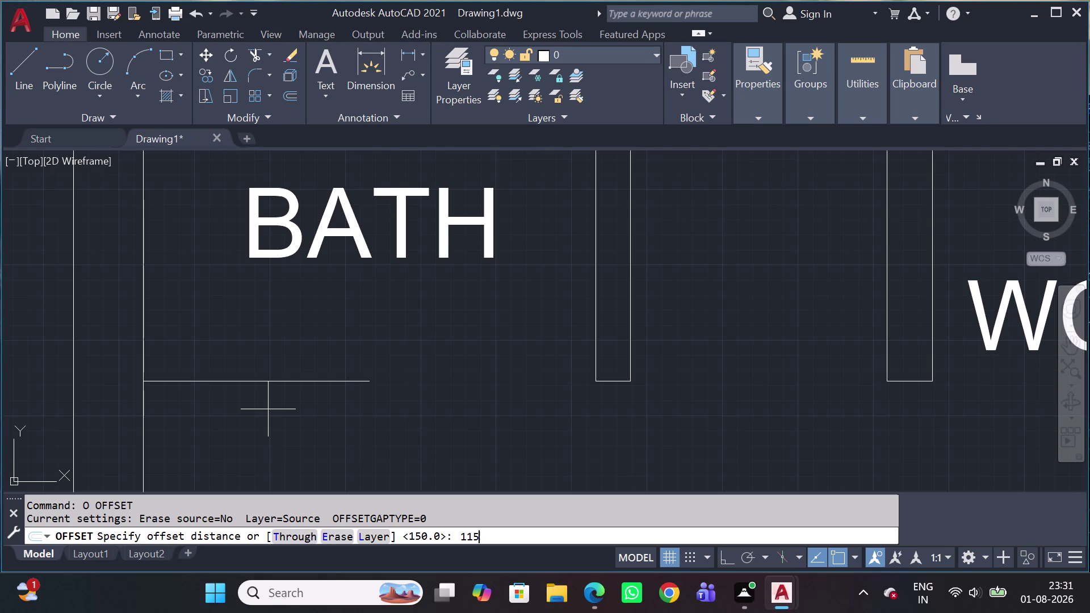
key(space)
click(266, 409)
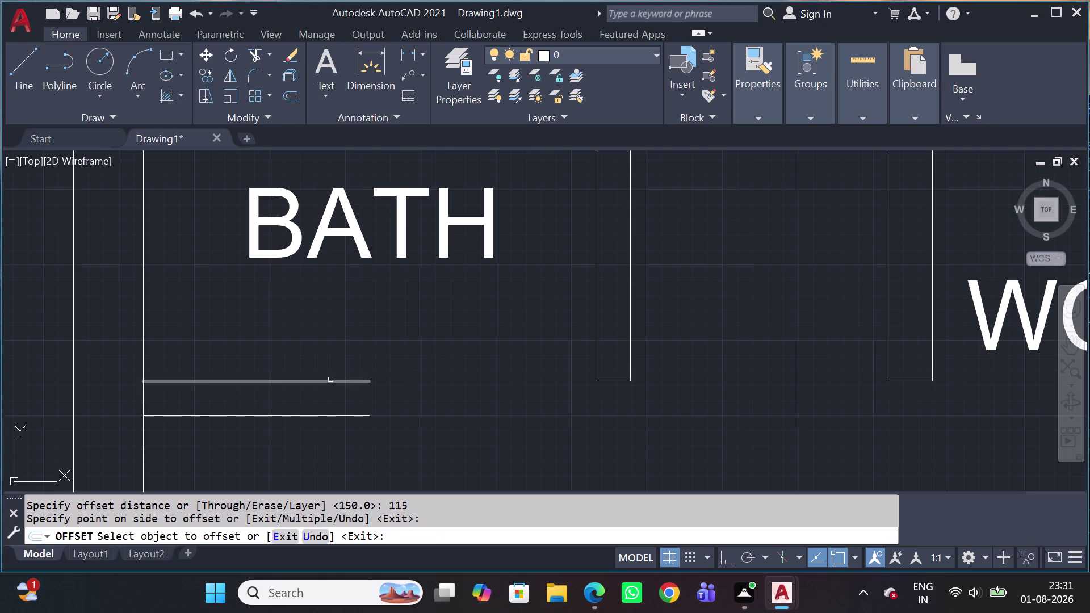
key(Escape)
scroll(down, 3)
Cap the ledge's open end with a short line joining both ledge lines.
text(L)
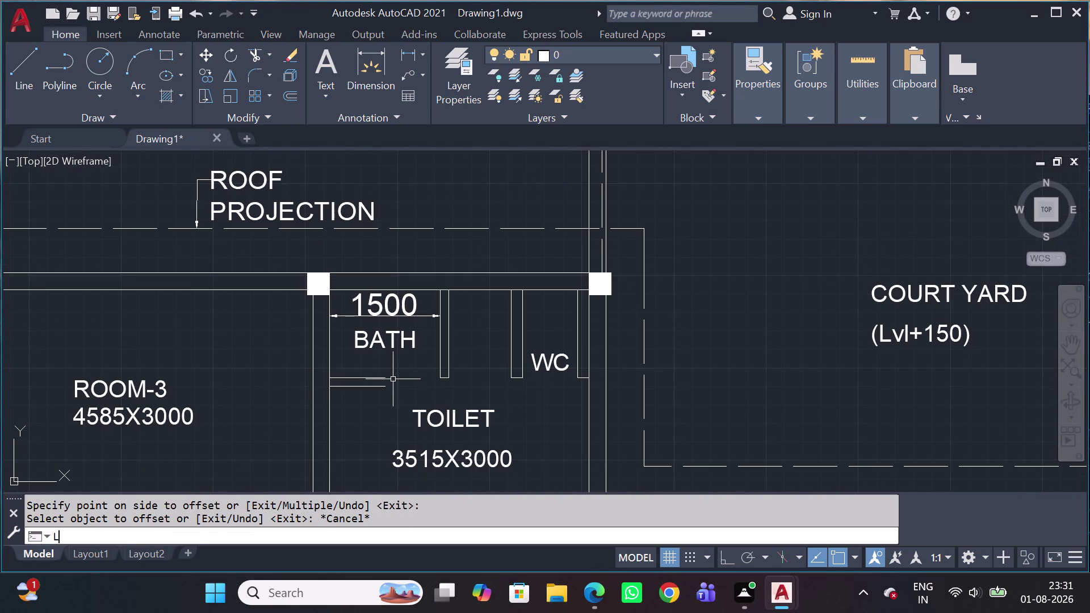
key(space)
scroll(up, 3)
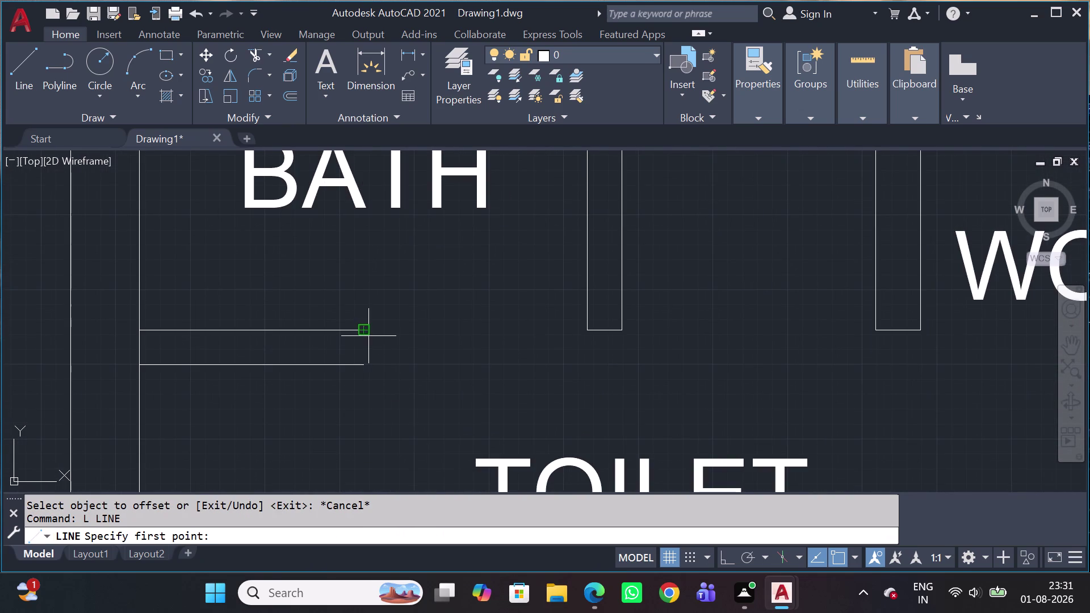
click(358, 329)
click(359, 370)
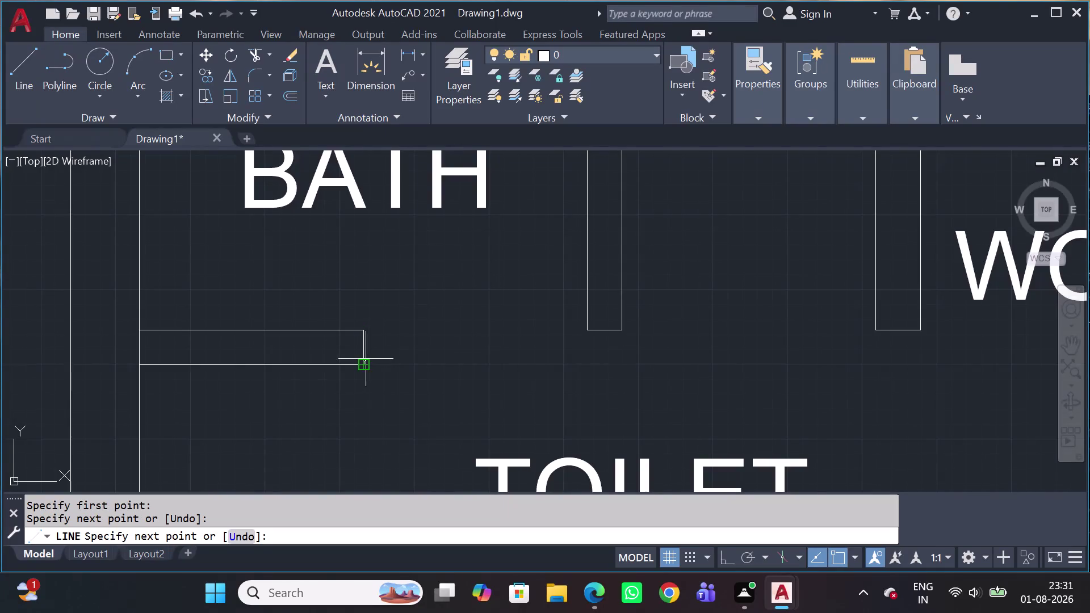
key(Escape)
scroll(down, 3)
Add a 1200 vertical linear dimension from the ledge to the top wall.
key(d)
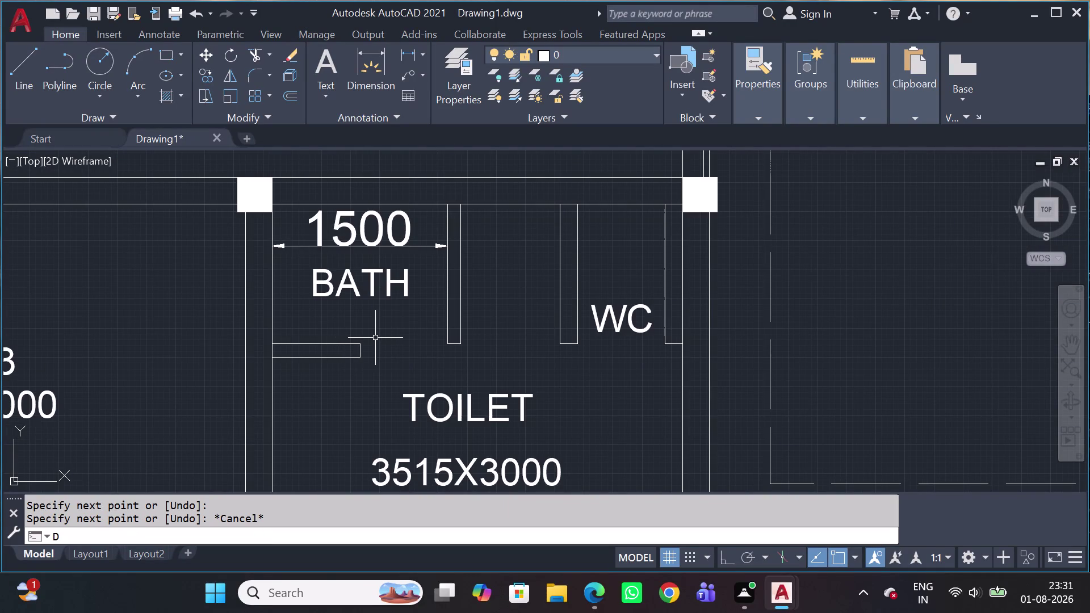
key(l)
text(I)
key(space)
scroll(up, 3)
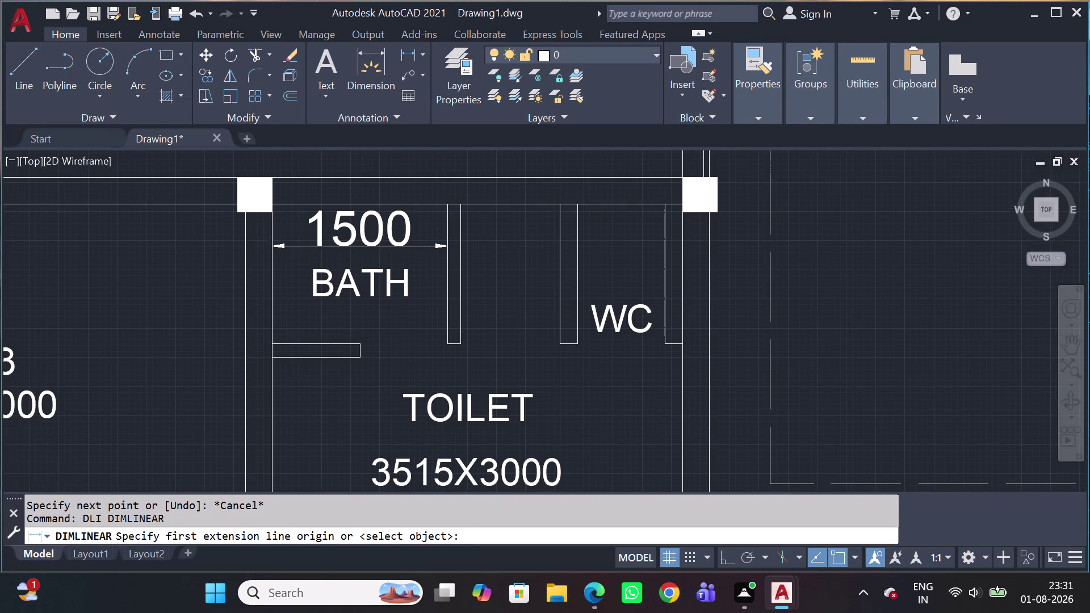
scroll(up, 3)
click(280, 190)
scroll(down, 3)
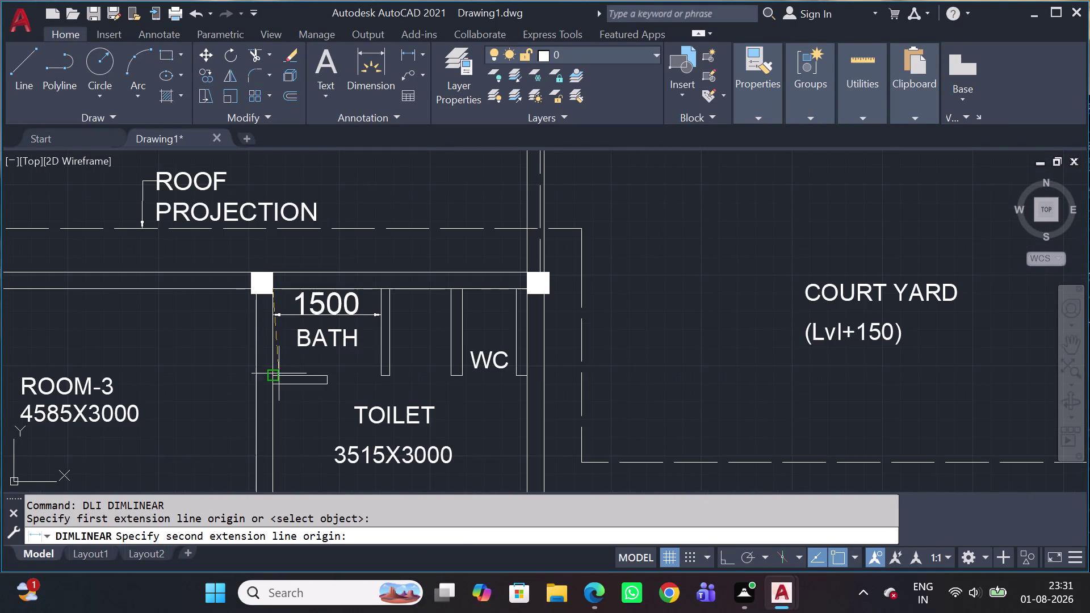
scroll(up, 3)
click(248, 376)
scroll(down, 3)
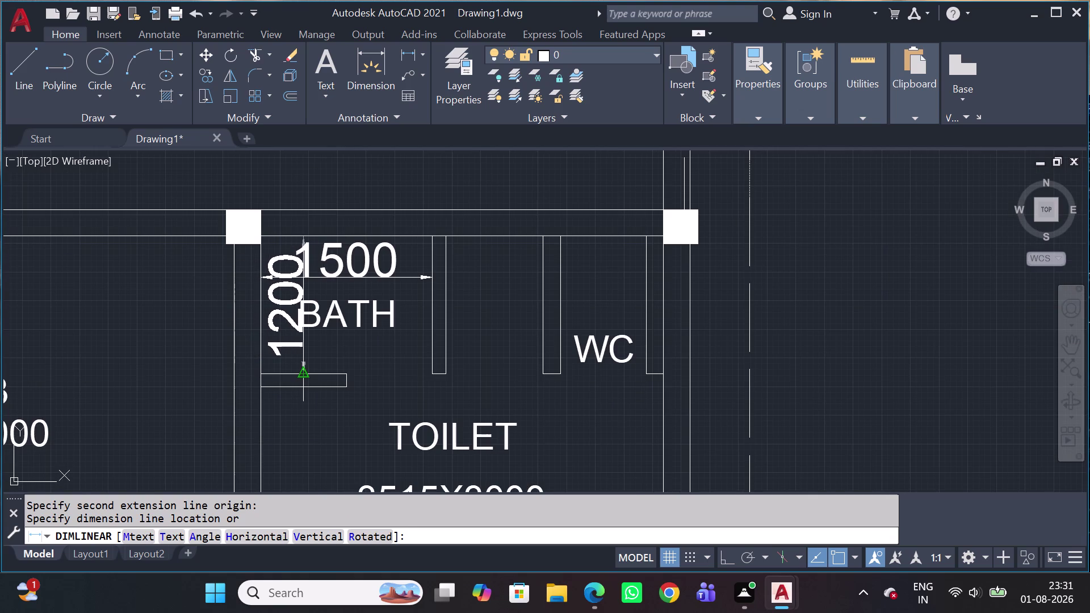
click(299, 373)
click(382, 297)
click(352, 318)
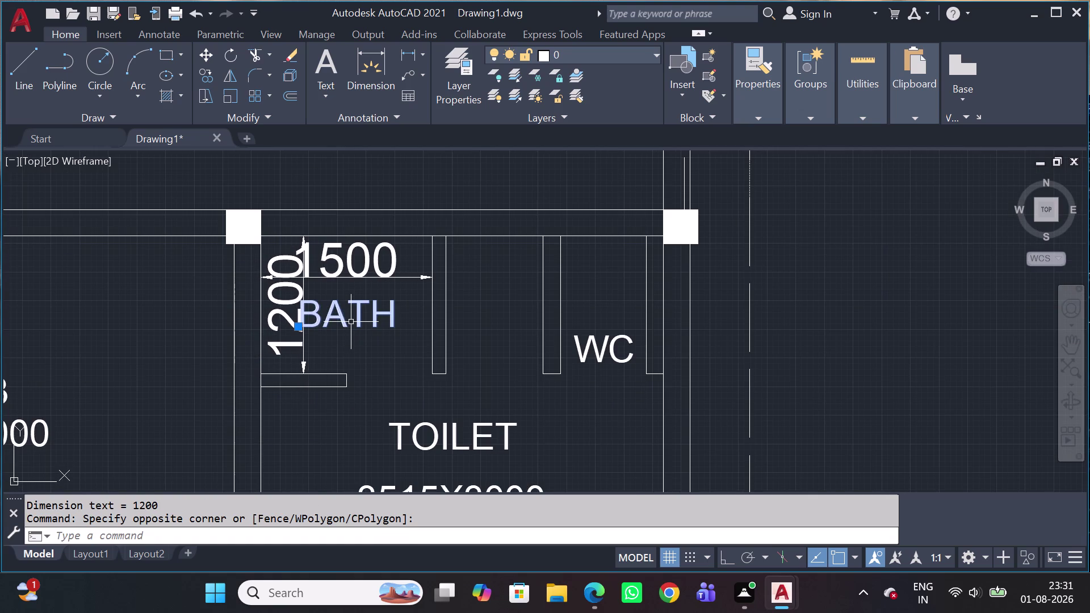
Move the BATH label right so it sits clear of the 1200 dimension.
key(m)
key(space)
click(359, 322)
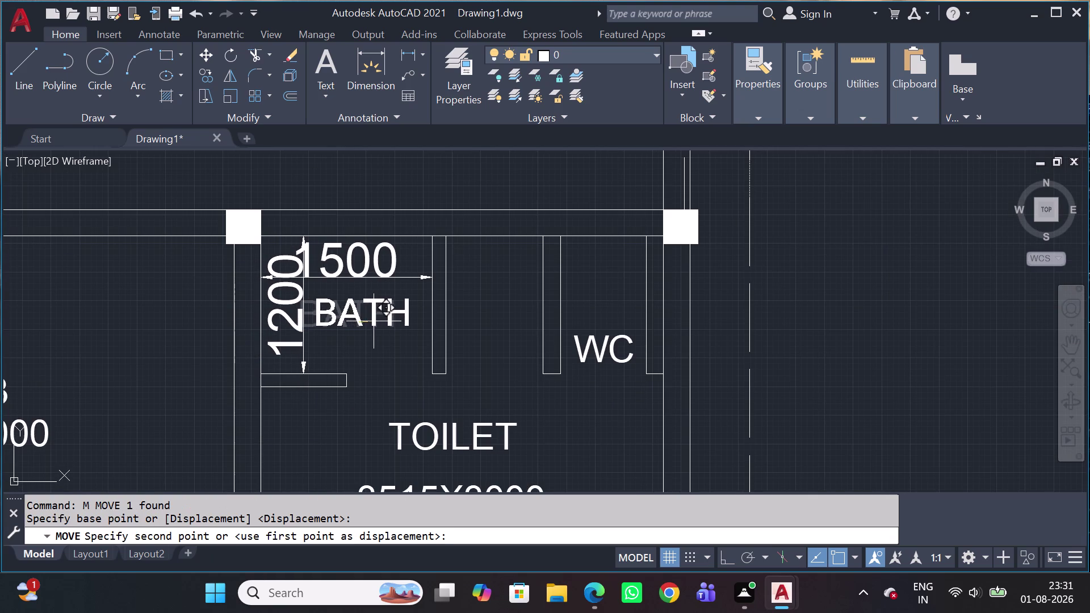
click(383, 321)
scroll(down, 3)
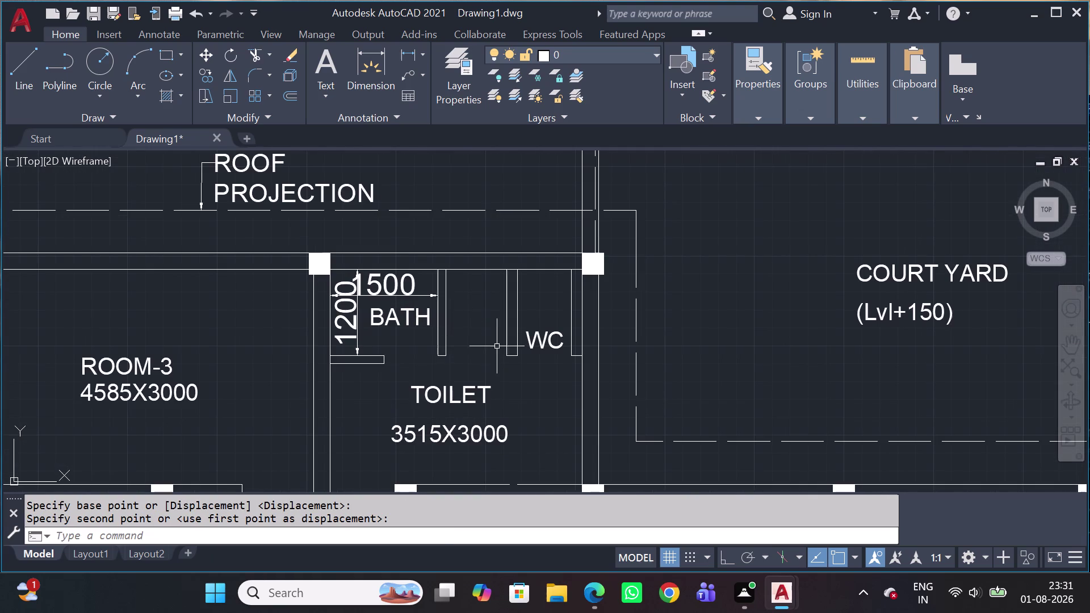
key(Escape)
scroll(down, 3)
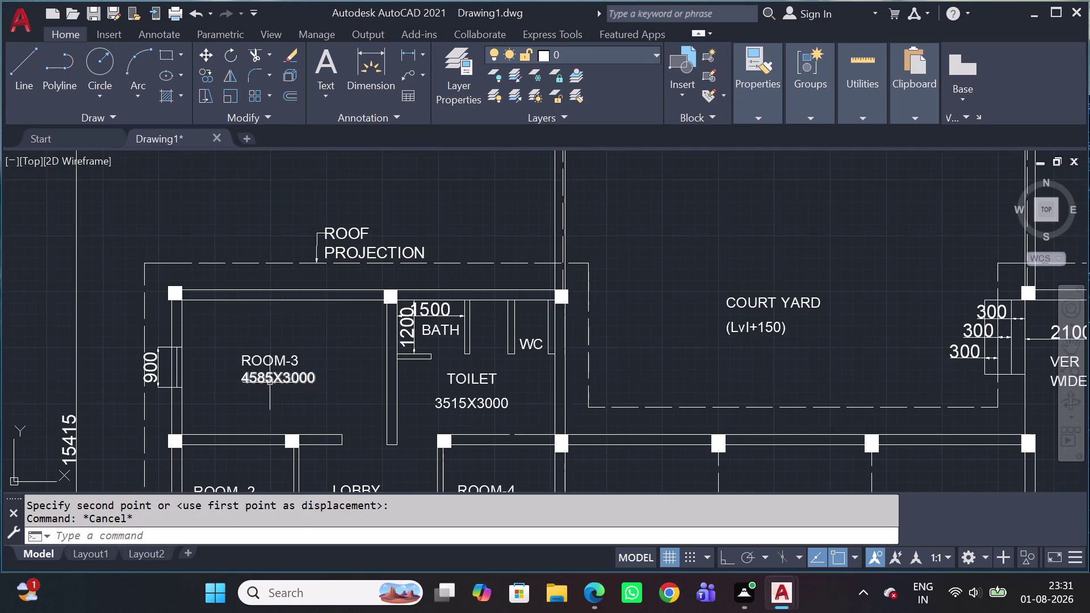
scroll(up, 3)
Shift the ROOM-3 label slightly to the right.
click(309, 338)
key(m)
key(space)
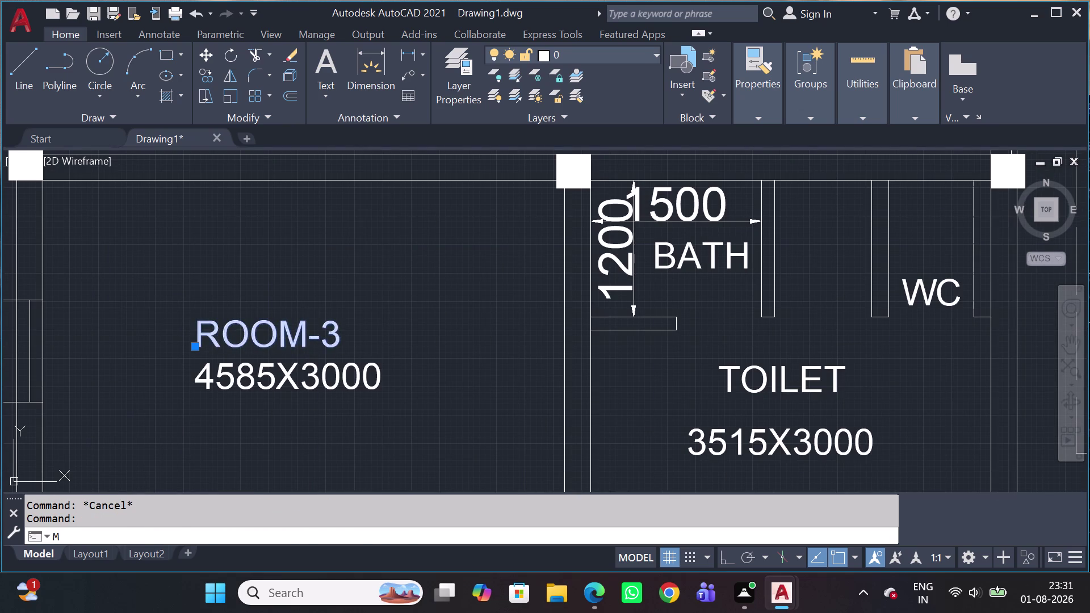
click(352, 334)
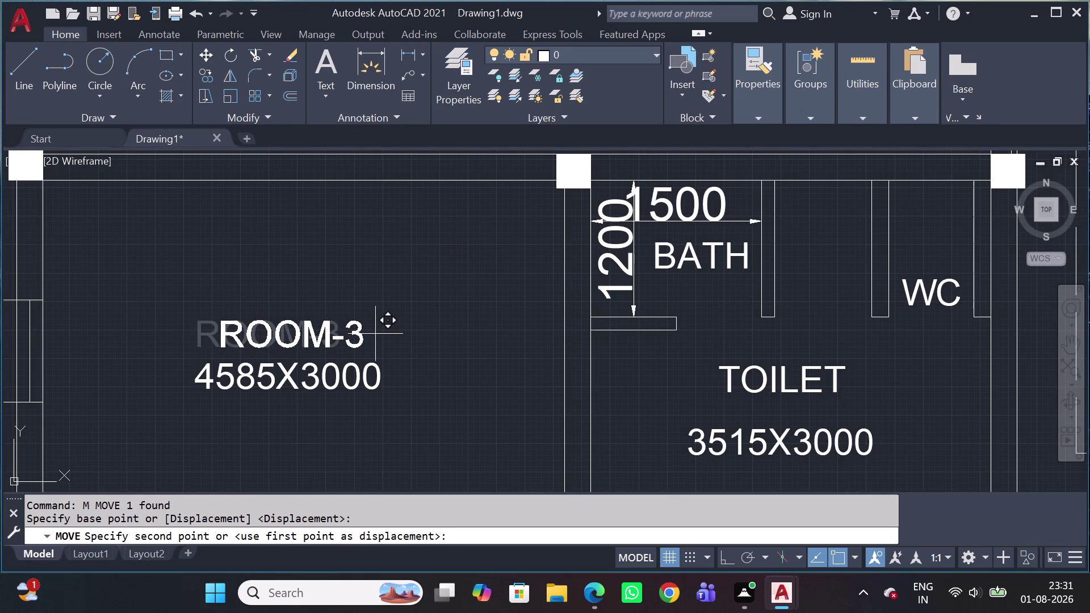
click(375, 334)
scroll(down, 3)
scroll(up, 3)
Bring the LOBBY room into view and reposition its label.
middle_drag(408, 358, 389, 330)
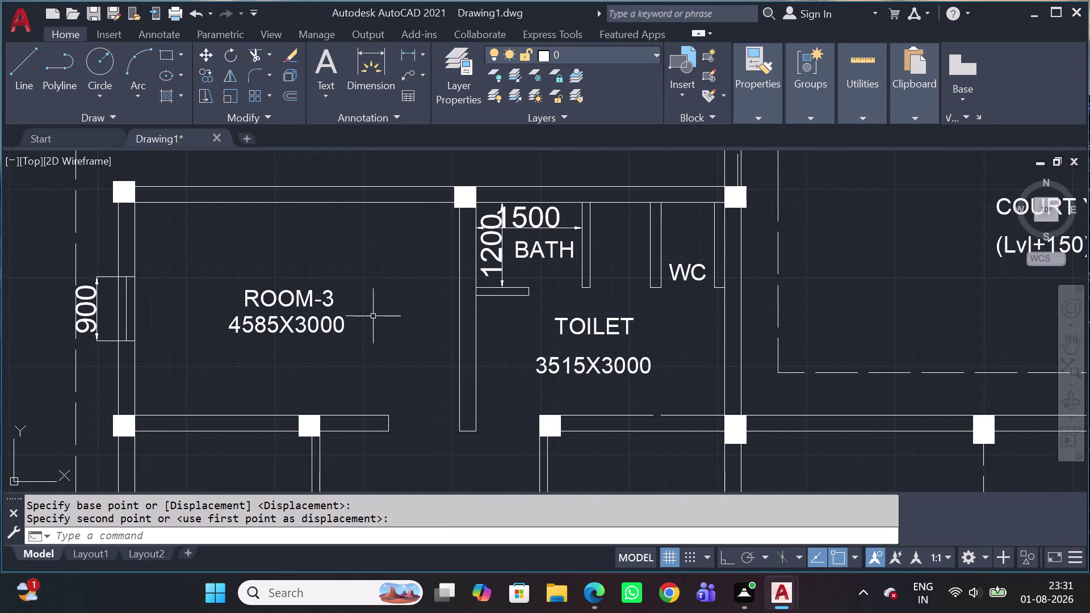
scroll(down, 3)
middle_drag(468, 425, 453, 323)
scroll(up, 3)
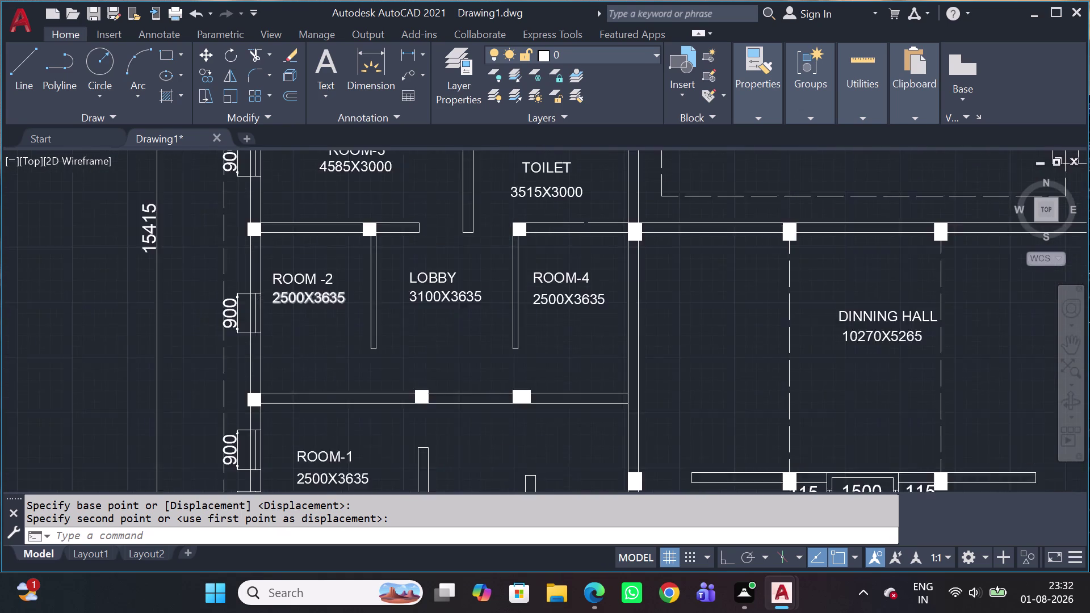
click(495, 270)
key(m)
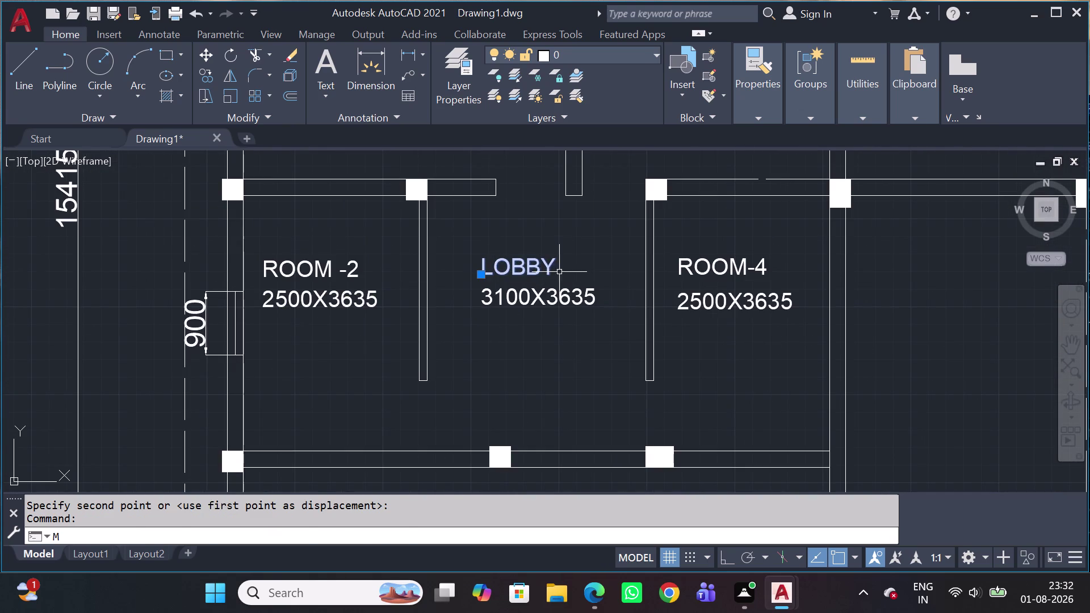
key(space)
click(617, 272)
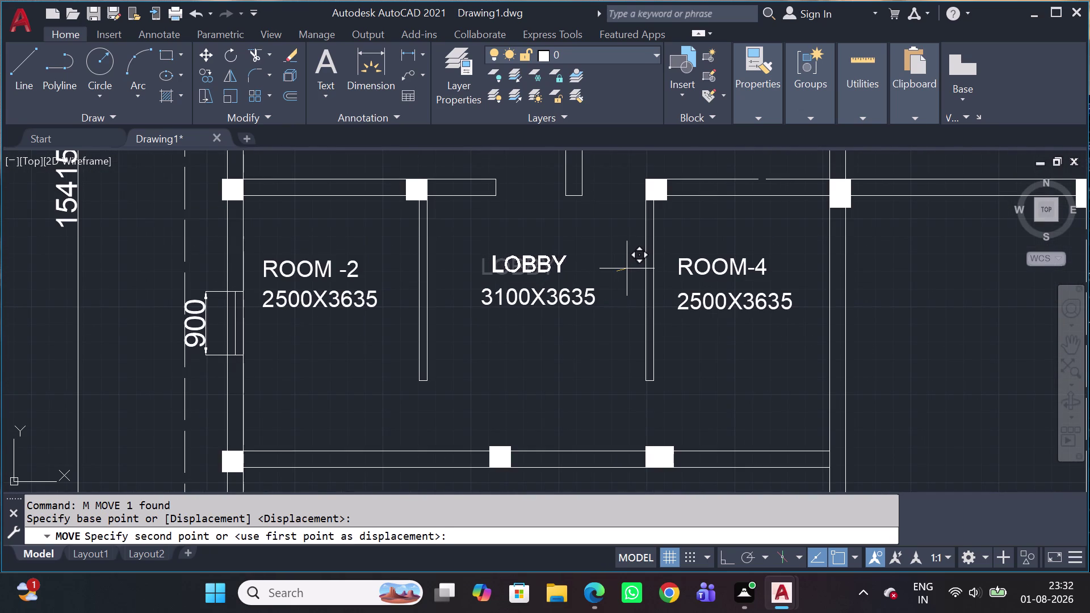
click(637, 269)
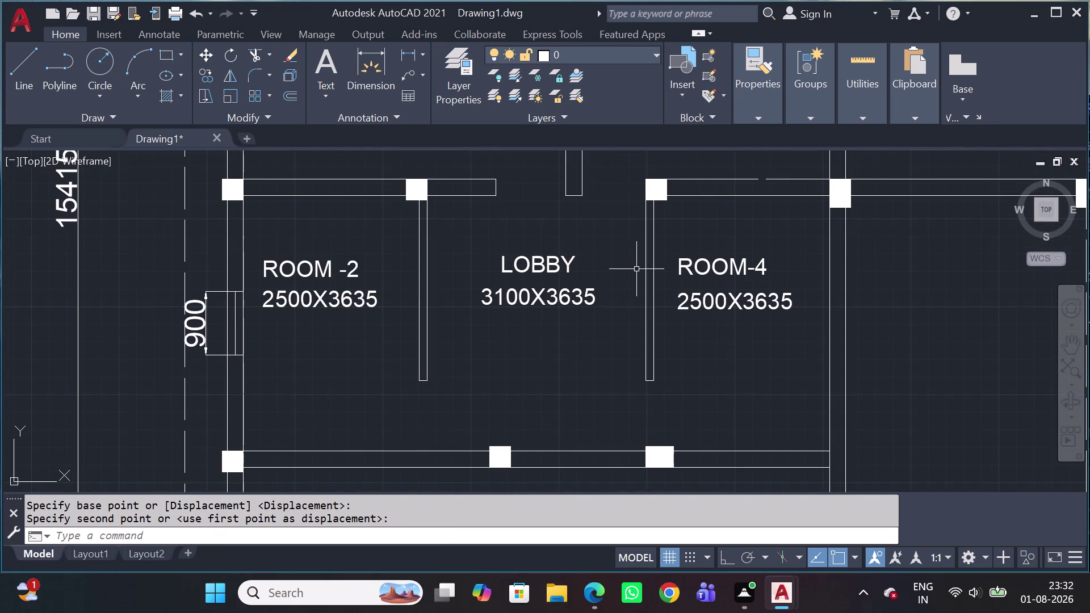
Move the ROOM-4 label down and left toward its room size, twice.
click(757, 265)
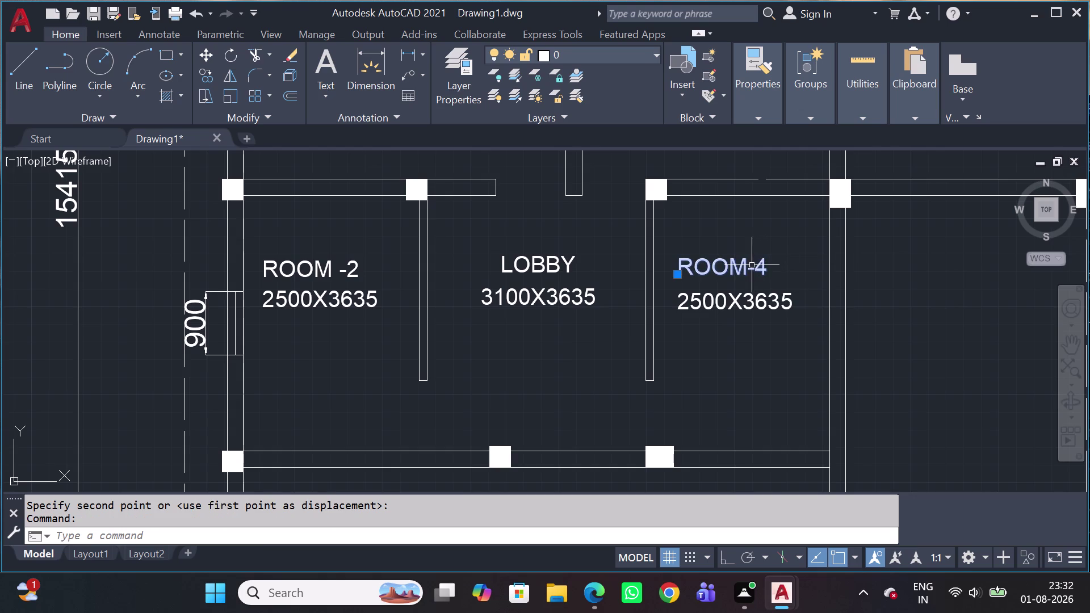
key(m)
key(space)
click(772, 264)
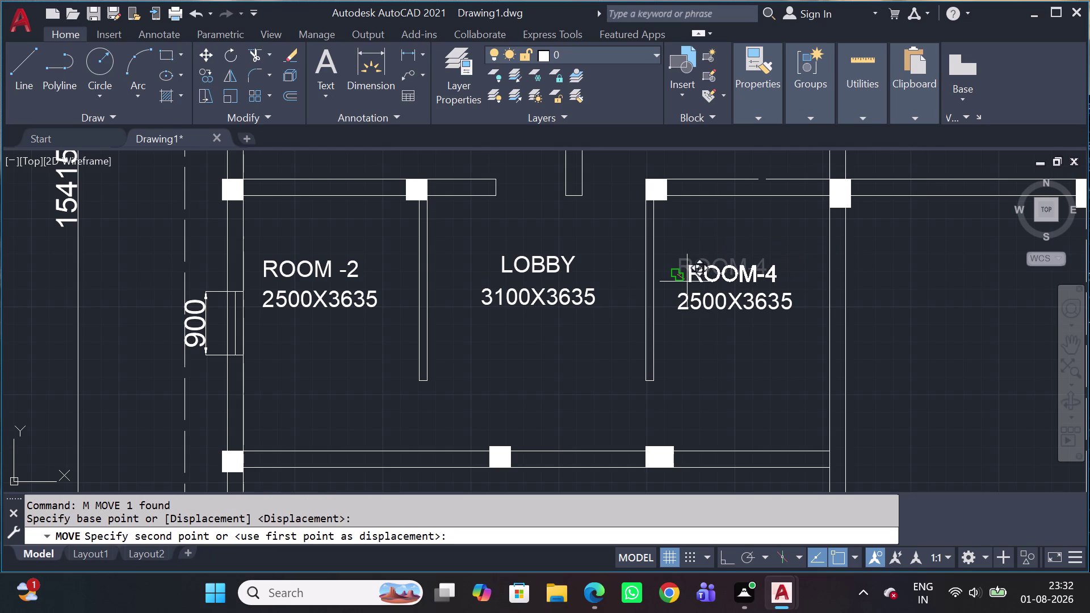
click(690, 284)
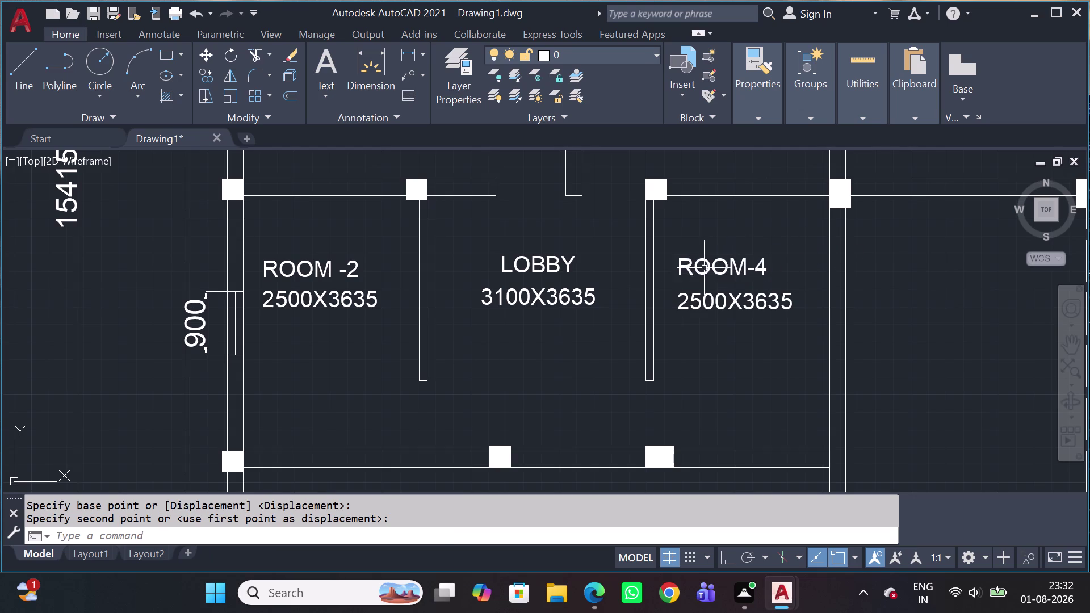
click(708, 262)
key(m)
key(space)
click(716, 263)
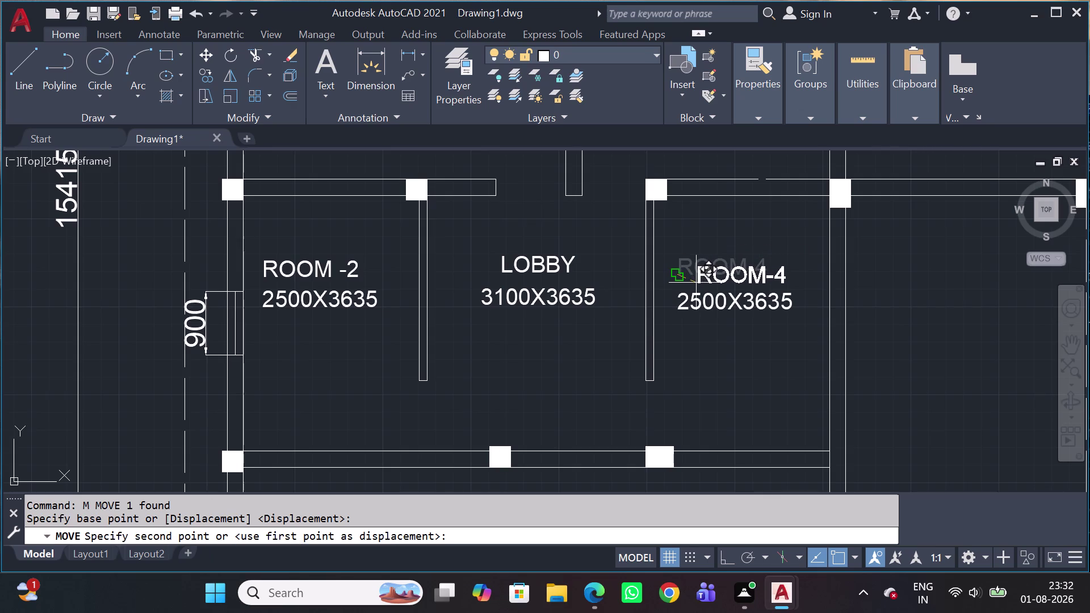
click(696, 283)
Nudge the ROOM-4 label slightly right into its final position.
click(714, 266)
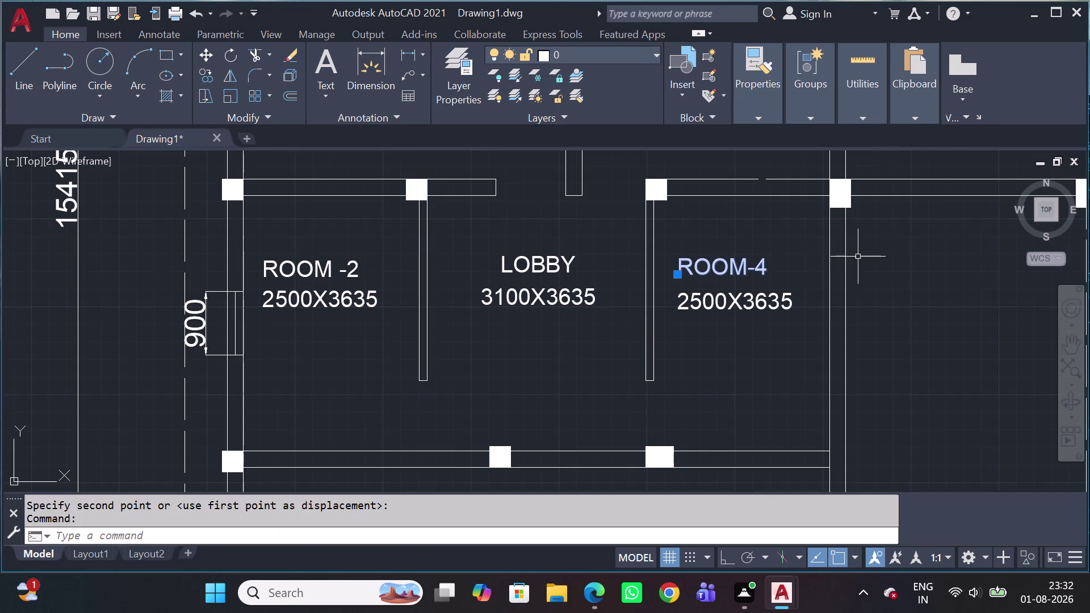
key(m)
key(space)
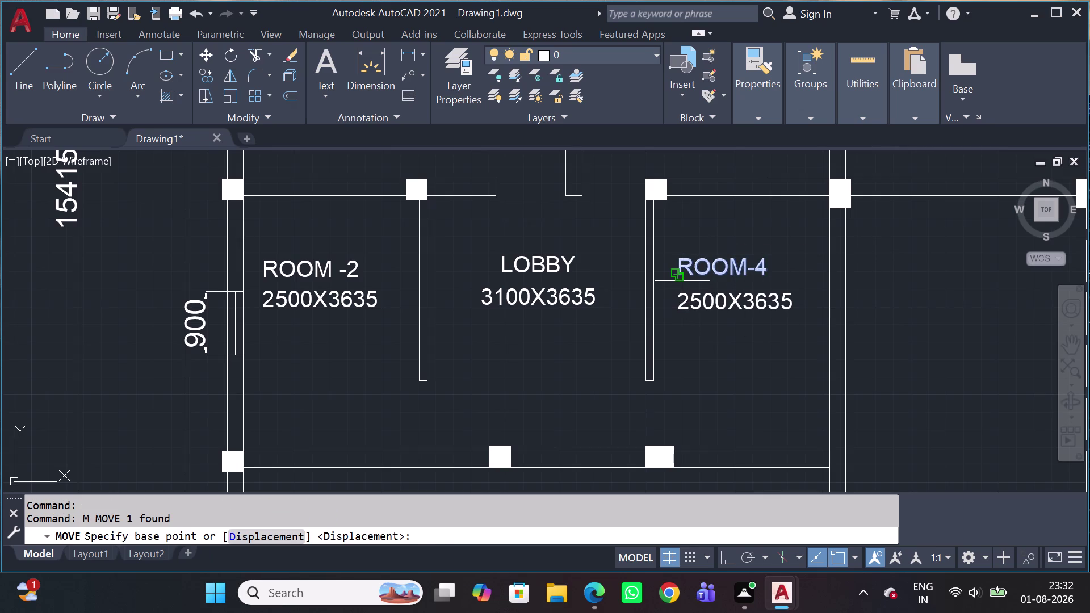
click(681, 281)
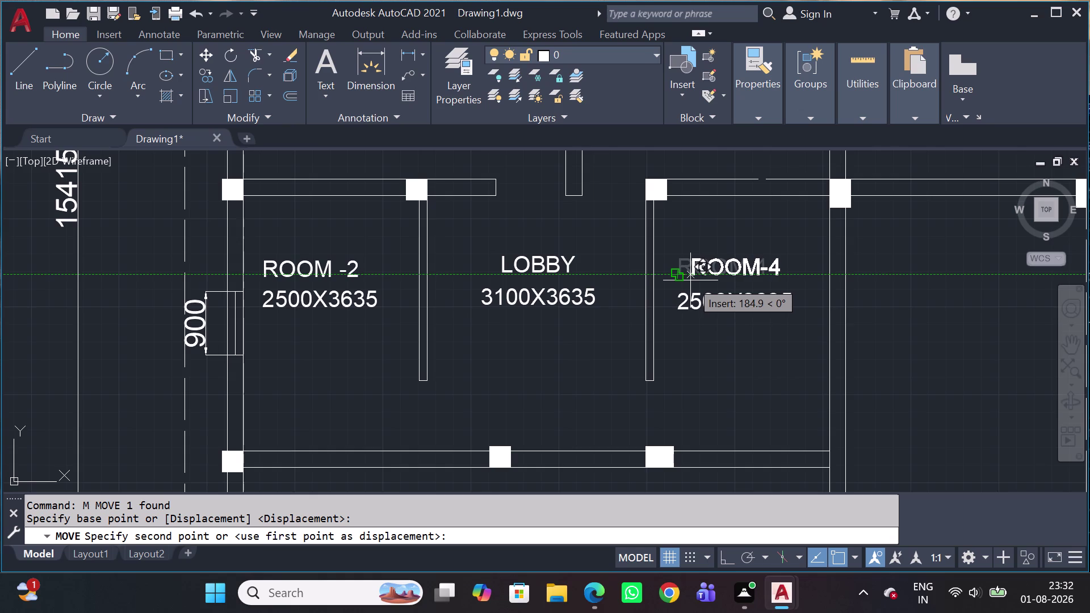
click(690, 280)
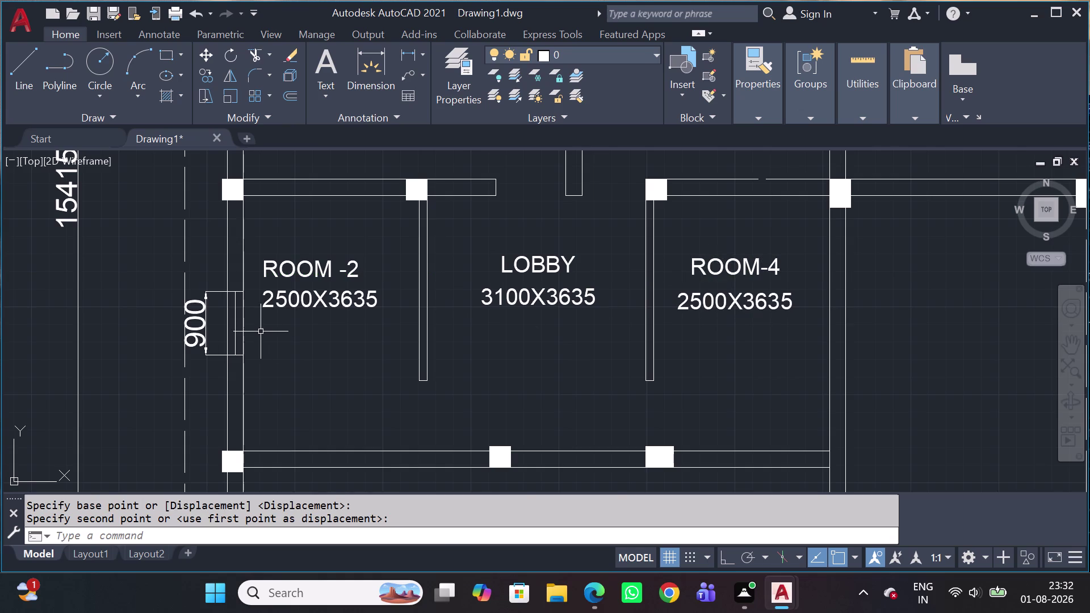
Centre the ROOM-1 label above its 2500X3635 size.
scroll(down, 3)
middle_drag(287, 409, 367, 238)
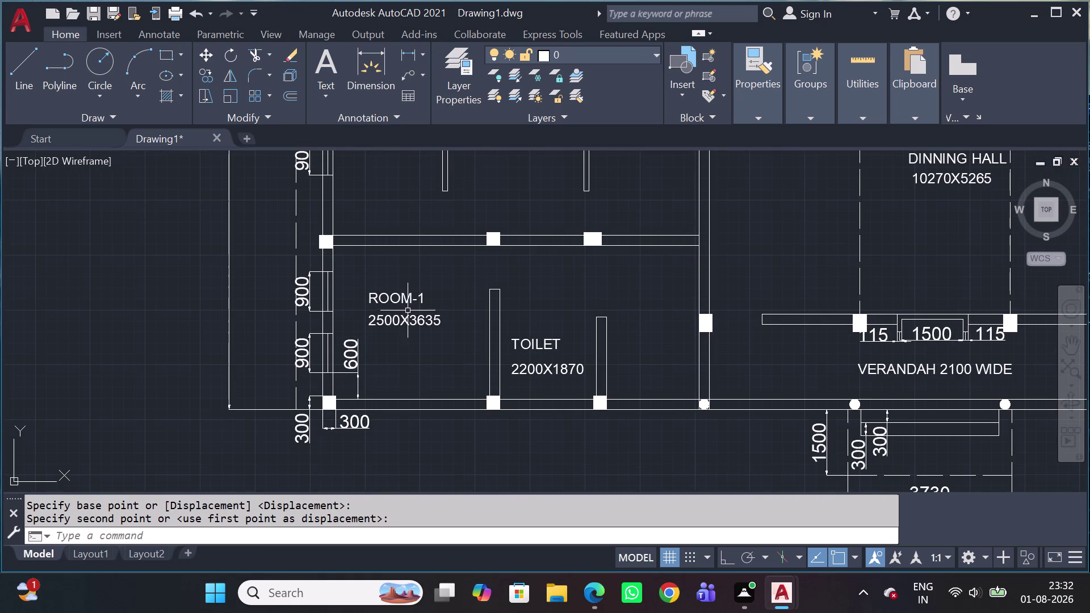
scroll(up, 3)
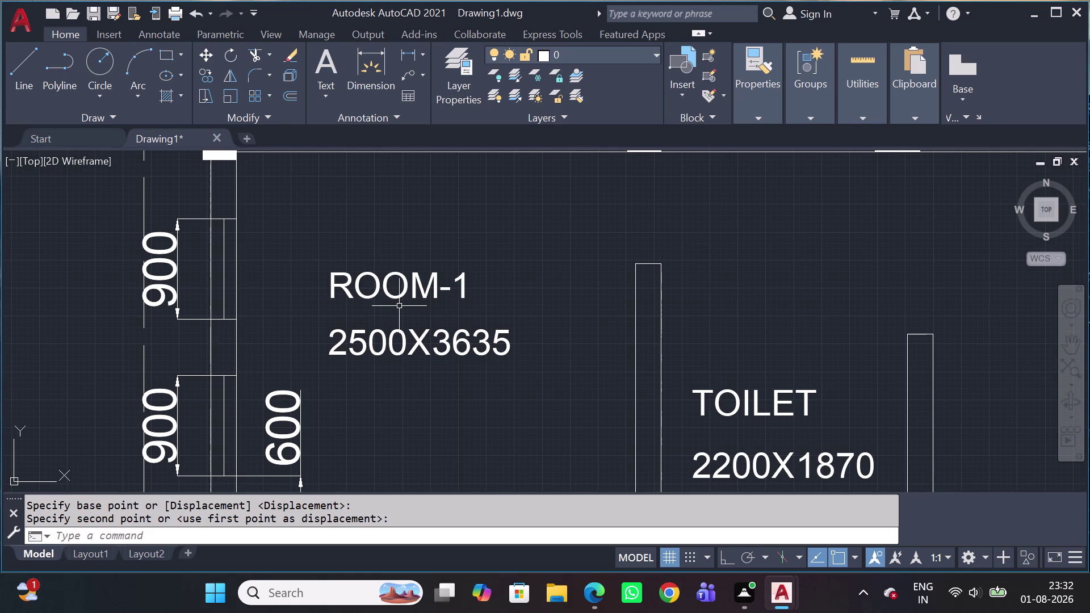
click(404, 273)
key(m)
key(space)
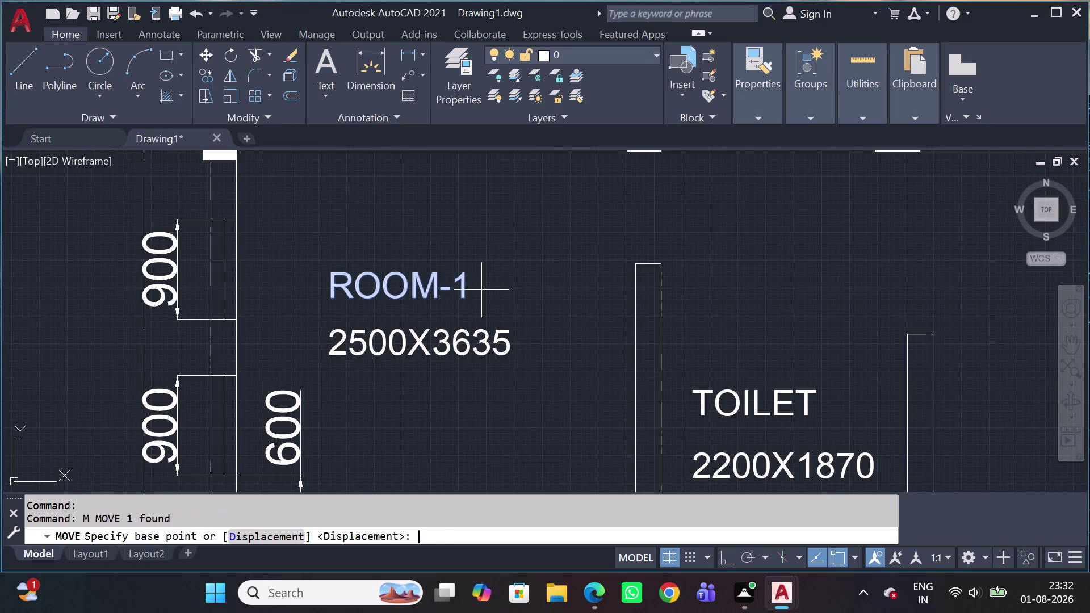
click(483, 290)
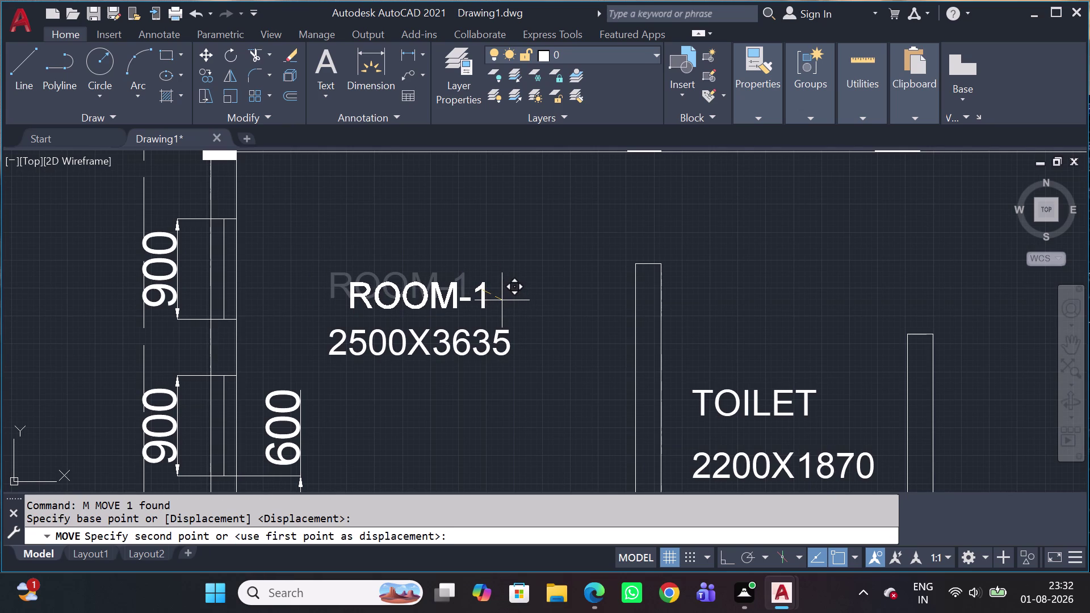
click(501, 301)
Centre the lower TOILET label above its 2200X1870 size.
scroll(down, 3)
scroll(up, 3)
click(693, 357)
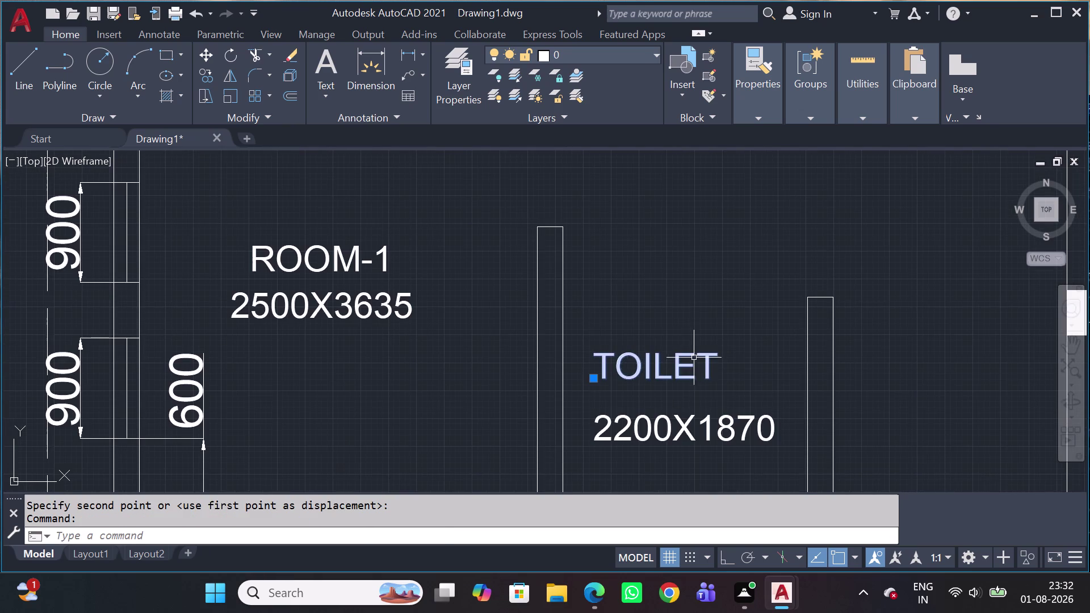
text(M)
key(space)
click(680, 367)
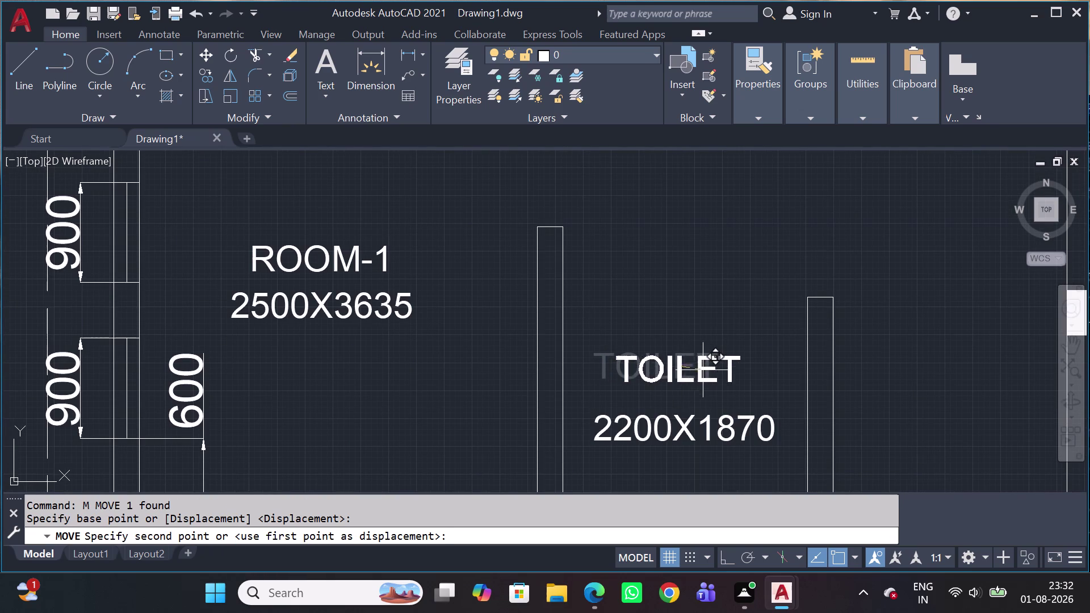
click(712, 379)
click(632, 389)
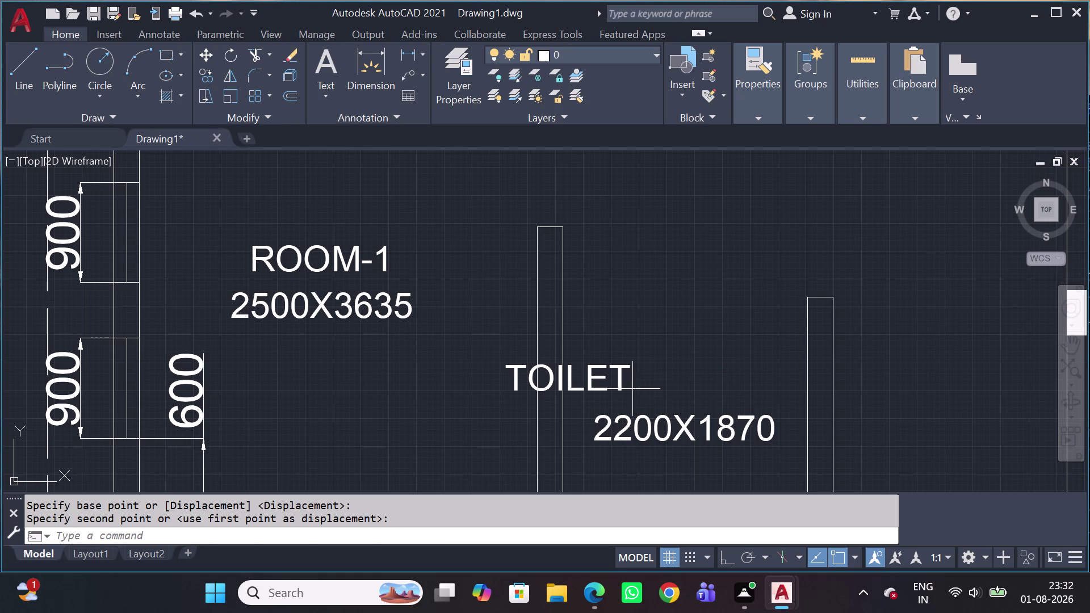
click(605, 362)
key(m)
key(space)
click(614, 343)
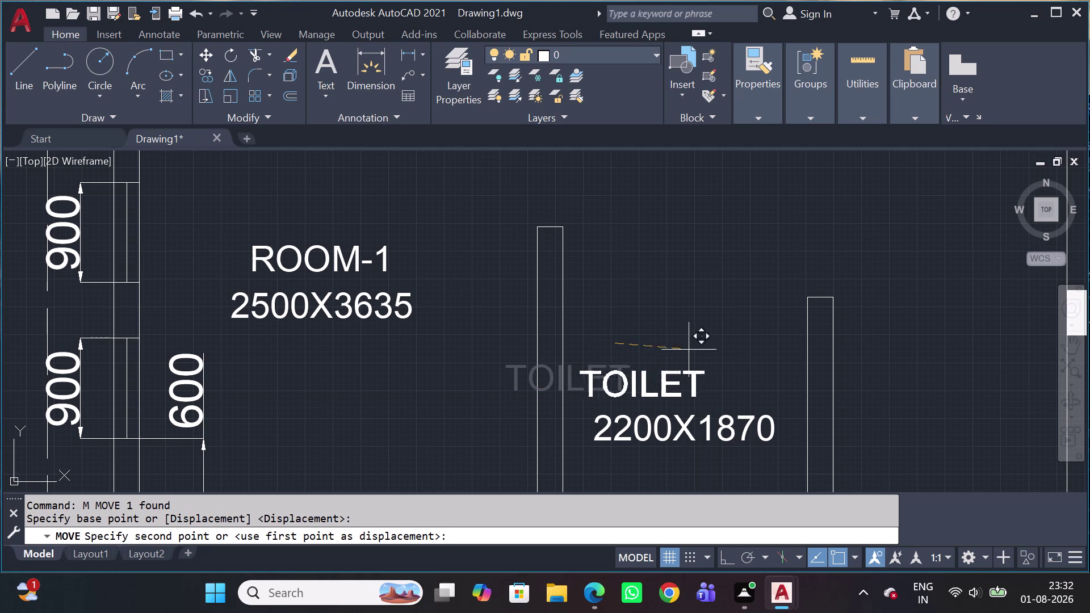
click(725, 355)
Pan over to the court yard and select the (Lvl+150) level note.
scroll(down, 3)
middle_drag(766, 358, 767, 363)
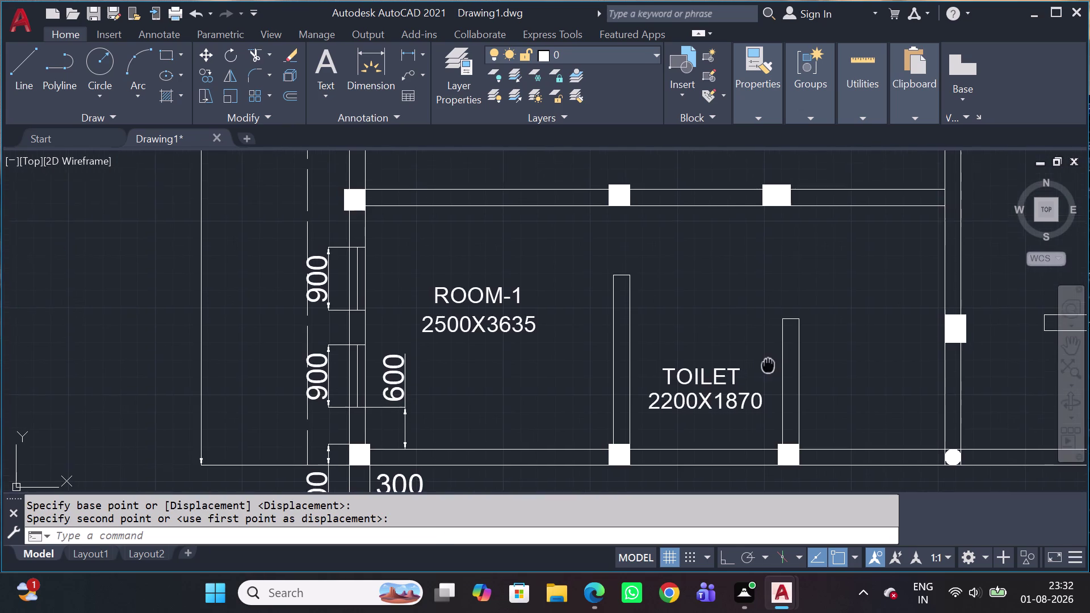
middle_drag(767, 363, 641, 359)
scroll(down, 3)
scroll(up, 3)
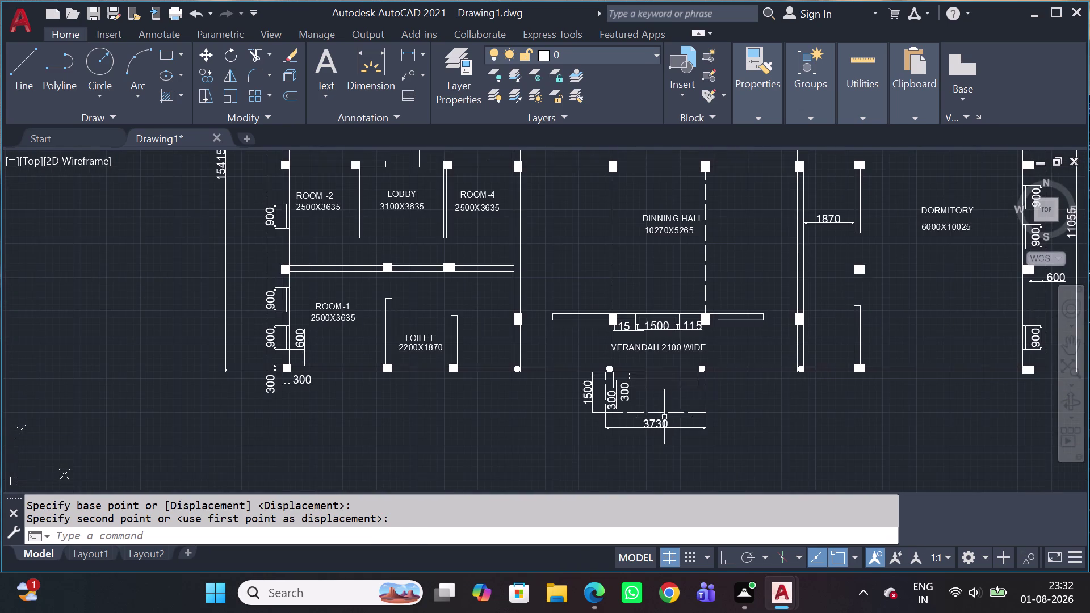
scroll(up, 3)
middle_drag(631, 244, 615, 326)
scroll(up, 3)
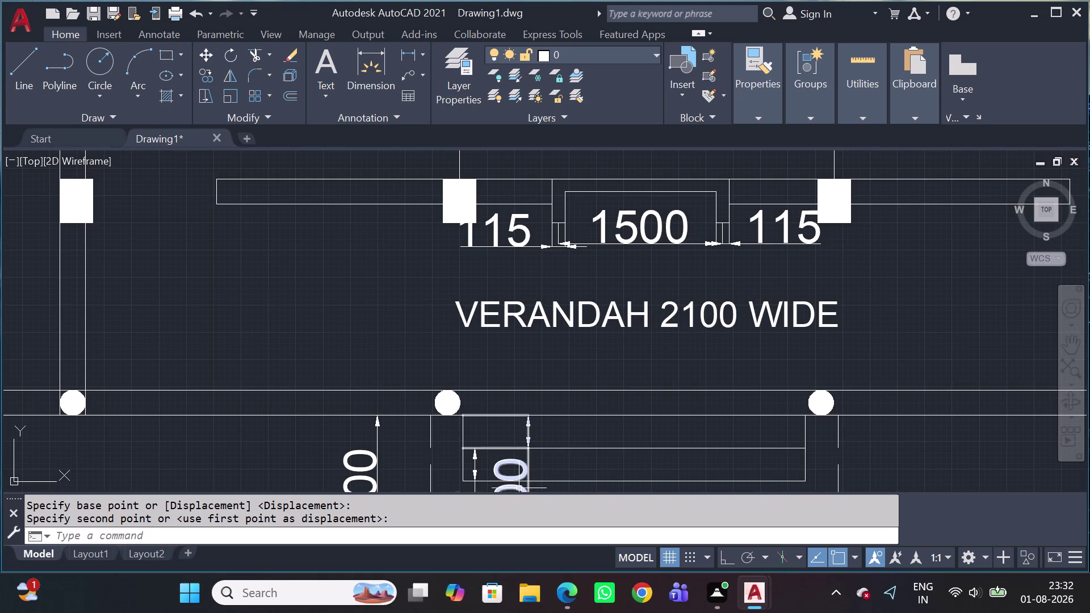
scroll(down, 3)
scroll(down, 3)
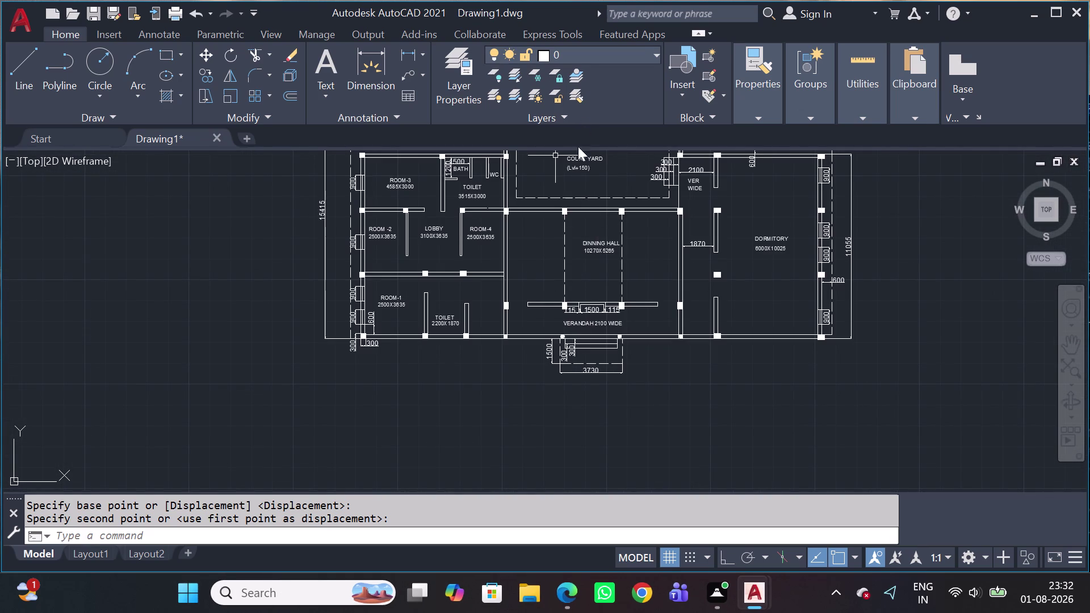
scroll(up, 3)
click(614, 186)
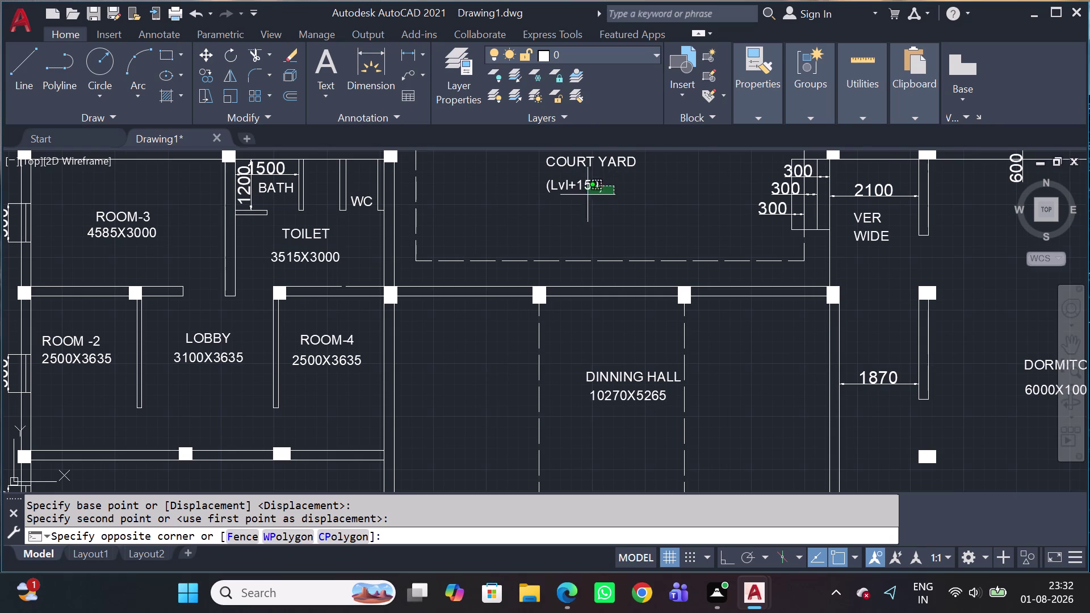
click(553, 207)
Copy the (Lvl+150) note under the VERANDAH 2100 WIDE label and open the copy for editing.
key(c)
key(o)
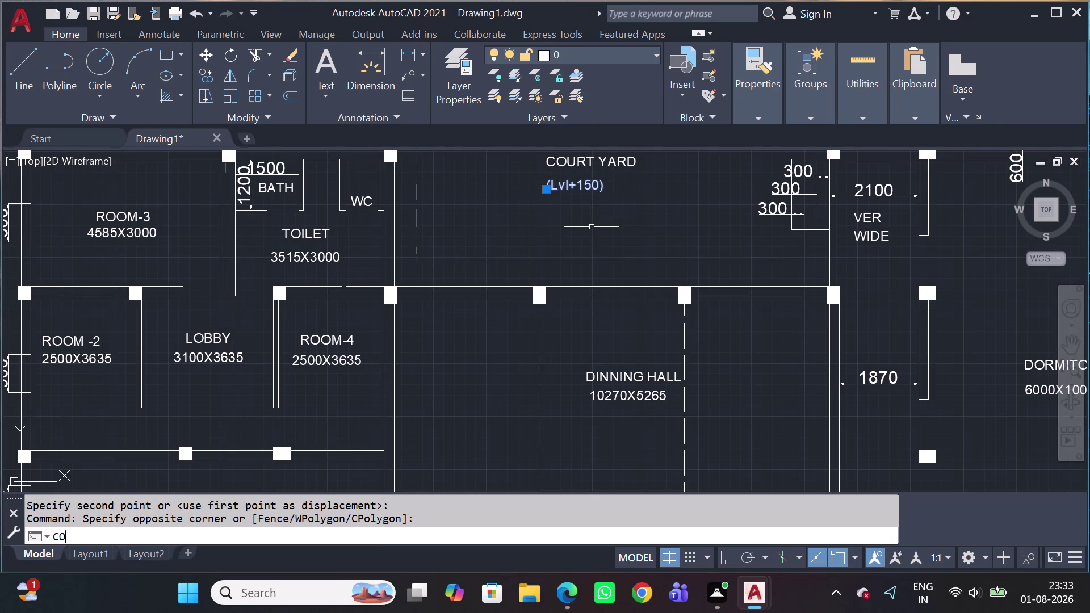
key(space)
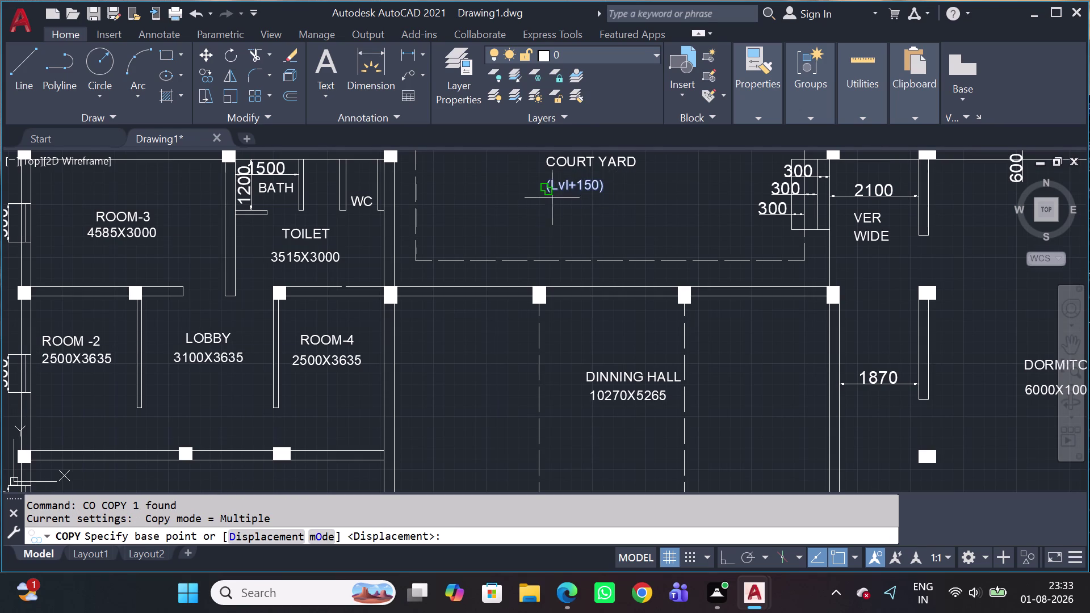
click(550, 190)
scroll(down, 3)
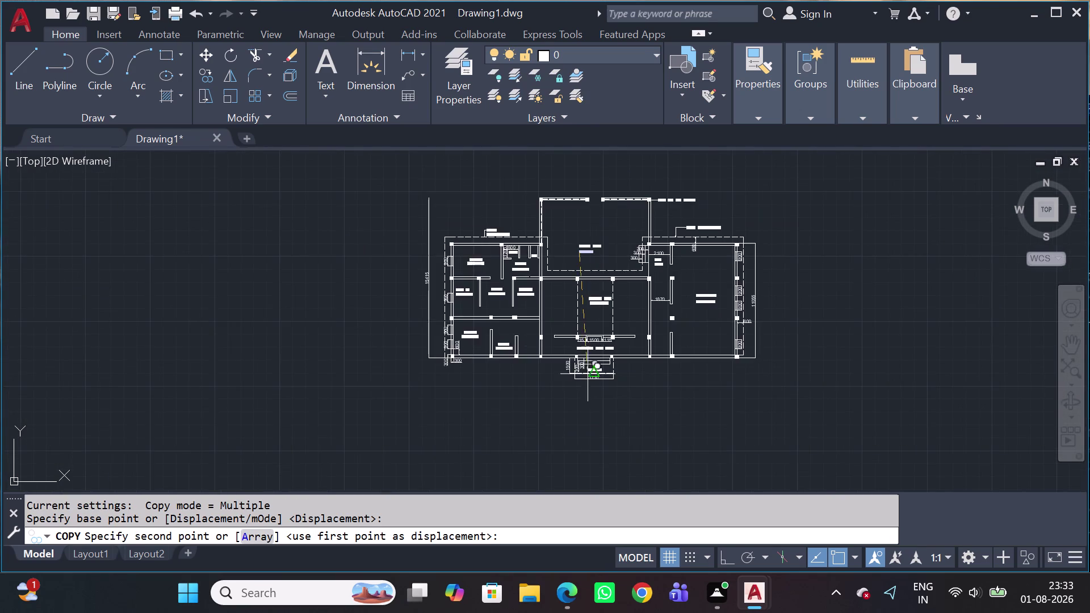
scroll(up, 3)
scroll(up, 3)
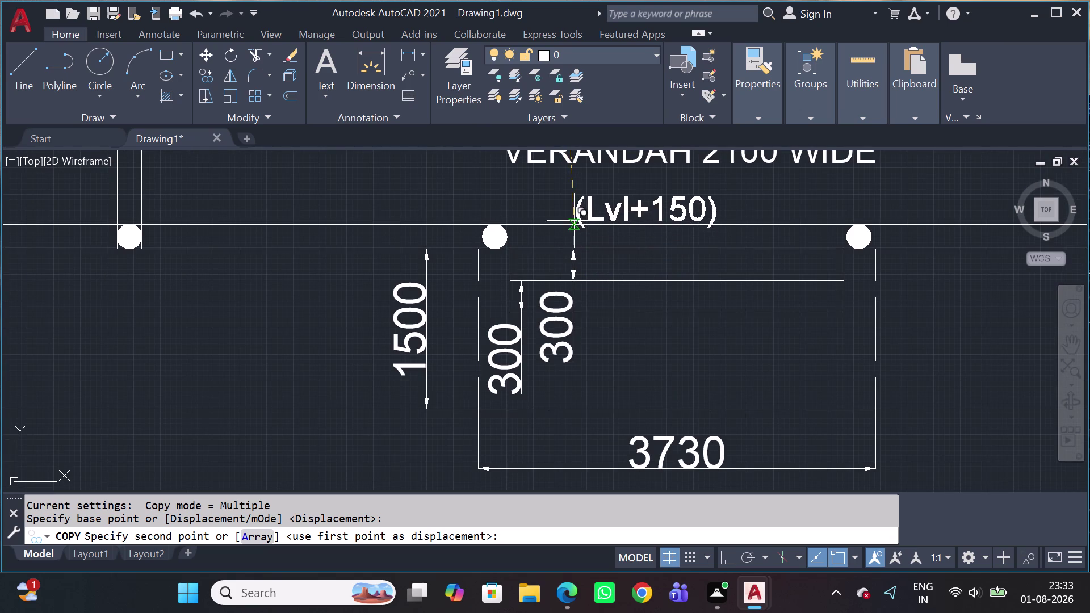
click(586, 200)
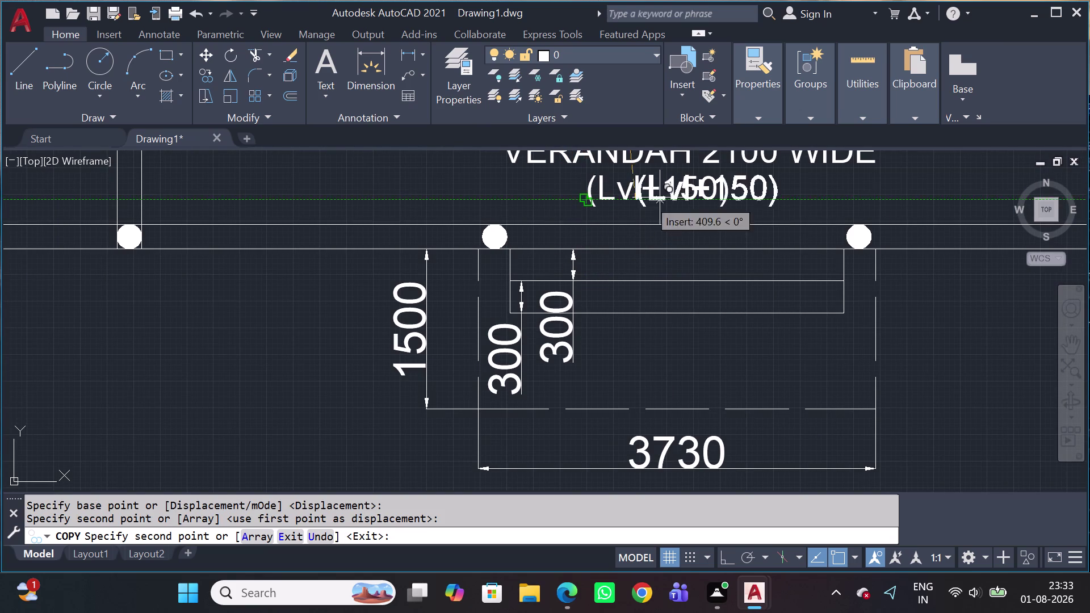
key(Escape)
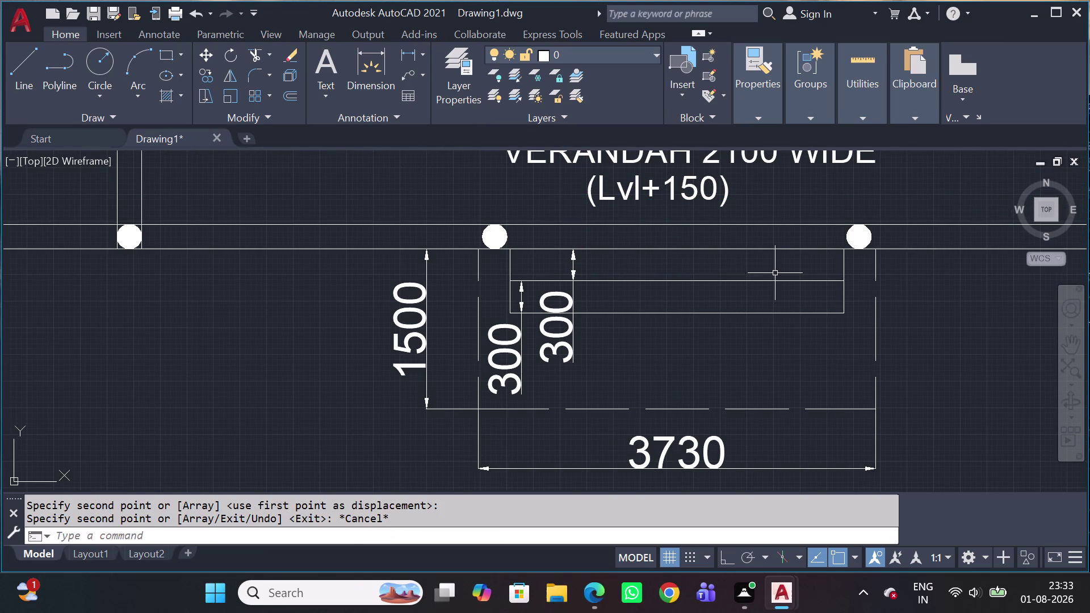
double_click(700, 188)
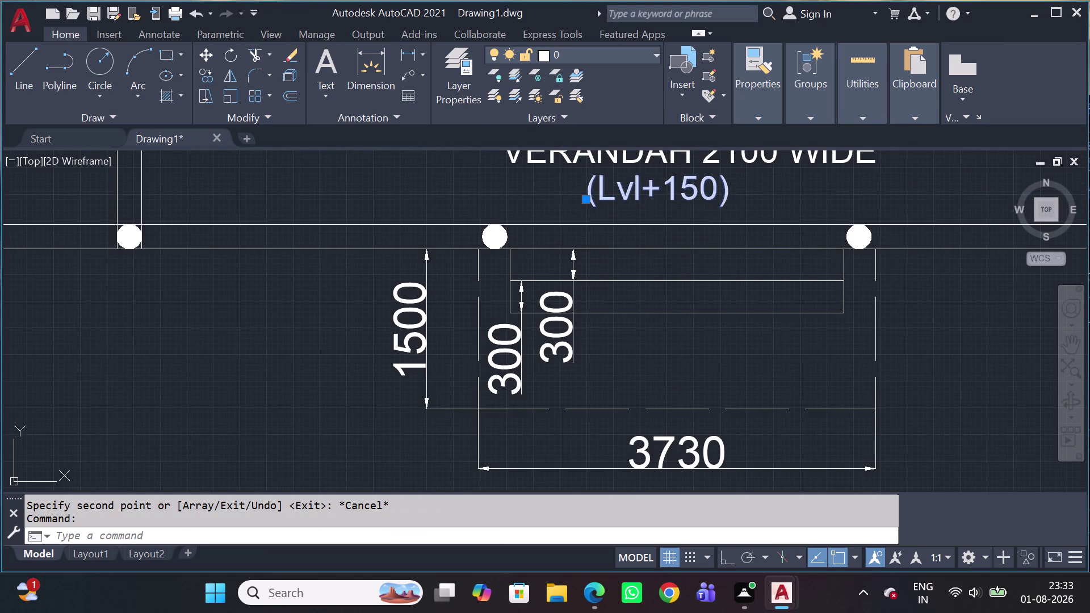
click(693, 188)
click(687, 187)
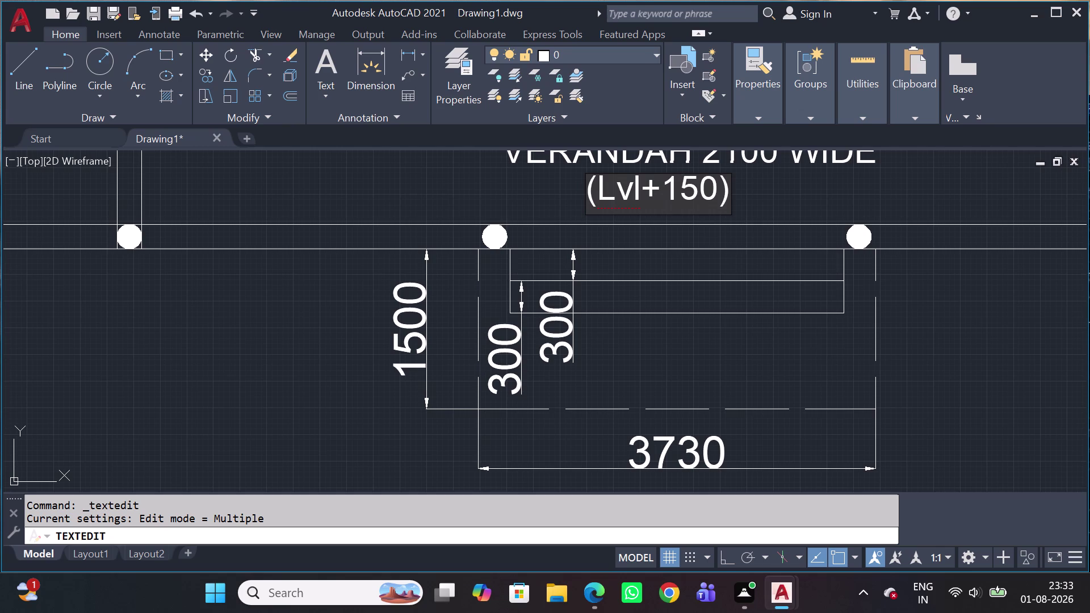
key(BackSpace)
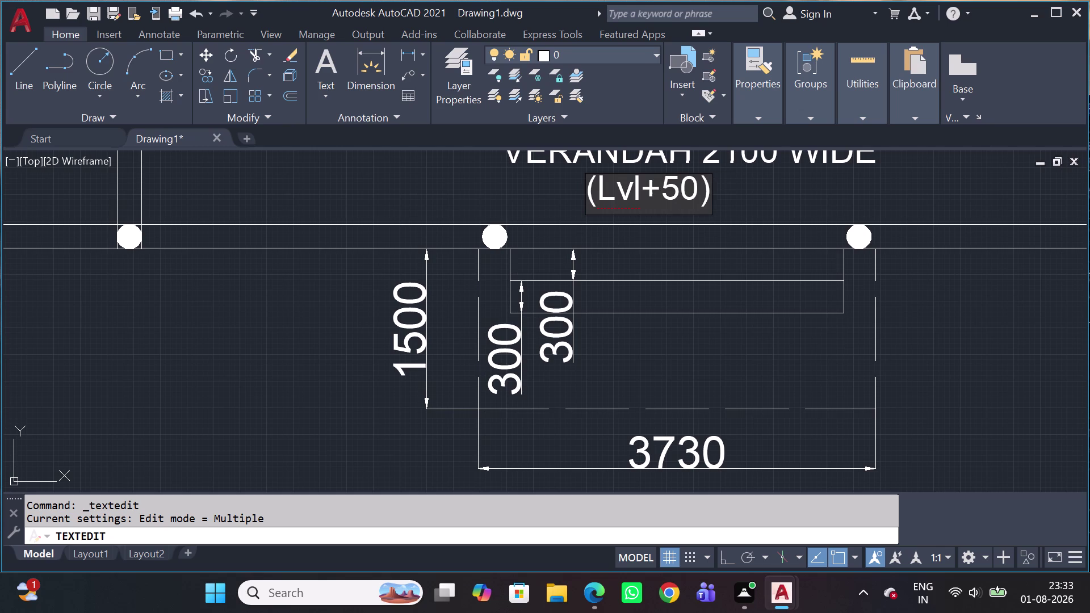
key(4)
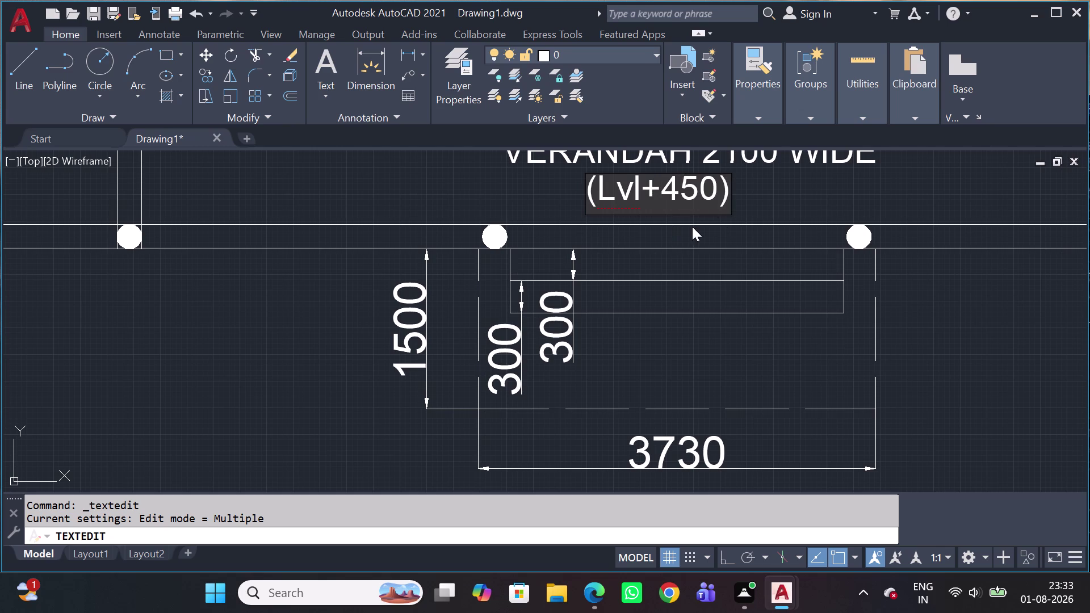
click(744, 192)
key(Escape)
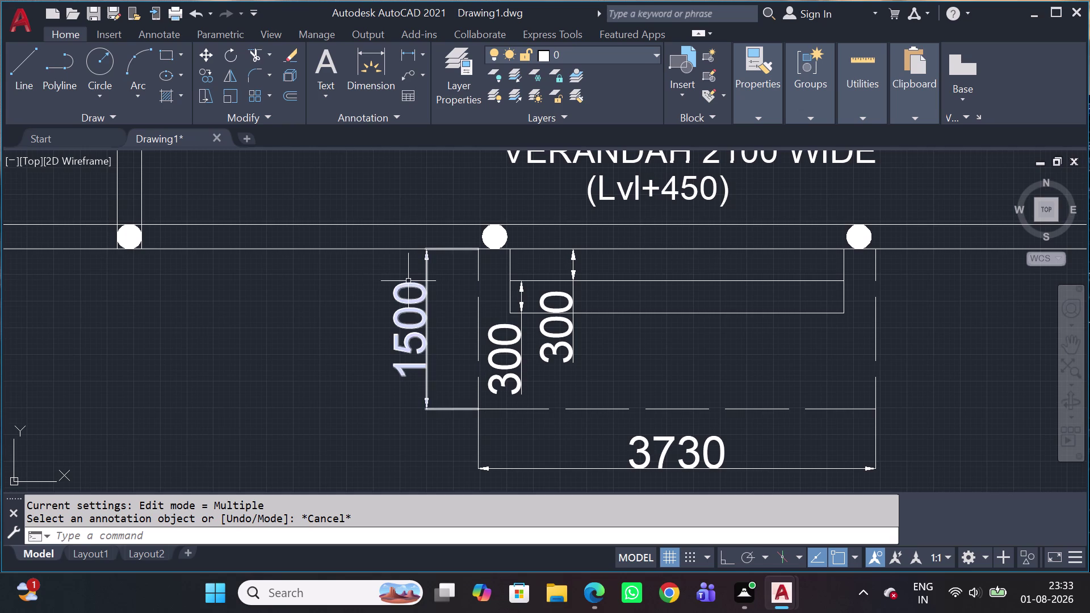
middle_drag(408, 281, 519, 347)
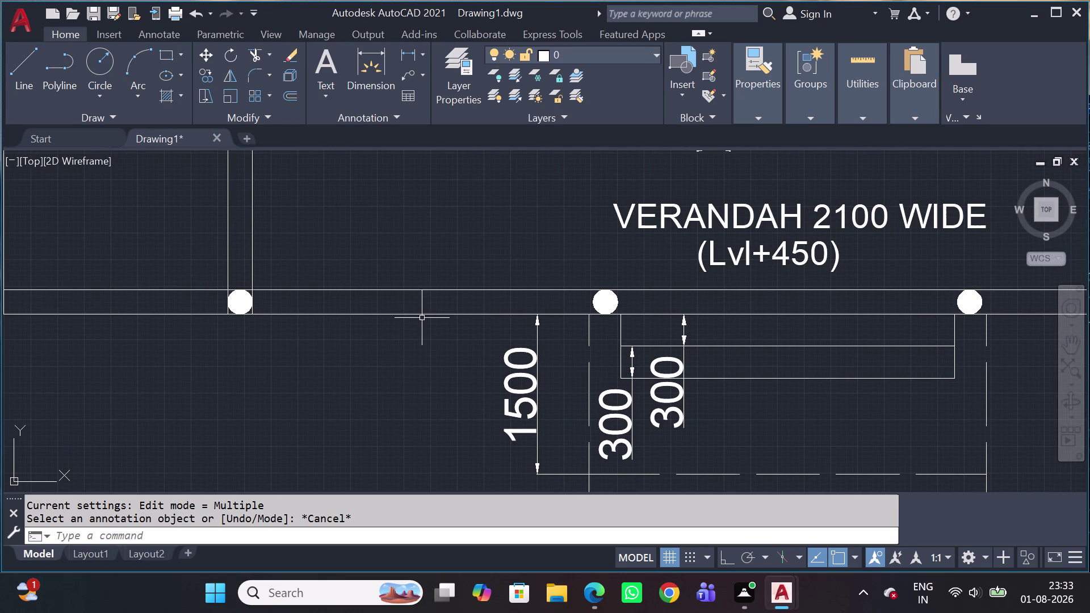
scroll(down, 3)
scroll(up, 3)
scroll(up, 3)
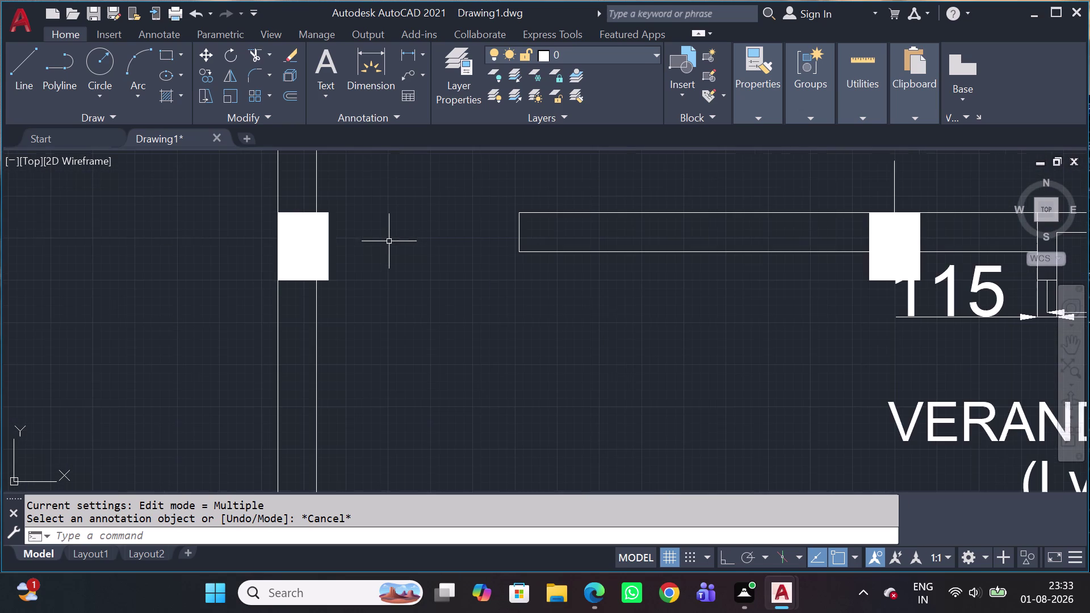
key(d)
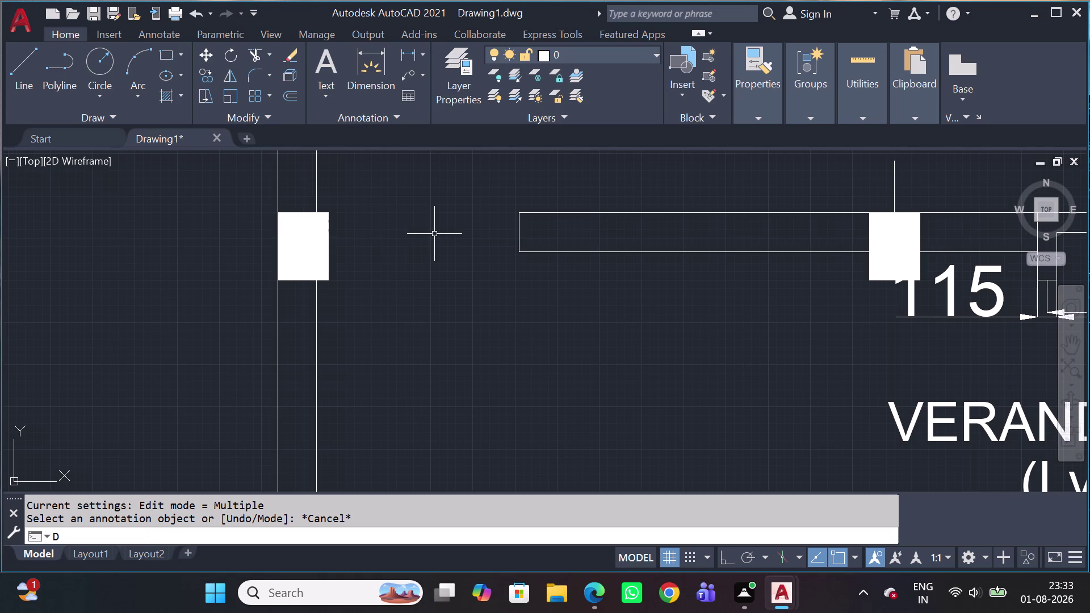
text(LI)
key(space)
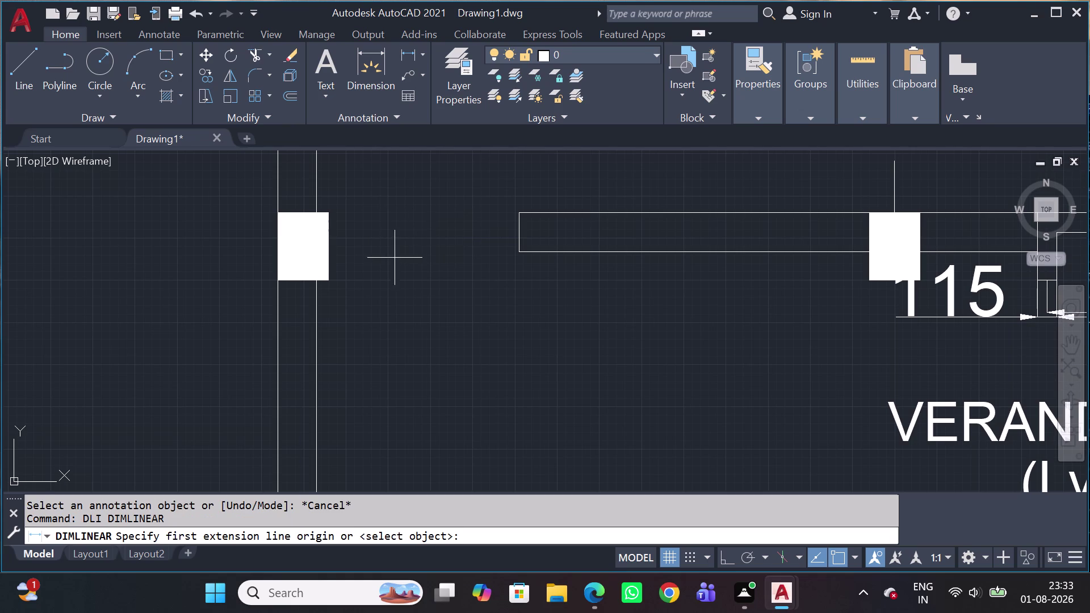
click(276, 214)
click(275, 285)
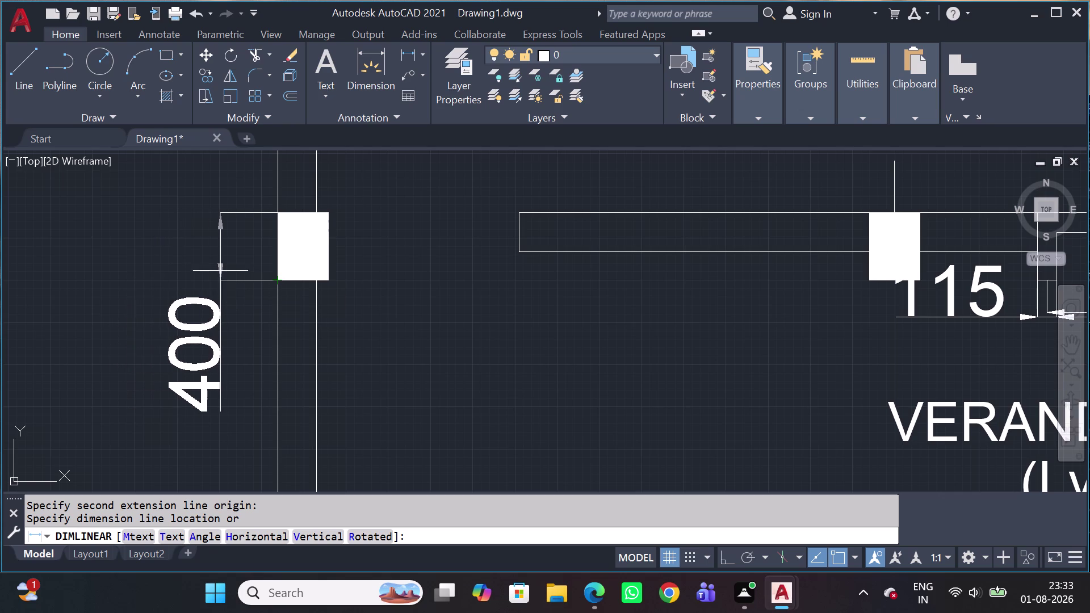
key(Escape)
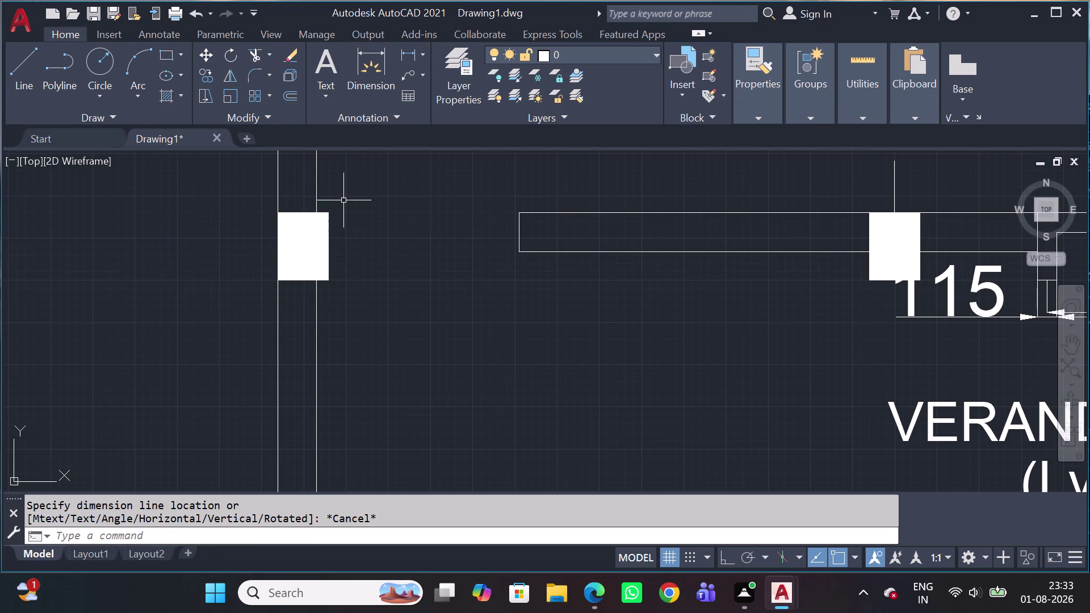
scroll(down, 3)
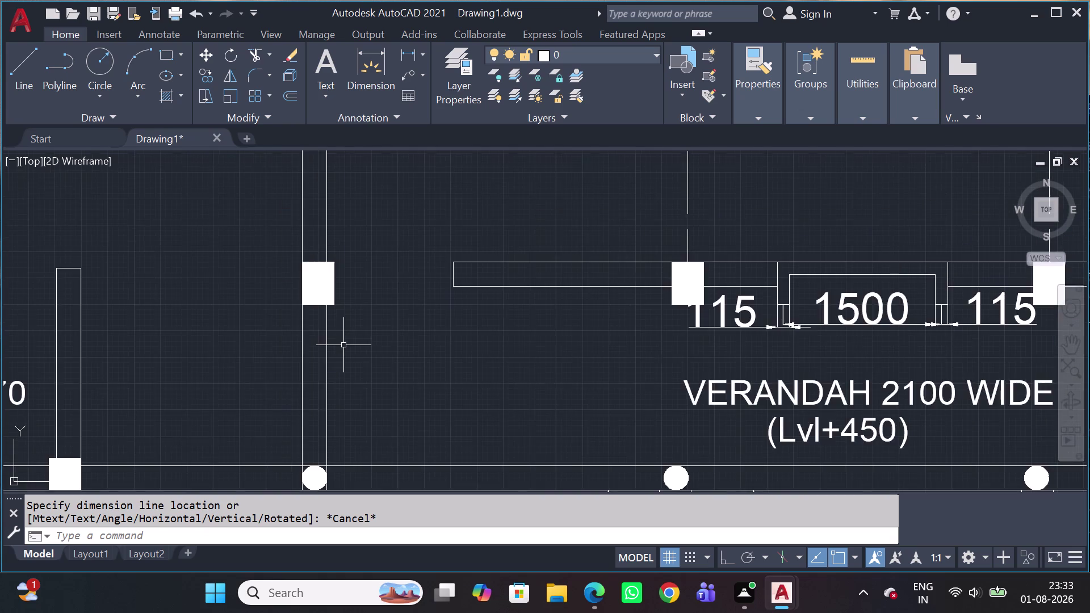
scroll(down, 3)
scroll(down, 3)
scroll(up, 3)
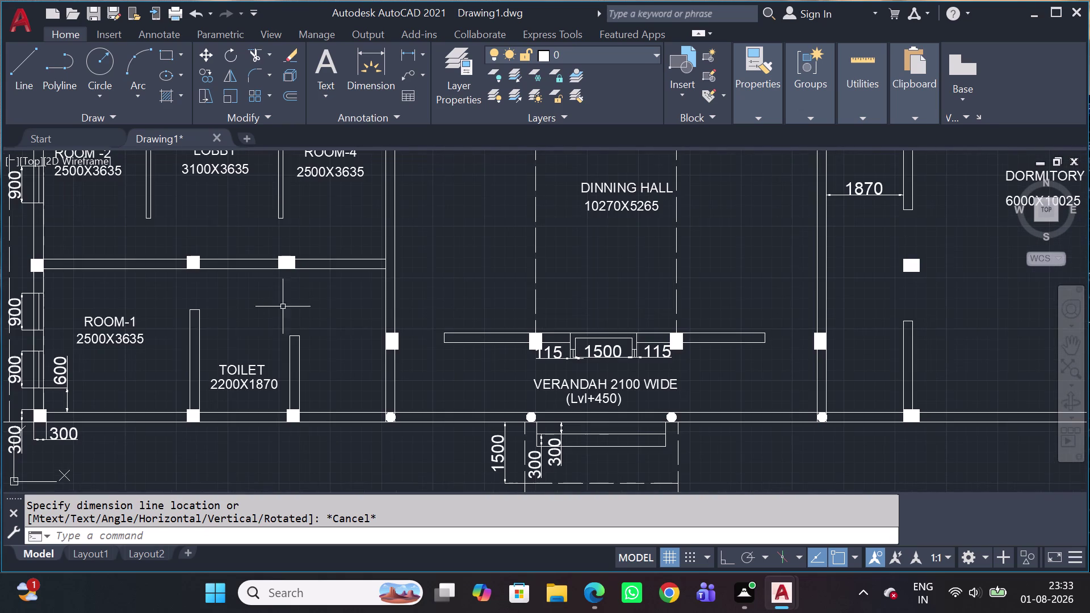
scroll(up, 3)
scroll(up, 3)
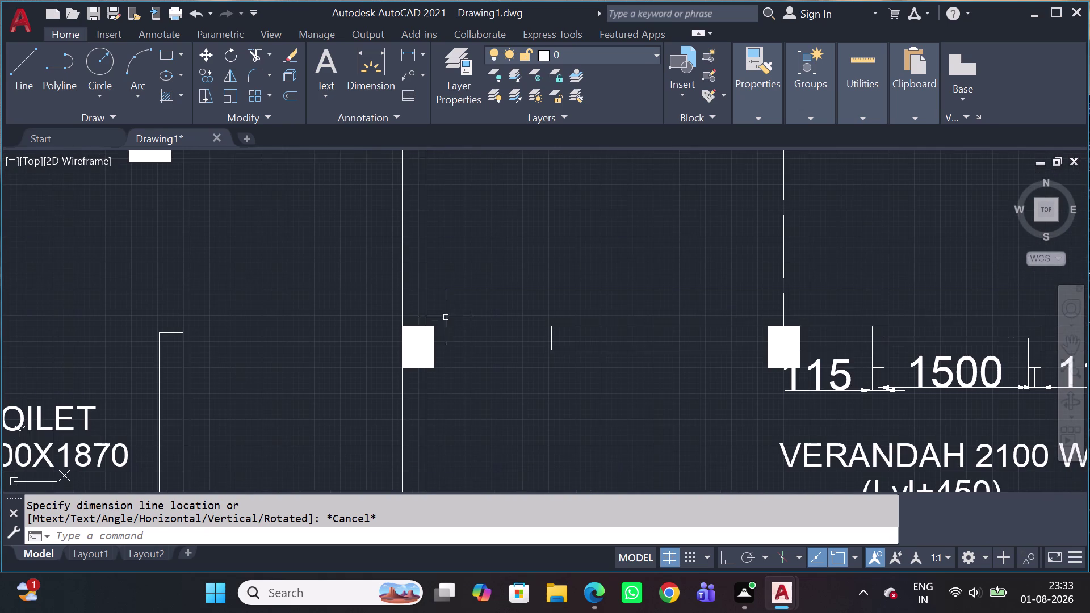
click(466, 305)
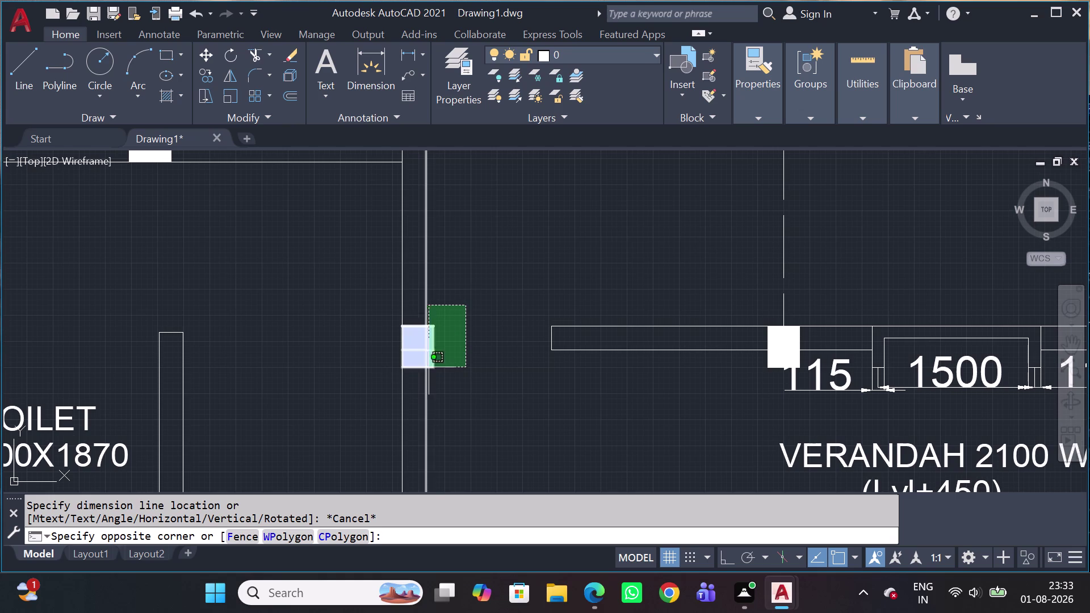
Delete the solid fill hatch of the square column beside the verandah.
key(Escape)
drag(387, 301, 387, 301)
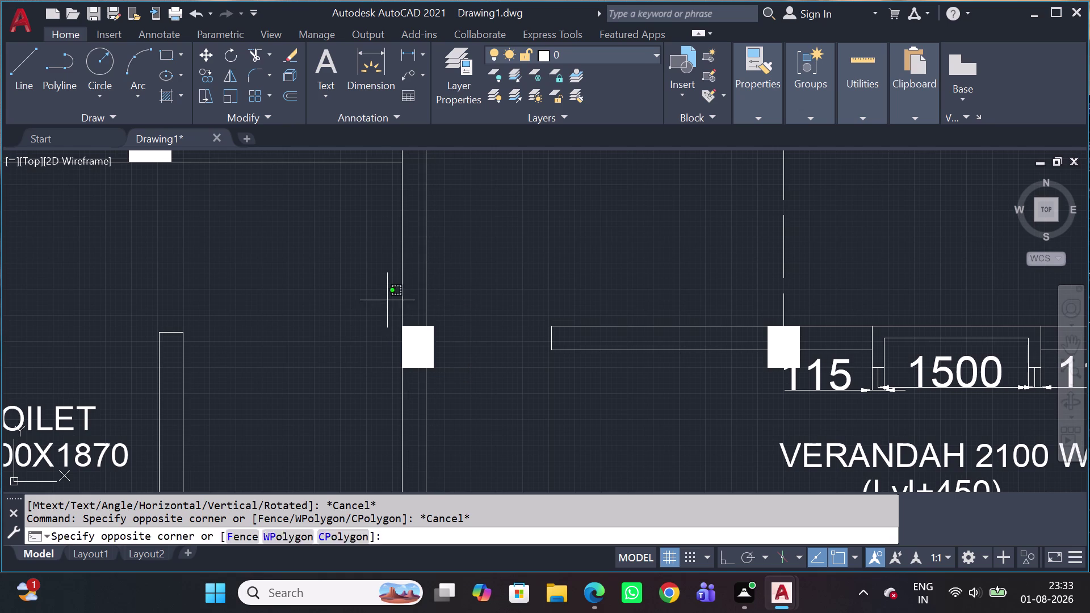
drag(387, 300, 395, 327)
click(347, 272)
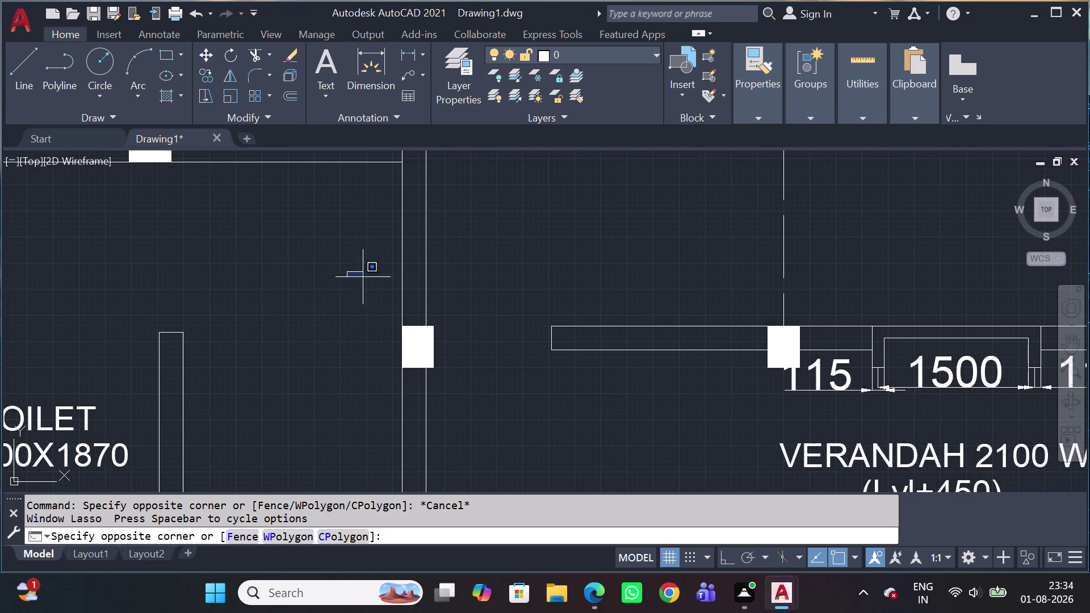
click(449, 423)
scroll(up, 3)
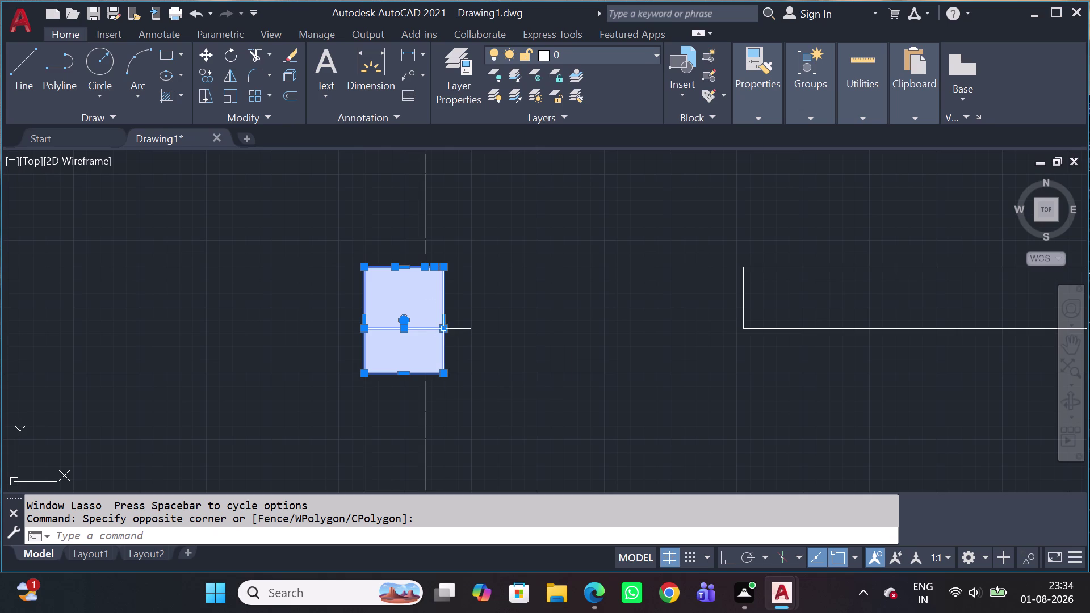
key(Escape)
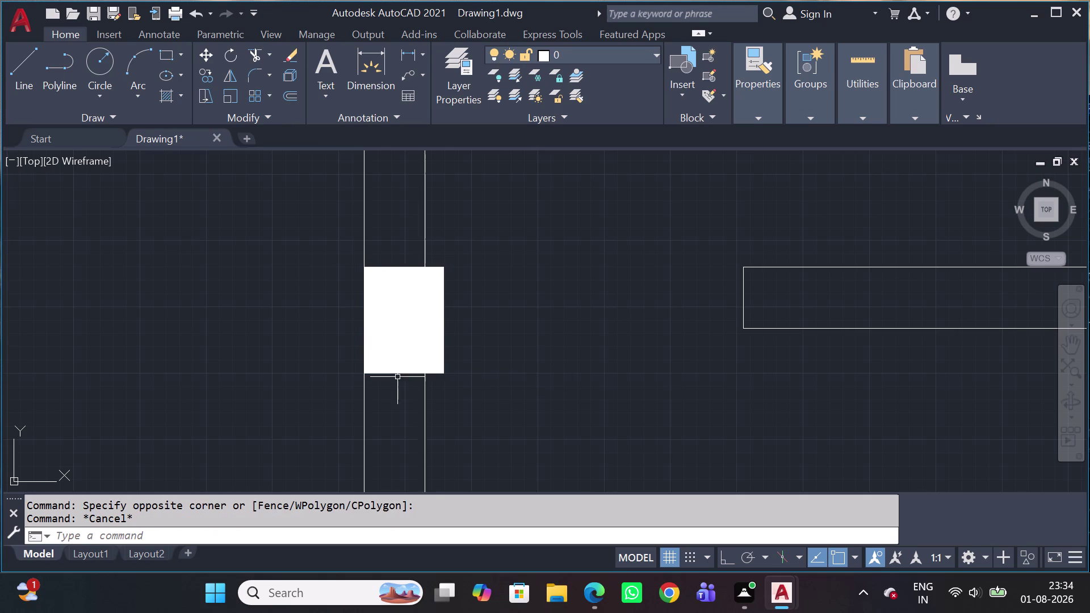
click(415, 360)
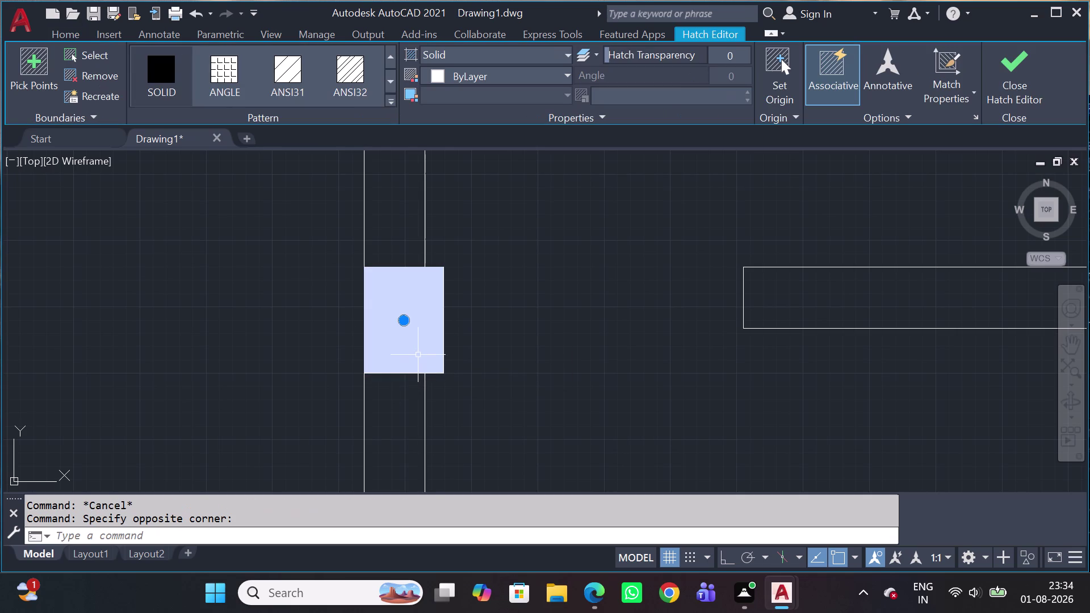
key(Delete)
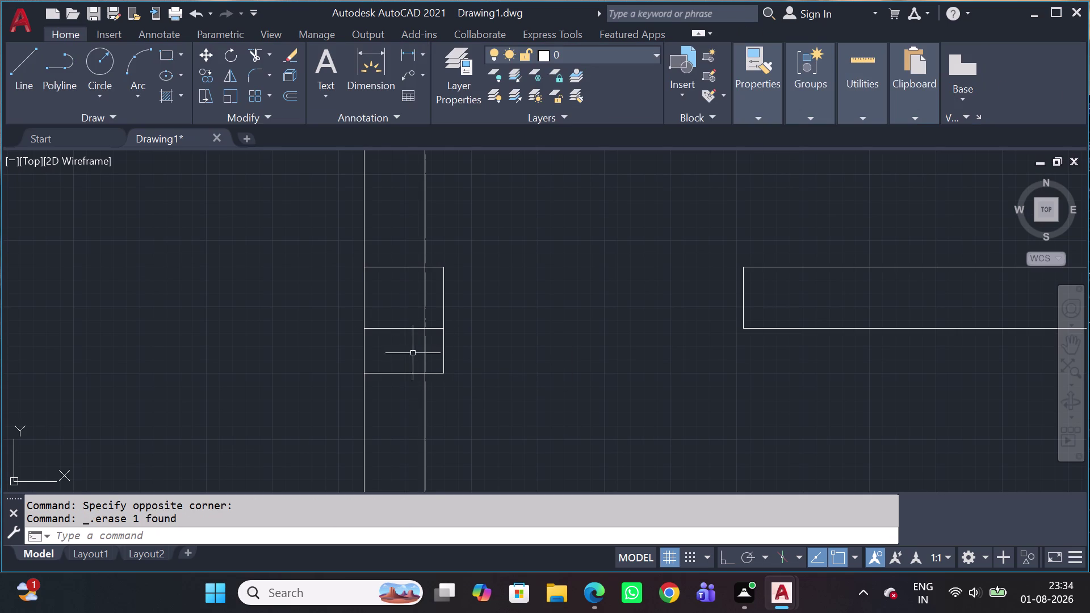
Erase the column's rectangle outline and its middle line.
click(441, 256)
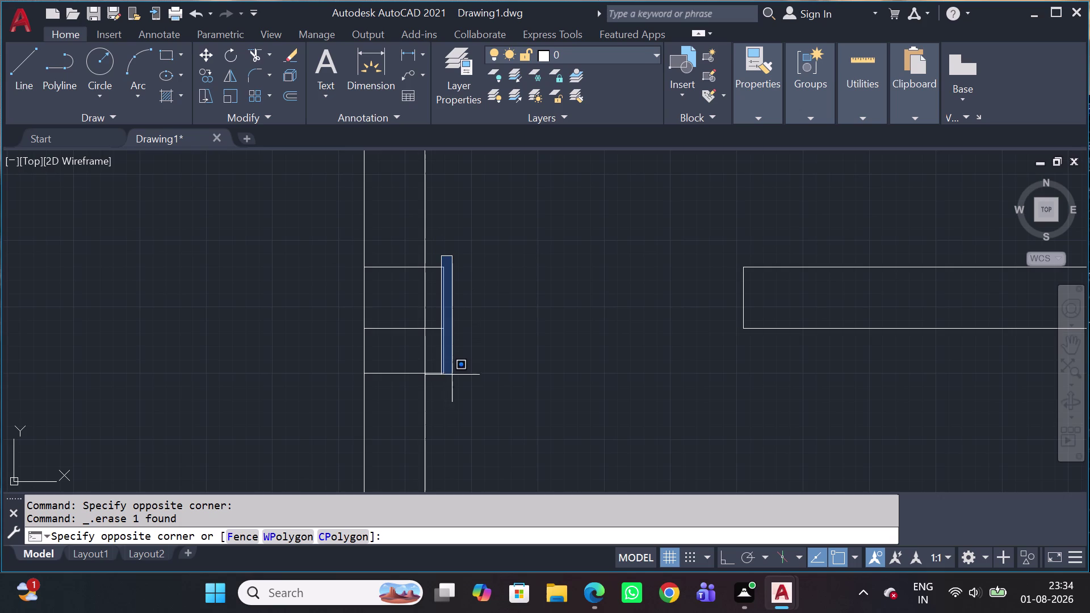
click(445, 407)
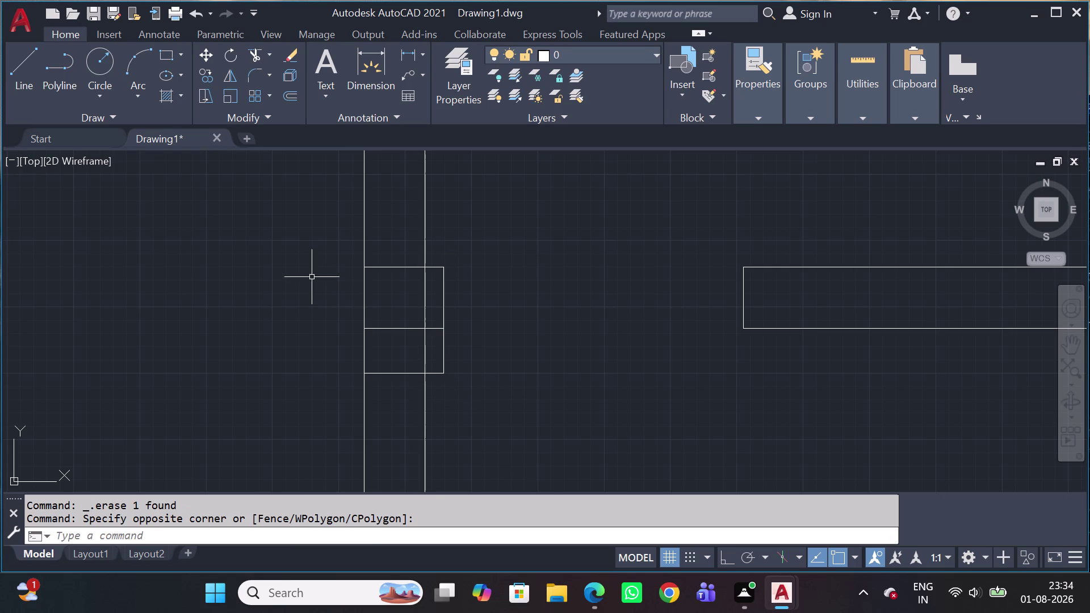
click(334, 246)
click(463, 414)
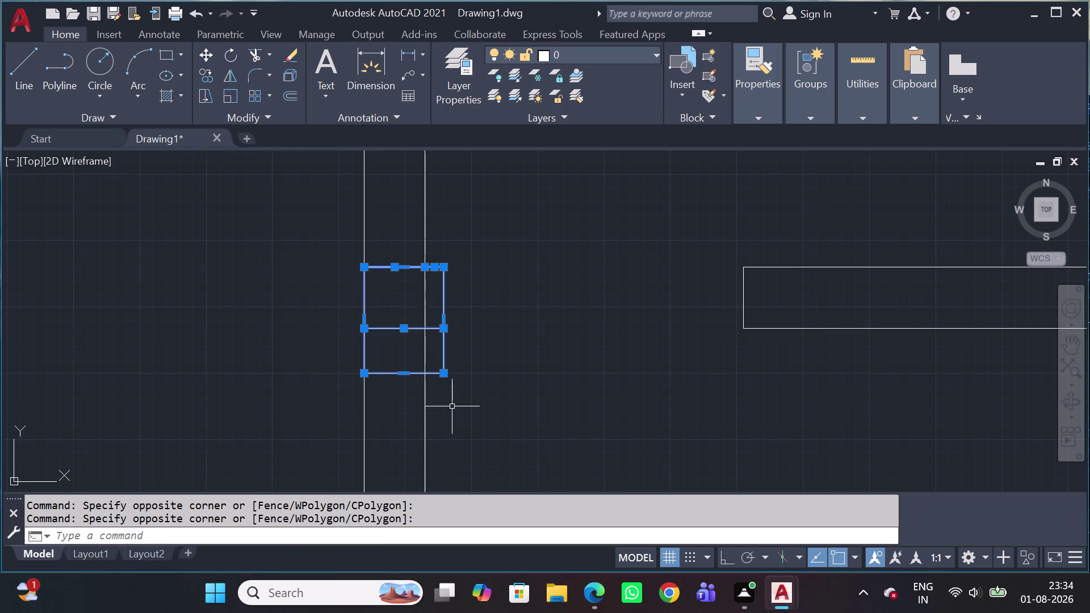
key(Escape)
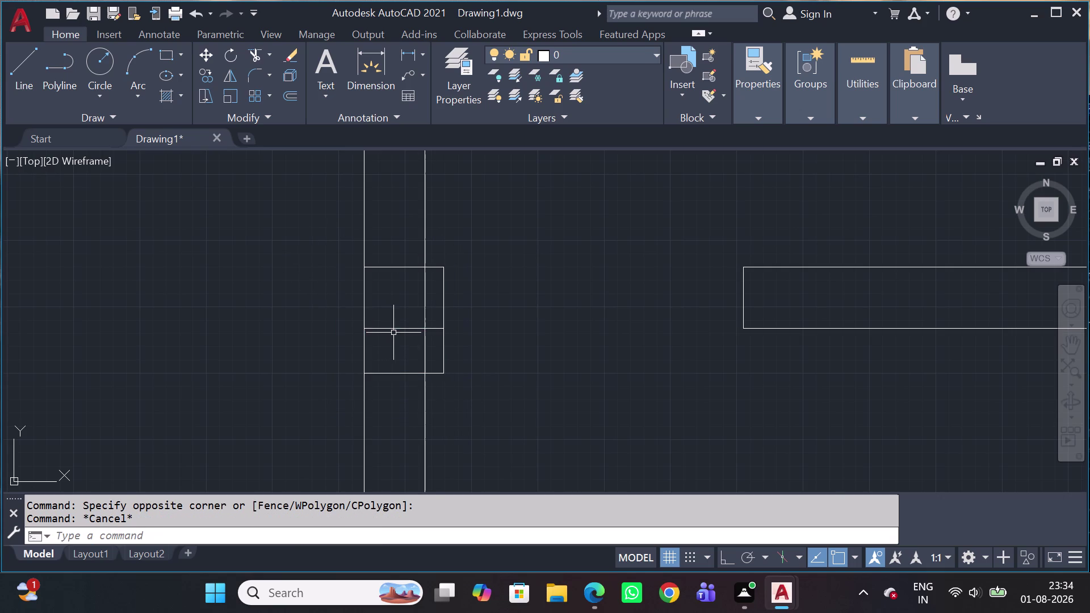
drag(348, 255, 353, 259)
click(493, 410)
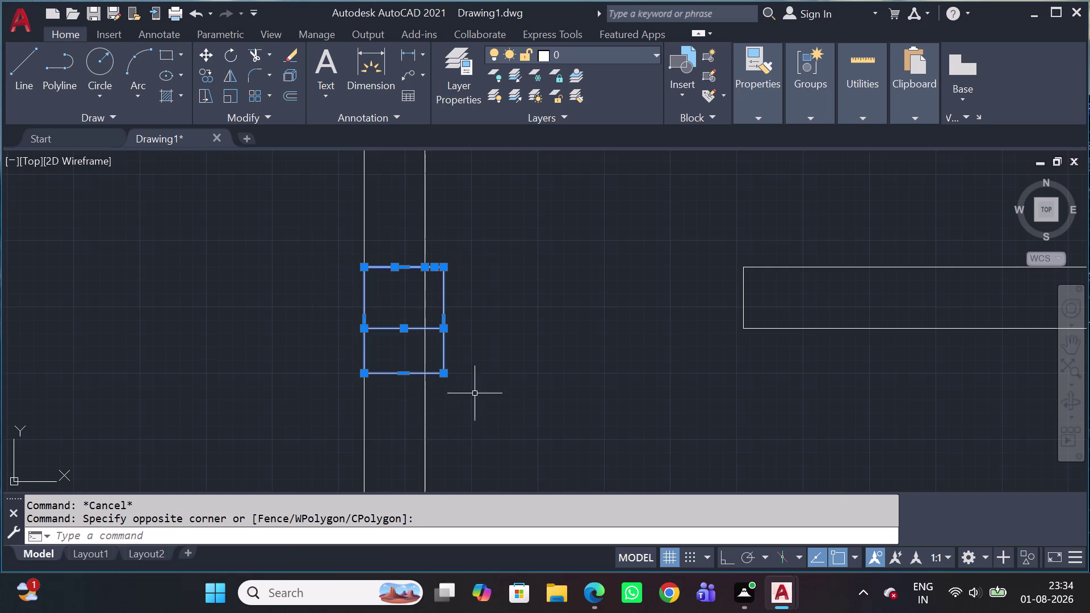
drag(419, 354, 413, 350)
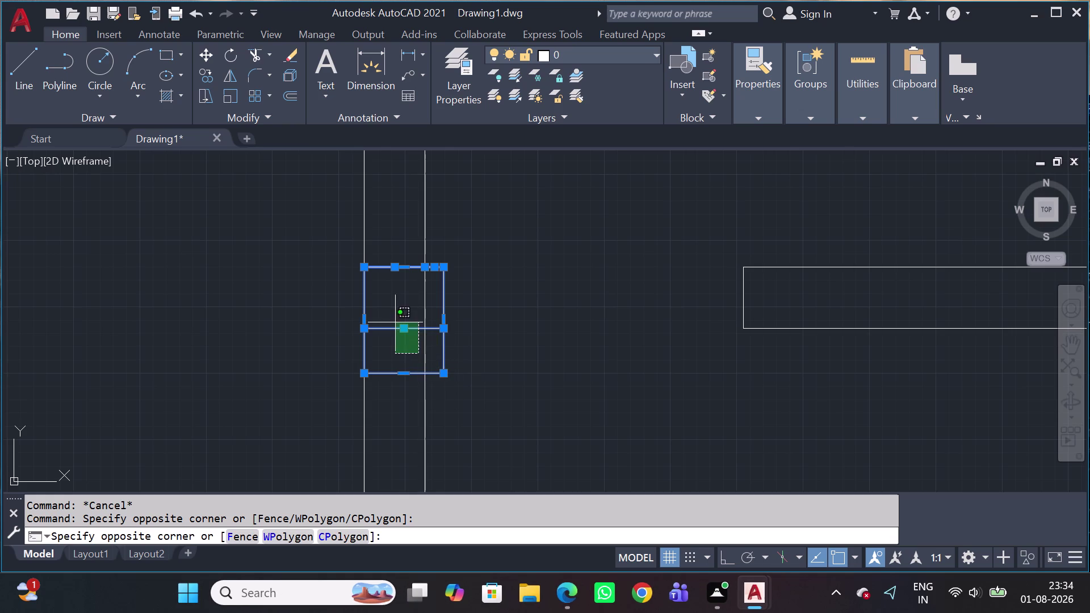
click(395, 319)
key(Delete)
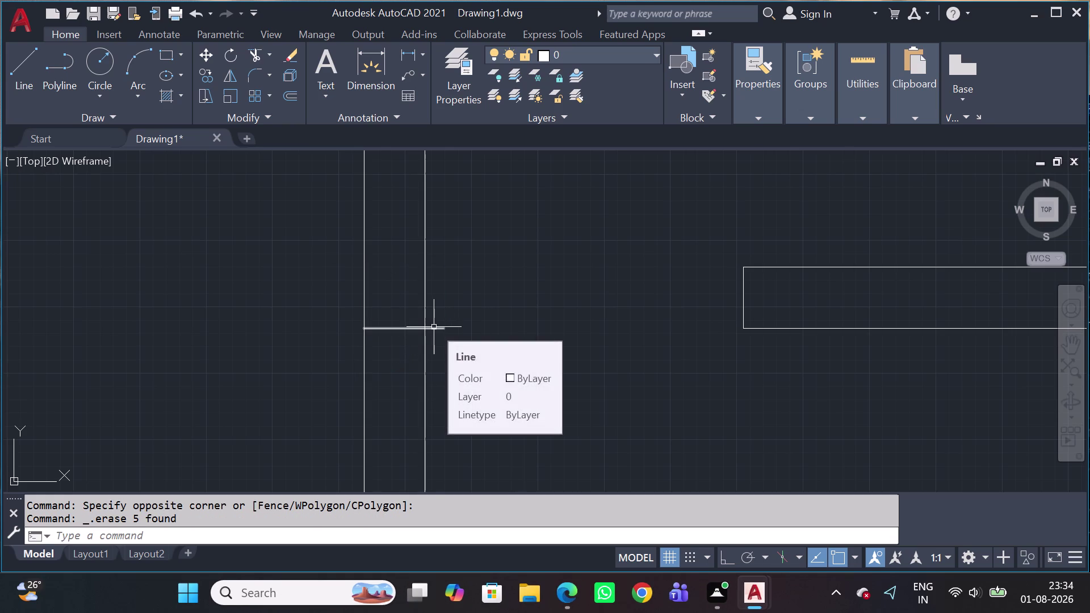
Trim away the leftover line stub where the column was.
scroll(up, 3)
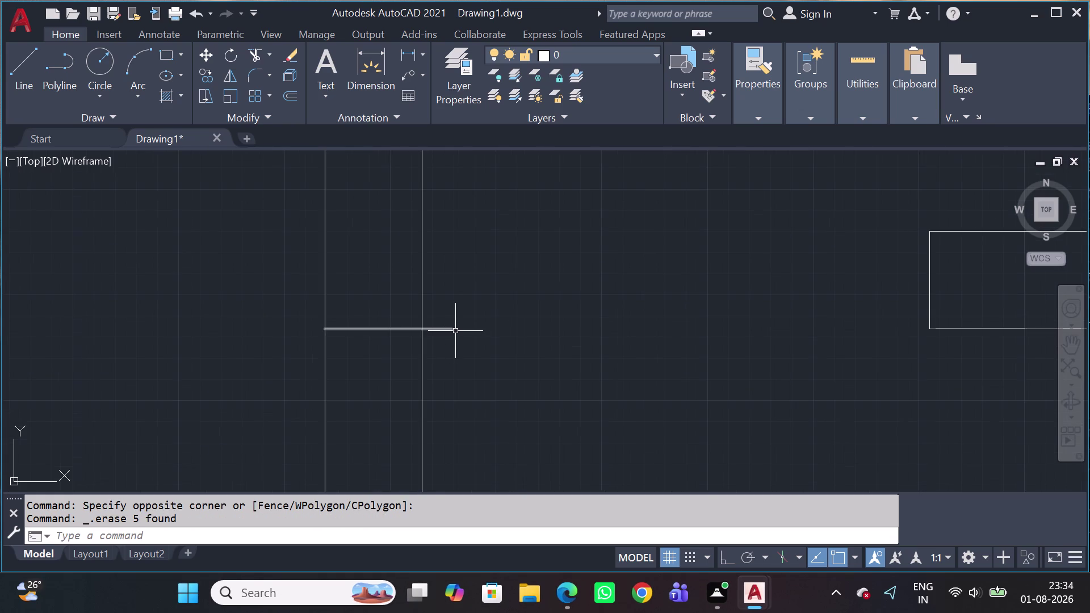
text(TR)
key(space)
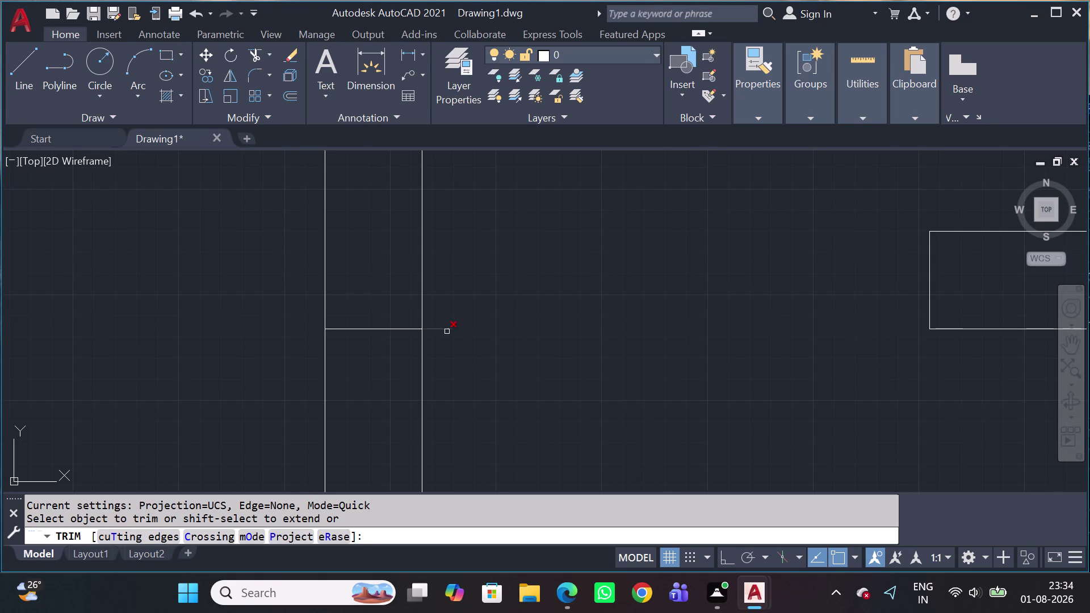
click(446, 329)
scroll(down, 3)
scroll(down, 3)
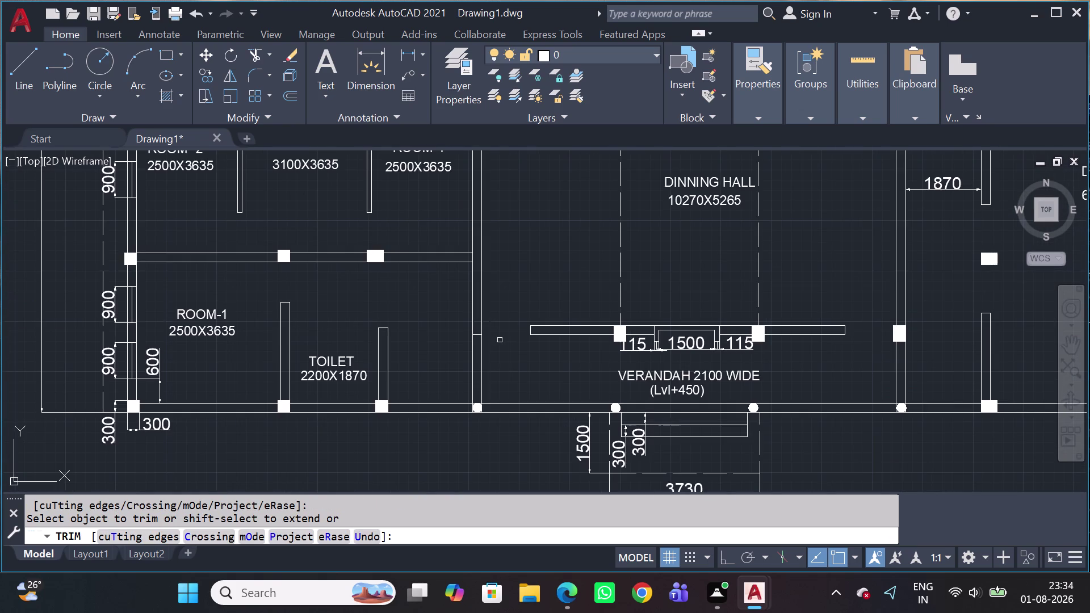
key(Escape)
text(REC)
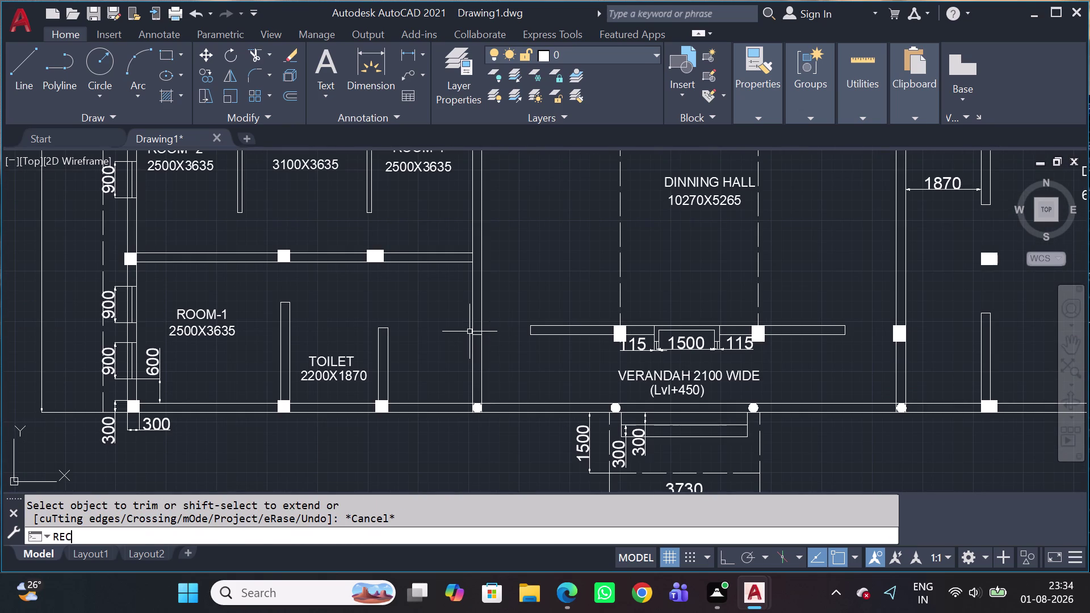
key(space)
Remove the stray small rectangle near the dining hall.
click(519, 235)
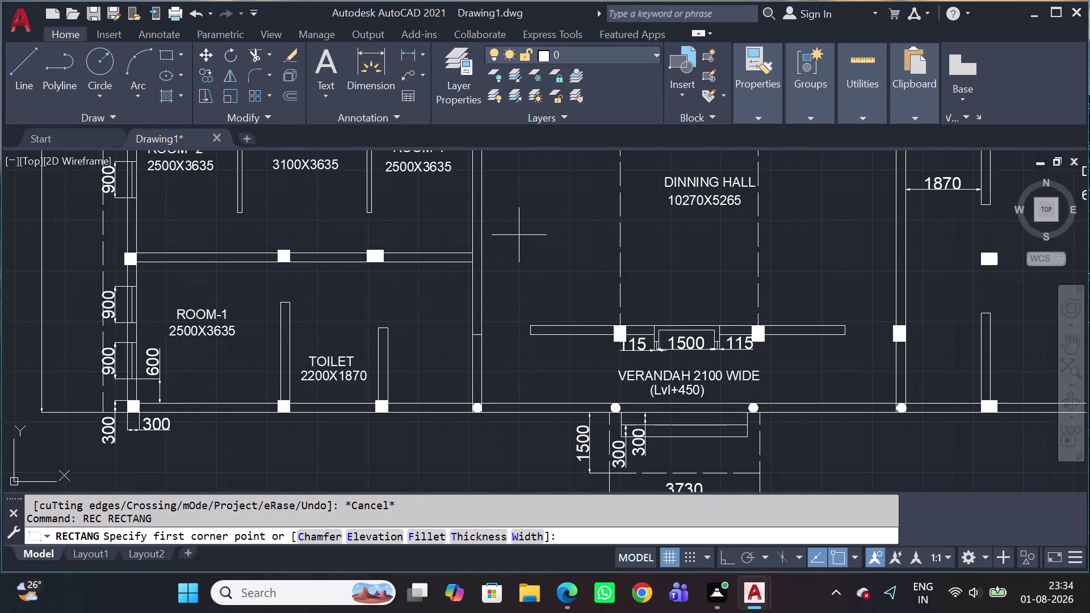
click(557, 270)
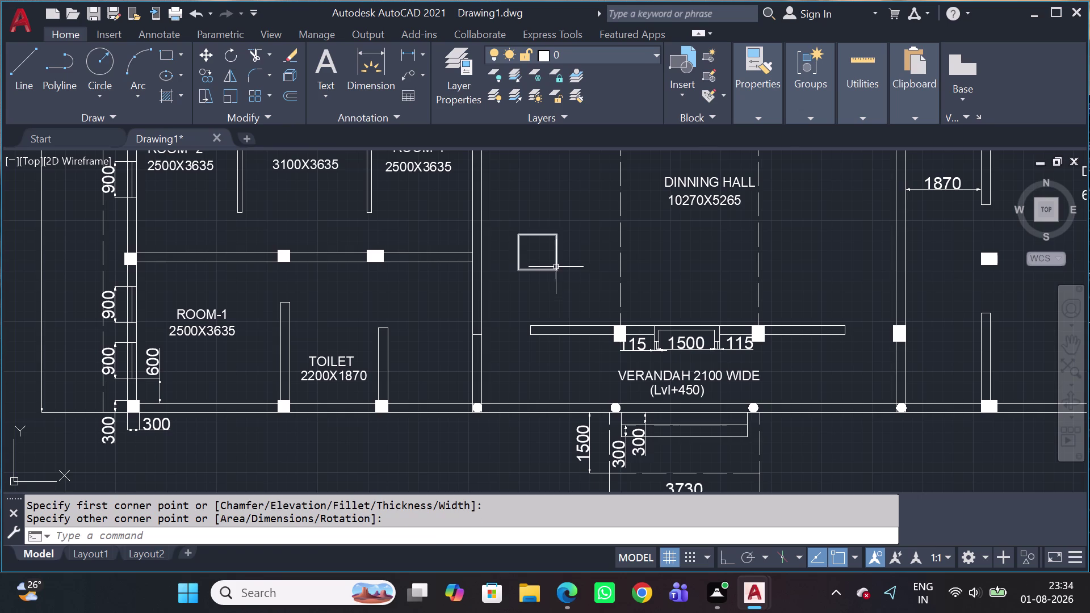
key(d)
key(space)
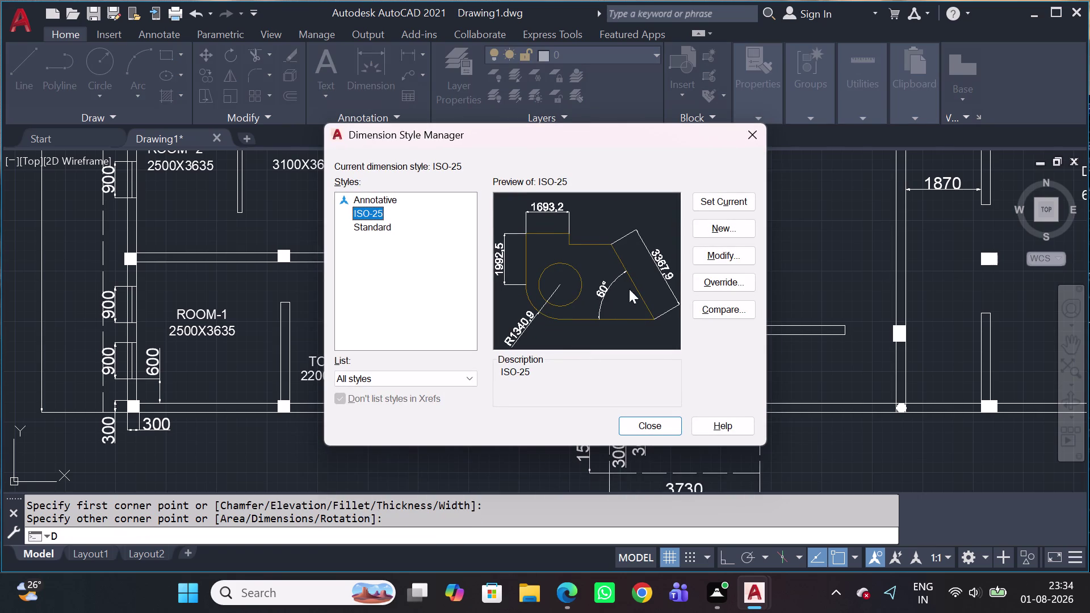
click(749, 131)
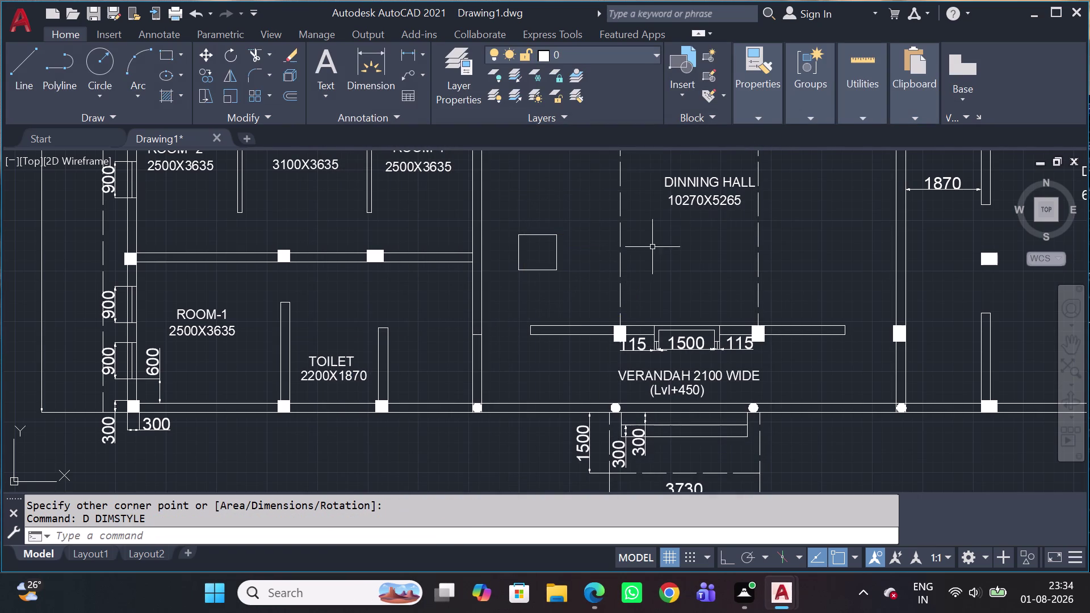
click(553, 261)
click(550, 220)
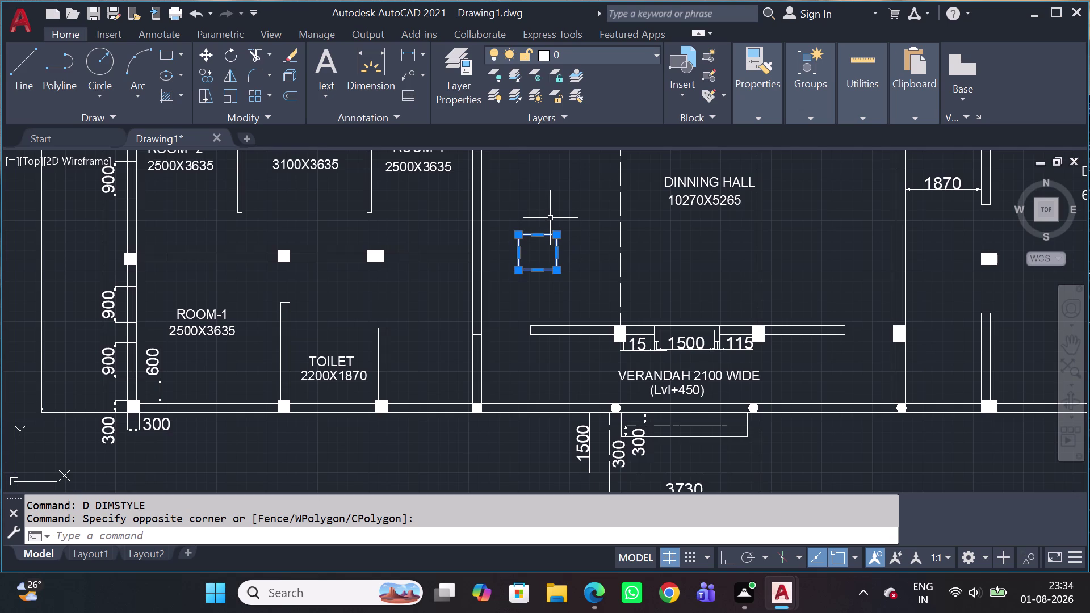
key(Delete)
Start a 300 by 450 rectangle with its first corner near the dining hall.
text(REC)
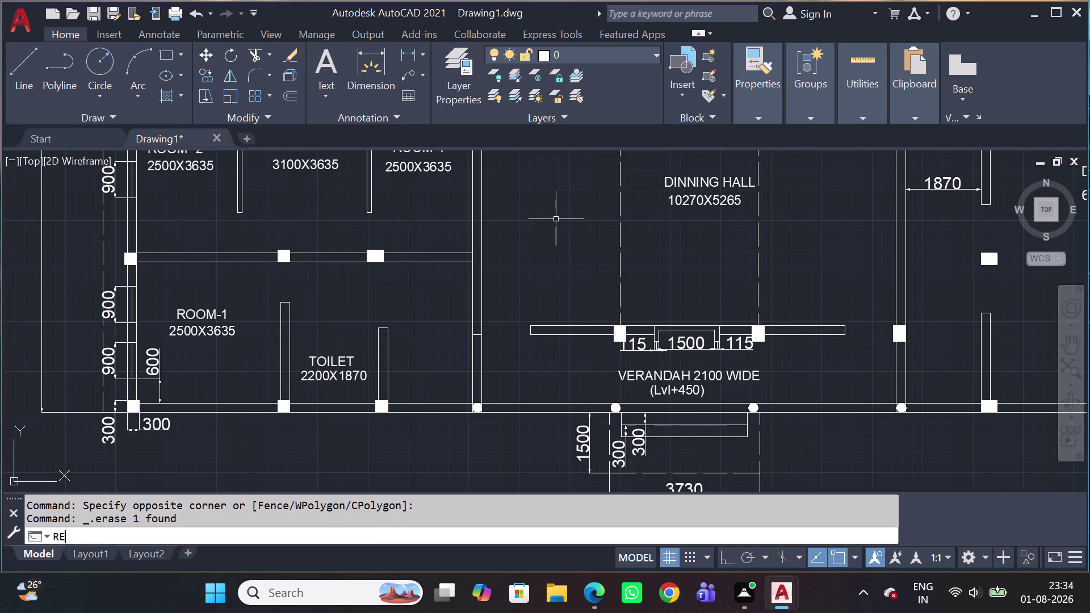
key(space)
click(527, 224)
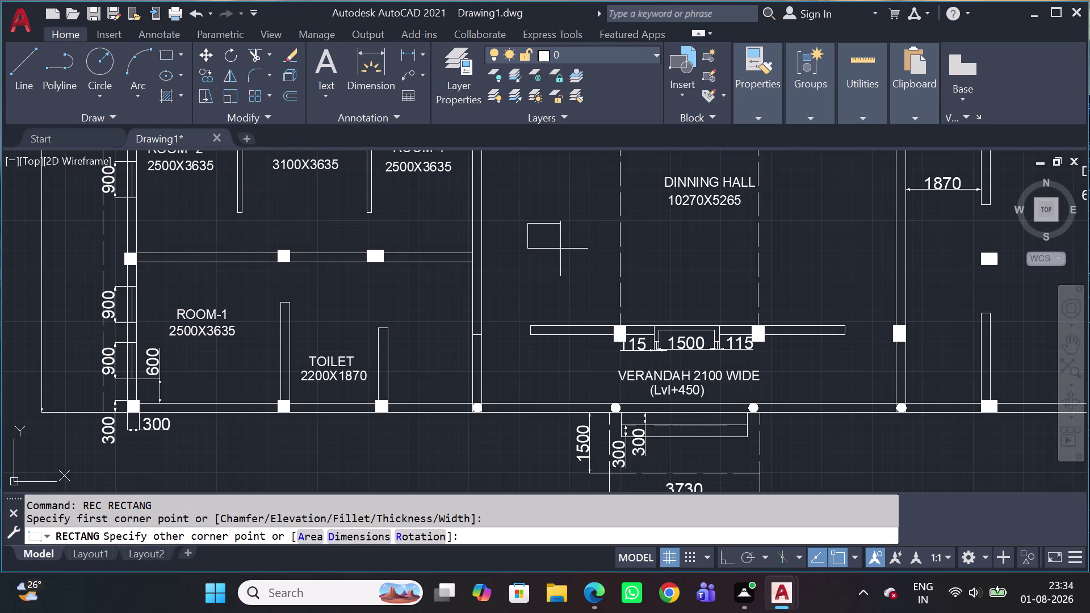
text(D)
key(space)
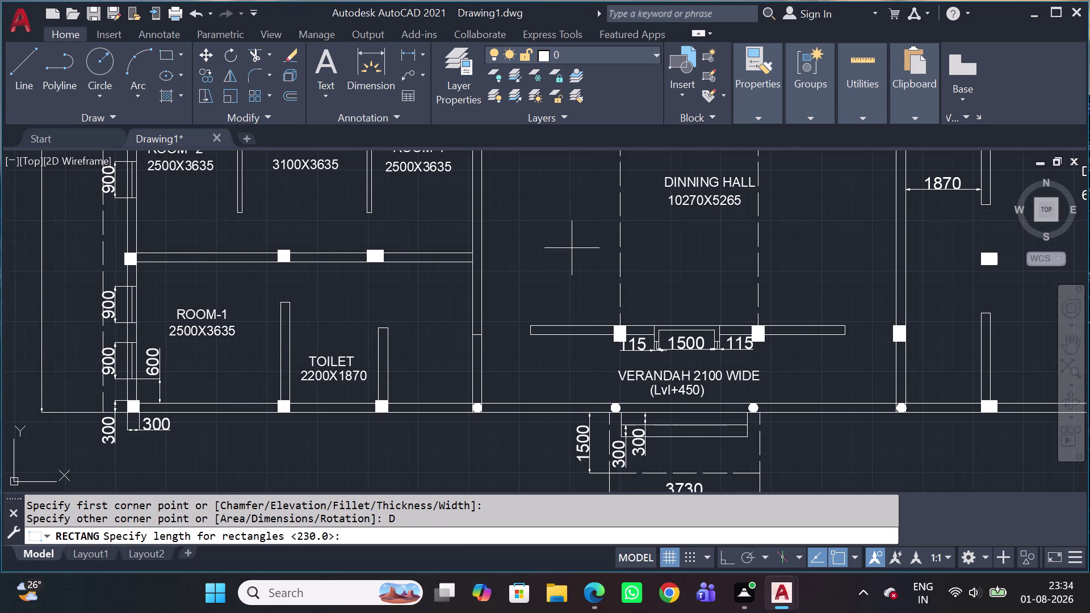
key(3)
text(00)
key(space)
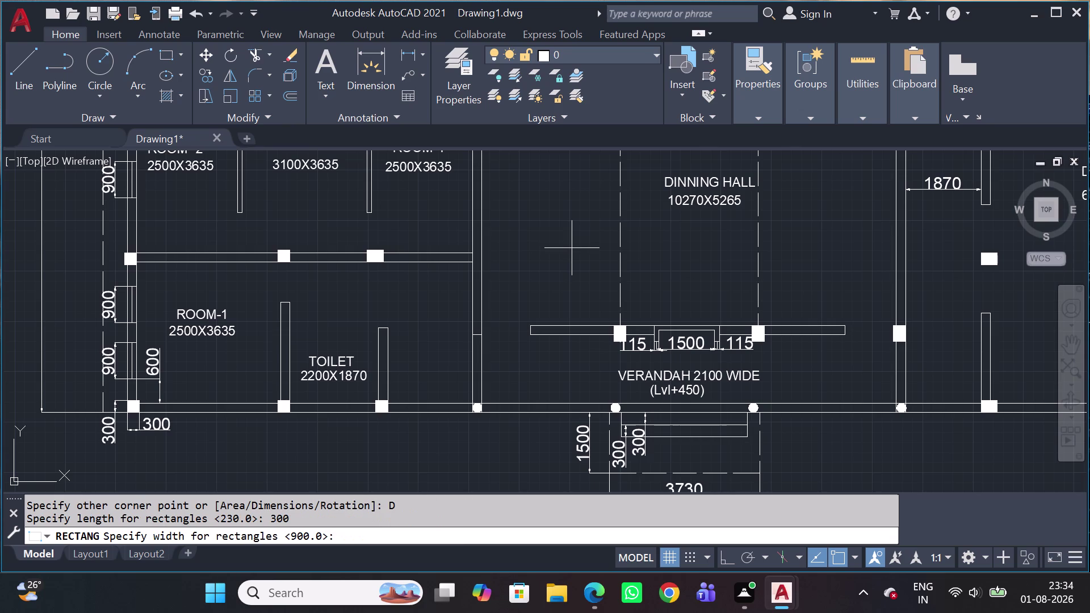
text(450)
key(space)
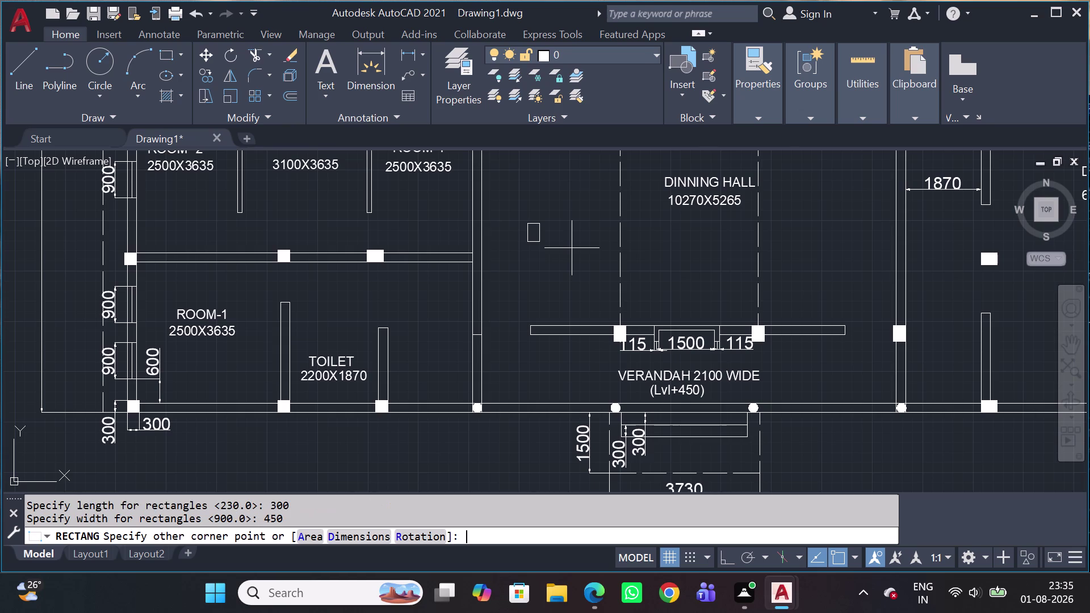
Place the 300 × 450 rectangle beside the dining hall and fill it with a SOLID hatch.
click(532, 248)
scroll(up, 3)
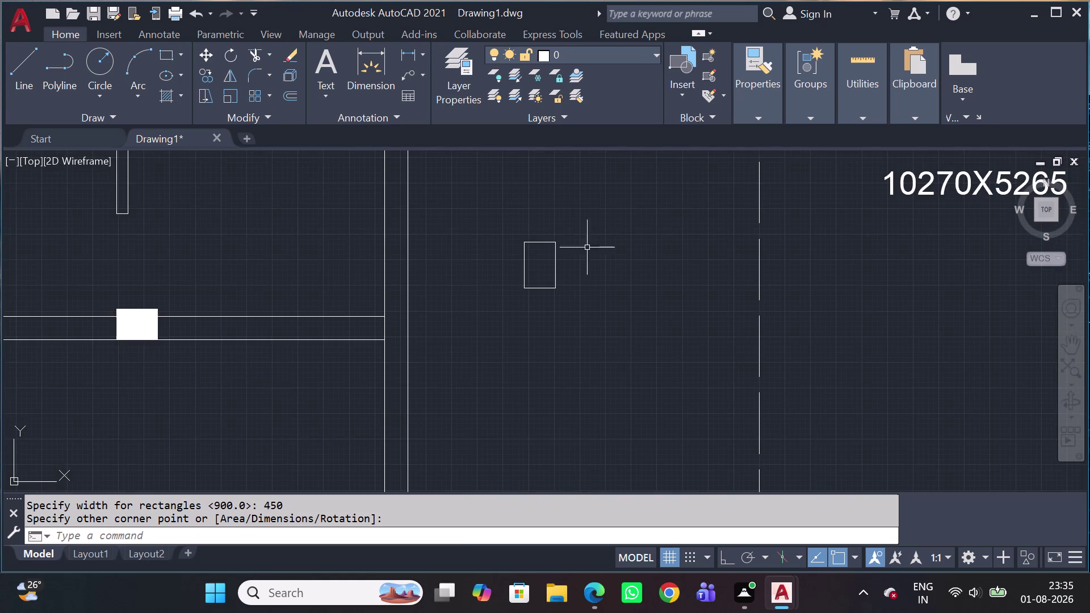
scroll(down, 3)
text(H)
key(space)
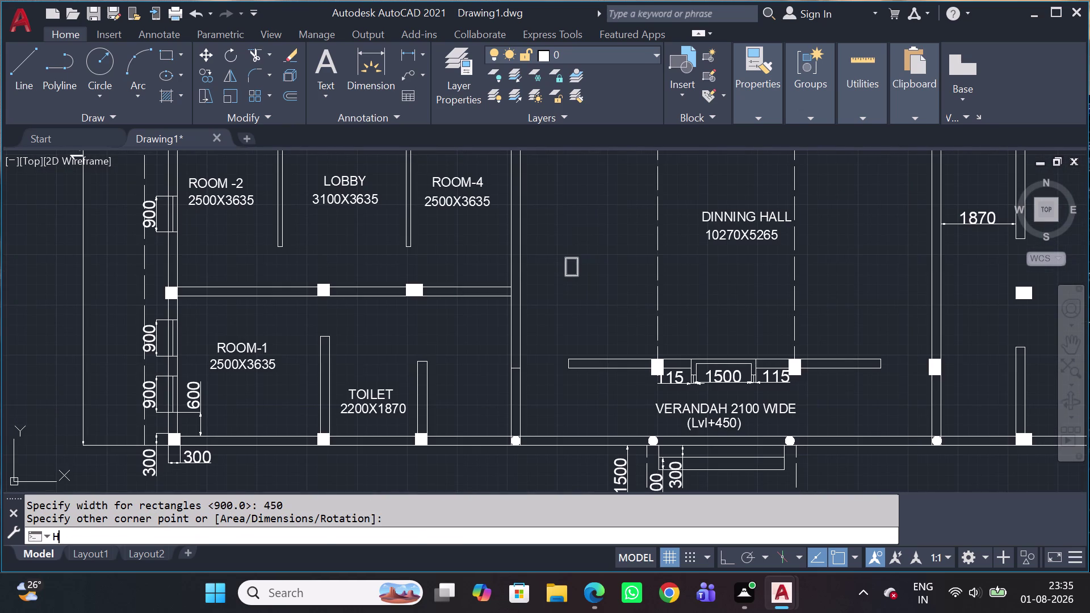
scroll(up, 3)
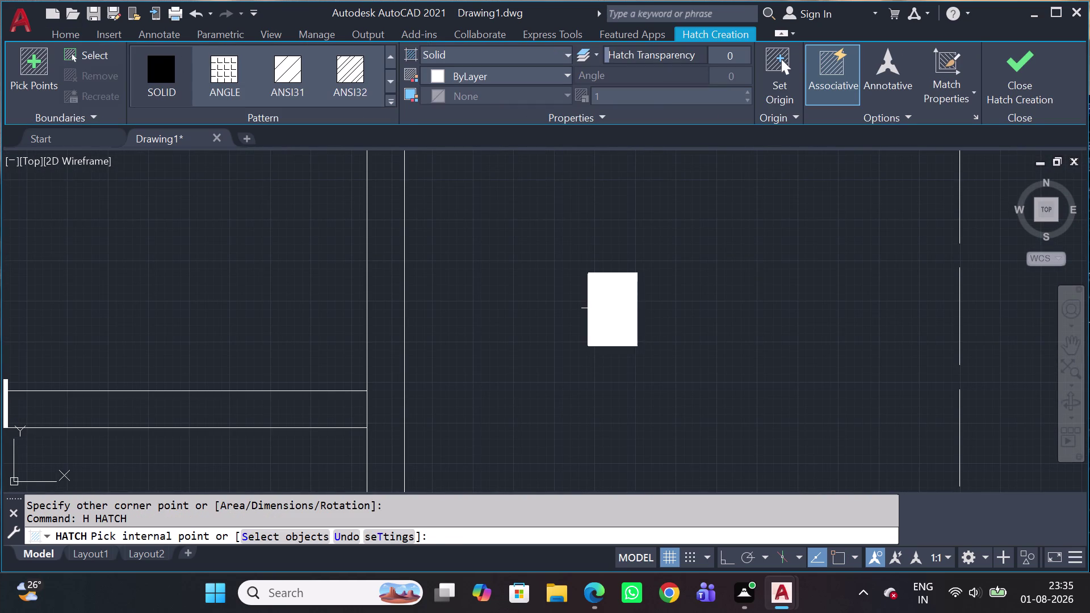
click(608, 309)
scroll(down, 3)
key(grave)
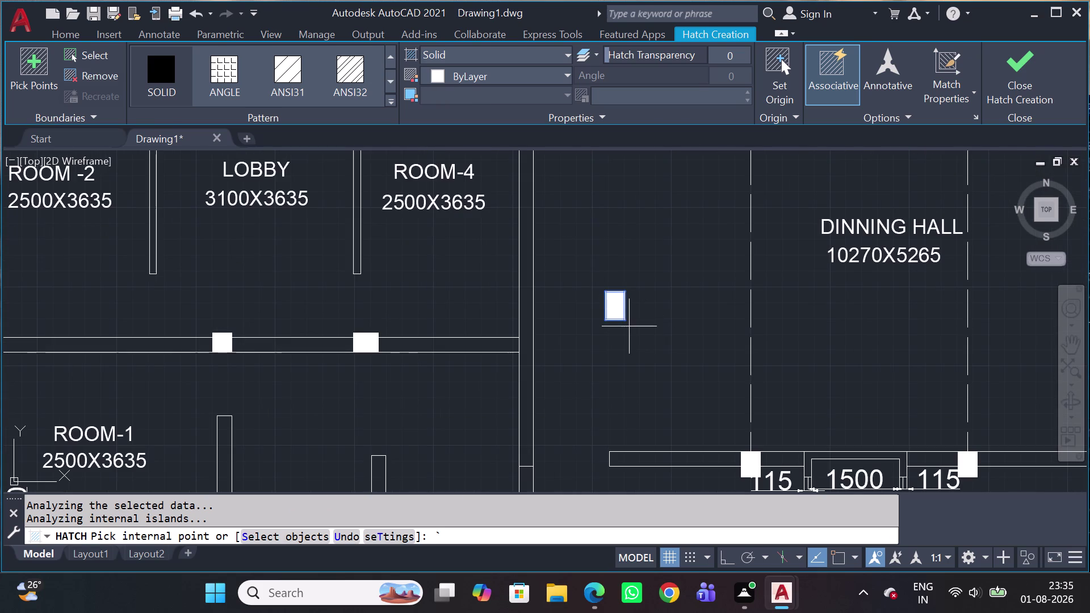
key(Escape)
click(626, 298)
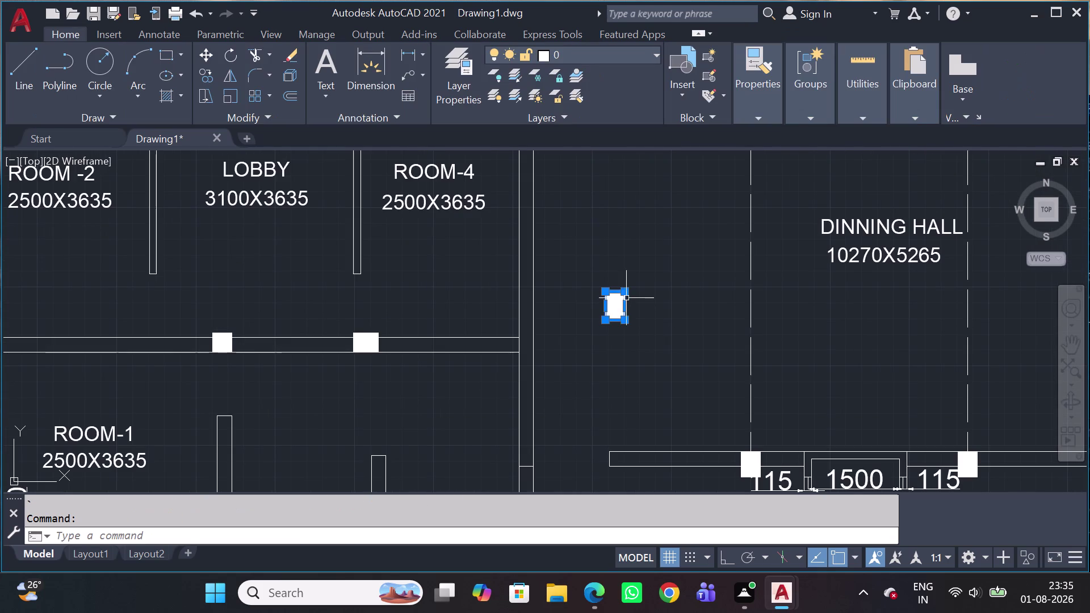
Move the column and its solid fill down onto the wall line beside the verandah beam.
click(618, 305)
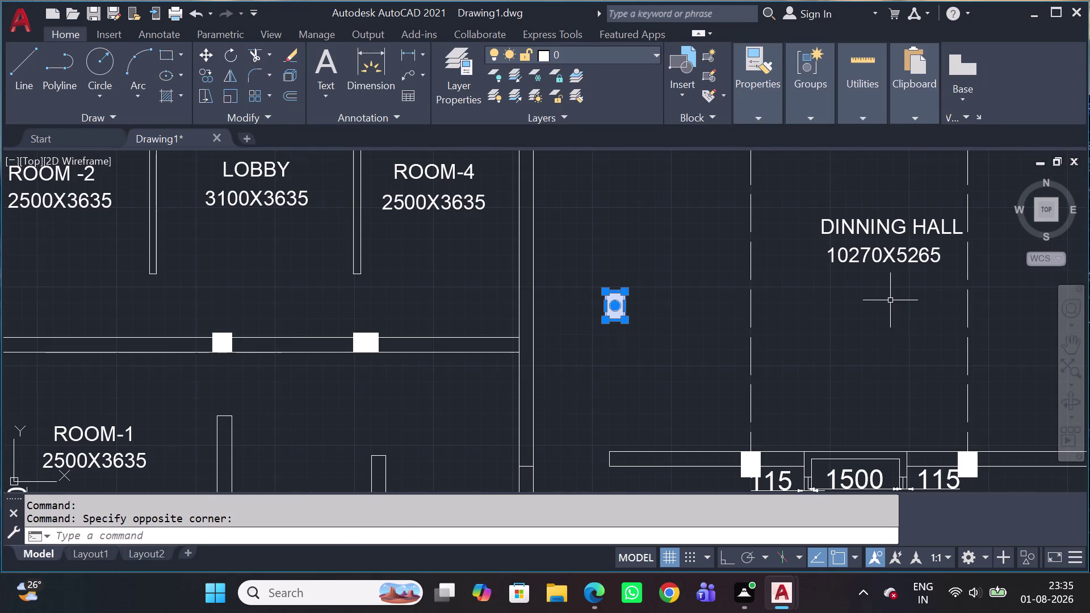
key(m)
key(space)
scroll(up, 3)
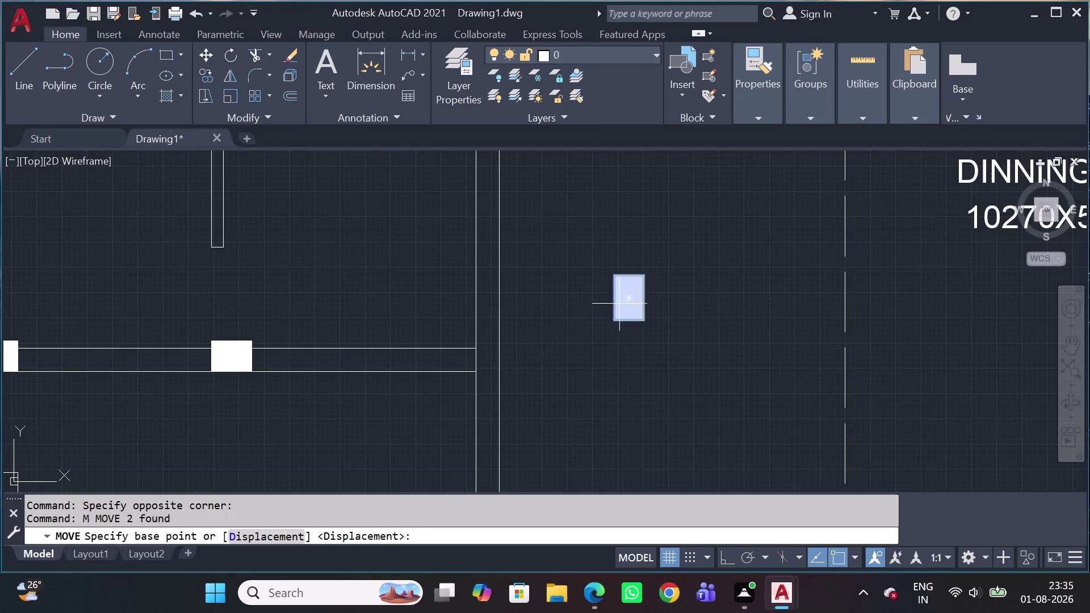
scroll(up, 3)
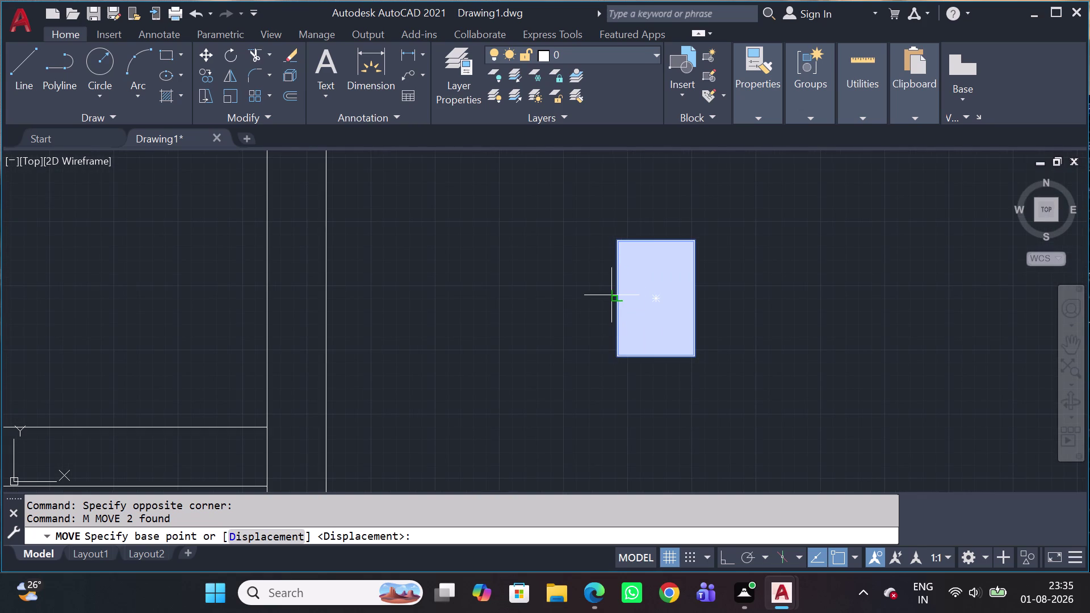
click(618, 297)
scroll(down, 3)
scroll(down, 3)
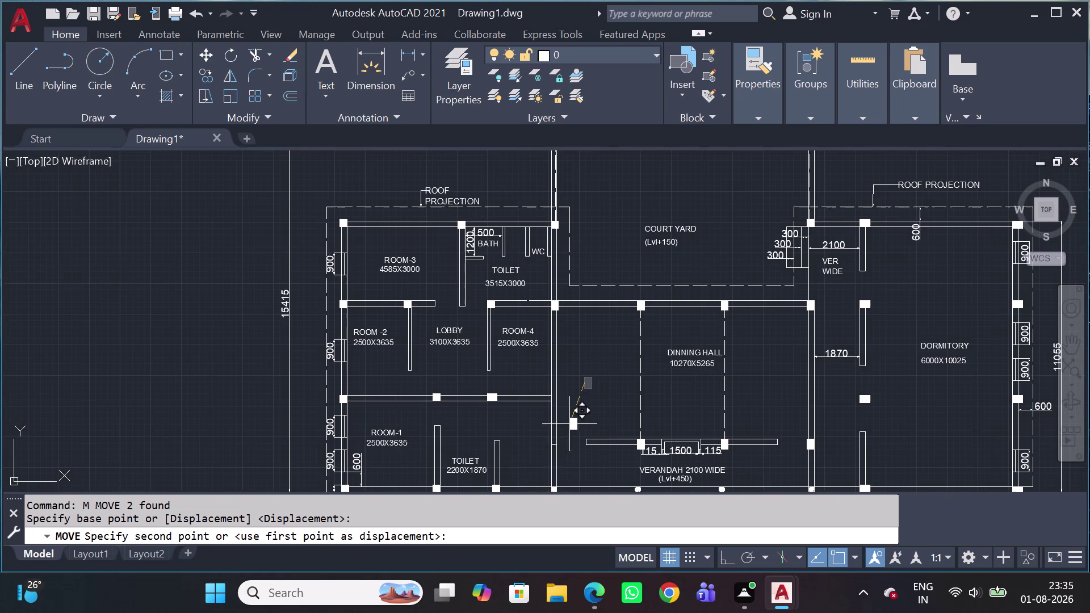
scroll(up, 3)
scroll(up, 3)
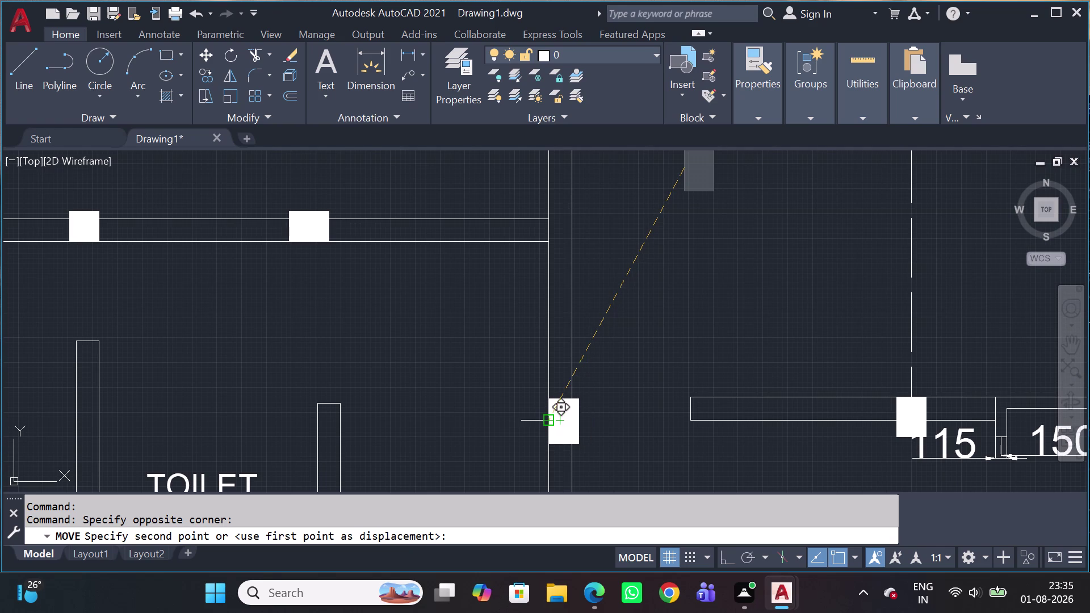
click(551, 417)
scroll(down, 3)
scroll(up, 3)
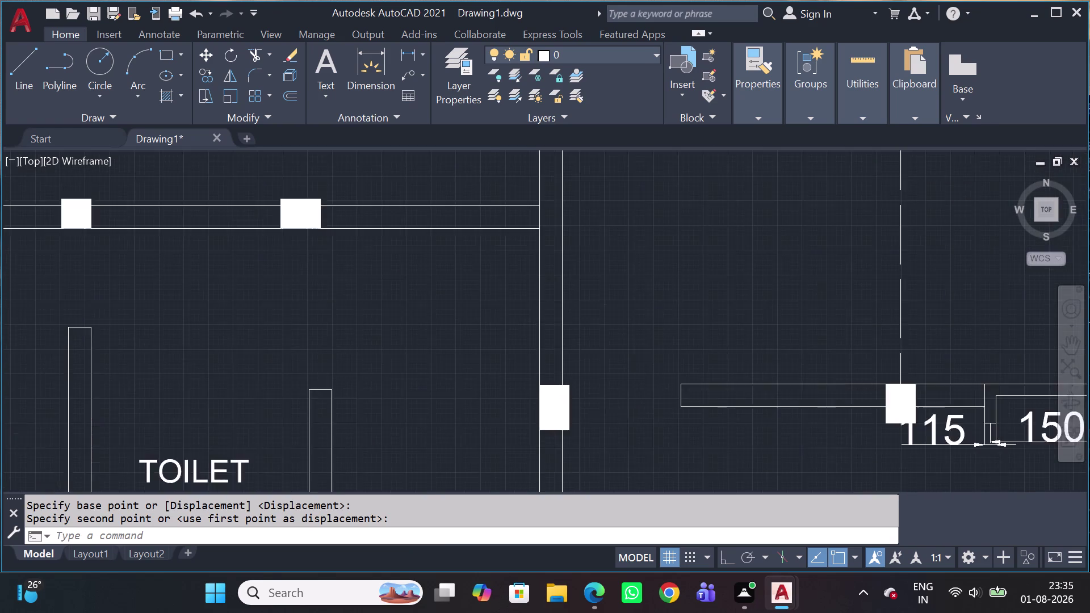
scroll(down, 3)
scroll(down, 3)
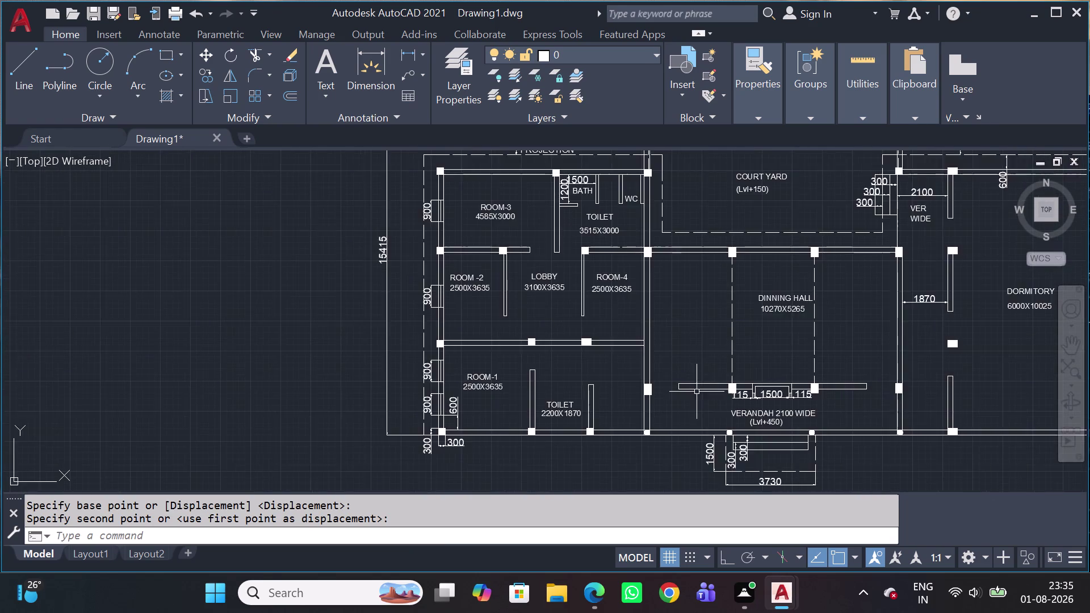
scroll(up, 3)
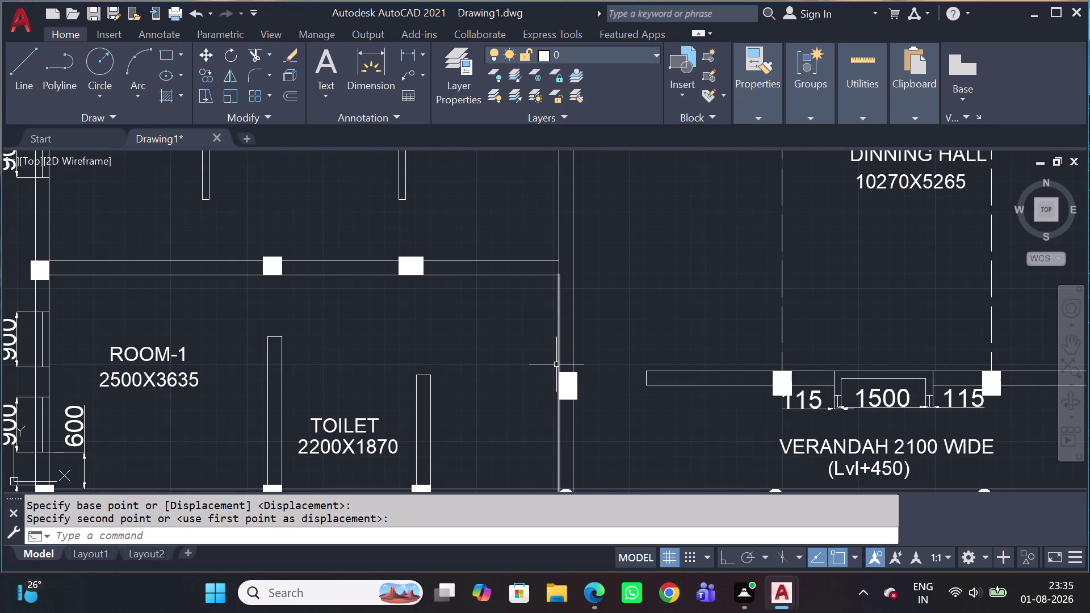
Clear the command and reselect the moved column.
click(556, 365)
key(Escape)
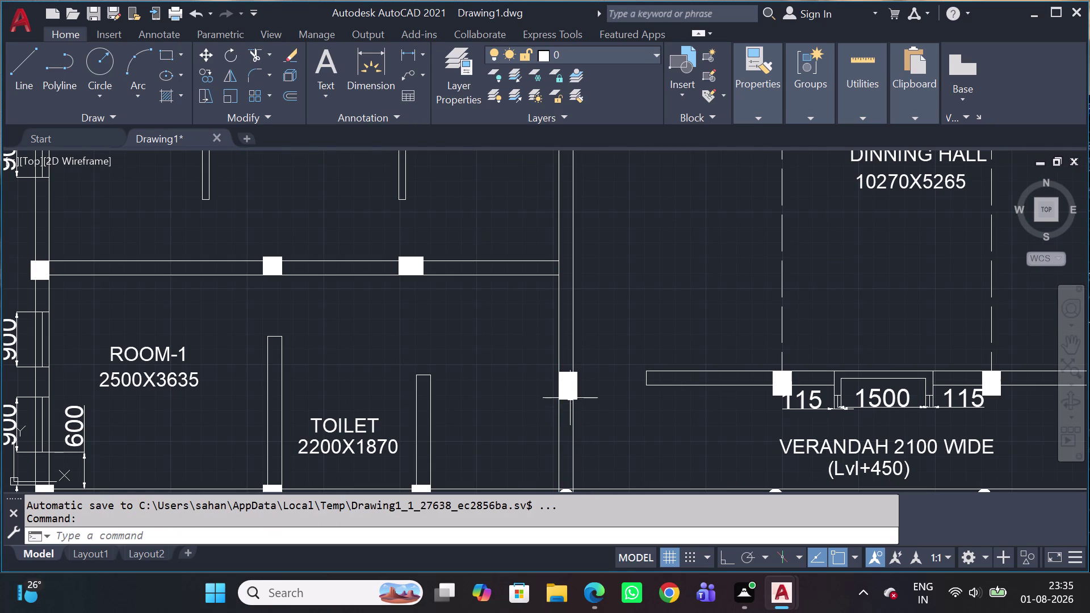
click(545, 353)
click(589, 455)
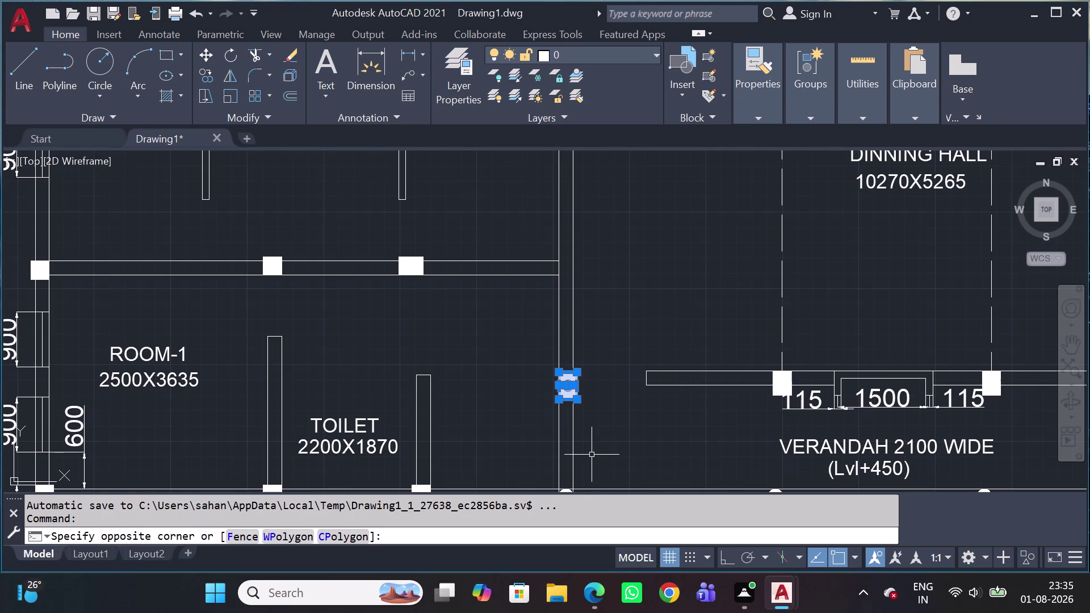
scroll(up, 3)
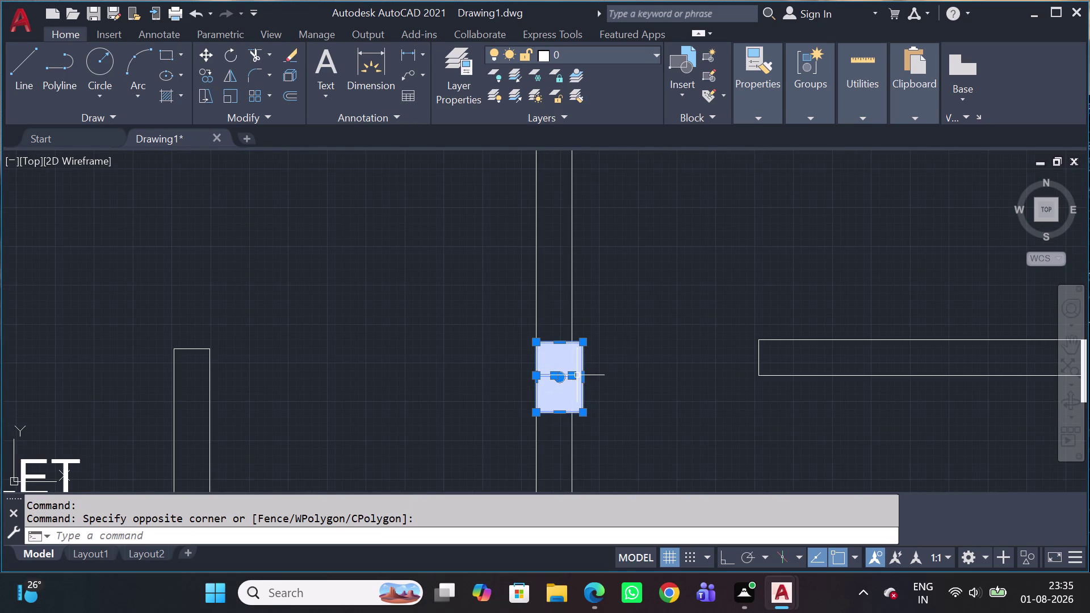
key(c)
key(o)
key(space)
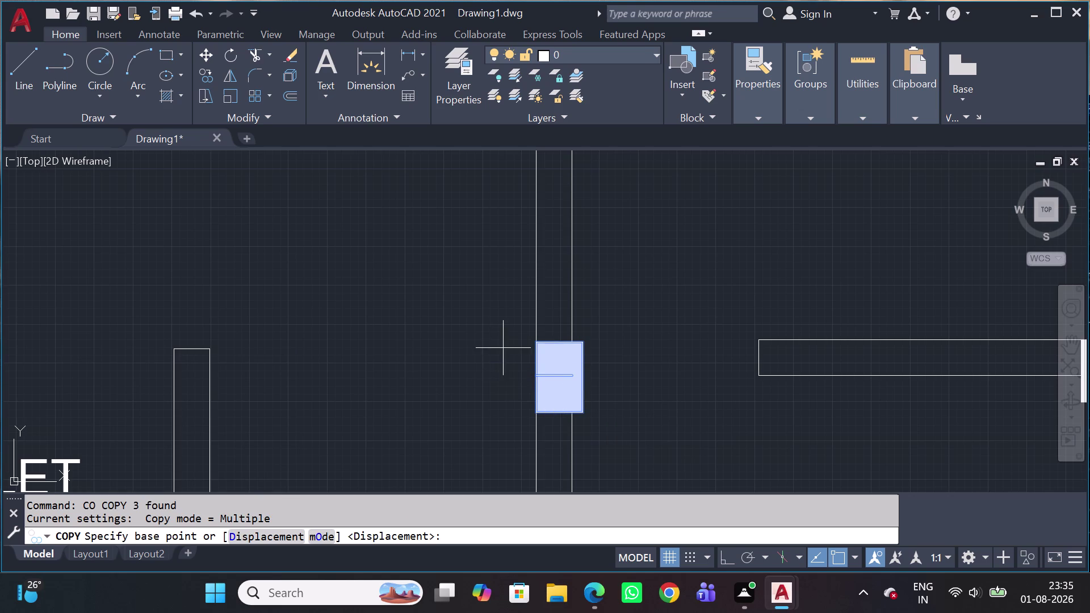
click(534, 345)
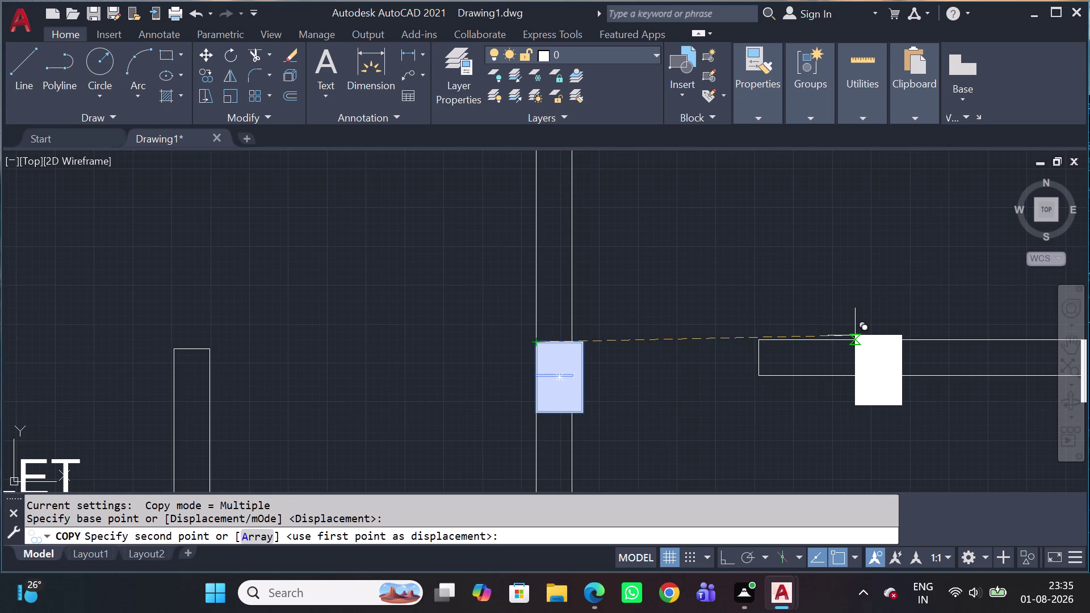
key(shift+F8)
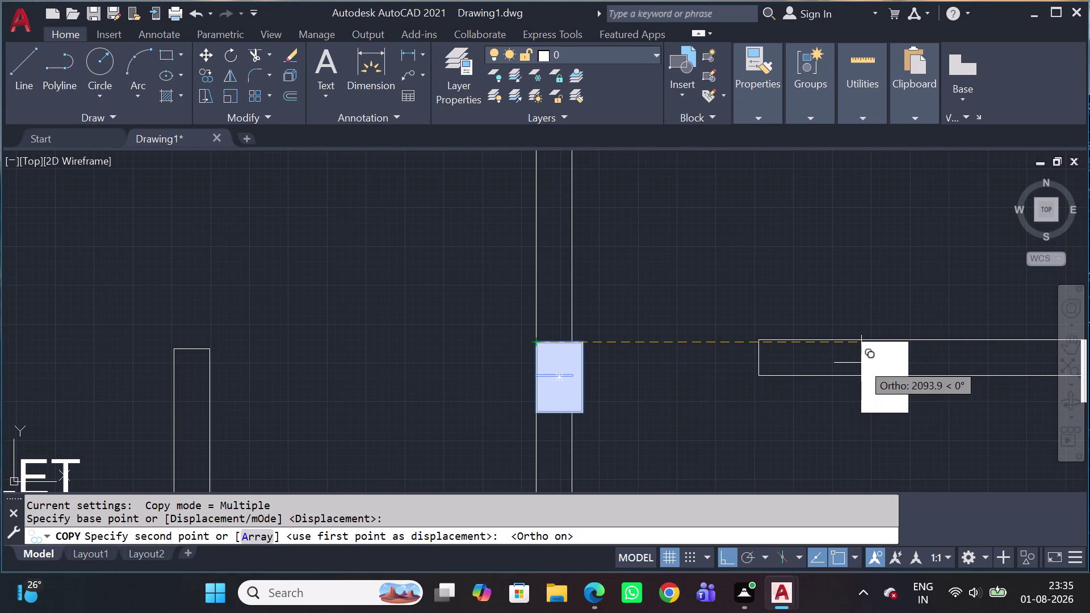
middle_drag(851, 365, 398, 502)
middle_drag(543, 418, 545, 418)
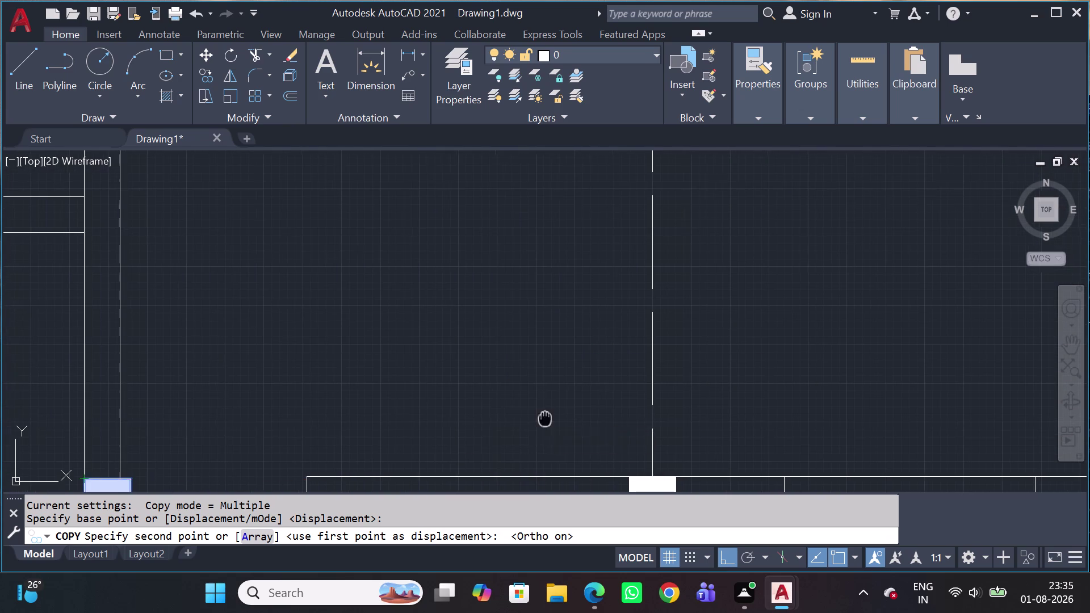
middle_drag(545, 418, 684, 208)
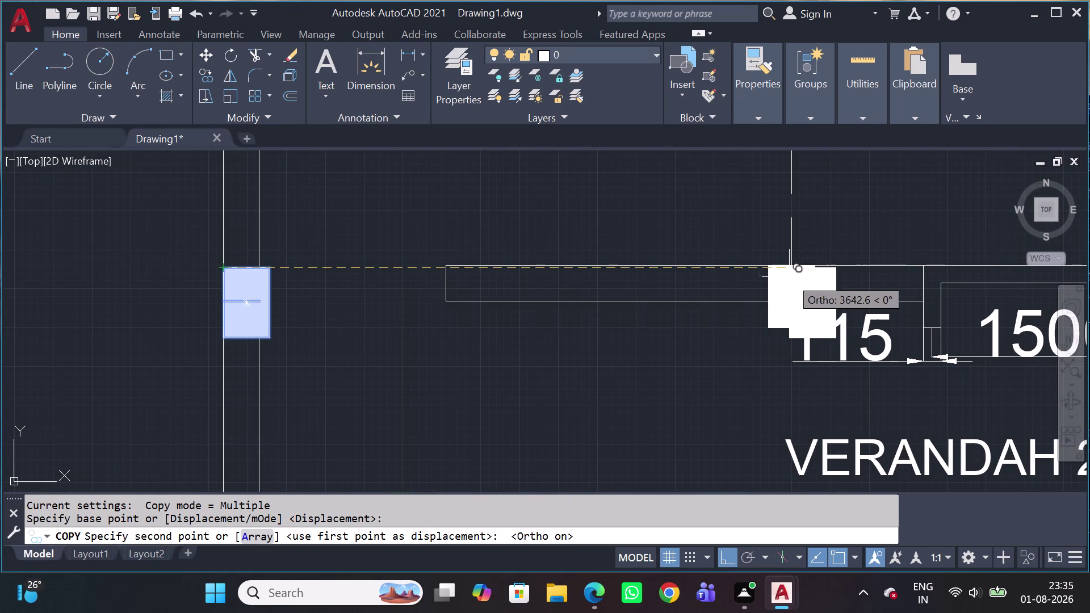
key(Escape)
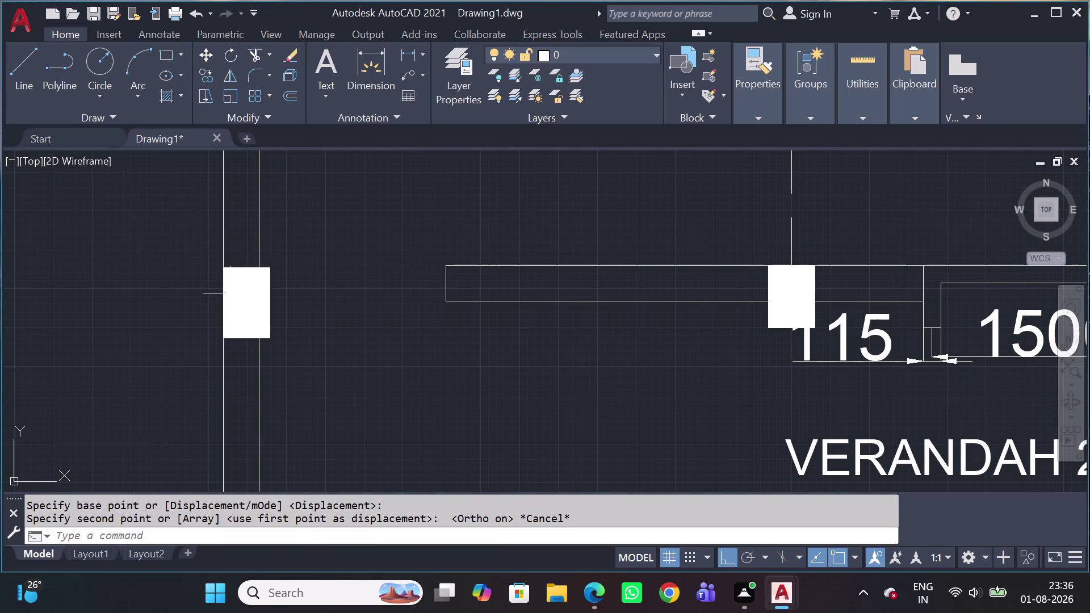
click(206, 240)
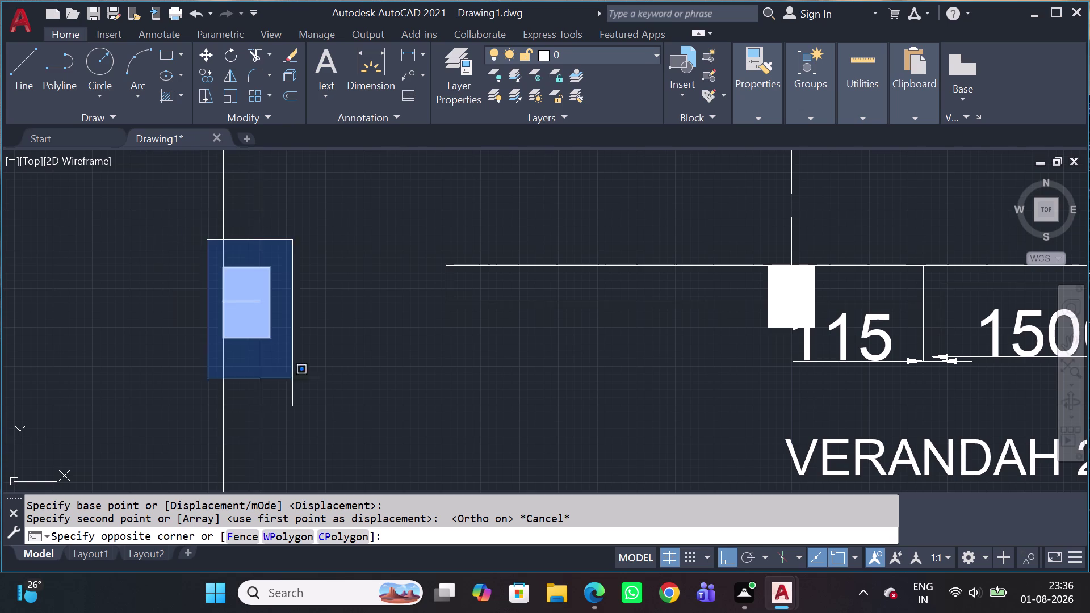
Select the column and its fill, abandoning an accidental copy command.
drag(292, 368, 310, 372)
key(c)
key(o)
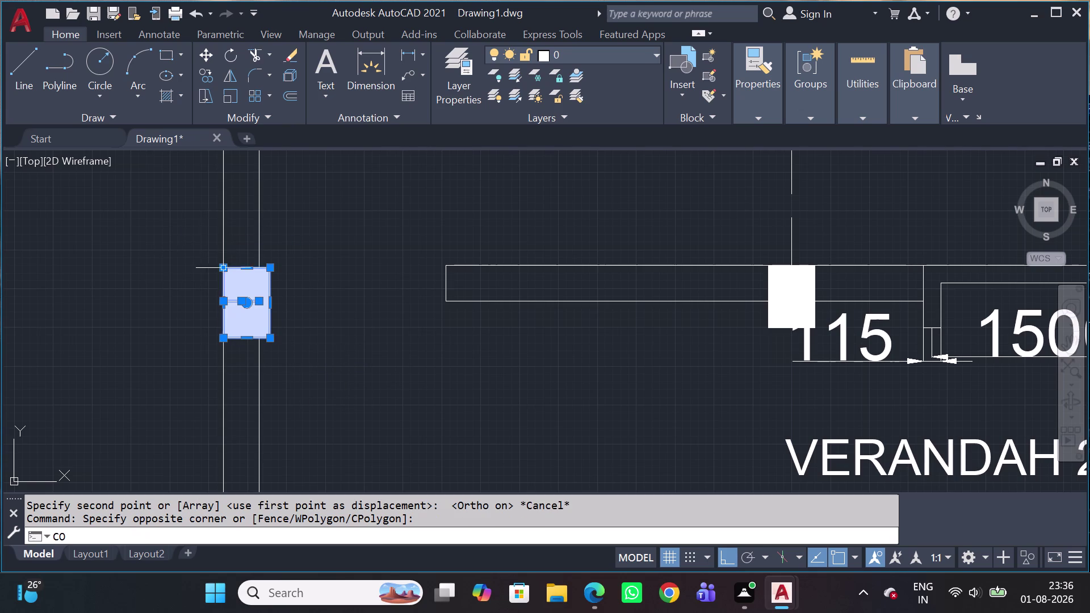
key(Escape)
drag(215, 257, 217, 265)
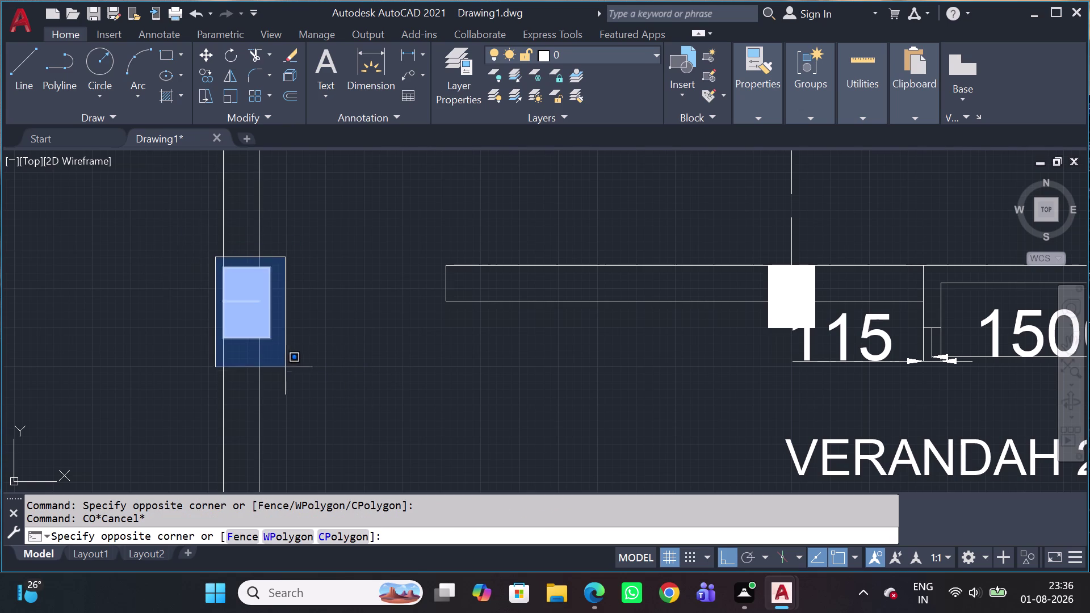
click(286, 368)
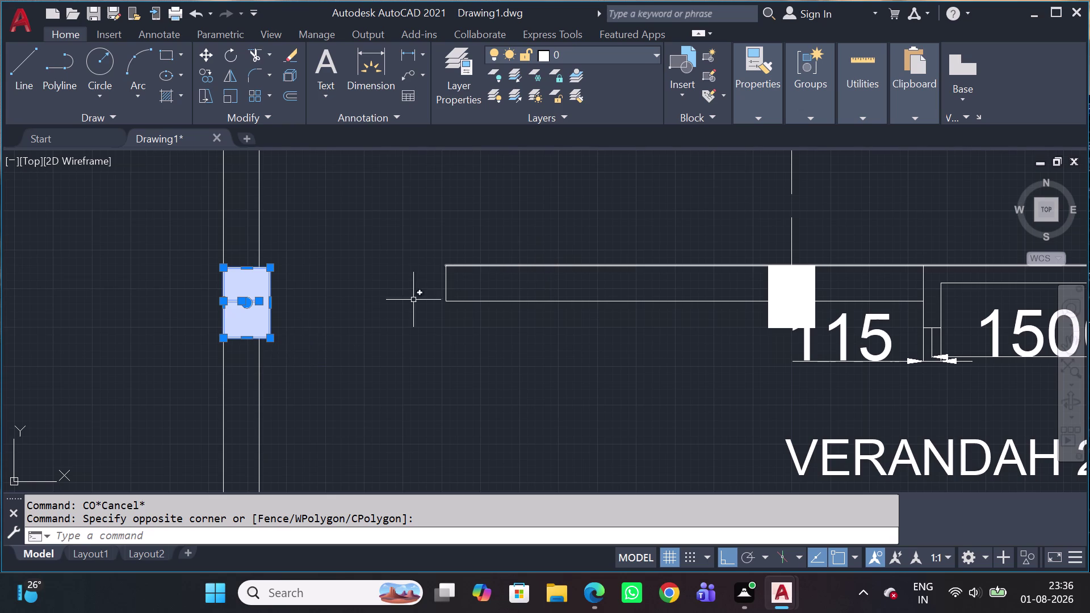
key(Escape)
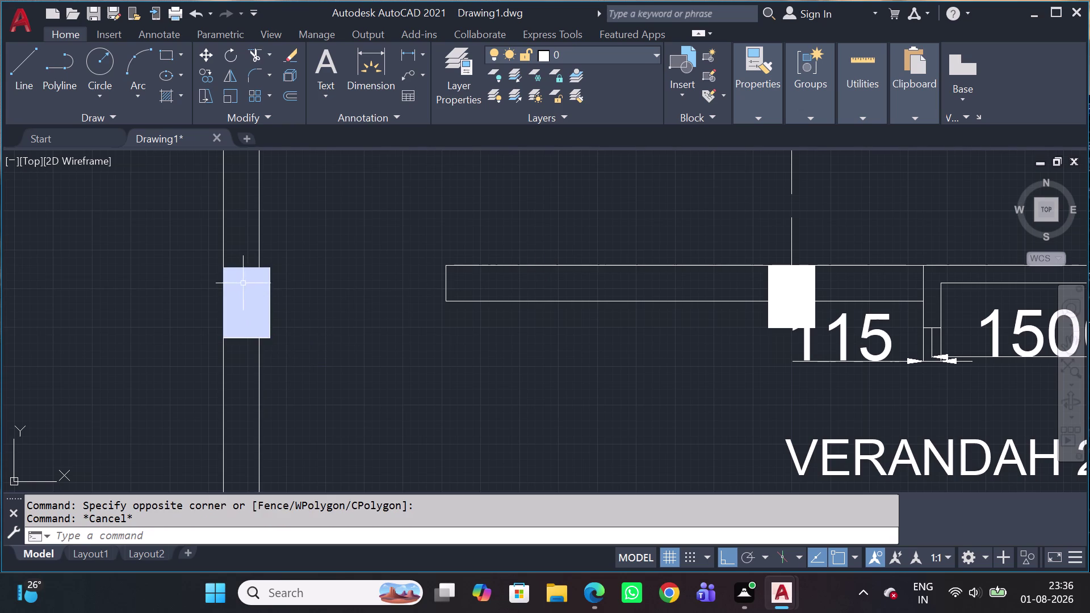
Move the solid column rightward, off the wall lines toward the verandah beam.
click(212, 249)
click(296, 366)
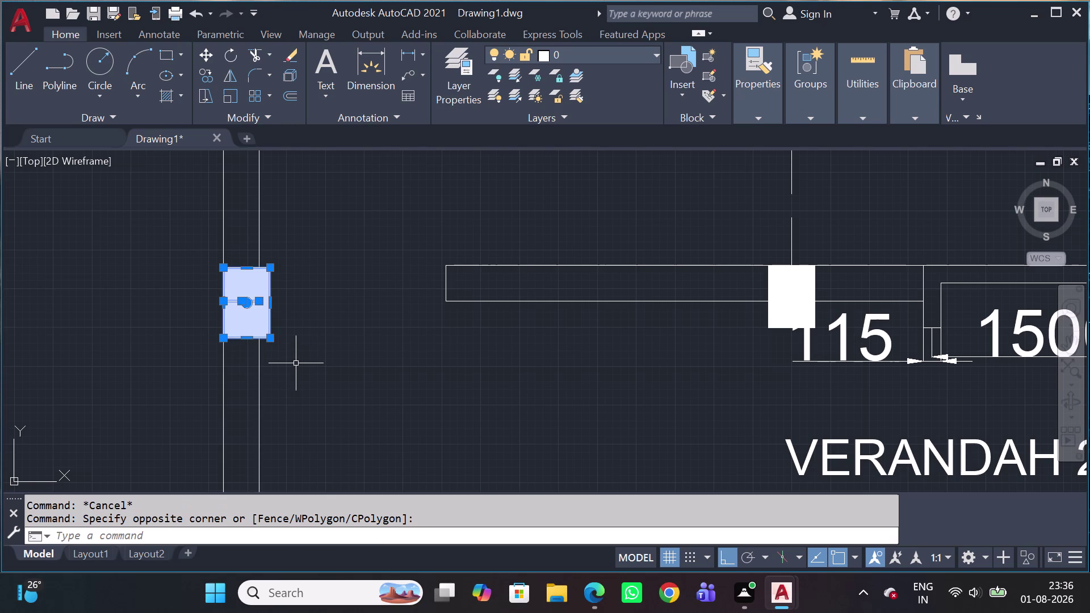
text(M)
key(space)
click(296, 364)
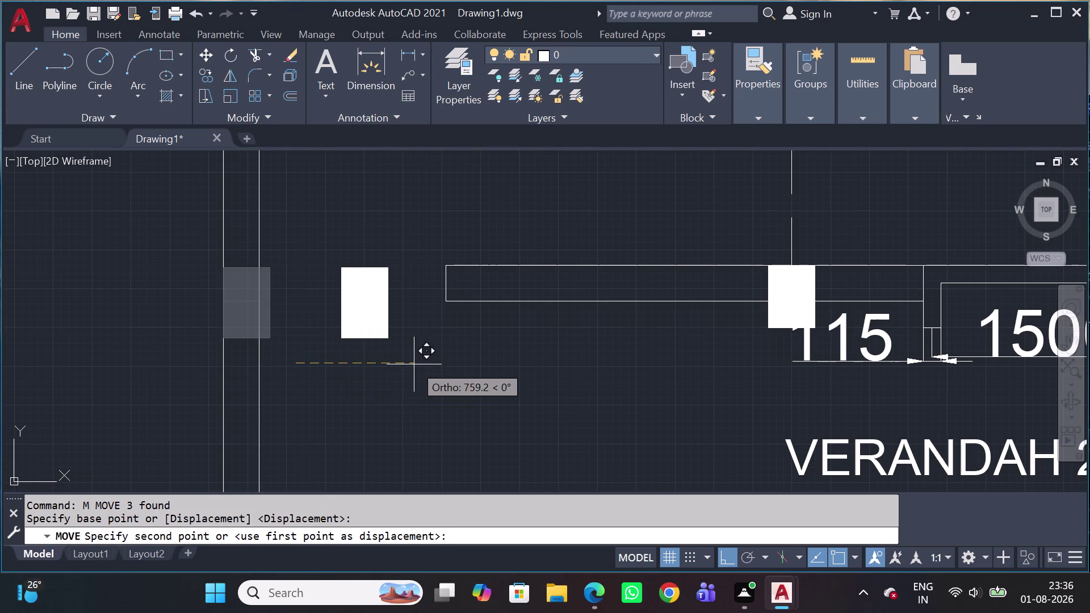
click(397, 311)
key(Escape)
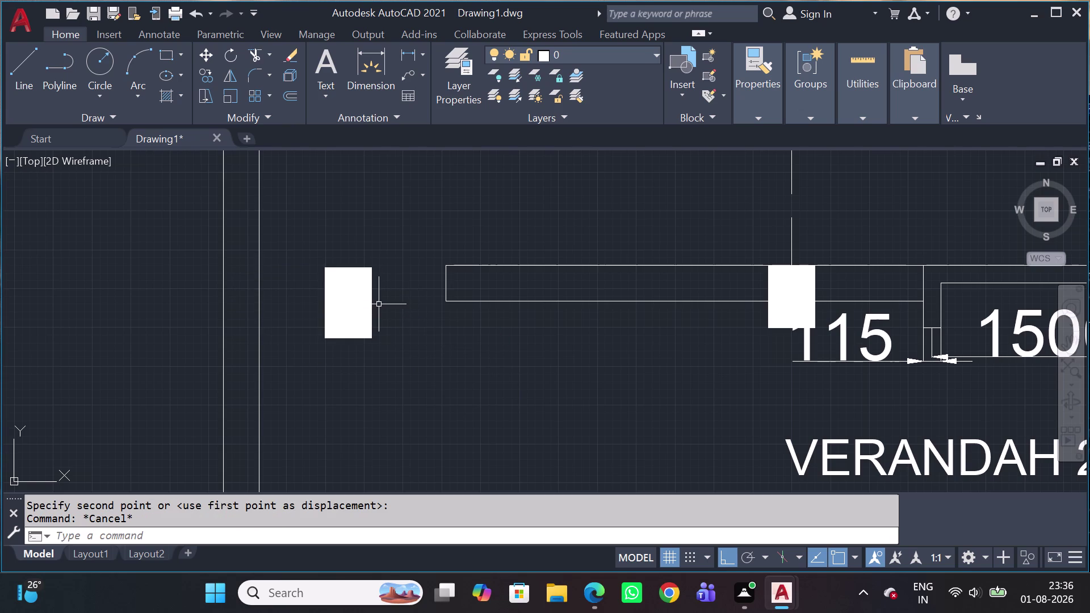
Reselect the solid column using a selection window.
click(347, 294)
key(Escape)
click(331, 321)
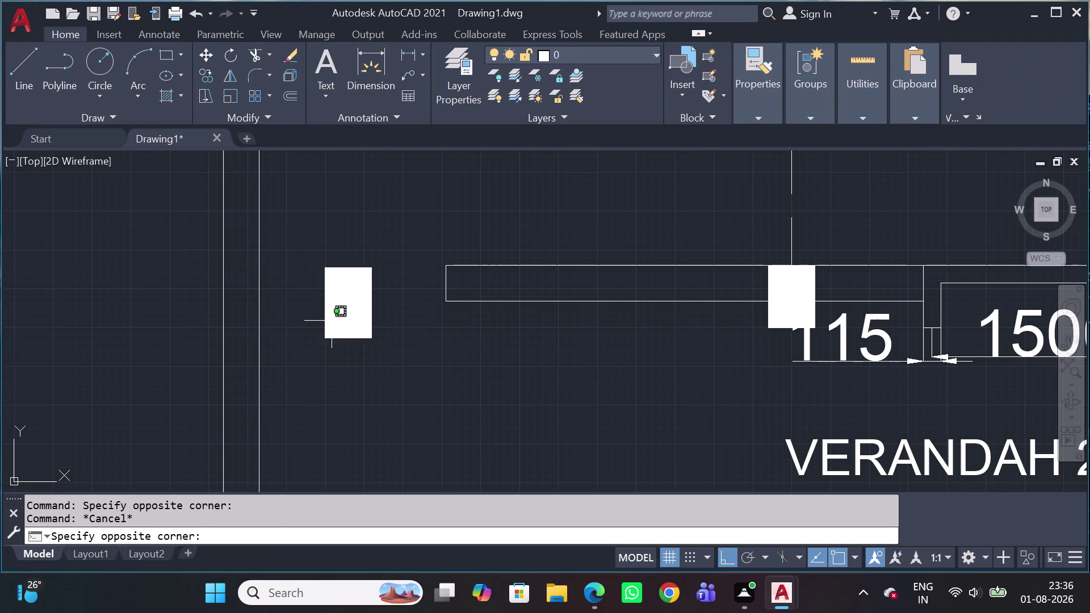
key(Escape)
drag(323, 249, 348, 310)
click(398, 382)
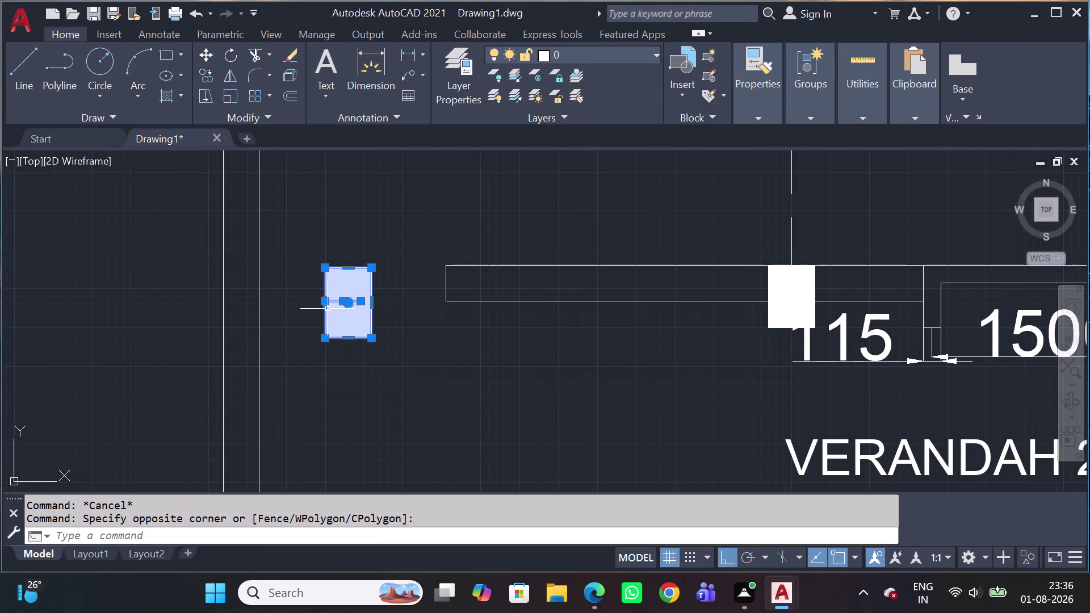
Select the column's outline and fill using picks and a small window.
scroll(up, 3)
scroll(up, 3)
scroll(down, 3)
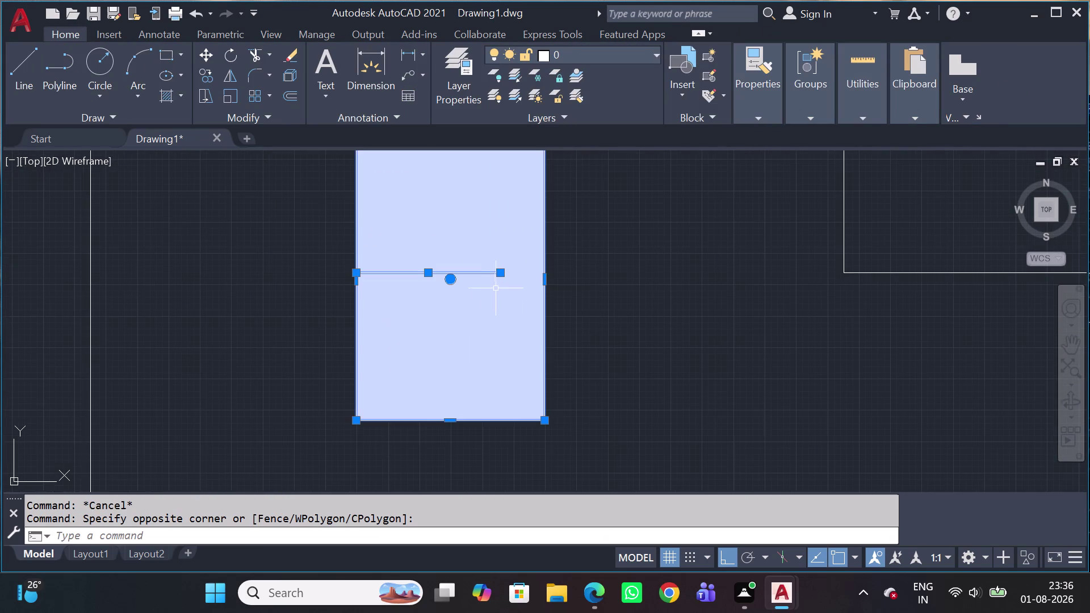
click(479, 297)
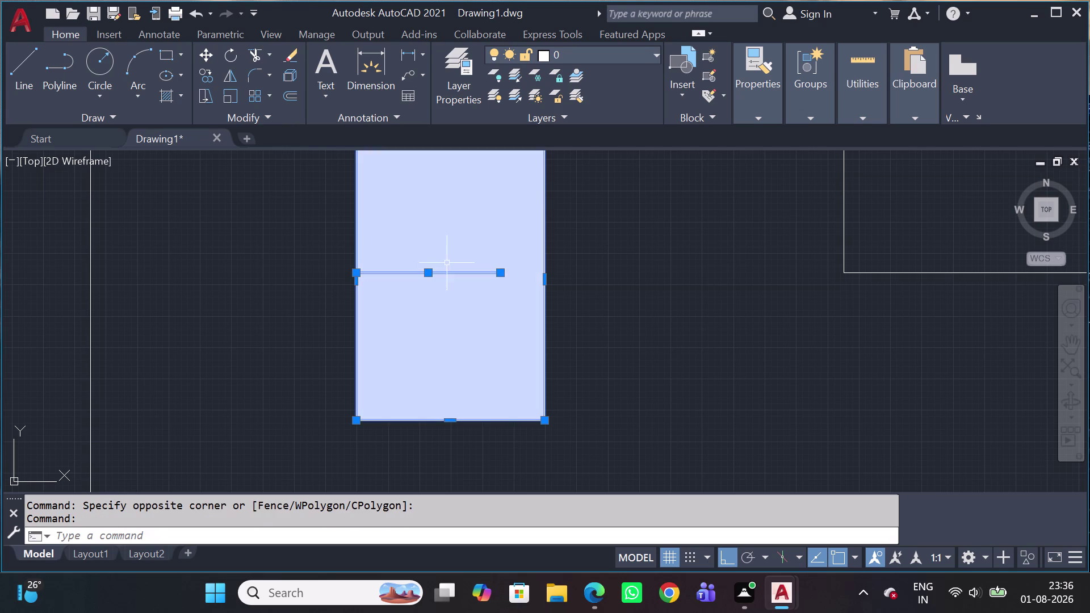
click(432, 261)
click(429, 279)
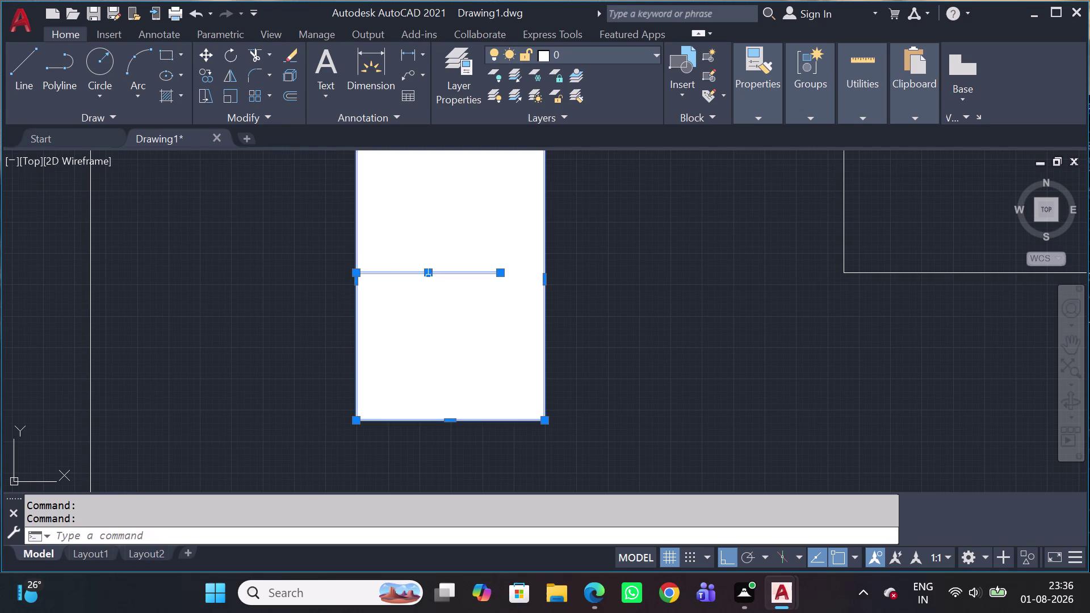
click(411, 263)
drag(406, 268, 410, 289)
click(411, 289)
scroll(down, 3)
scroll(up, 3)
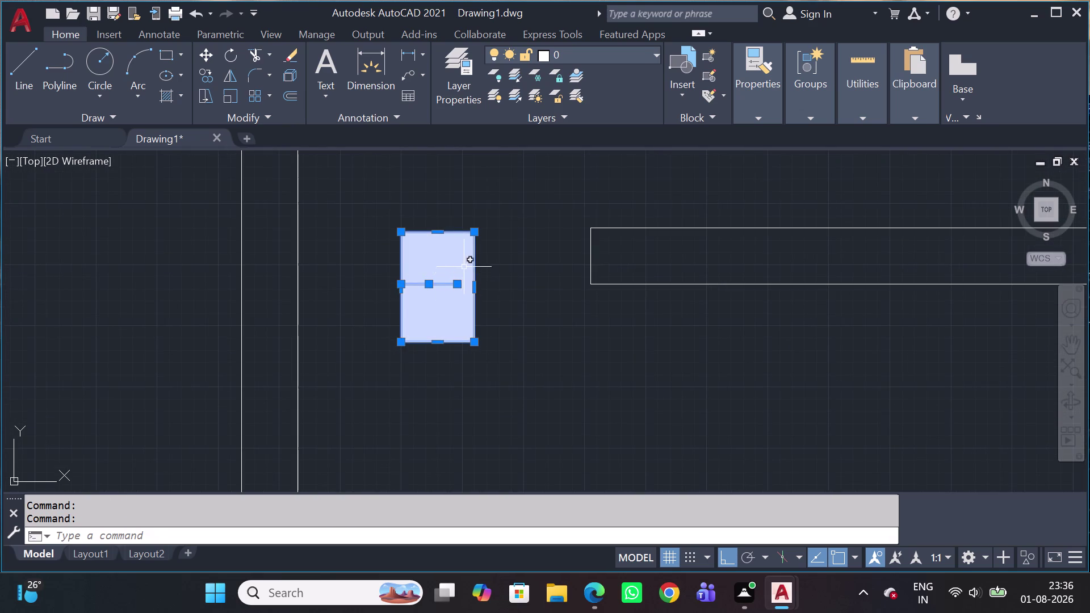
scroll(up, 3)
click(437, 376)
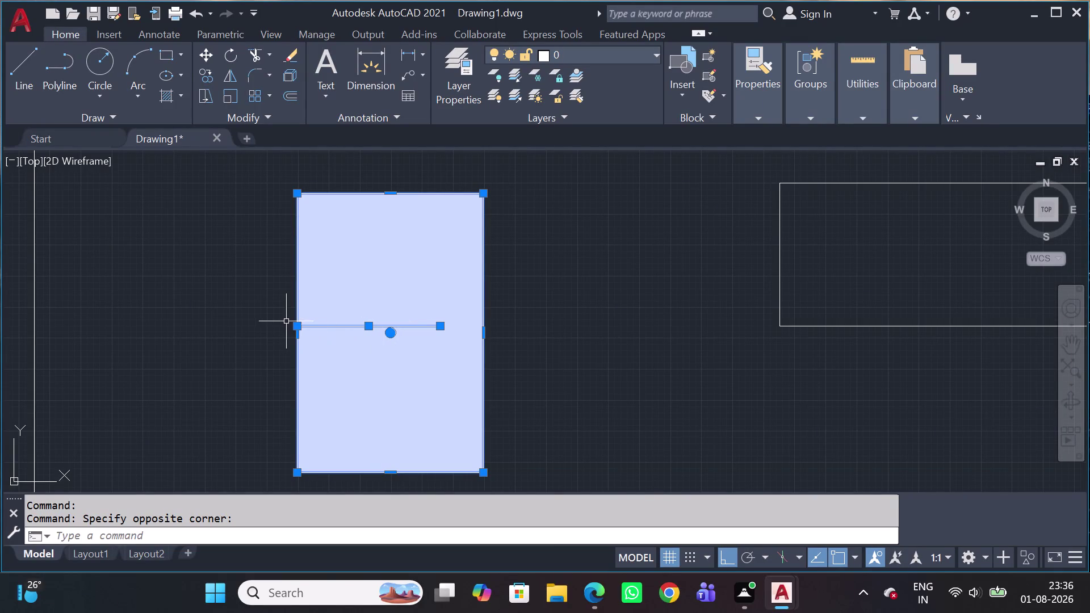
Make several window selections across the column, then clear the selection.
scroll(up, 3)
click(286, 195)
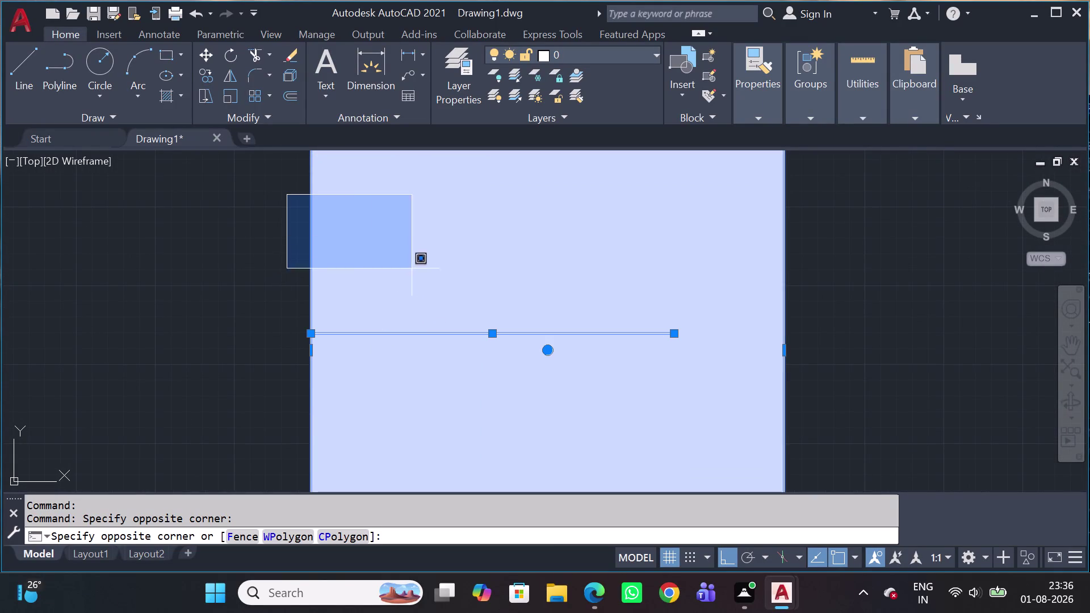
click(692, 394)
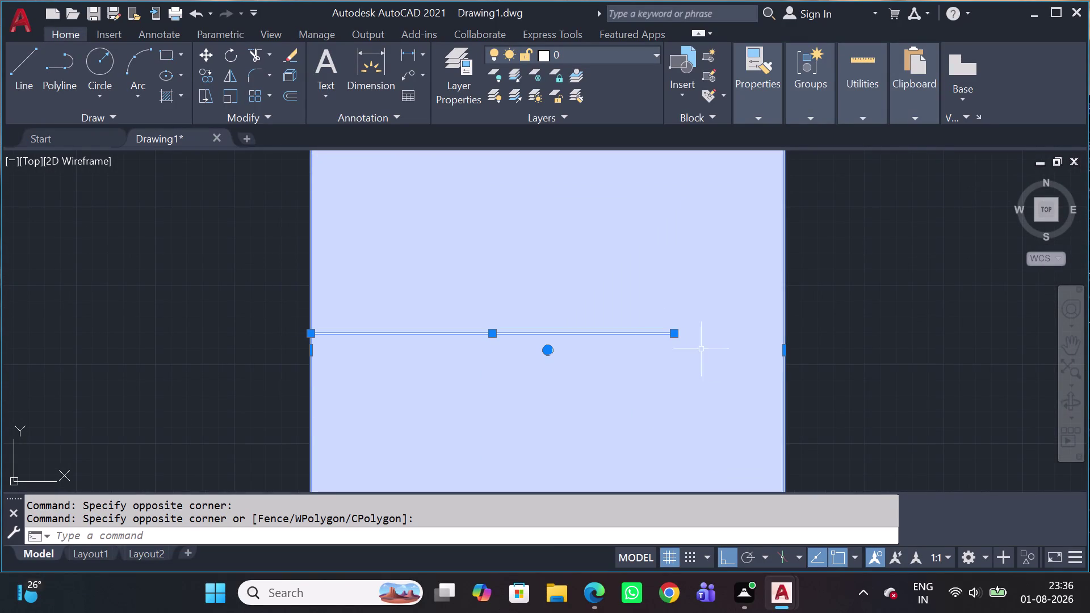
click(297, 230)
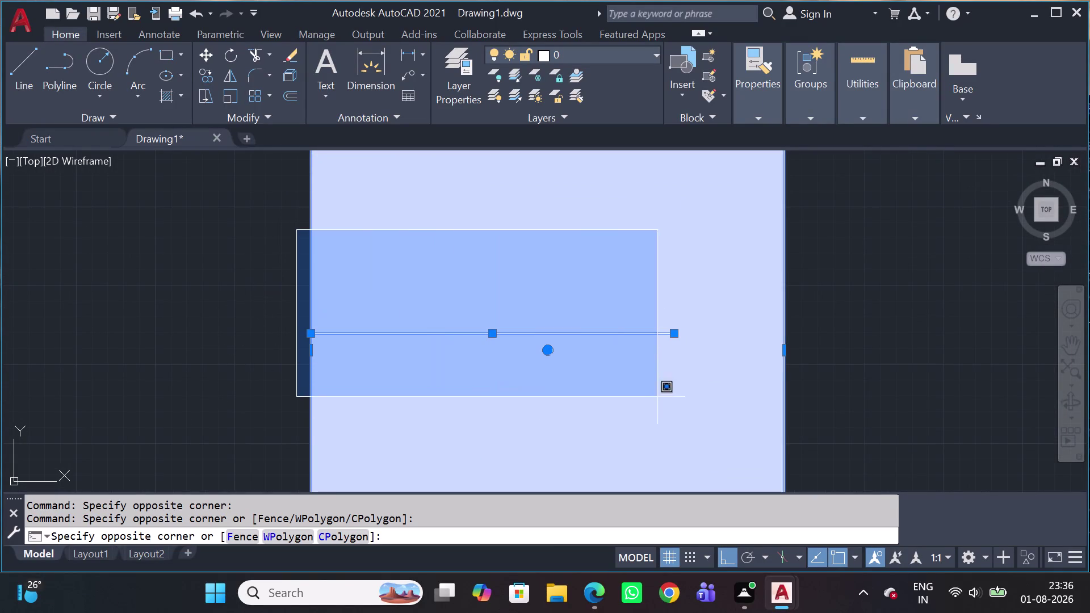
click(725, 369)
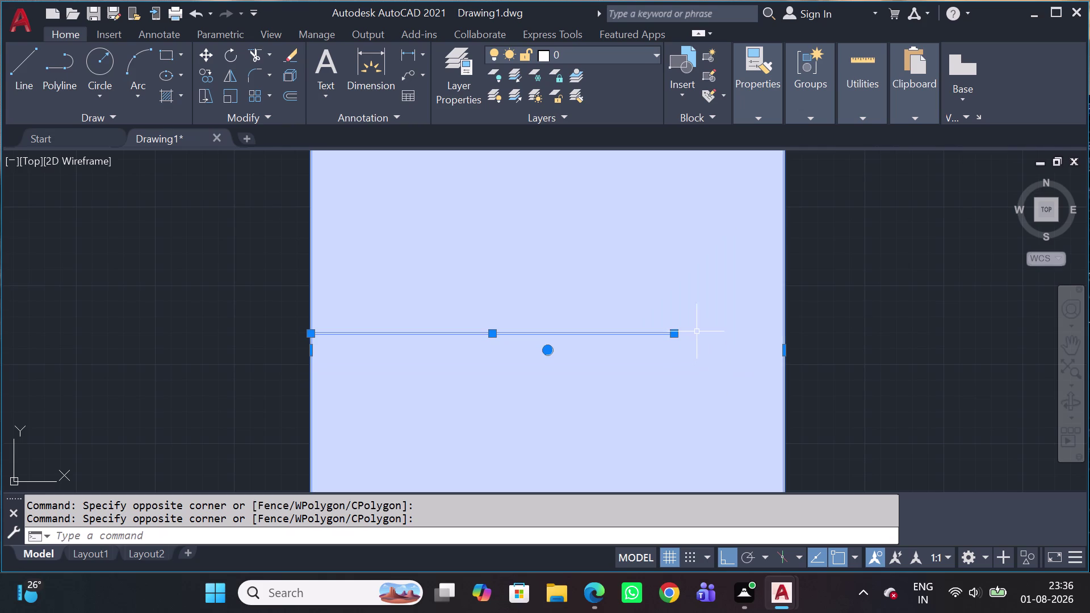
click(700, 325)
click(232, 378)
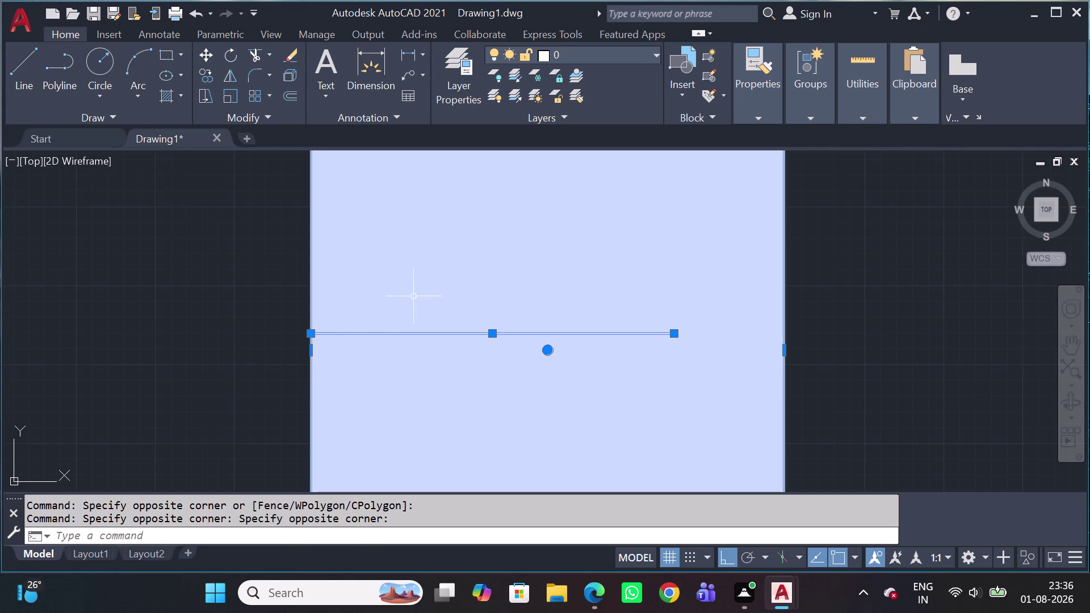
scroll(down, 3)
click(523, 296)
click(359, 333)
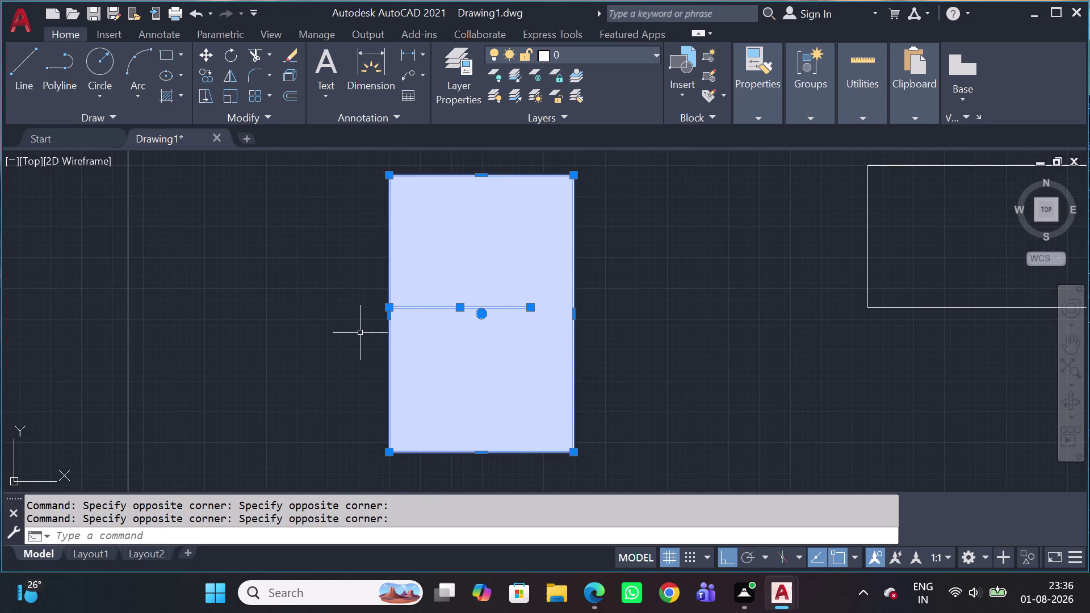
scroll(down, 3)
key(Escape)
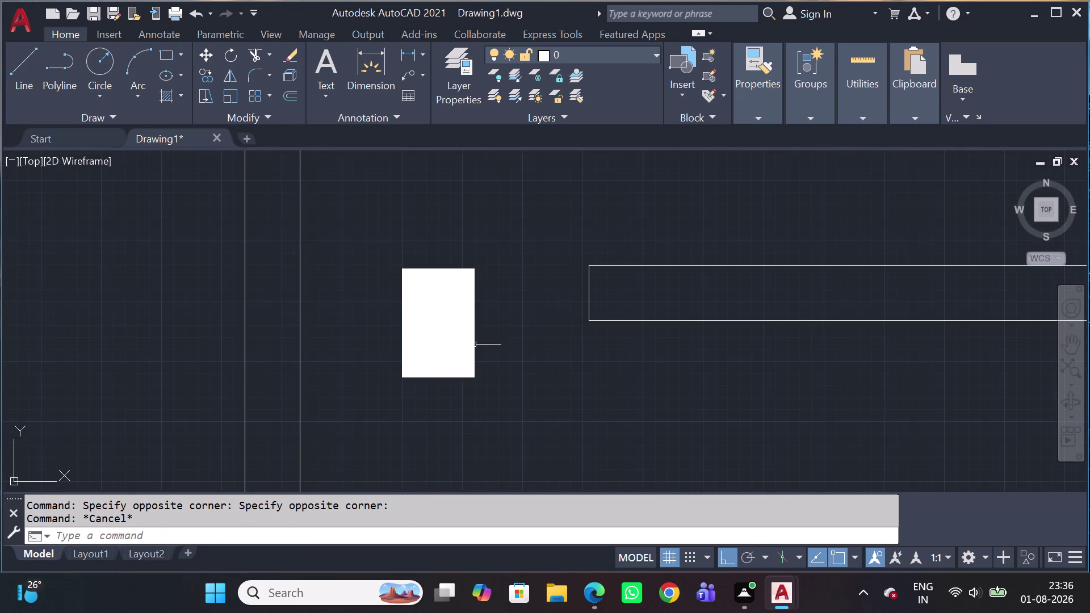
Copy the column and fill, snapping its top-right corner to the beam's top-left corner.
click(473, 351)
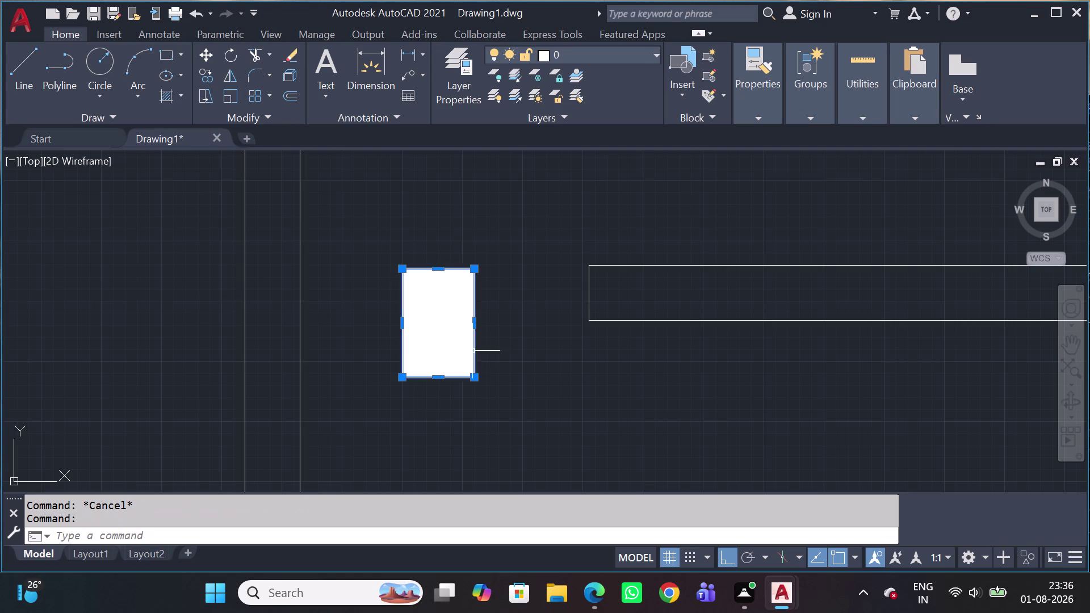
click(467, 351)
text(C)
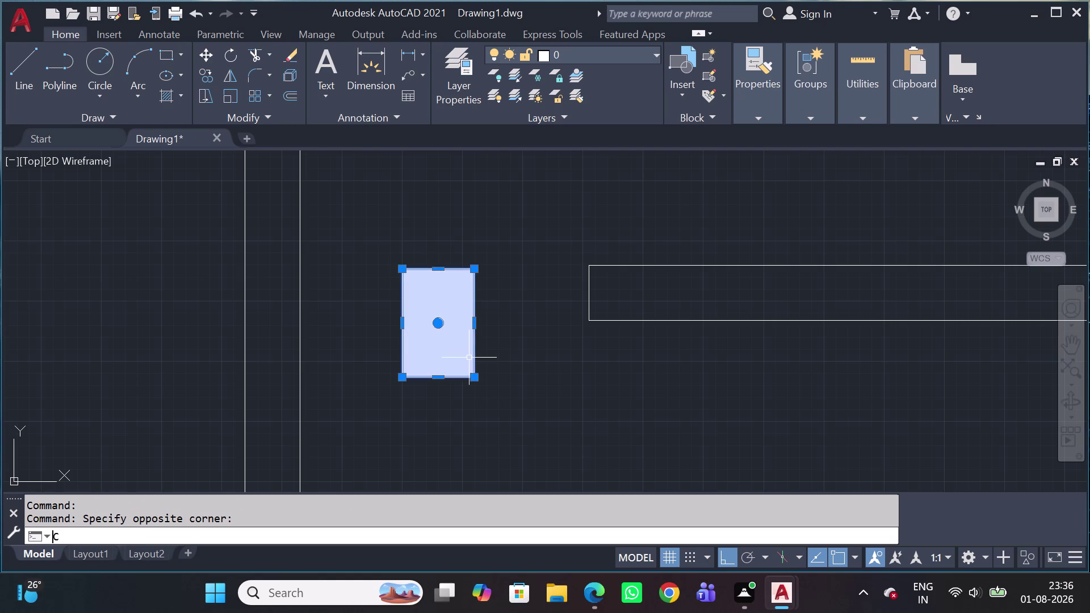
text(O)
key(space)
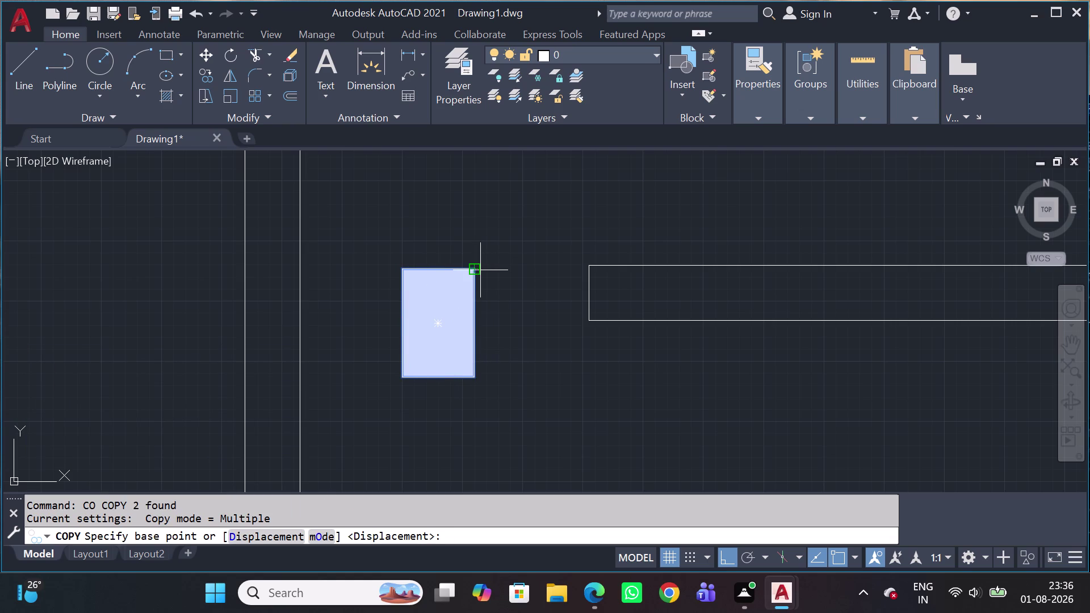
click(478, 271)
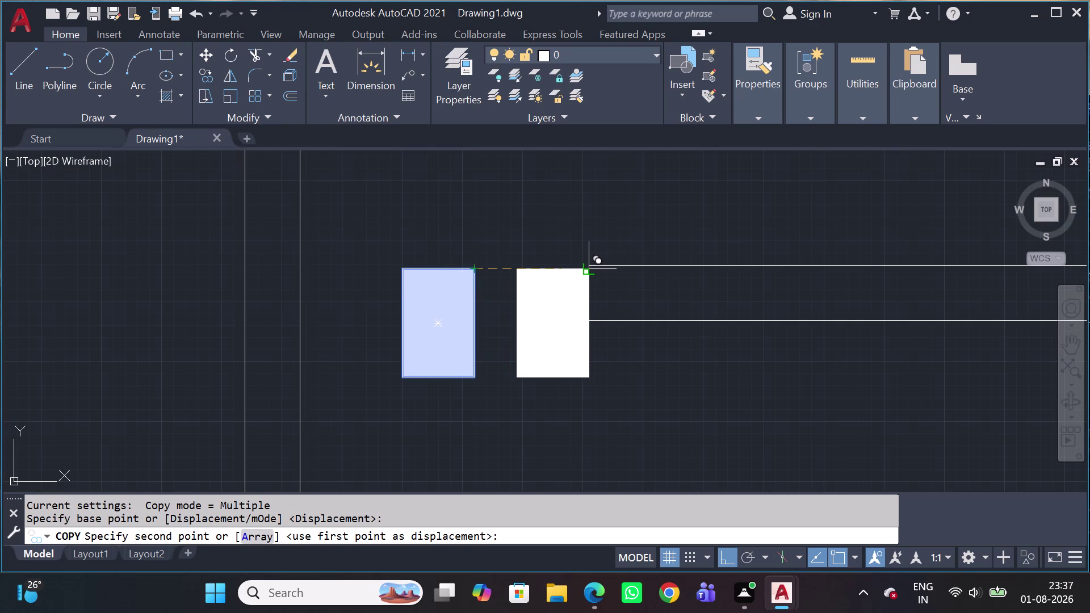
scroll(up, 3)
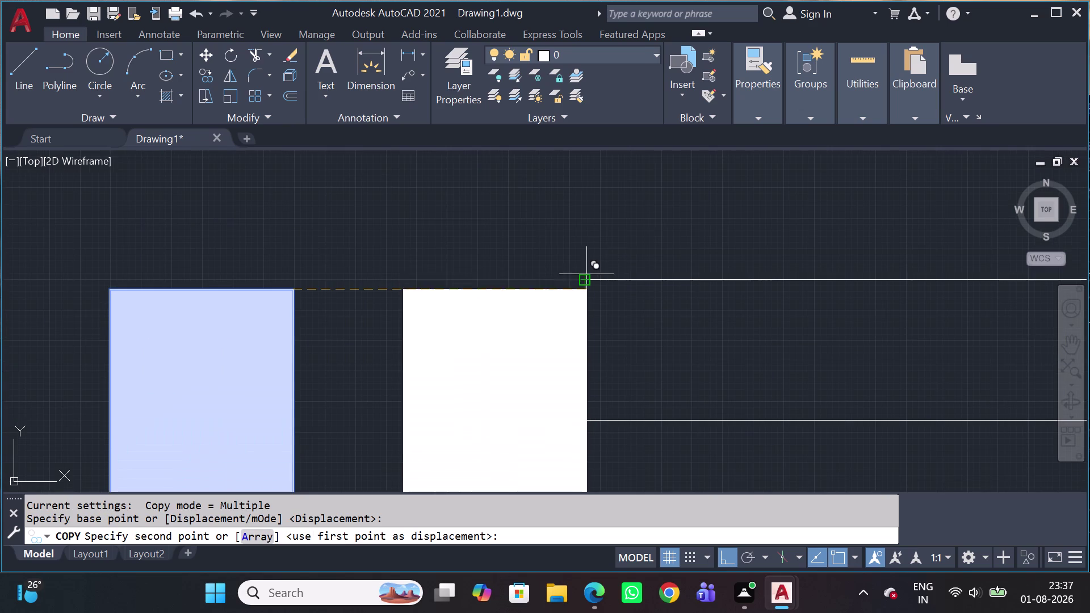
click(586, 276)
key(Escape)
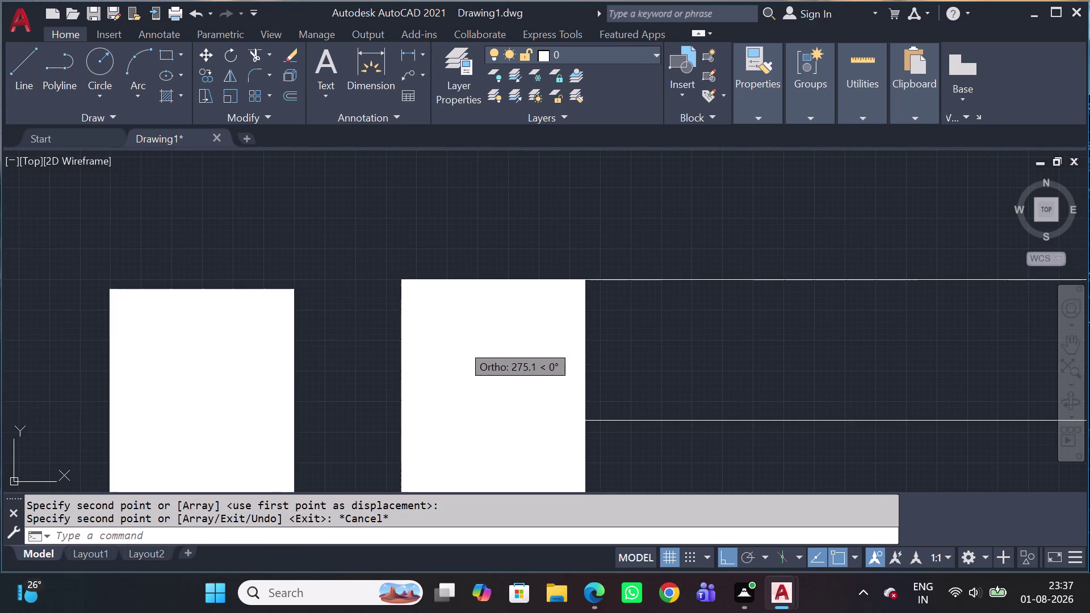
Select the original left column and delete it.
scroll(down, 3)
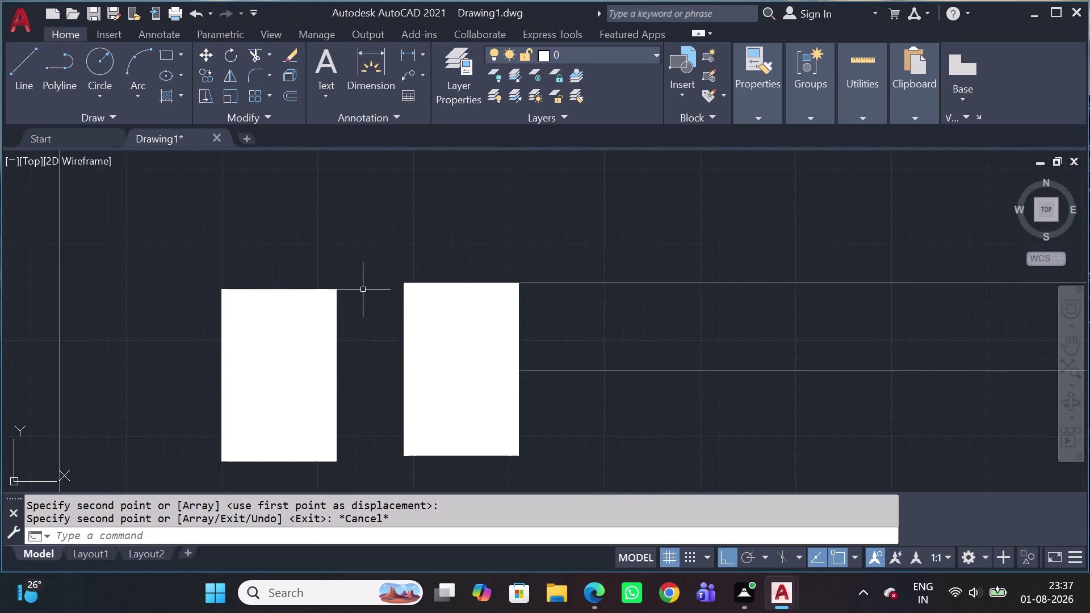
drag(364, 282, 366, 275)
click(206, 468)
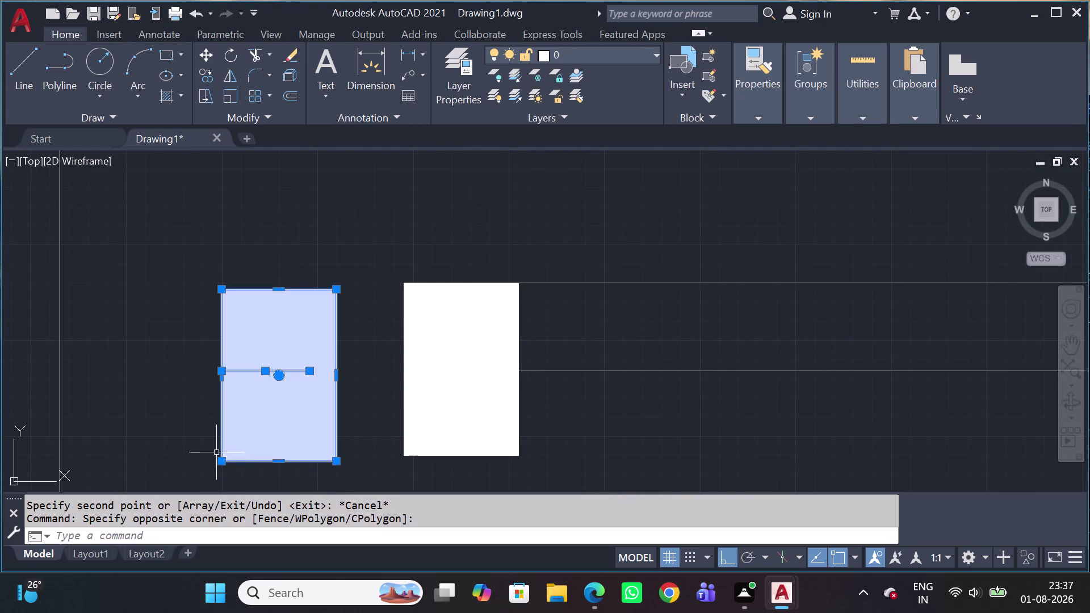
key(Delete)
scroll(down, 3)
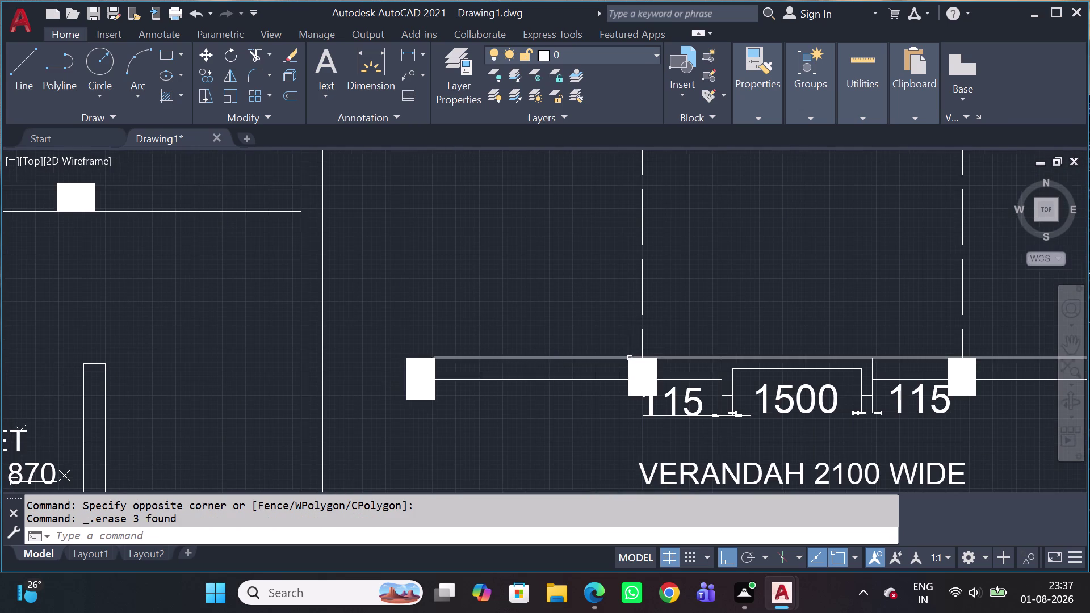
Delete the overlapping column on the beam with a crossing selection.
scroll(up, 3)
click(699, 381)
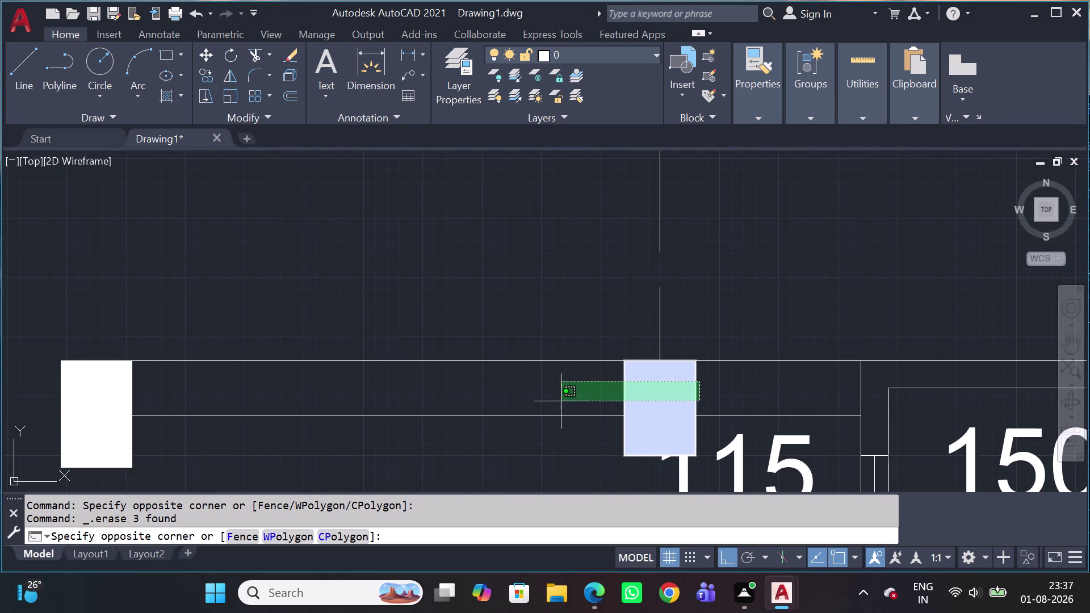
click(556, 401)
key(Delete)
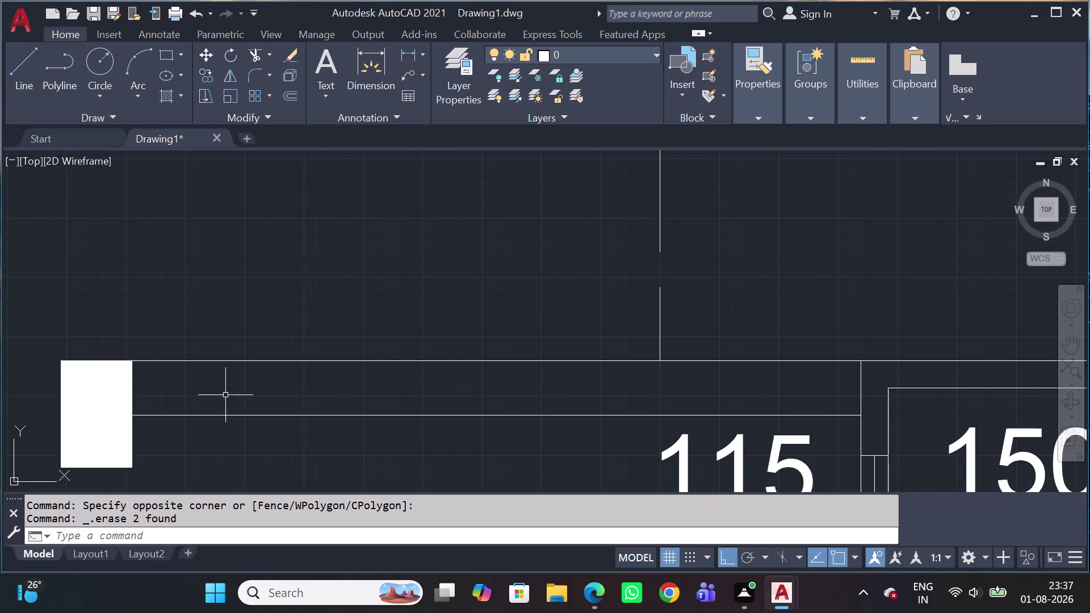
Copy the beam-end column from its corner to a point further right.
click(132, 392)
click(80, 385)
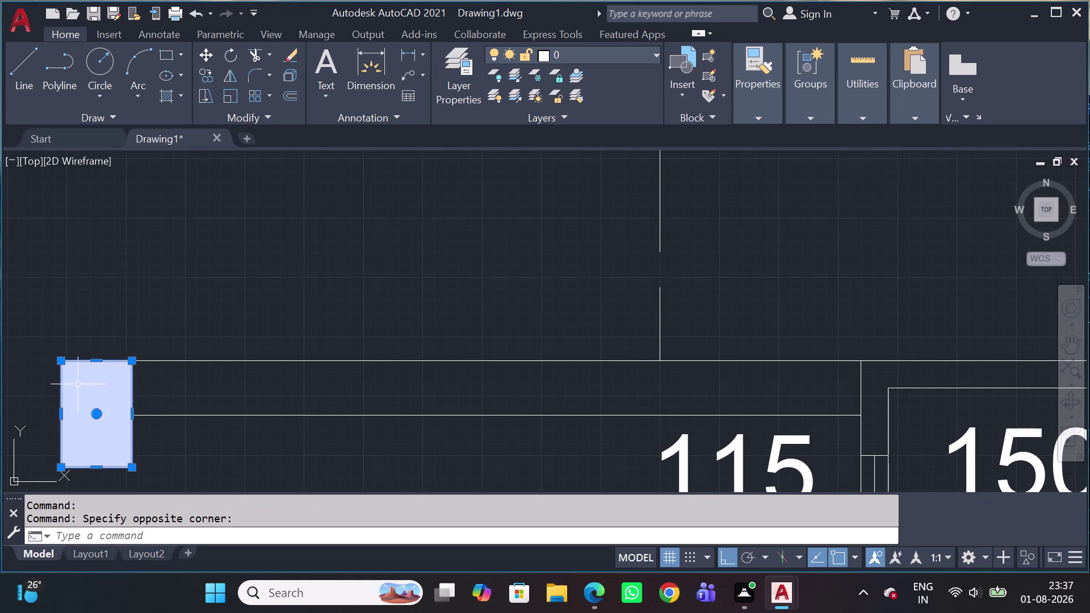
key(c)
key(o)
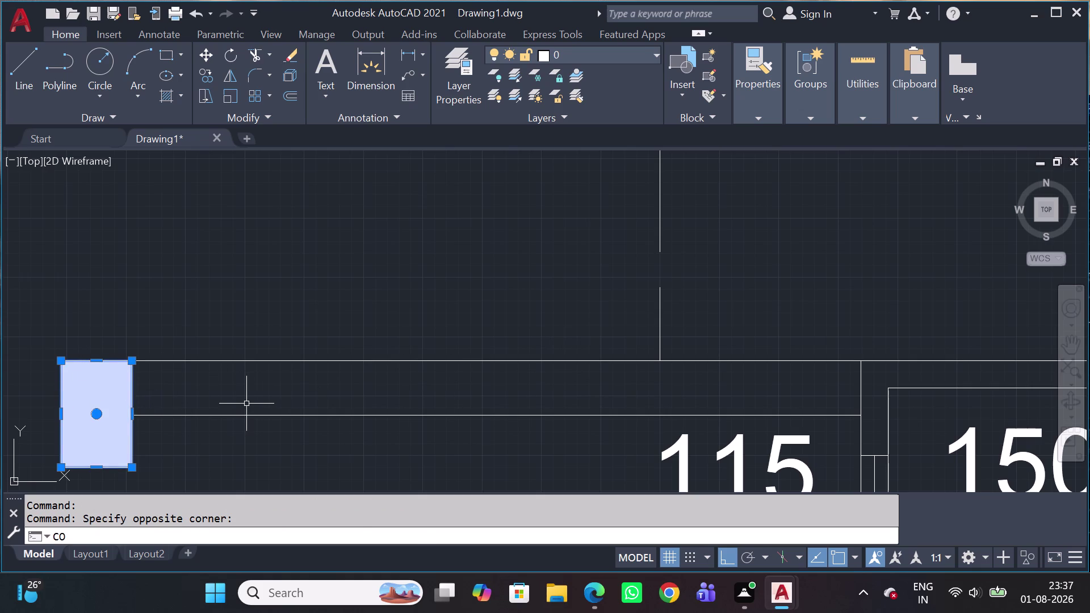
key(space)
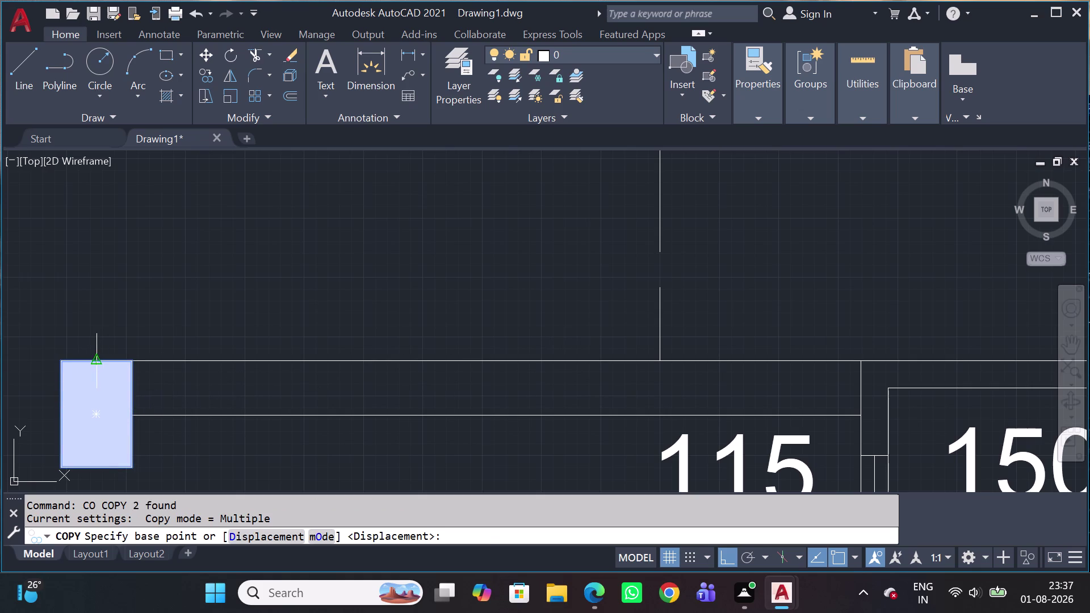
click(91, 362)
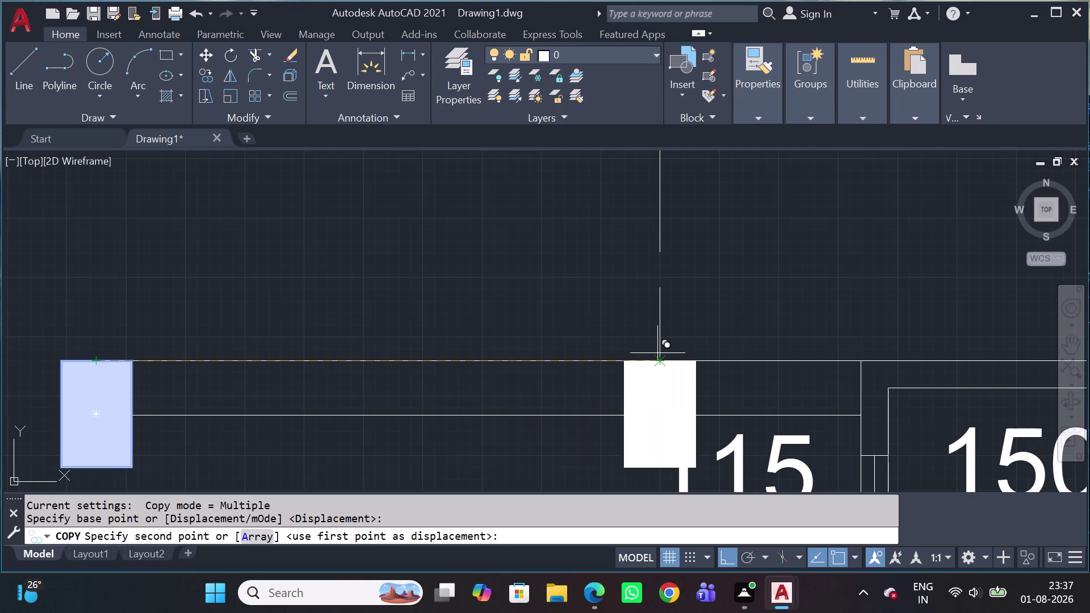
click(659, 362)
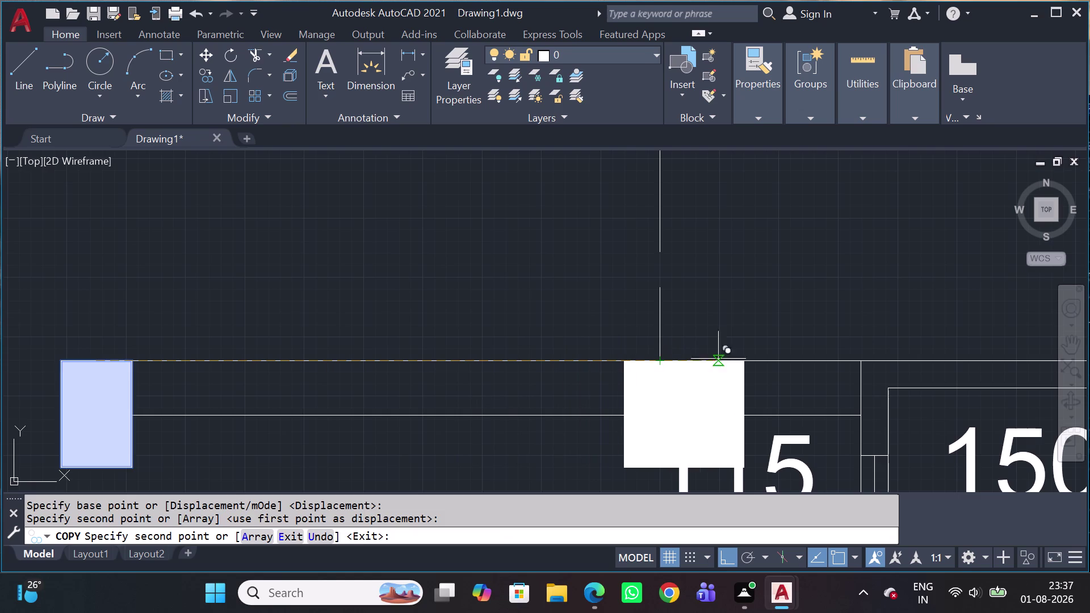
middle_drag(936, 325, 414, 394)
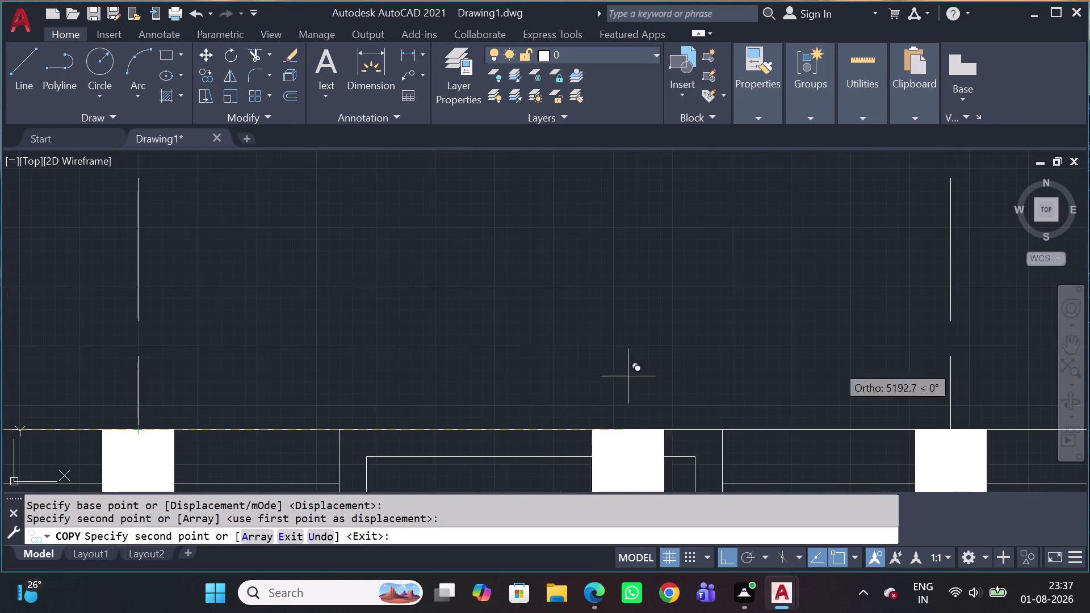
scroll(down, 3)
scroll(up, 3)
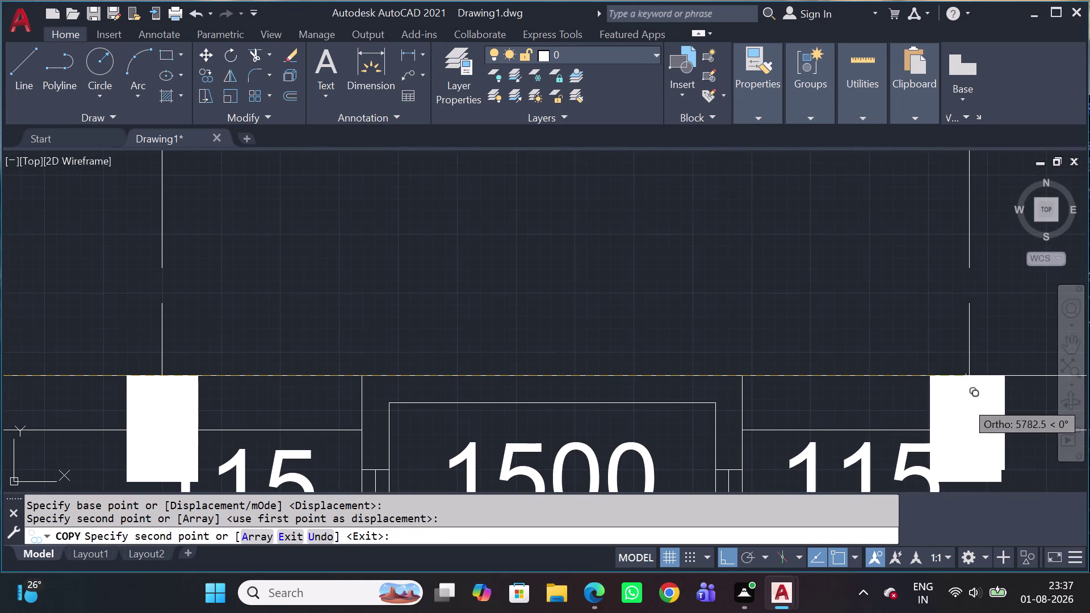
key(Escape)
Delete the misplaced column copies, then back out of an accidental polyline edit.
click(1008, 395)
click(937, 401)
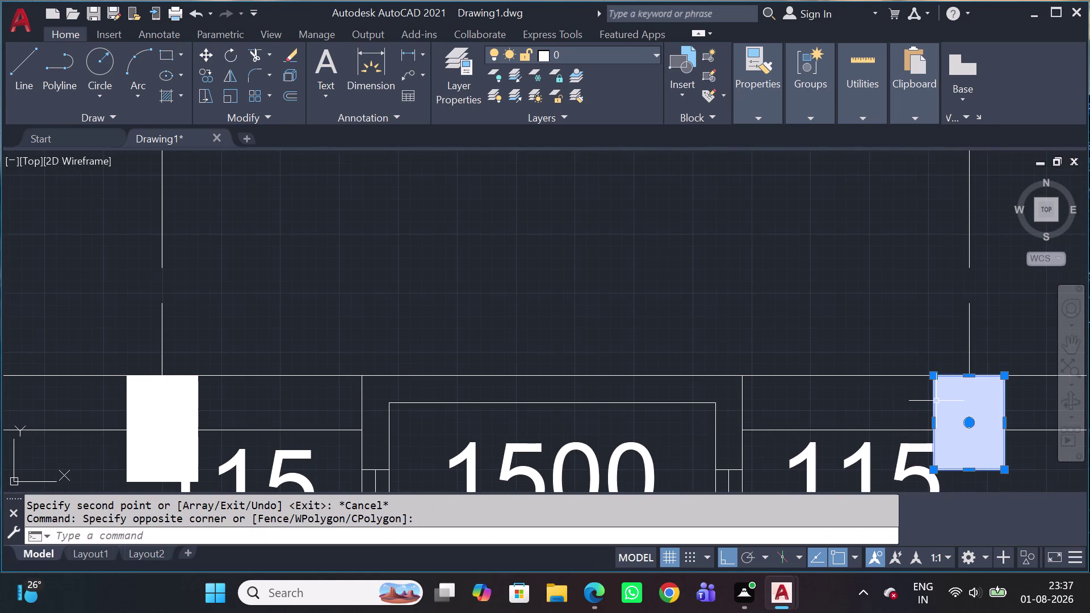
key(Delete)
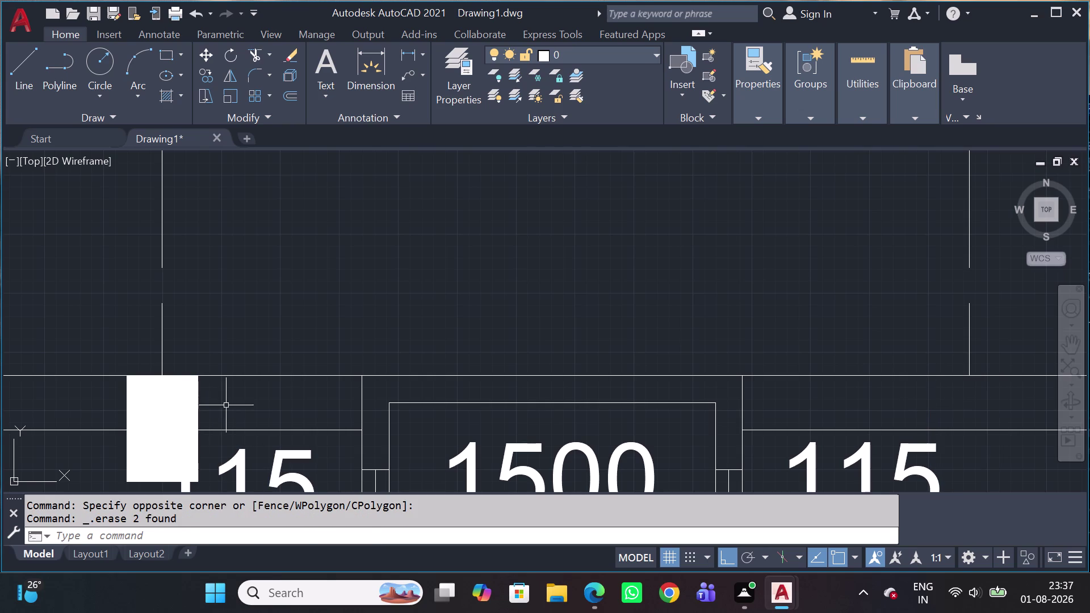
click(226, 404)
click(160, 400)
key(c)
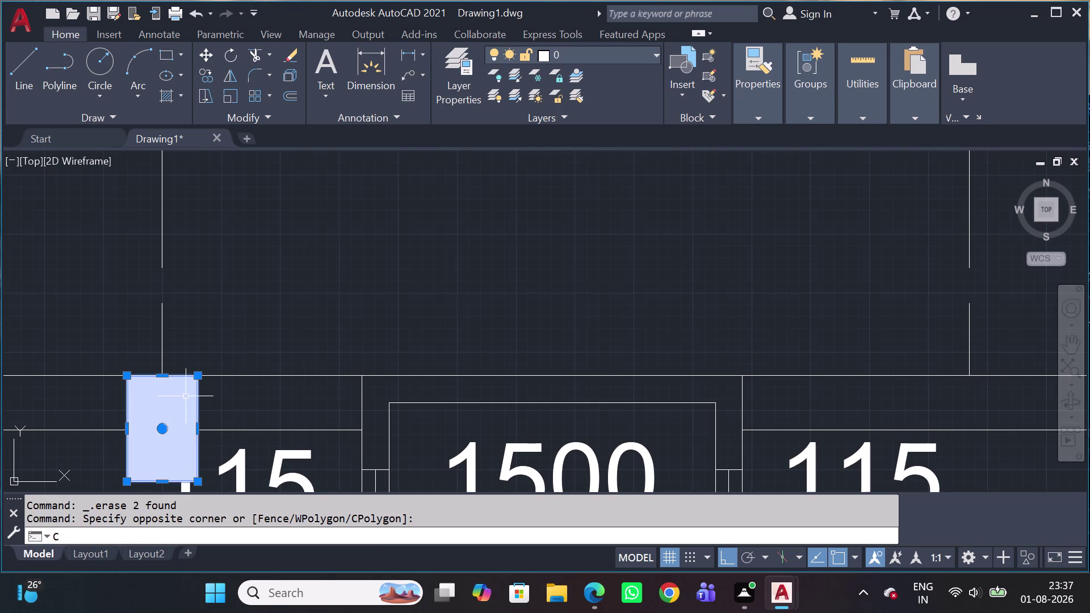
key(o)
key(space)
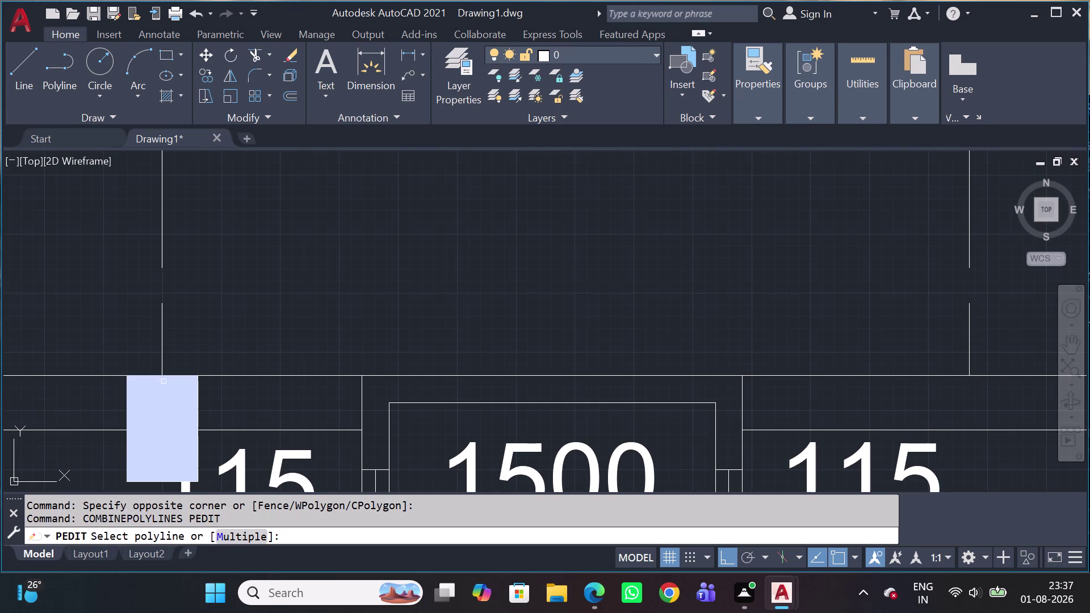
key(Escape)
key(Escape)
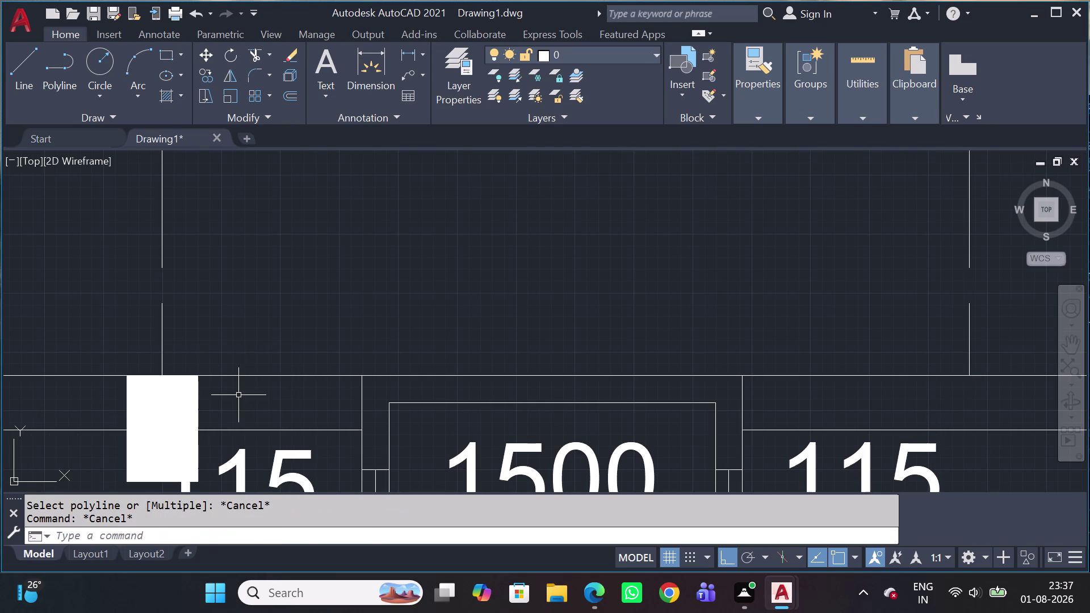
Copy the verandah column from its top corner to the 1500 opening's right end.
click(239, 396)
click(139, 407)
key(c)
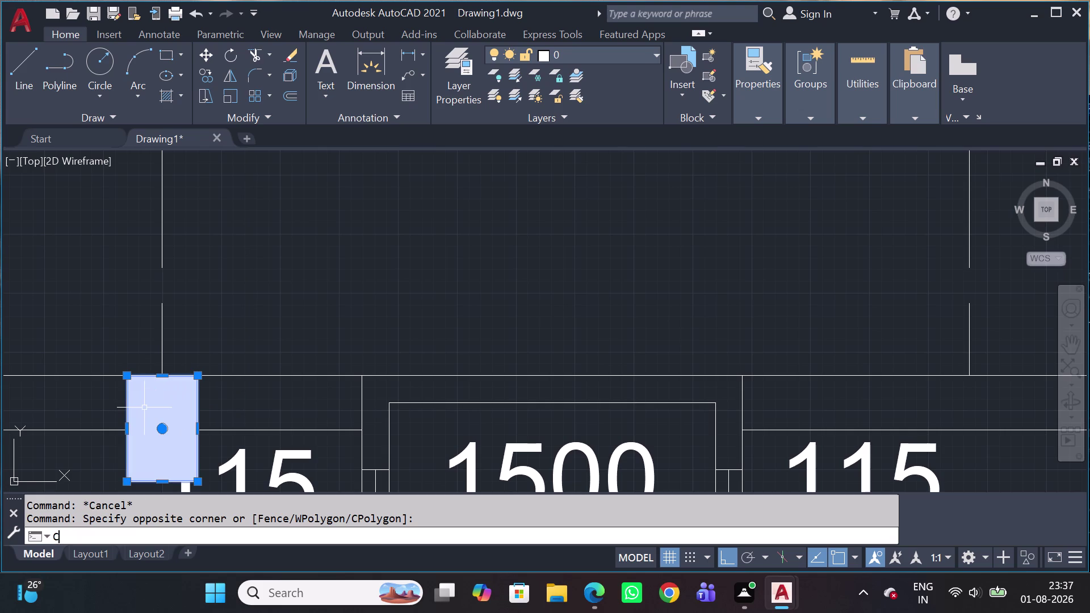
key(o)
key(space)
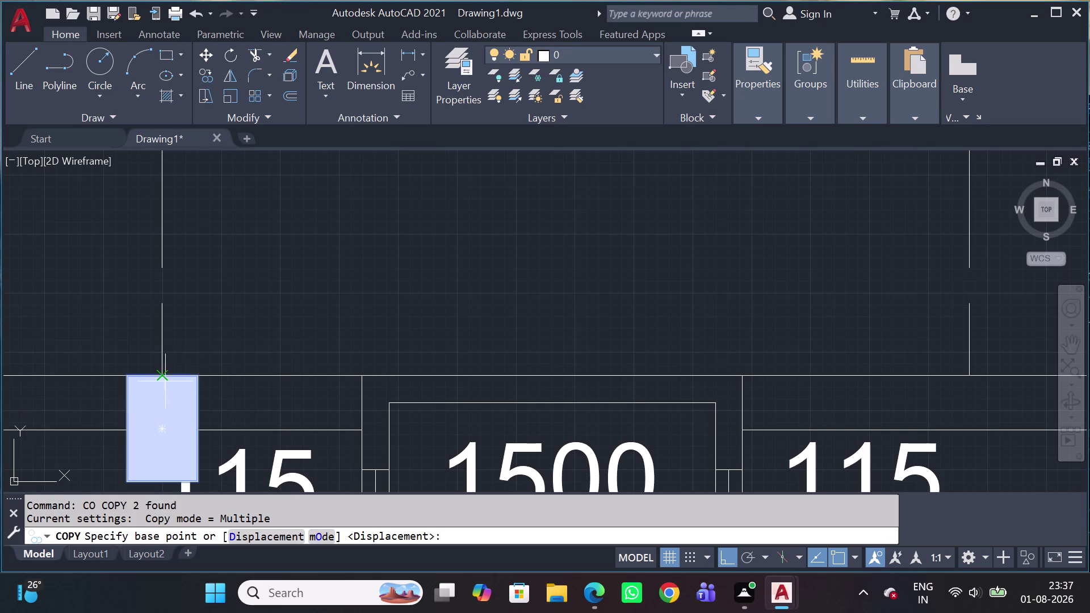
click(163, 375)
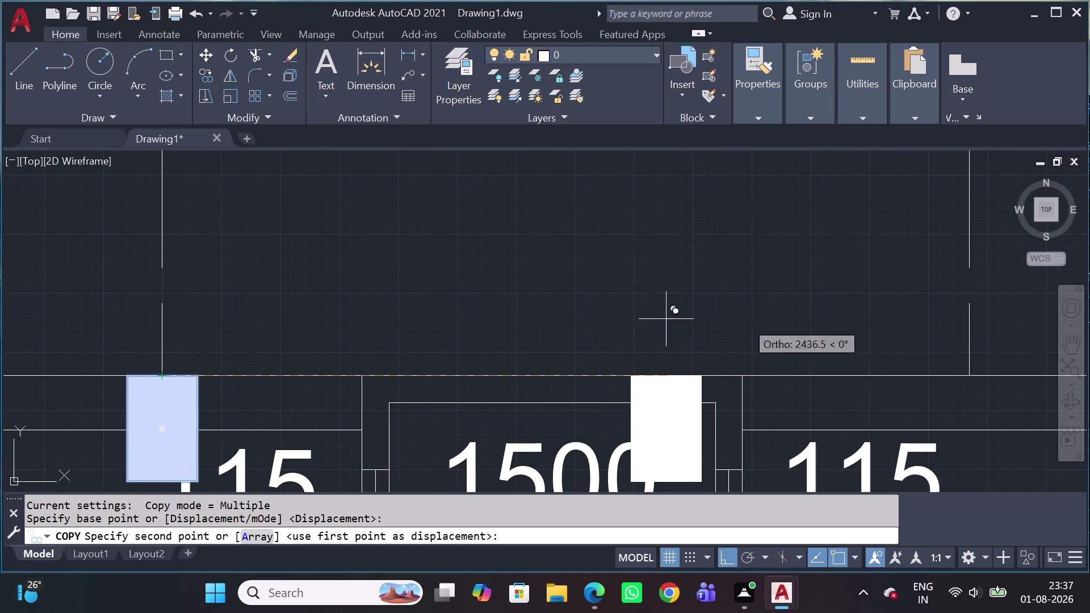
click(969, 372)
scroll(down, 3)
middle_drag(927, 384, 489, 430)
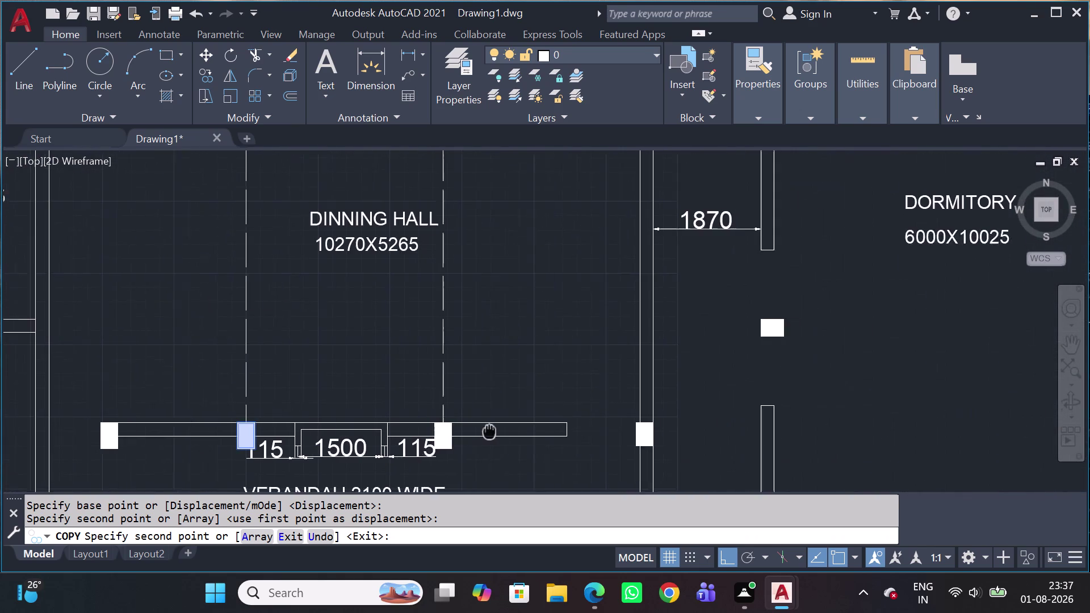
End the previous copy and delete the wrongly placed column copy.
middle_drag(490, 430, 478, 428)
key(Escape)
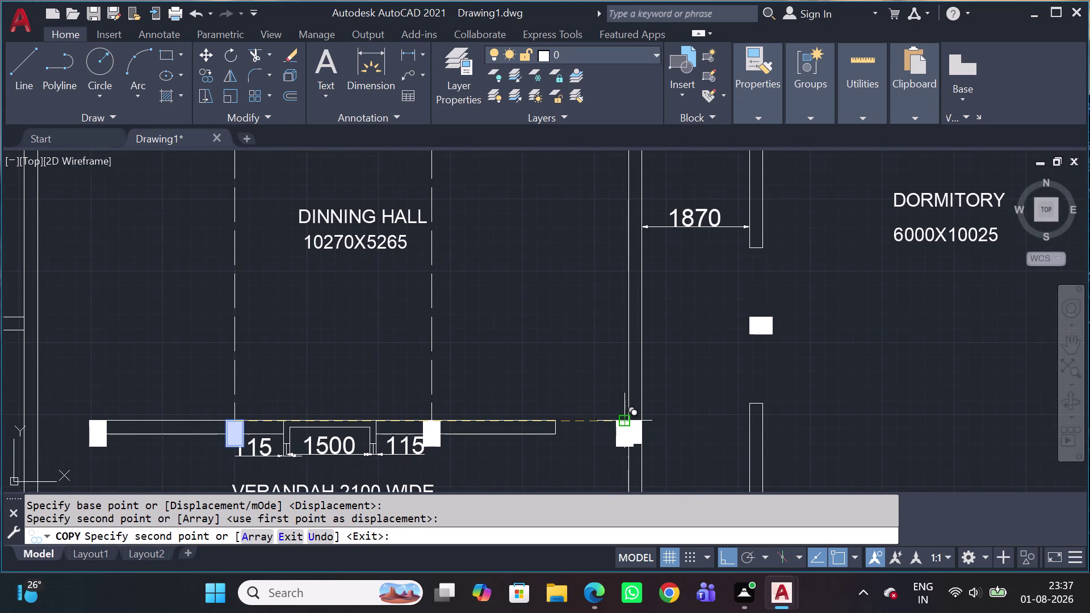
middle_drag(621, 459, 604, 383)
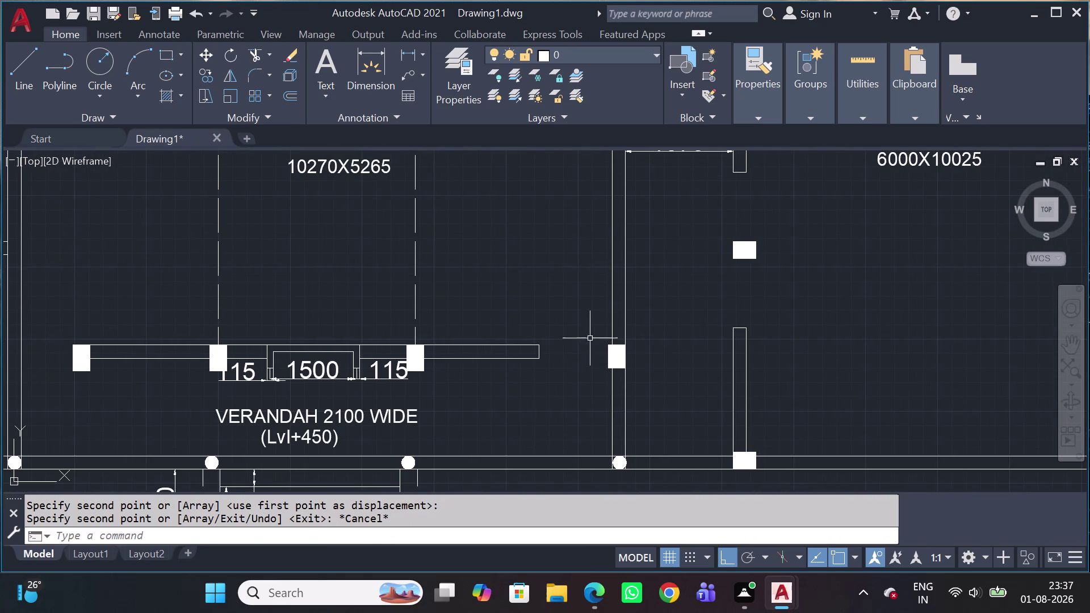
drag(591, 338, 597, 341)
drag(638, 378, 642, 384)
key(Delete)
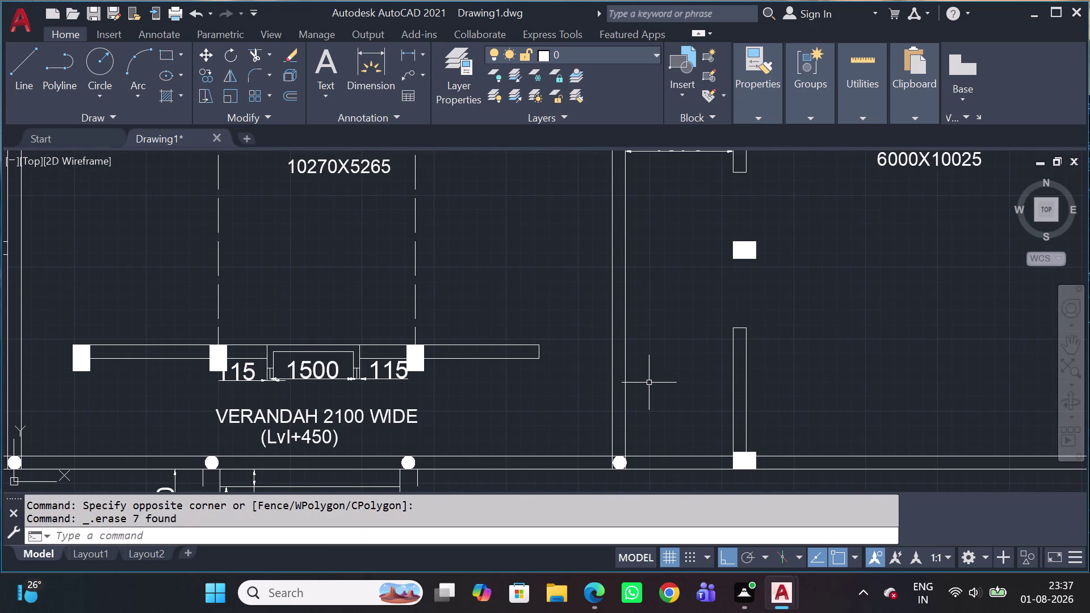
Copy the verandah column to where the verandah beam meets the dining hall's right wall.
scroll(up, 3)
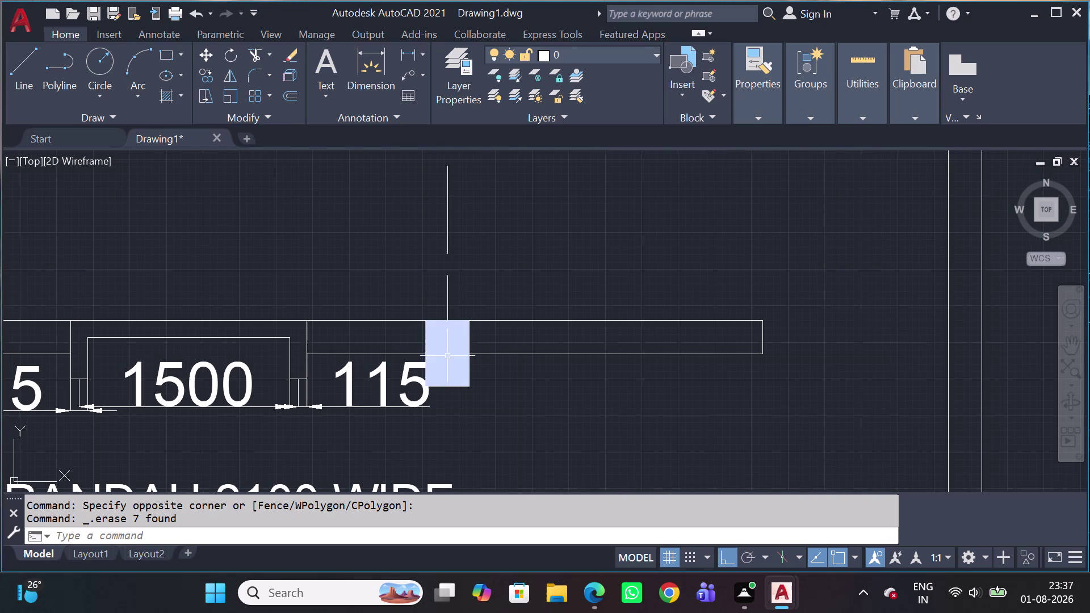
click(488, 335)
click(430, 339)
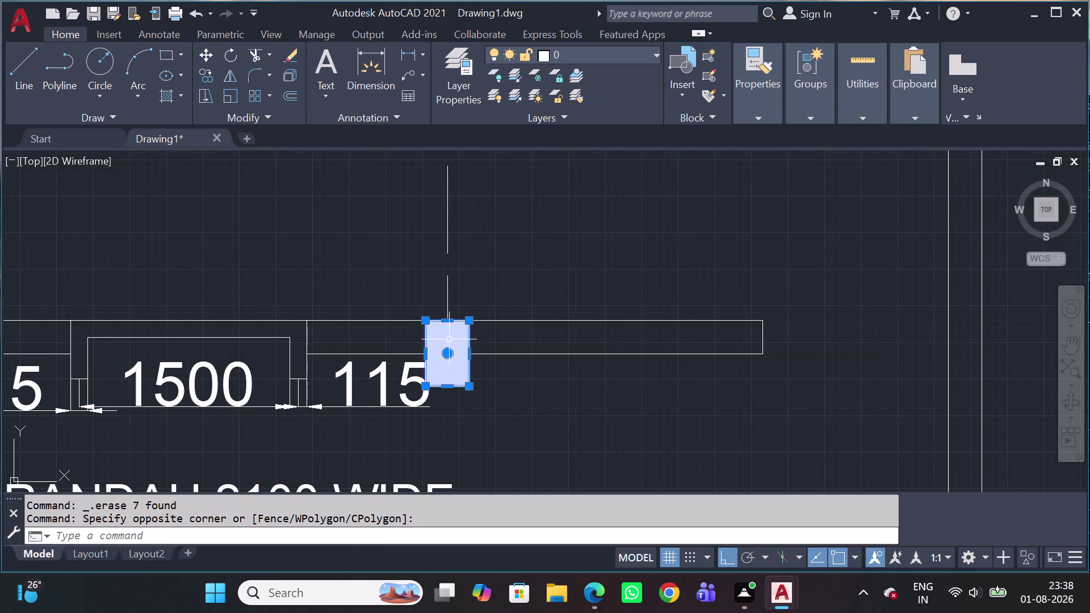
key(c)
key(o)
key(space)
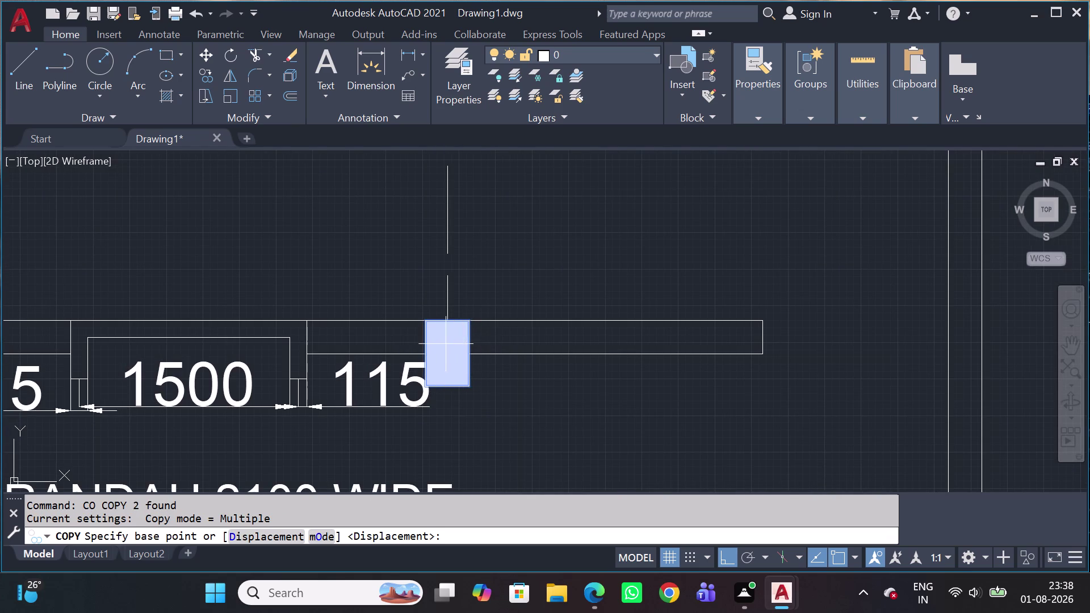
click(468, 321)
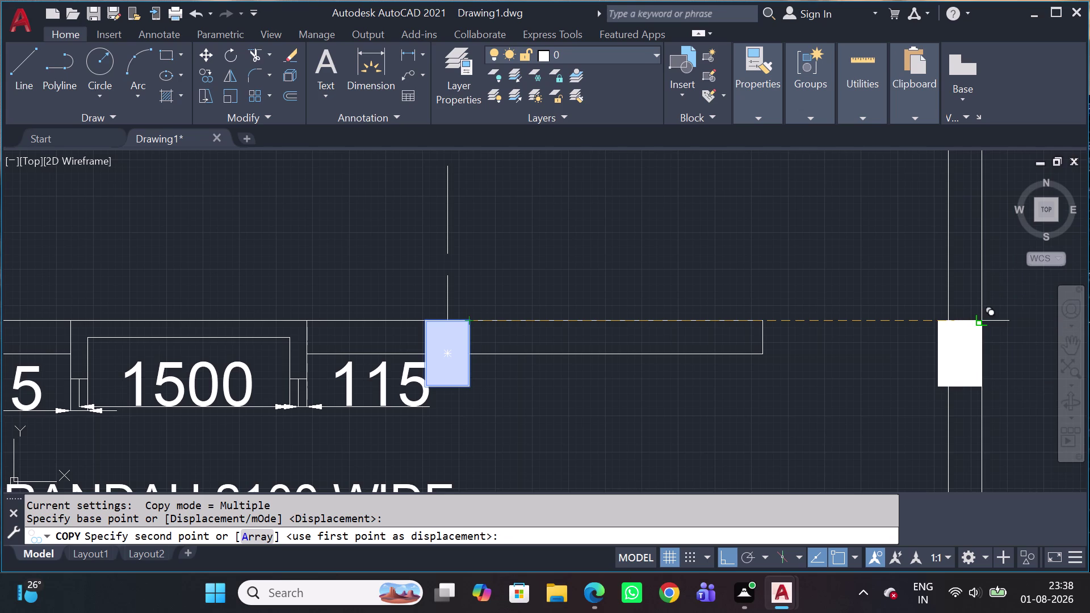
click(984, 327)
scroll(down, 3)
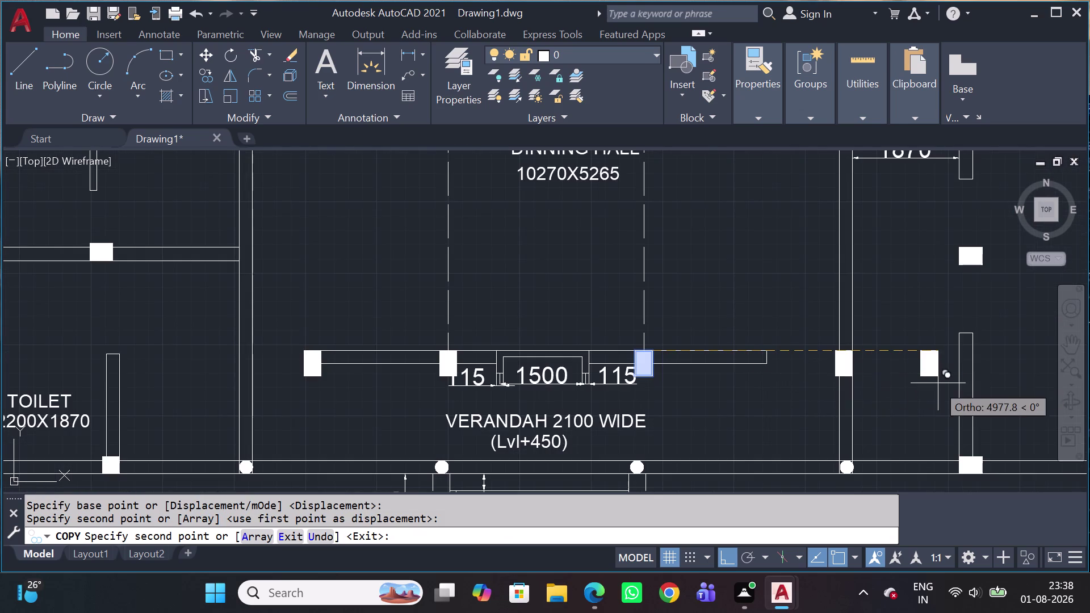
key(Escape)
middle_drag(918, 378, 768, 298)
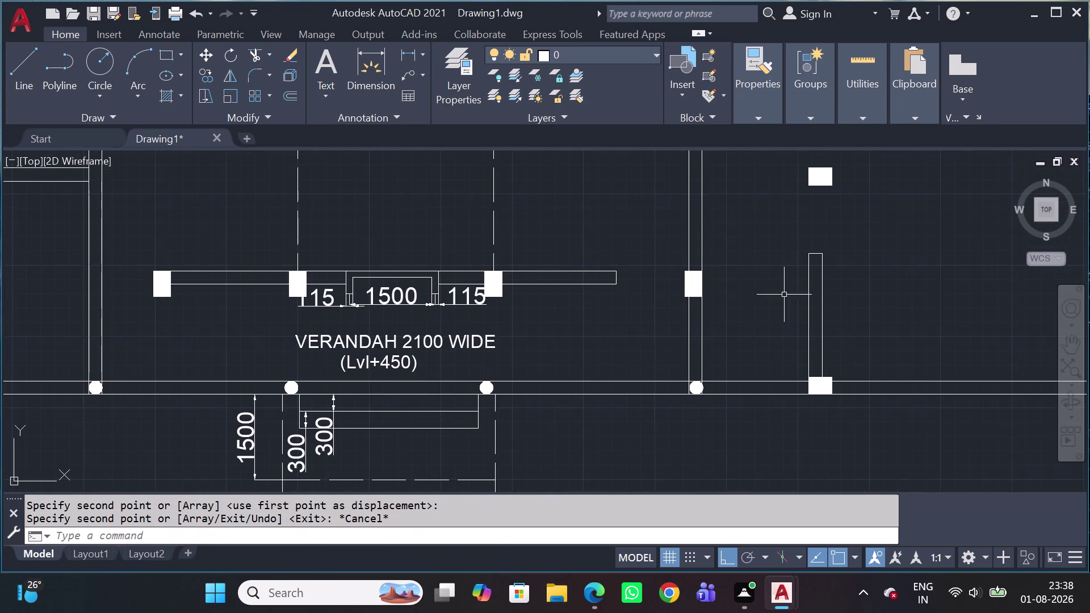
scroll(down, 3)
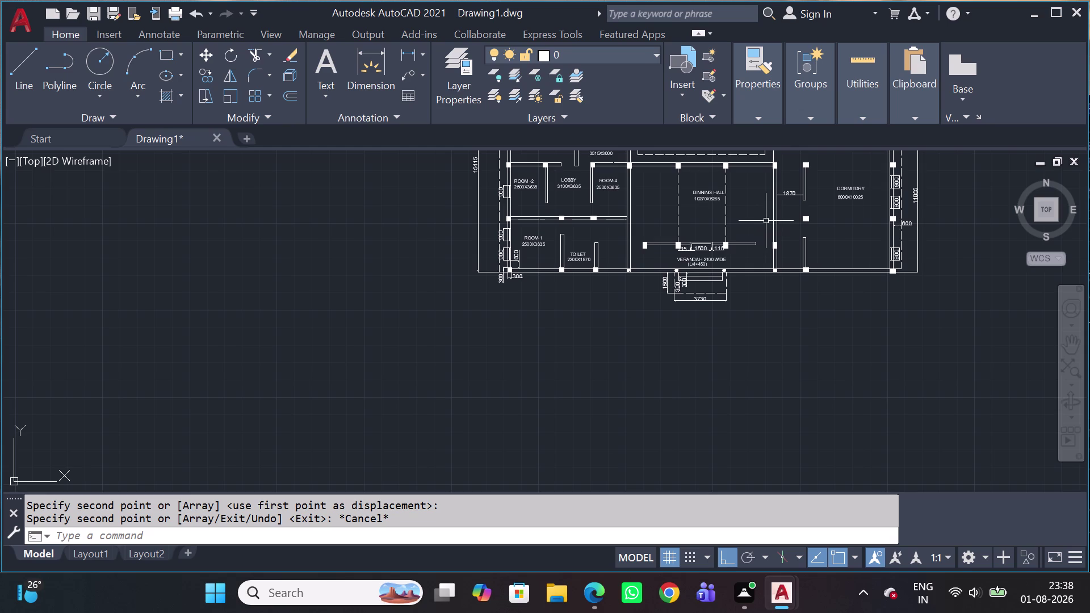
Start copying the column on the wall from its top corner, then cancel the copy.
scroll(up, 3)
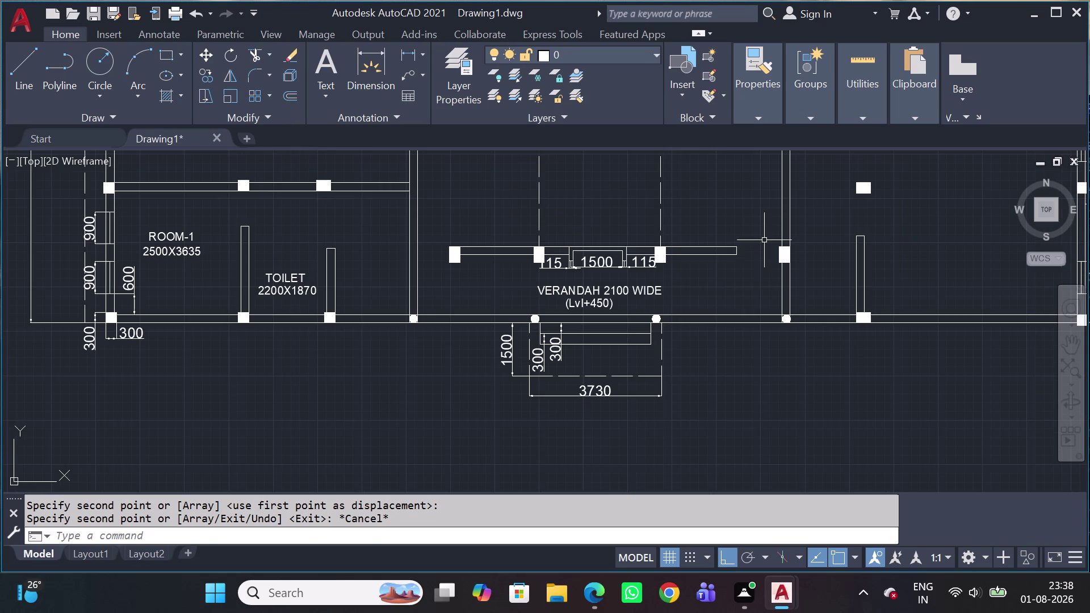
click(766, 241)
click(811, 289)
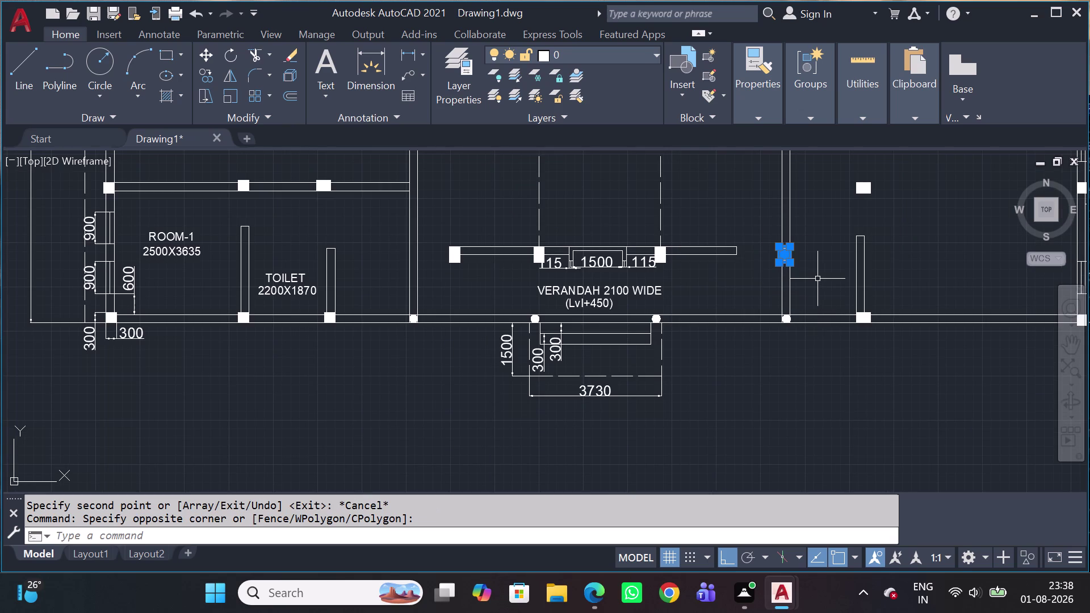
key(c)
key(o)
key(space)
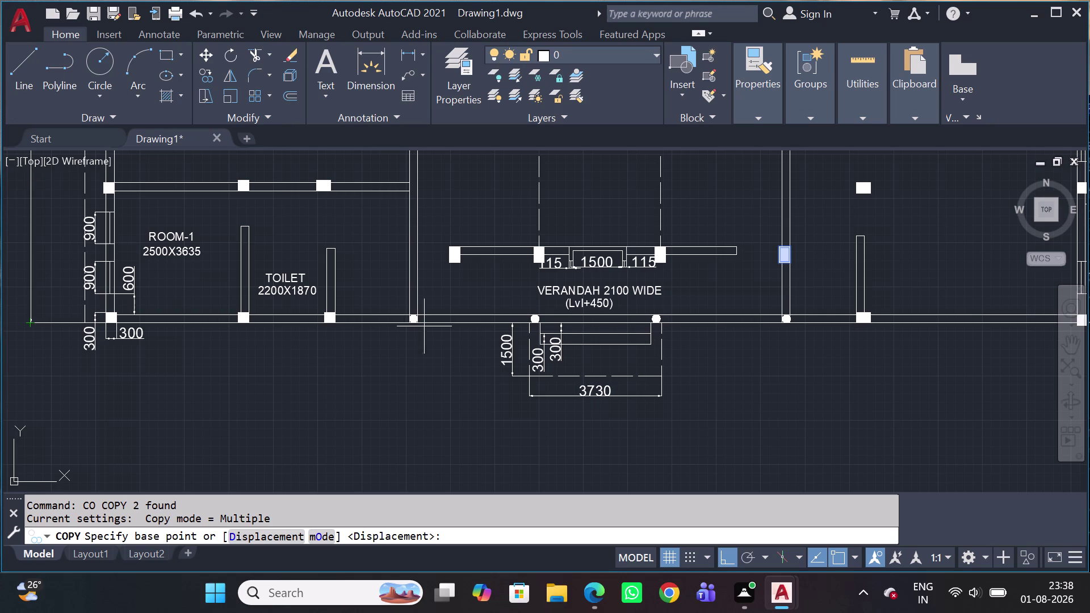
scroll(up, 3)
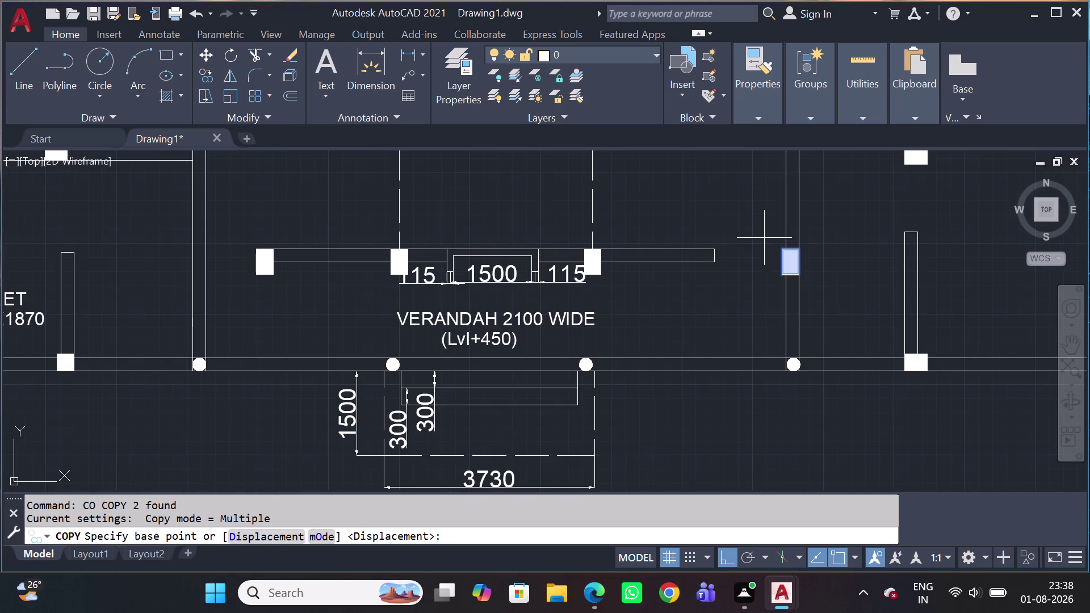
scroll(up, 3)
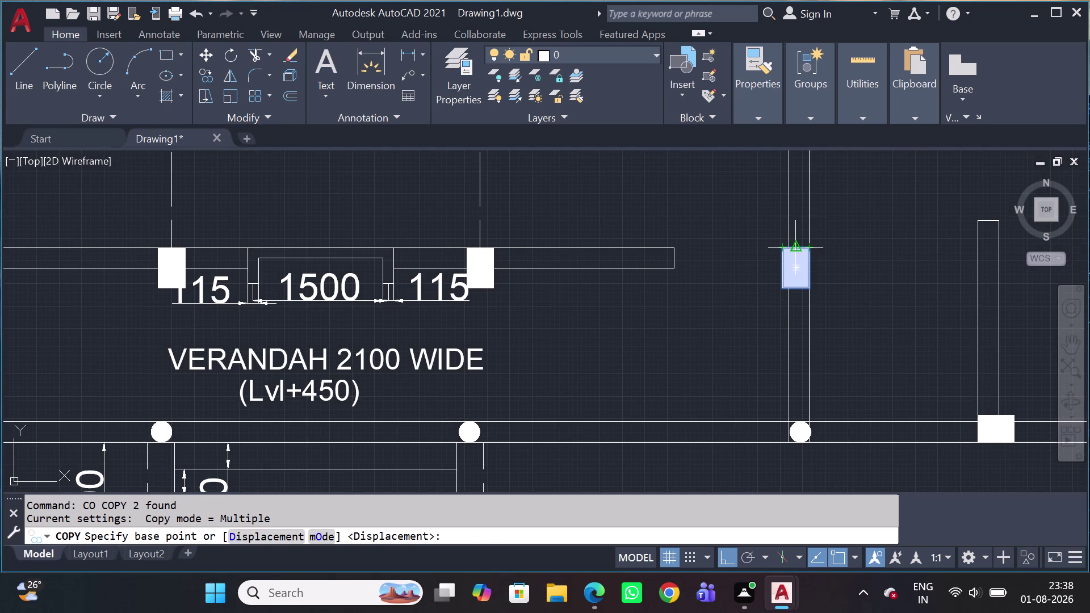
click(796, 249)
scroll(down, 3)
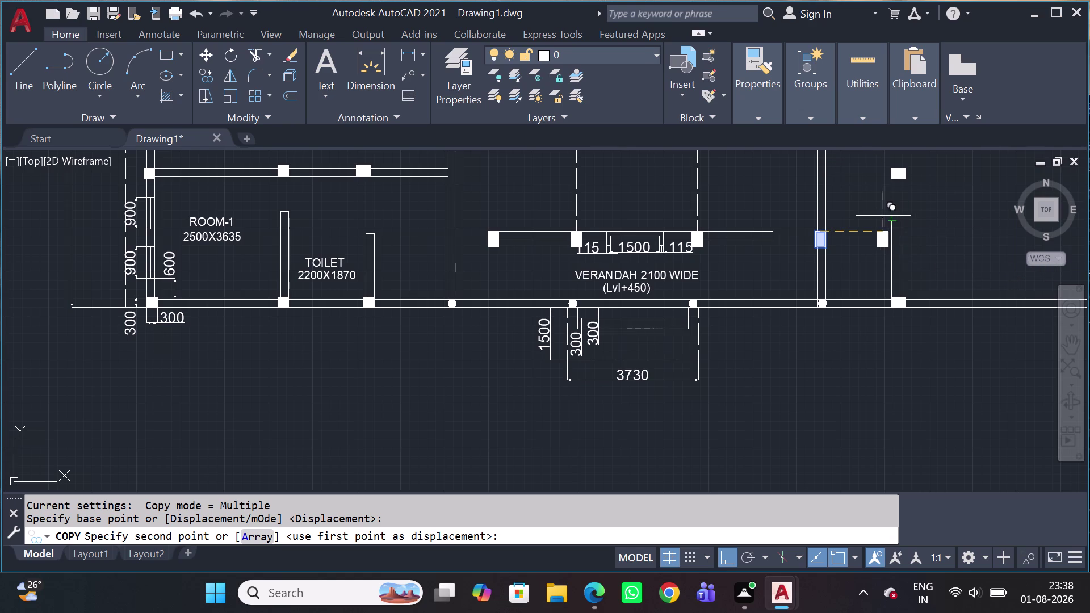
scroll(up, 3)
scroll(down, 3)
middle_drag(857, 221, 857, 221)
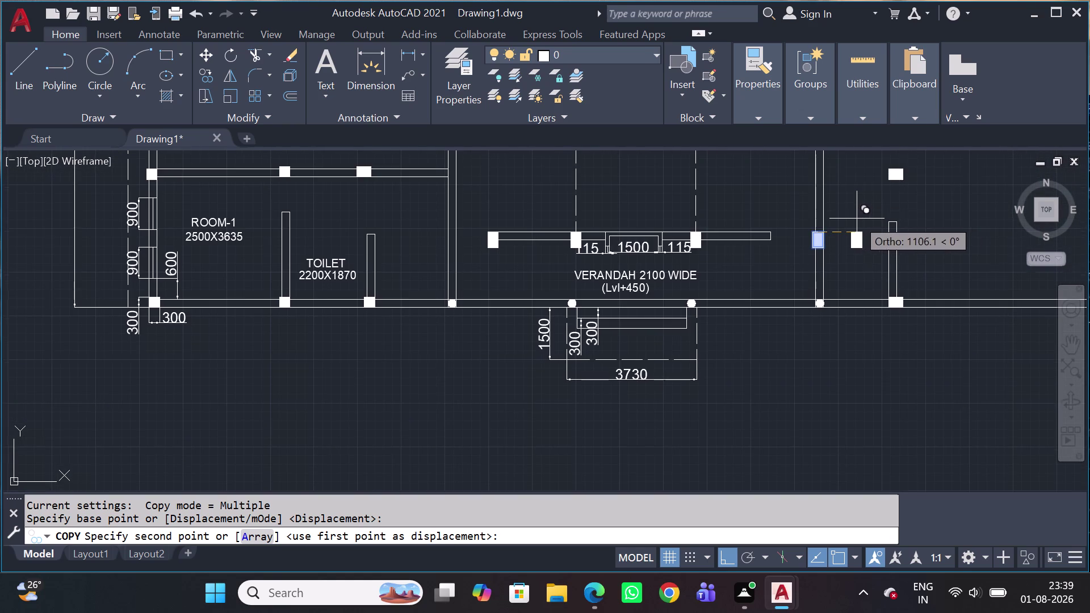
middle_drag(857, 222, 828, 341)
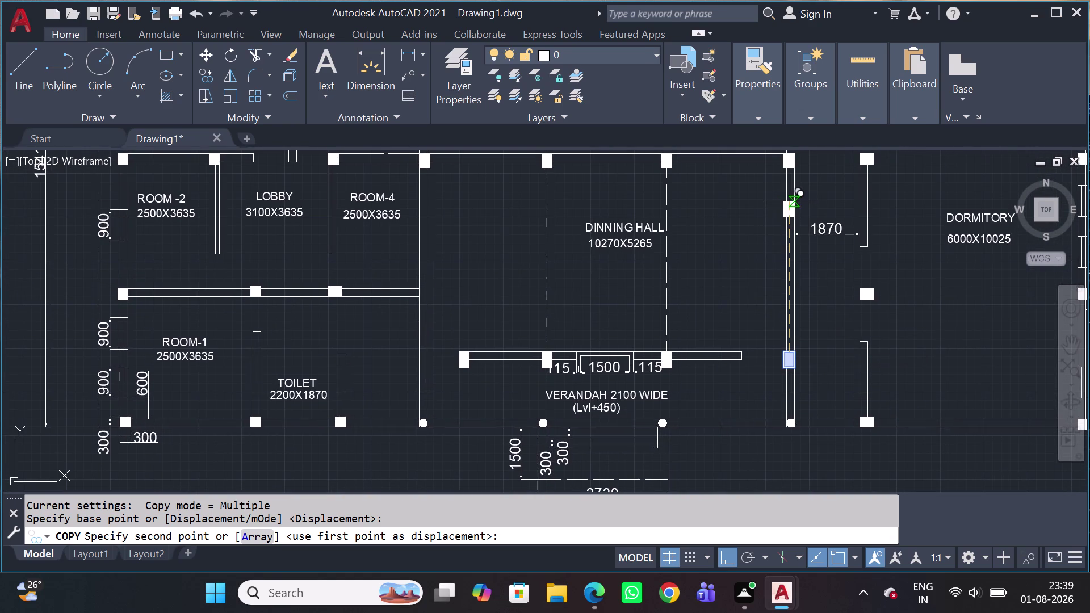
key(Escape)
Delete the stray column at the right wall junction.
middle_drag(788, 171, 788, 225)
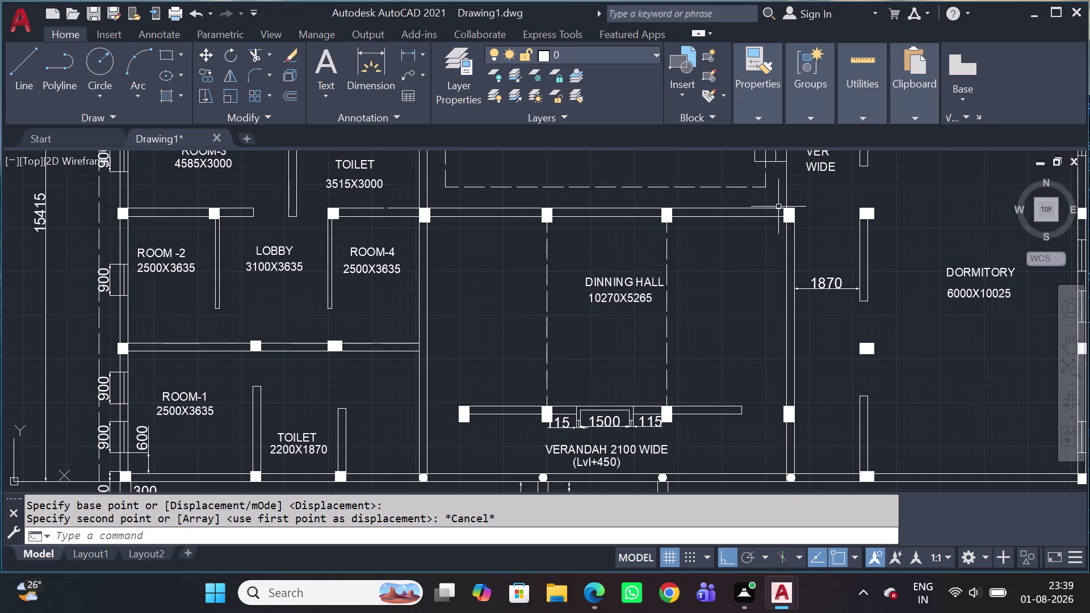
scroll(up, 3)
drag(758, 232, 765, 234)
click(875, 382)
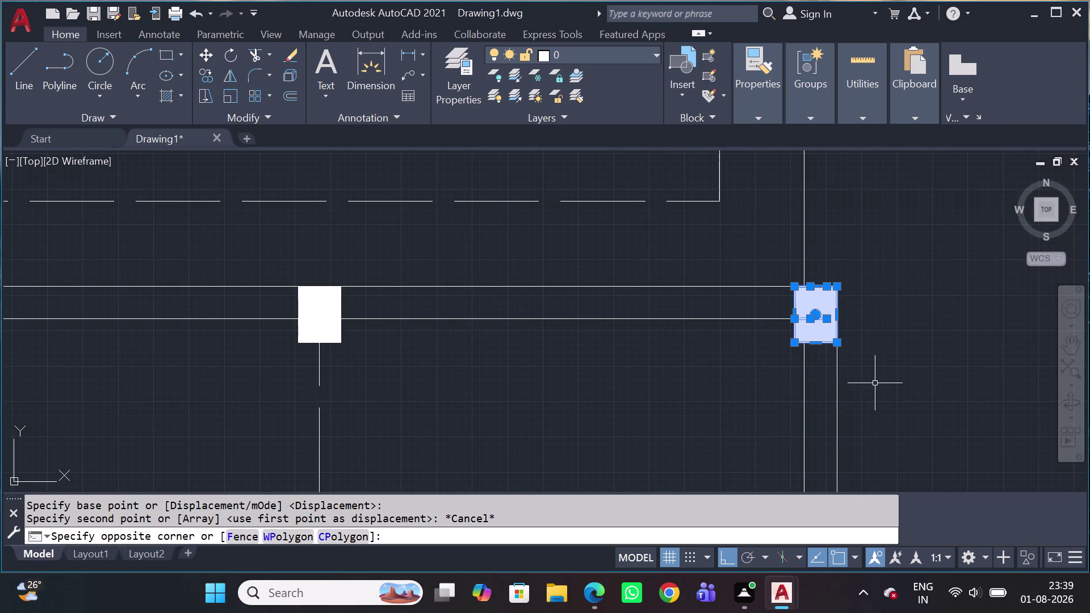
key(Delete)
Select the verandah column and start a CO copy from its corner.
scroll(down, 3)
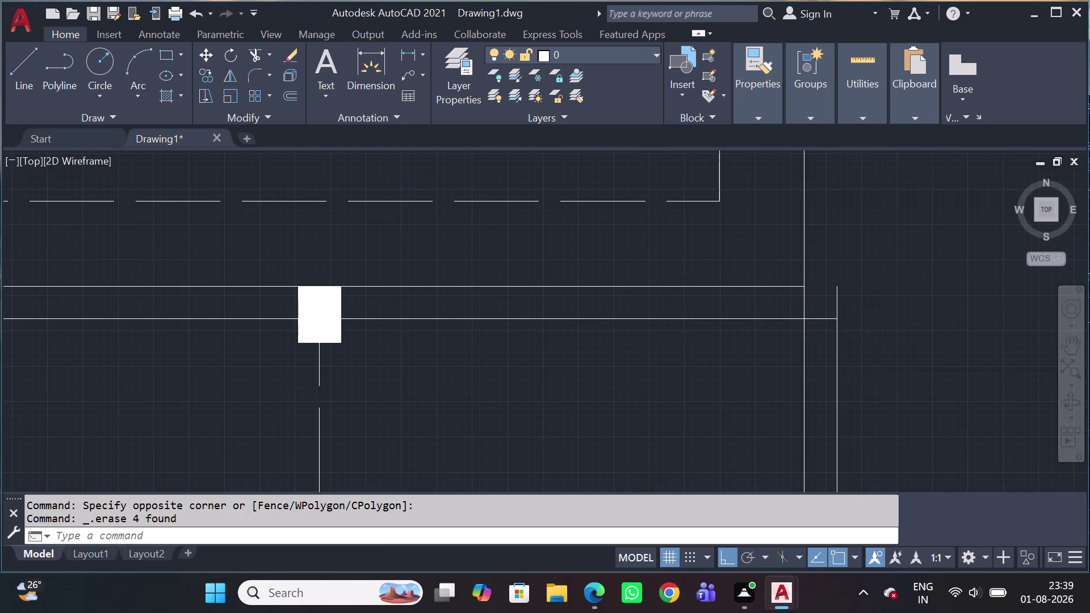
scroll(down, 3)
middle_drag(868, 291, 867, 235)
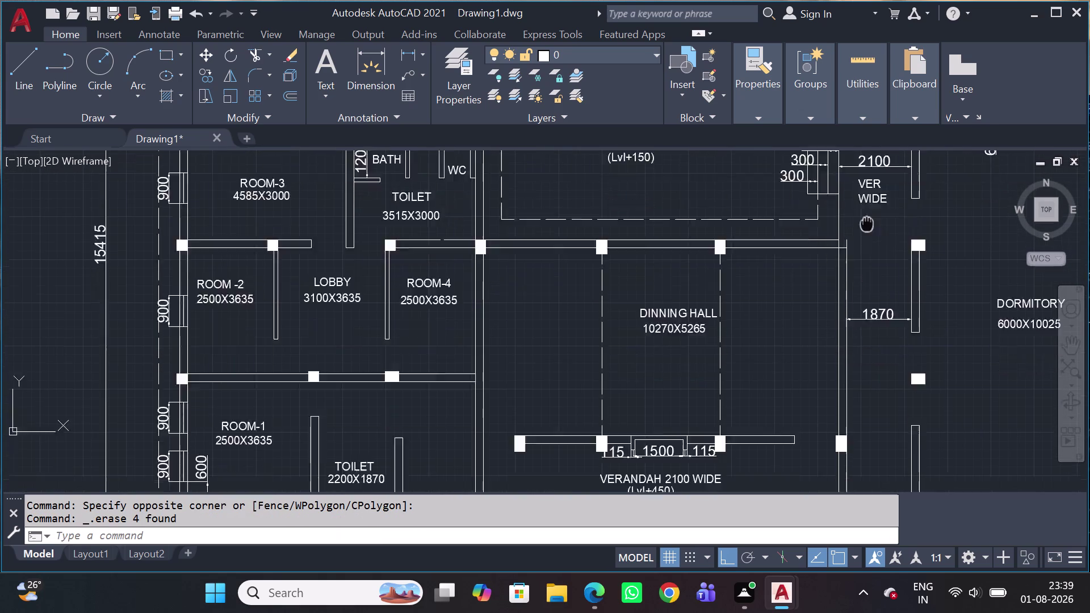
middle_drag(867, 235, 863, 181)
scroll(up, 3)
scroll(down, 3)
scroll(up, 3)
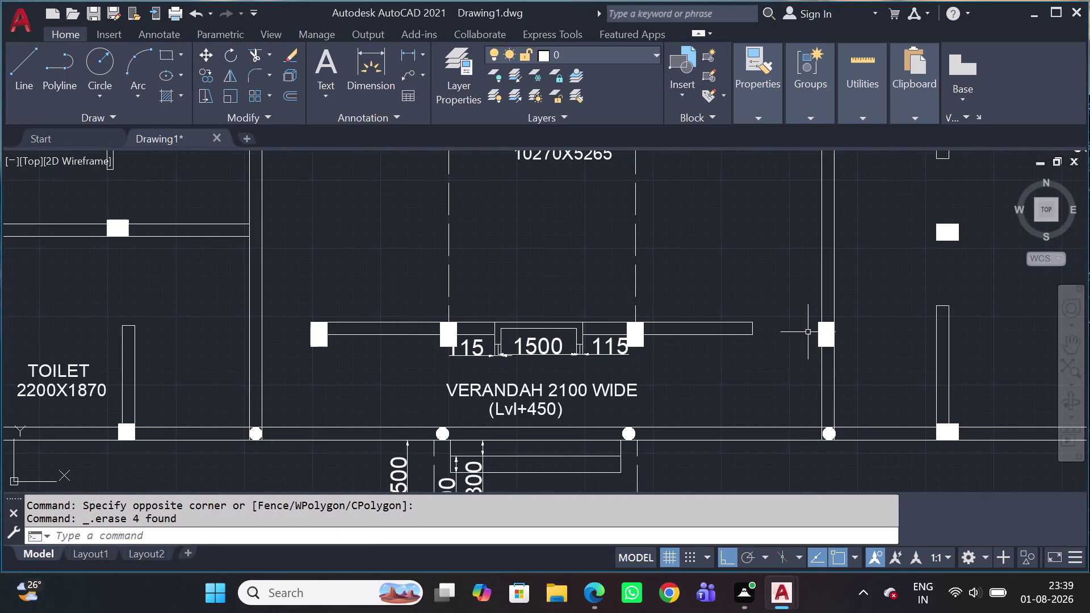
click(804, 312)
click(868, 377)
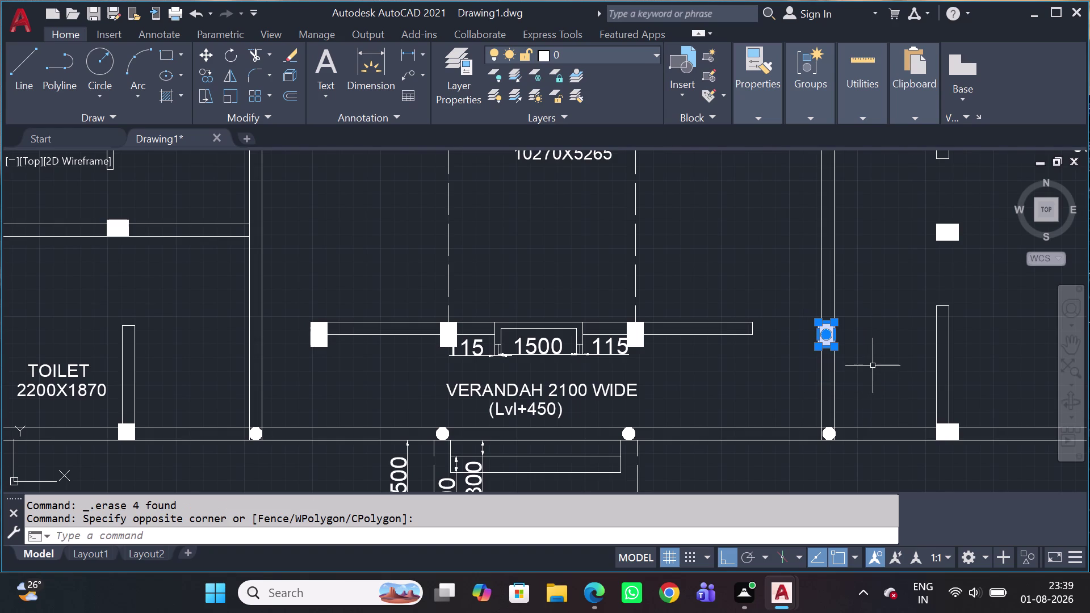
key(c)
key(o)
key(space)
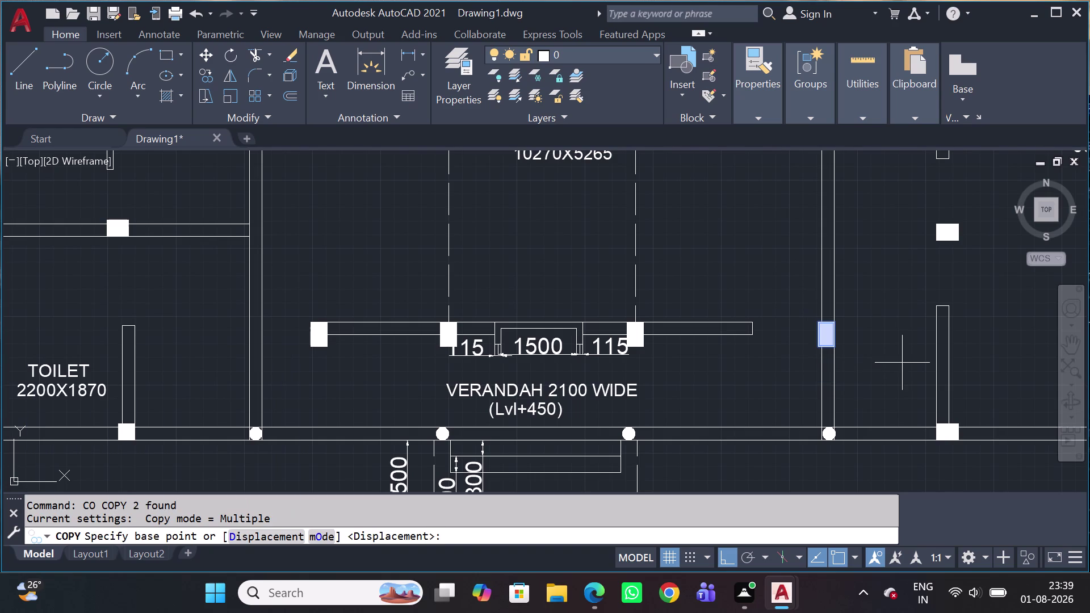
scroll(up, 3)
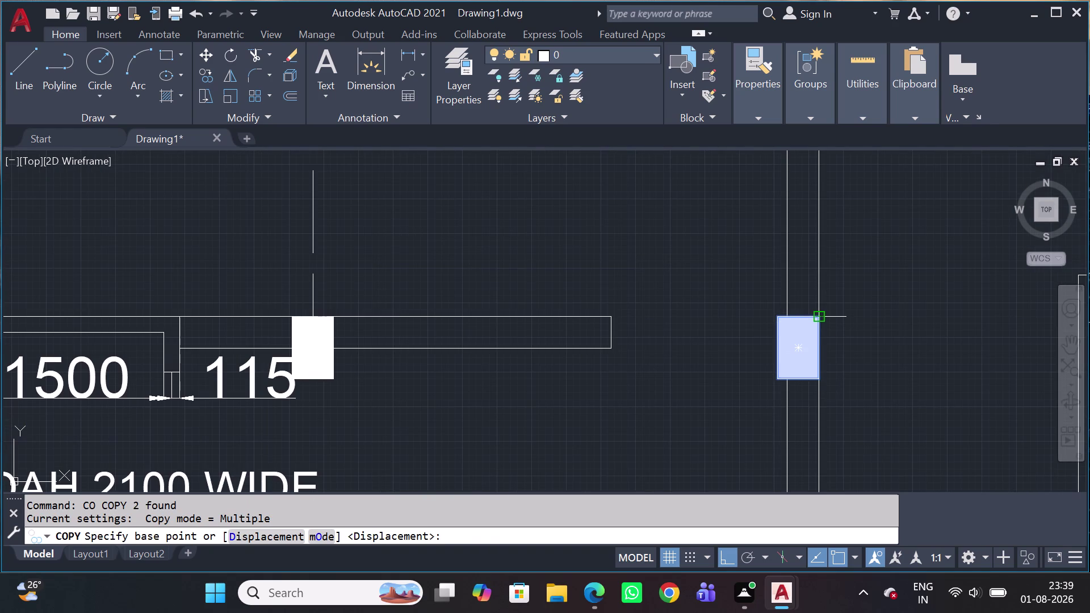
click(822, 320)
scroll(down, 3)
Place the column copy at the dining hall's top-right corner.
middle_drag(820, 252, 820, 431)
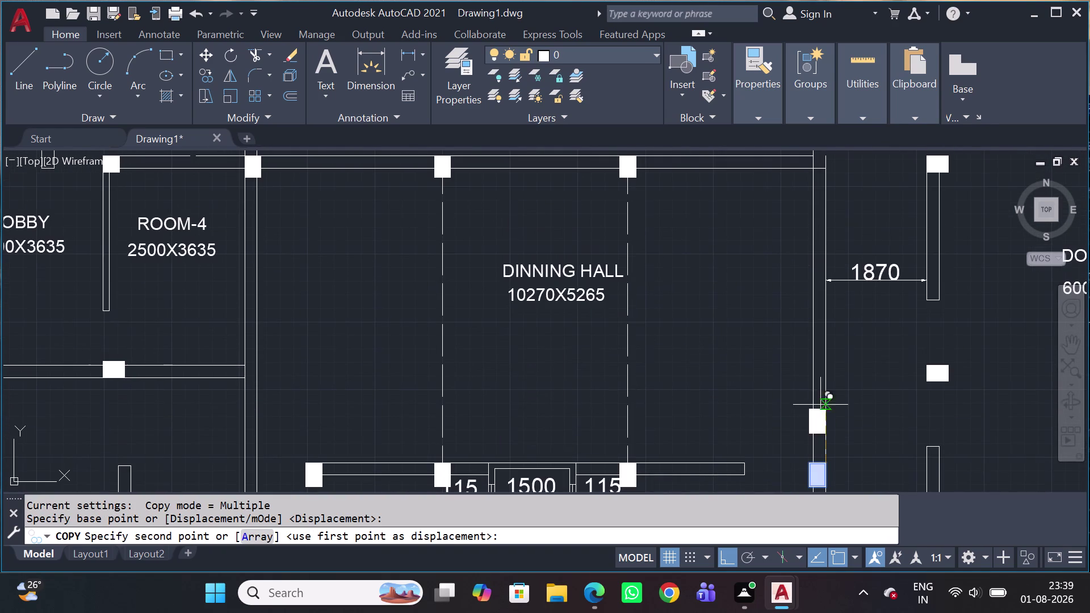
click(828, 150)
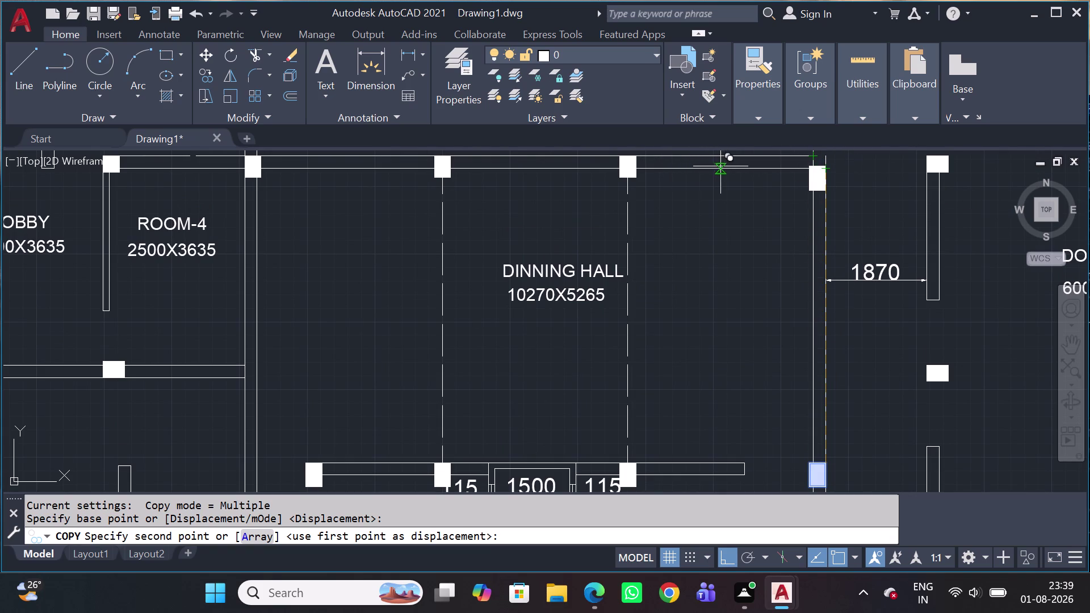
click(830, 157)
scroll(down, 3)
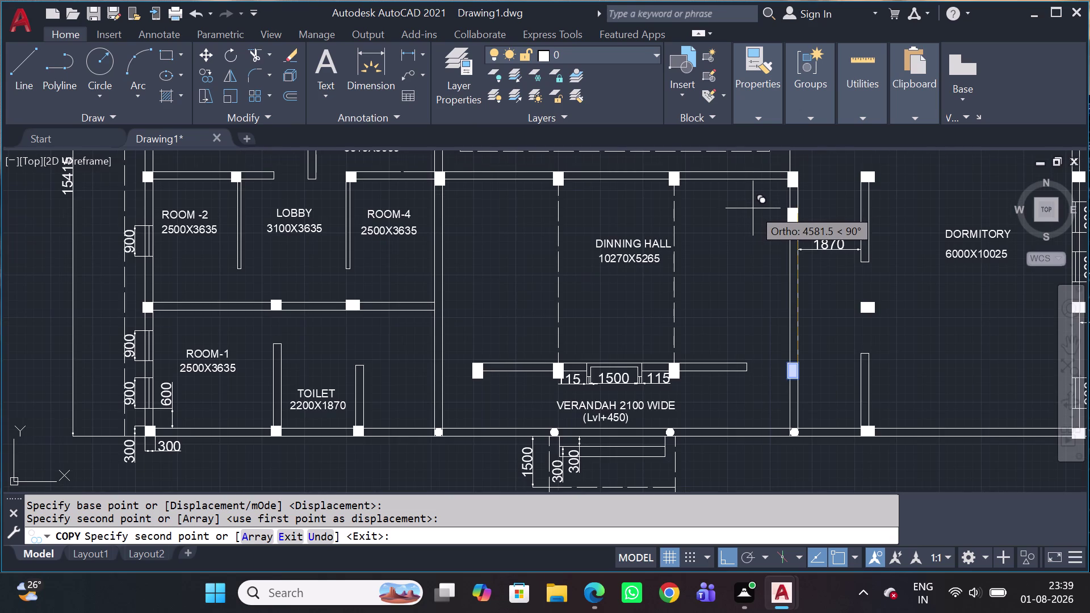
key(Escape)
middle_drag(759, 230, 795, 263)
scroll(up, 3)
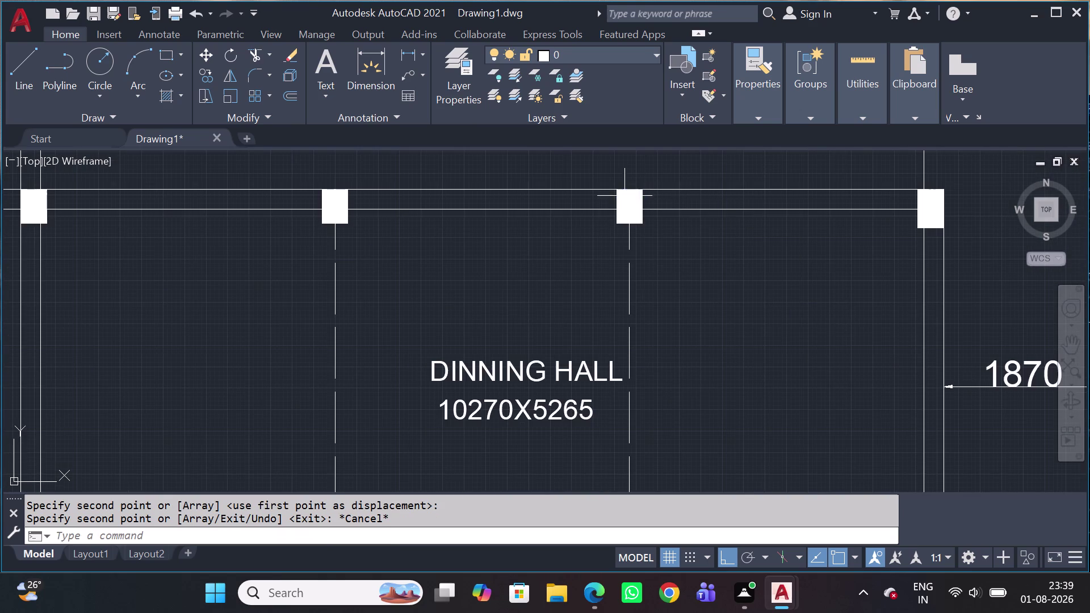
Delete the duplicate column on the dining hall's top wall.
middle_drag(606, 203, 611, 241)
click(604, 207)
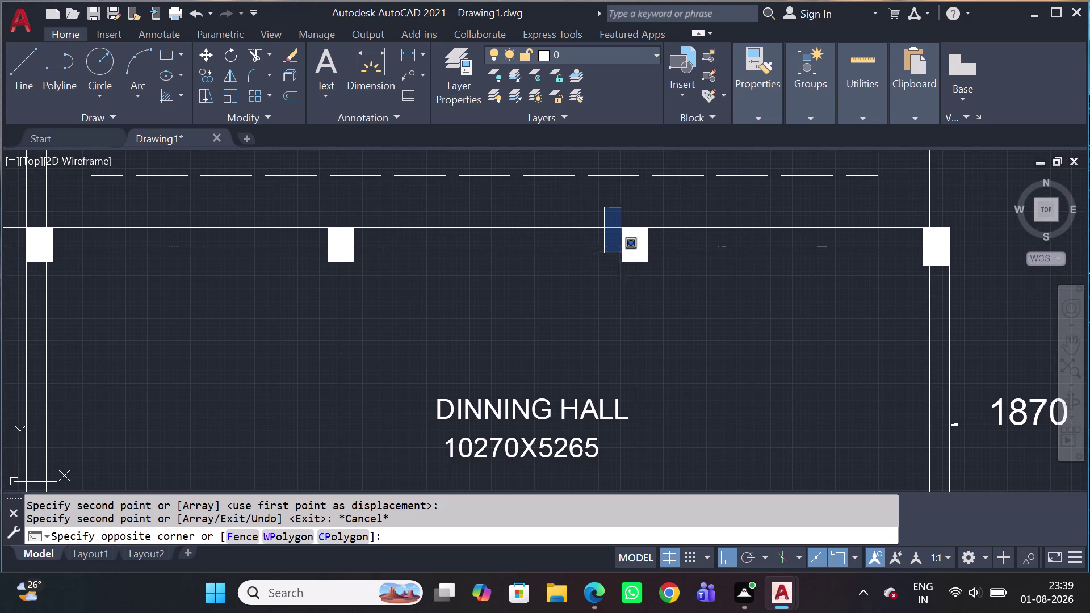
click(662, 275)
key(Delete)
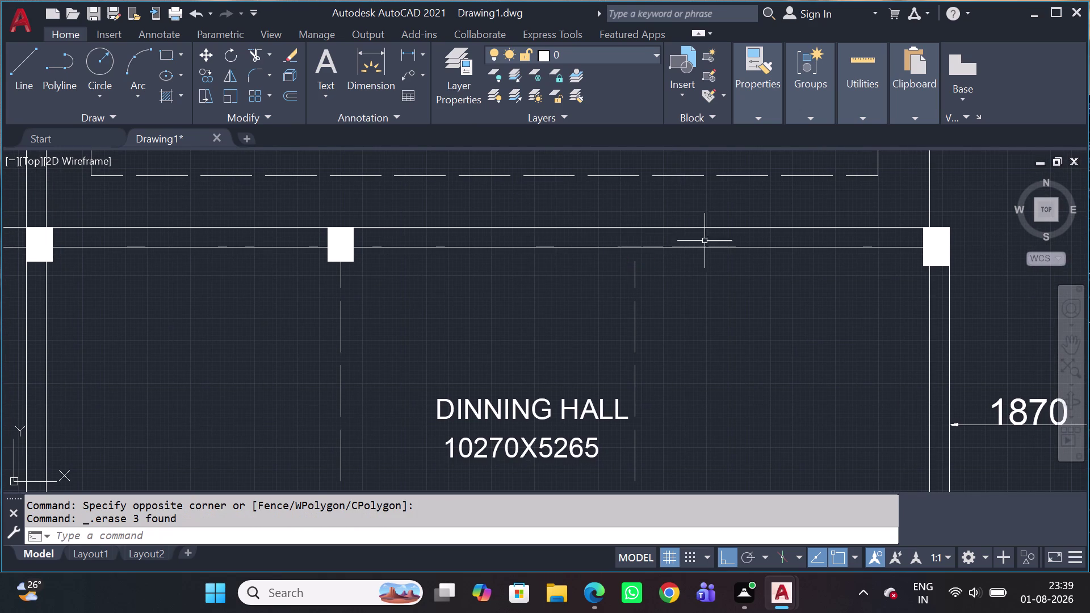
Copy the top-right column to the middle grid line on the top wall.
click(901, 210)
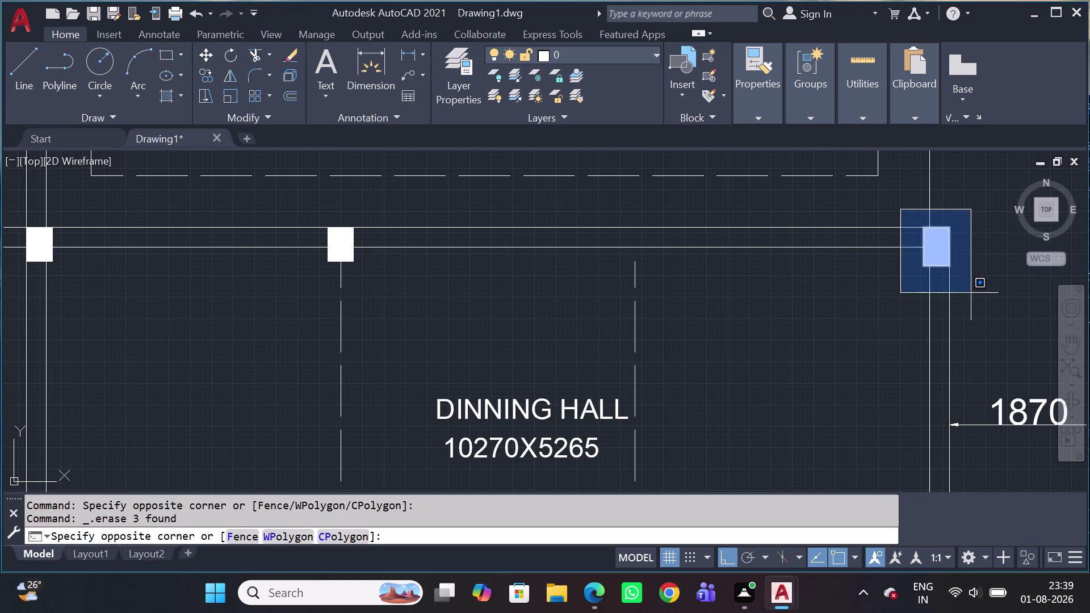
click(983, 286)
text(CO)
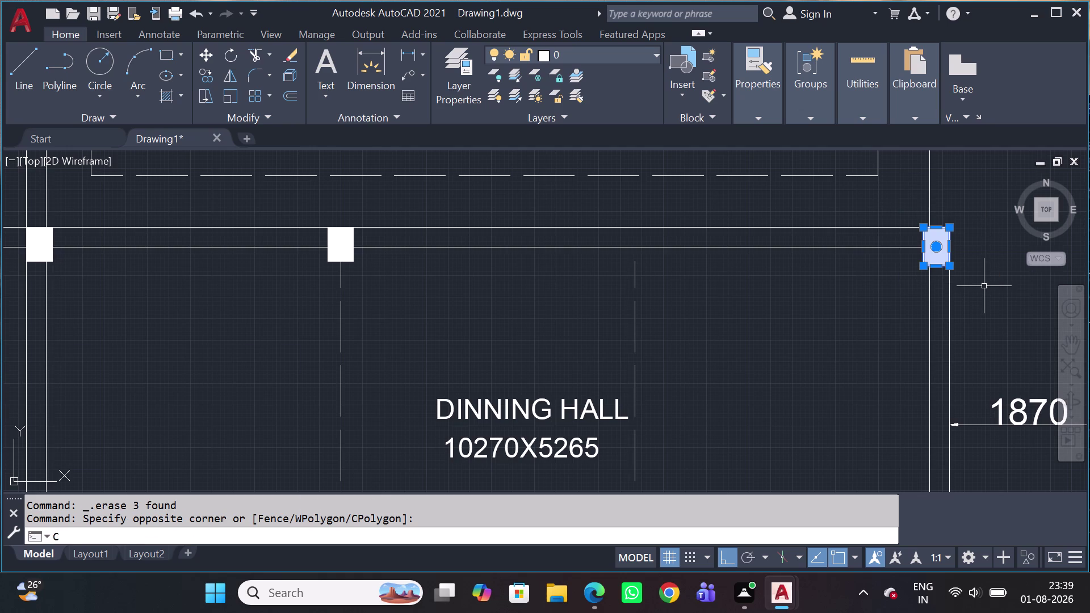
key(space)
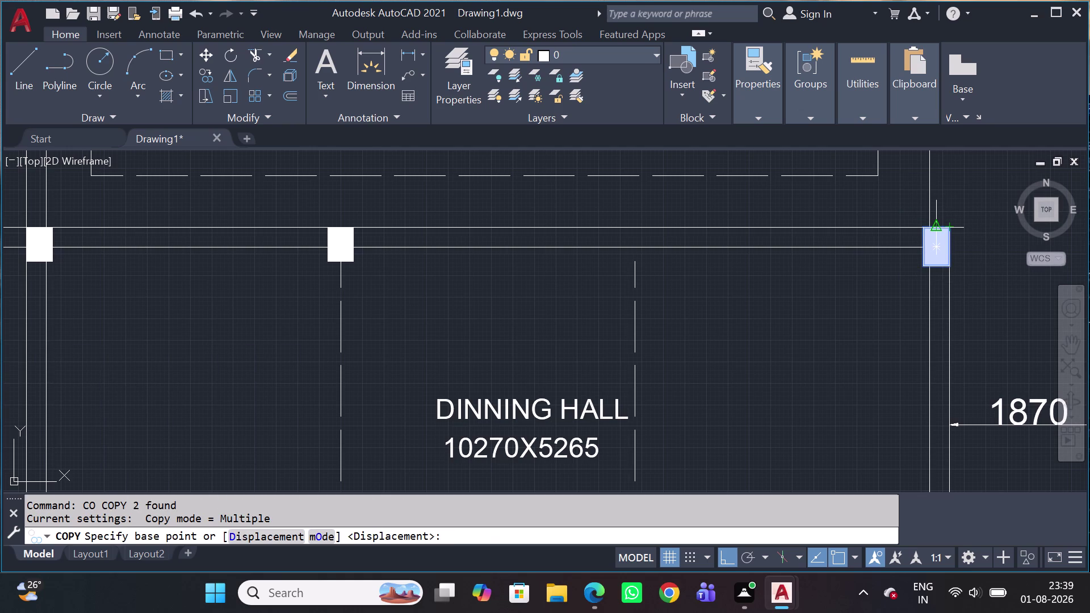
click(934, 227)
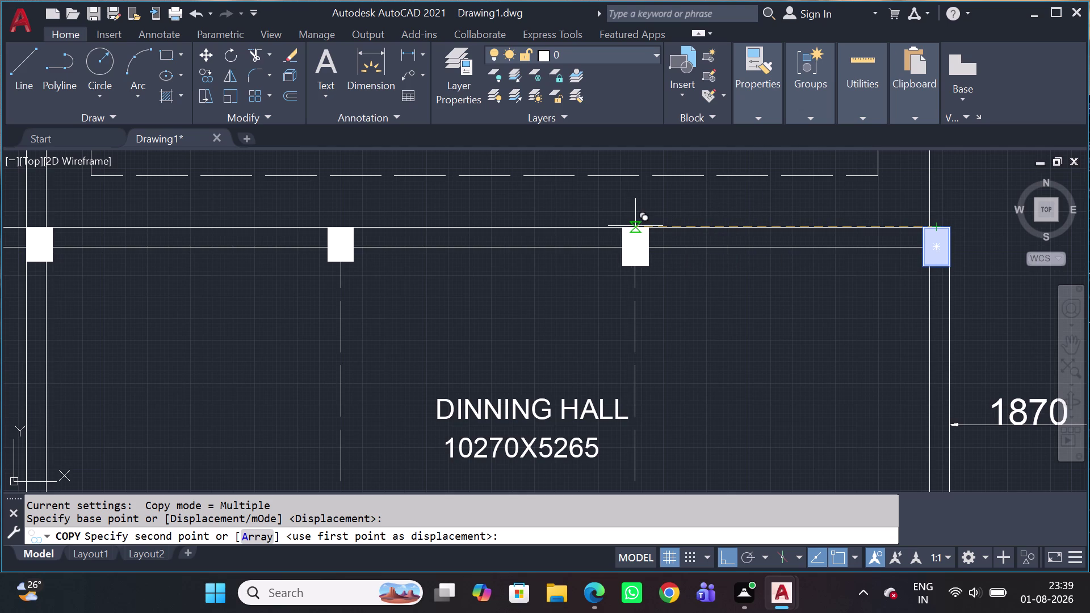
click(634, 227)
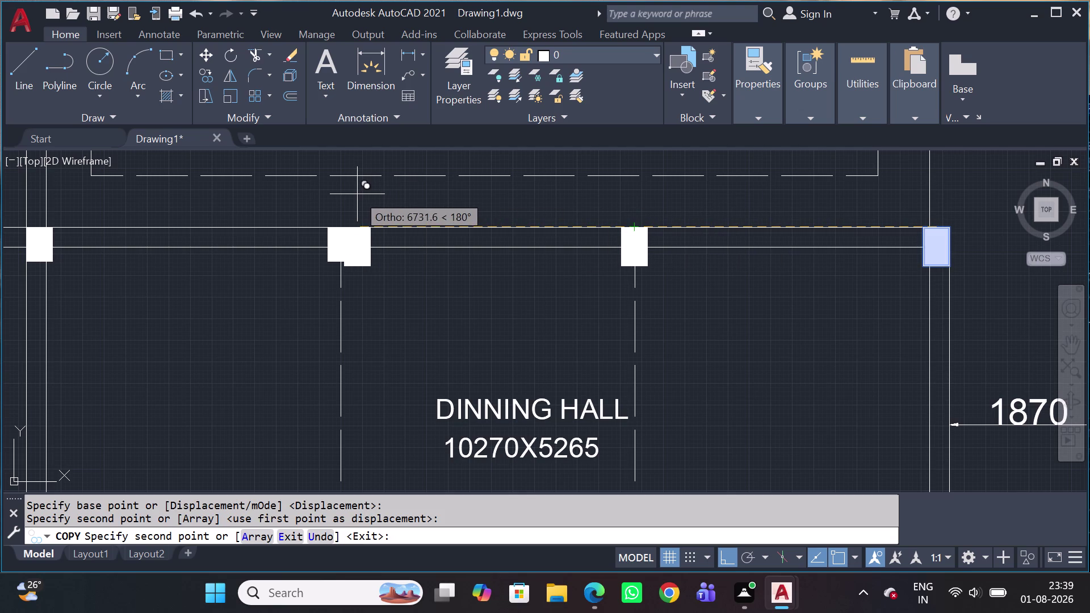
key(Escape)
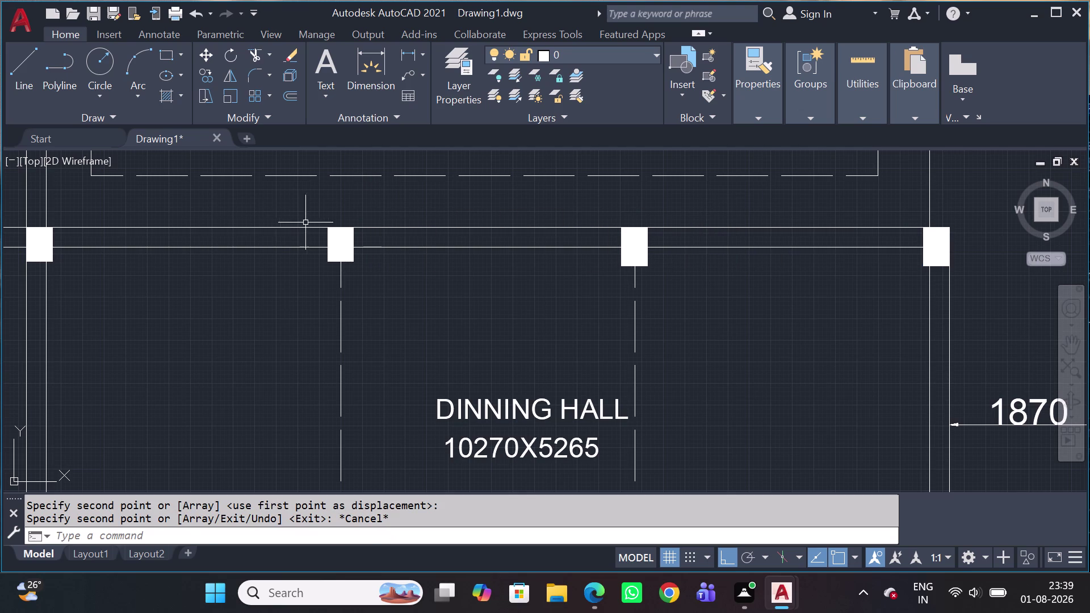
Delete the column on the left grid line.
click(301, 204)
click(375, 269)
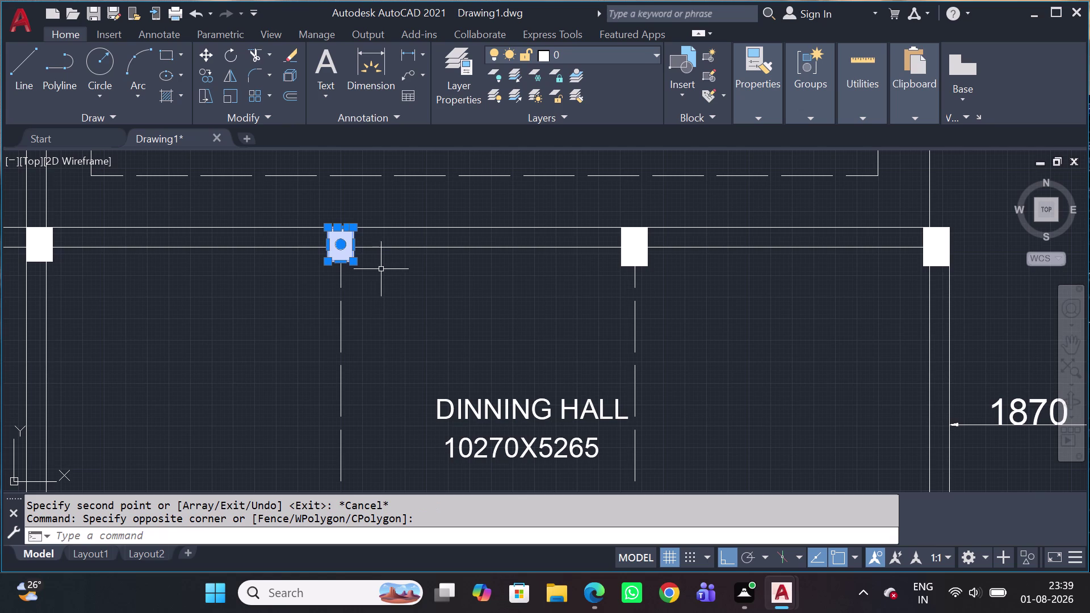
key(Delete)
Copy the middle column to the left grid line, then undo the misplaced copy.
click(603, 211)
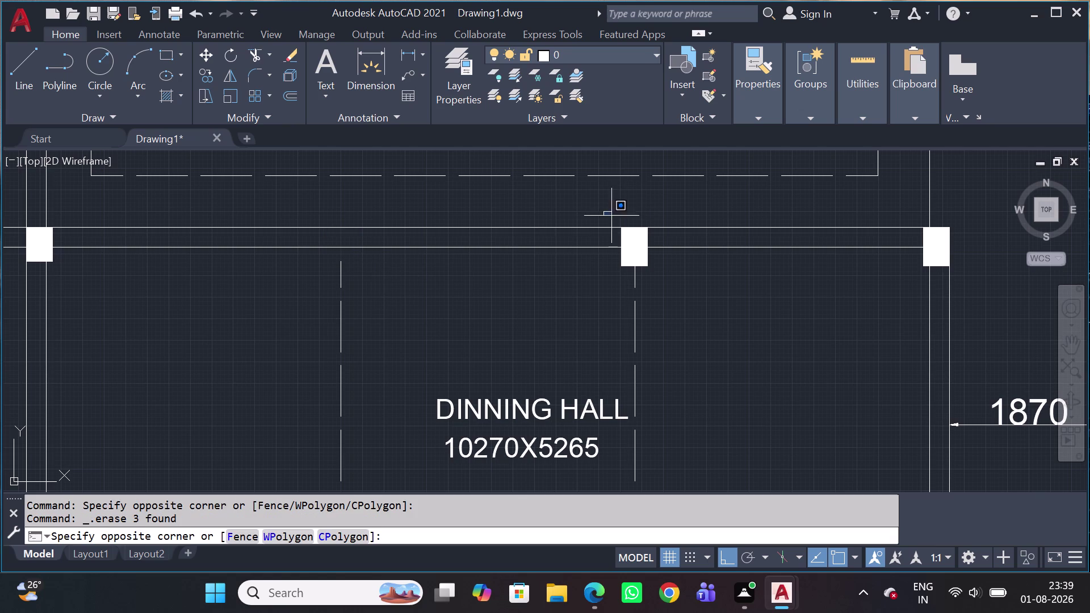
click(668, 277)
key(c)
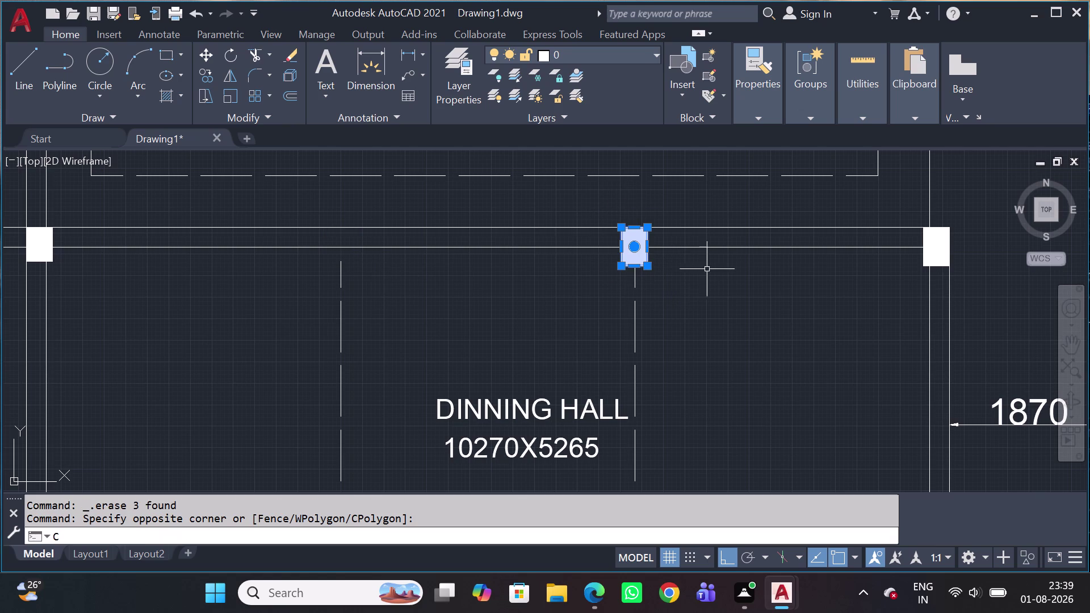
key(o)
key(space)
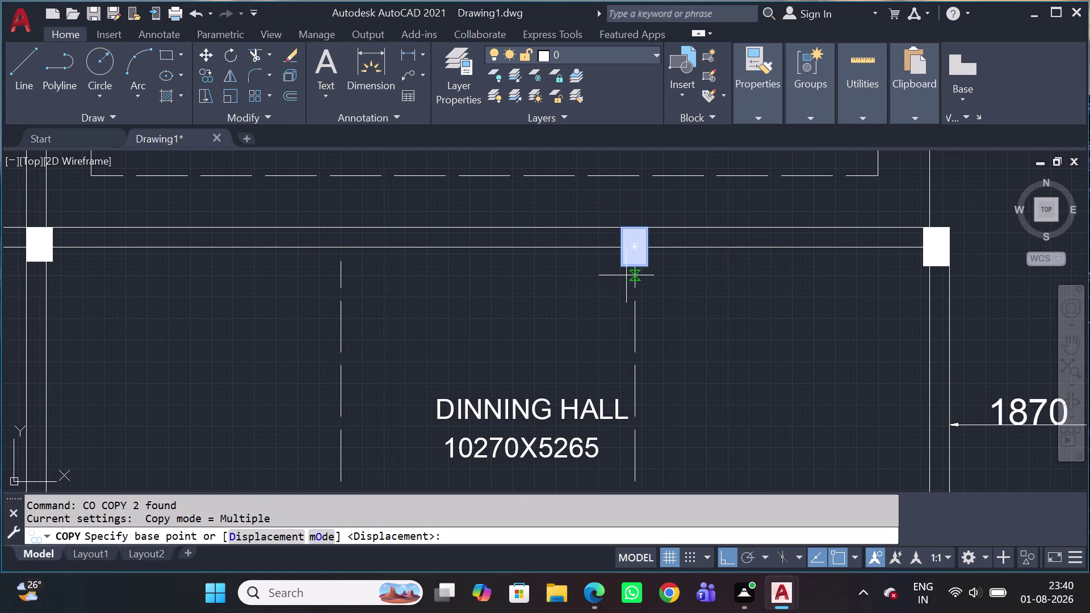
click(635, 266)
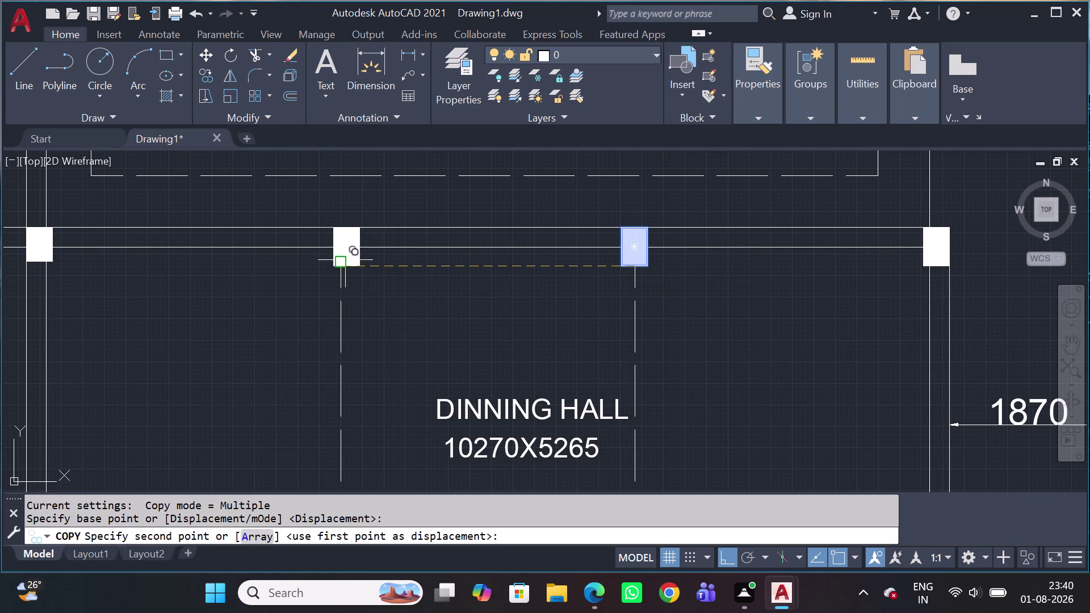
click(340, 257)
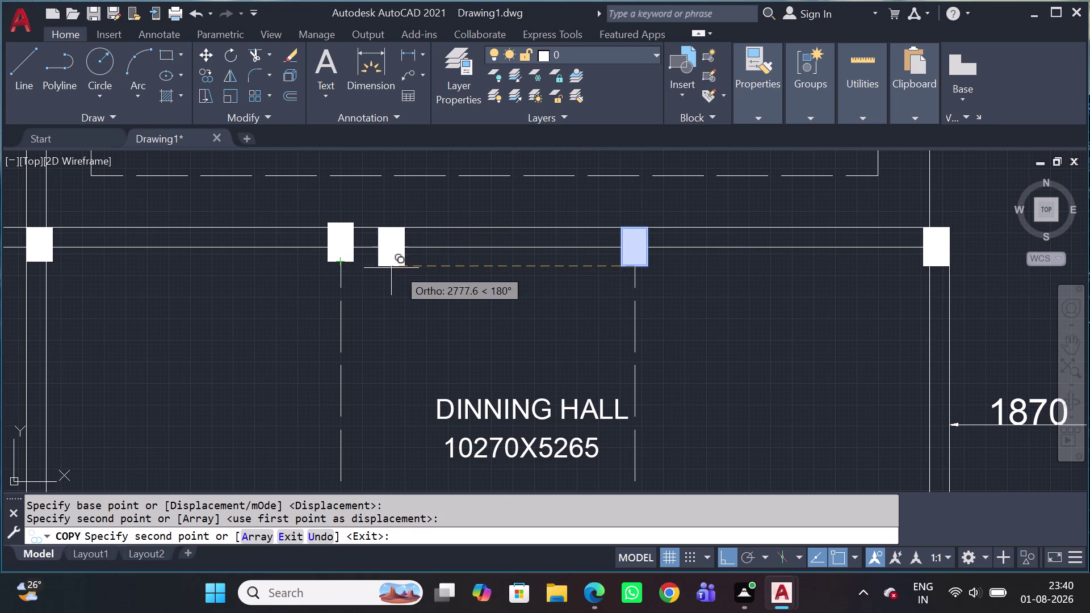
key(Escape)
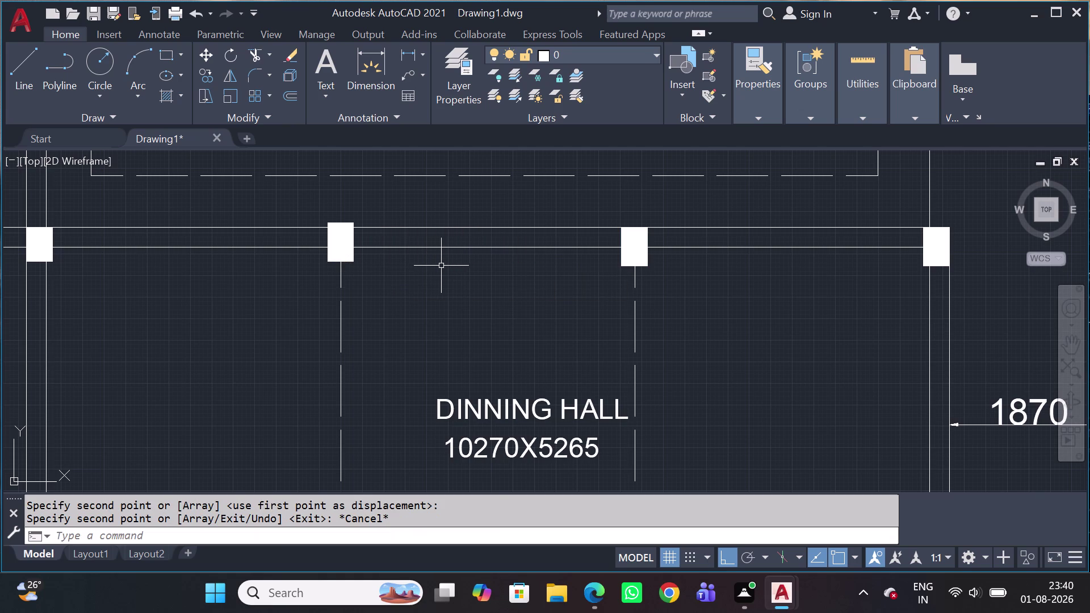
key(ctrl+z)
Copy the middle column to the left dashed grid line.
click(593, 215)
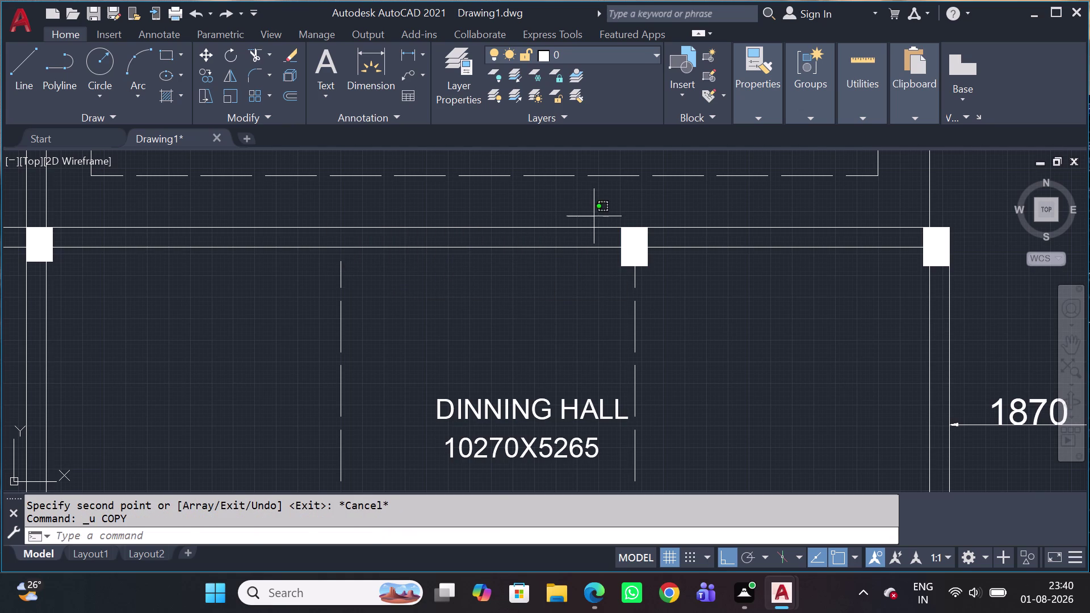
click(669, 294)
key(c)
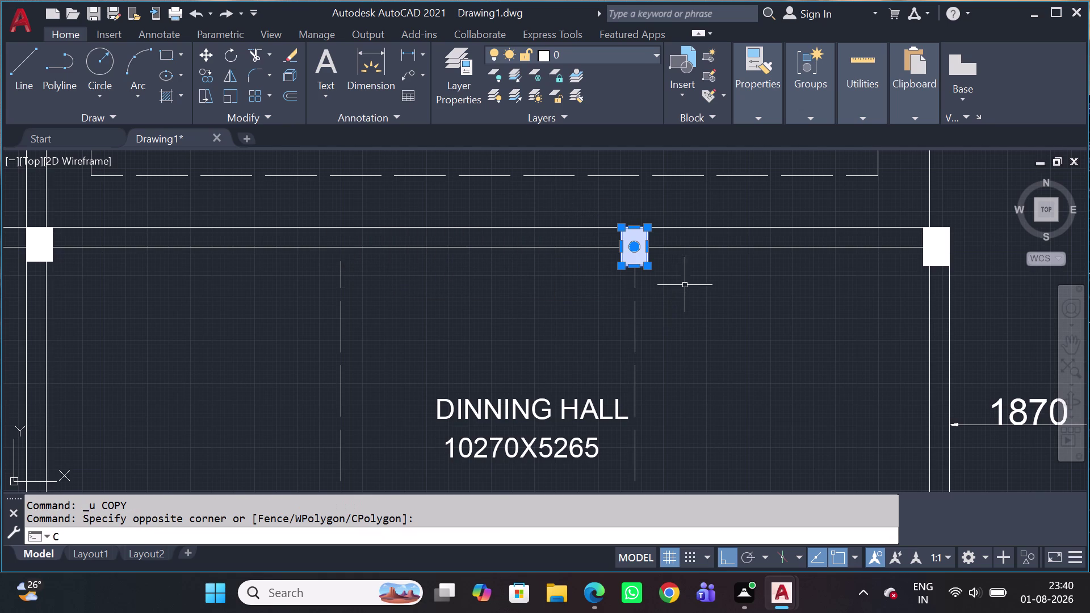
key(o)
key(space)
scroll(up, 3)
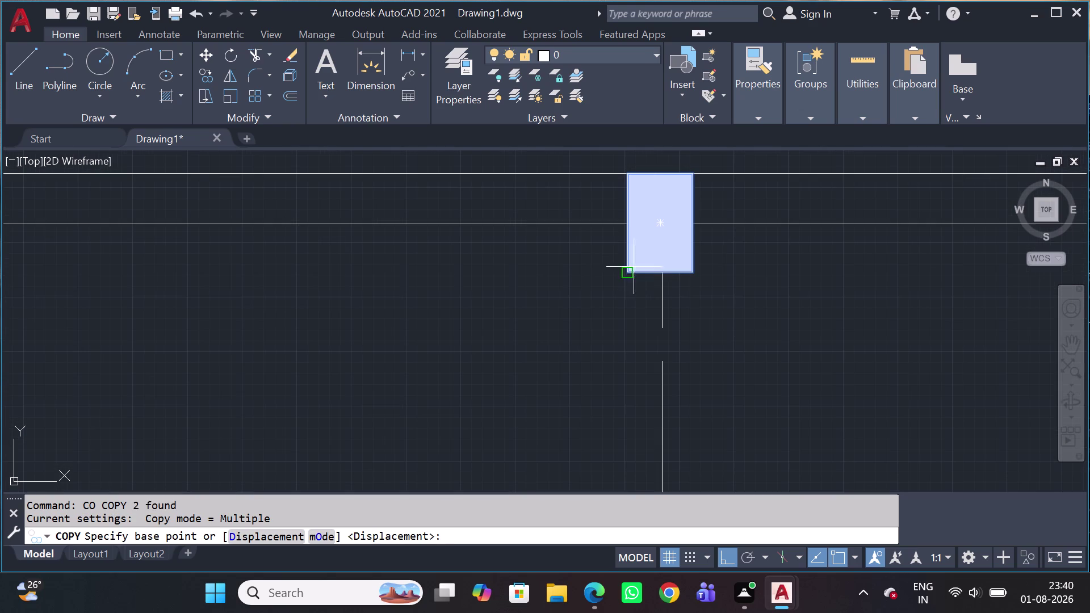
click(663, 277)
scroll(down, 3)
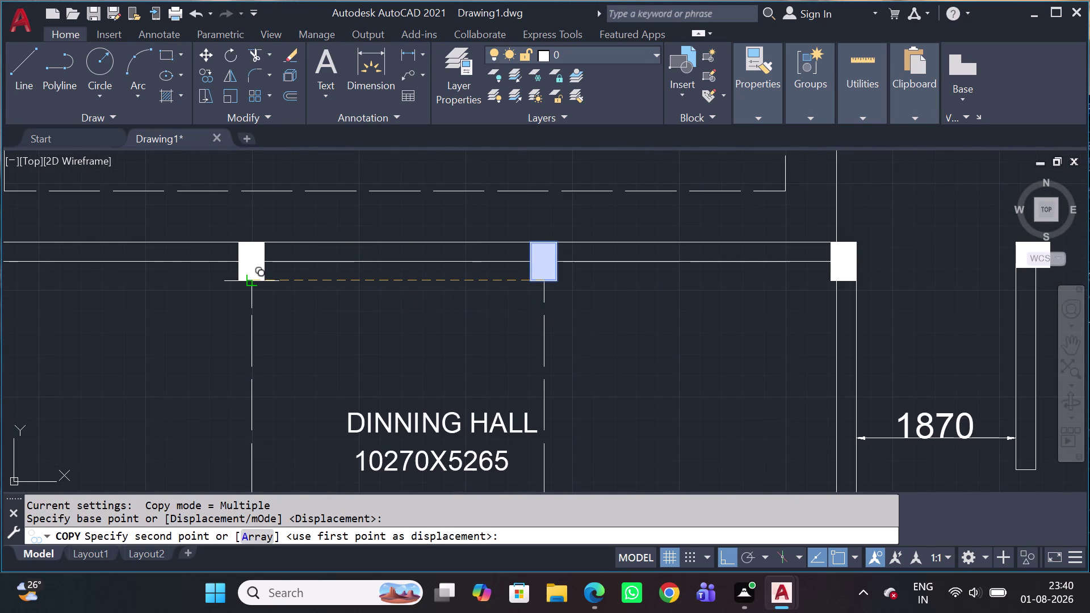
click(250, 286)
scroll(down, 3)
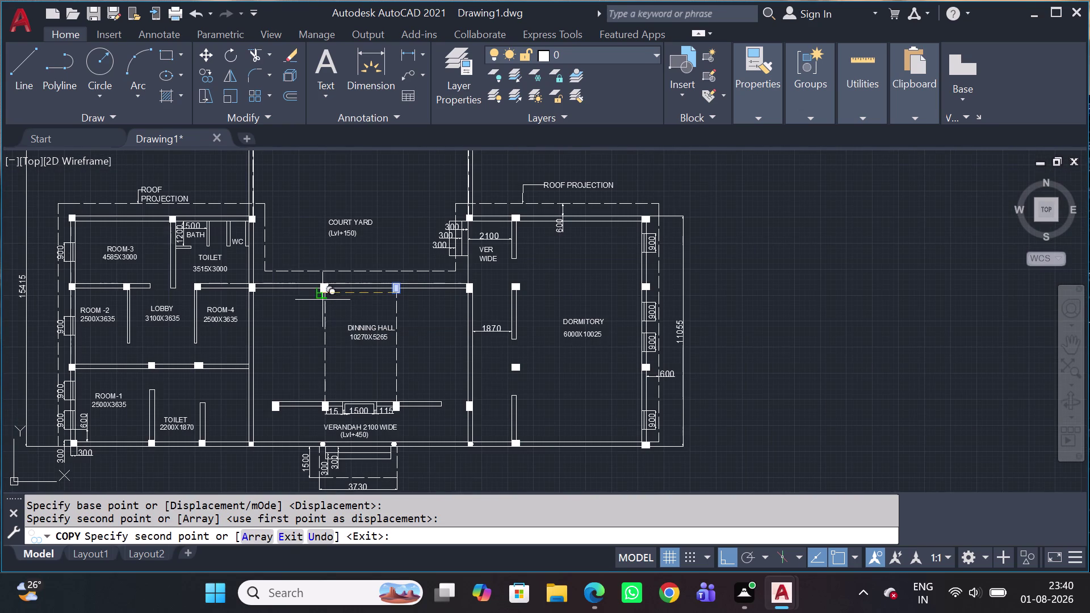
key(Escape)
Delete the misplaced column copy.
scroll(up, 3)
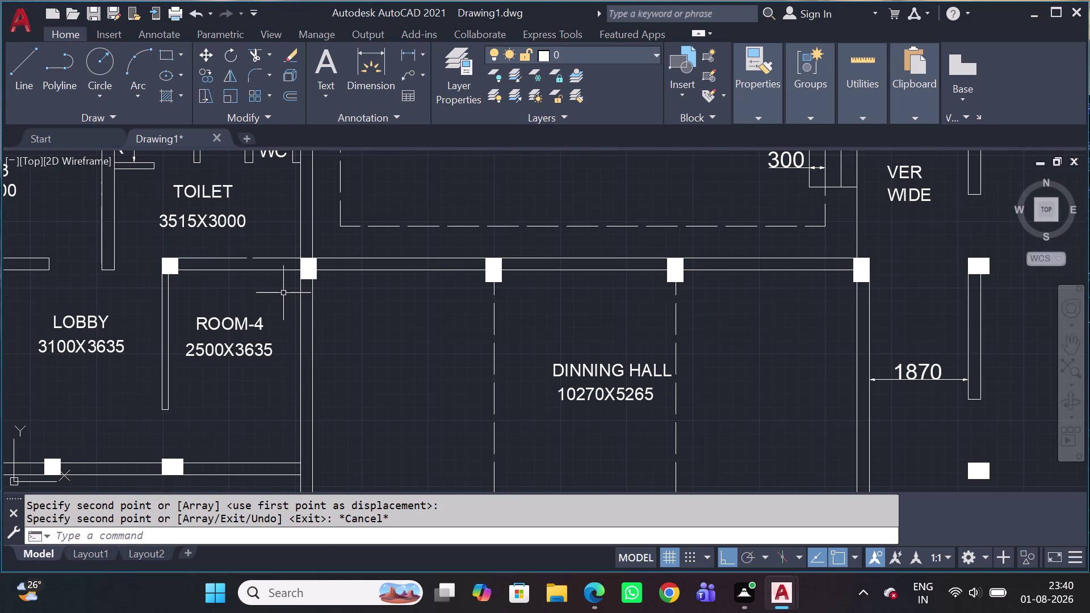
scroll(up, 3)
click(279, 228)
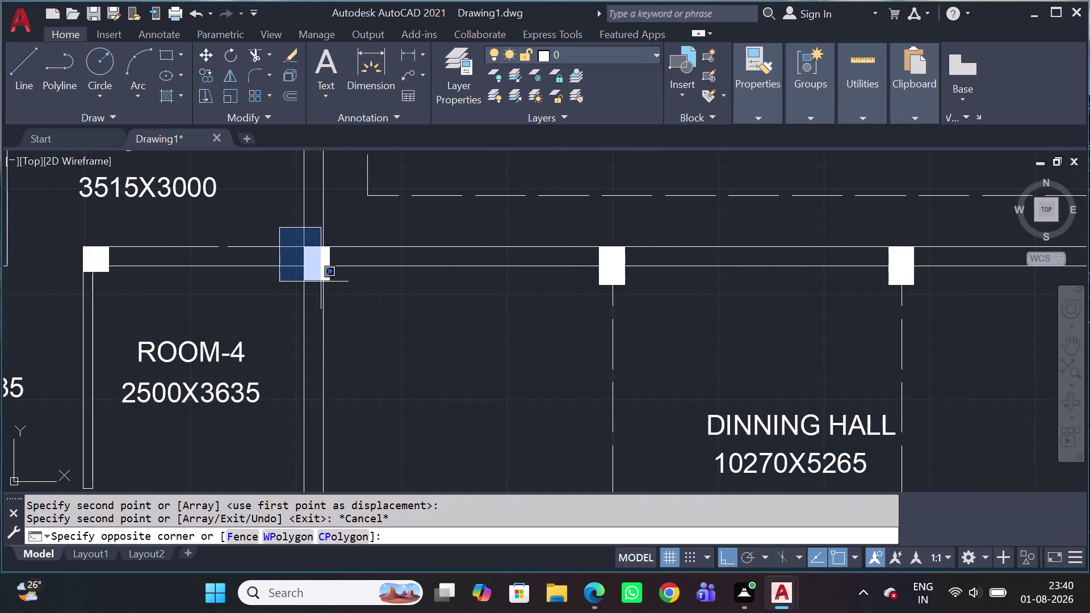
click(365, 297)
key(Delete)
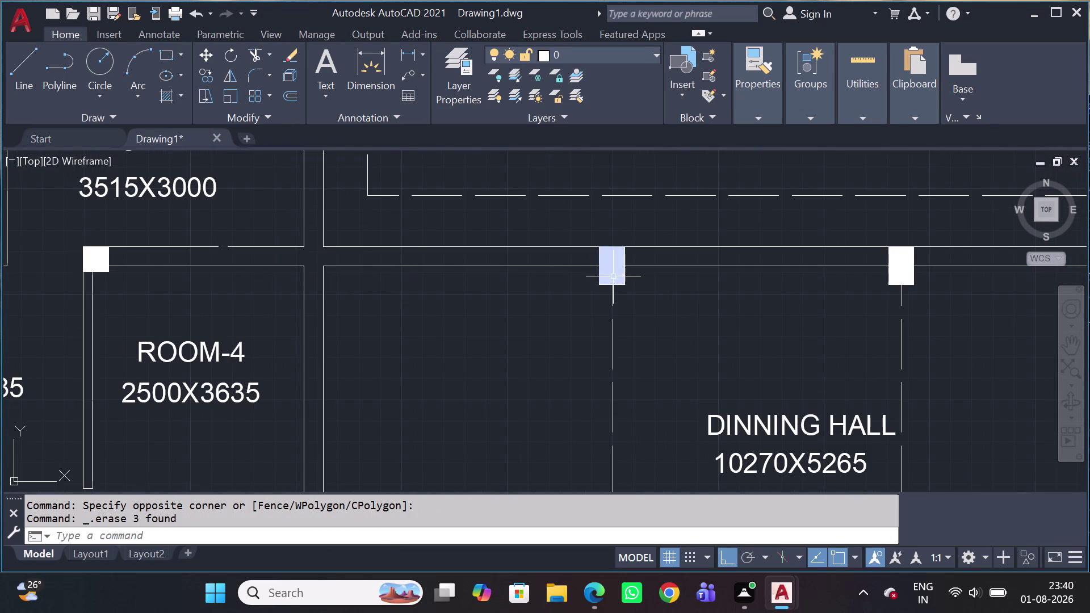
Copy the dining hall's top-wall column to the wall junction beside ROOM-4.
click(579, 237)
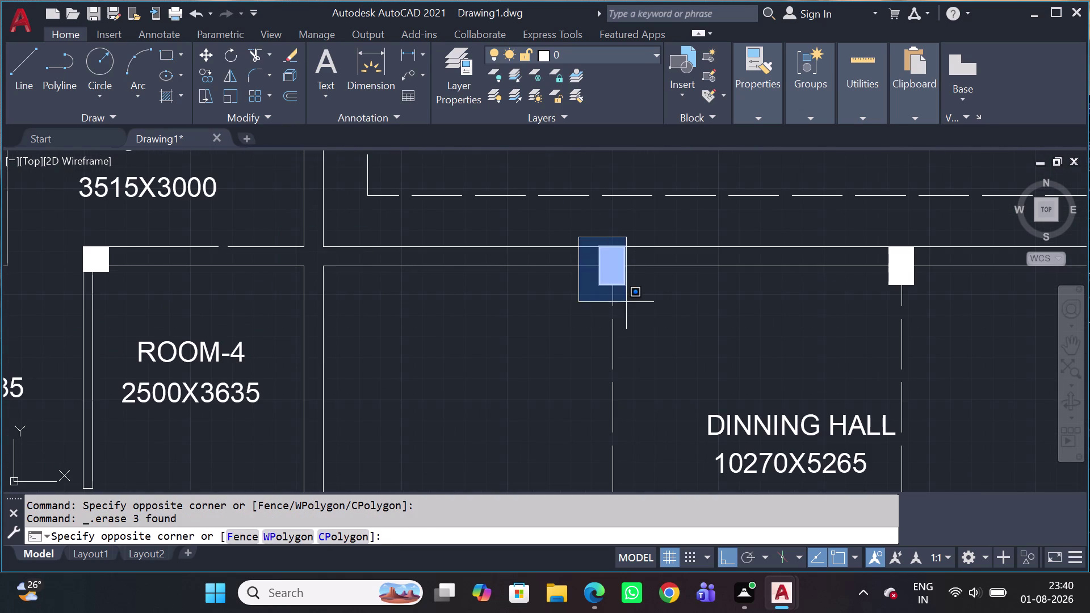
click(641, 313)
key(c)
key(o)
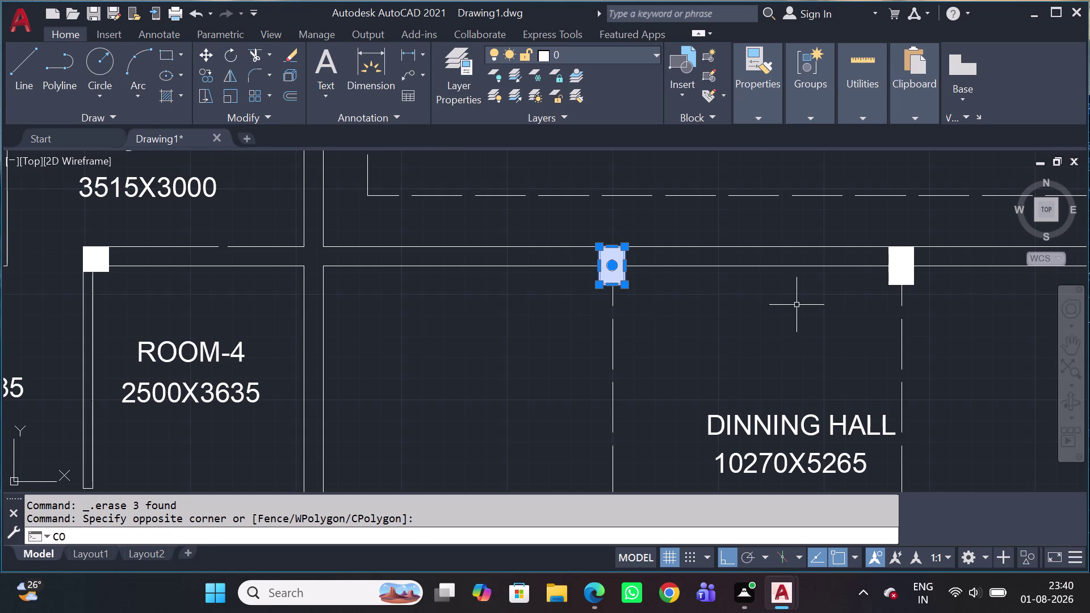
key(space)
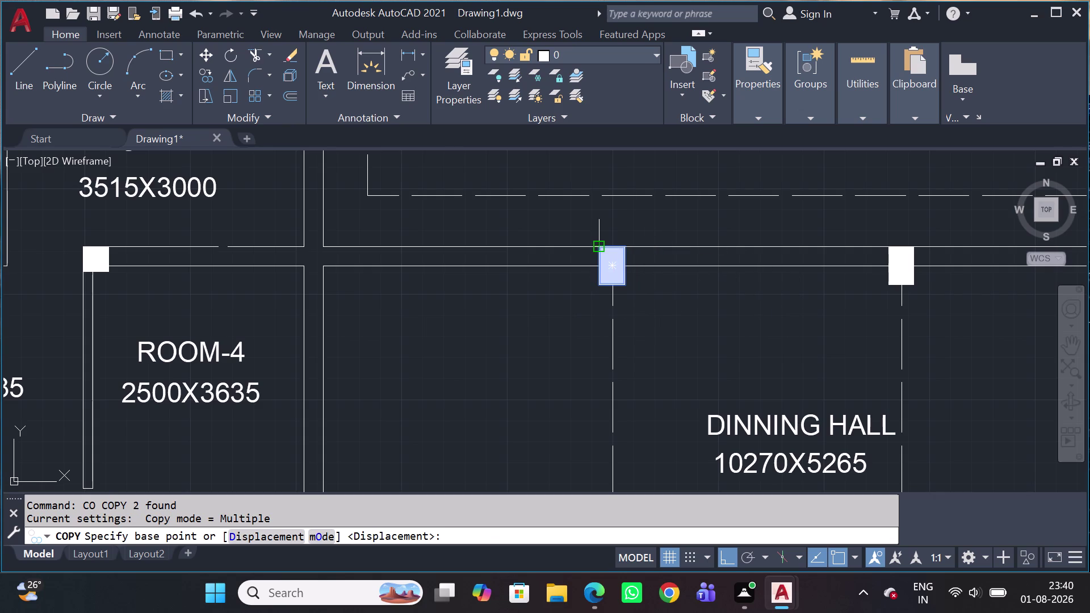
click(597, 253)
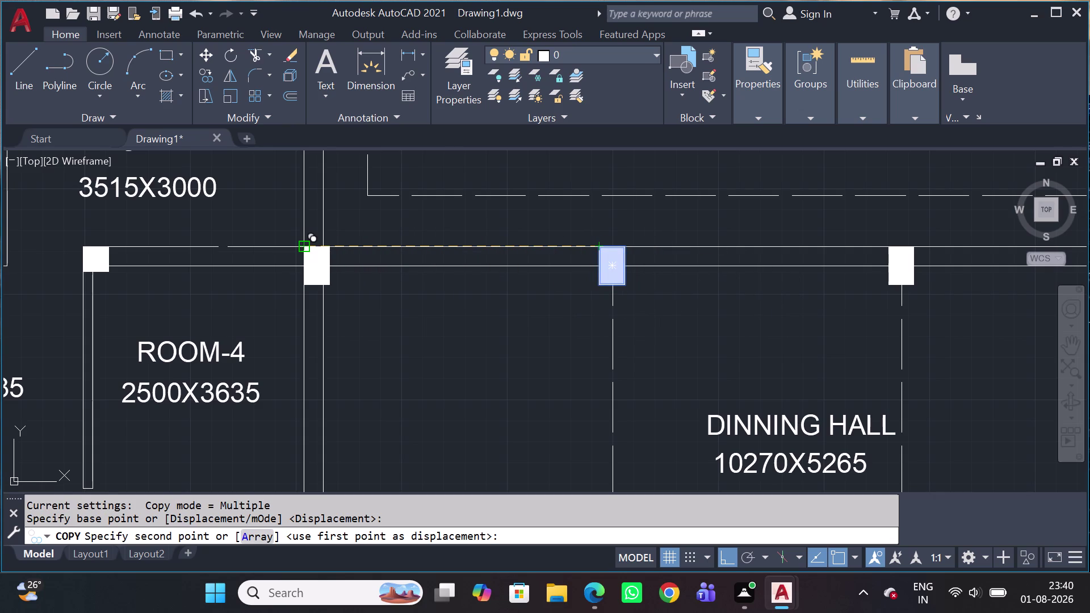
click(308, 250)
scroll(down, 3)
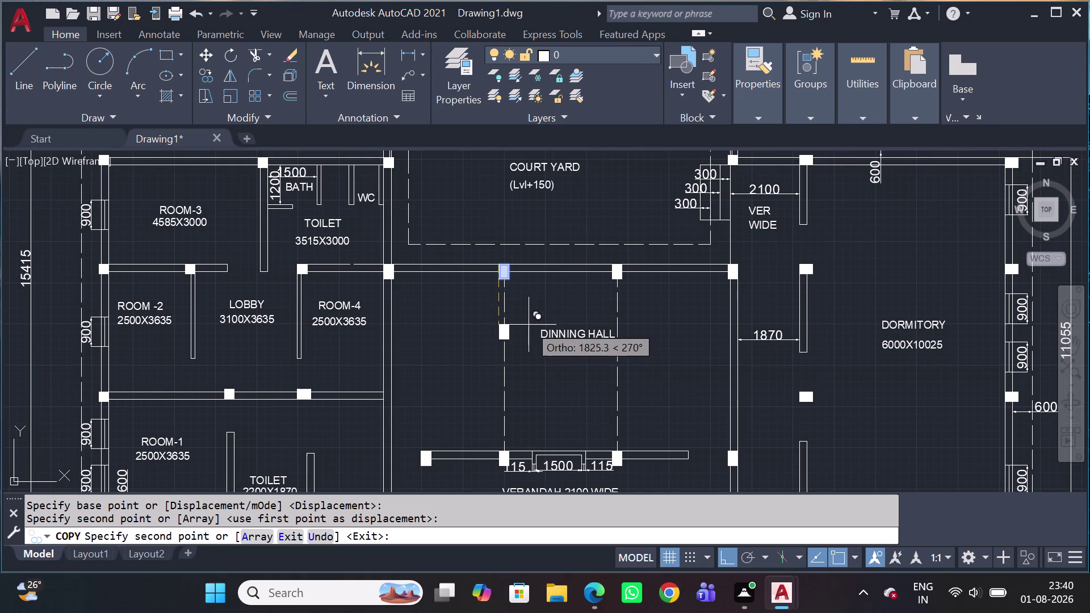
key(Escape)
scroll(up, 3)
middle_drag(348, 399, 504, 383)
scroll(down, 3)
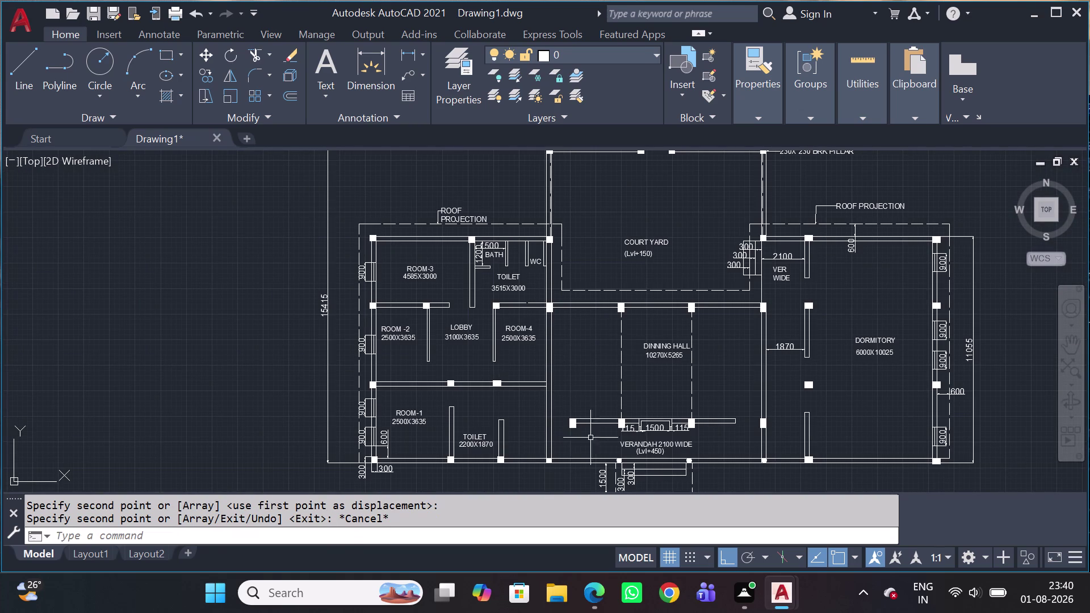
scroll(up, 3)
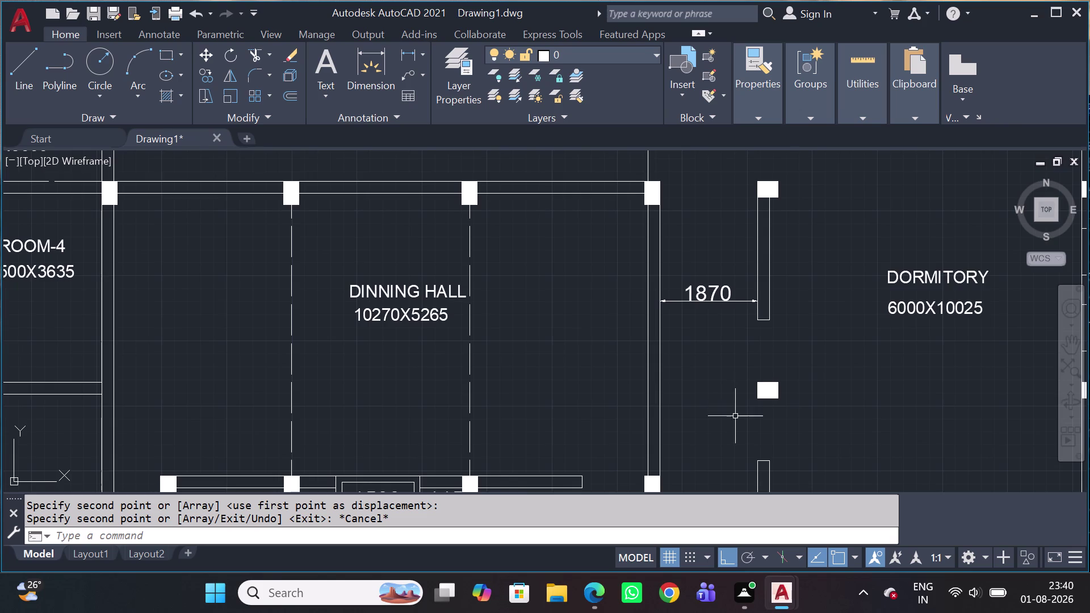
Start copying the dining hall's verandah-end column from its top-left corner.
middle_drag(737, 418, 727, 290)
click(610, 323)
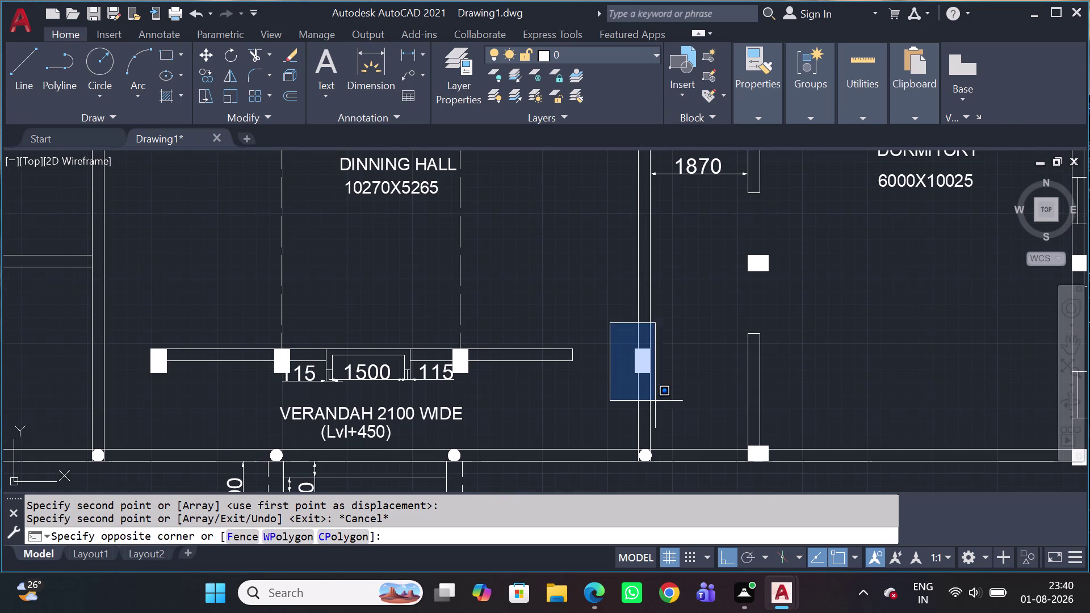
click(665, 401)
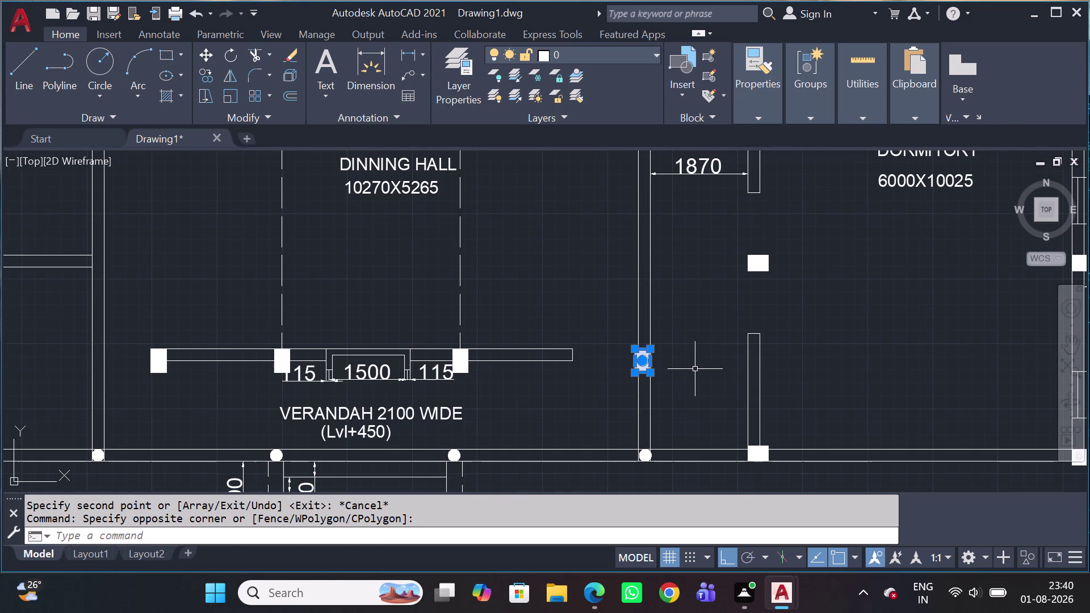
scroll(down, 3)
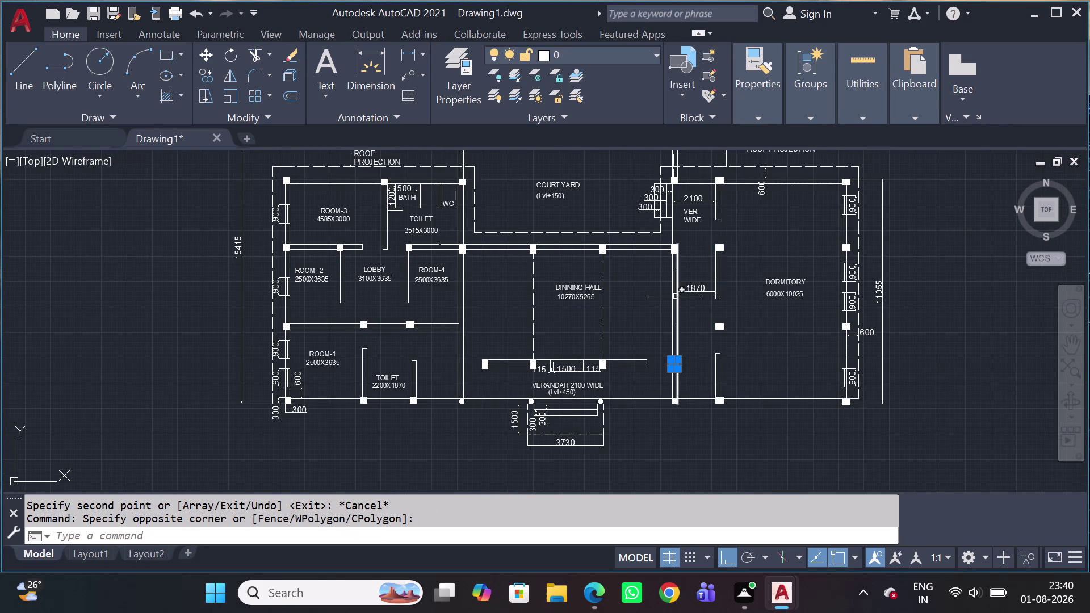
key(c)
key(o)
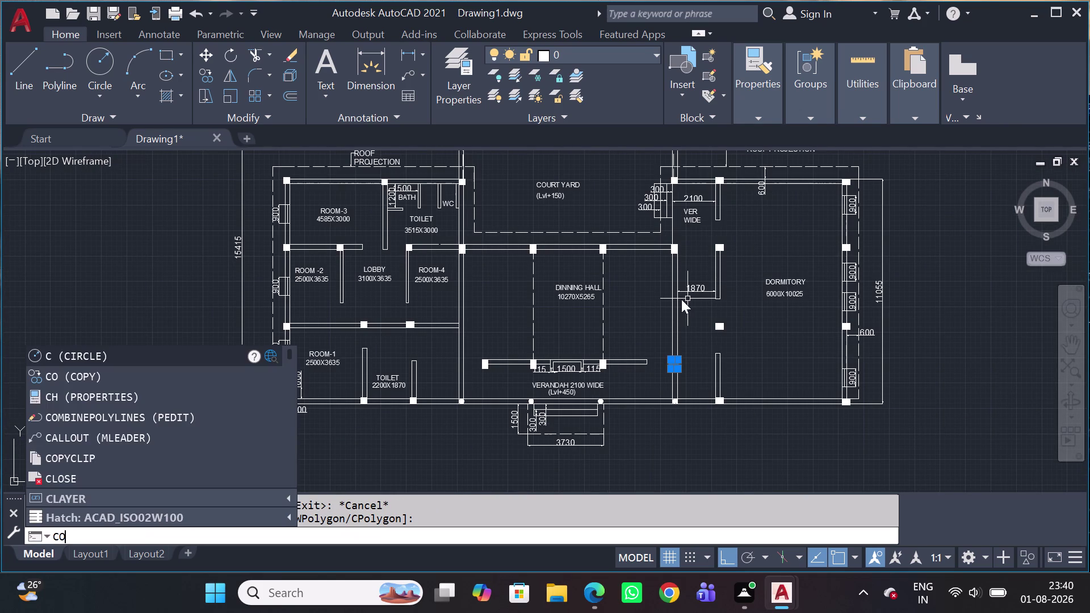
key(space)
scroll(up, 3)
scroll(up, 3)
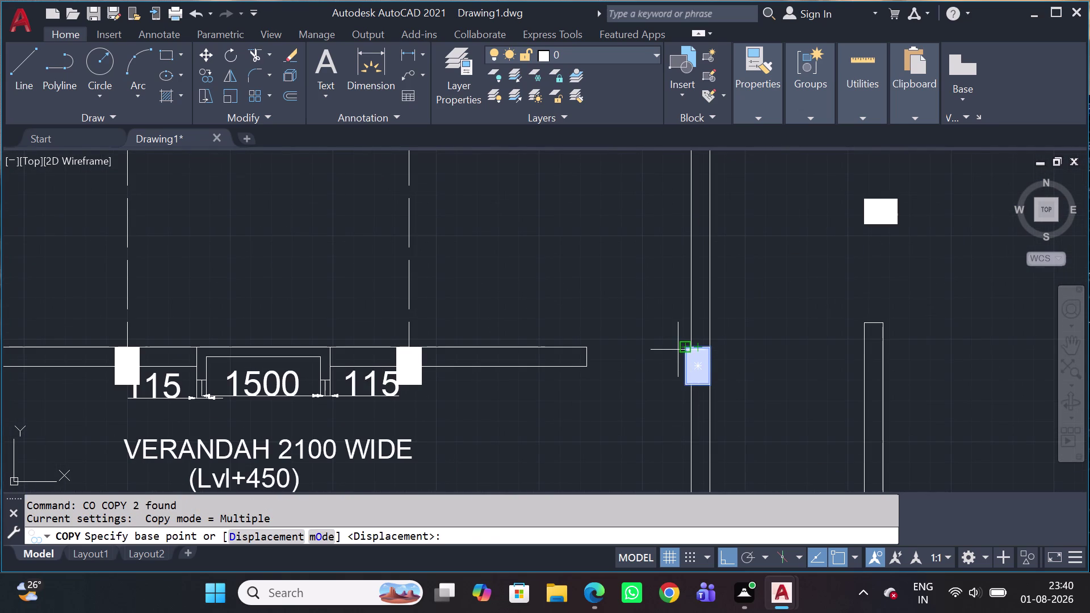
click(678, 353)
scroll(down, 3)
Place the column copy beyond the dormitory's right wall and select it.
middle_drag(882, 235, 789, 285)
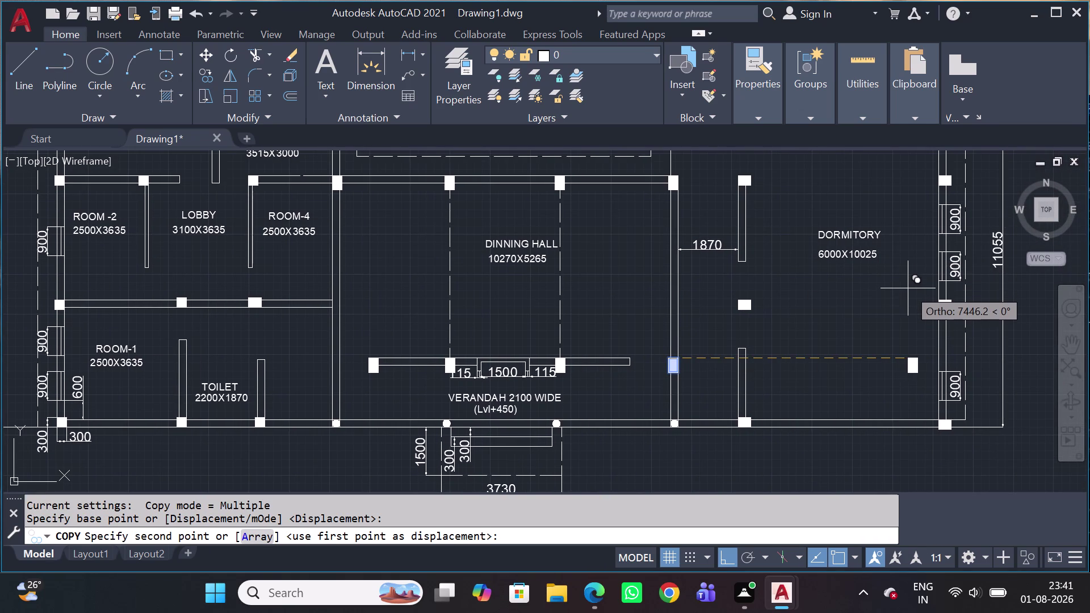
scroll(down, 3)
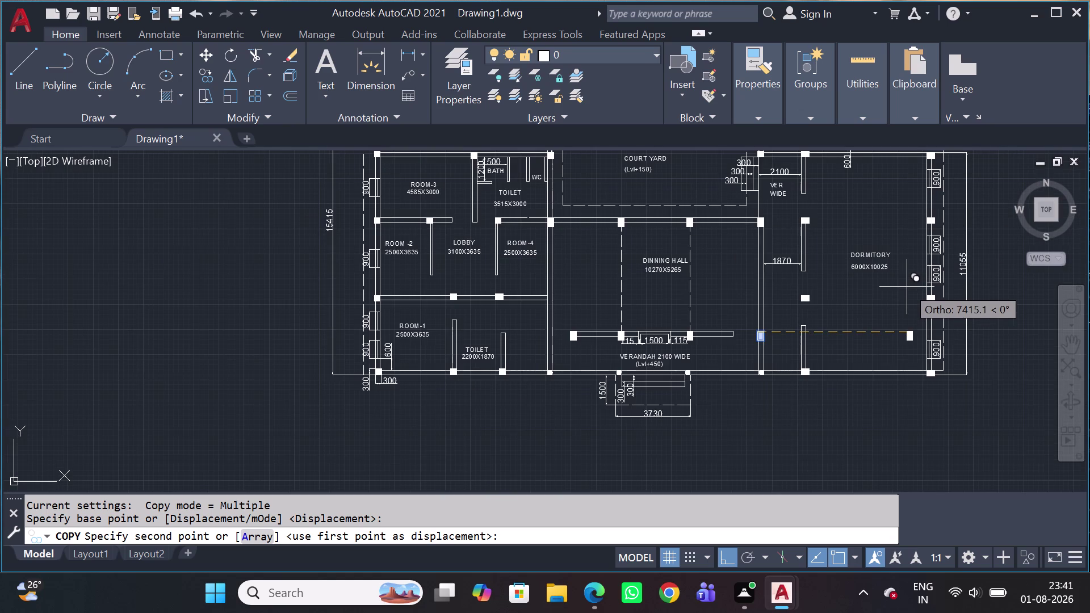
scroll(up, 3)
scroll(up, 3)
middle_drag(890, 353, 887, 356)
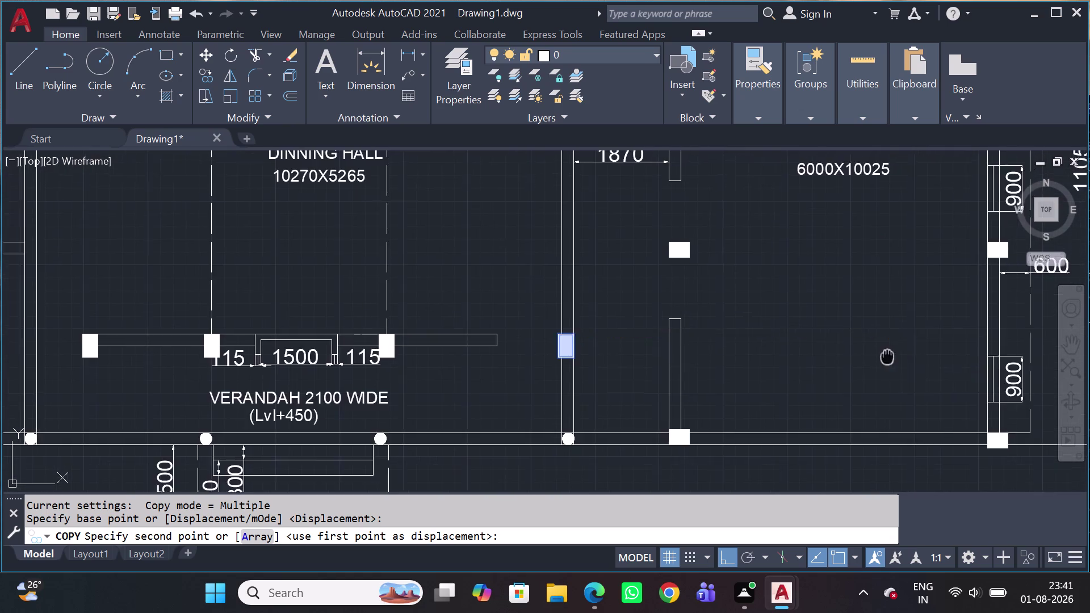
middle_drag(887, 356, 598, 319)
click(880, 308)
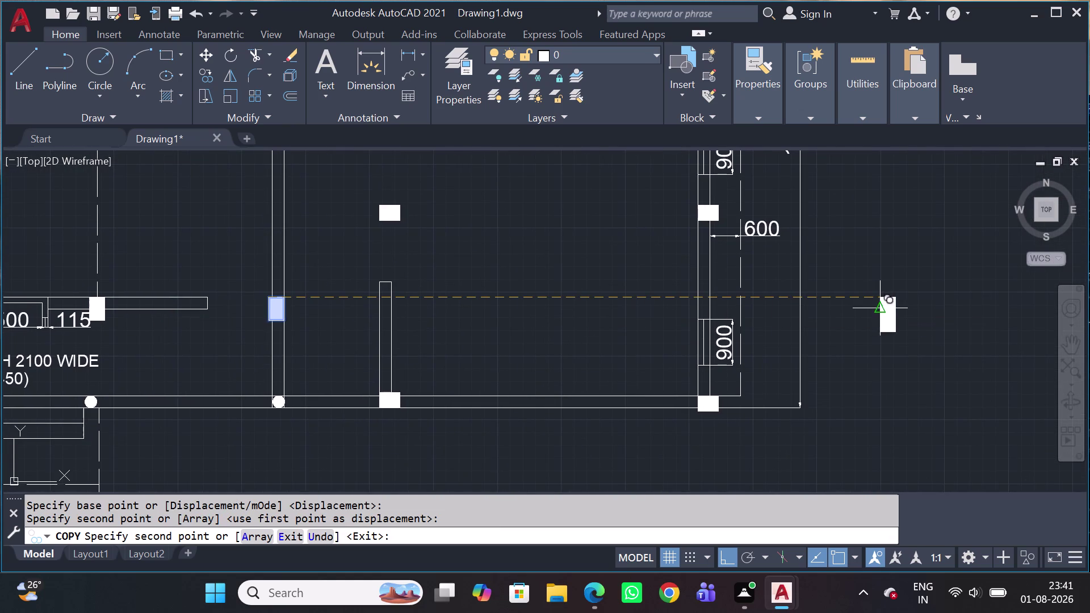
key(Escape)
click(909, 273)
click(856, 347)
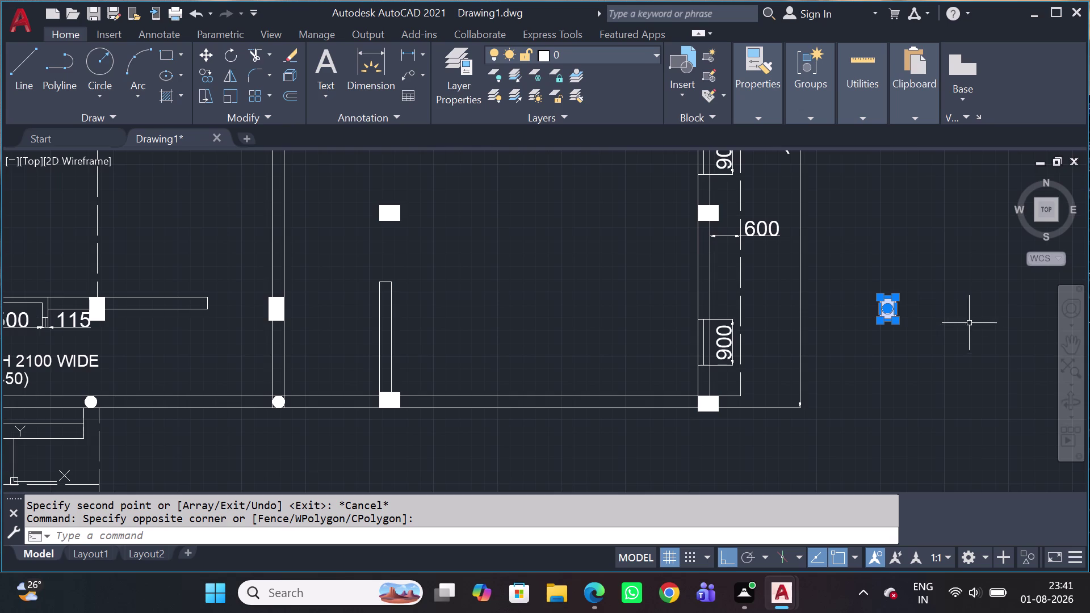
Rotate the new column 270° about its midpoint so it lies horizontally.
key(r)
key(o)
key(space)
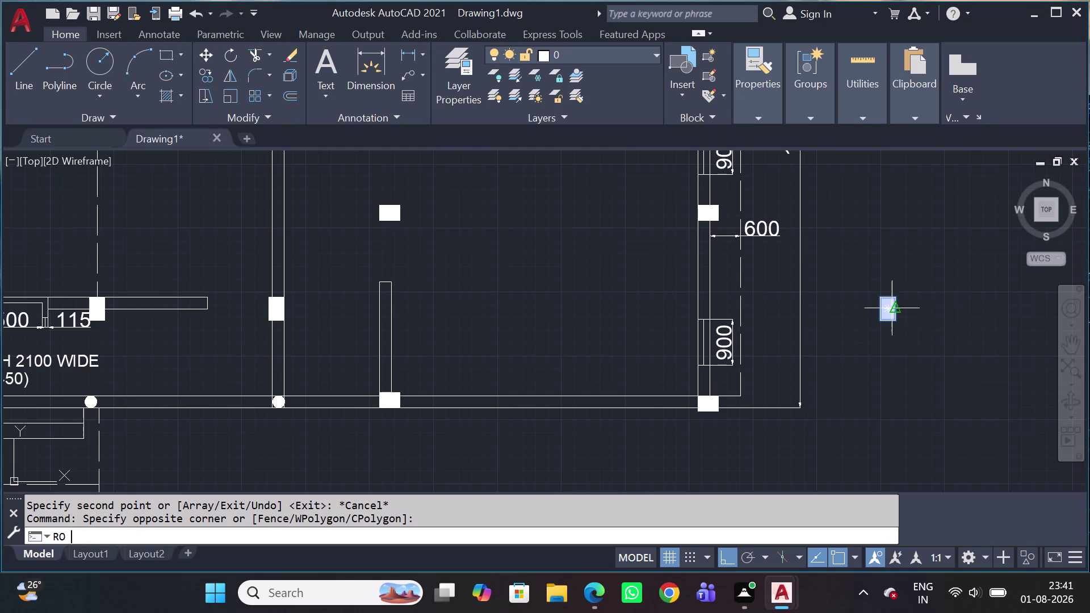
click(895, 310)
click(902, 229)
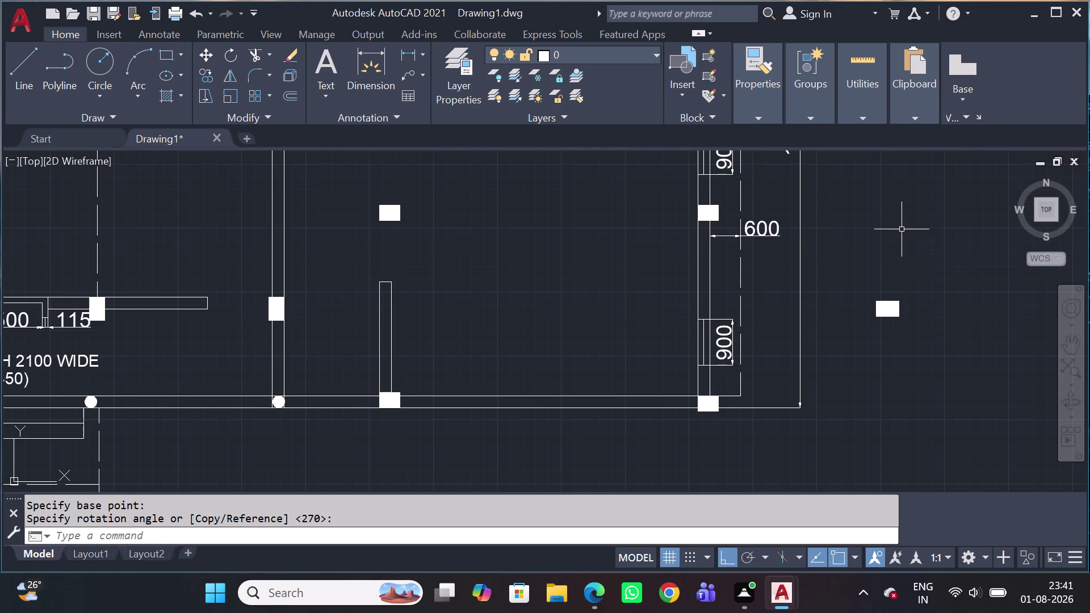
Erase the old upright corner column, then select the rotated column.
scroll(up, 3)
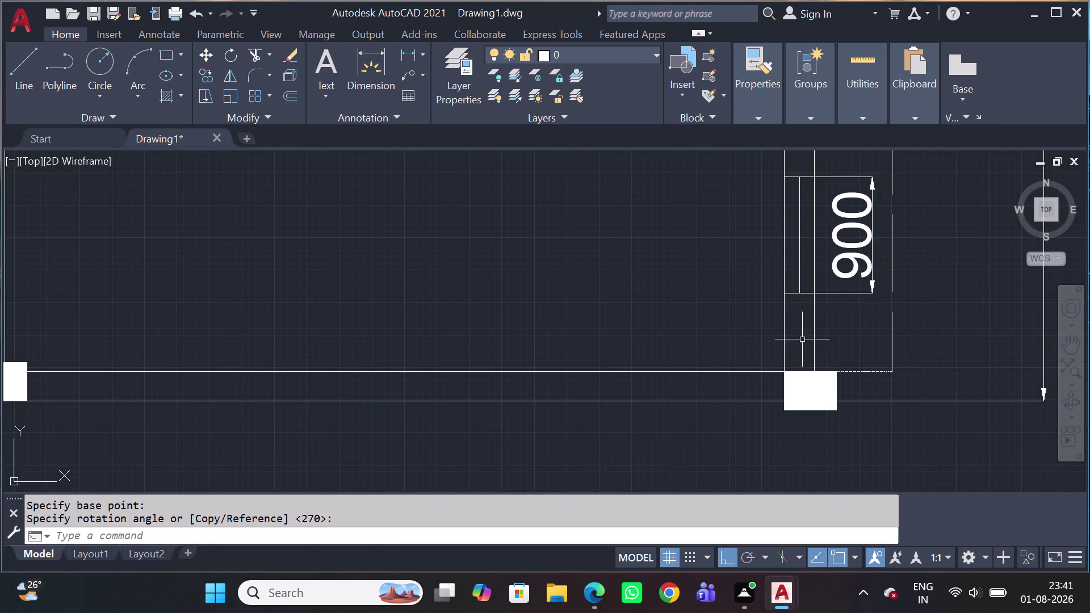
click(728, 329)
click(858, 451)
key(Delete)
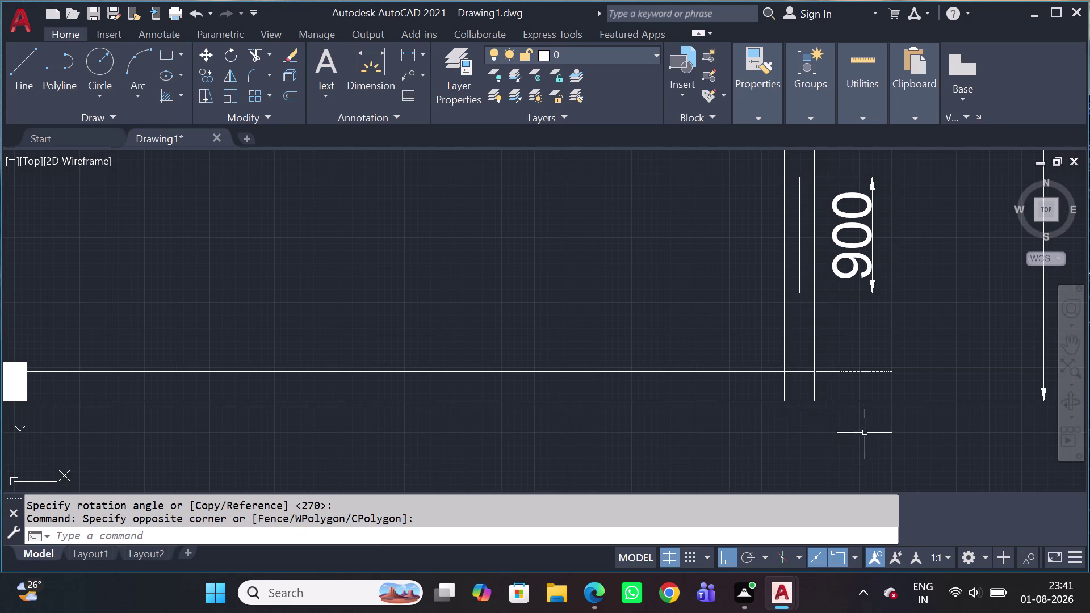
scroll(down, 3)
click(1007, 394)
click(961, 331)
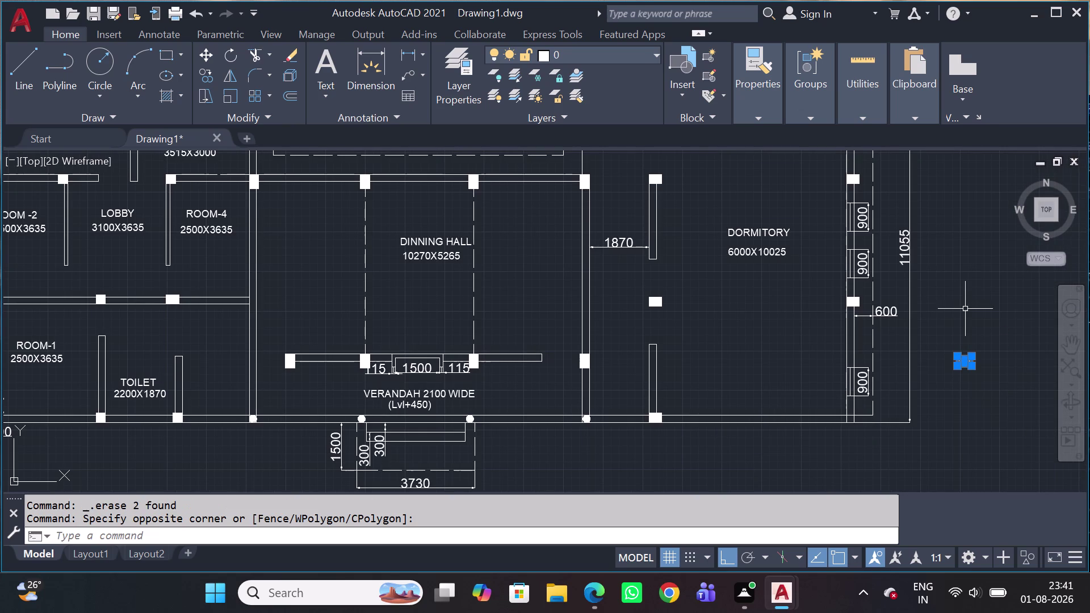
Copy the rotated column to the dormitory's bottom-right corner junction, with ortho off.
key(c)
text(O)
key(space)
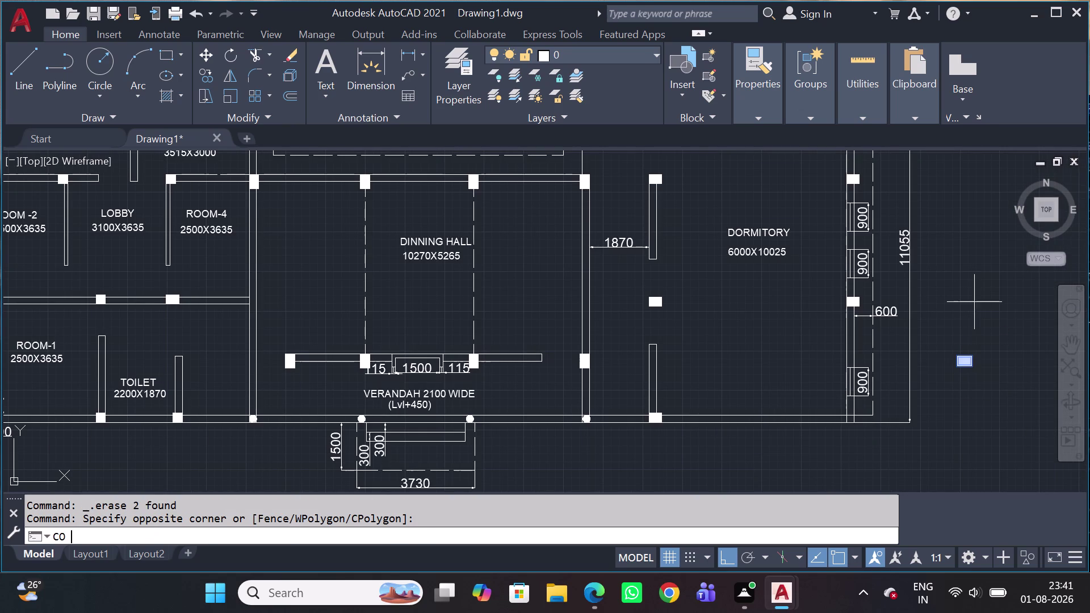
scroll(up, 3)
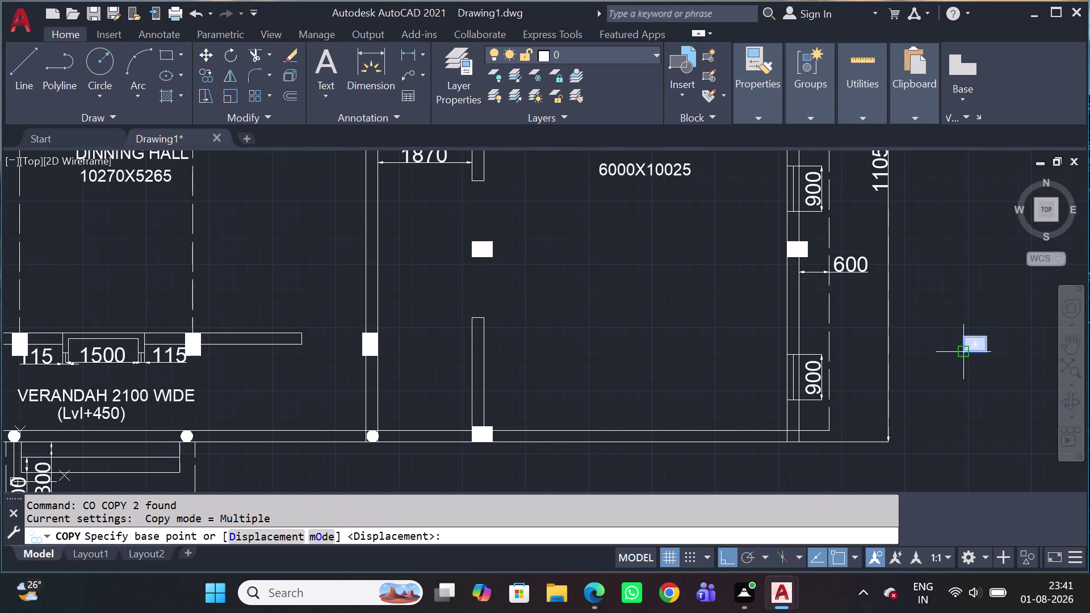
click(968, 361)
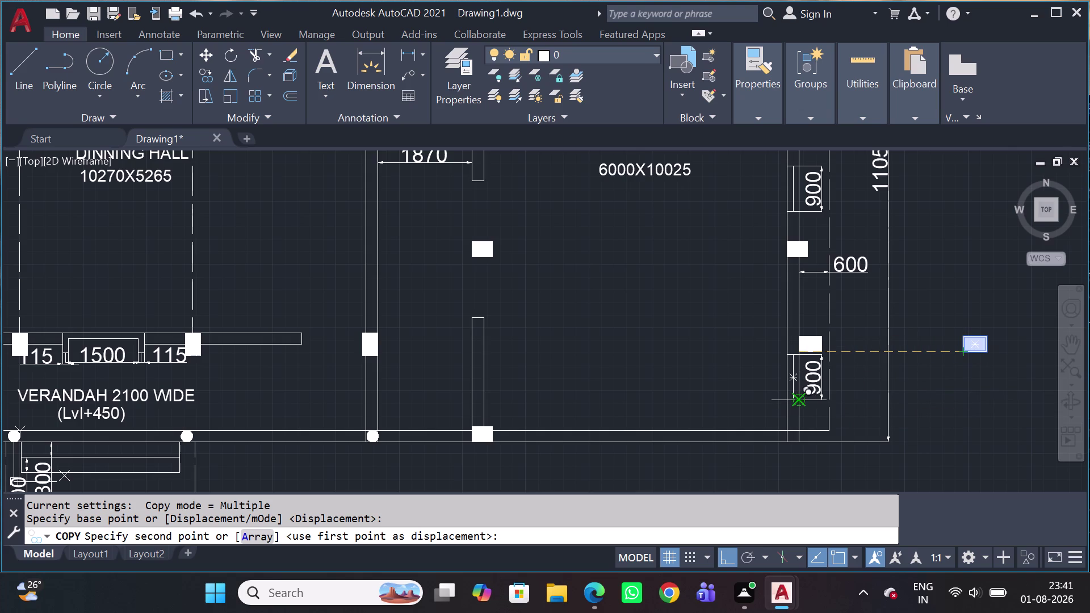
key(shift+F8)
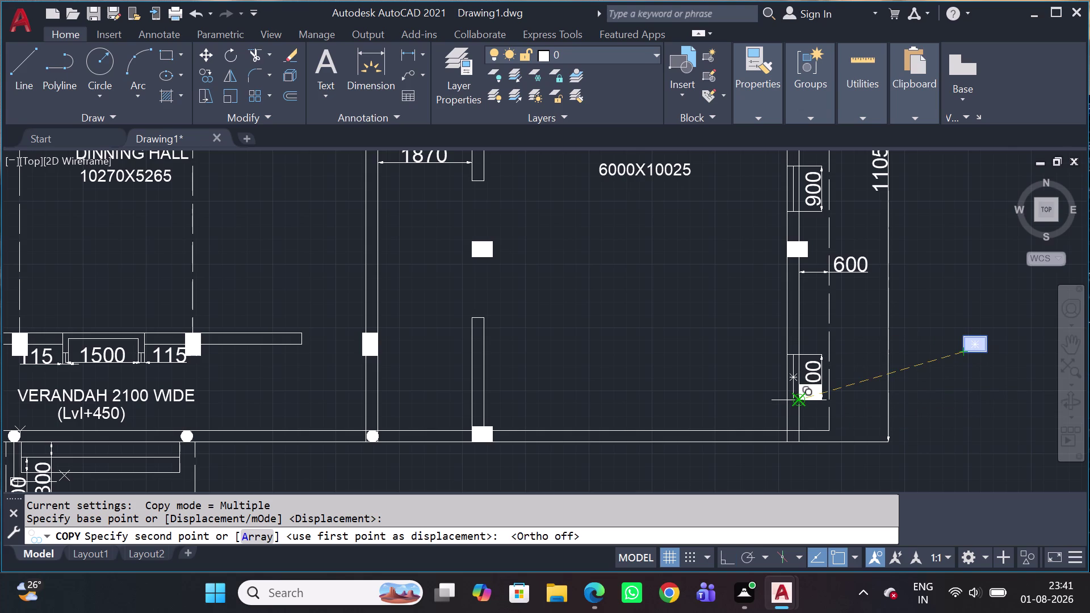
scroll(up, 3)
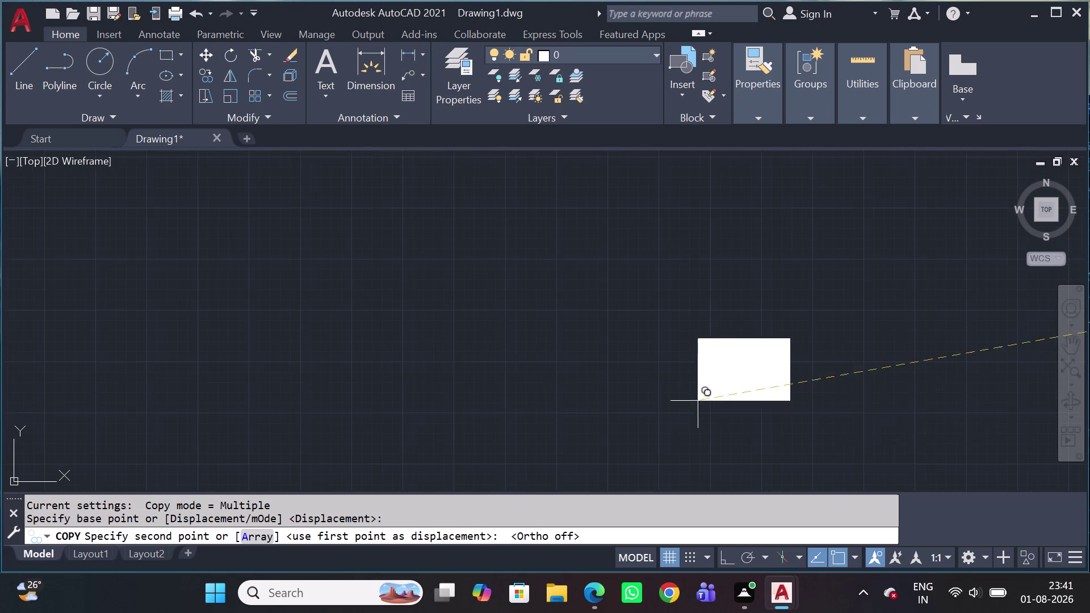
middle_drag(850, 483, 557, 170)
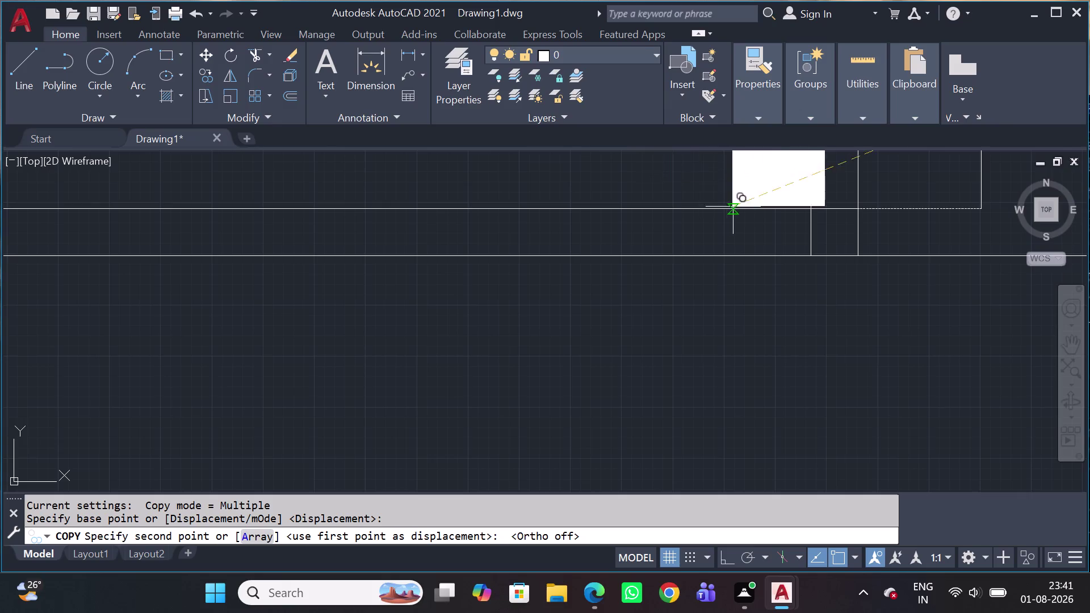
click(815, 256)
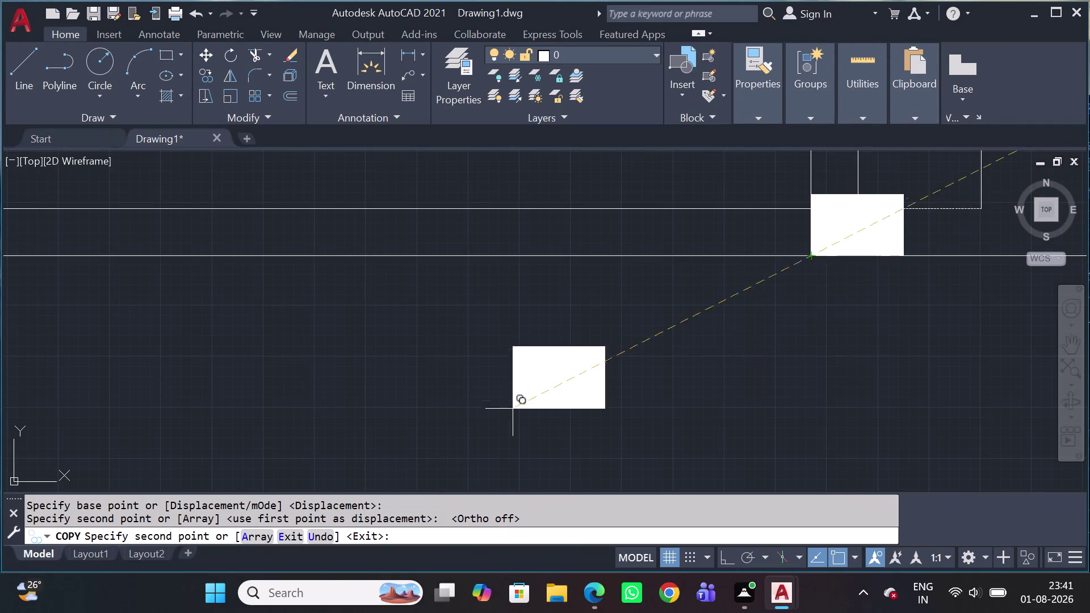
End copying and erase the stray column beside the 600 dimension.
scroll(down, 3)
scroll(down, 3)
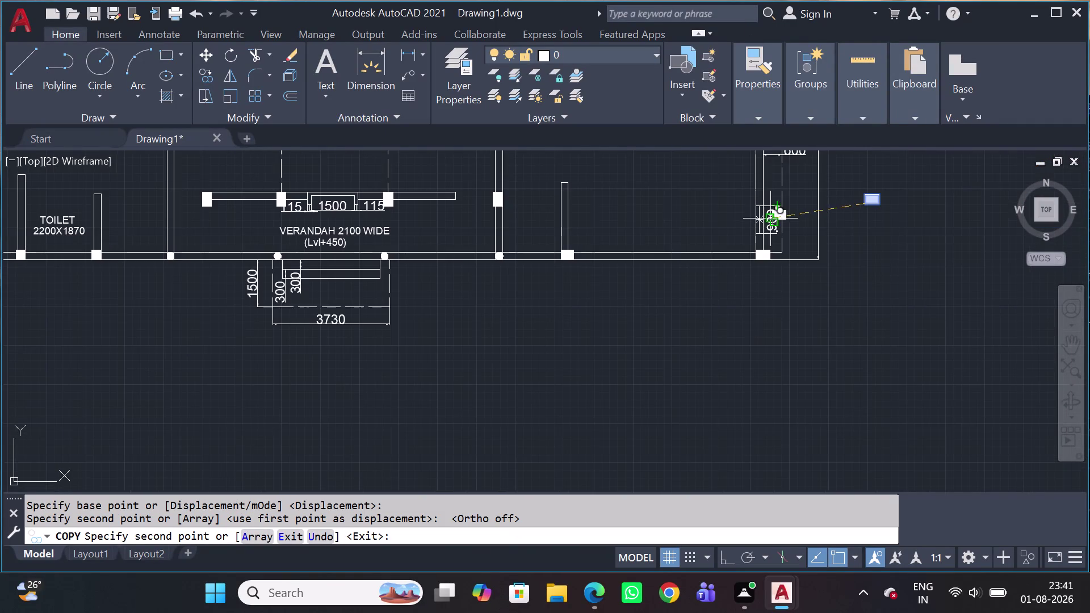
middle_drag(770, 224, 723, 423)
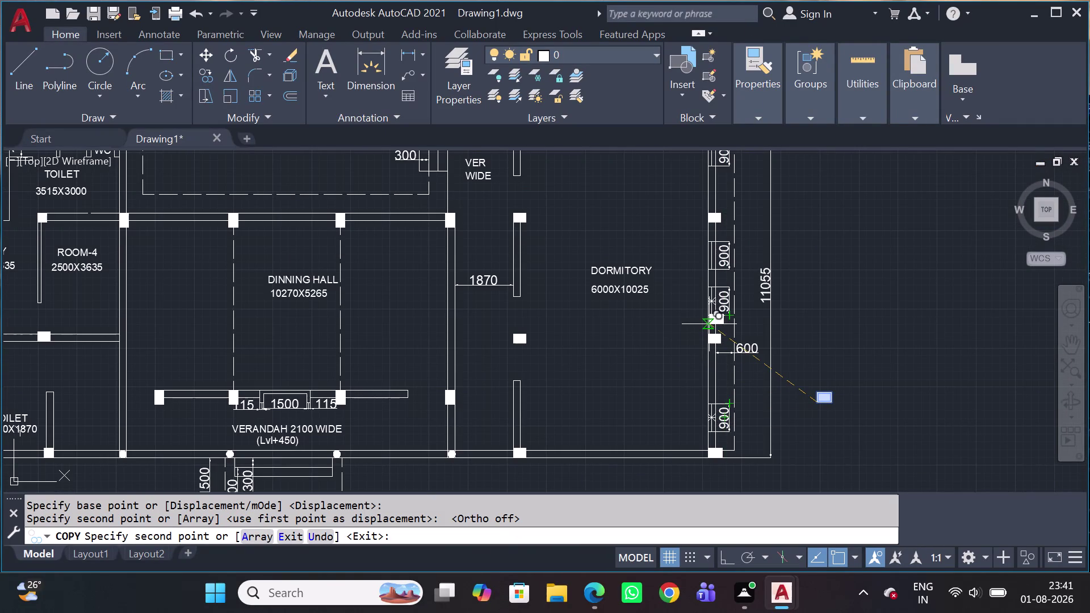
key(Escape)
scroll(up, 3)
click(714, 353)
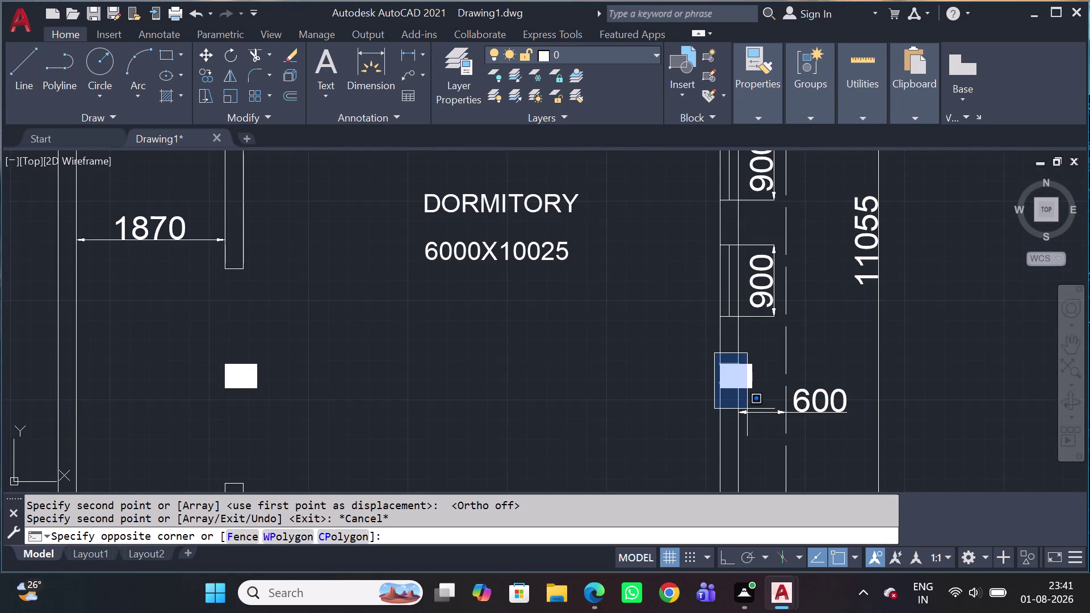
click(760, 407)
key(Delete)
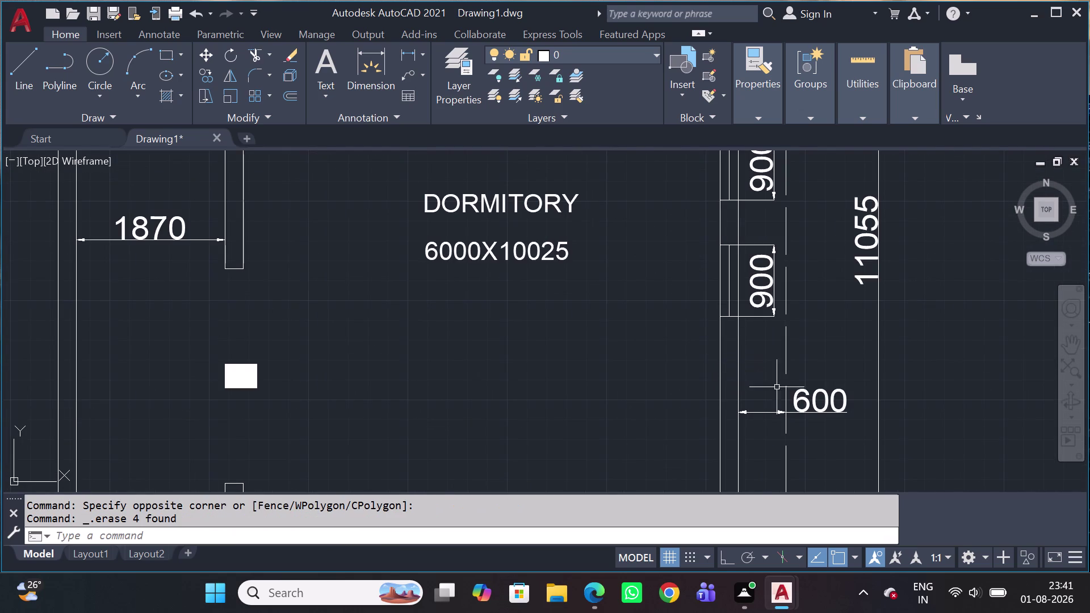
Undo the erase to restore the deleted column.
scroll(down, 3)
scroll(down, 3)
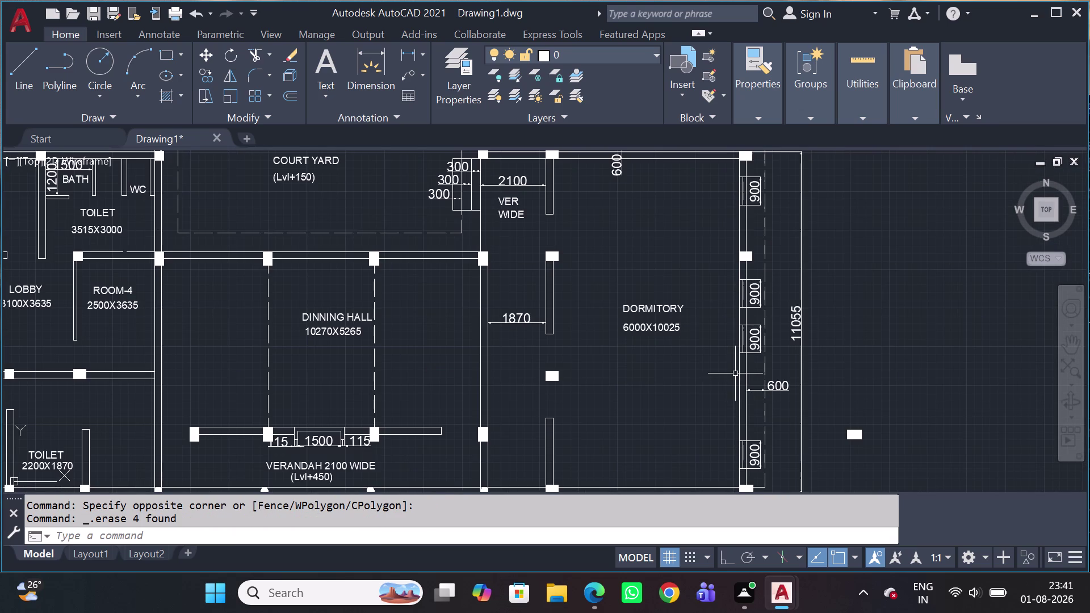
key(ctrl+z)
key(ctrl+z)
Move the loose column from right of the plan against the dormitory wall line.
scroll(down, 3)
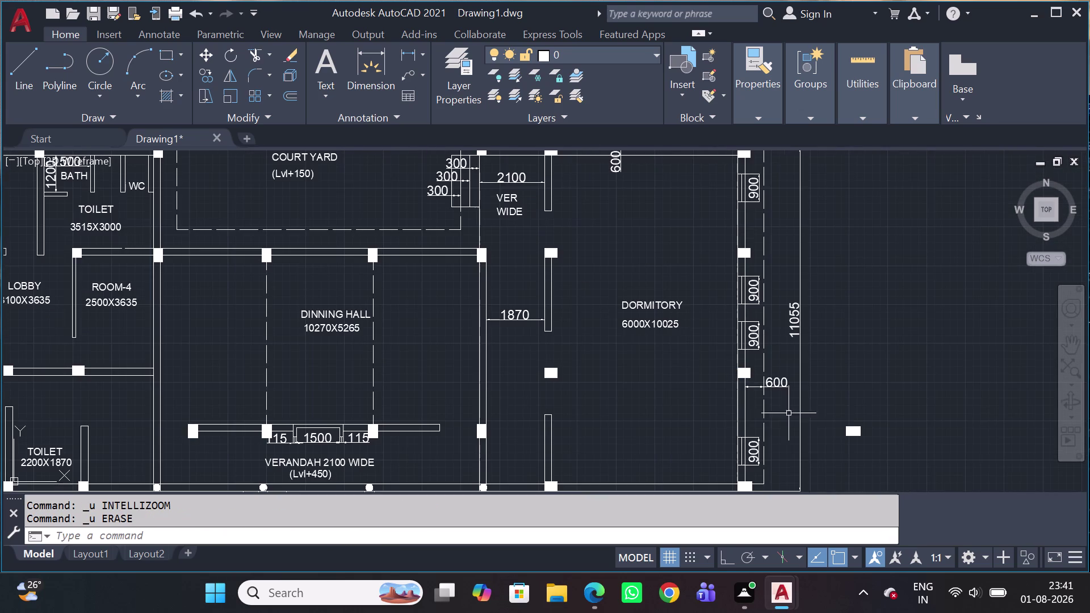
middle_drag(844, 458, 828, 406)
scroll(up, 3)
click(825, 337)
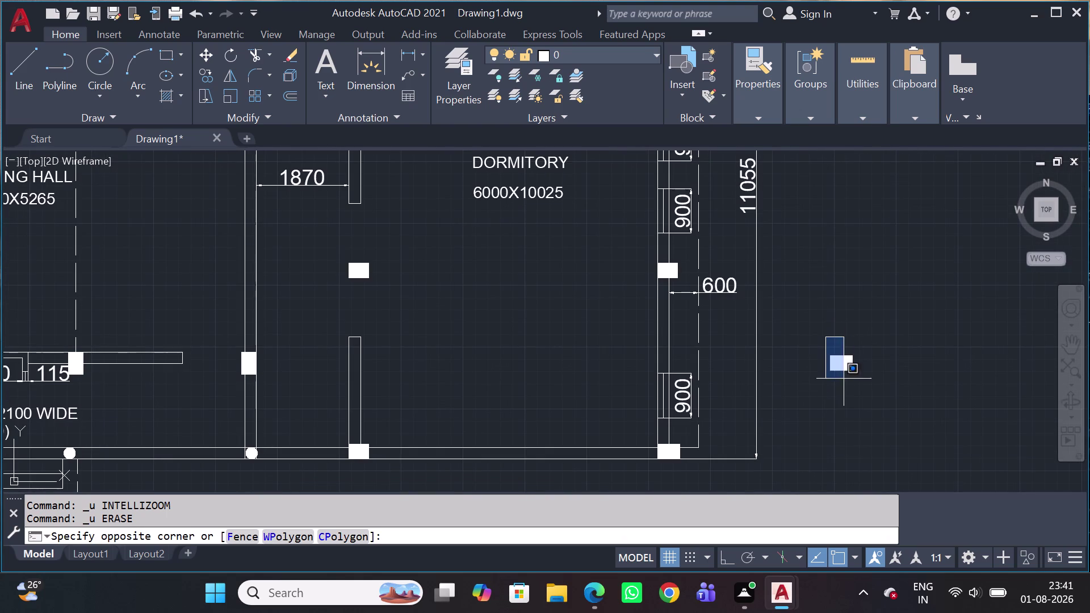
click(876, 385)
key(m)
key(space)
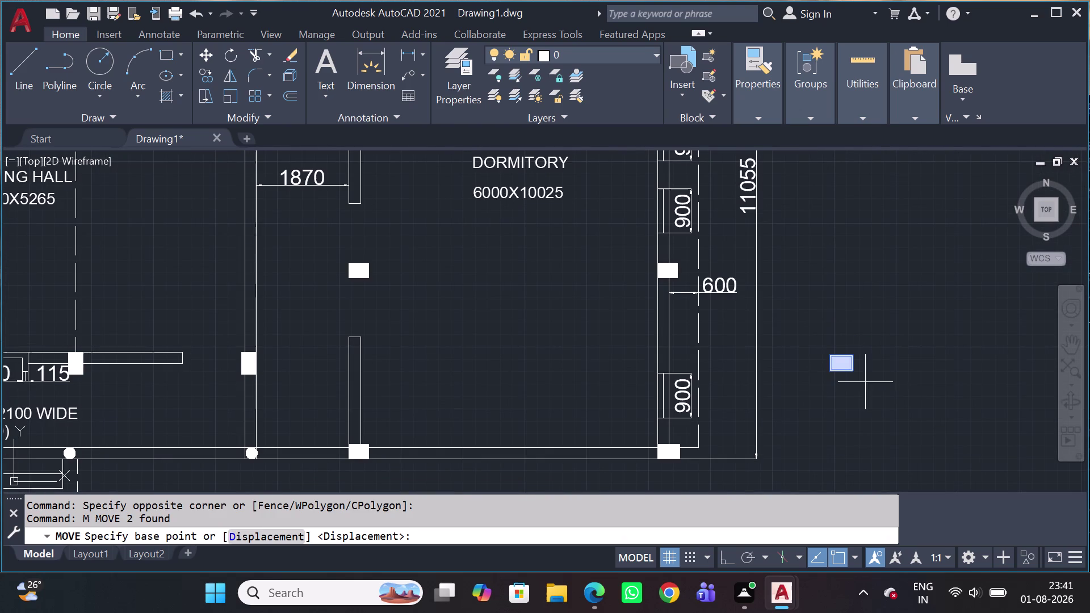
scroll(up, 3)
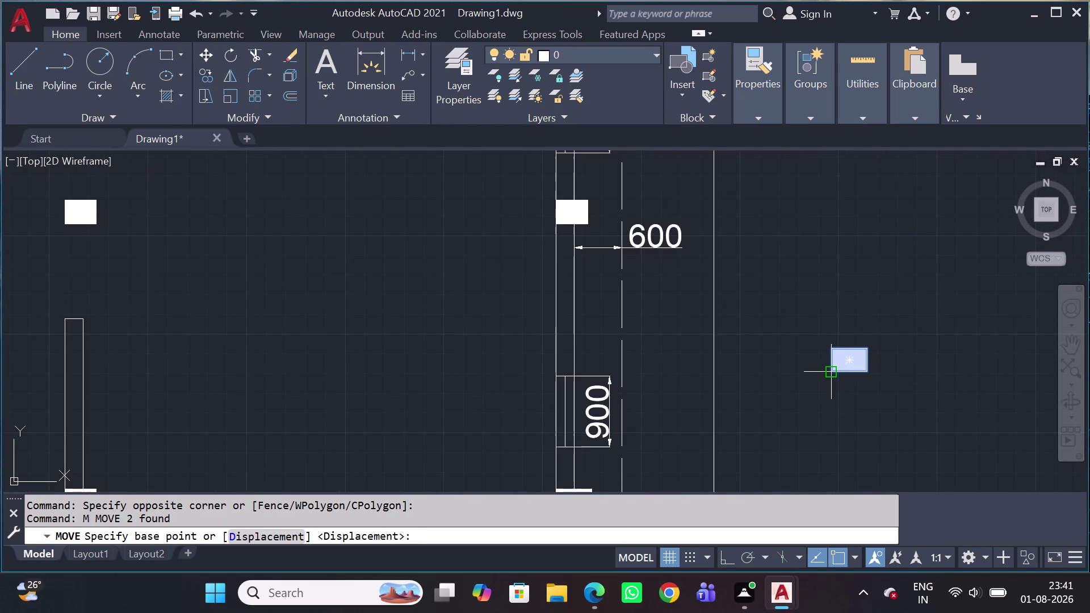
click(833, 372)
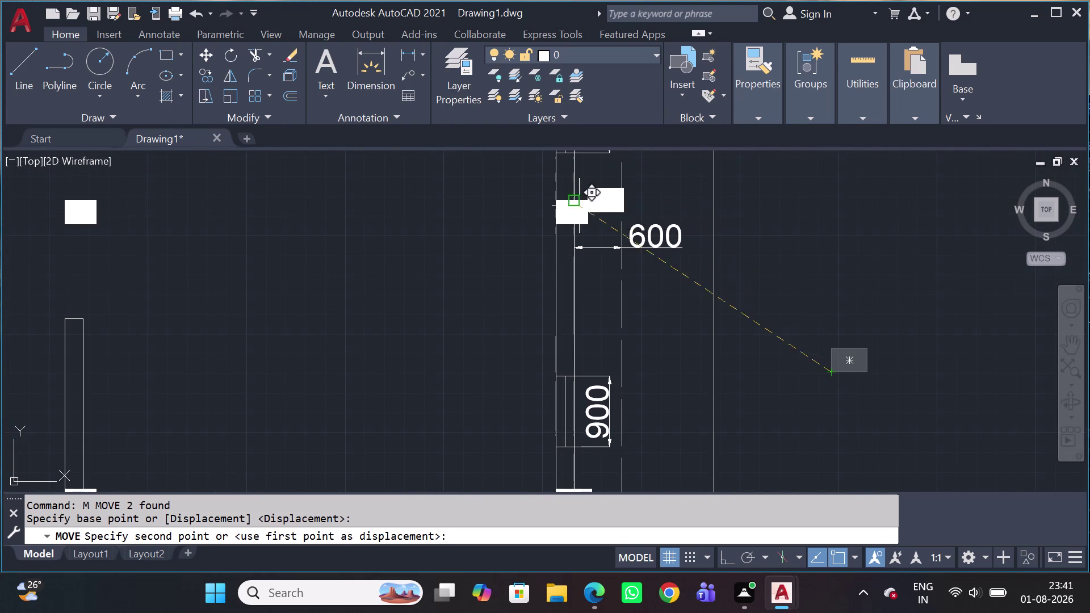
scroll(up, 3)
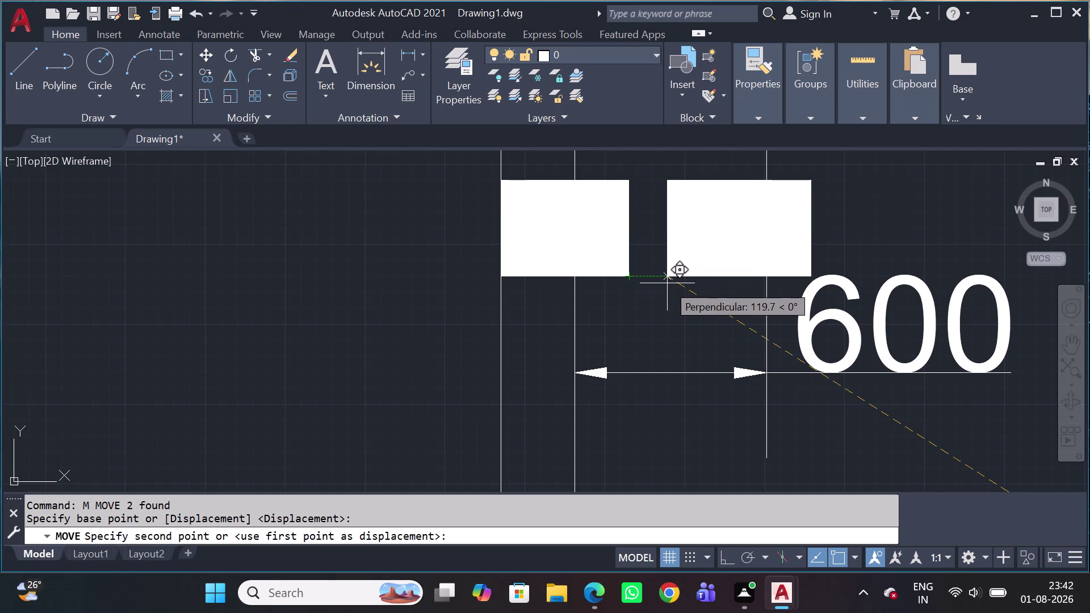
click(667, 283)
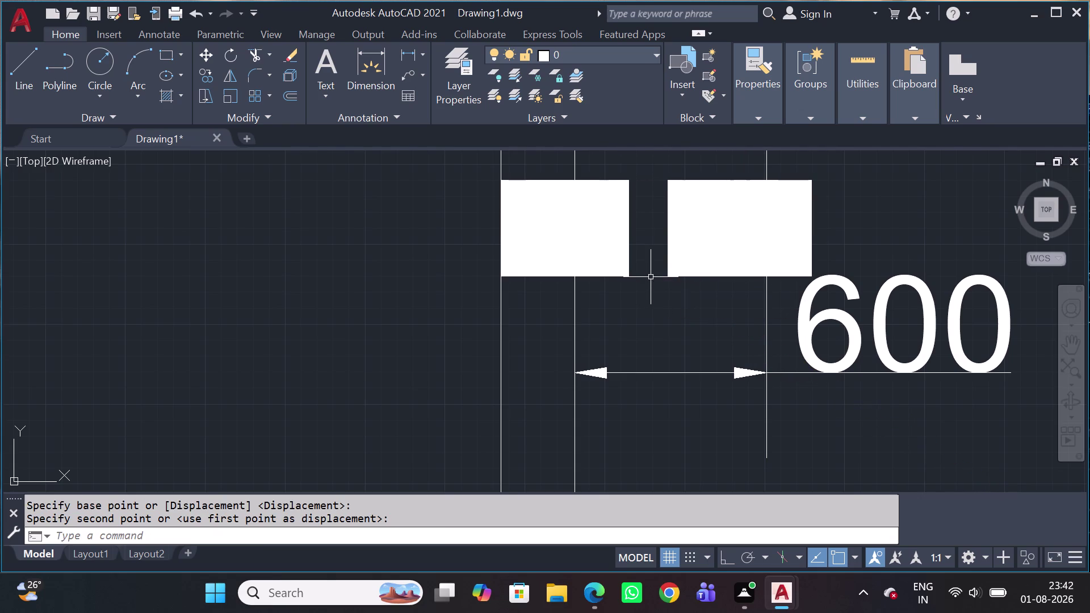
Erase the duplicate left column and move the remaining one onto the dormitory wall.
drag(649, 277, 642, 273)
click(613, 168)
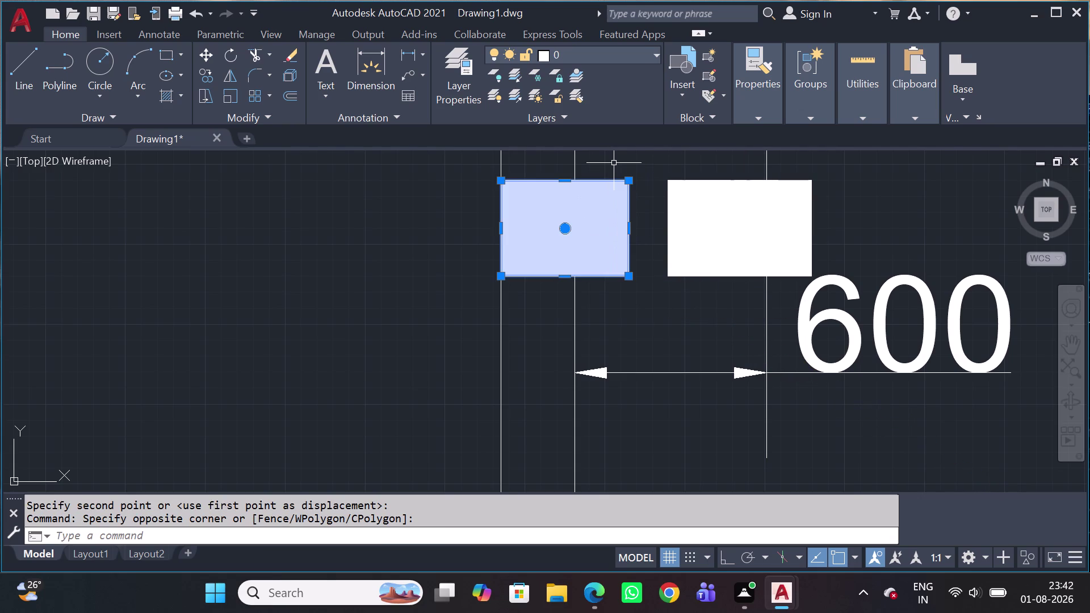
key(Delete)
scroll(down, 3)
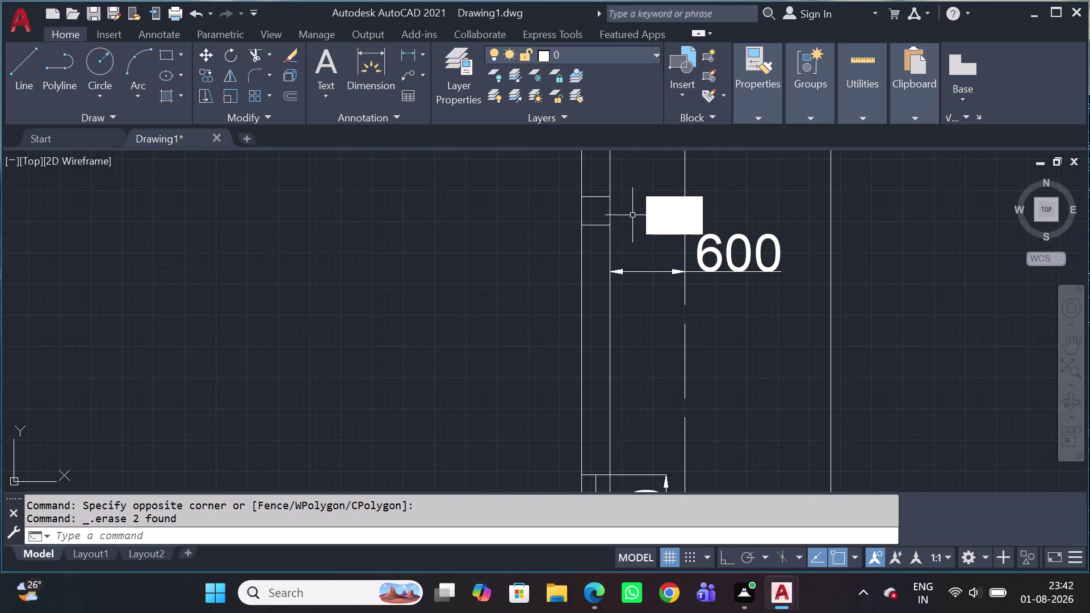
click(648, 253)
click(646, 183)
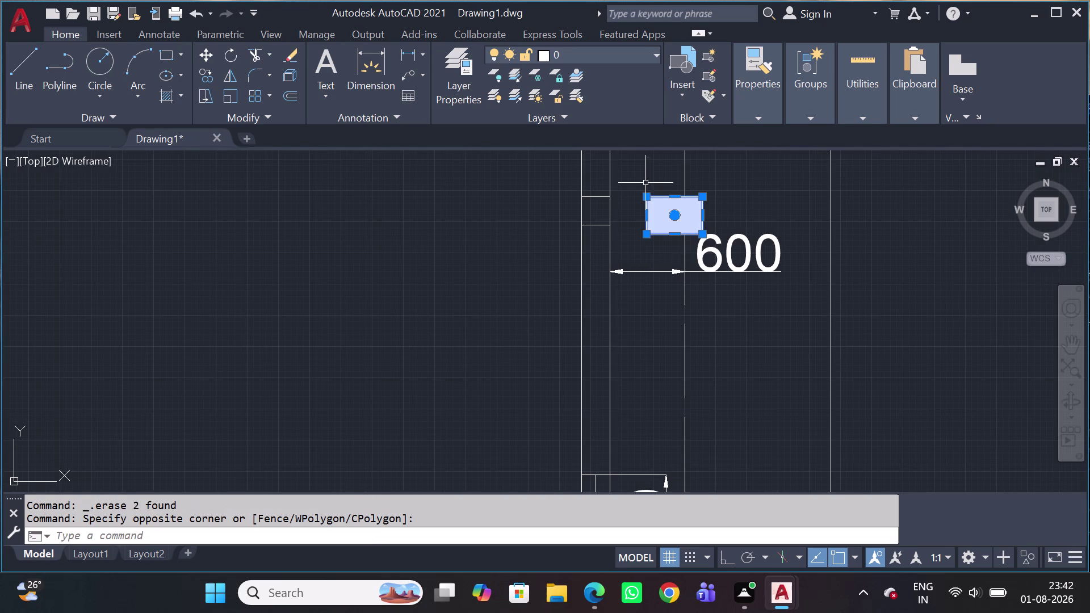
text(M)
key(space)
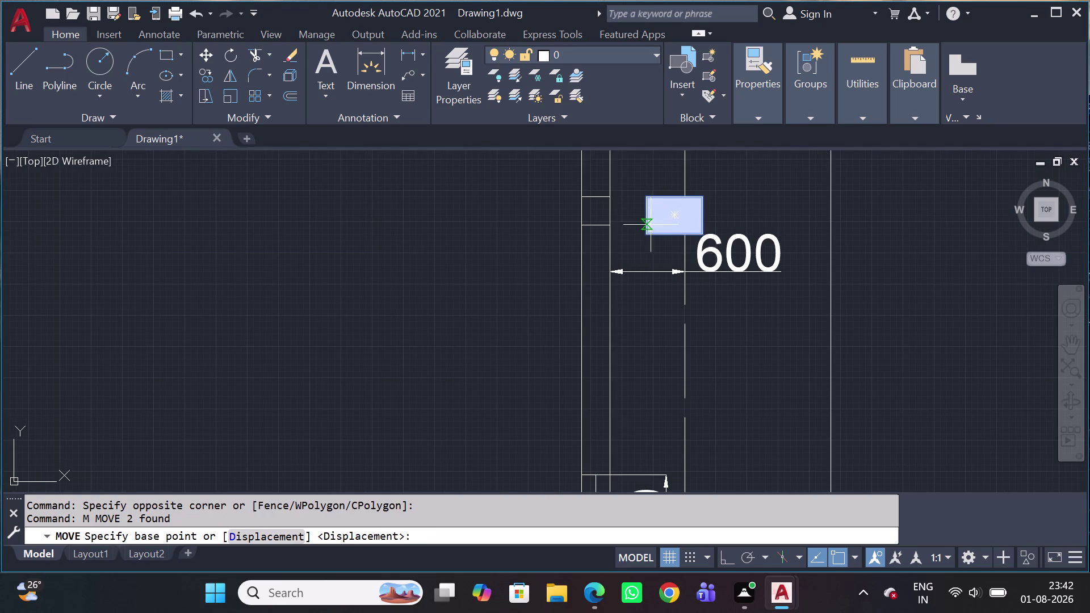
click(653, 242)
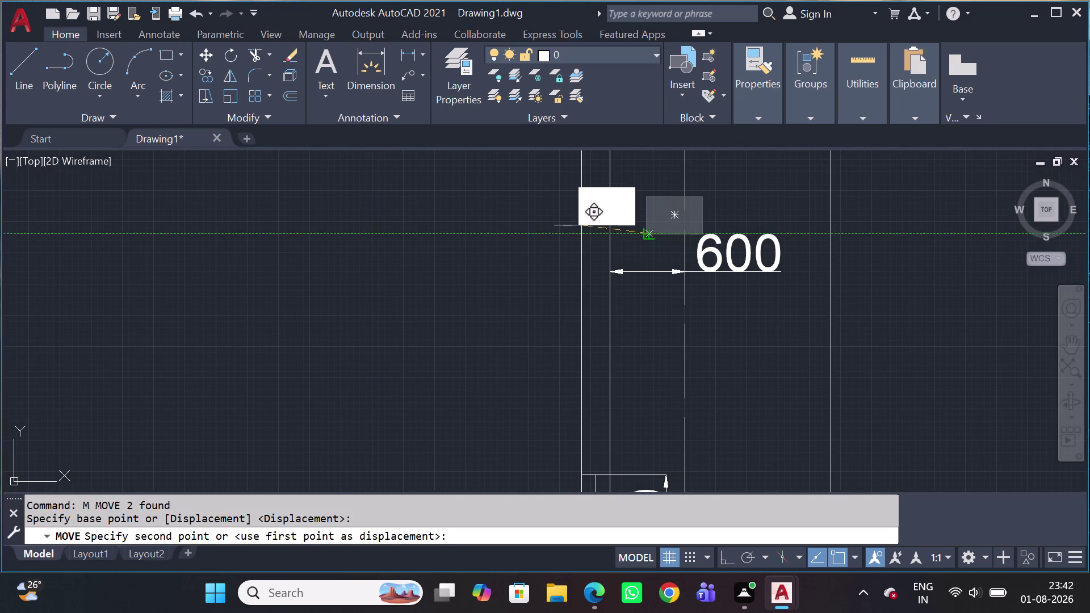
click(578, 231)
Erase the column at the top of the right wall, then undo that erase.
scroll(down, 3)
middle_drag(591, 237, 667, 419)
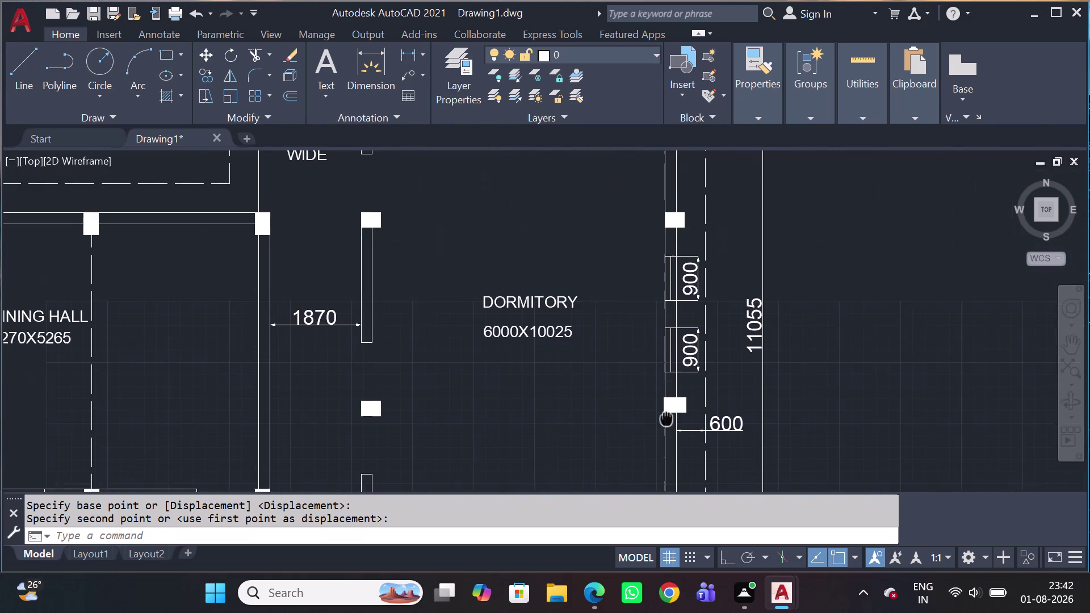
middle_drag(667, 418, 668, 421)
click(657, 203)
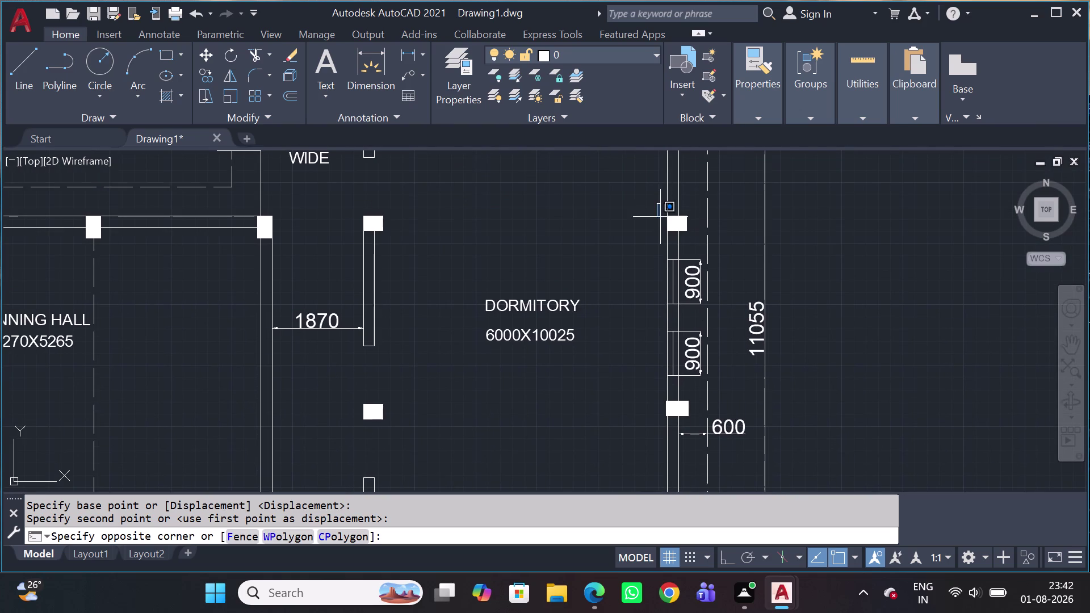
click(692, 240)
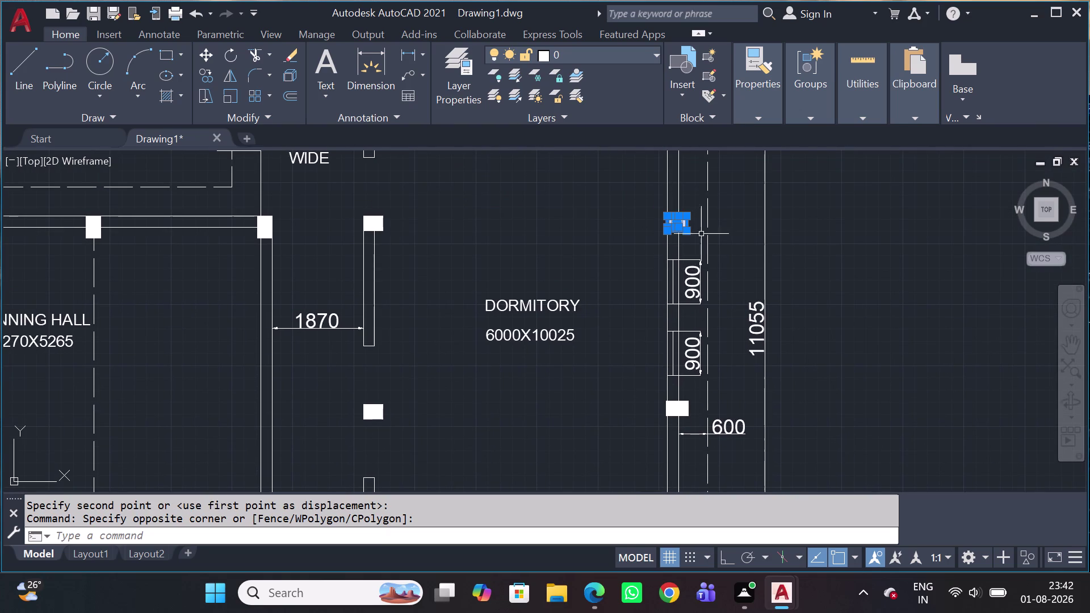
key(Delete)
key(ctrl+z)
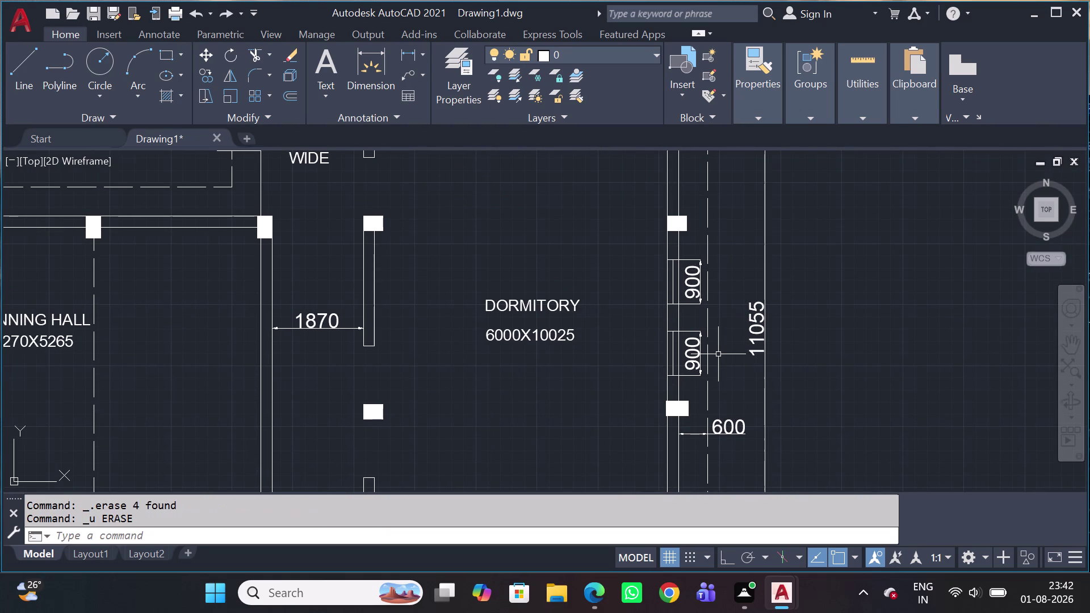
Delete the top column on the dormitory's right wall.
scroll(up, 3)
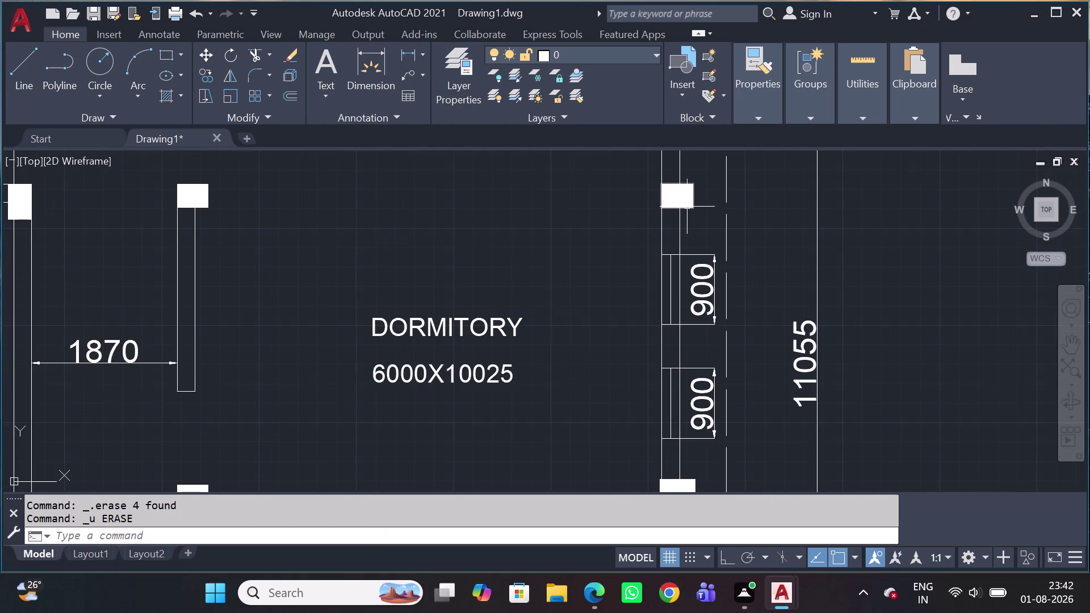
click(690, 185)
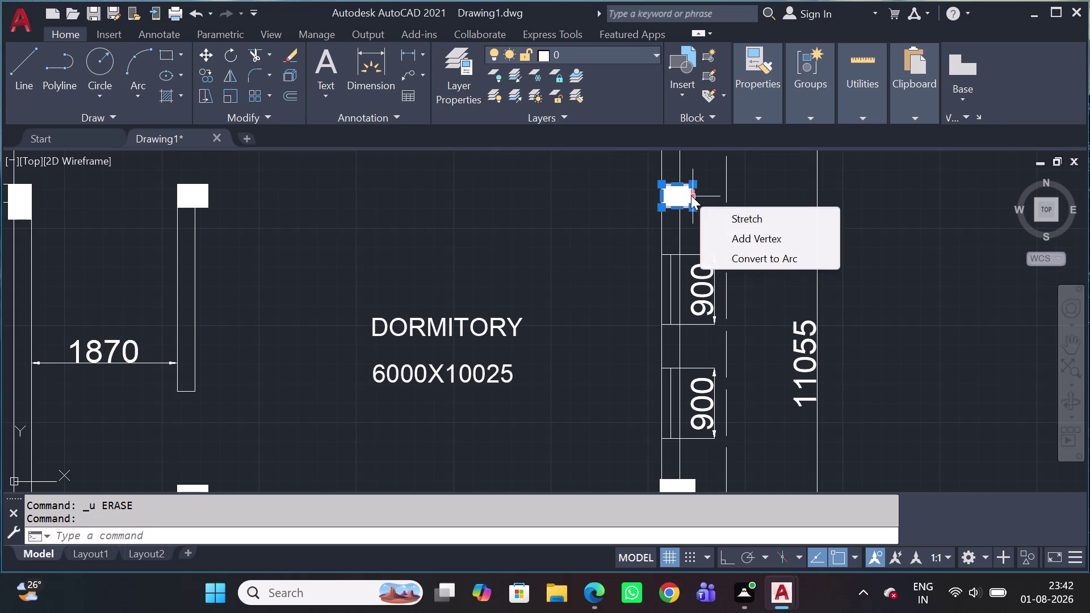
click(676, 196)
key(Delete)
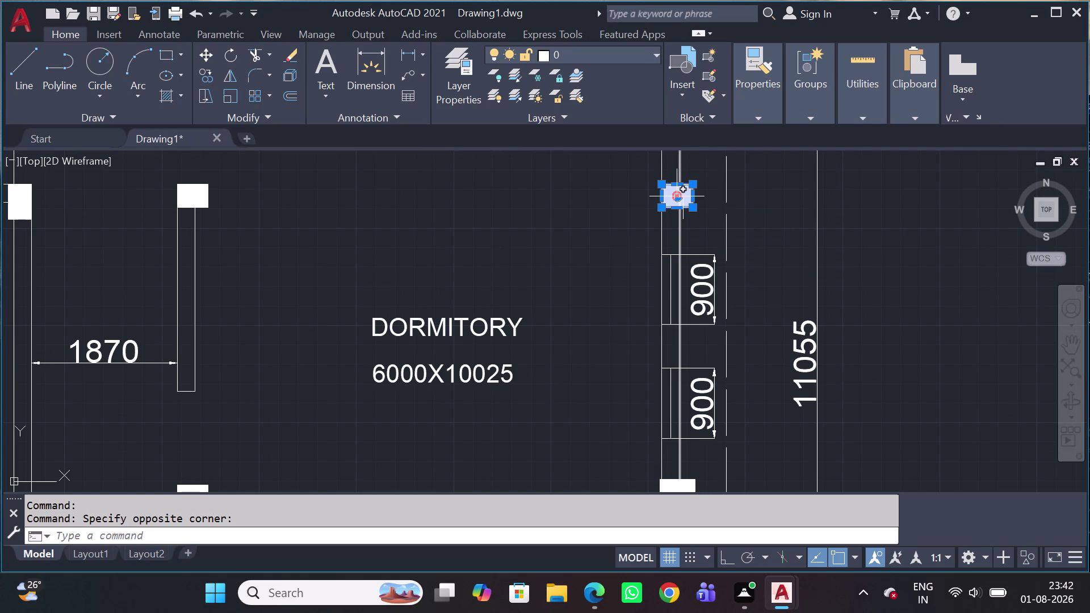
click(685, 196)
key(Delete)
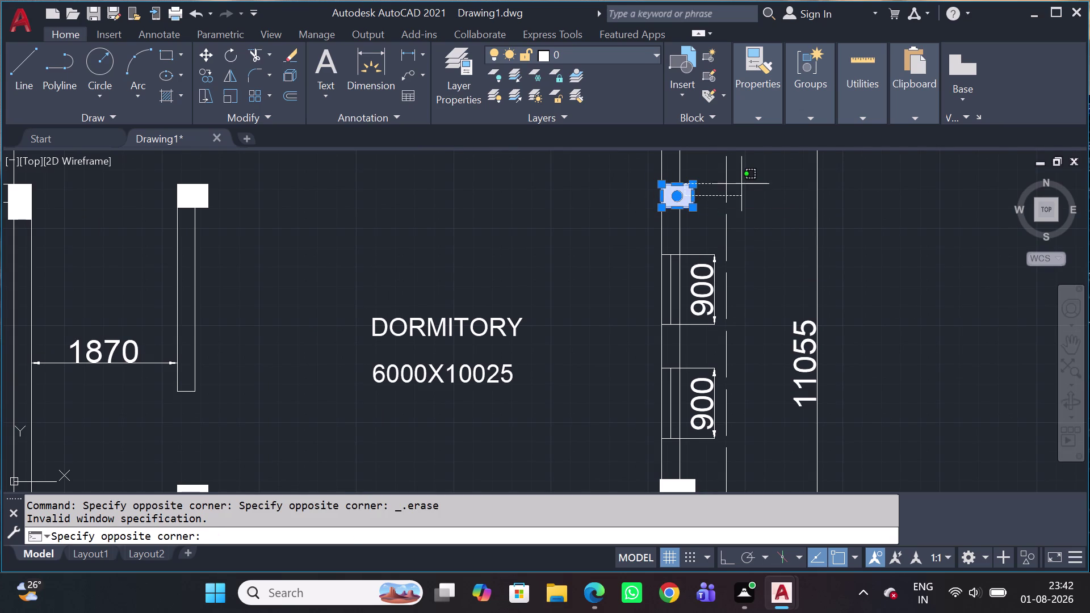
key(Delete)
click(695, 205)
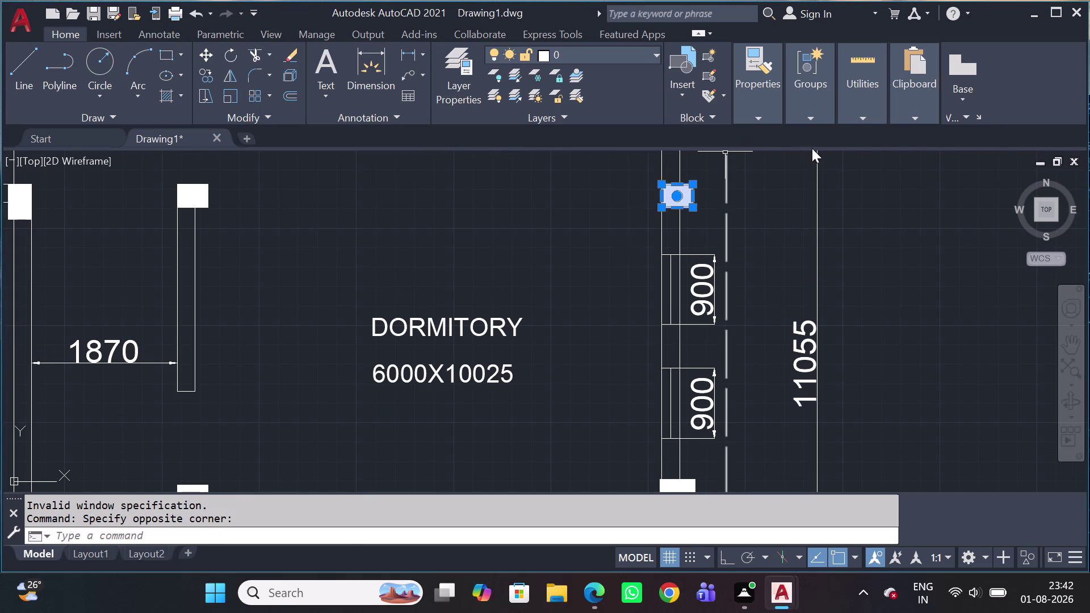
key(Delete)
Select the column beside the 600 dimension.
middle_drag(712, 378, 695, 218)
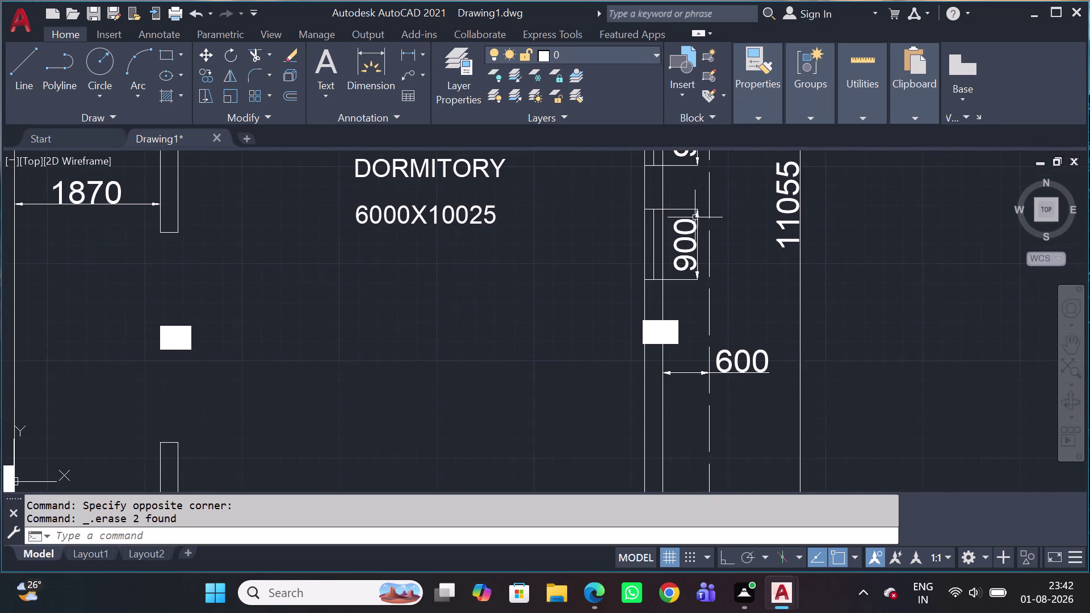
drag(678, 360, 677, 341)
click(671, 309)
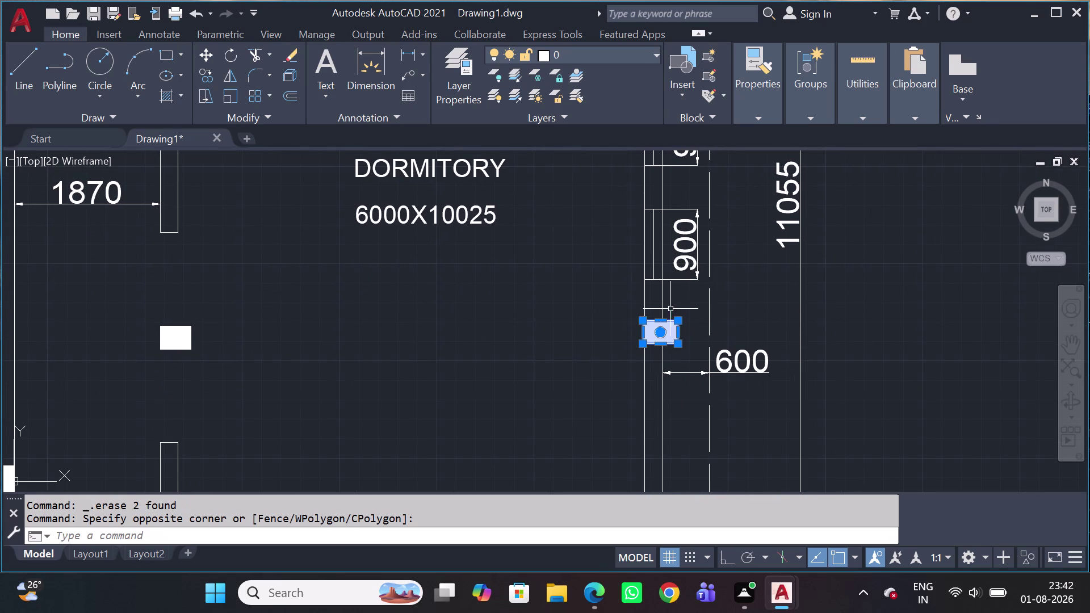
Copy the selected column to the top end of the dormitory's right wall.
key(c)
key(o)
key(space)
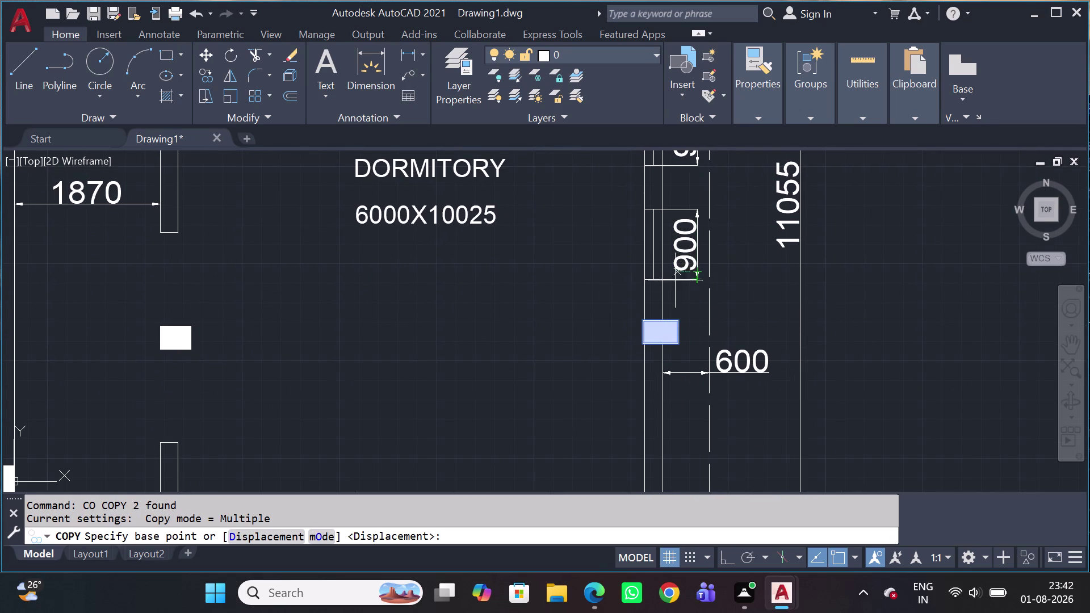
click(642, 349)
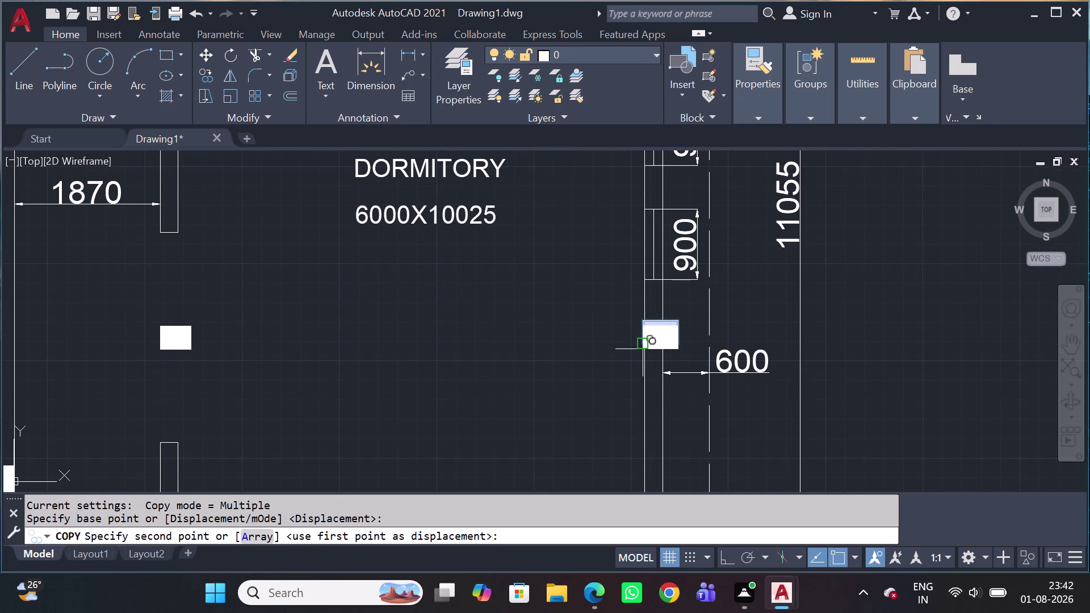
scroll(down, 3)
middle_drag(635, 269, 661, 373)
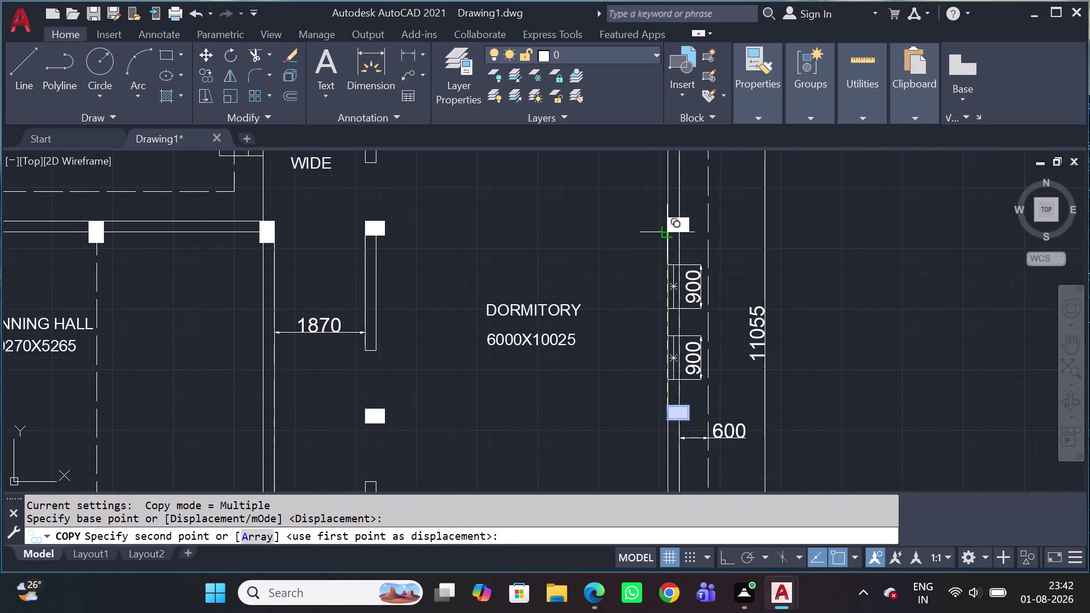
scroll(up, 3)
click(667, 236)
Cancel the pending copy and pan to the dormitory's right wall.
scroll(down, 3)
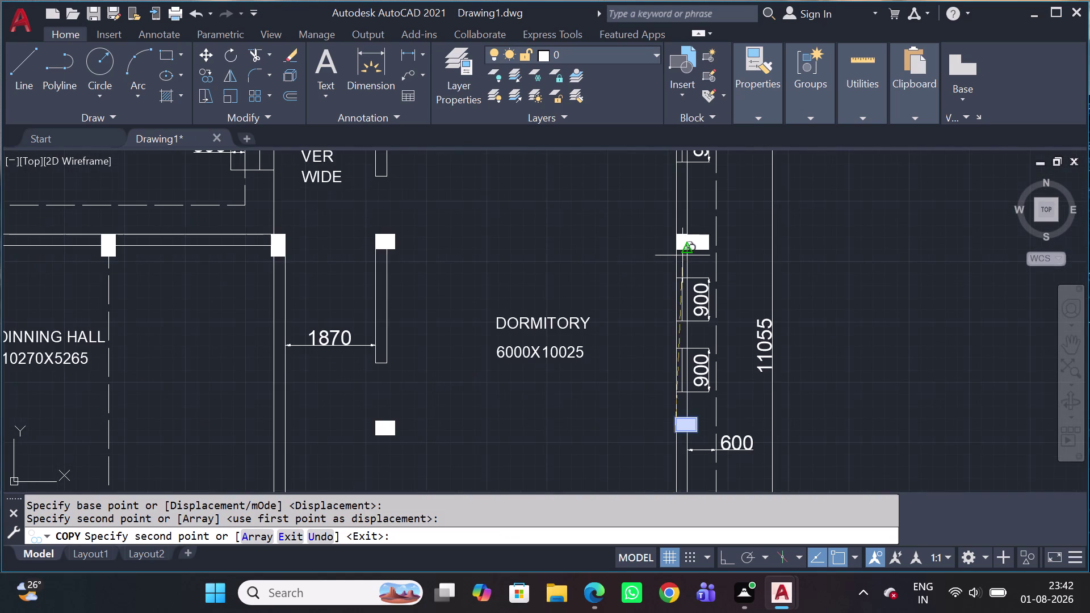
middle_drag(679, 258, 717, 369)
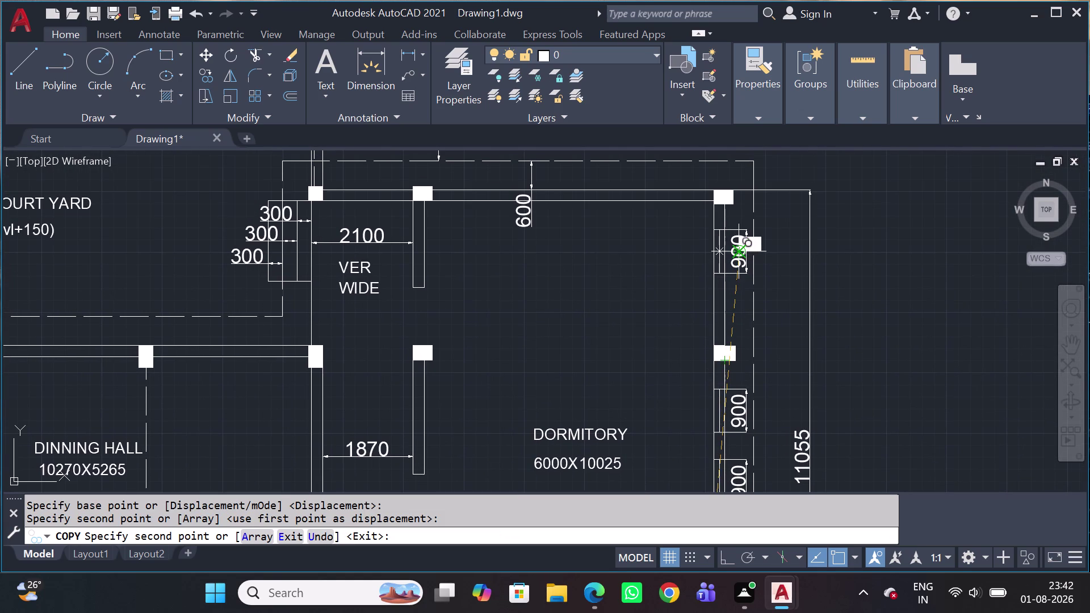
key(Escape)
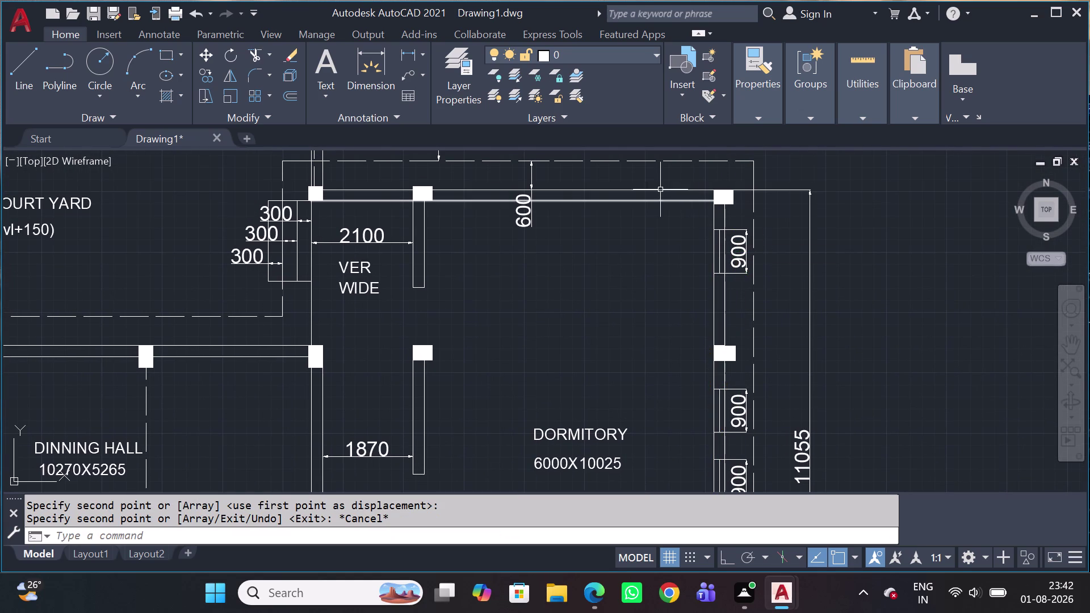
scroll(down, 3)
scroll(up, 3)
middle_drag(473, 326, 508, 315)
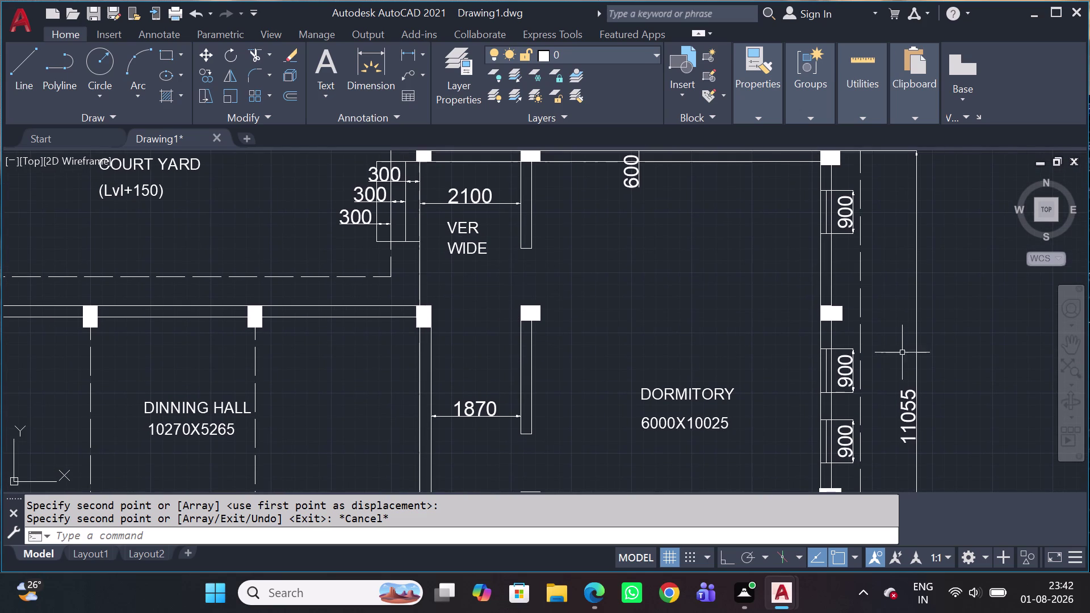
Select the right-wall column and start a copy, then cancel it.
click(826, 291)
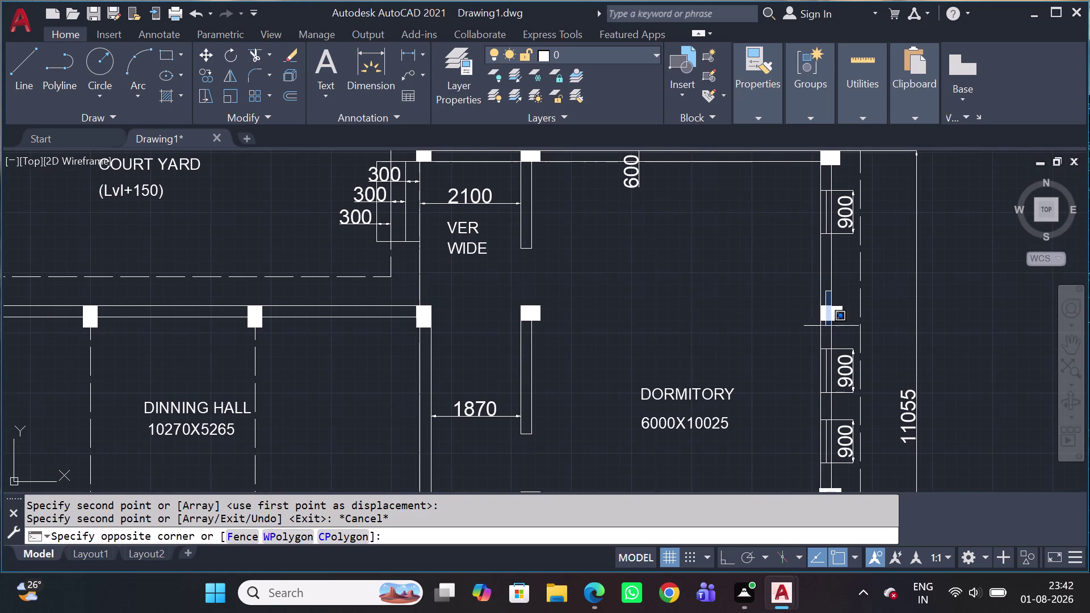
key(Escape)
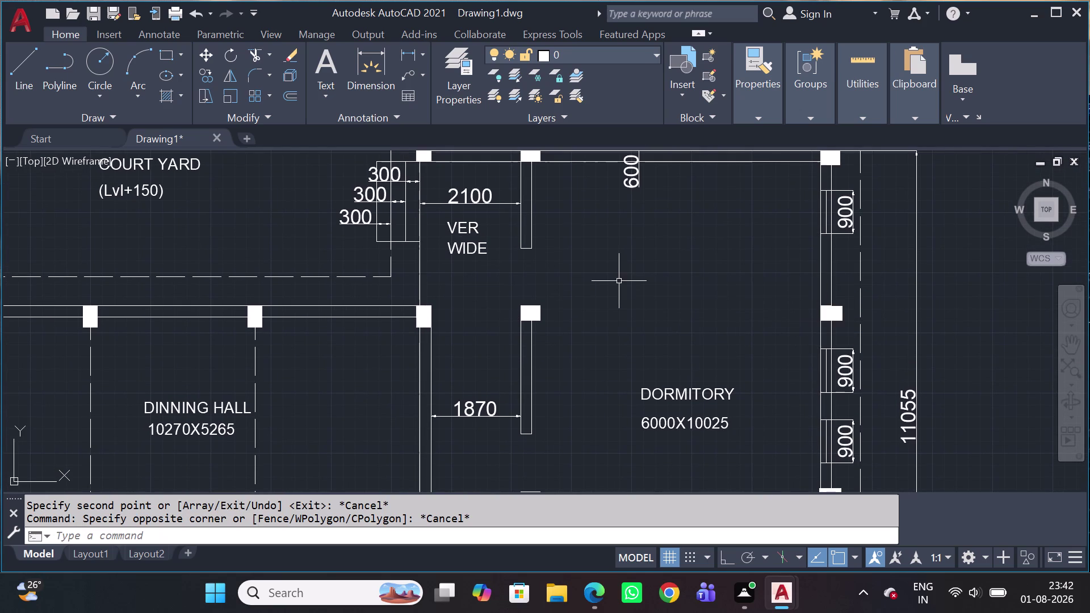
click(797, 290)
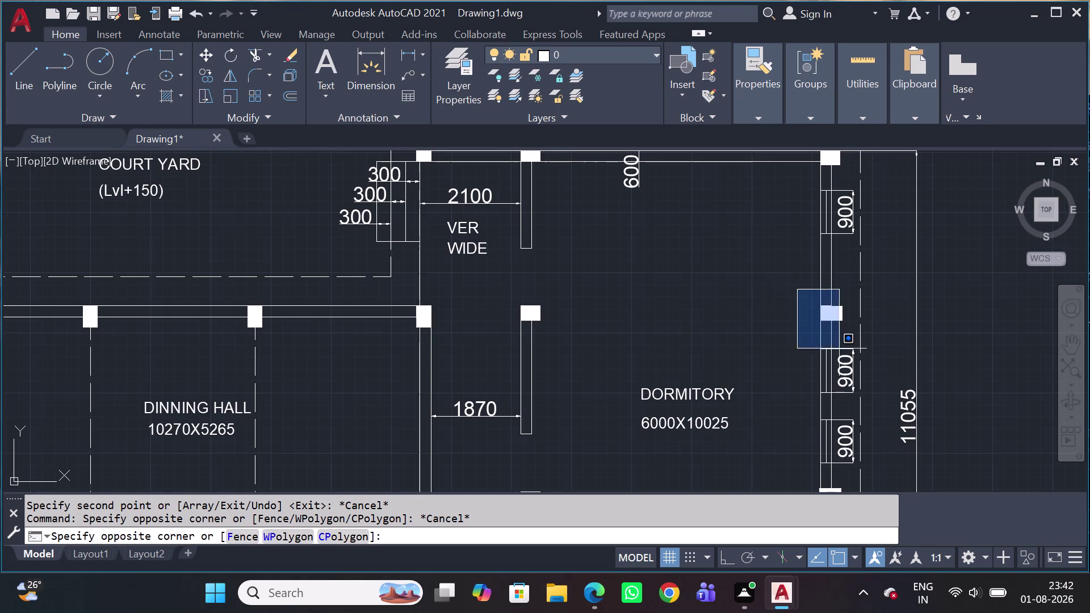
click(863, 337)
key(c)
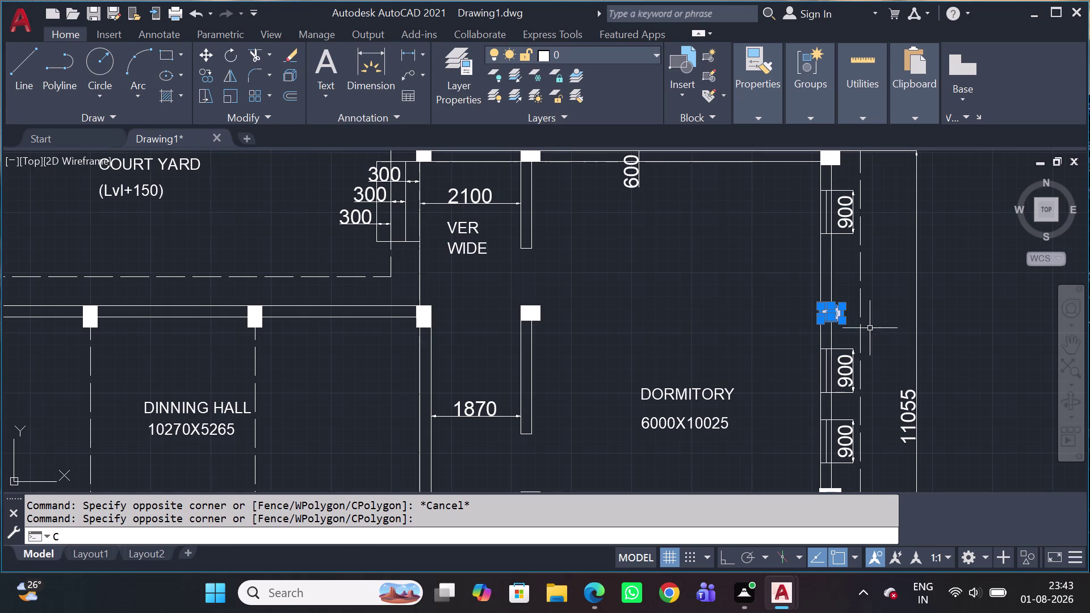
key(o)
key(space)
scroll(up, 3)
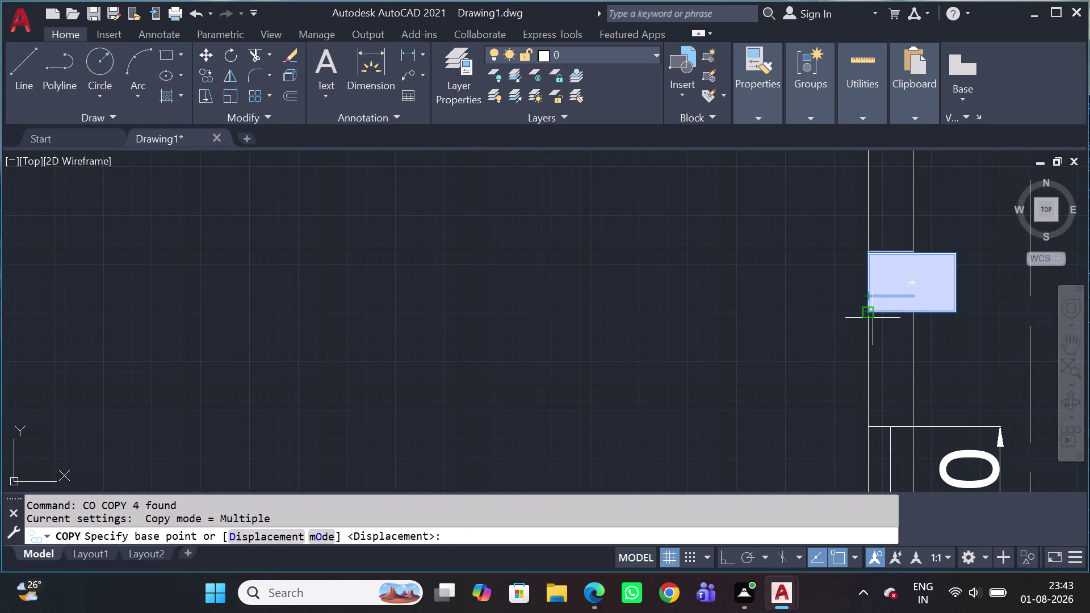
key(Escape)
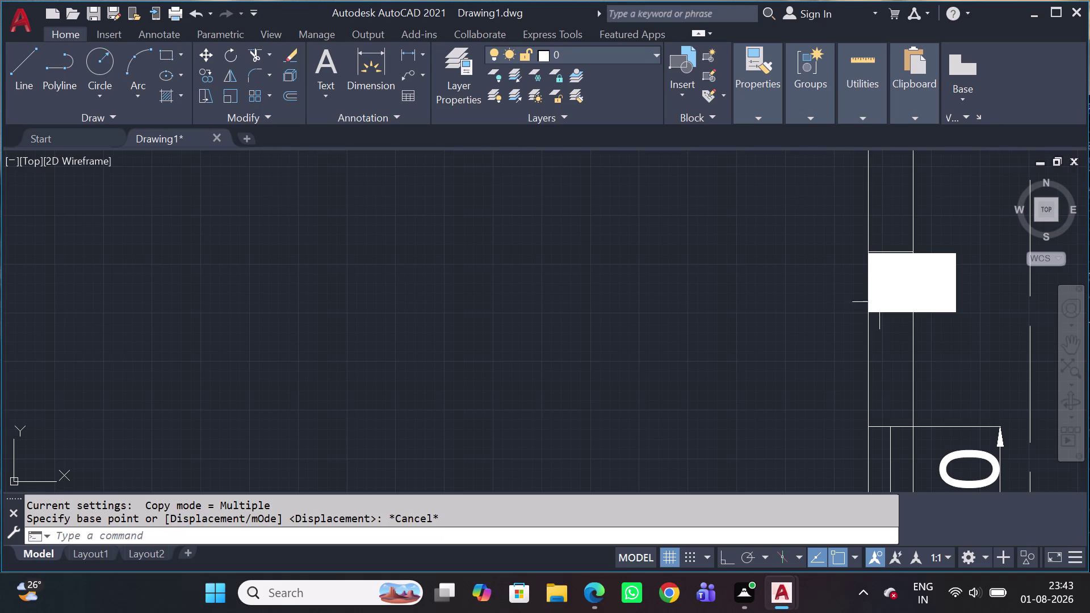
Move the right-wall column slightly higher from its bottom-left corner.
drag(950, 325, 951, 320)
click(945, 244)
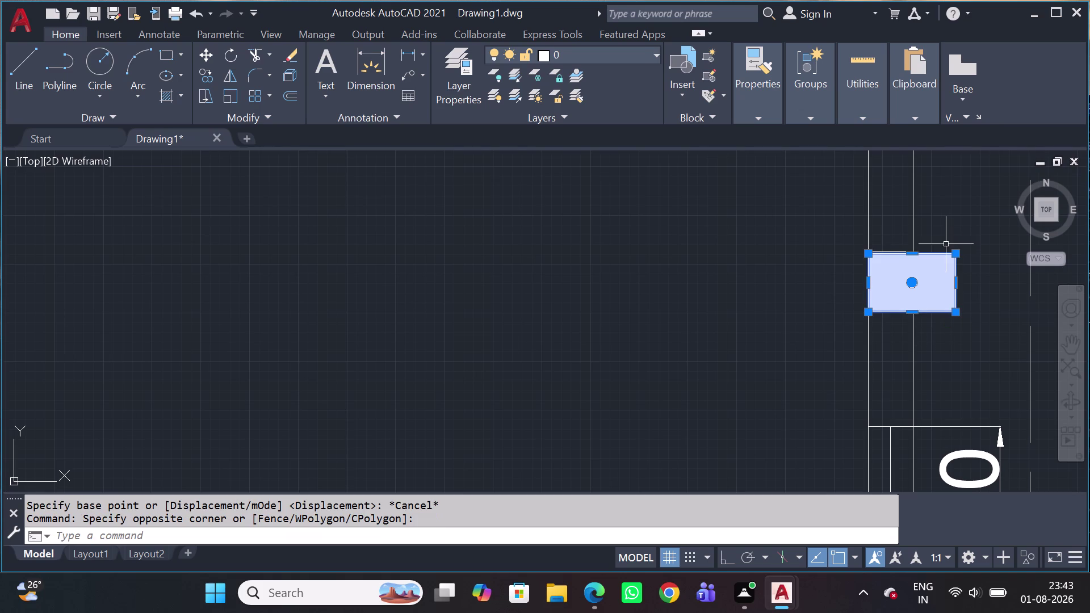
text(M)
key(space)
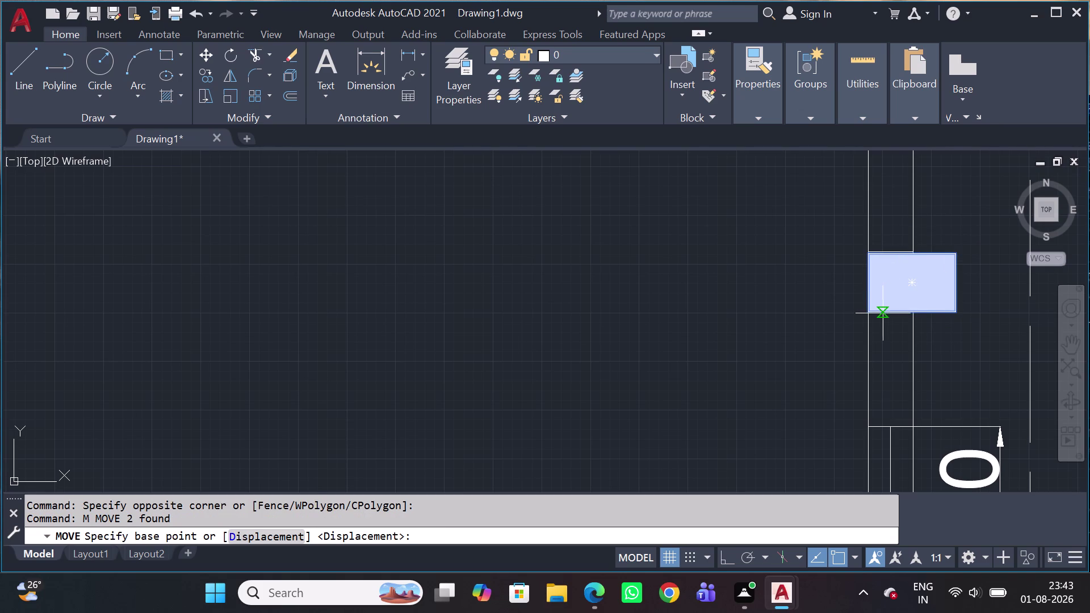
click(863, 317)
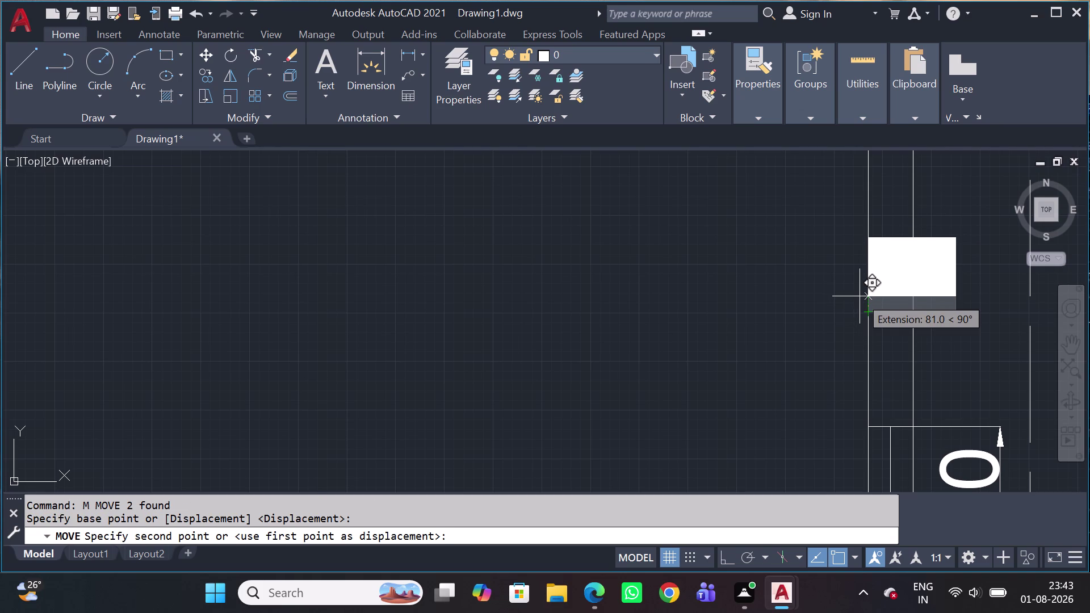
click(859, 297)
Select the moved column, recenter the view on it, and clear the selection.
scroll(down, 3)
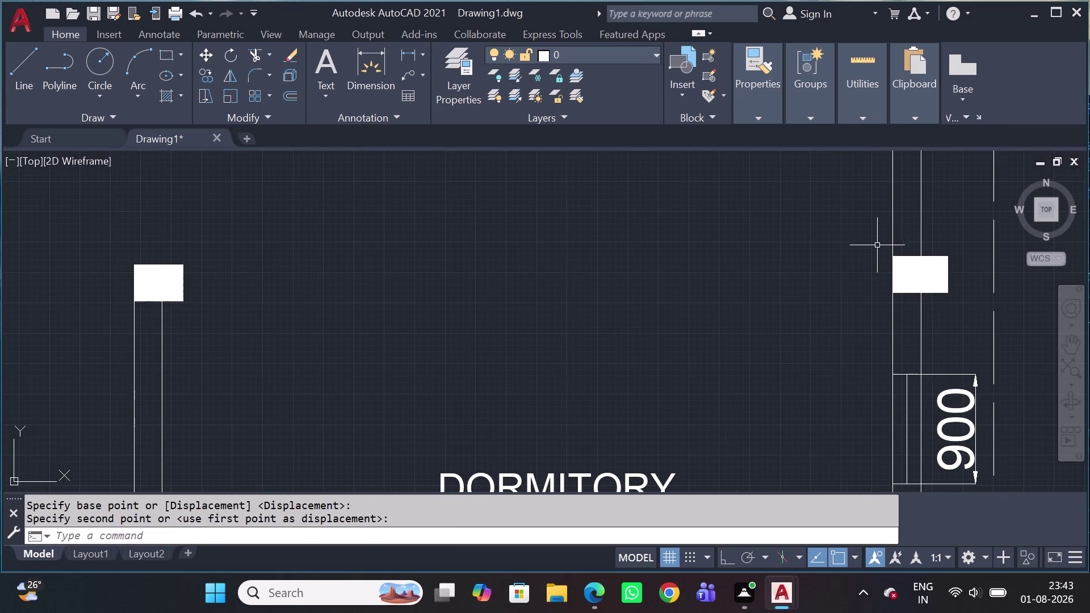
click(874, 239)
click(991, 320)
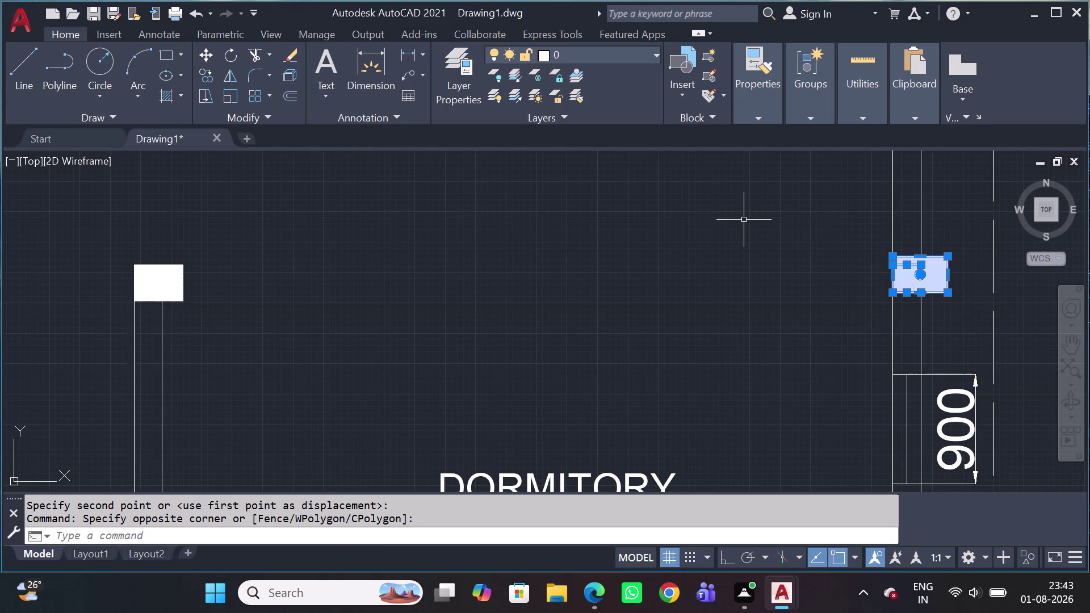
scroll(up, 3)
middle_drag(822, 273, 753, 275)
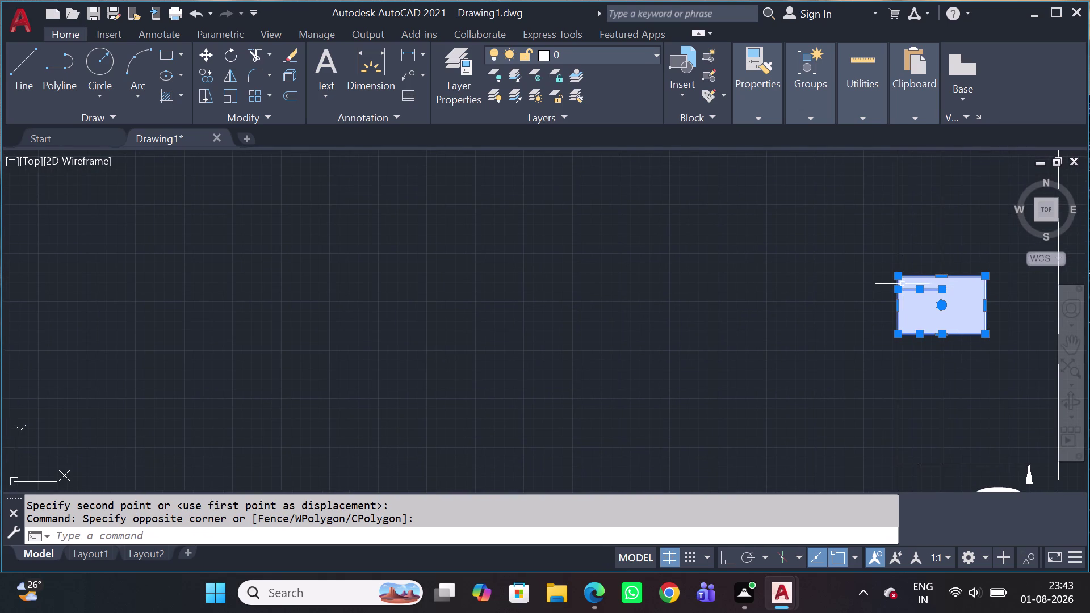
key(Escape)
key(Escape)
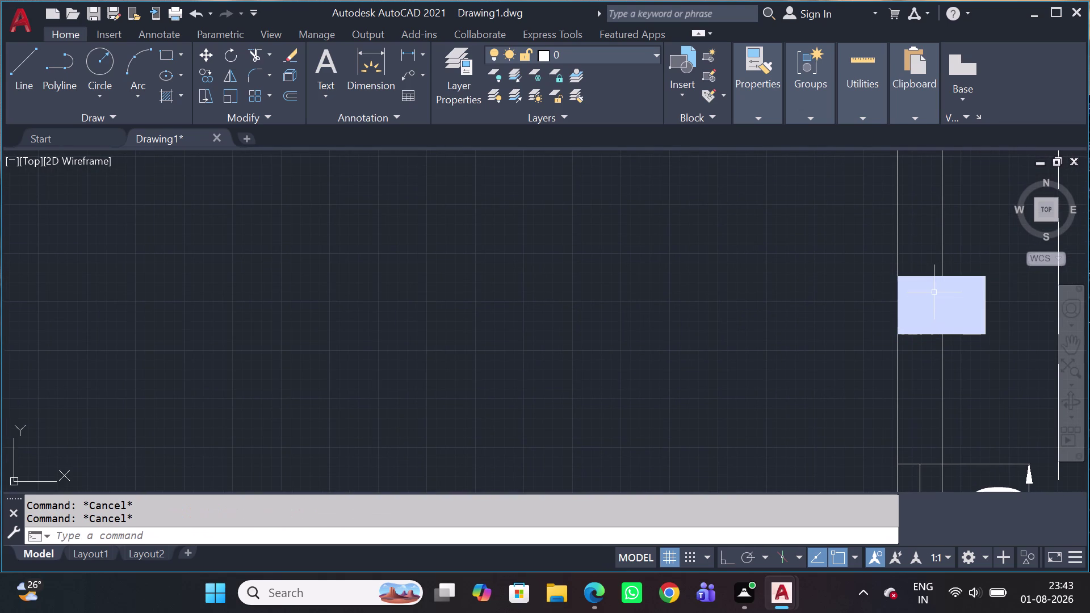
click(934, 294)
key(Escape)
Erase the overlapping object on the column's upper edge.
click(881, 278)
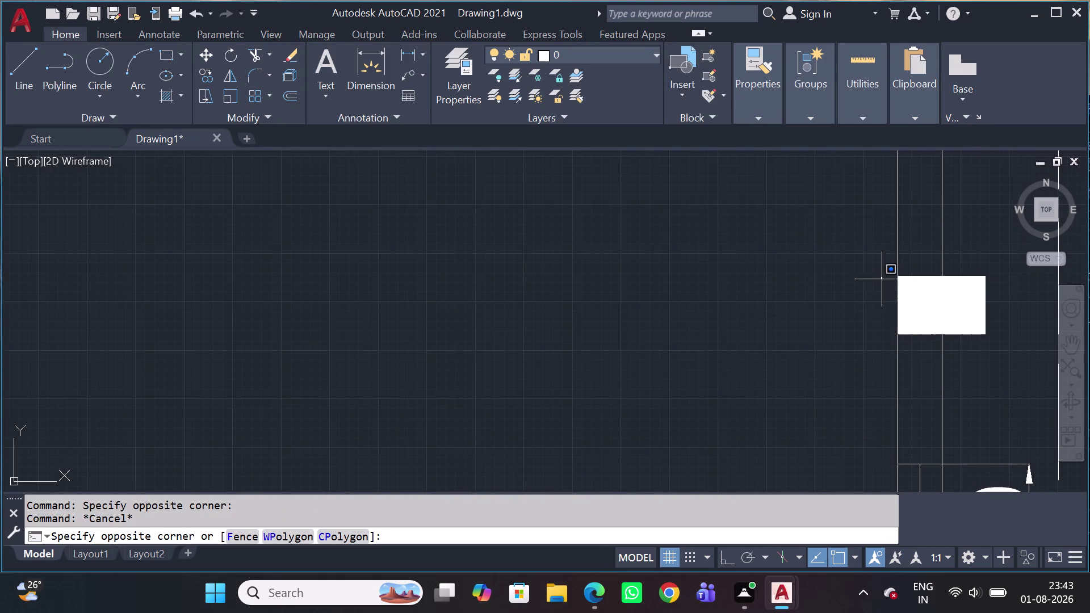
click(934, 324)
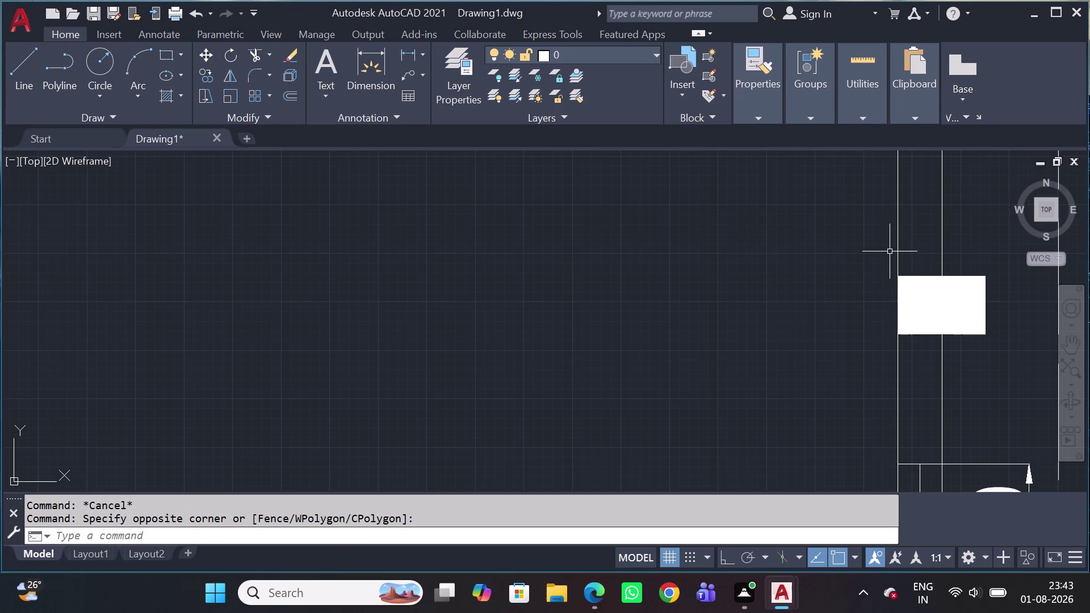
click(887, 252)
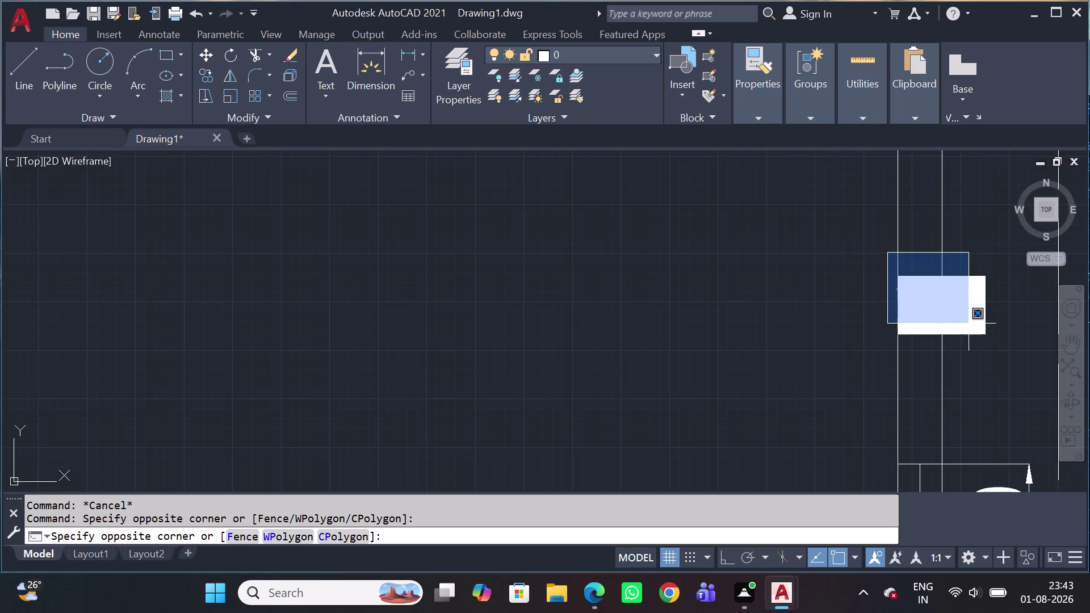
click(967, 325)
key(Delete)
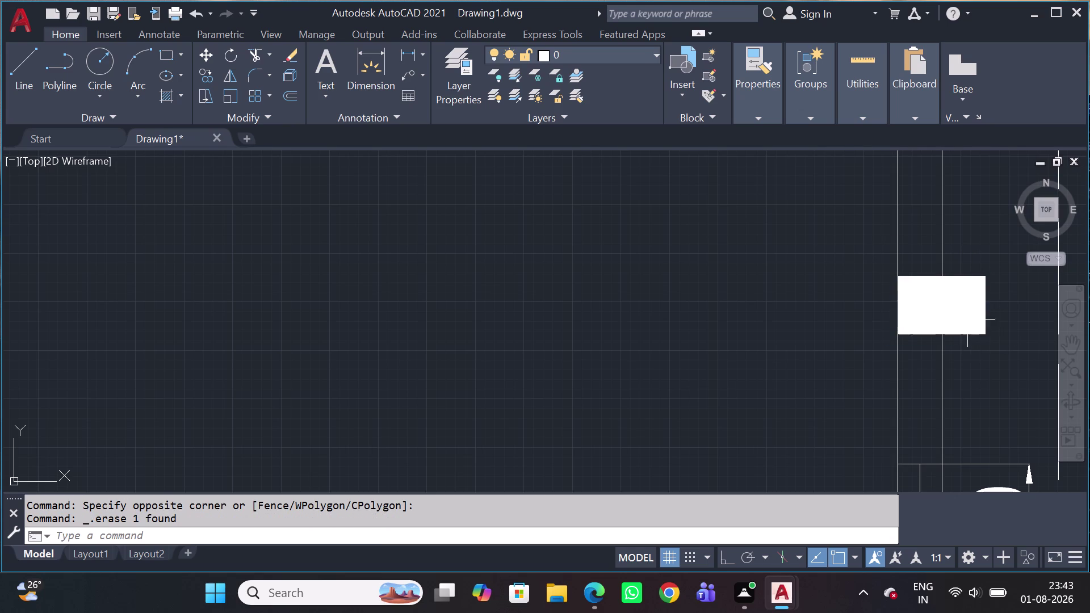
Select the column and start copying it with CO.
click(974, 342)
click(964, 263)
key(c)
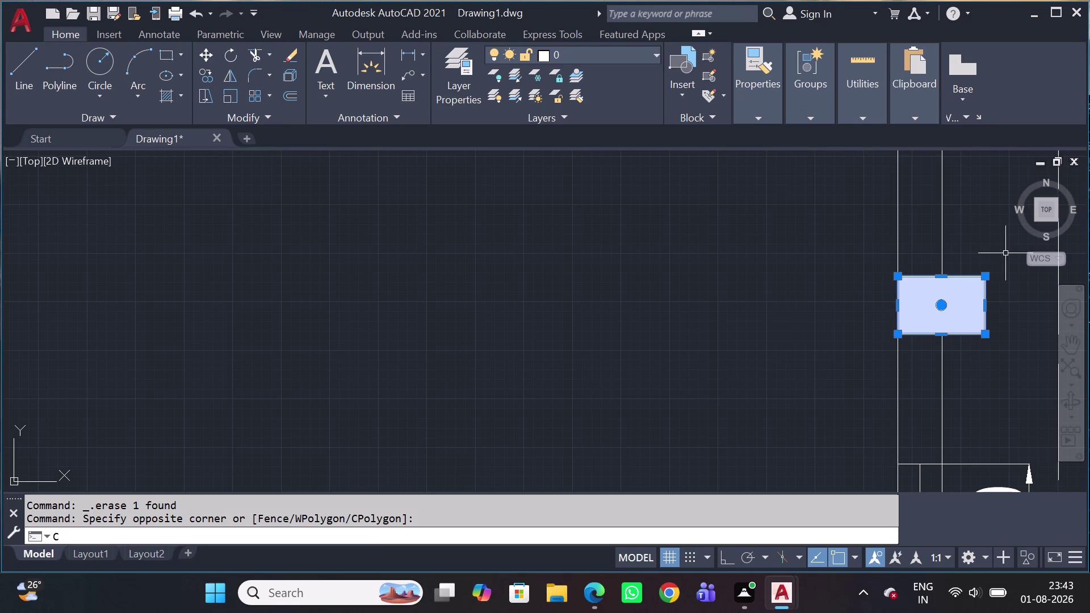
key(o)
key(space)
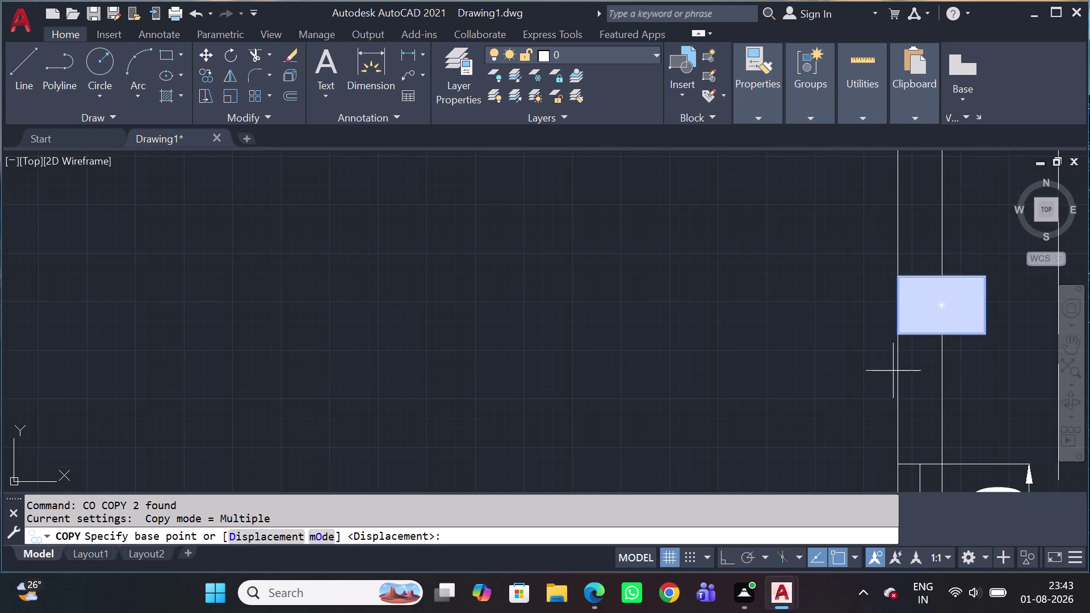
Place a copy of the column beside the left verandah column.
click(895, 337)
scroll(down, 3)
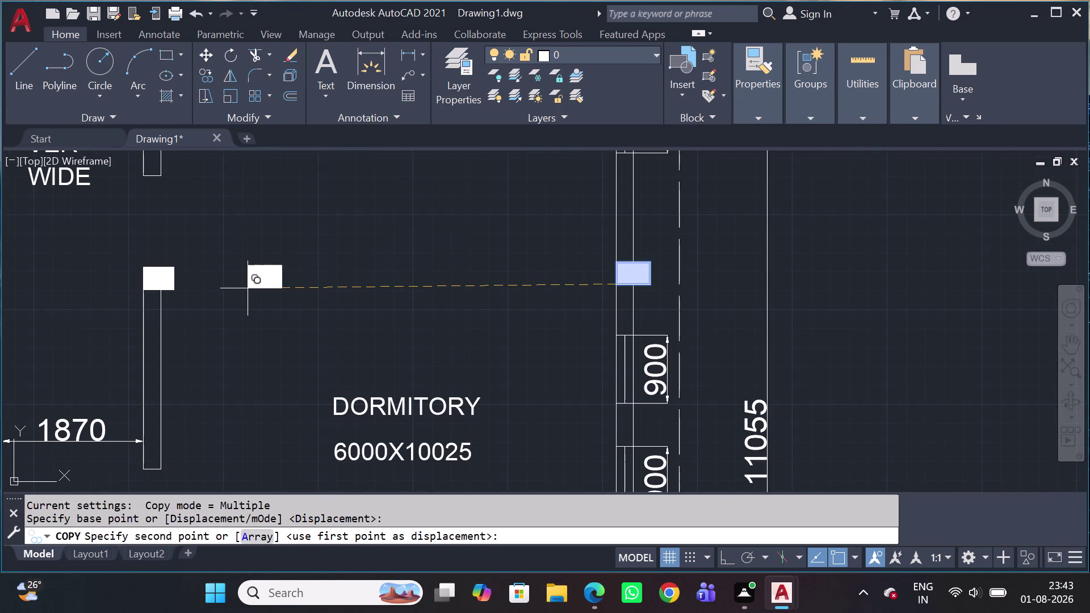
scroll(up, 3)
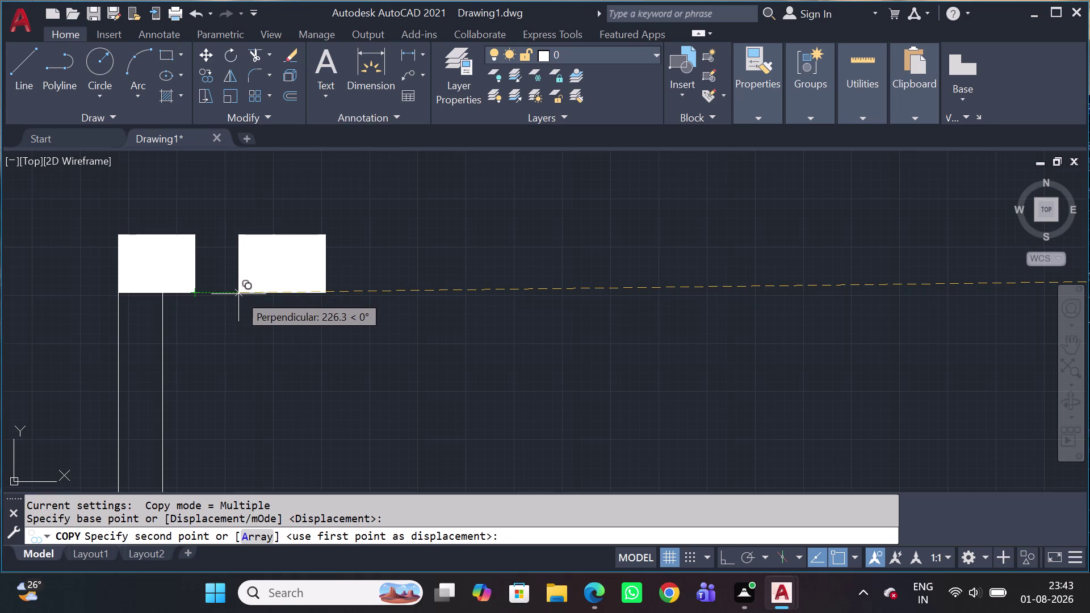
click(238, 294)
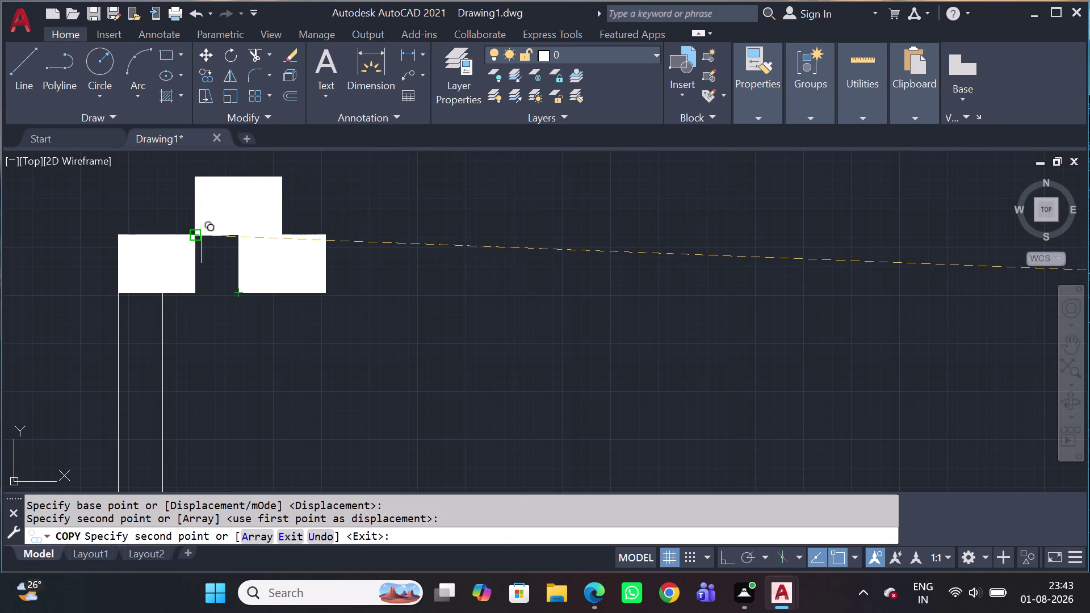
key(Escape)
Erase the original left column block.
click(181, 223)
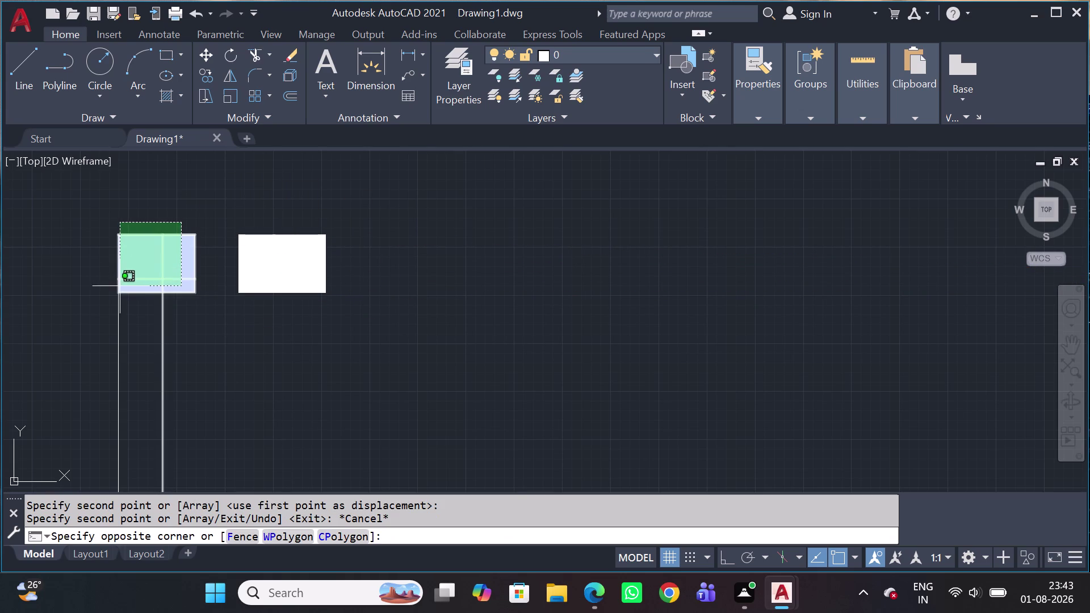
key(Escape)
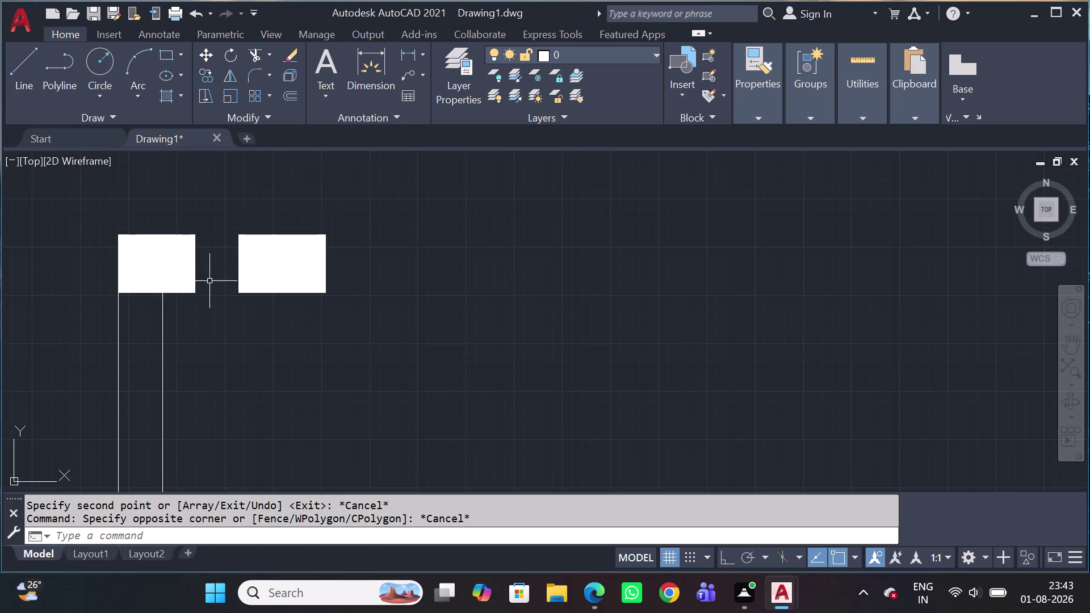
click(209, 285)
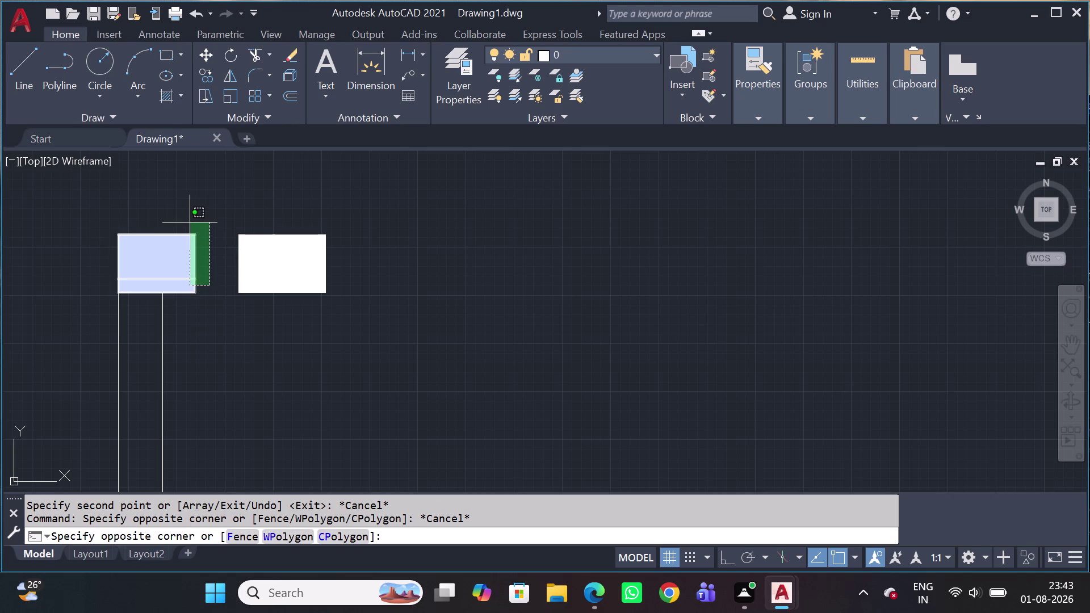
click(189, 223)
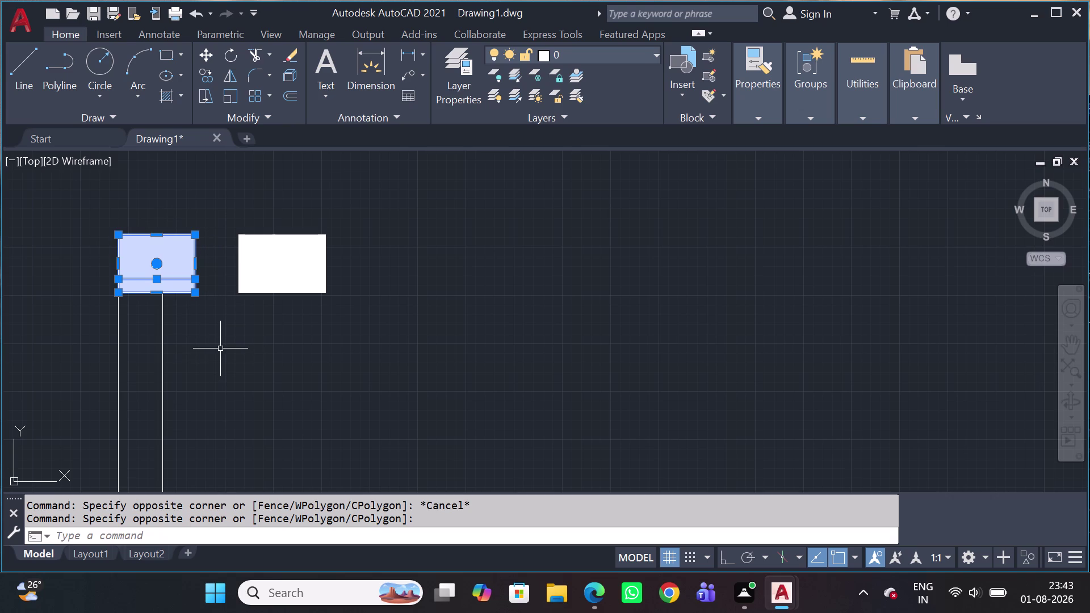
key(Delete)
Move the copied column by its top-left corner onto the wall corner.
click(338, 243)
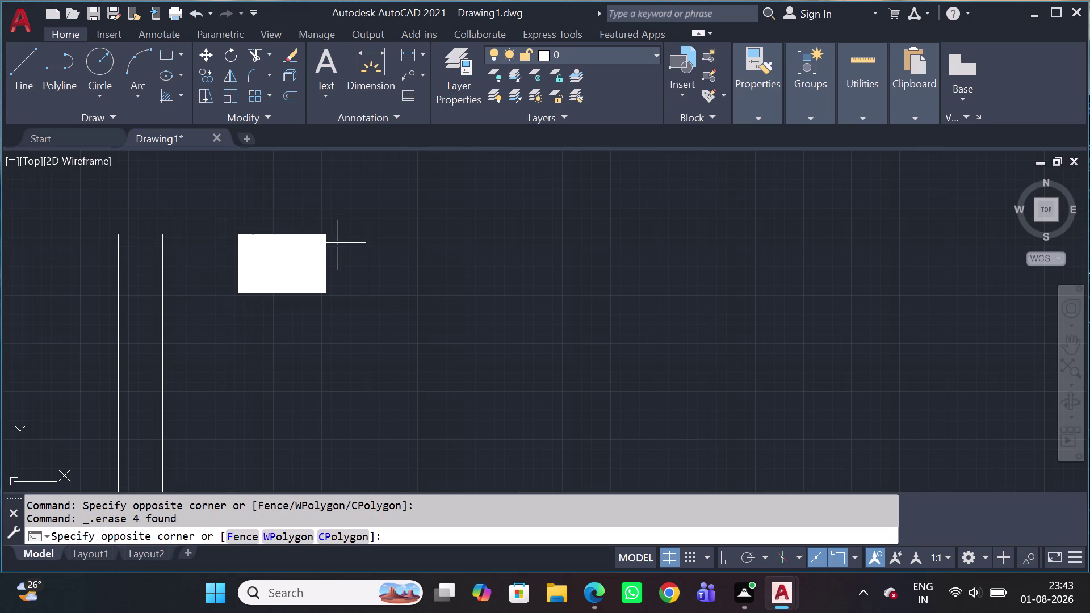
drag(205, 295, 203, 300)
key(x)
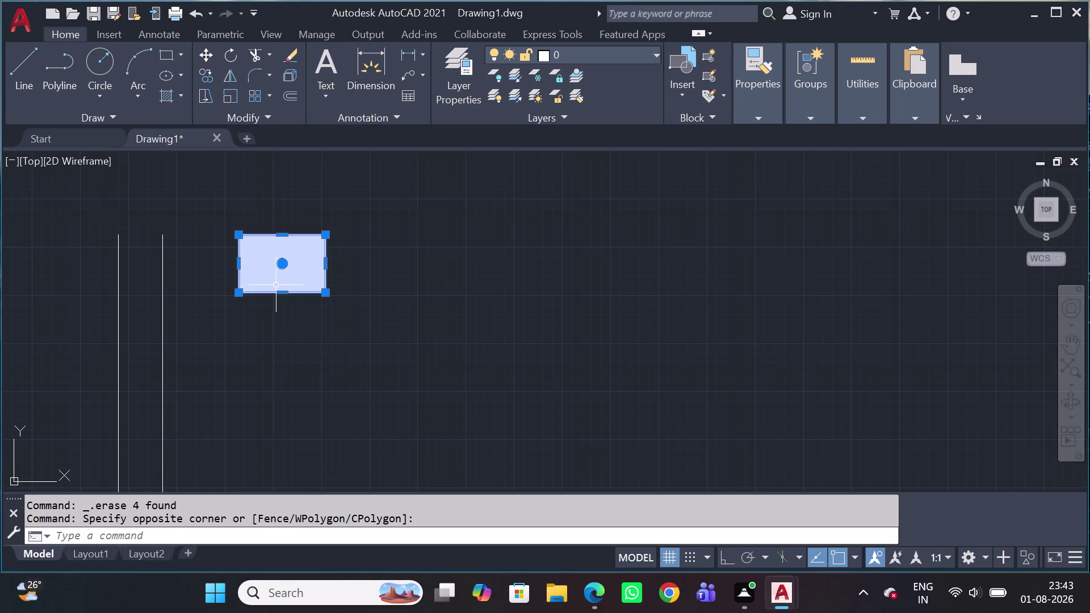
key(Escape)
drag(421, 323, 341, 296)
drag(293, 239, 287, 227)
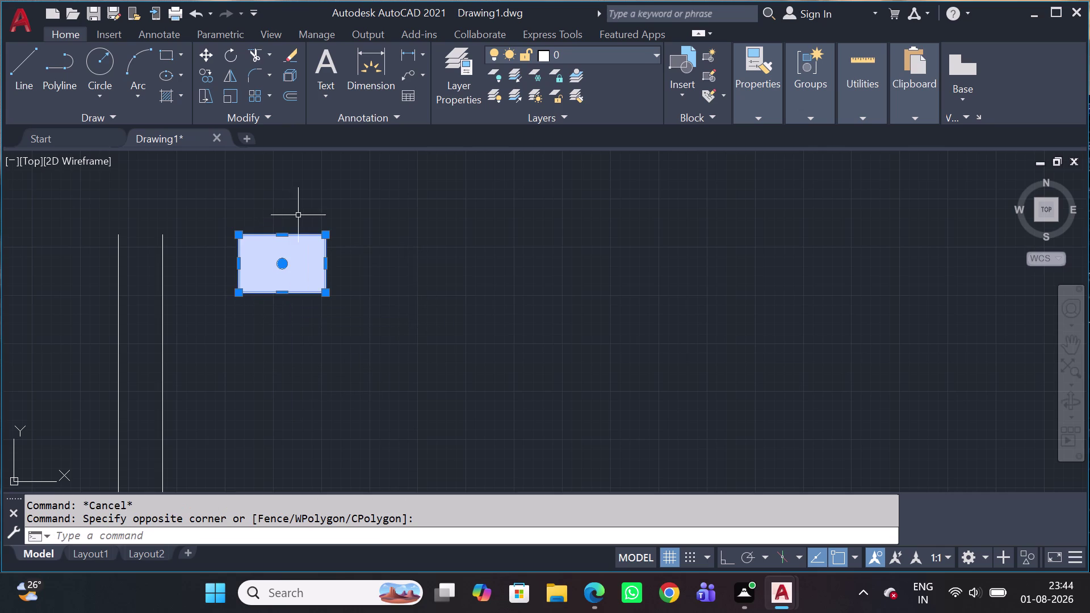
key(m)
key(space)
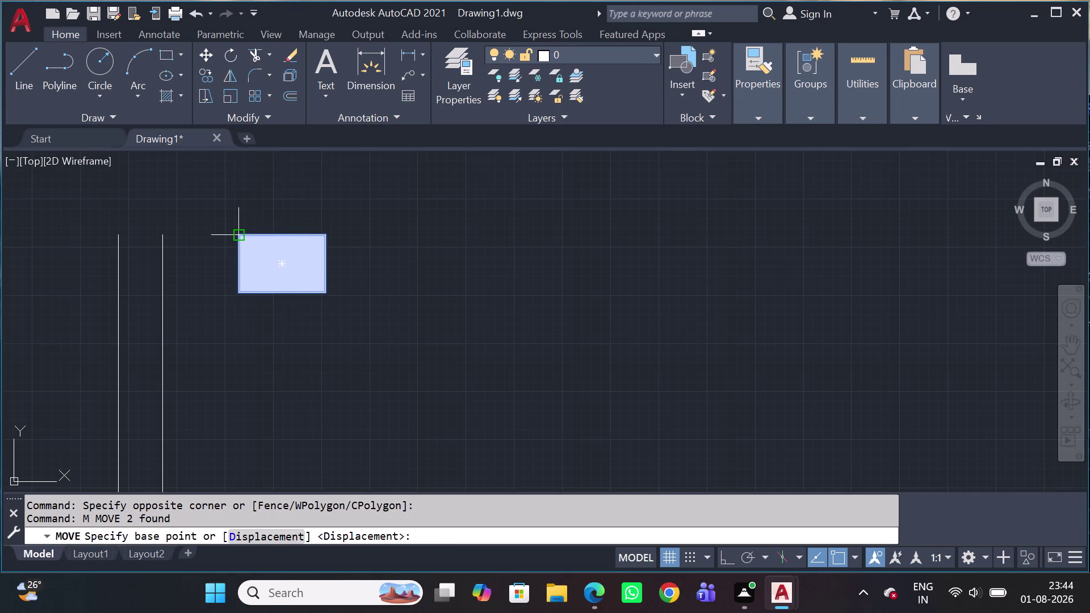
click(237, 235)
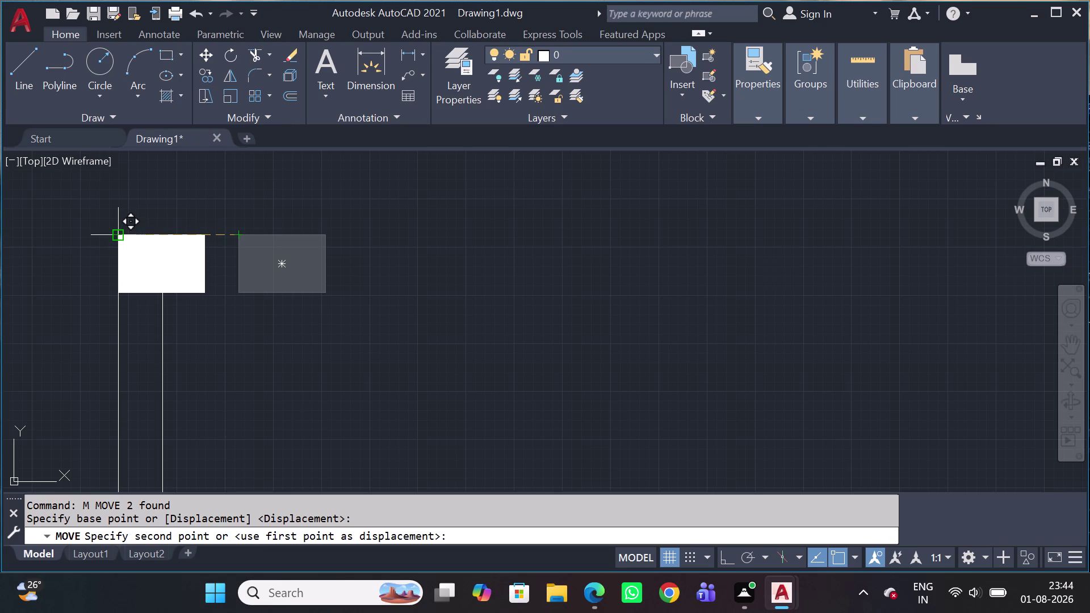
click(121, 231)
scroll(down, 3)
scroll(down, 3)
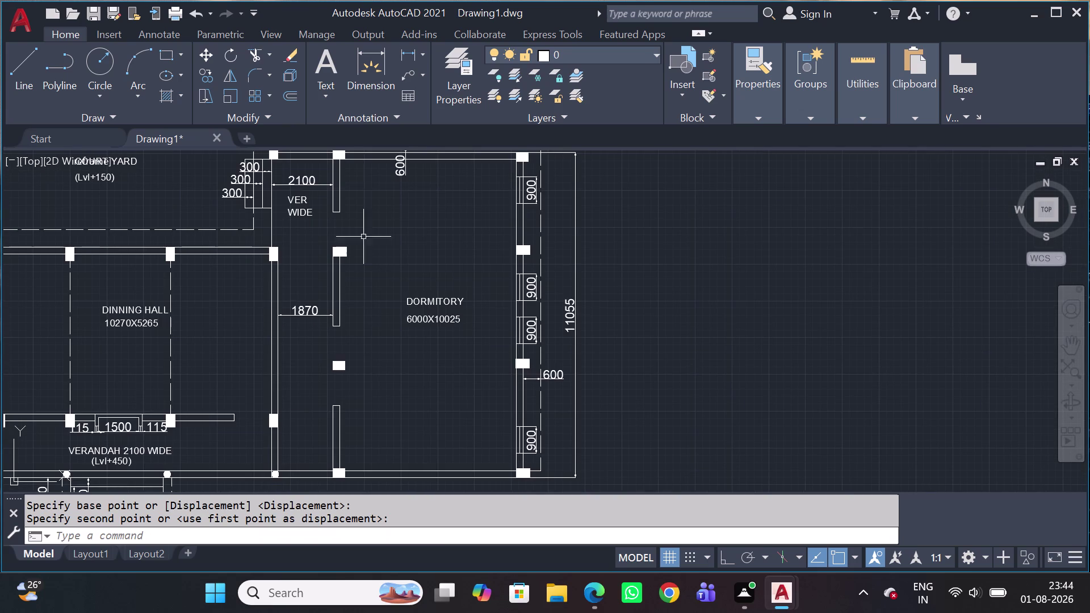
Erase the column at the dormitory's top-right corner.
middle_drag(377, 224, 398, 311)
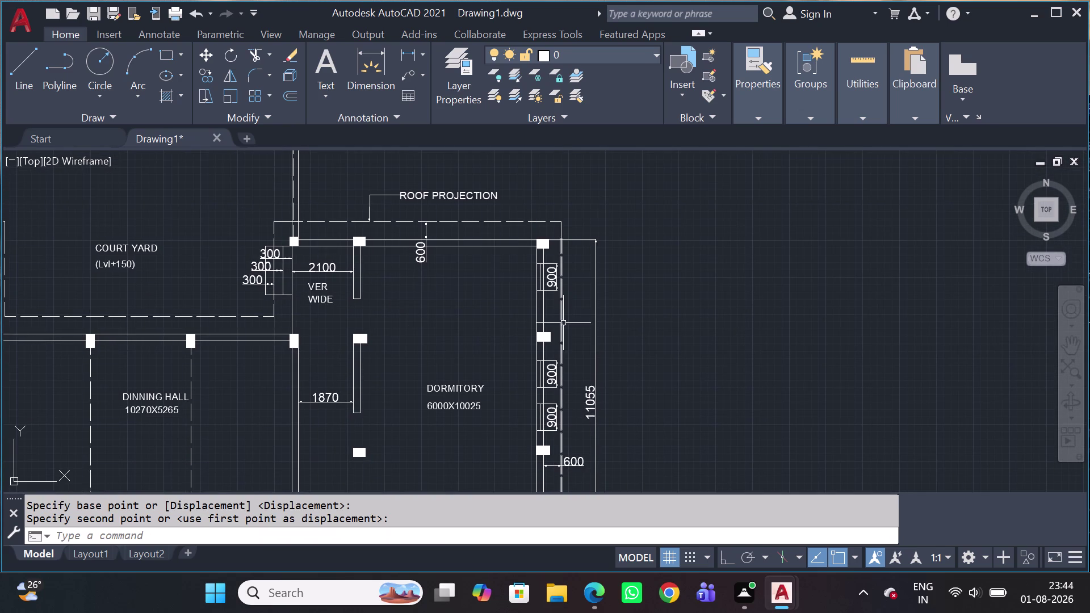
scroll(up, 3)
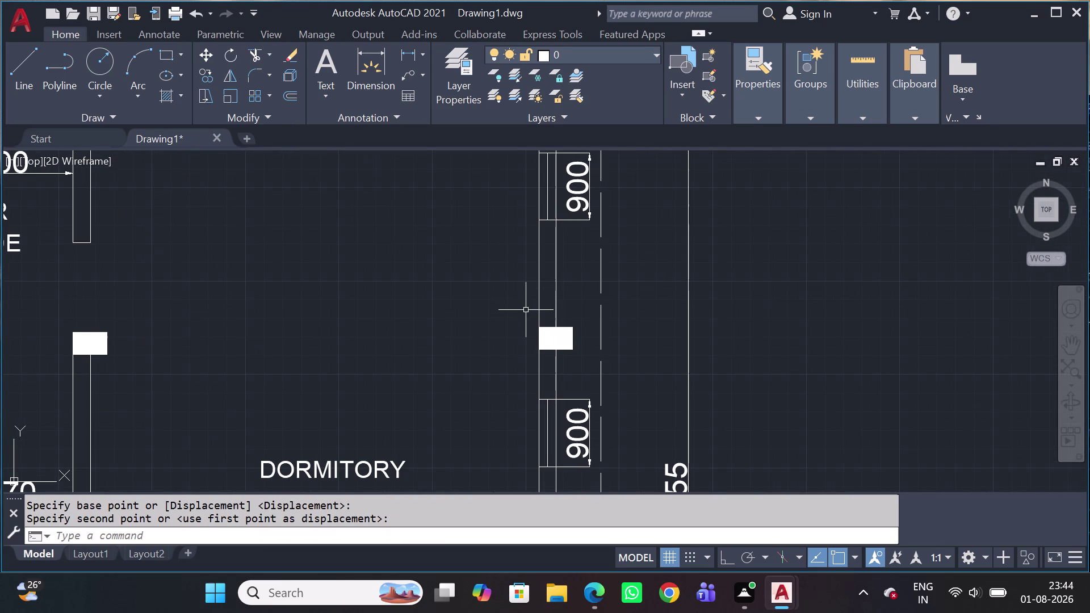
scroll(down, 3)
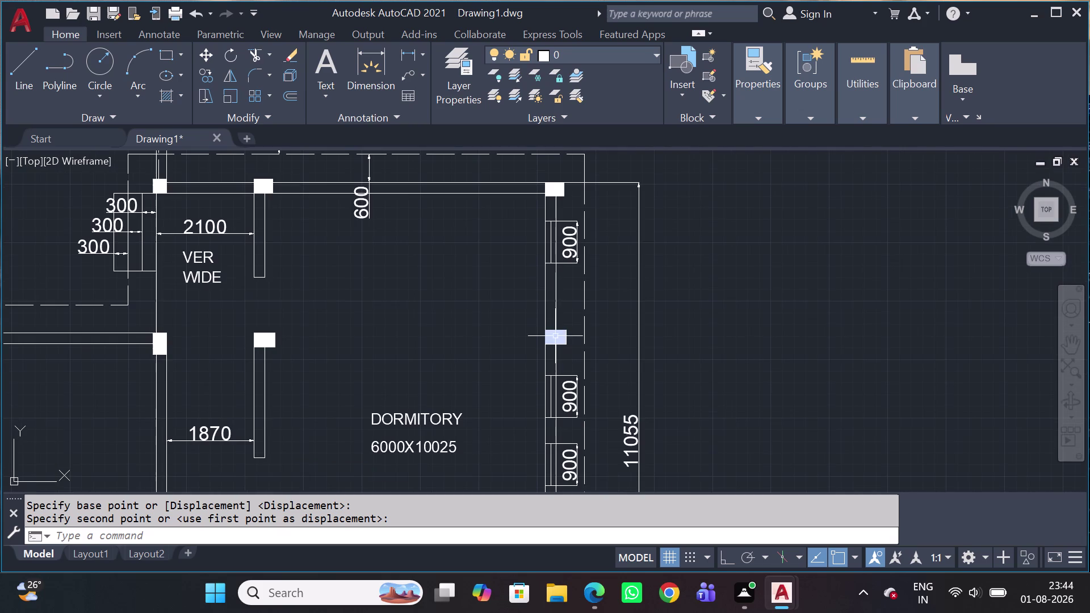
click(535, 177)
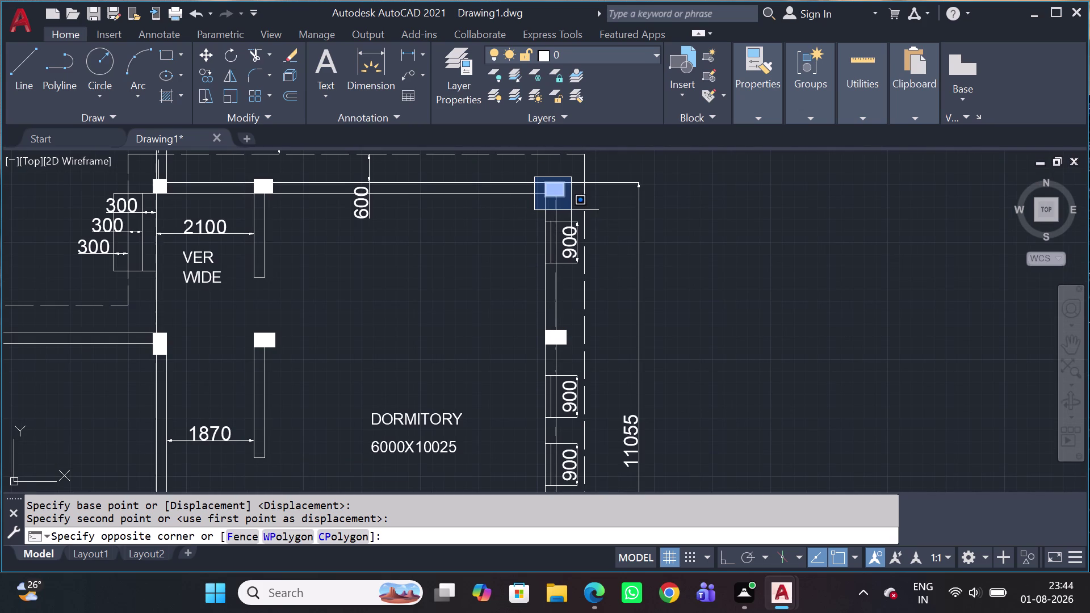
click(571, 210)
key(Delete)
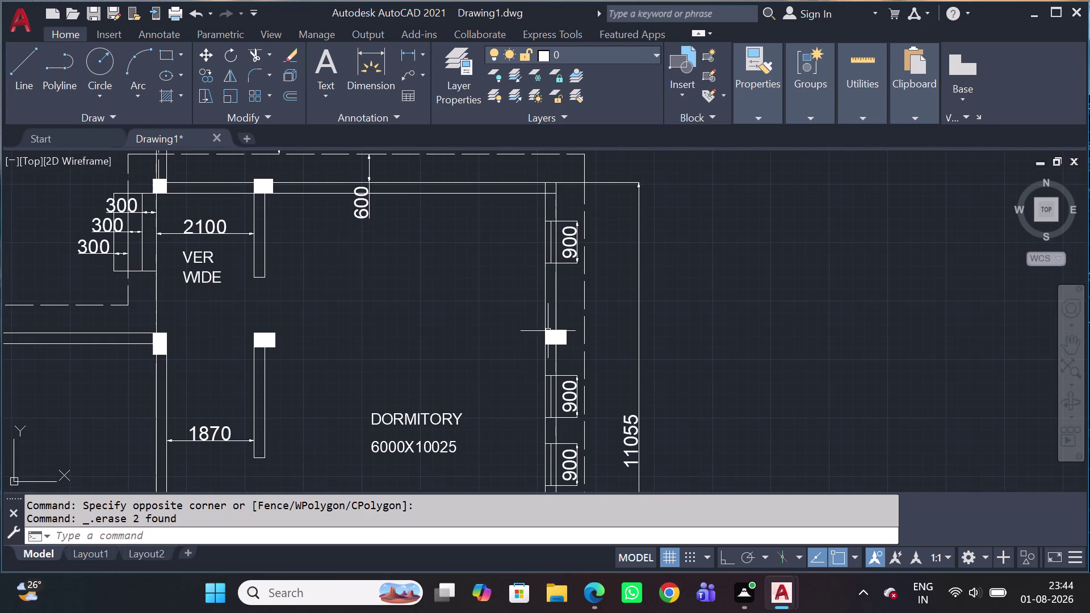
Copy the right-wall column by its top-left corner to the top-right corner.
click(538, 315)
click(575, 370)
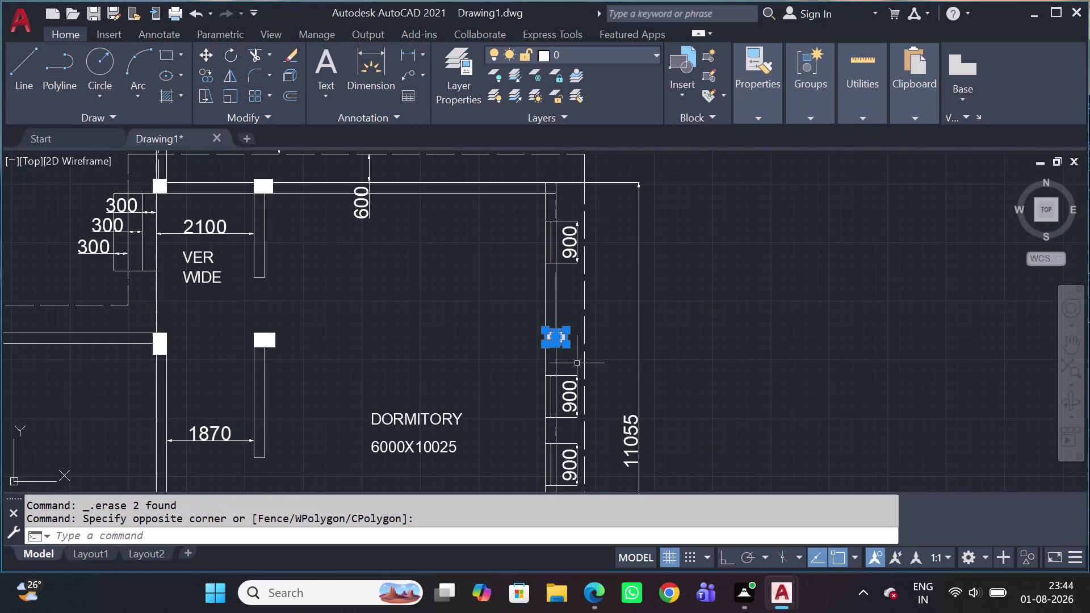
key(c)
key(o)
key(space)
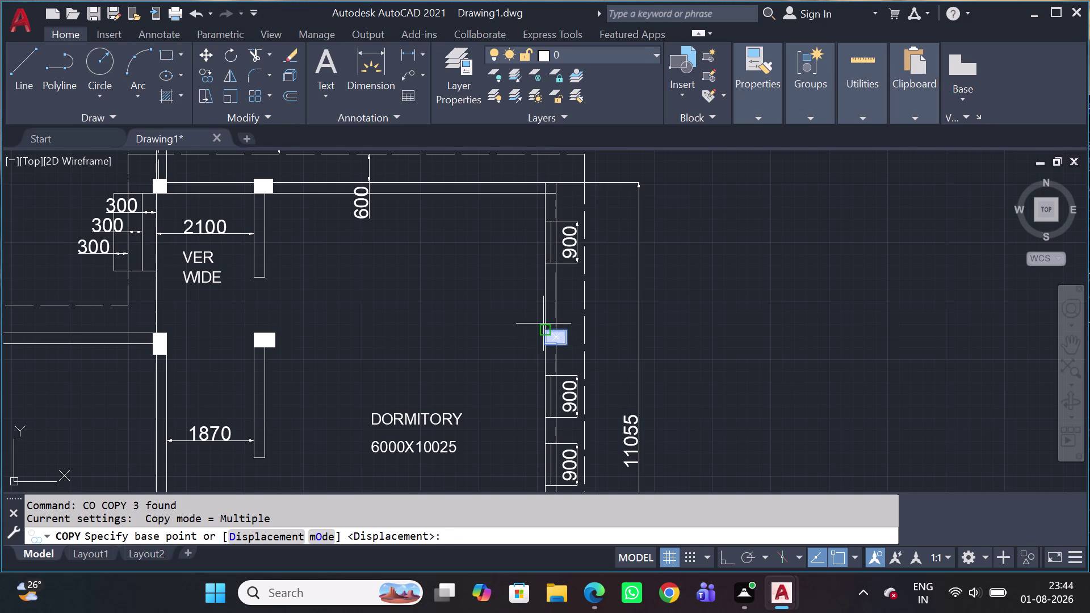
click(544, 332)
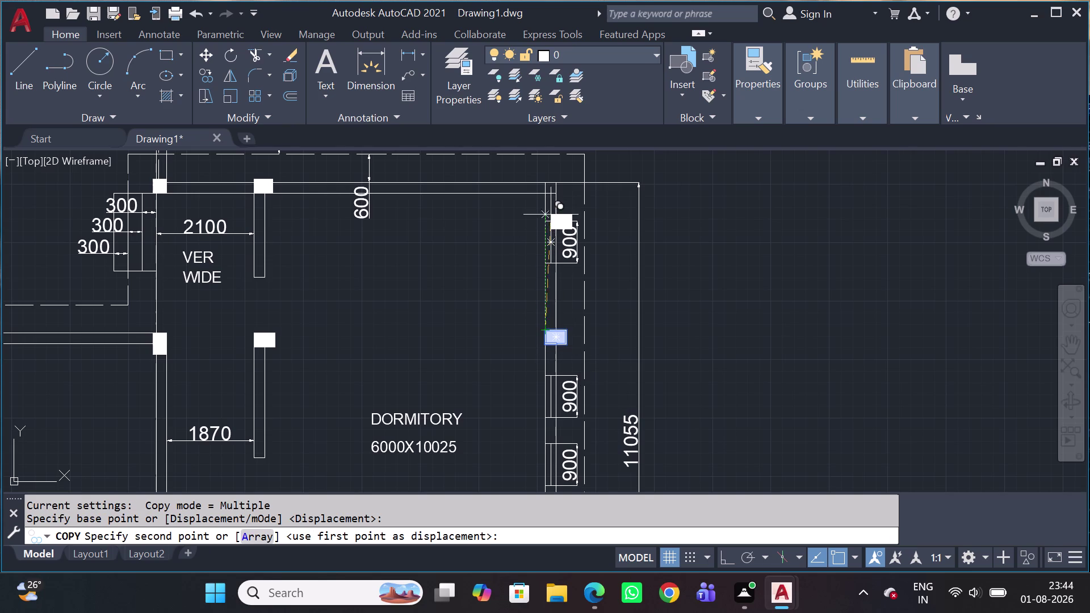
scroll(up, 3)
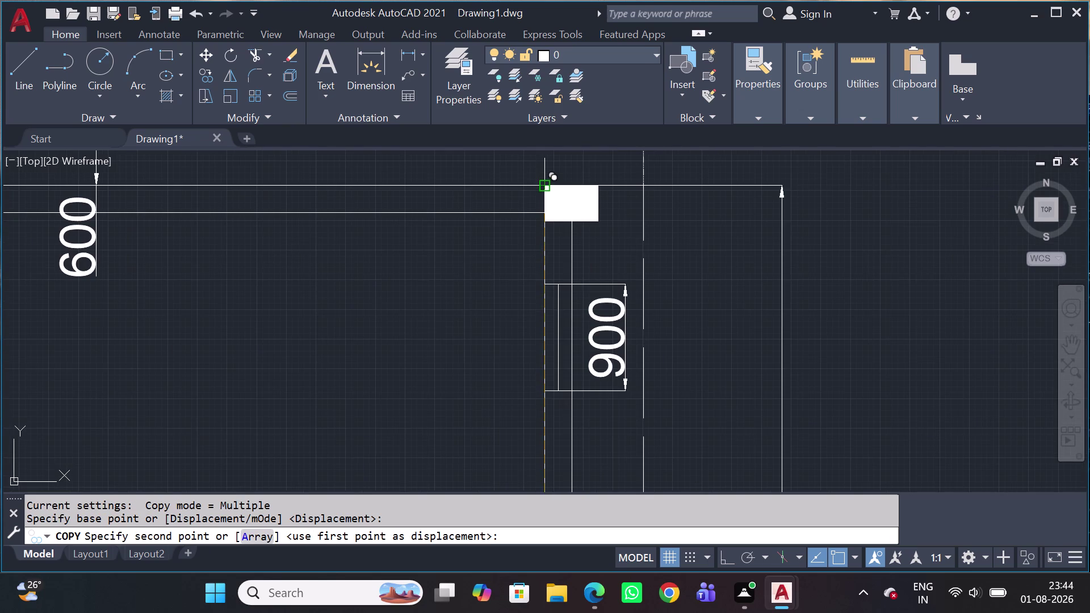
click(547, 193)
scroll(down, 3)
middle_drag(124, 207, 148, 223)
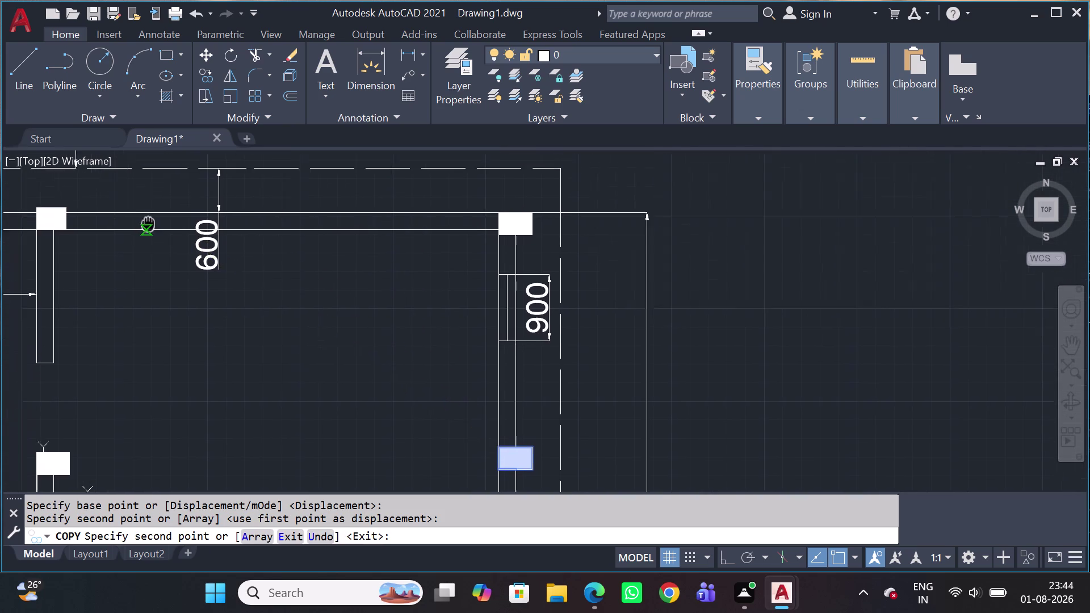
middle_drag(148, 222, 422, 266)
key(Escape)
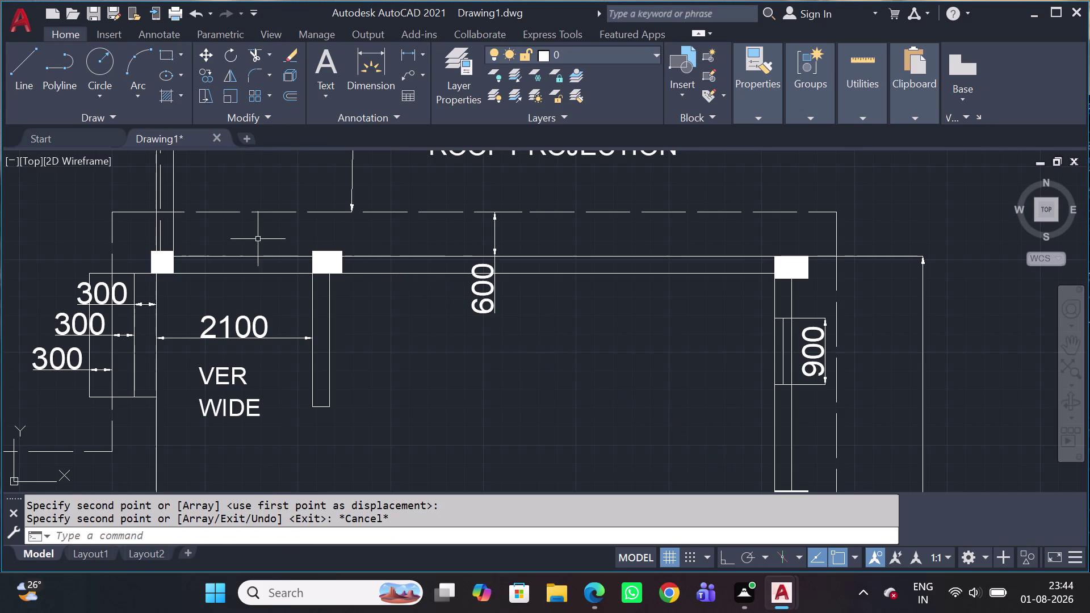
Erase the extra top-wall column and select the new corner column.
drag(288, 244, 294, 248)
click(355, 290)
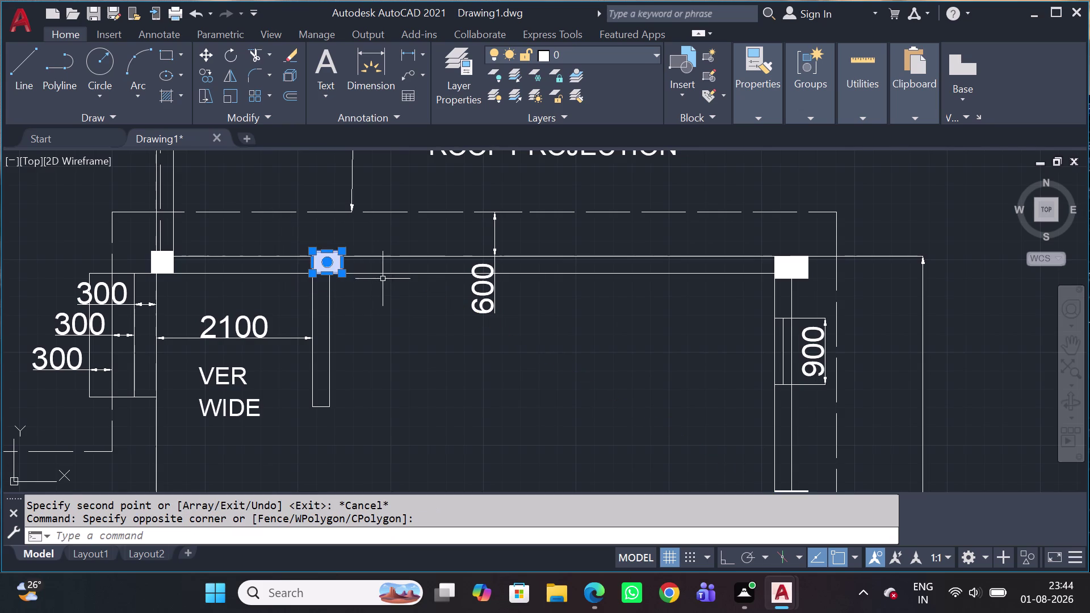
key(Delete)
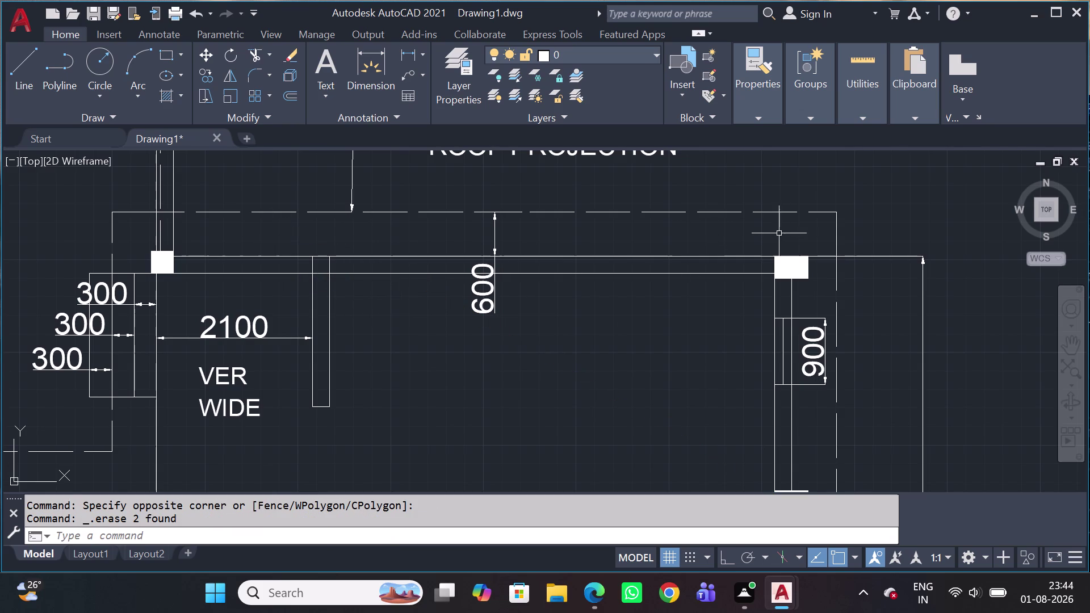
click(765, 242)
click(829, 299)
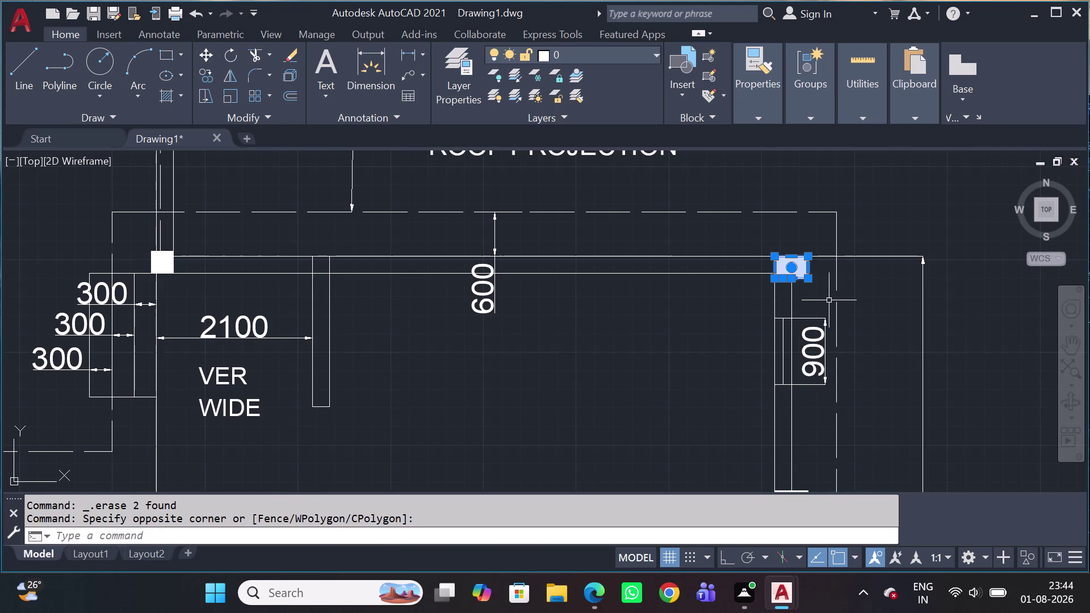
Copy the corner column with CO, from its top-left corner, onto the top wall.
key(c)
key(0)
key(space)
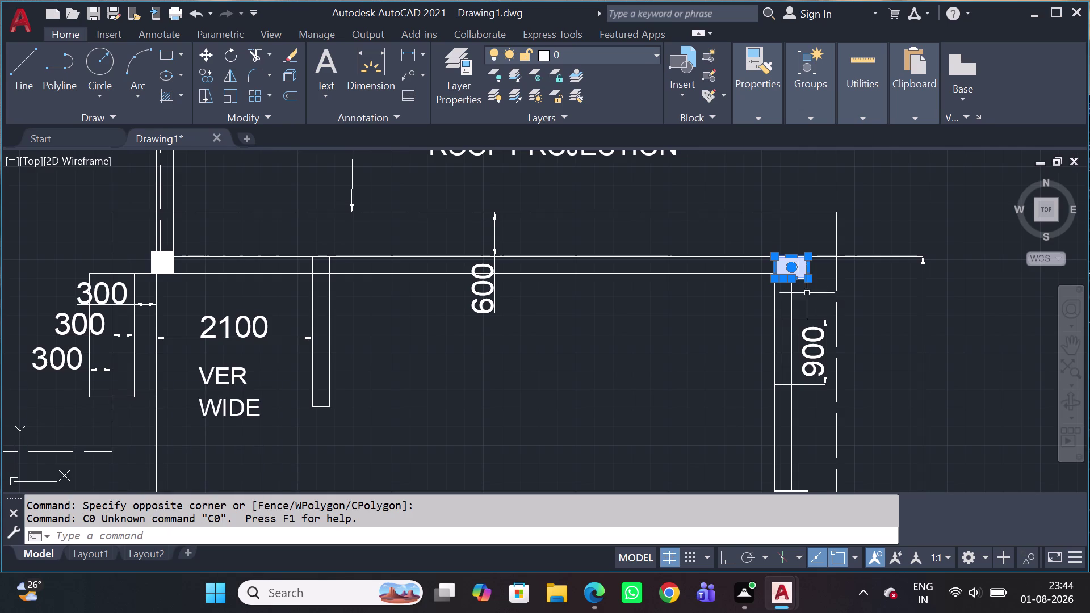
scroll(up, 3)
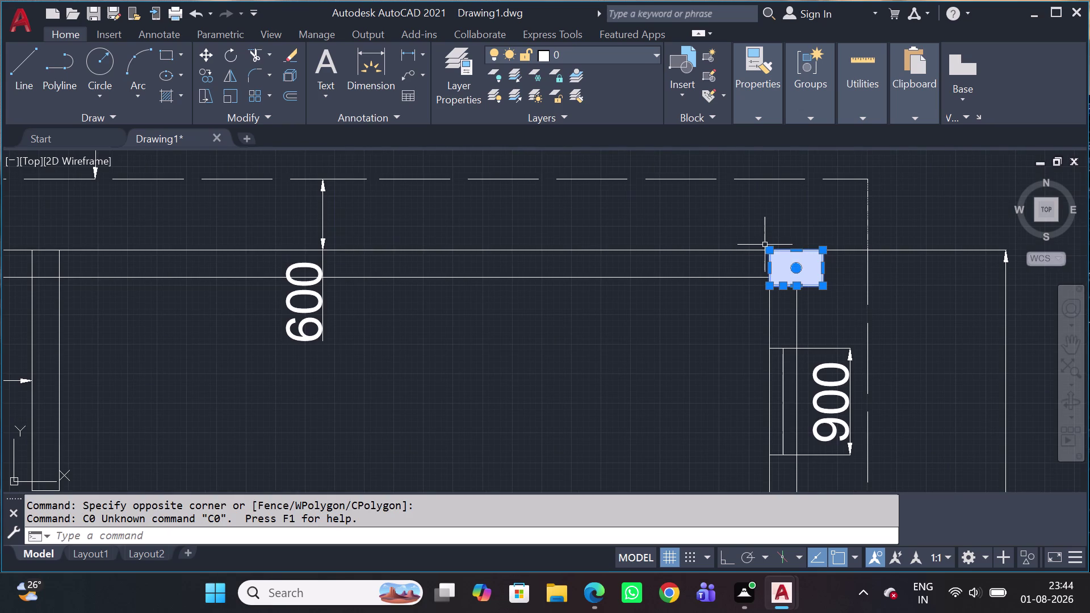
text(C)
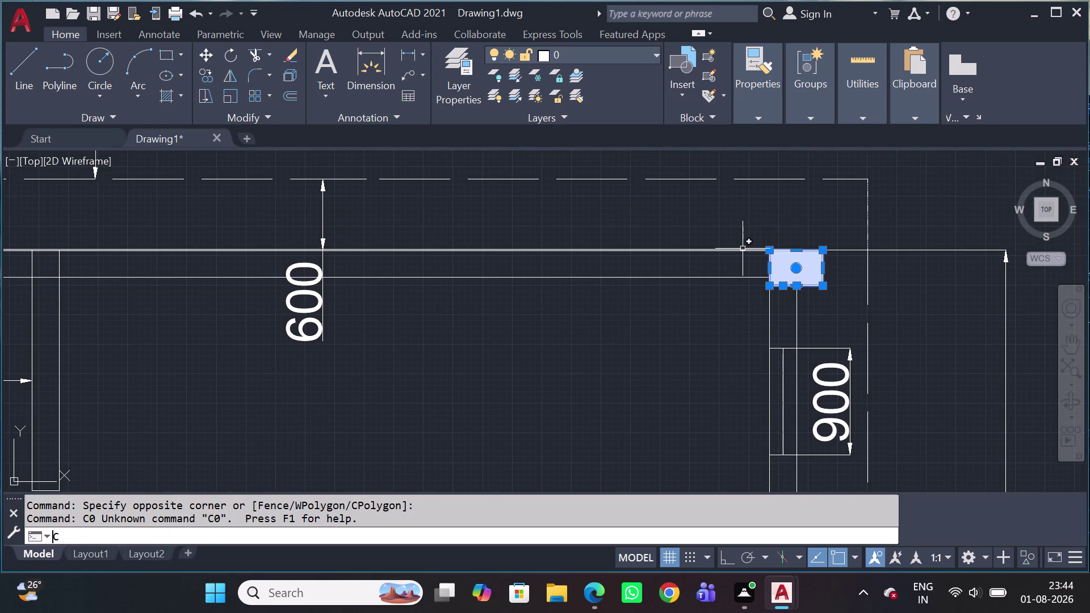
text(O)
key(space)
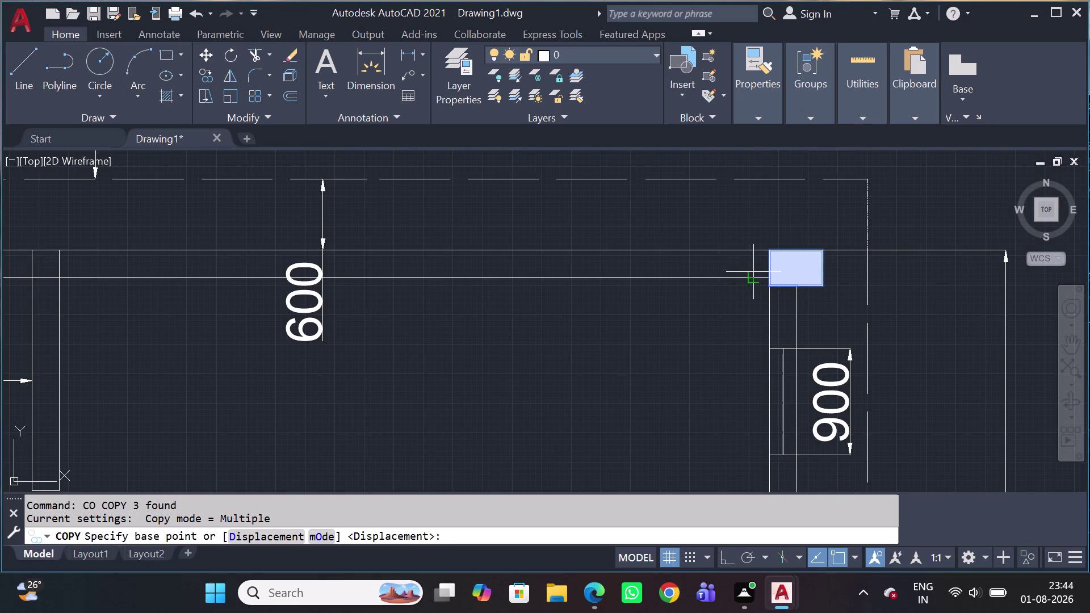
click(766, 250)
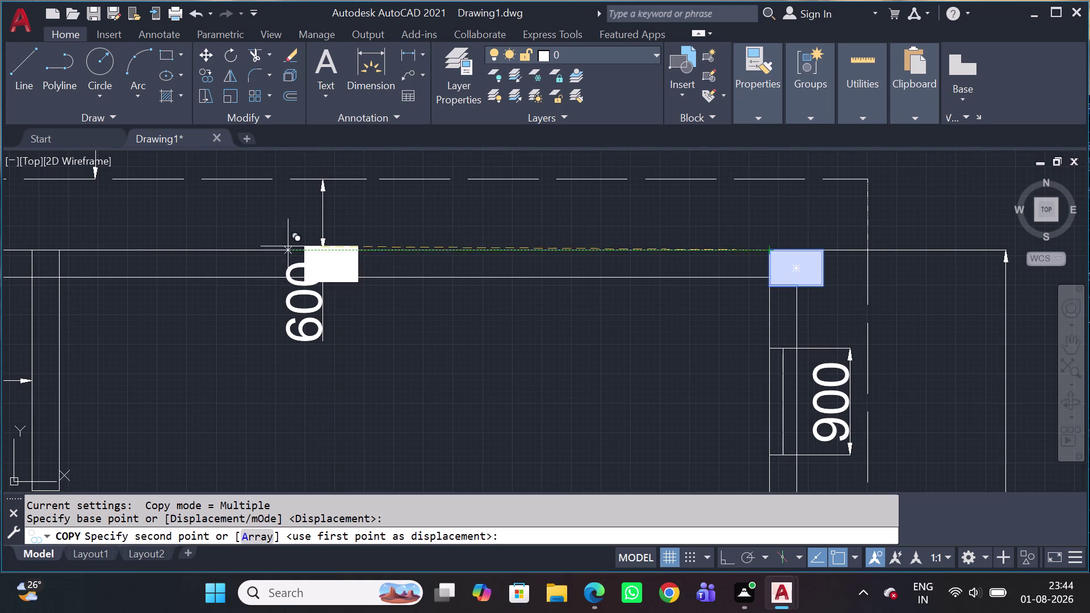
scroll(down, 3)
scroll(up, 3)
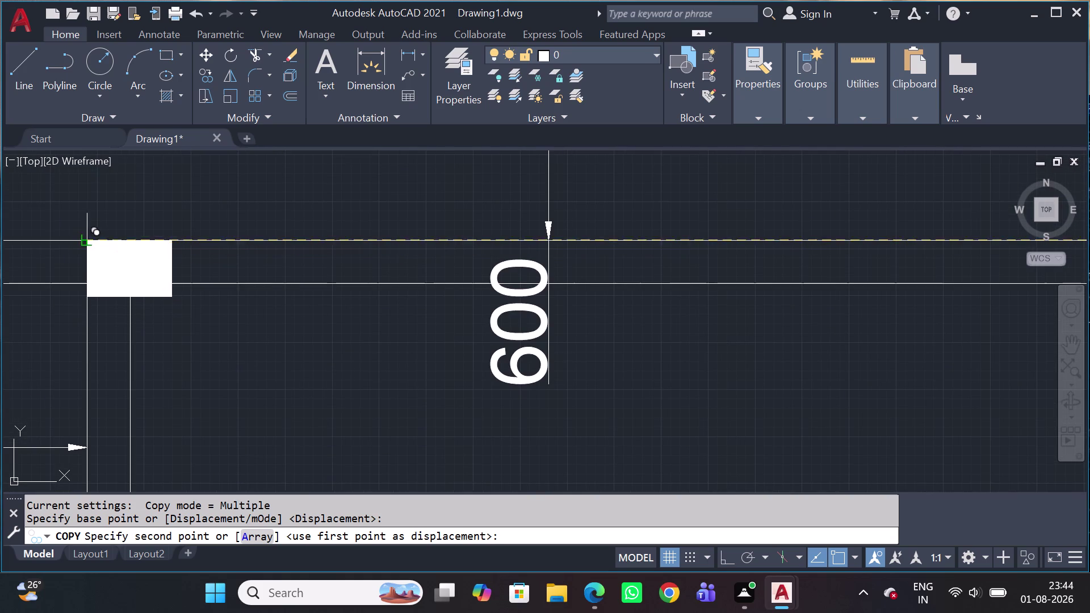
click(90, 243)
End the copy and pan over to the rooms and dining hall.
scroll(down, 3)
middle_drag(253, 299, 281, 323)
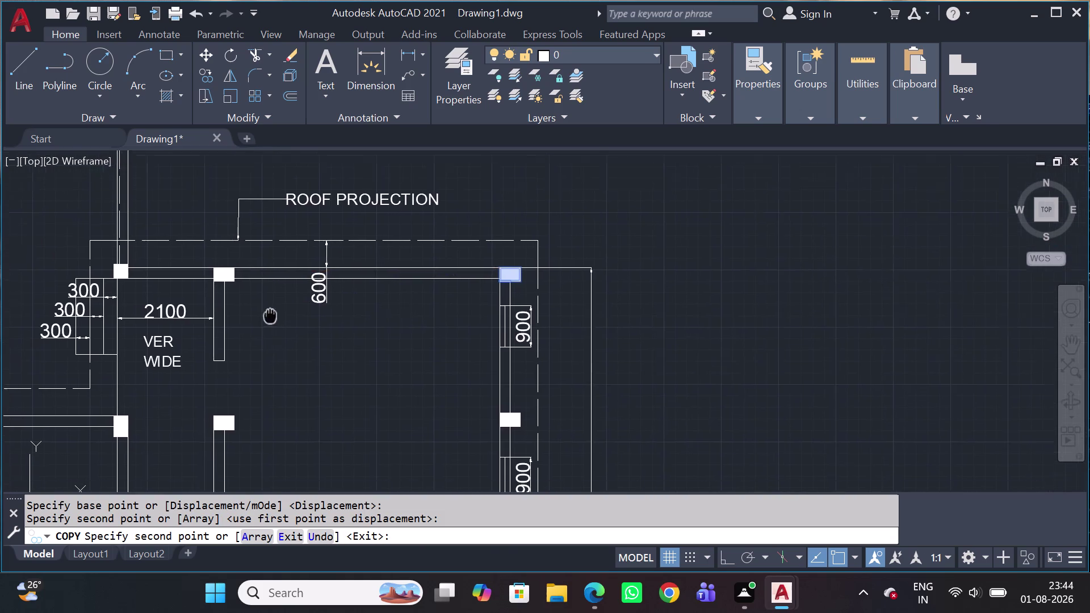
middle_drag(281, 323, 445, 321)
scroll(down, 3)
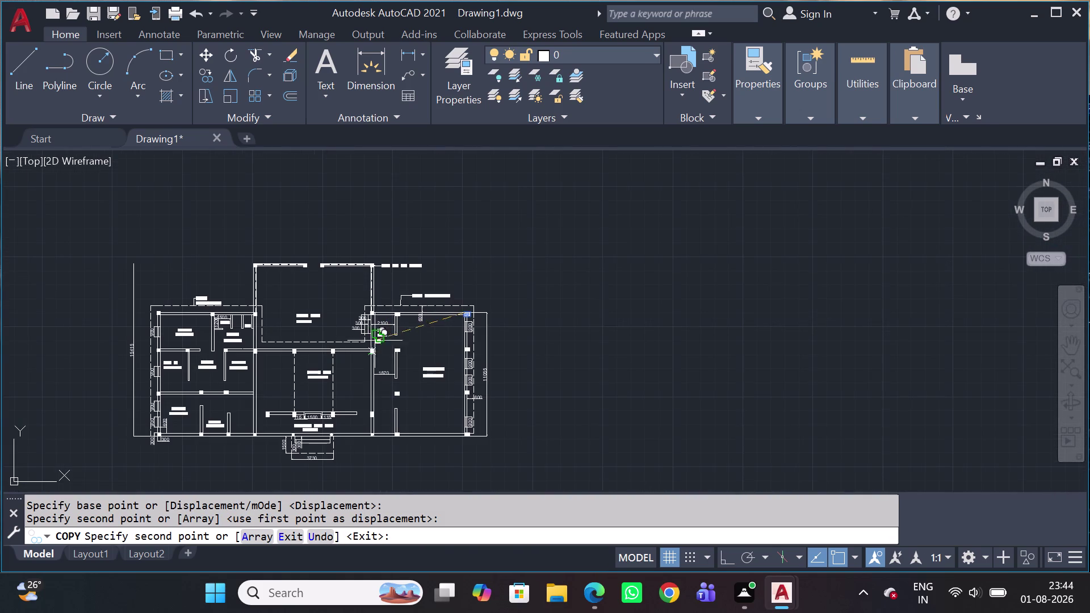
key(Escape)
scroll(up, 3)
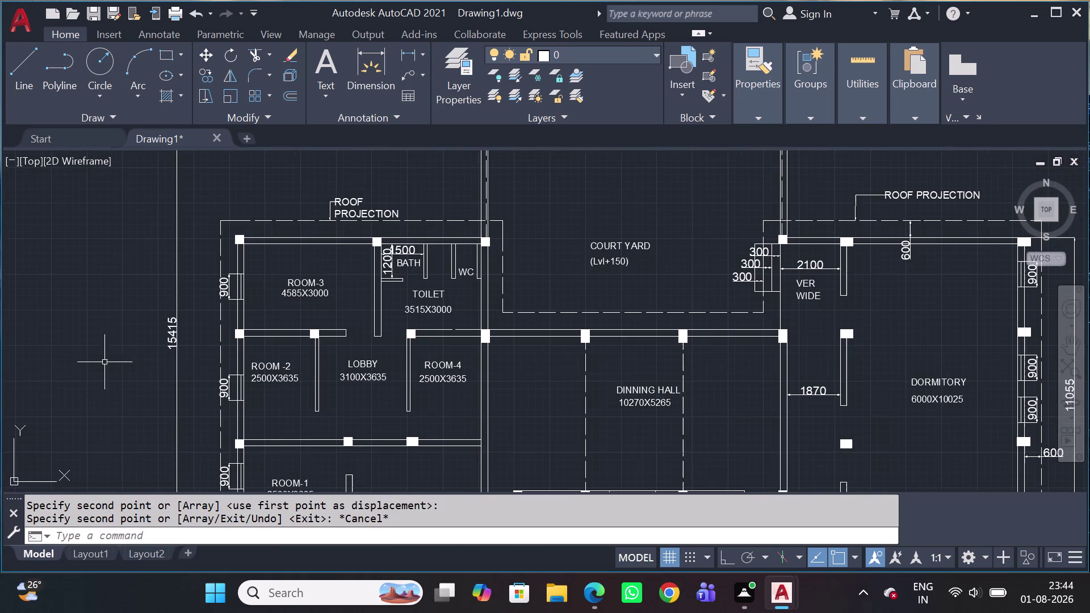
scroll(up, 3)
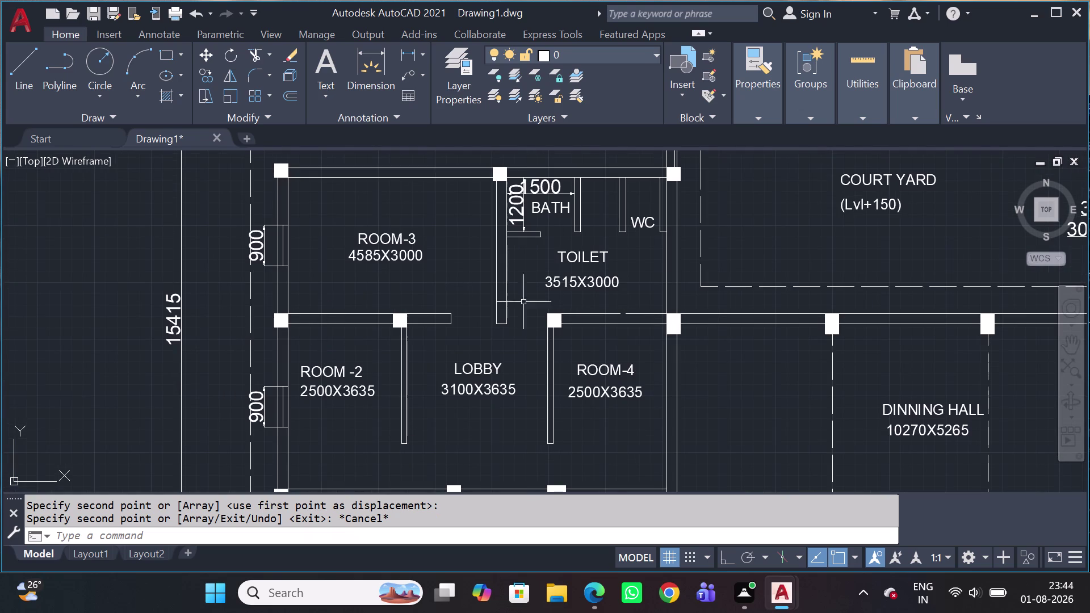
middle_drag(646, 350, 461, 243)
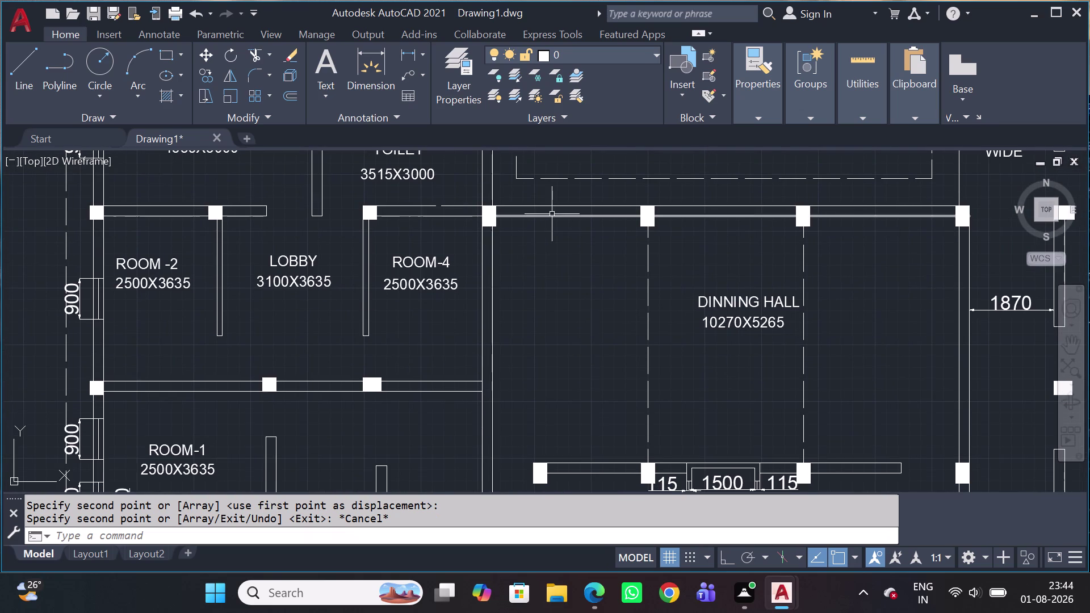
scroll(down, 3)
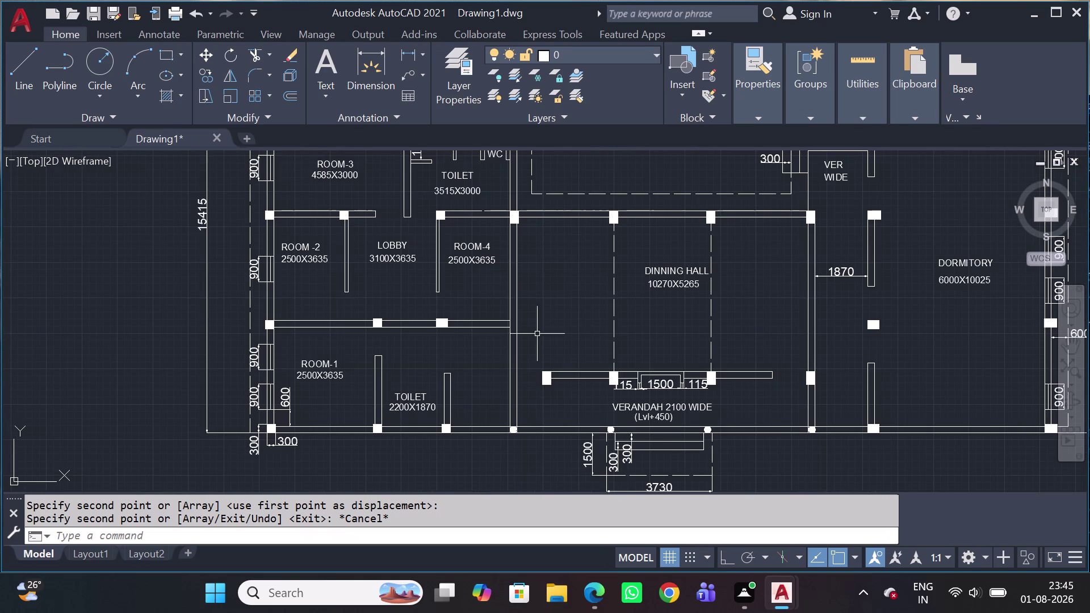
scroll(up, 3)
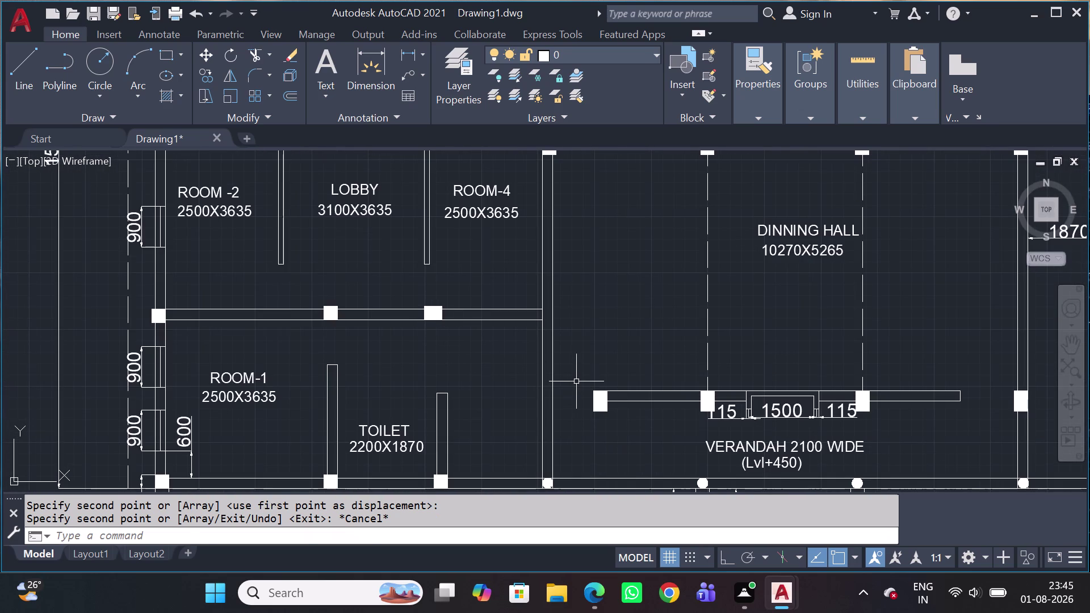
Copy the verandah-end column to a spot above the wall below Room-4.
click(575, 385)
click(627, 420)
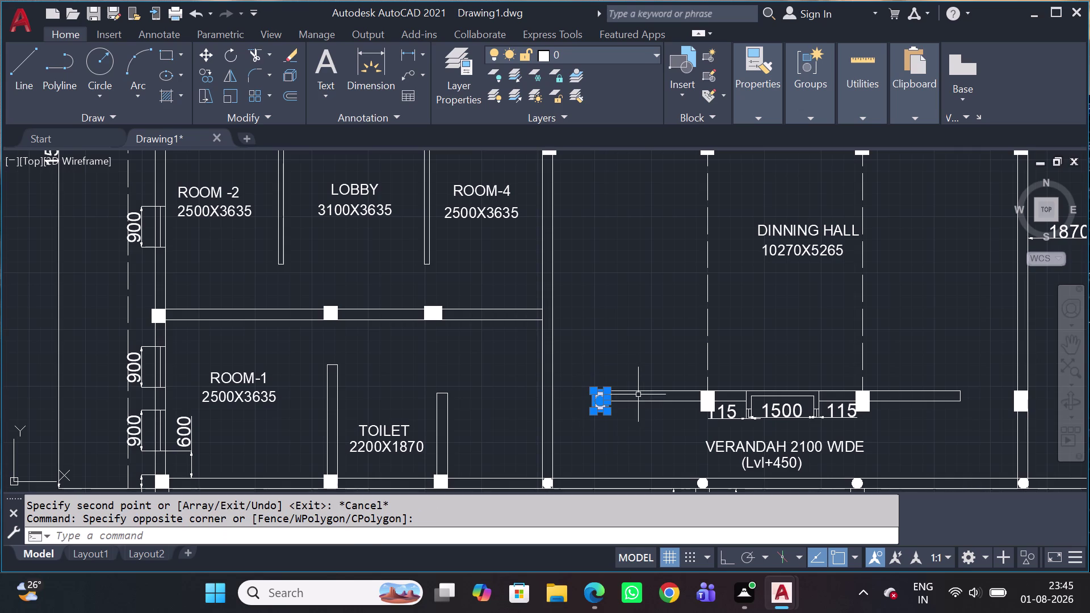
key(c)
key(o)
key(space)
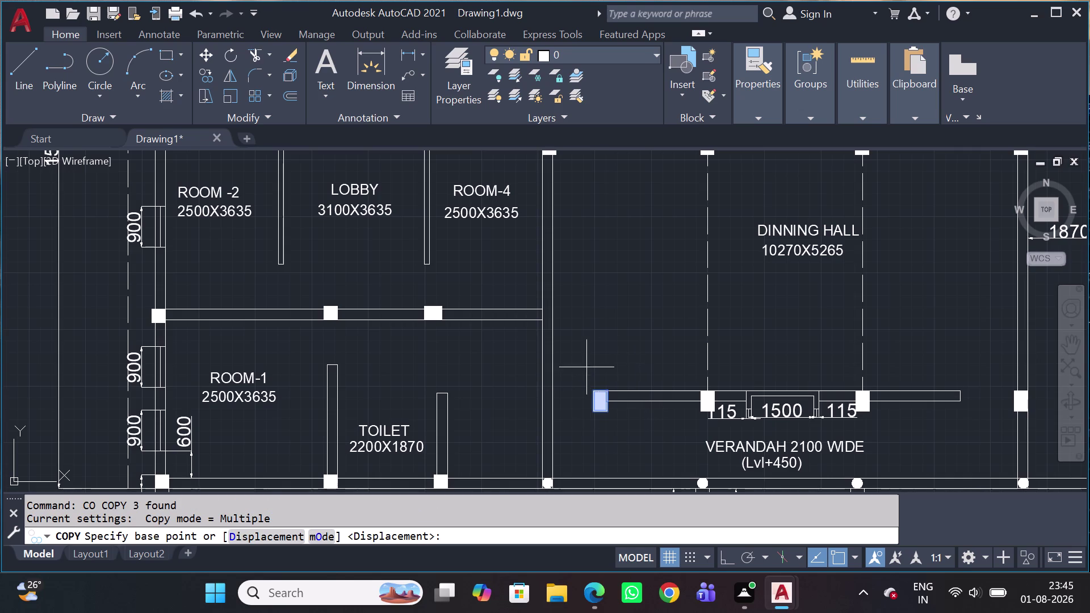
scroll(up, 3)
click(638, 403)
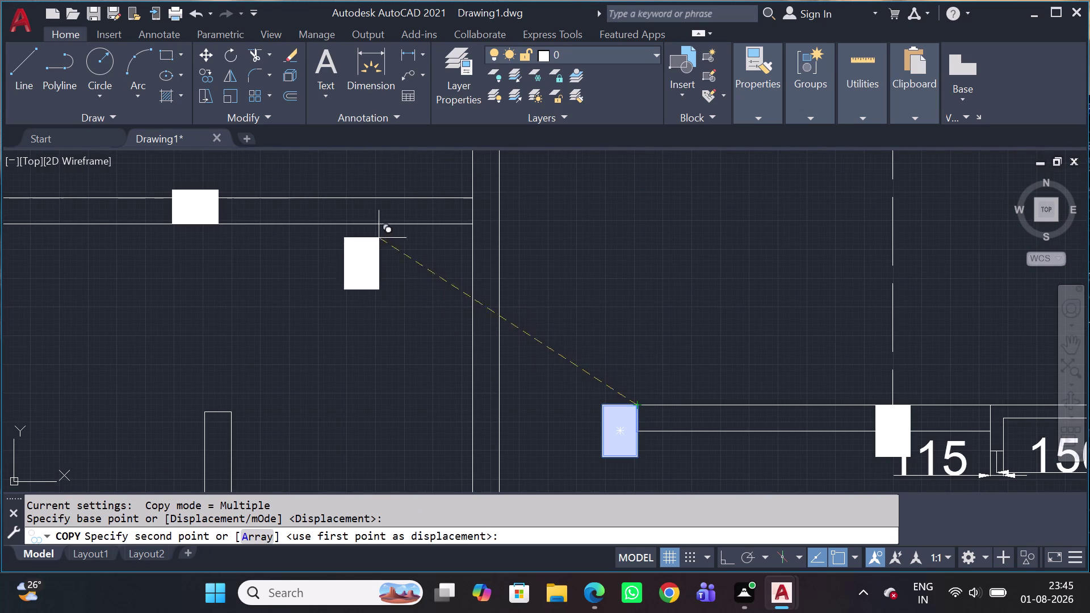
middle_drag(337, 274, 400, 330)
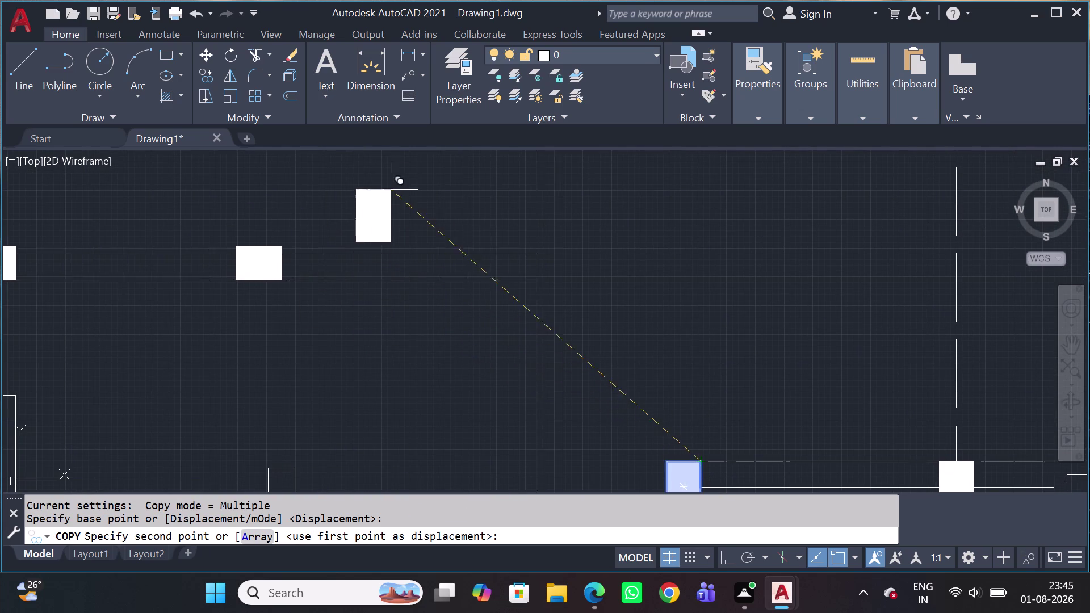
click(399, 180)
key(Escape)
click(451, 197)
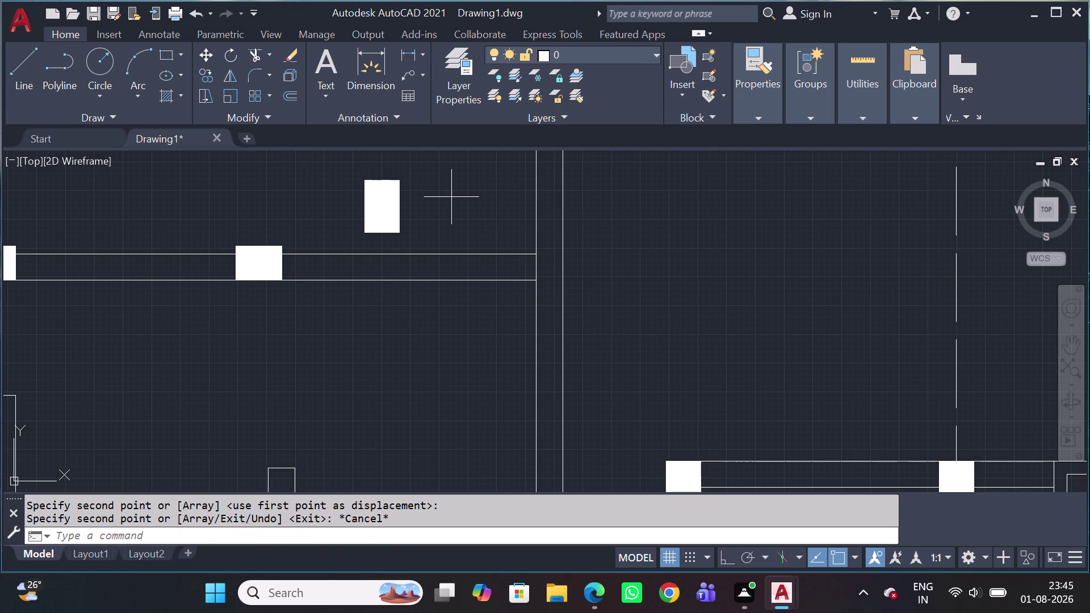
Rotate the copied column 90° about its centre so it lies horizontally.
click(304, 222)
key(r)
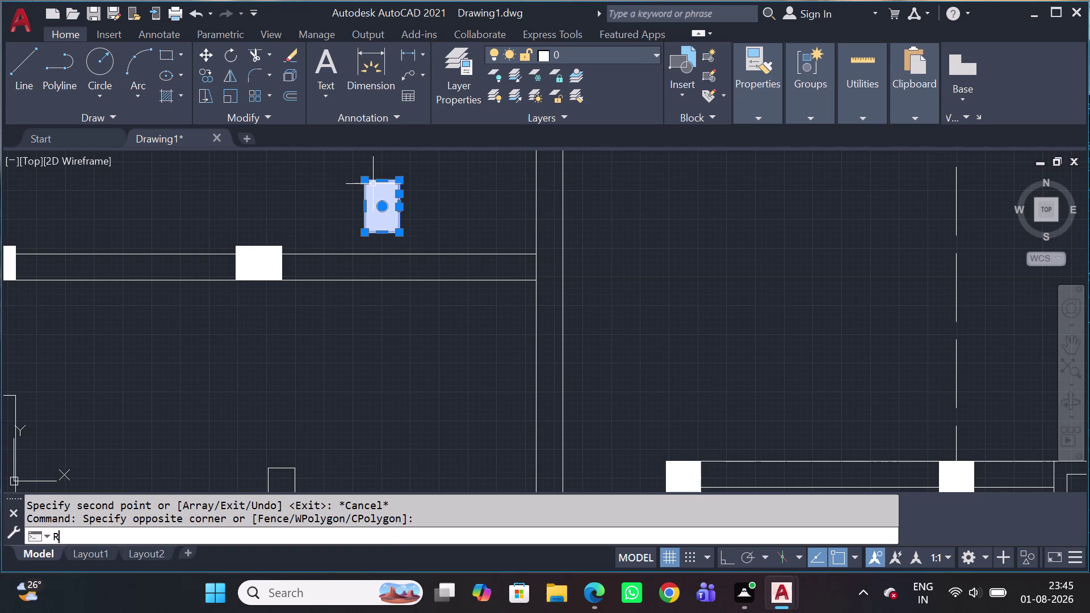
key(o)
key(space)
click(370, 205)
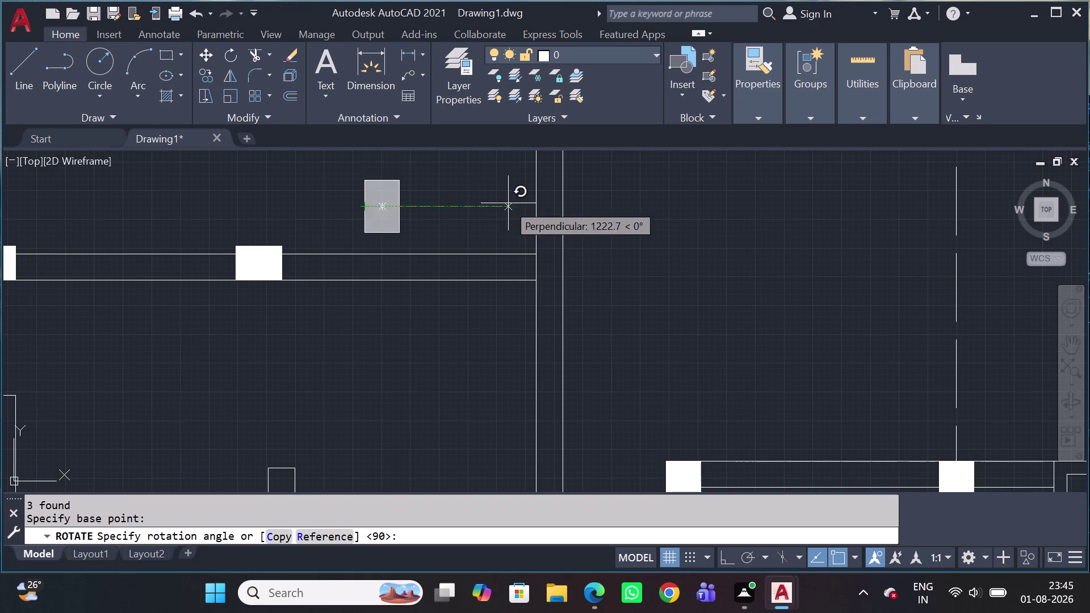
middle_drag(455, 233, 483, 326)
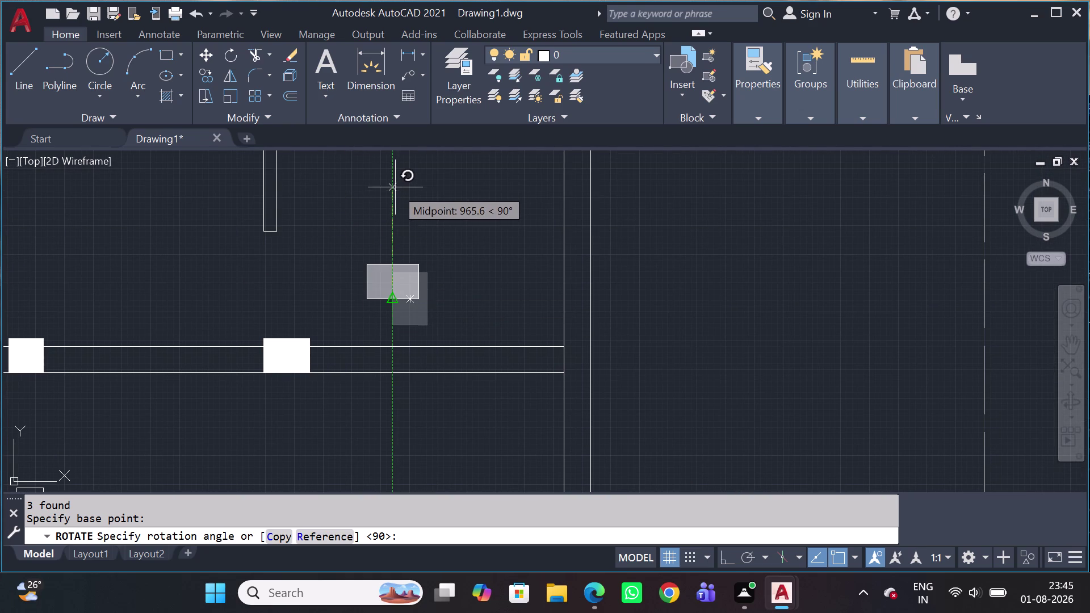
click(395, 187)
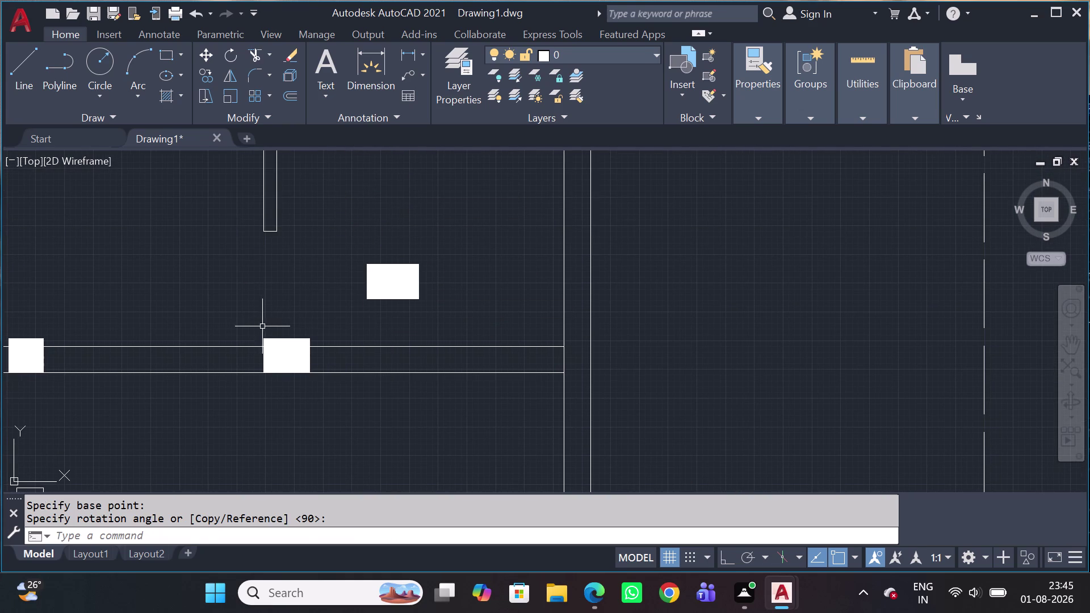
Erase the old column on the wall below Room-4.
click(233, 316)
click(340, 397)
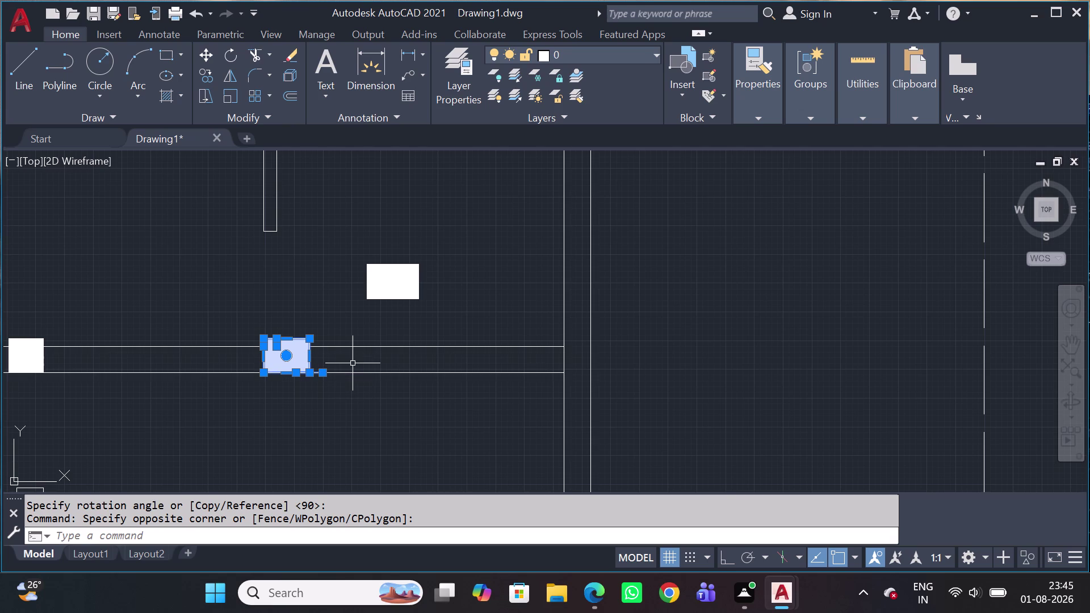
key(Delete)
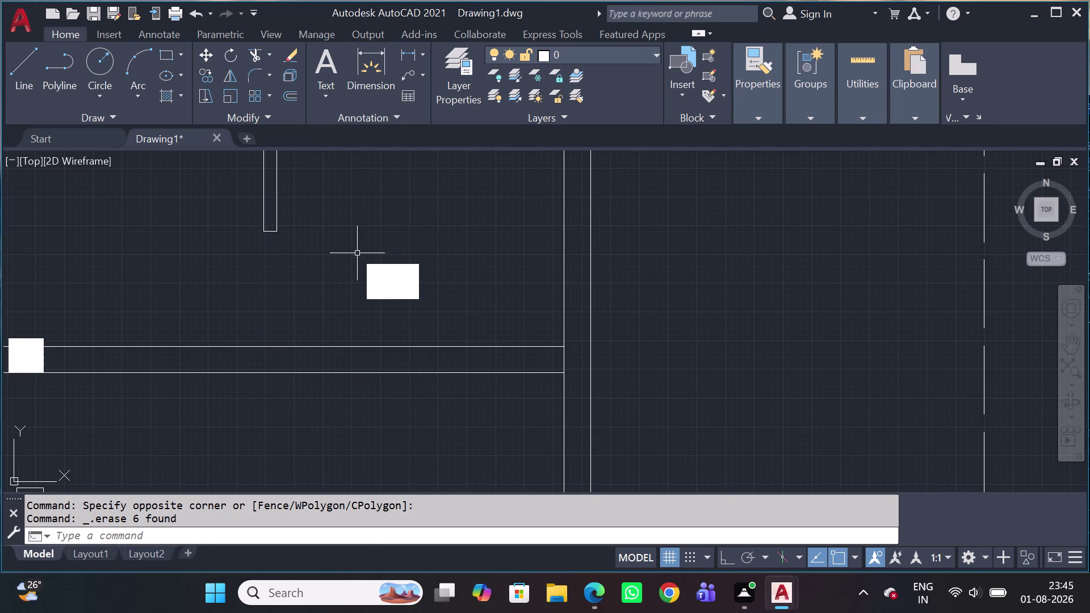
Move the rotated column onto the wall where the old one stood.
drag(357, 255, 359, 260)
click(462, 309)
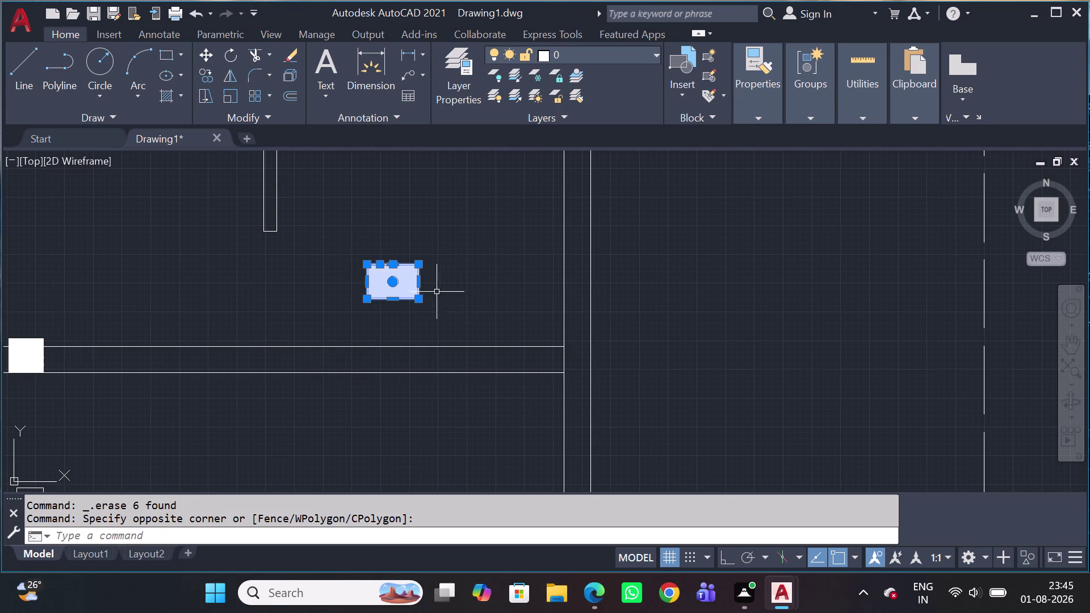
key(m)
key(space)
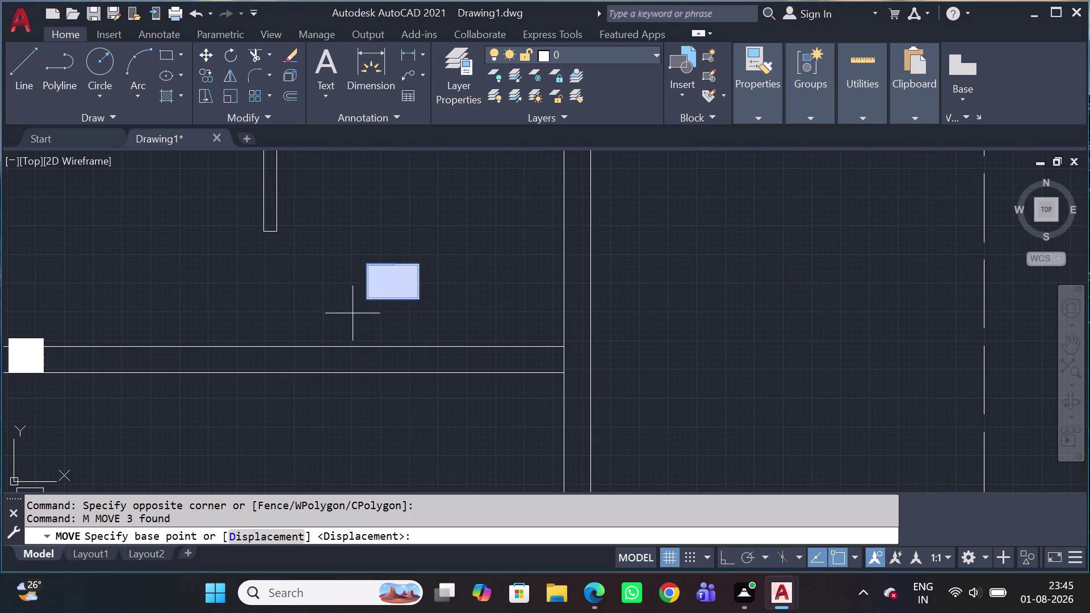
click(390, 307)
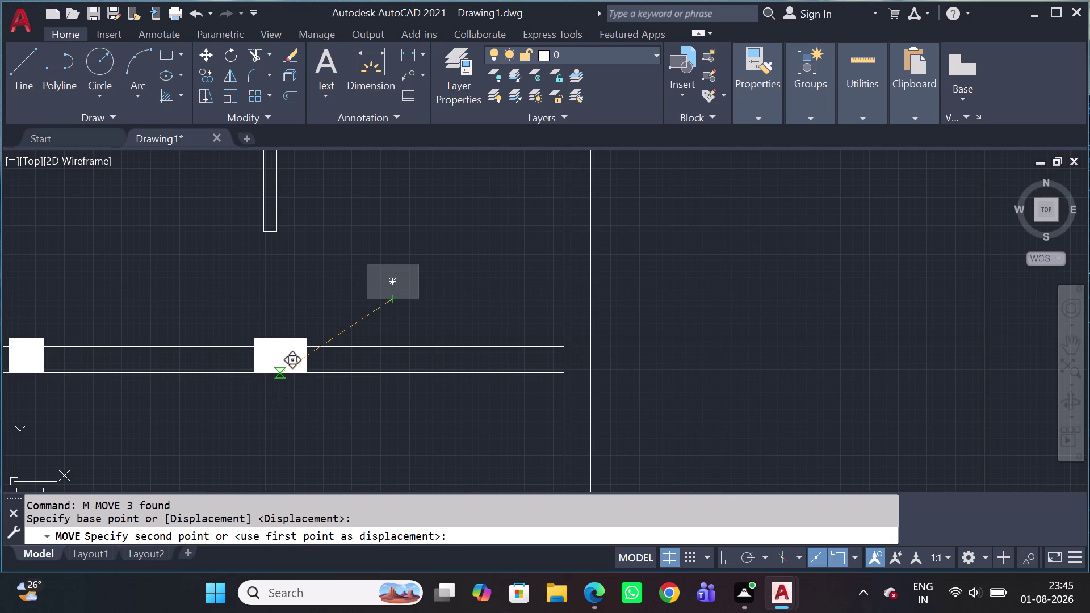
click(281, 375)
scroll(down, 3)
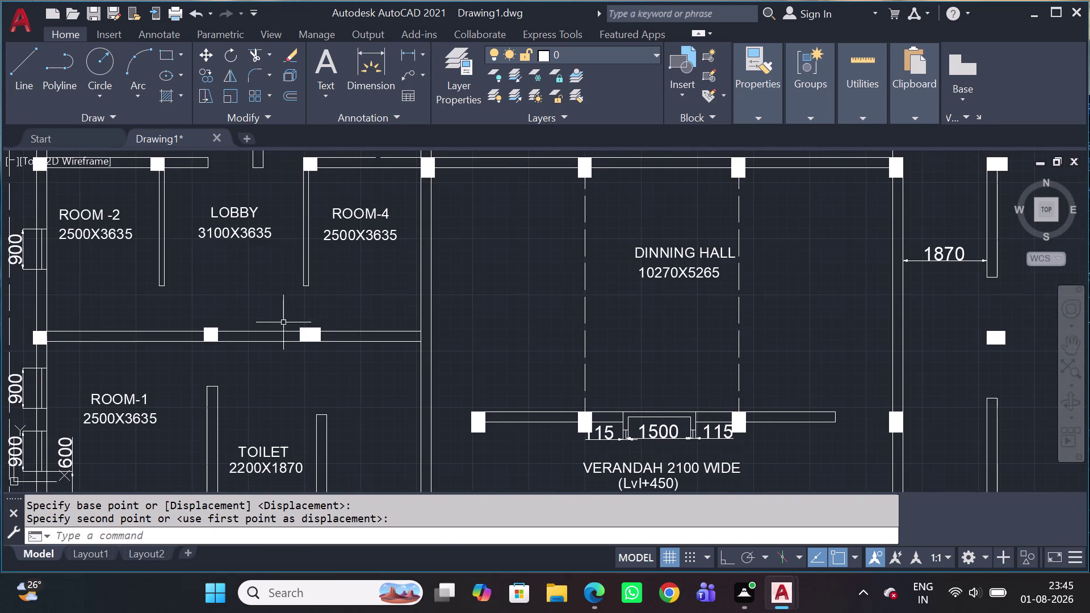
middle_drag(266, 354, 317, 349)
scroll(down, 3)
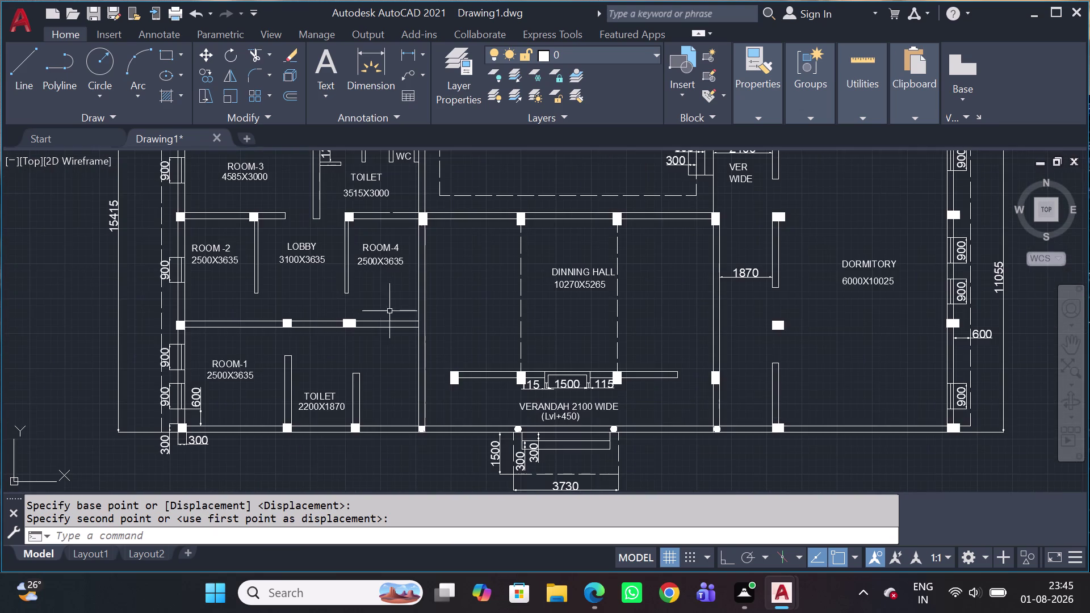
middle_drag(445, 335, 522, 397)
middle_drag(521, 327, 557, 368)
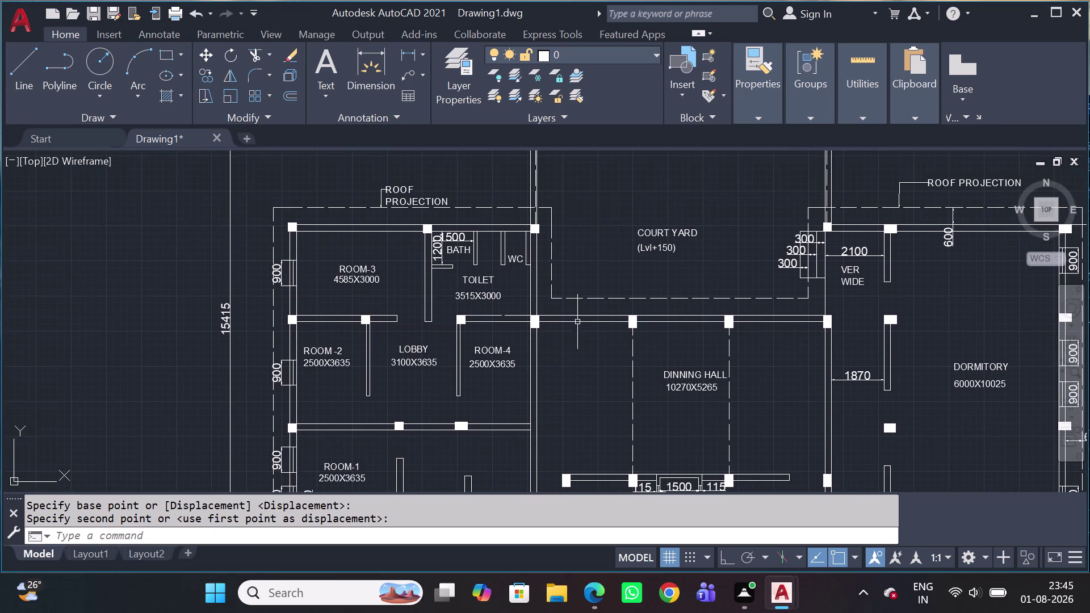
scroll(down, 3)
scroll(up, 3)
scroll(up, 3)
middle_drag(783, 241, 784, 243)
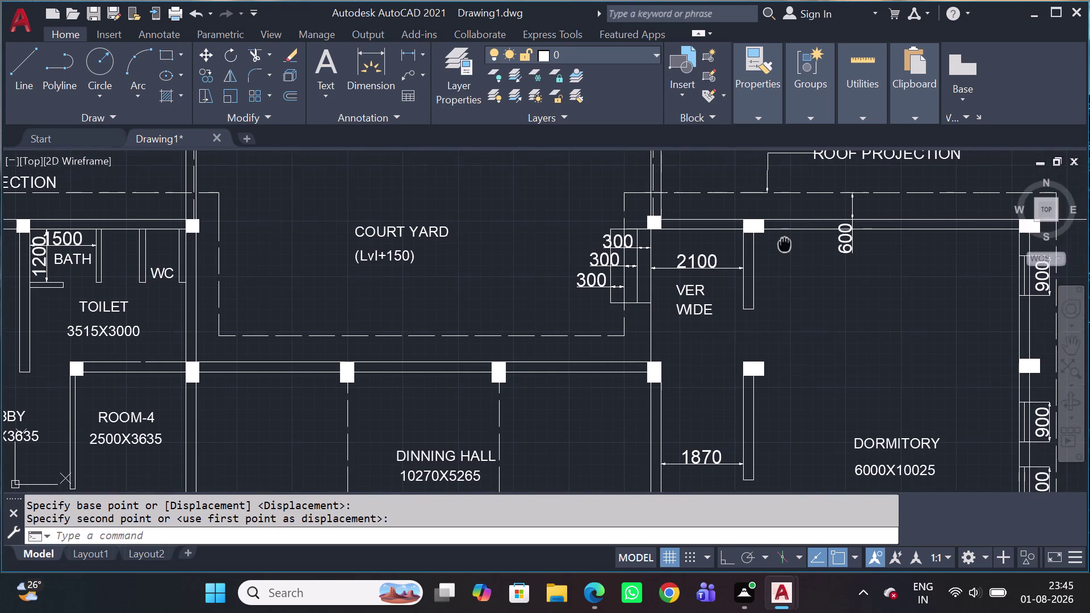
middle_drag(785, 243, 770, 250)
scroll(down, 3)
middle_drag(755, 364, 522, 259)
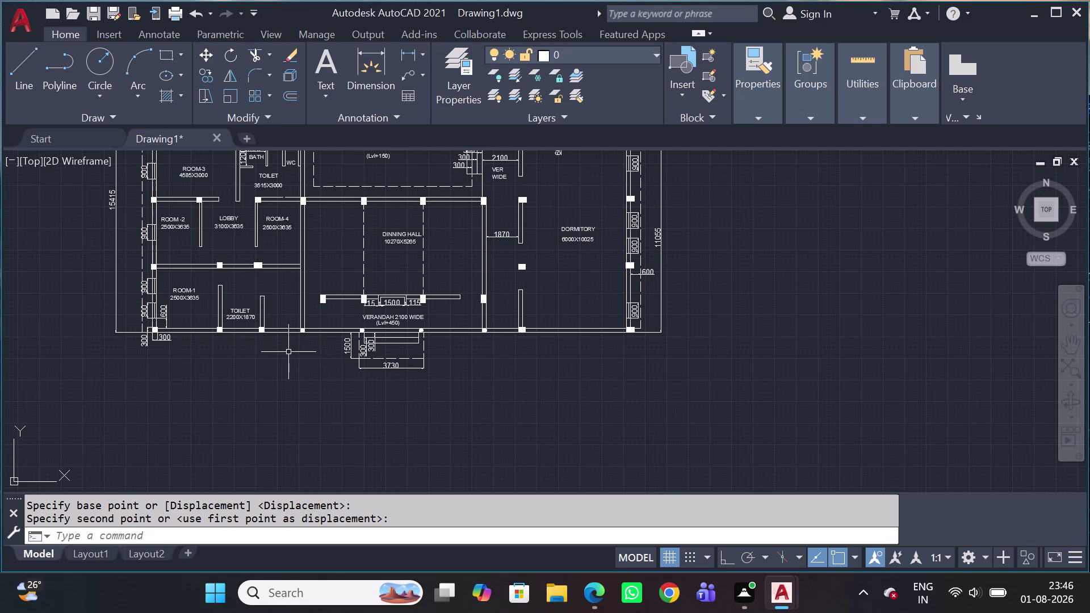
scroll(up, 3)
scroll(up, 3)
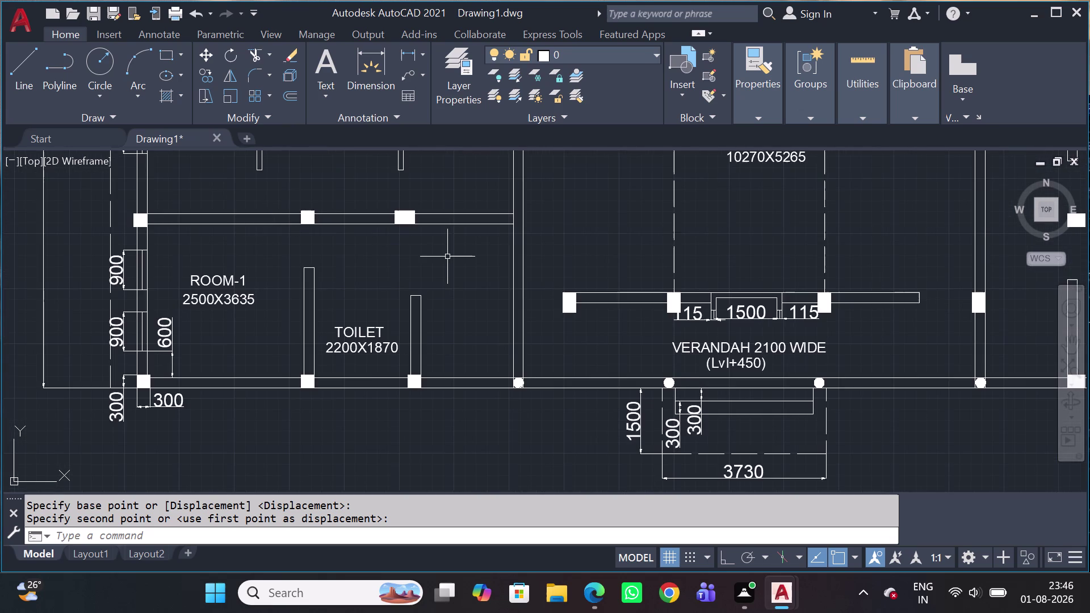
Add a 450 vertical DIMLINEAR dimension from the wall line to the column's bottom.
key(d)
text(LI)
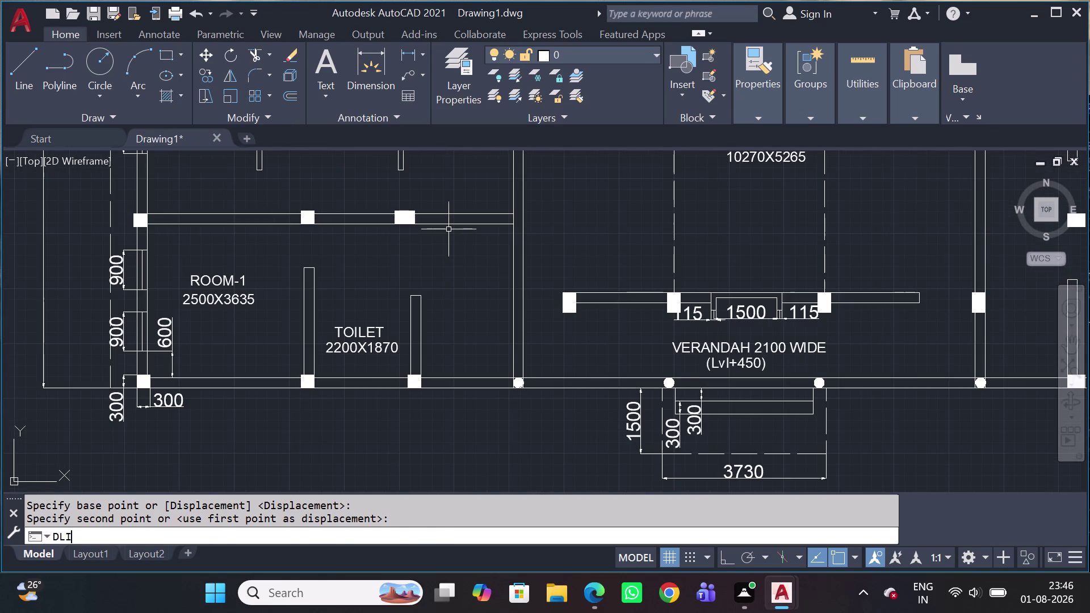
key(space)
scroll(up, 3)
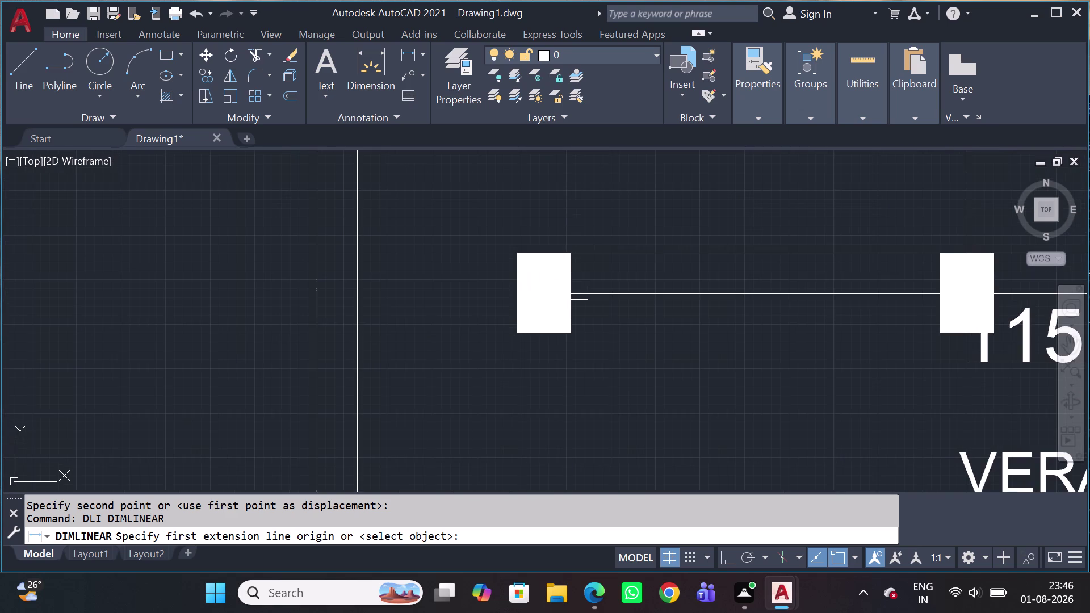
click(520, 259)
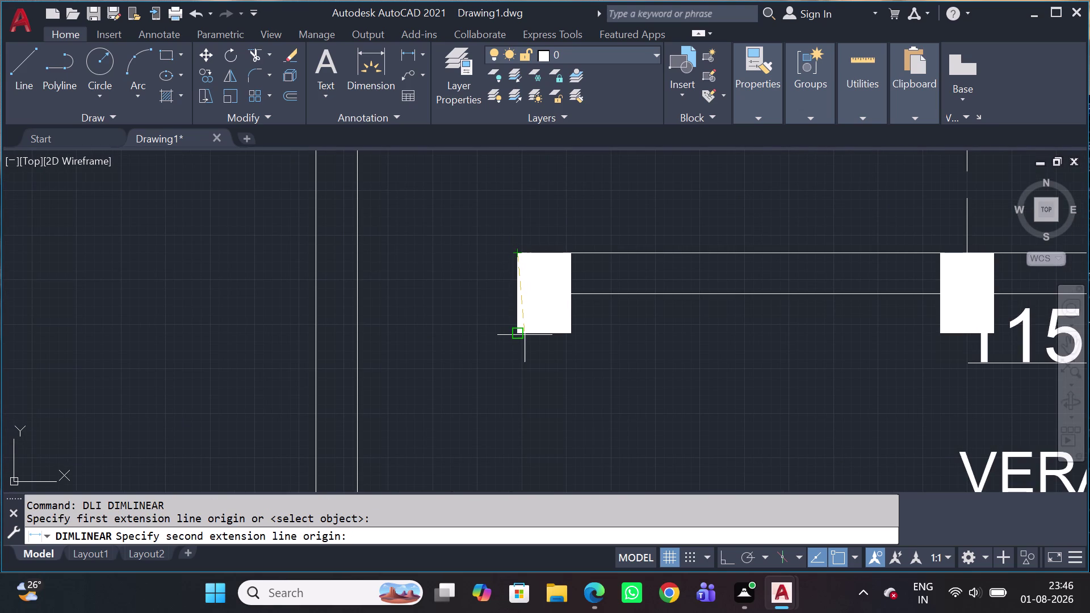
click(520, 340)
click(473, 335)
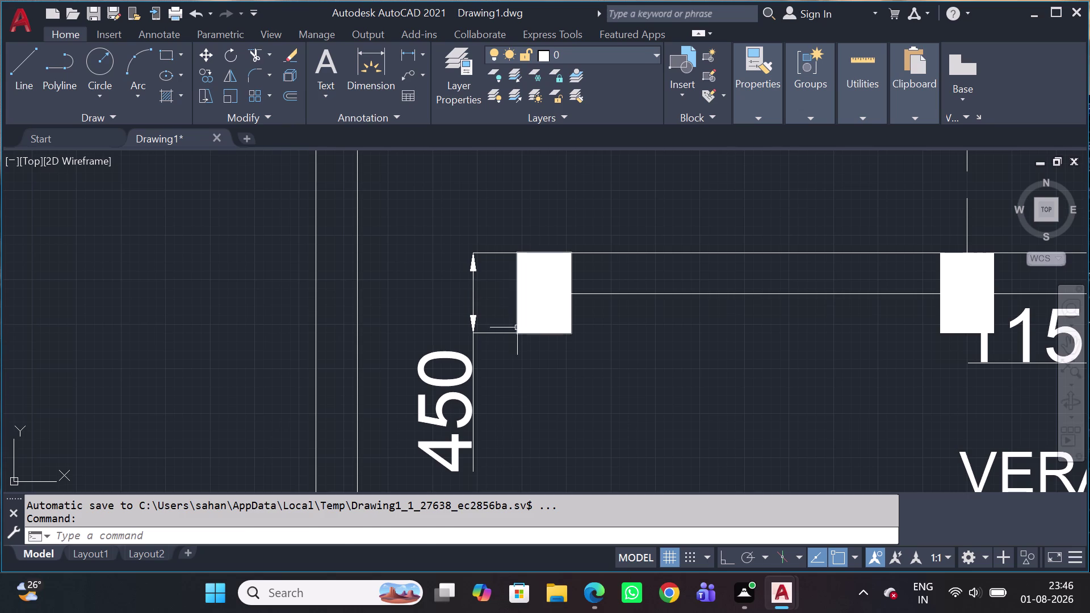
Add the column's 300 horizontal width dimension beside it.
key(space)
click(512, 340)
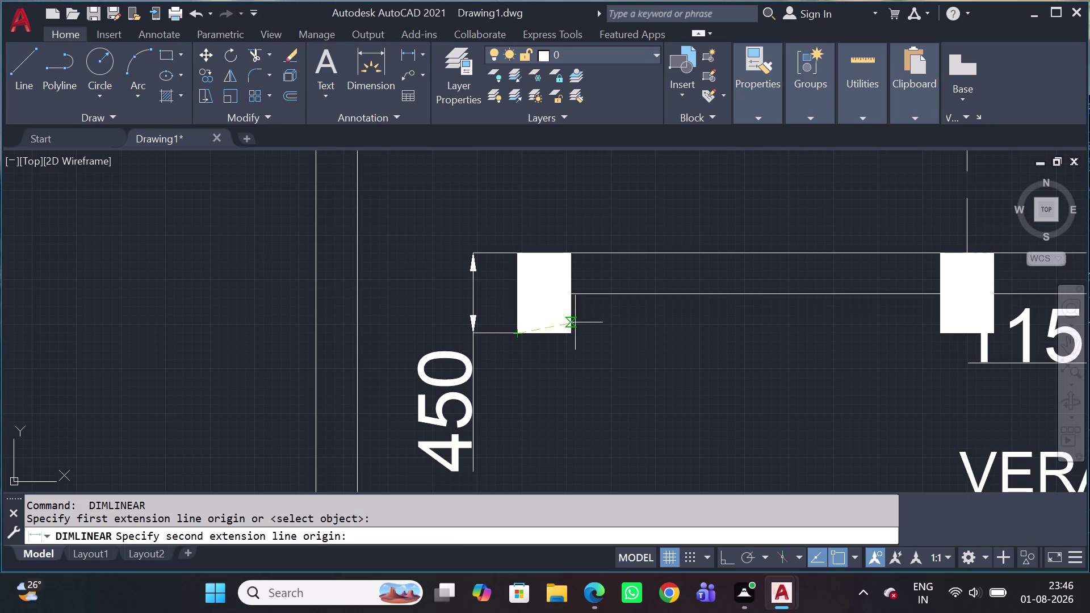
click(571, 336)
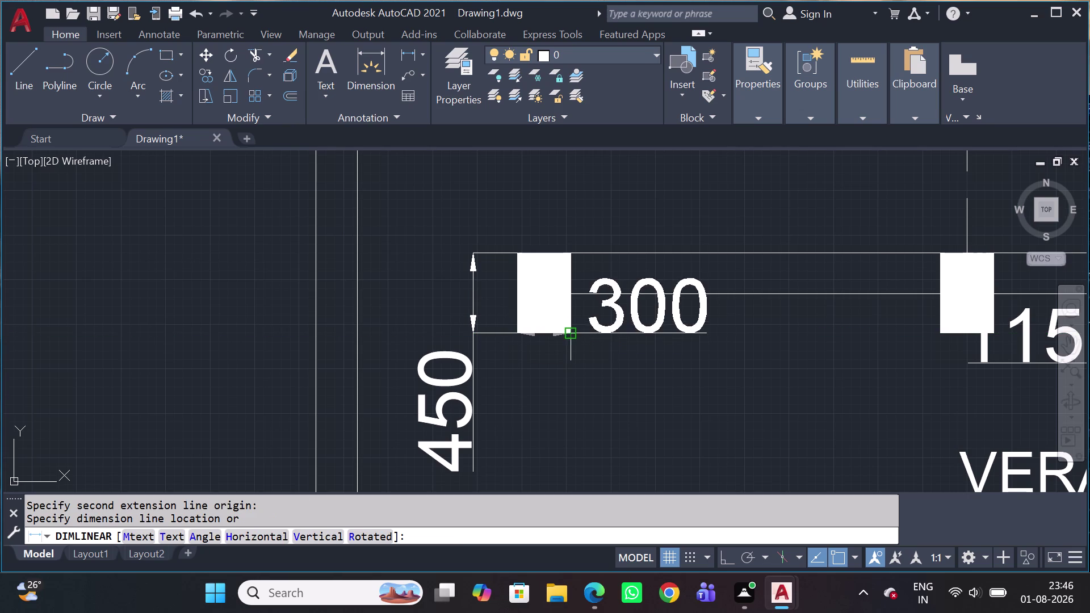
click(571, 405)
scroll(down, 3)
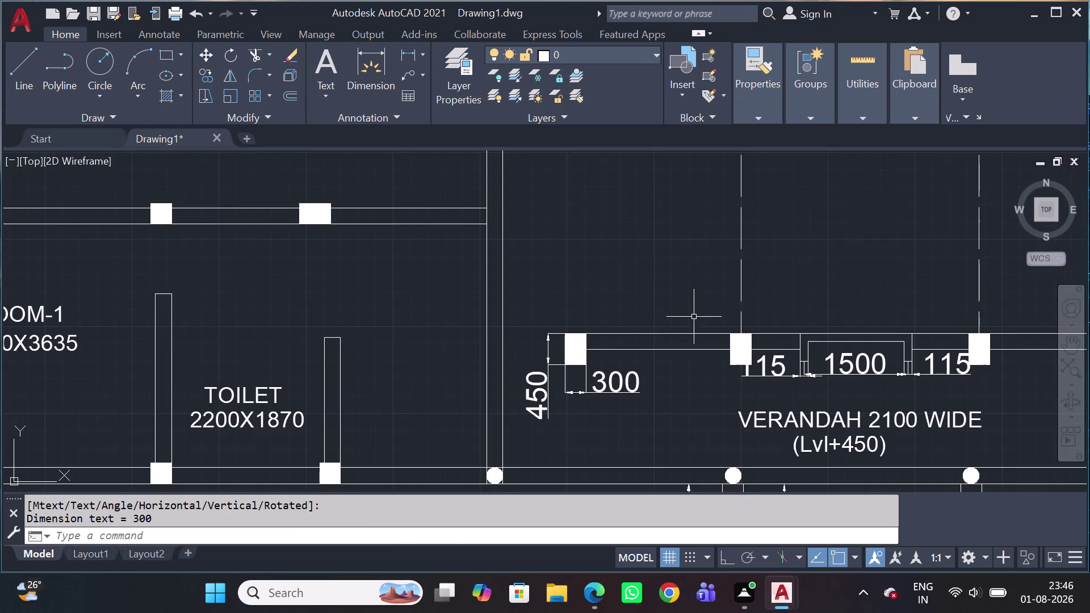
Zoom out to the whole floor plan and the courtyard pillars.
middle_drag(694, 318, 589, 387)
scroll(down, 3)
scroll(up, 3)
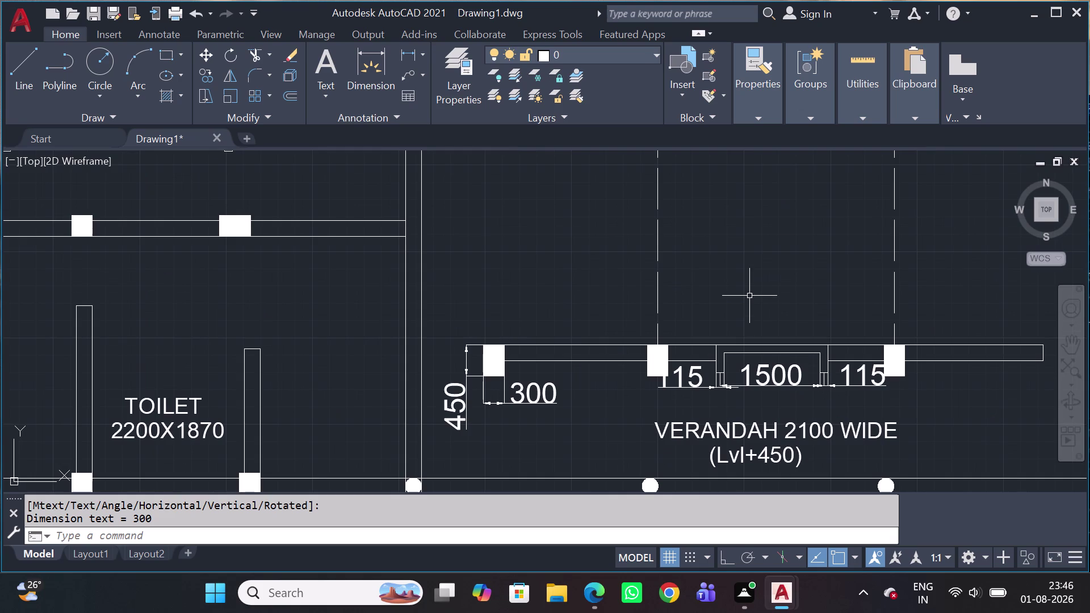
scroll(down, 3)
middle_drag(758, 319, 711, 339)
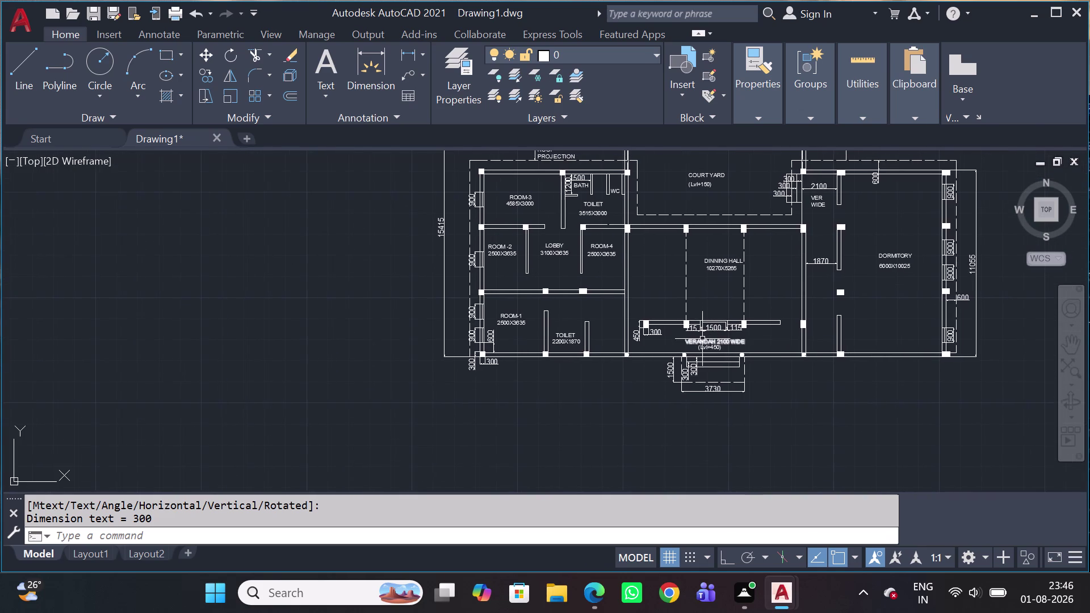
middle_drag(780, 234, 656, 342)
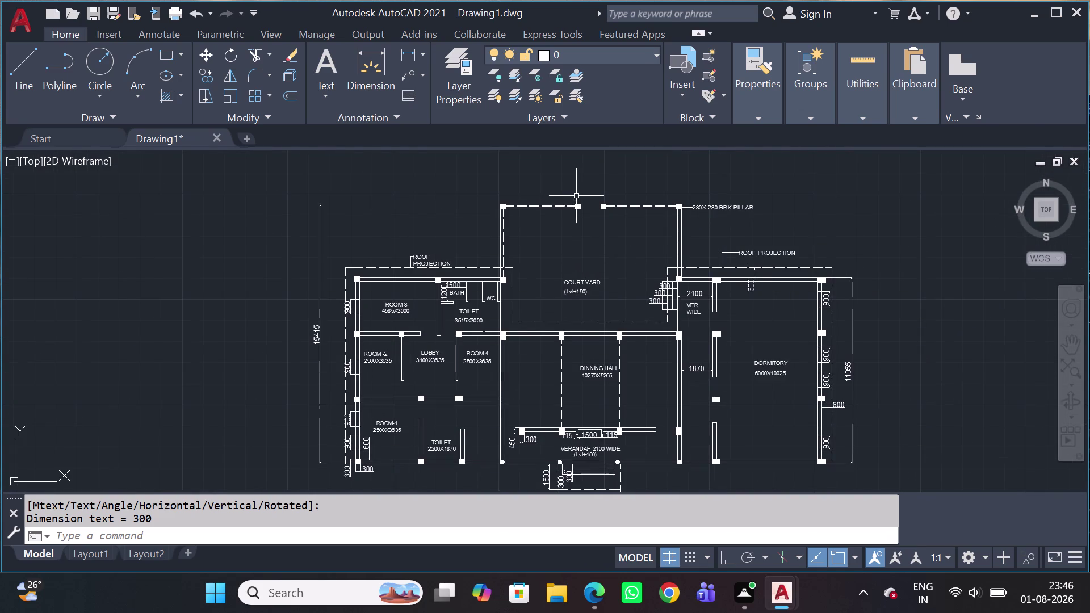
scroll(up, 3)
scroll(up, 3)
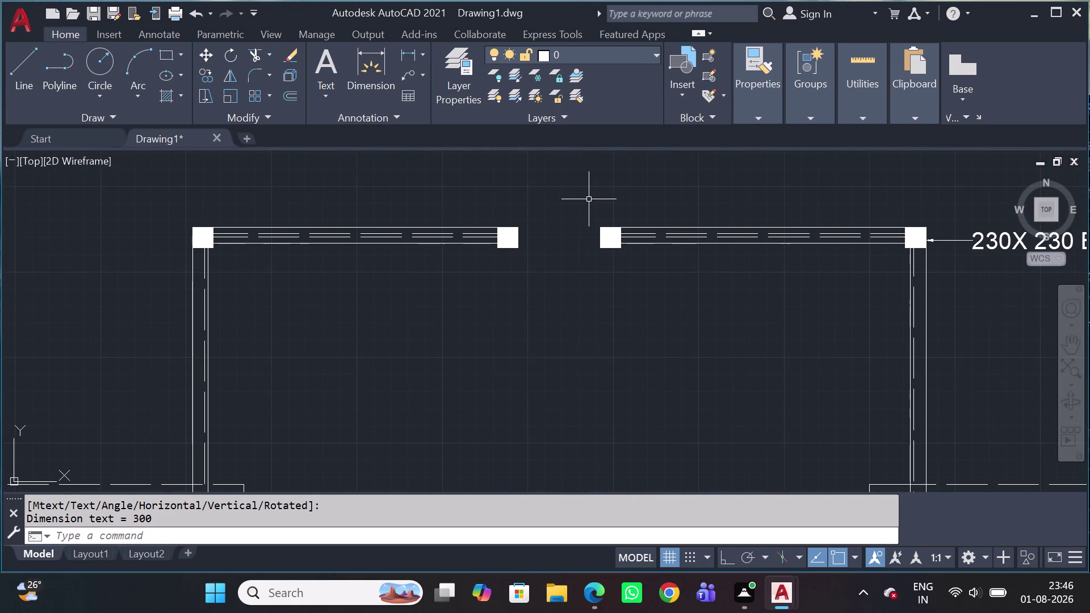